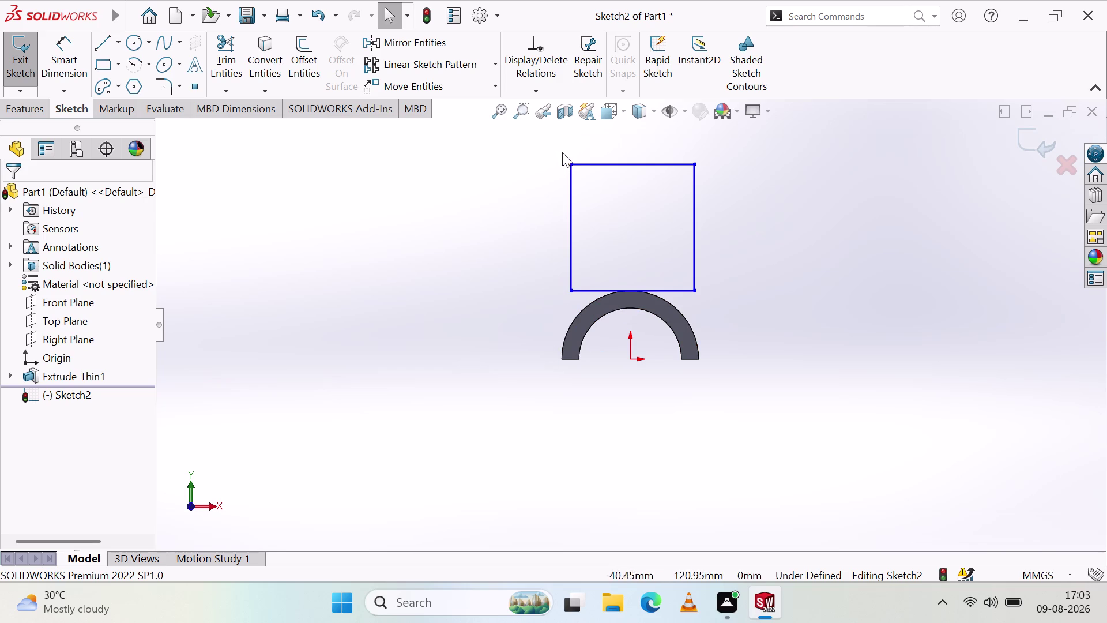
Delete the square rectangle above the cradle from Sketch2.
scroll(down, 3)
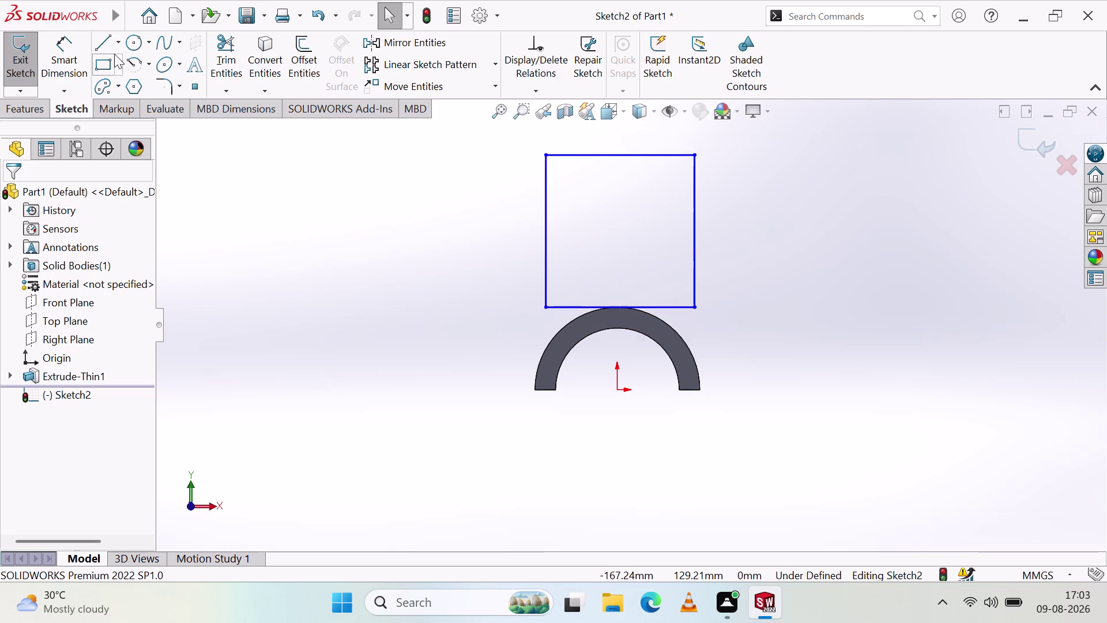
click(73, 60)
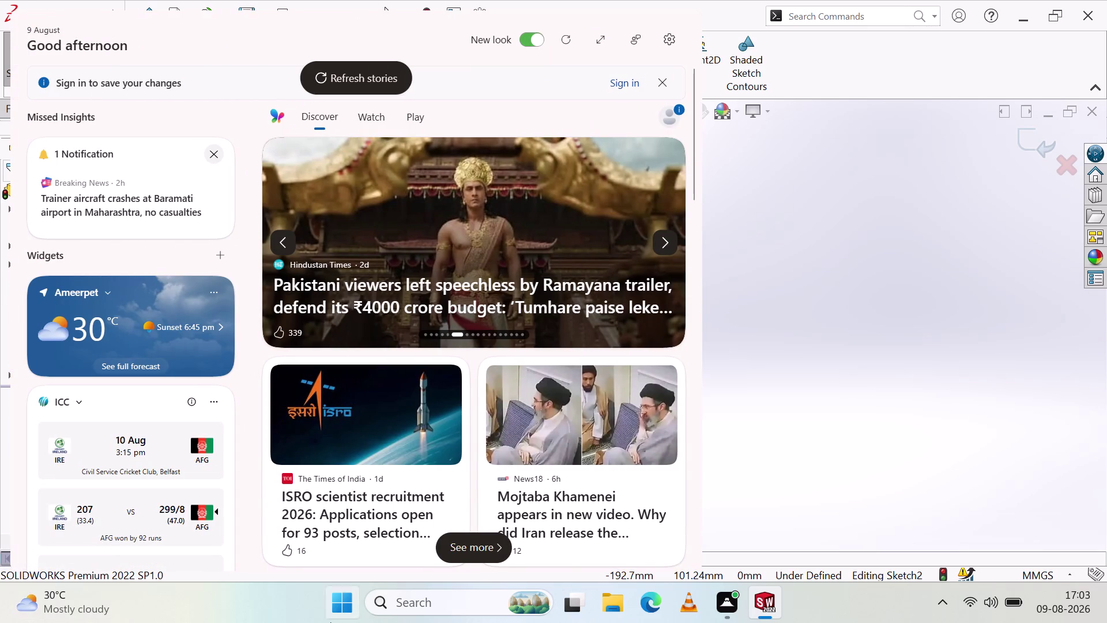
drag(732, 495, 0, 178)
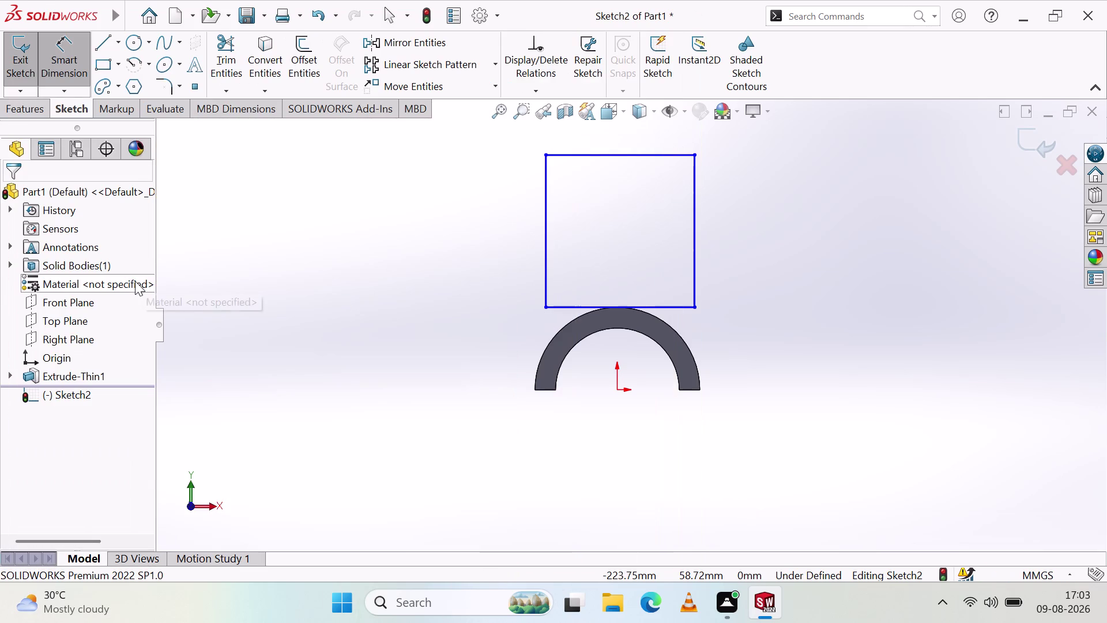
key(Escape)
key(Escape)
key(Escape)
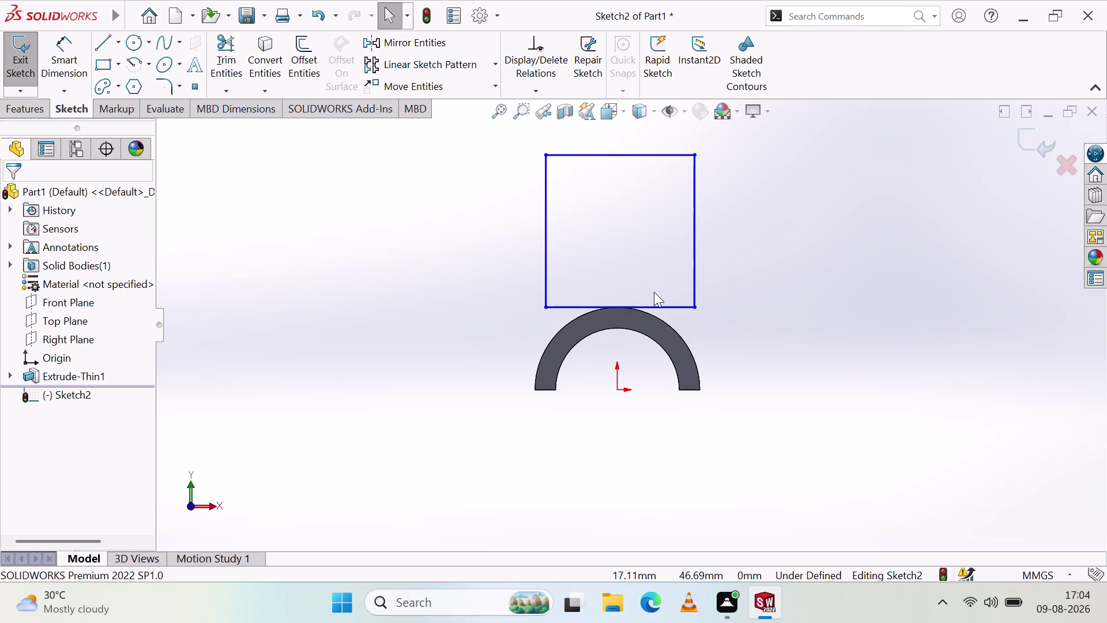
key(ctrl+z)
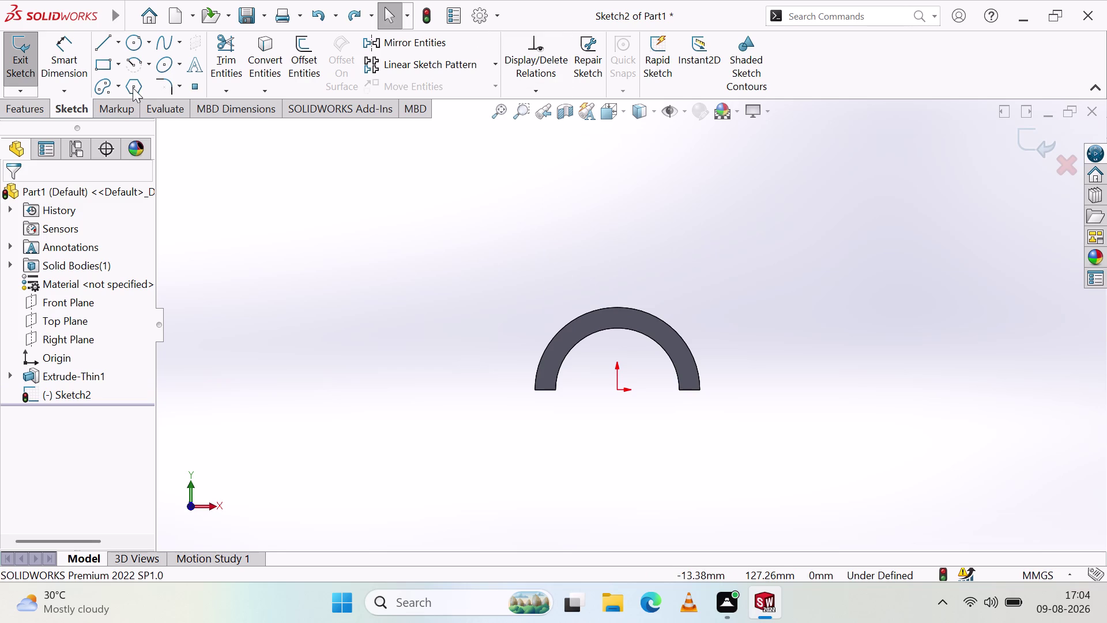
Draw a tall, narrow corner rectangle rising from the cradle top in Sketch2.
click(105, 59)
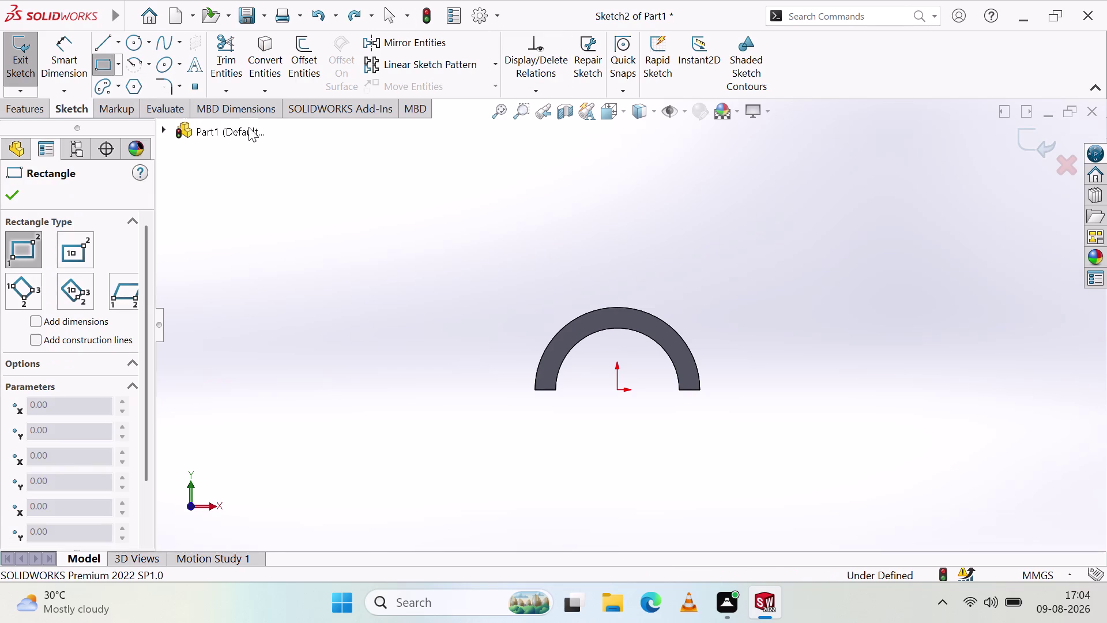
click(604, 308)
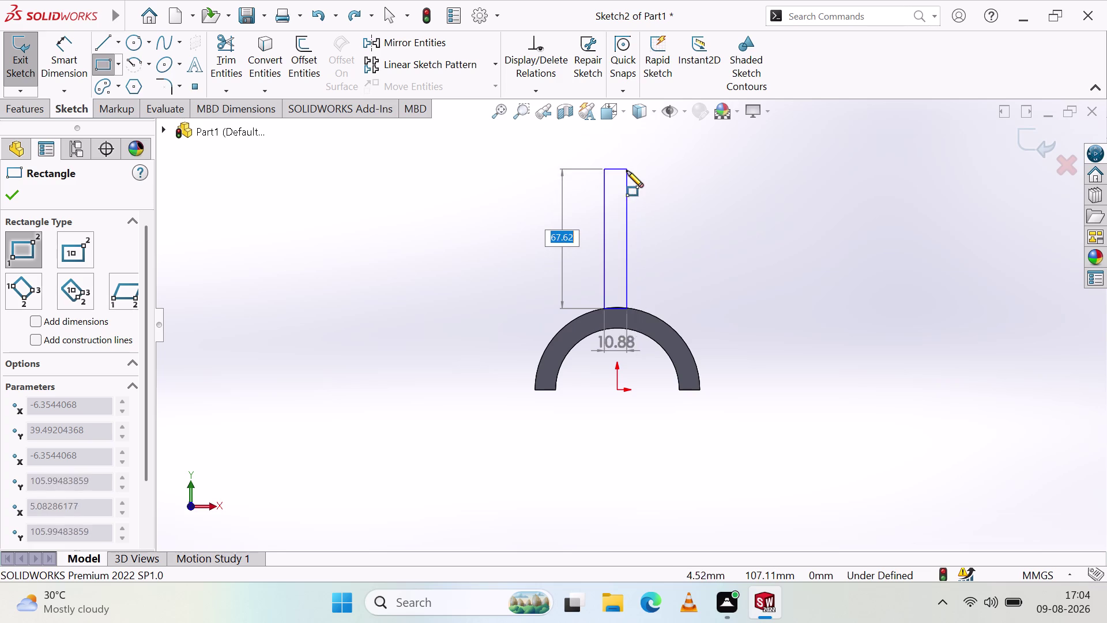
click(629, 171)
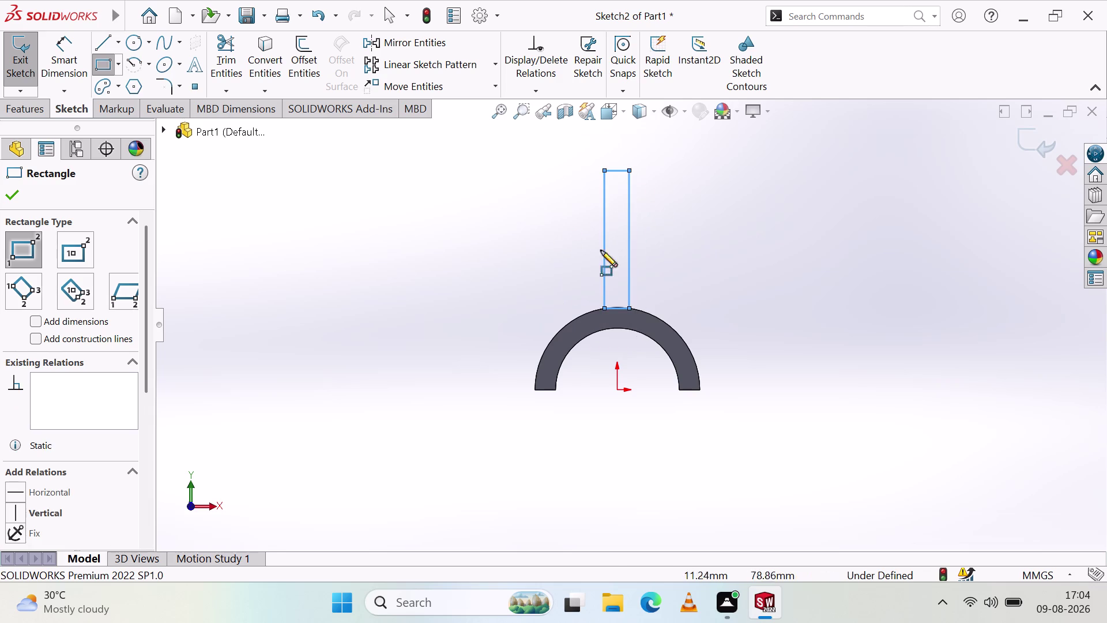
middle_drag(553, 269, 621, 328)
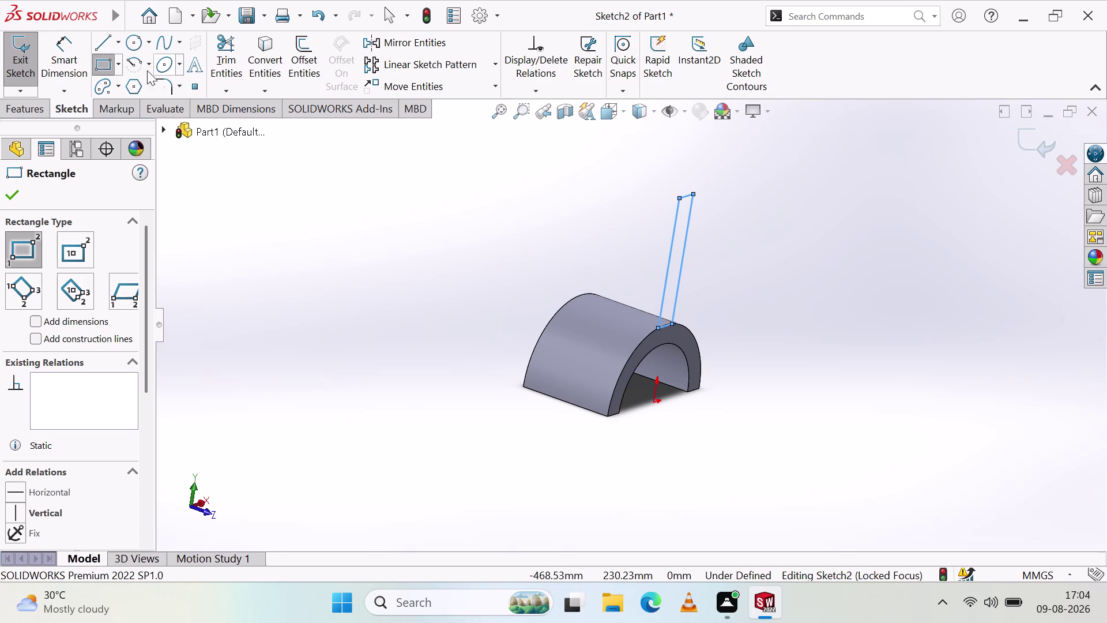
Extrude the narrow rectangle 55 mm into a rib as Boss-Extrude1.
click(28, 104)
click(41, 62)
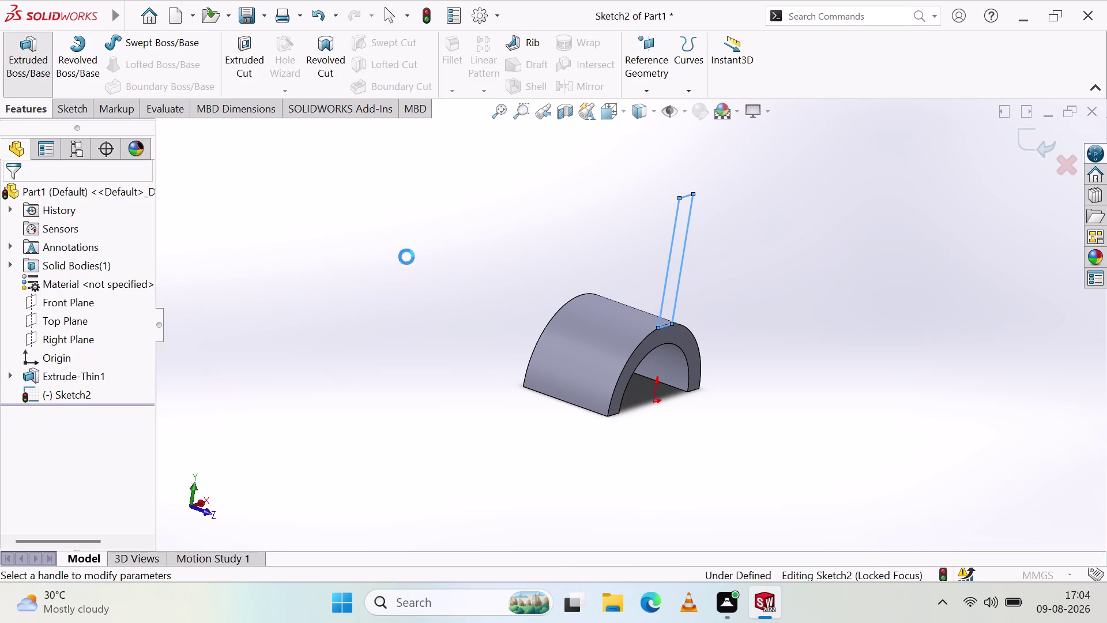
drag(708, 270, 629, 240)
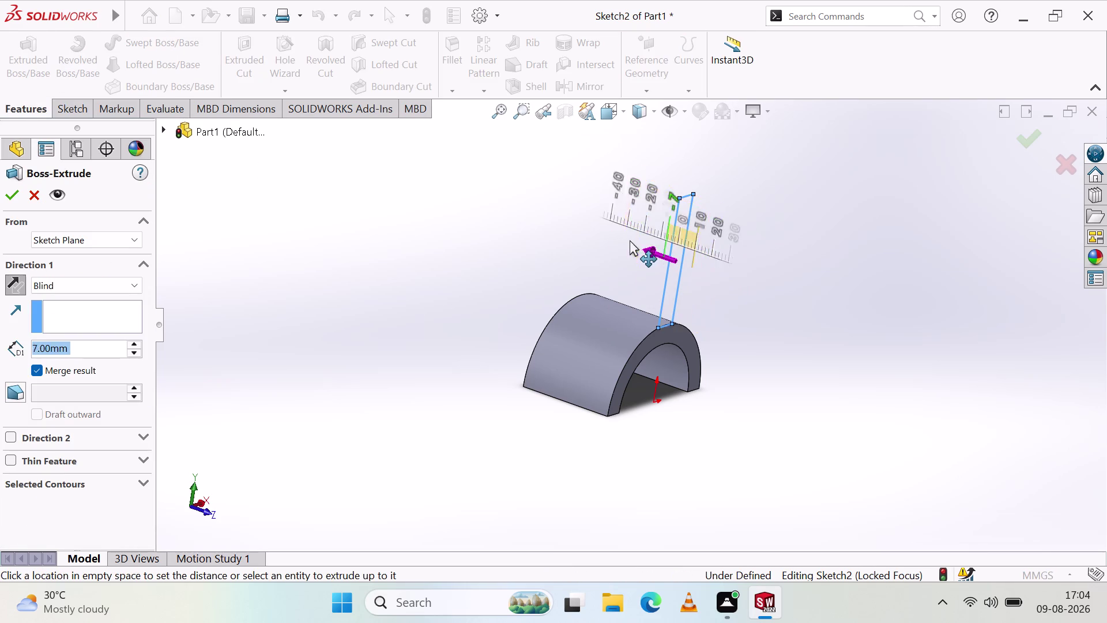
drag(630, 240, 572, 292)
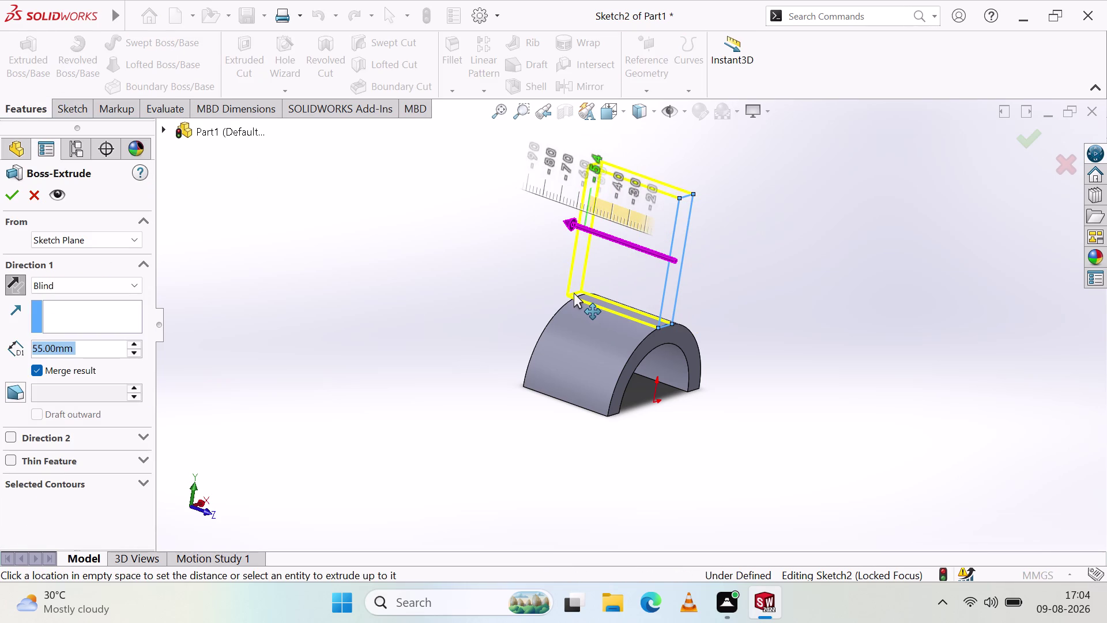
drag(572, 292, 578, 298)
click(13, 197)
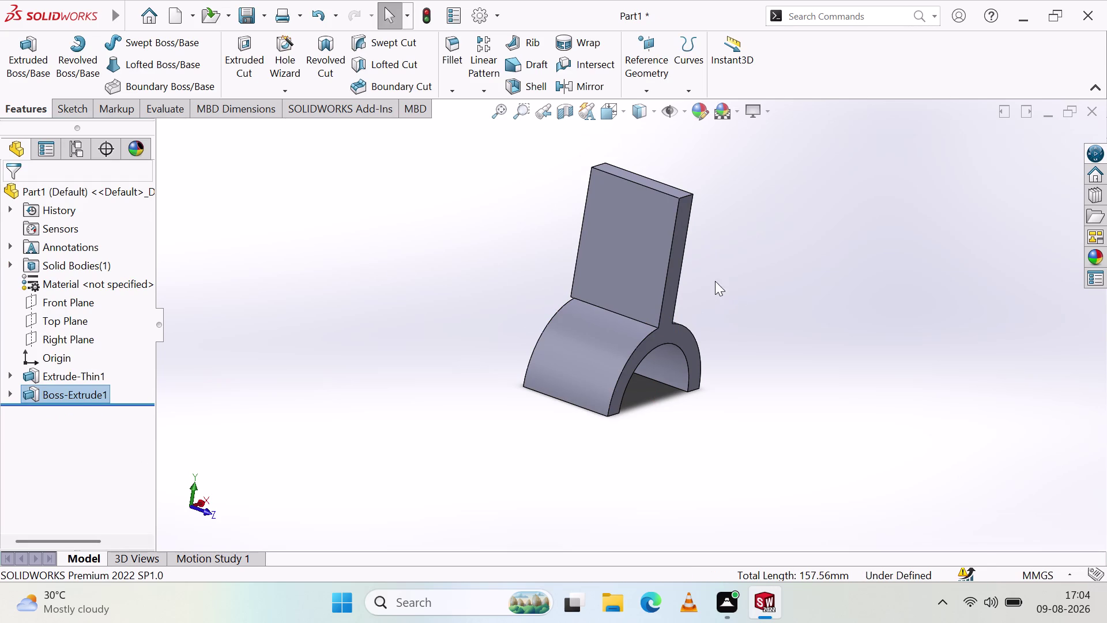
Start a new sketch on the part's front face.
middle_drag(732, 272, 698, 242)
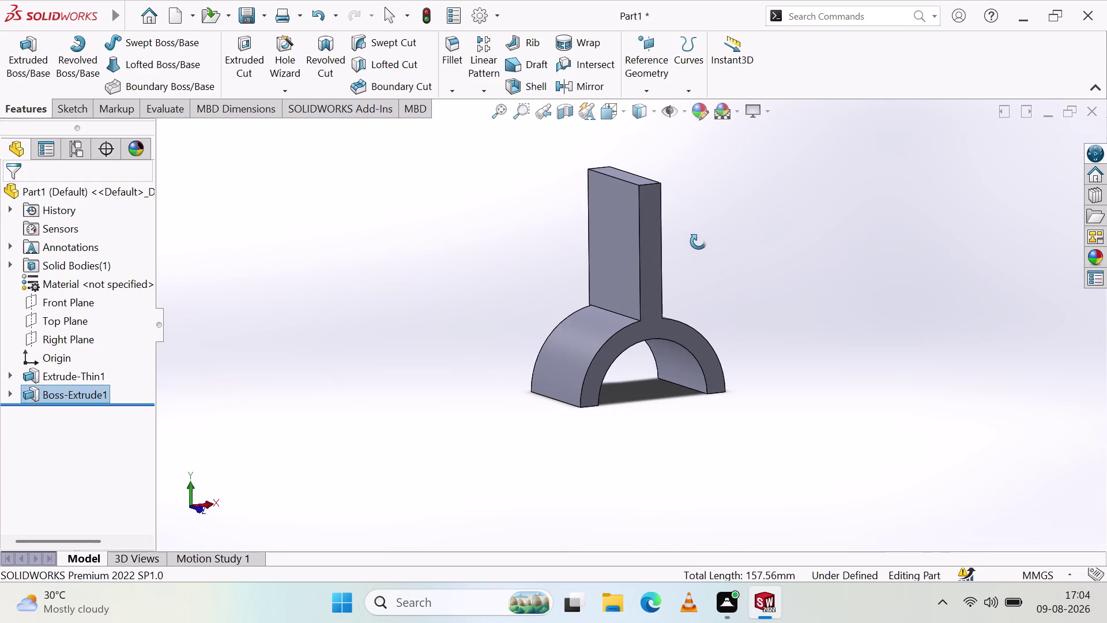
middle_drag(699, 242, 699, 240)
click(650, 229)
click(711, 191)
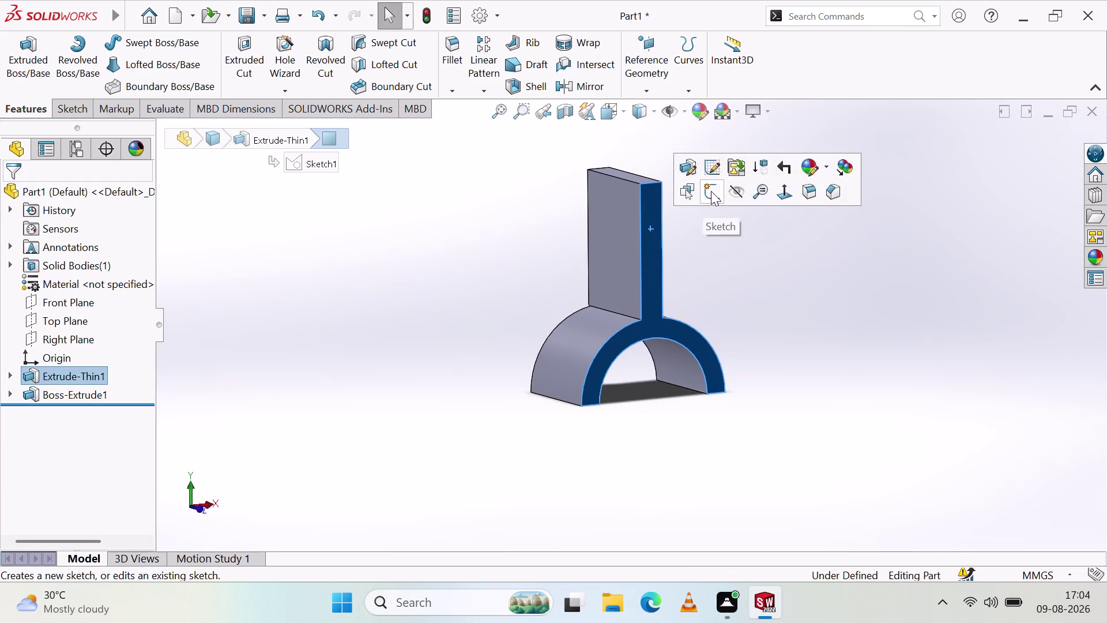
scroll(up, 3)
scroll(up, 3)
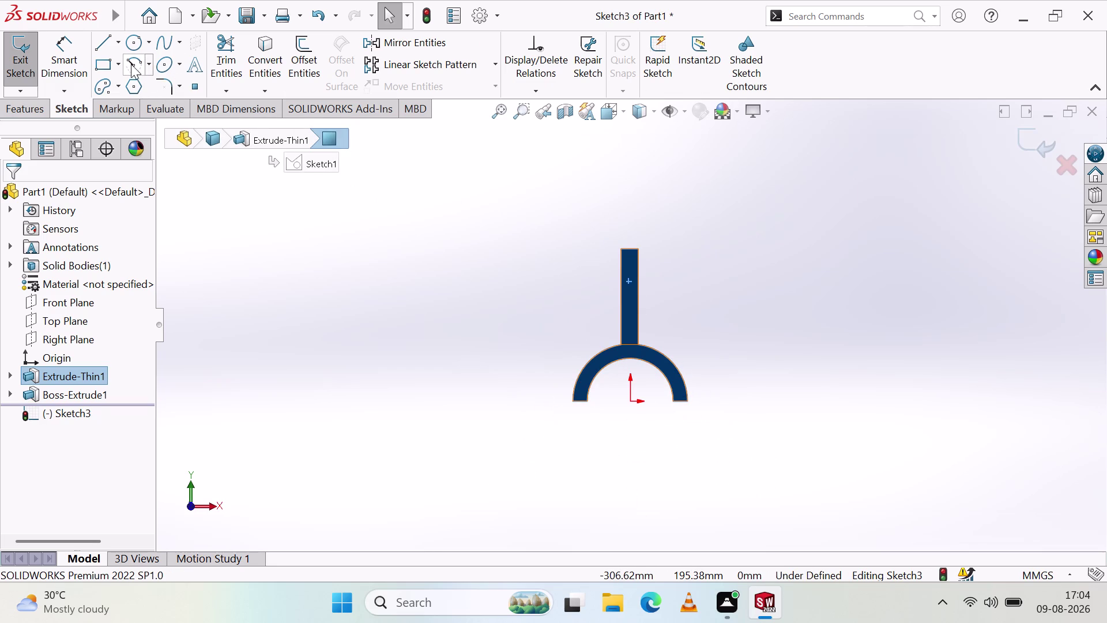
Draw a horizontal line above the rib, abandoning a first arc attempt.
click(152, 67)
click(147, 130)
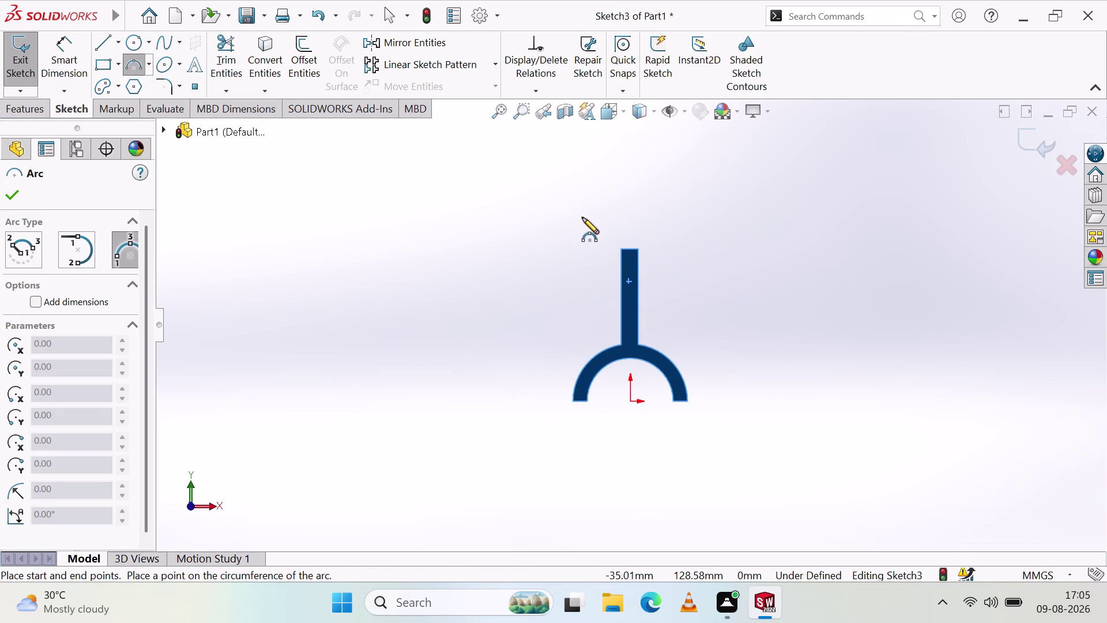
drag(586, 222, 625, 249)
right_click(666, 232)
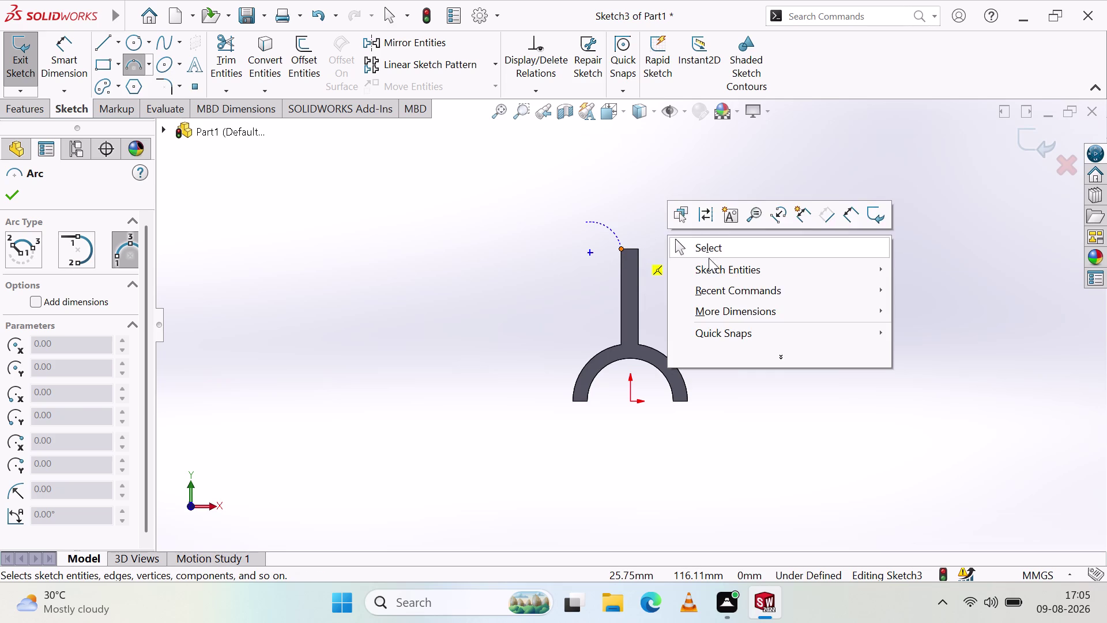
click(712, 252)
click(114, 45)
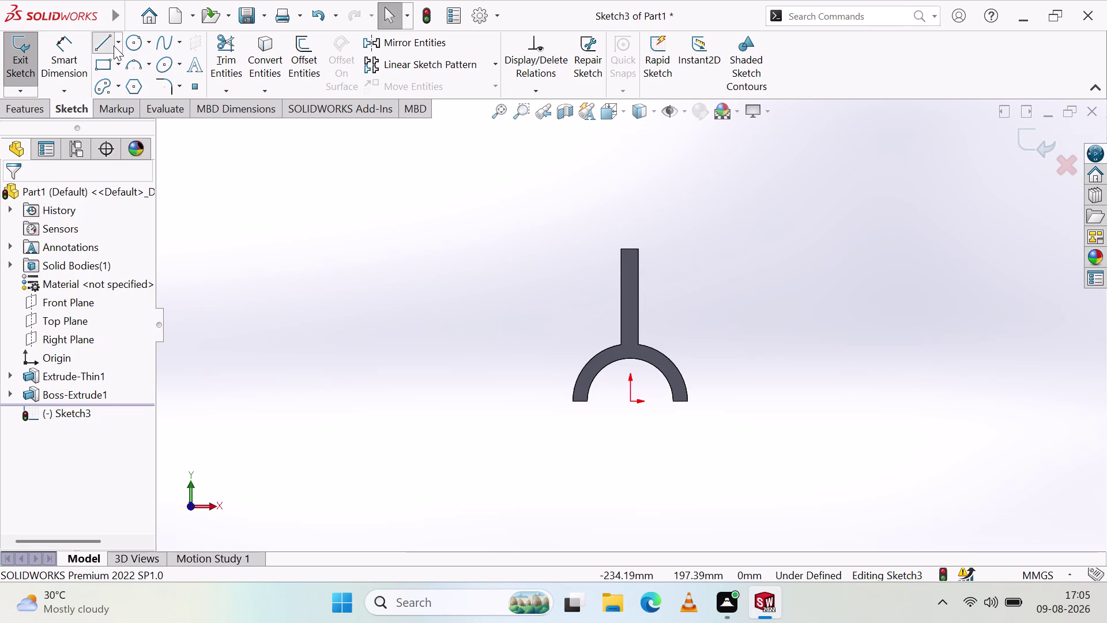
drag(580, 197, 588, 198)
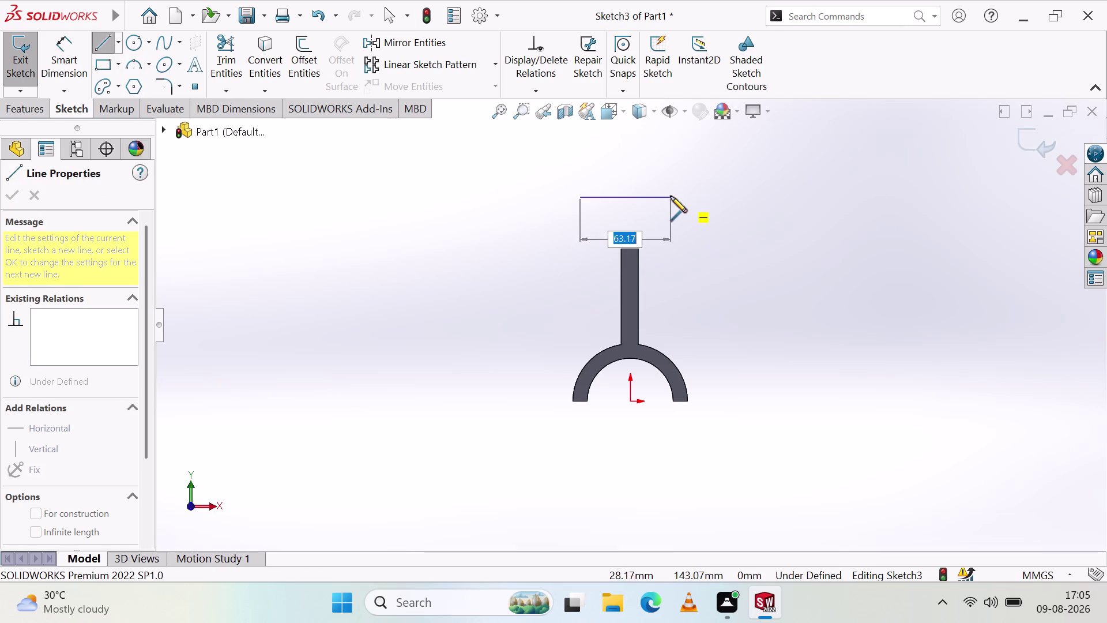
click(678, 198)
right_click(502, 210)
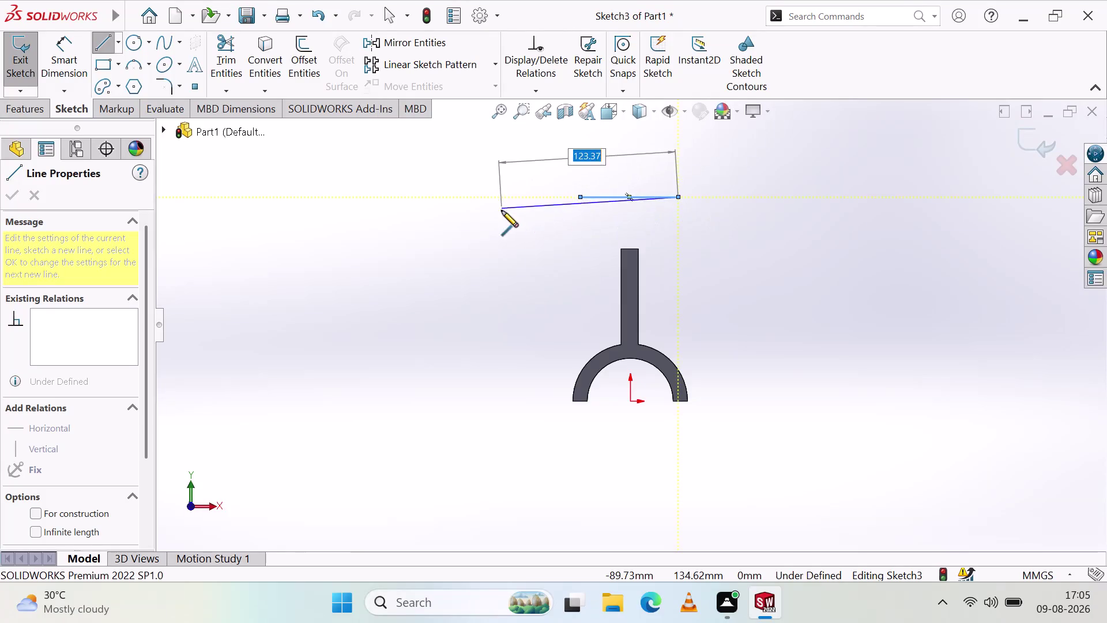
Draw a three-point arc between the line's ends, bowing down below it.
click(531, 222)
click(133, 66)
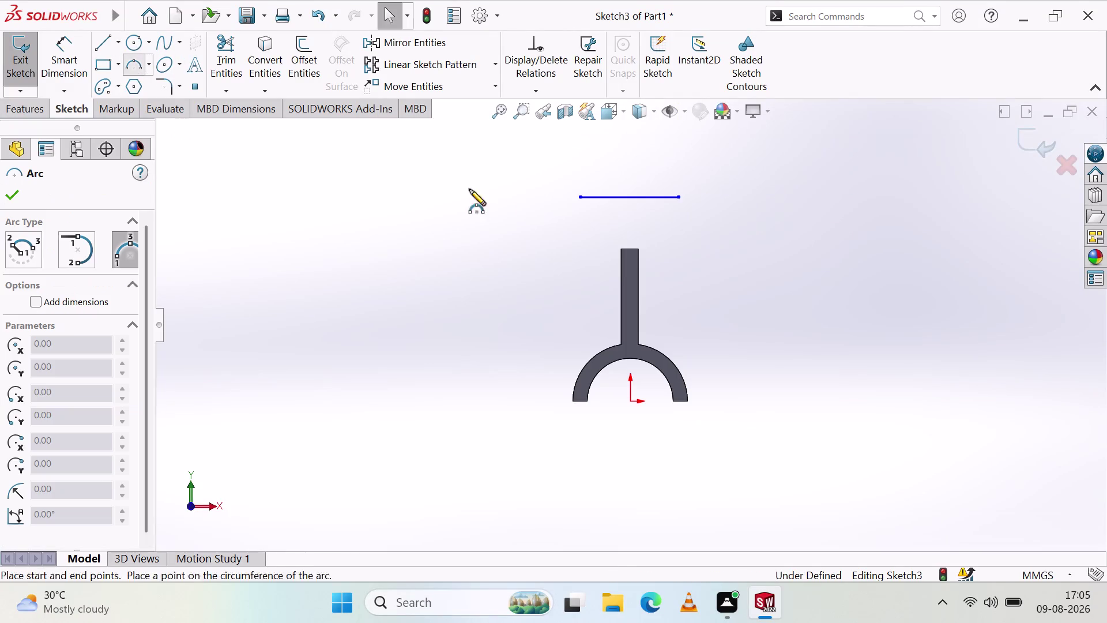
click(575, 198)
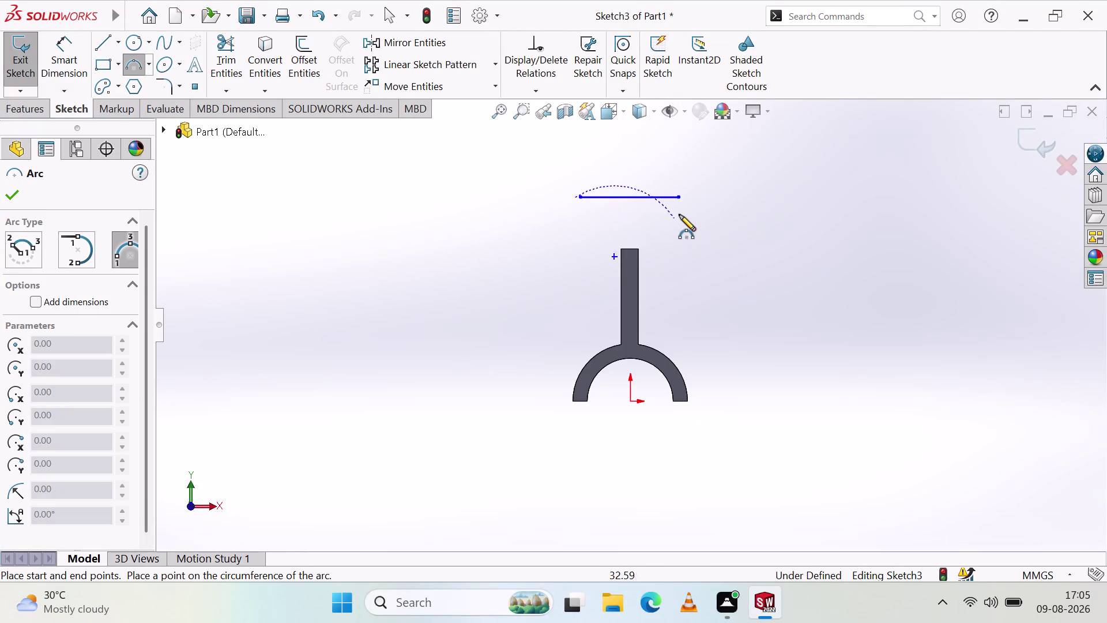
click(678, 198)
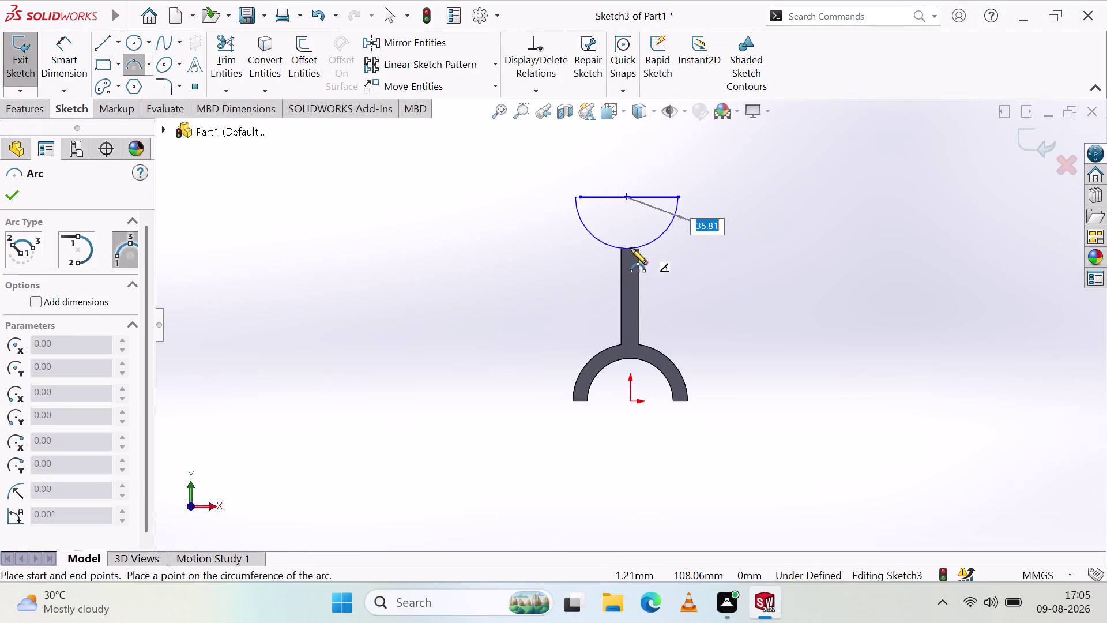
click(631, 249)
scroll(up, 3)
middle_drag(681, 257, 720, 277)
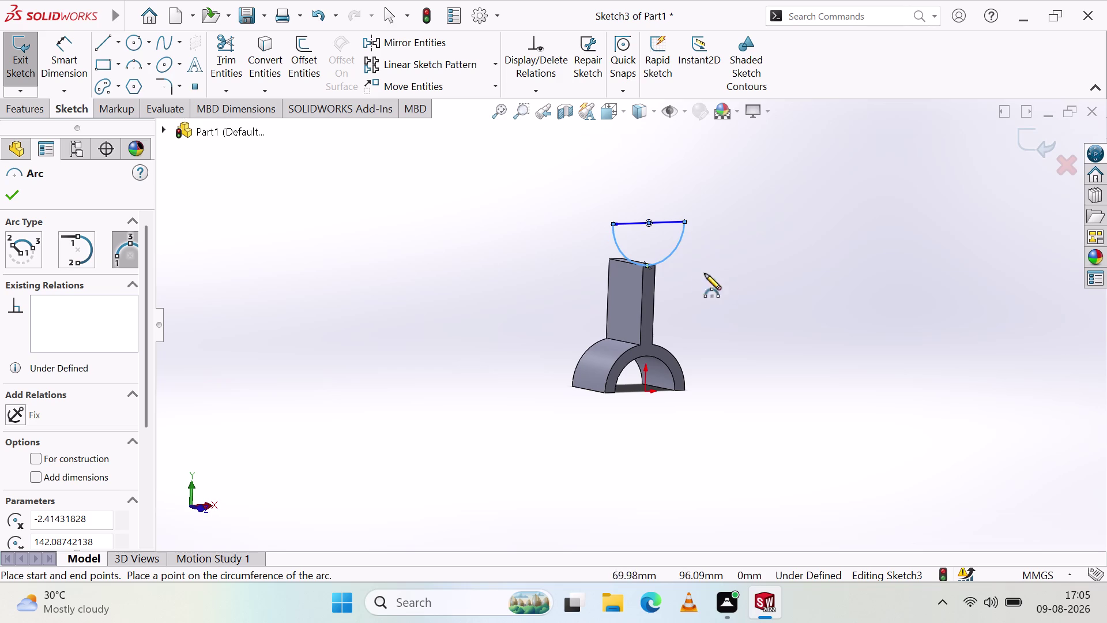
middle_drag(698, 290, 651, 282)
middle_click(650, 280)
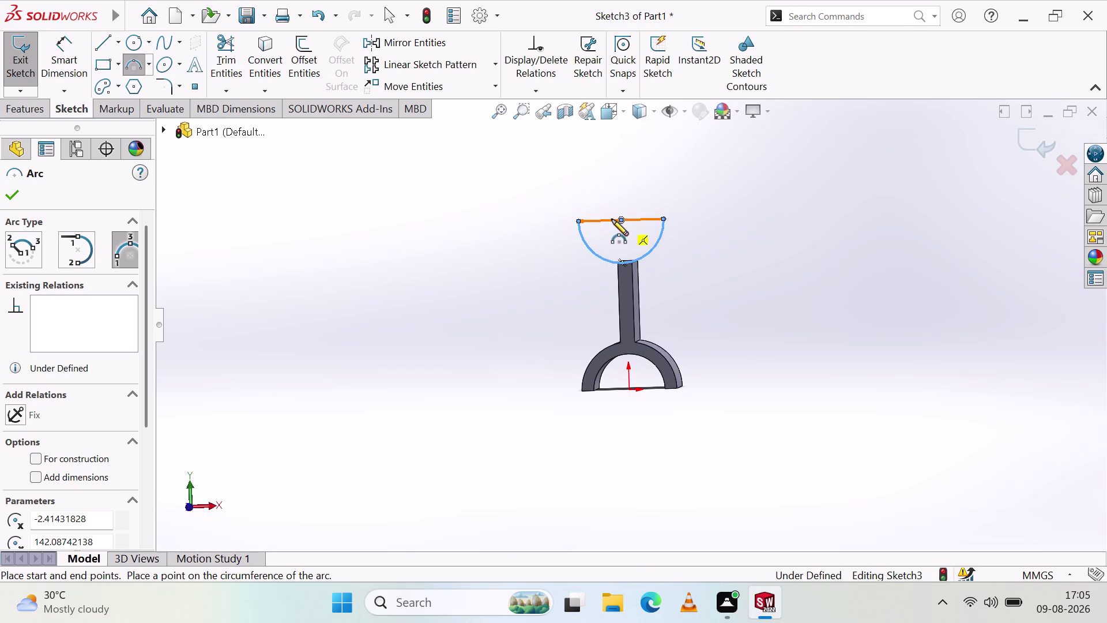
Draw a smaller concentric inner arc on the line.
click(597, 222)
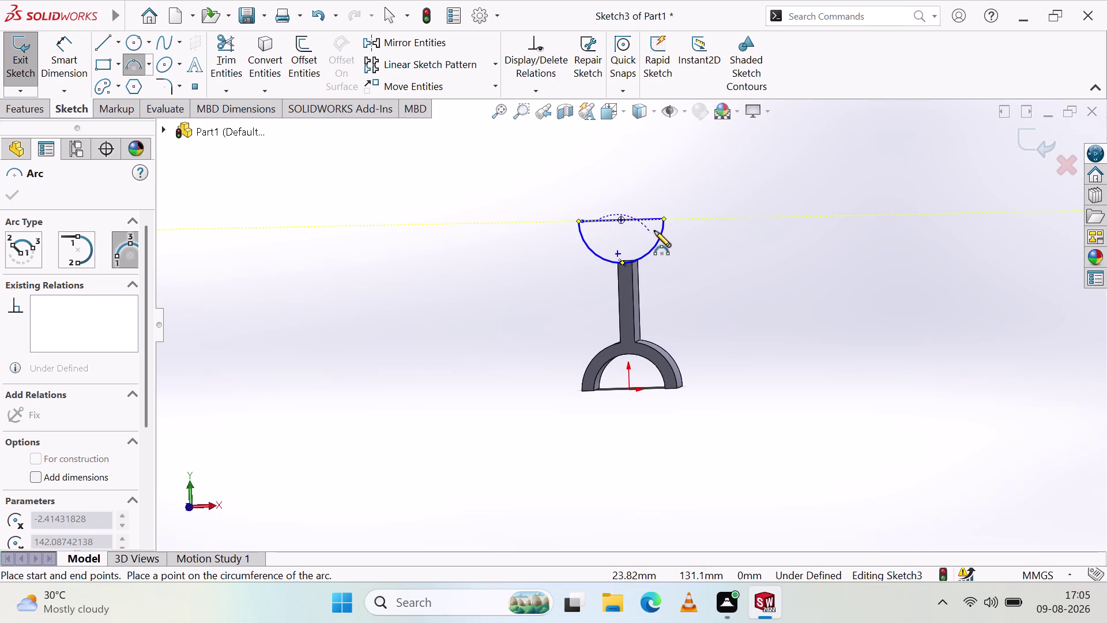
click(652, 221)
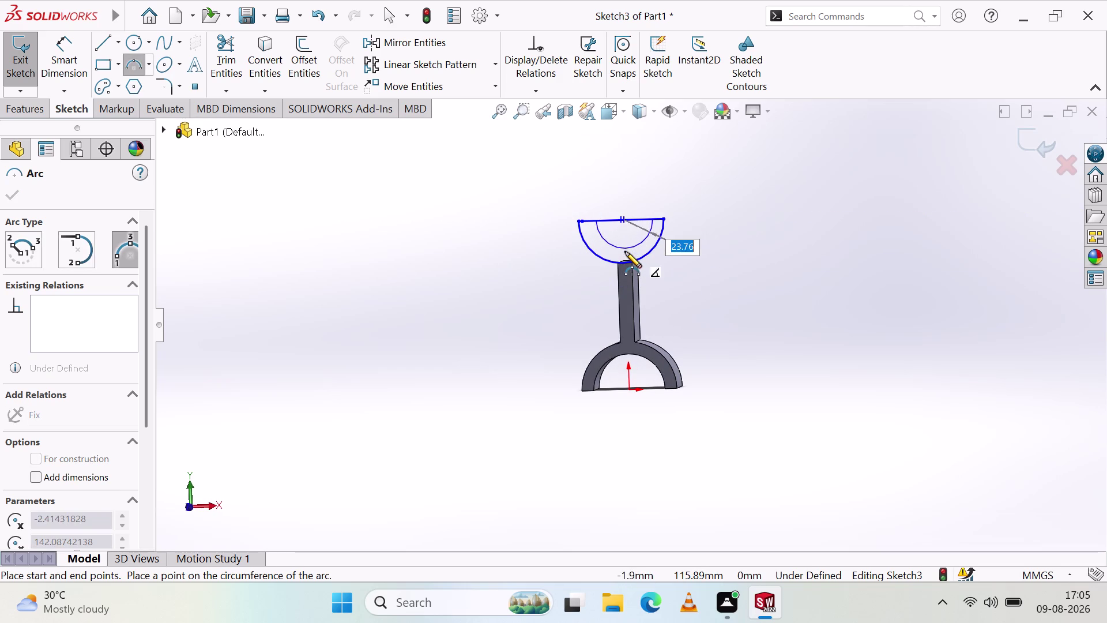
click(625, 249)
middle_drag(699, 297, 725, 306)
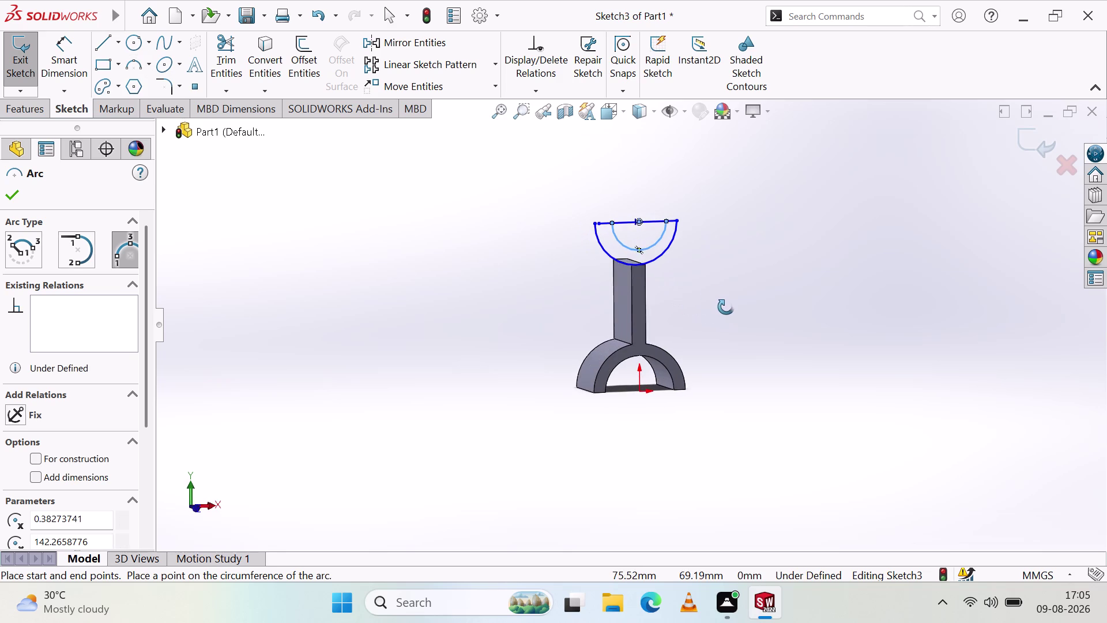
middle_drag(725, 305, 726, 306)
middle_click(726, 306)
right_click(525, 290)
click(557, 302)
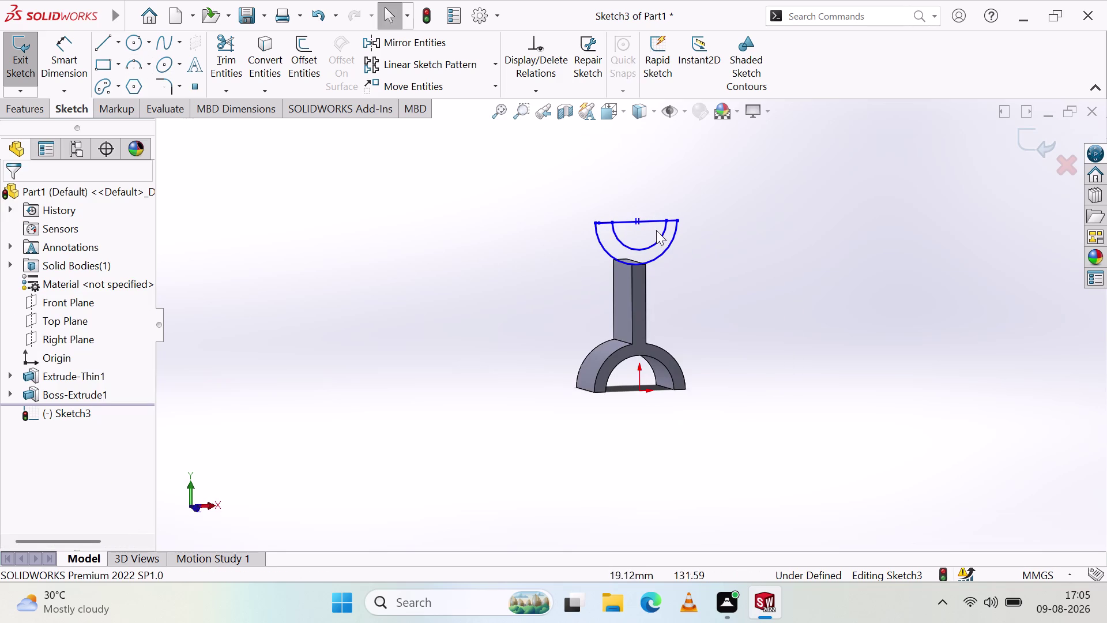
Trim away the leftover sketch pieces, leaving the half-ring profile.
click(226, 52)
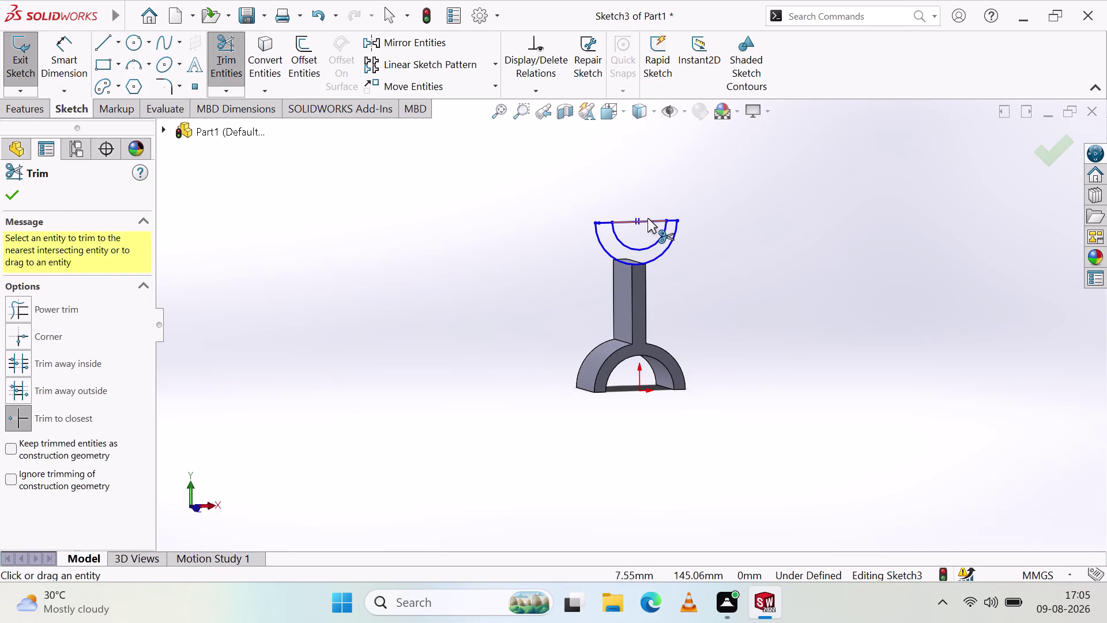
click(648, 219)
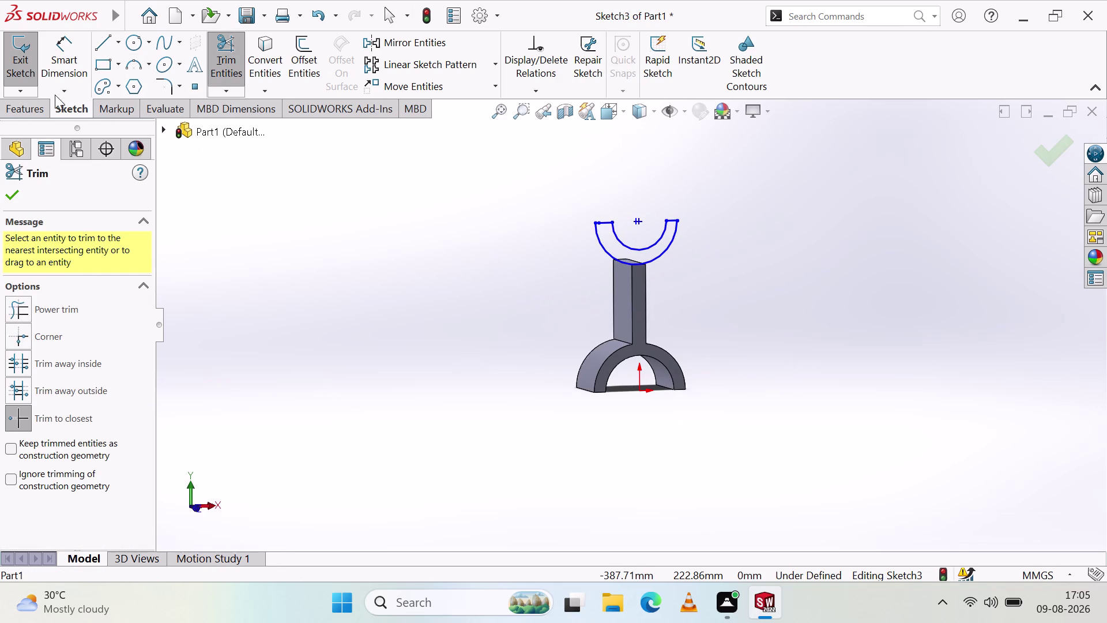
click(40, 106)
click(32, 68)
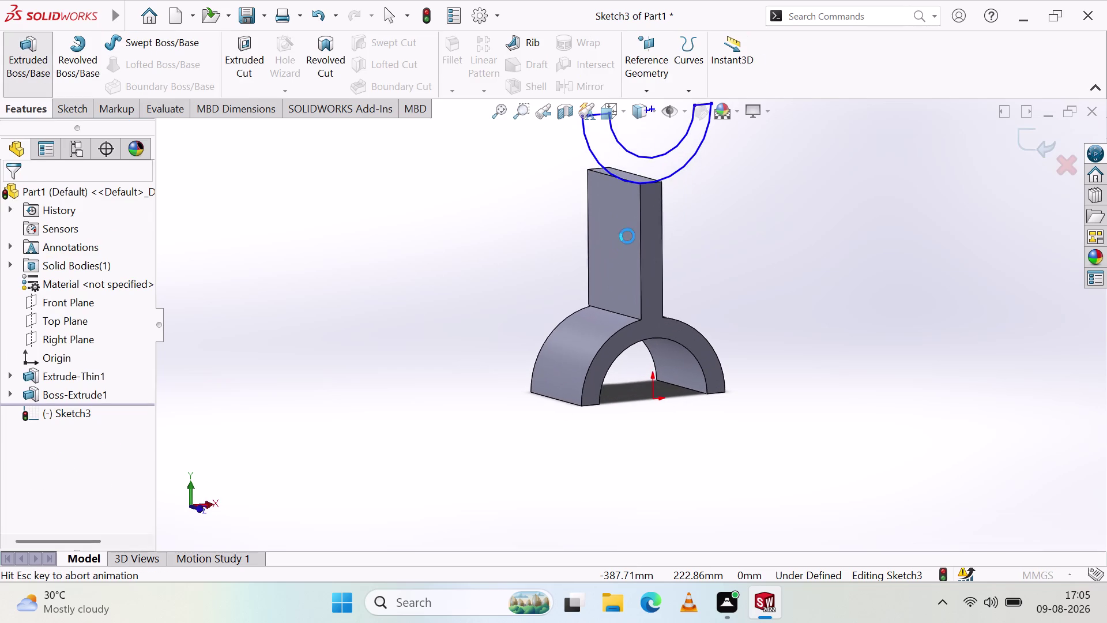
Undo the pending extrusion and remove the old half-round arc from Sketch3.
middle_drag(687, 268, 684, 308)
middle_click(683, 308)
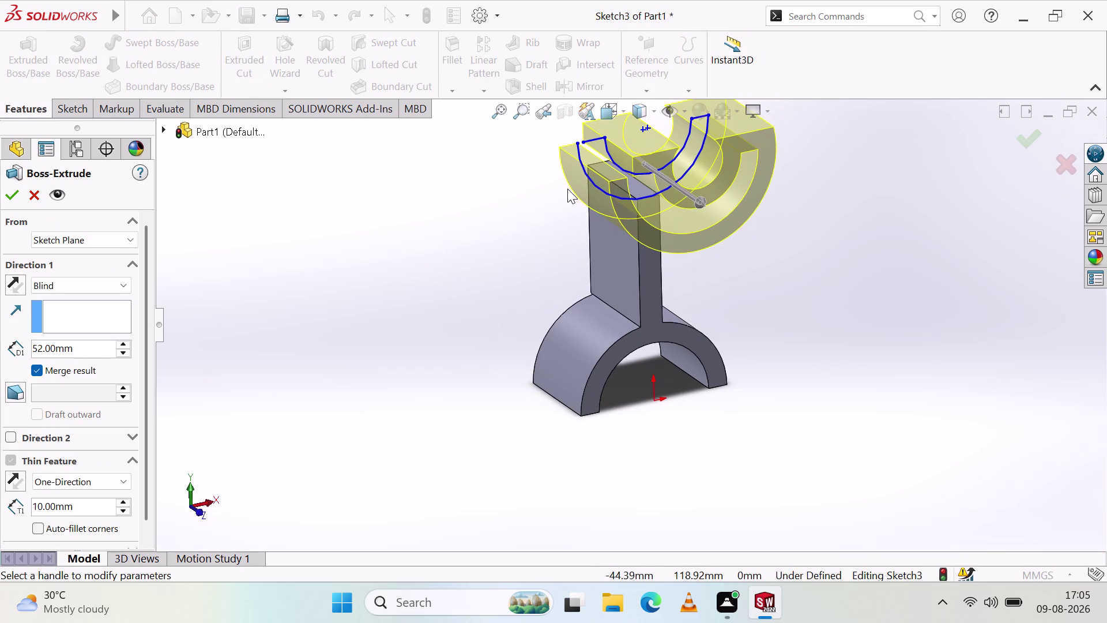
key(ctrl+z)
key(ctrl+z)
key(ctrl+z)
key(ctrl+z)
key(Escape)
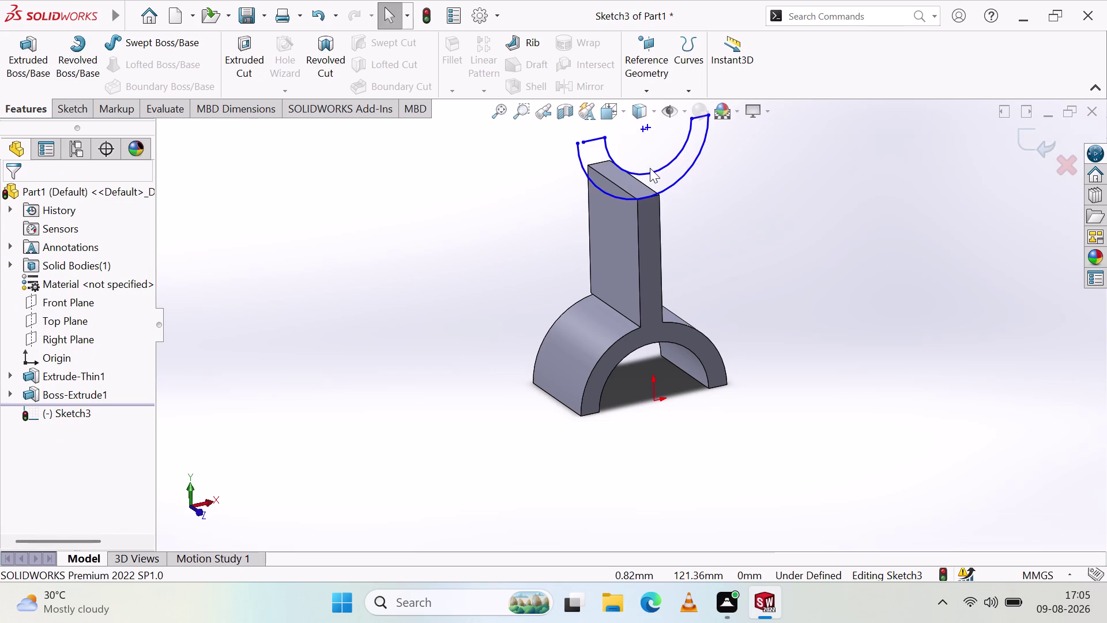
key(ctrl+z)
key(ctrl+z)
key(ctrl+z)
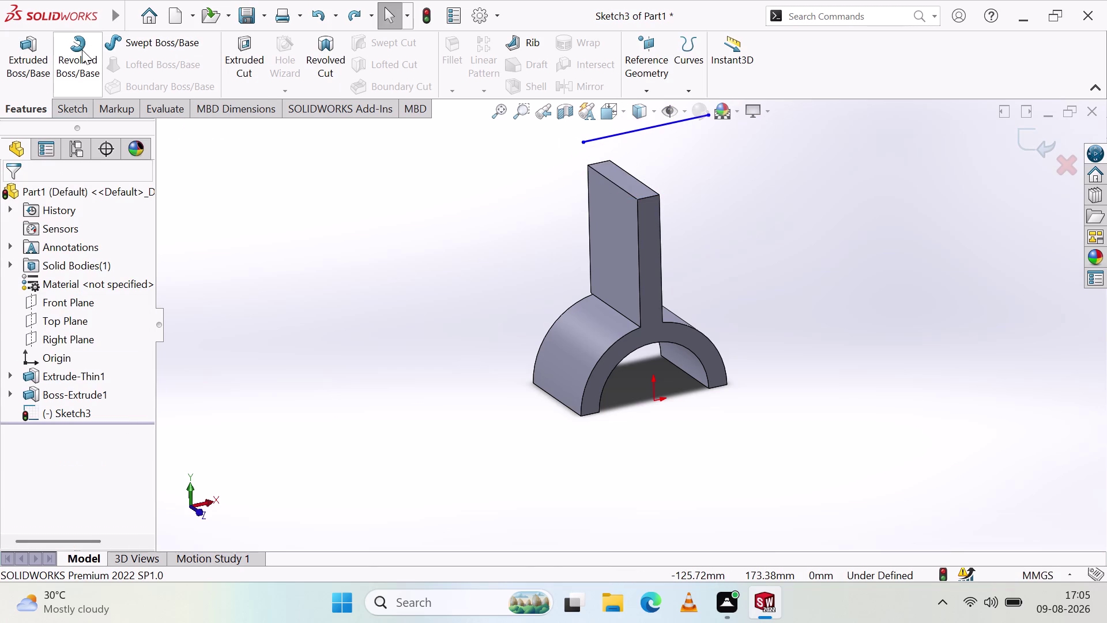
Draw a three-point arc between the line's ends, dipping onto the rib top.
click(86, 107)
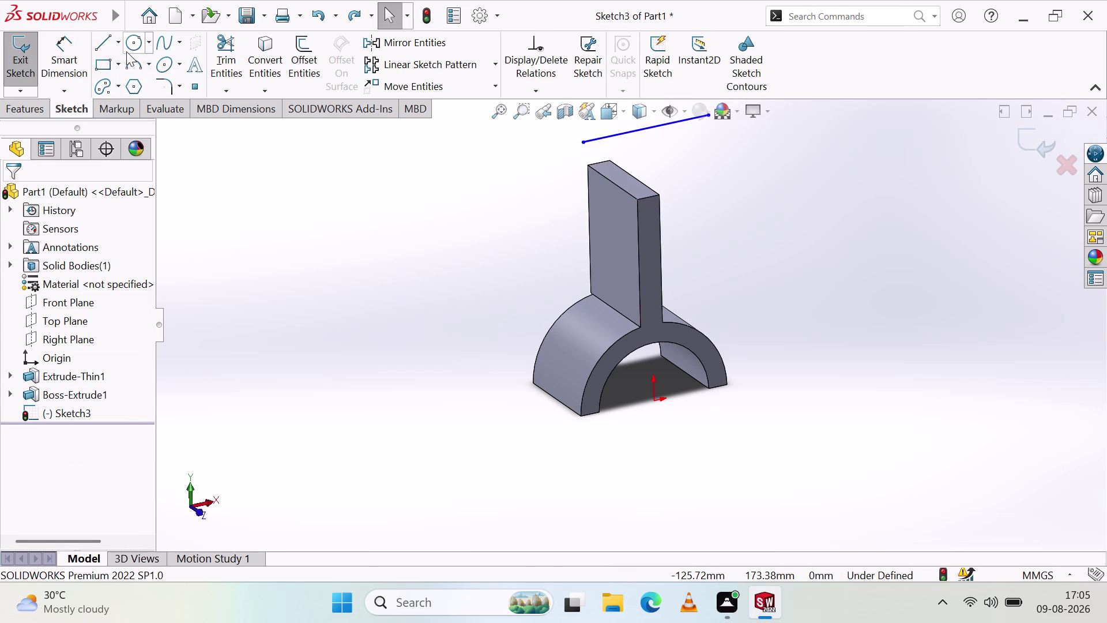
click(128, 62)
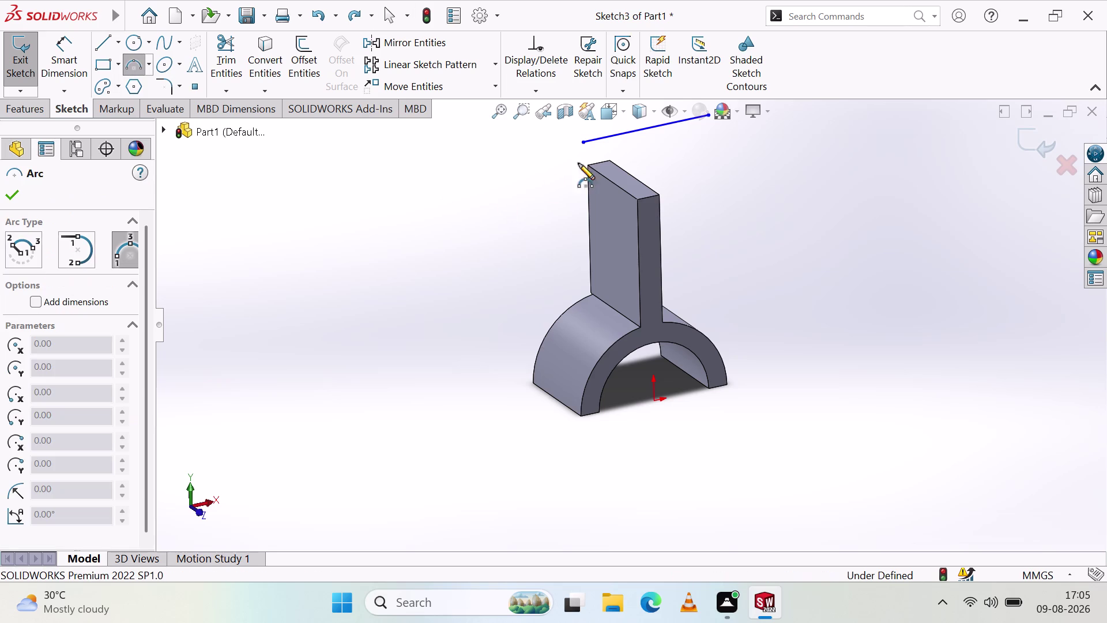
click(582, 141)
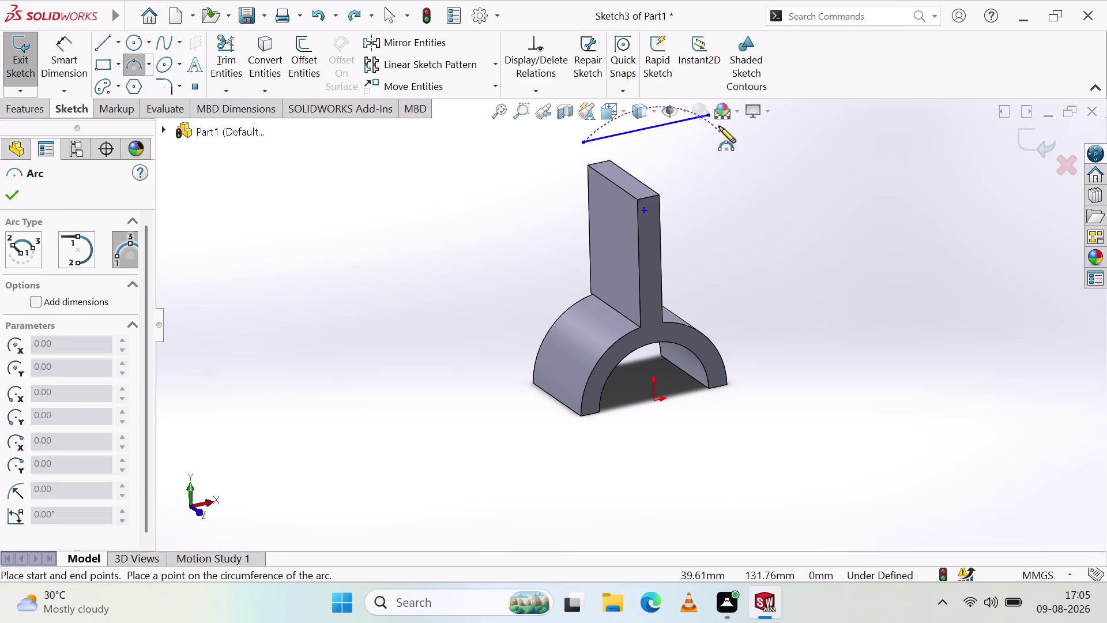
click(707, 112)
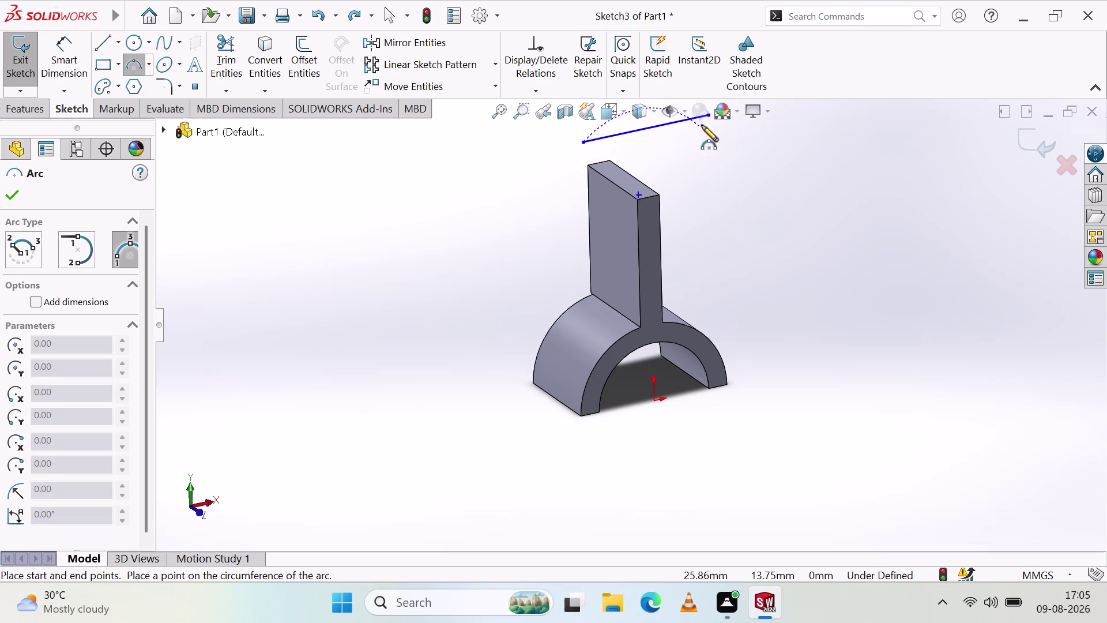
middle_click(699, 136)
scroll(up, 3)
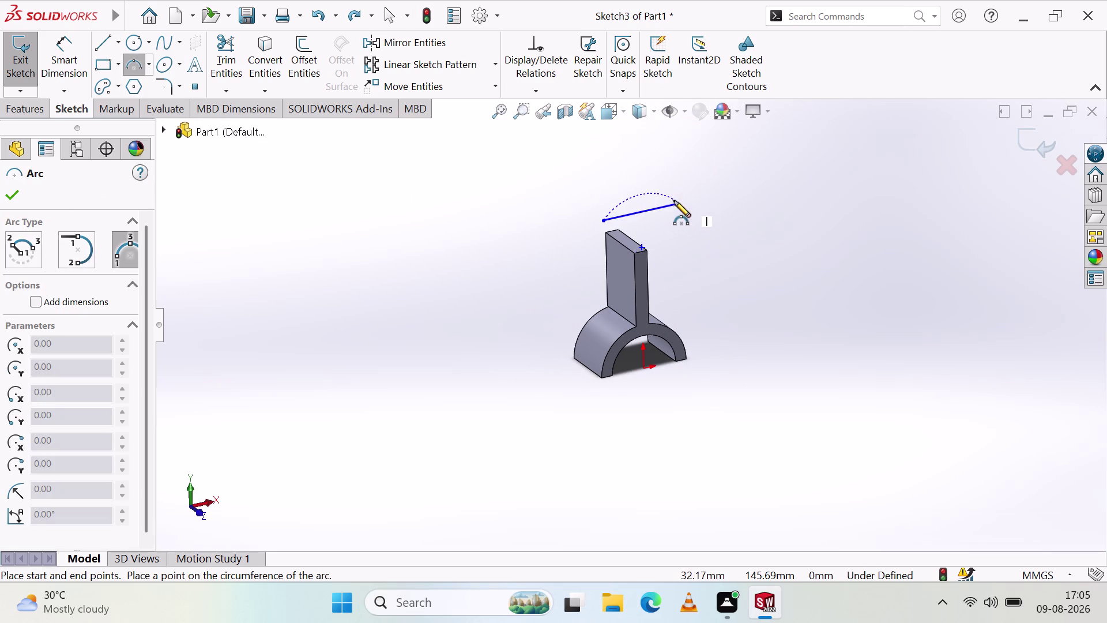
click(676, 202)
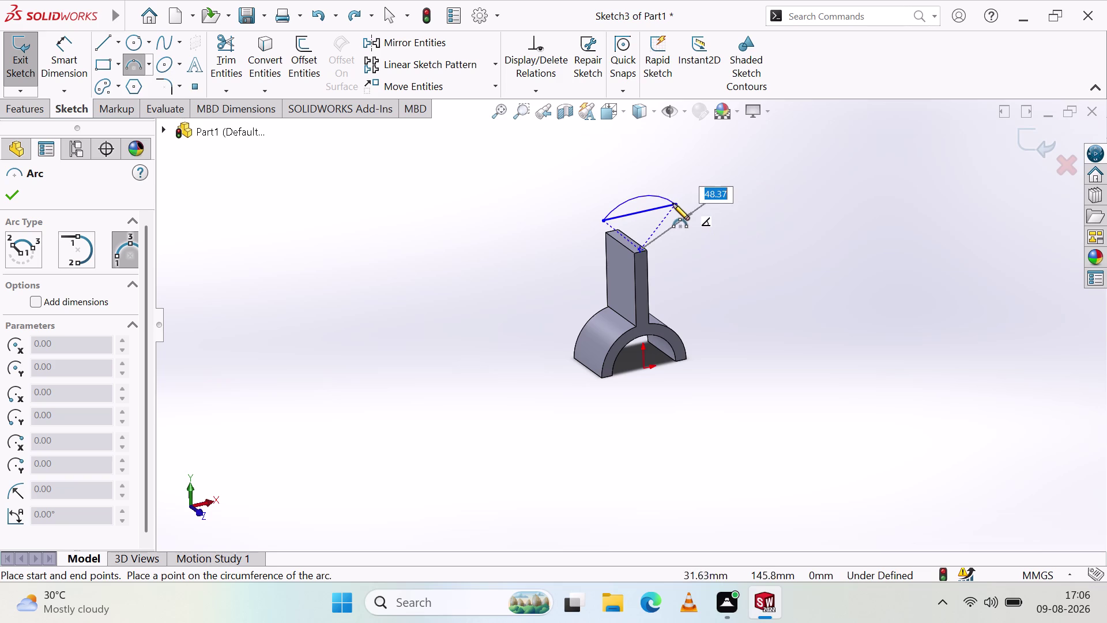
click(644, 253)
middle_drag(694, 252, 694, 260)
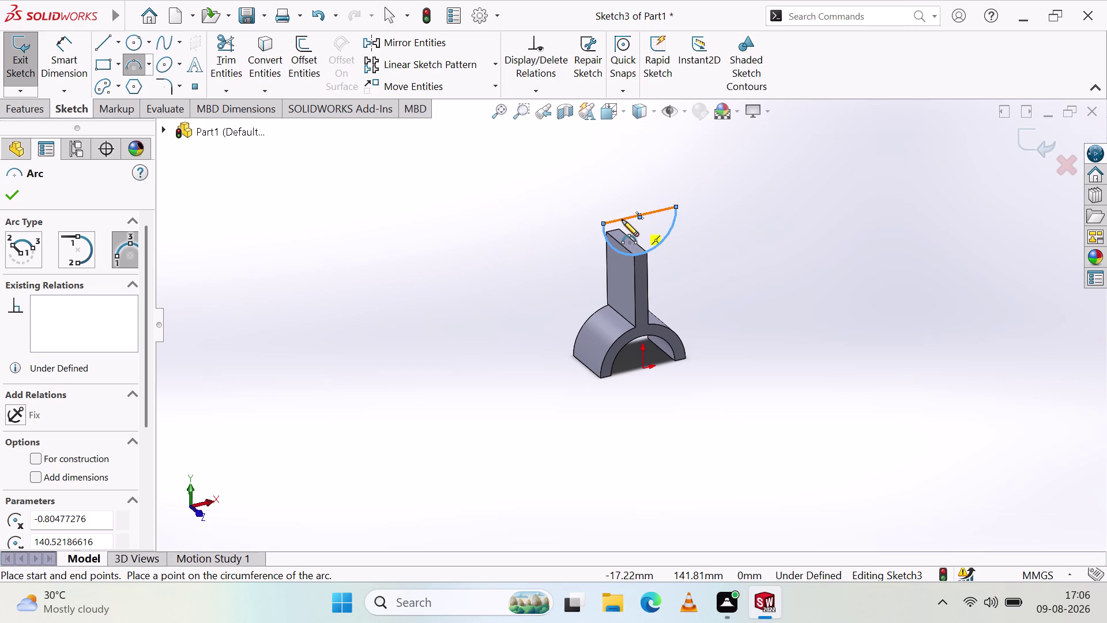
key(Escape)
Add a Horizontal relation to the chord line above the arc.
click(615, 216)
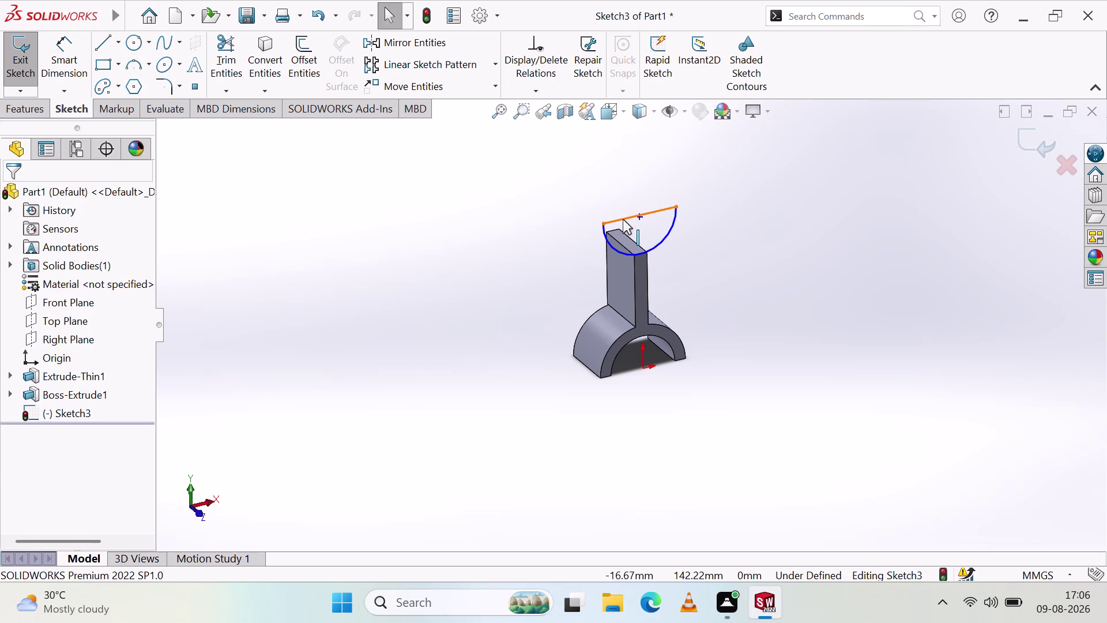
click(623, 219)
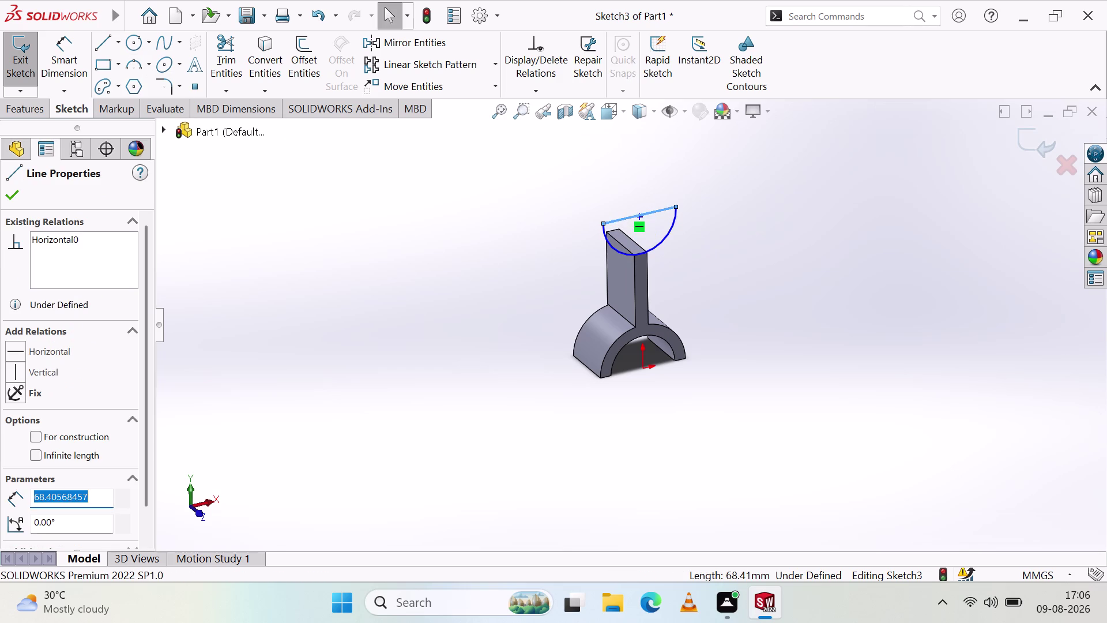
click(45, 113)
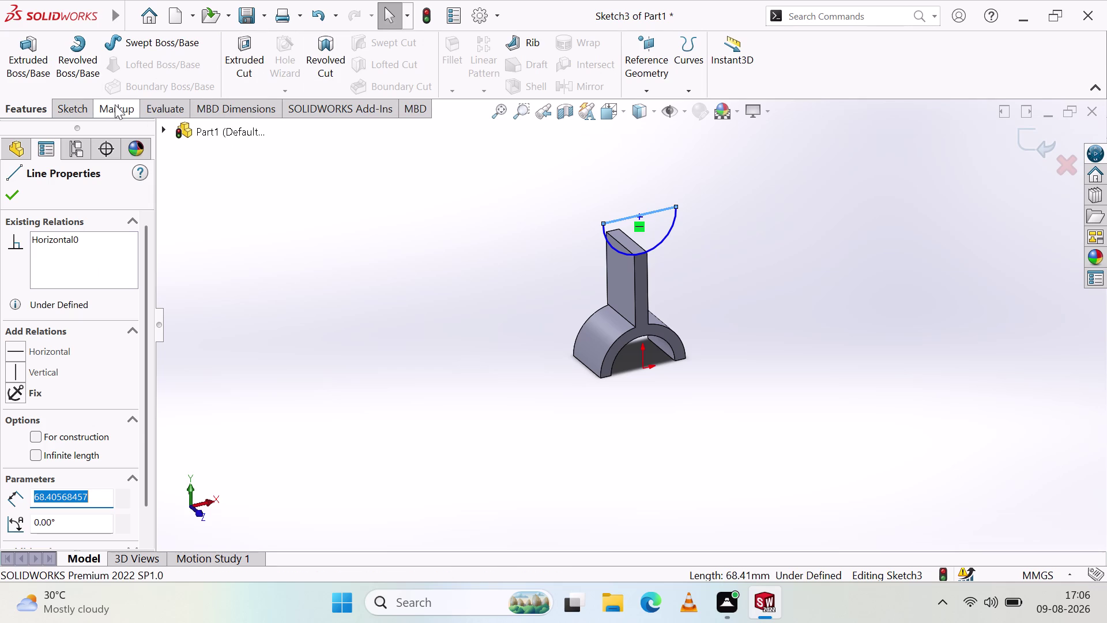
click(85, 104)
Trim the chord line away from above the arc.
click(220, 46)
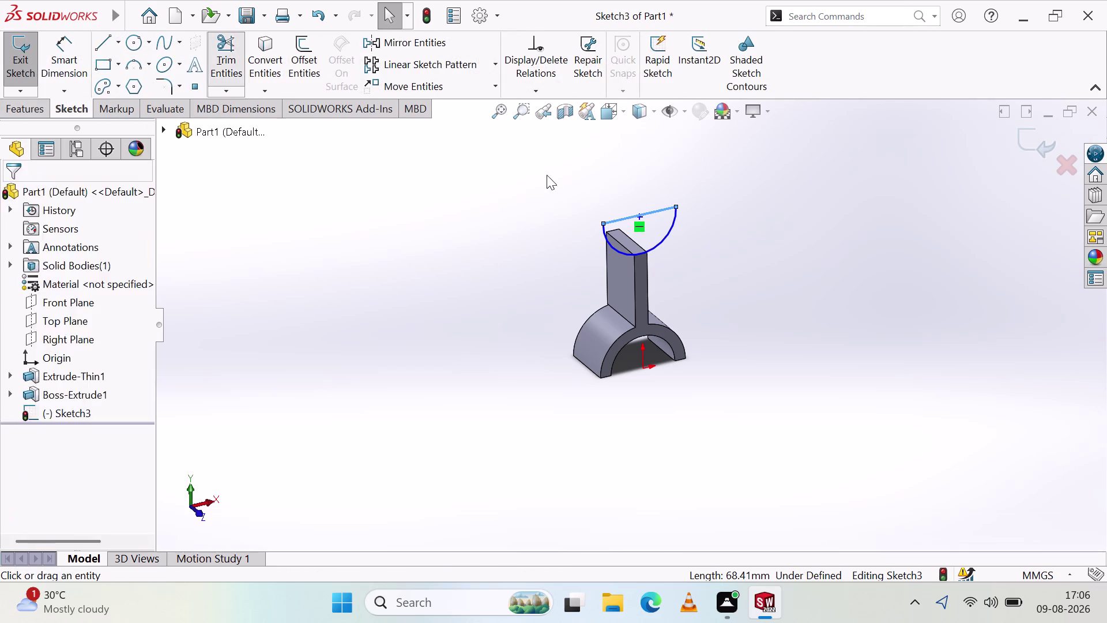
click(627, 215)
click(621, 220)
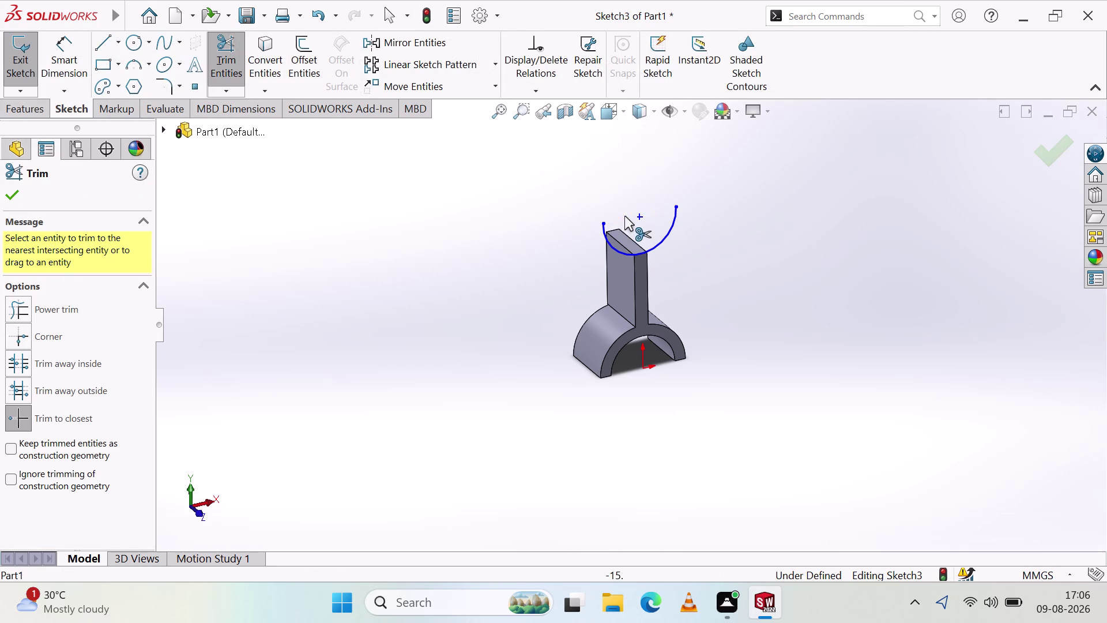
Thin-extrude the arc 55 mm deep, 10 mm thick, as Extrude-Thin2.
click(48, 100)
click(28, 63)
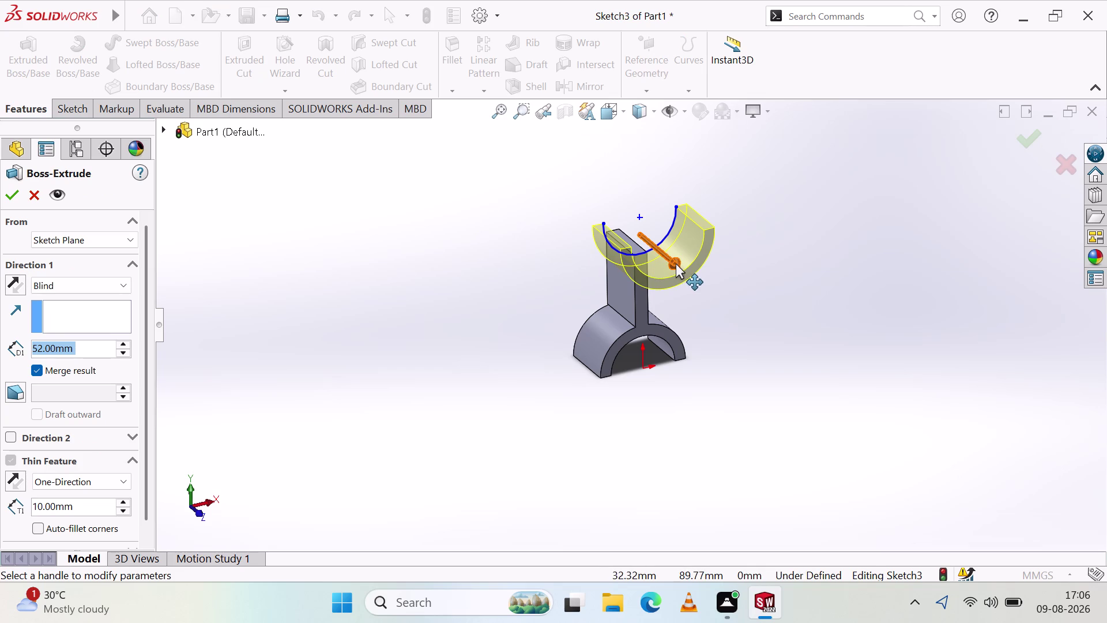
drag(676, 263, 635, 211)
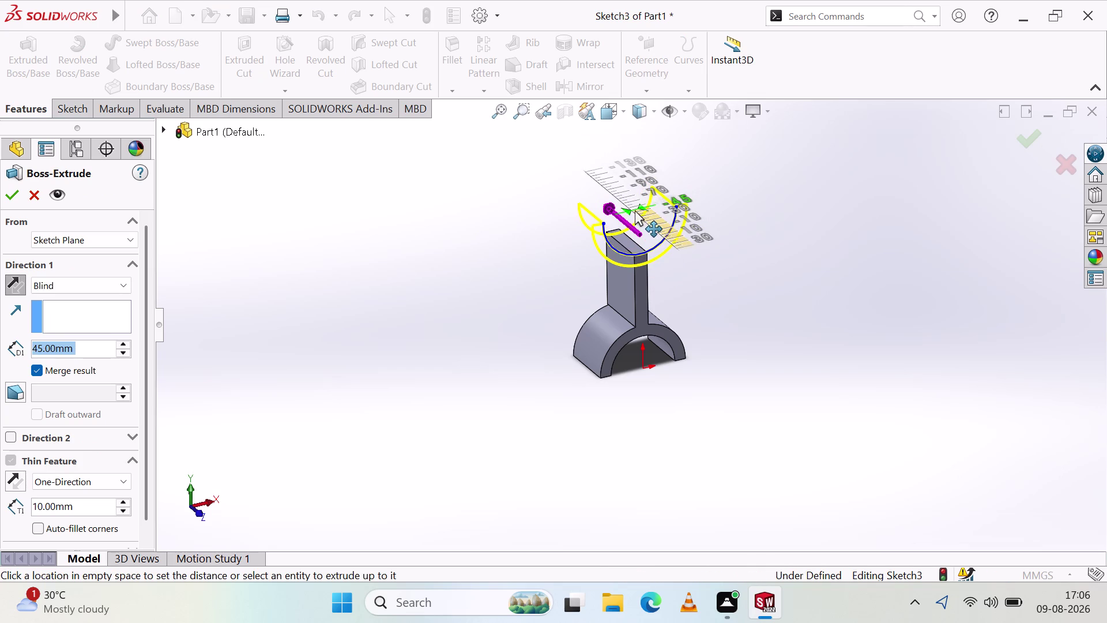
drag(635, 211, 630, 207)
middle_drag(707, 288, 686, 253)
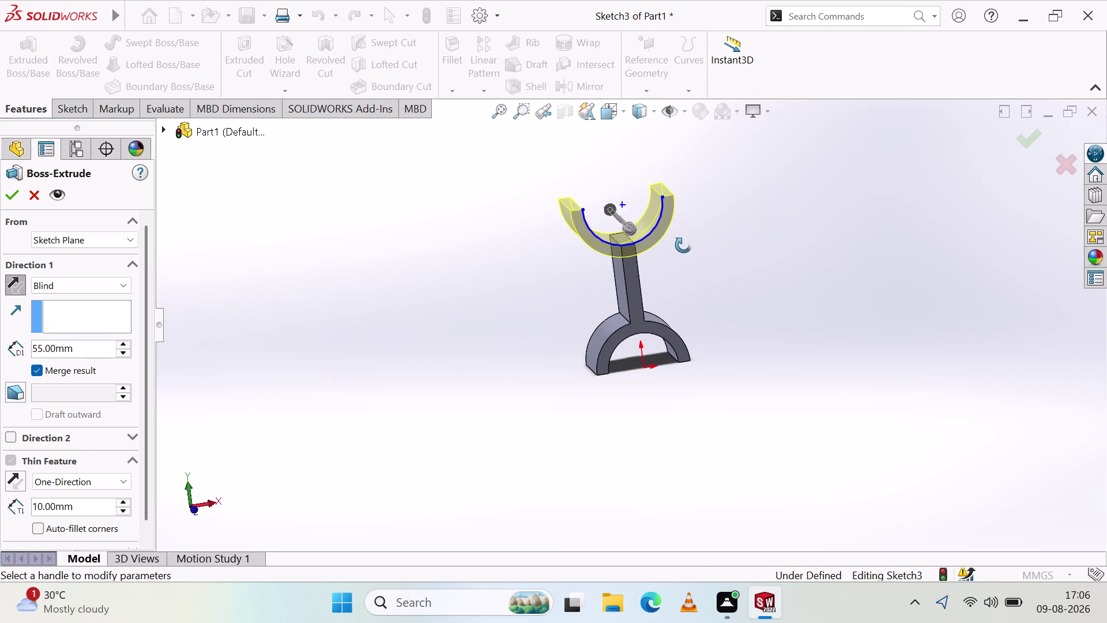
middle_drag(687, 253, 683, 227)
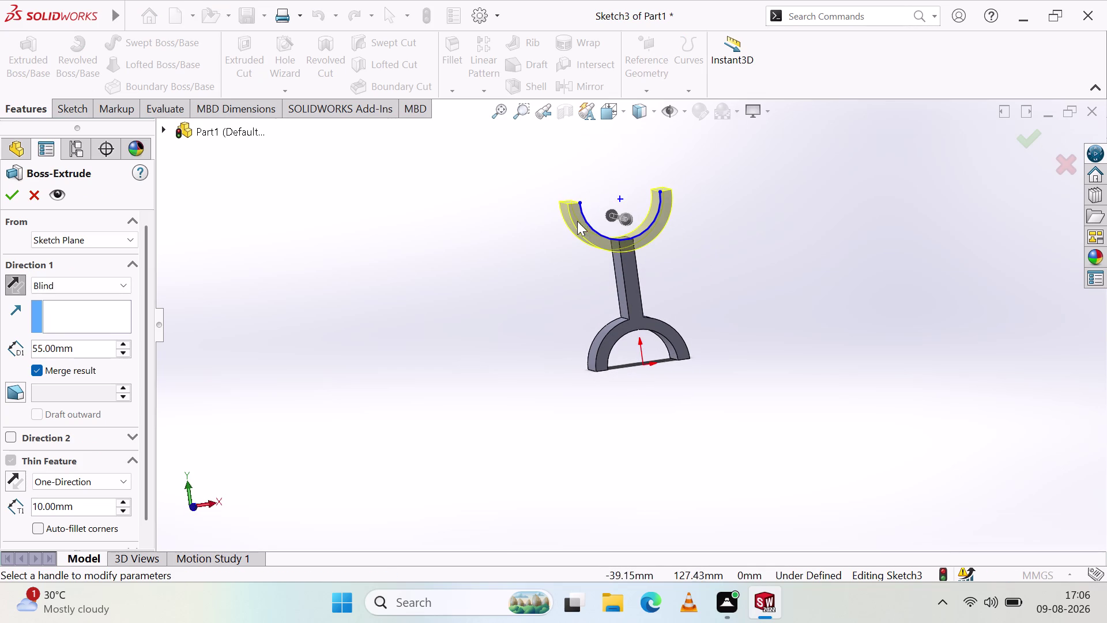
click(9, 193)
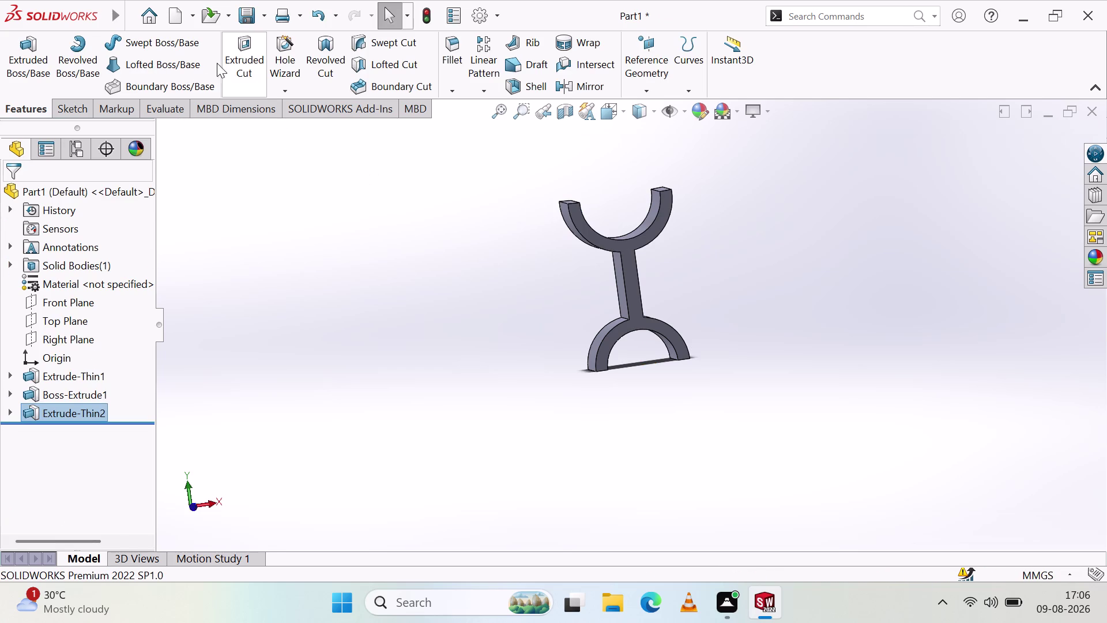
Start Sketch4 on the front face and draw the left line between cradle corners.
click(79, 104)
click(105, 47)
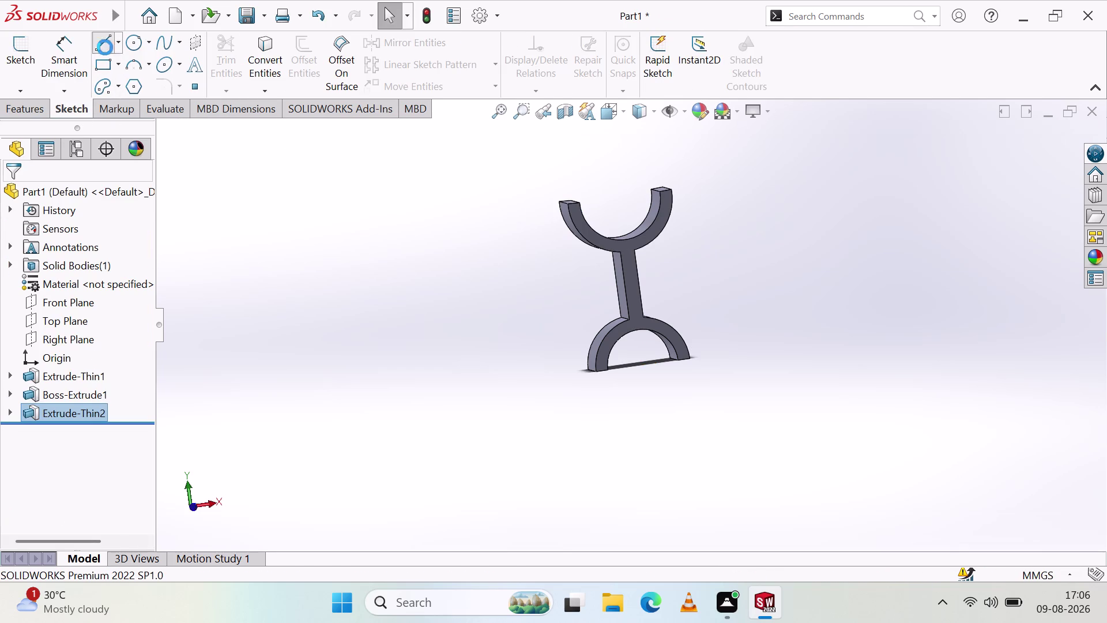
click(576, 210)
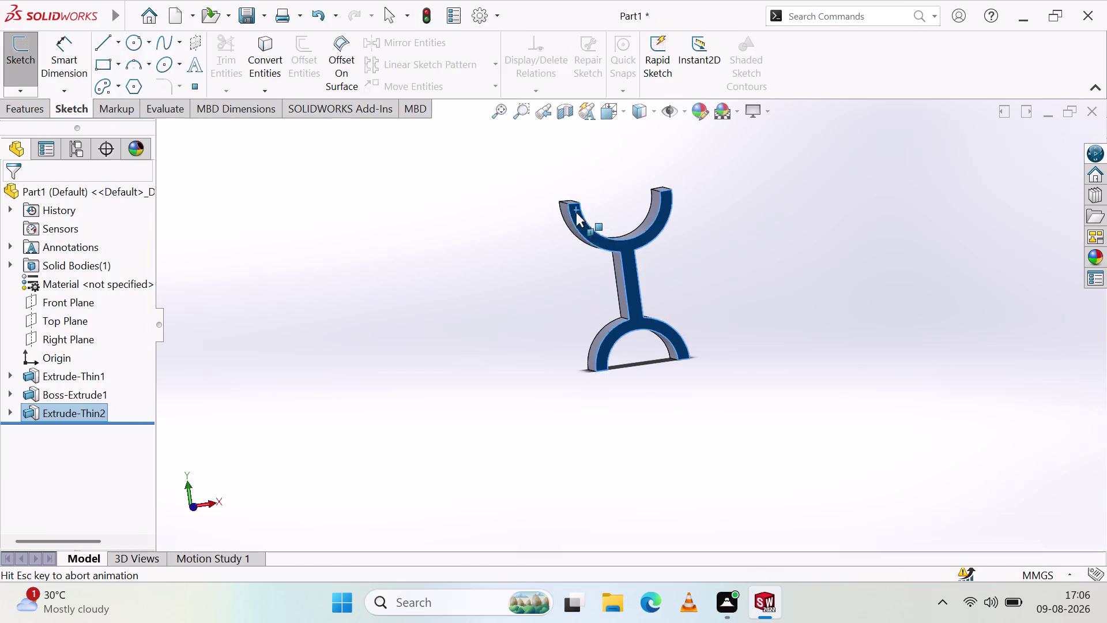
click(511, 137)
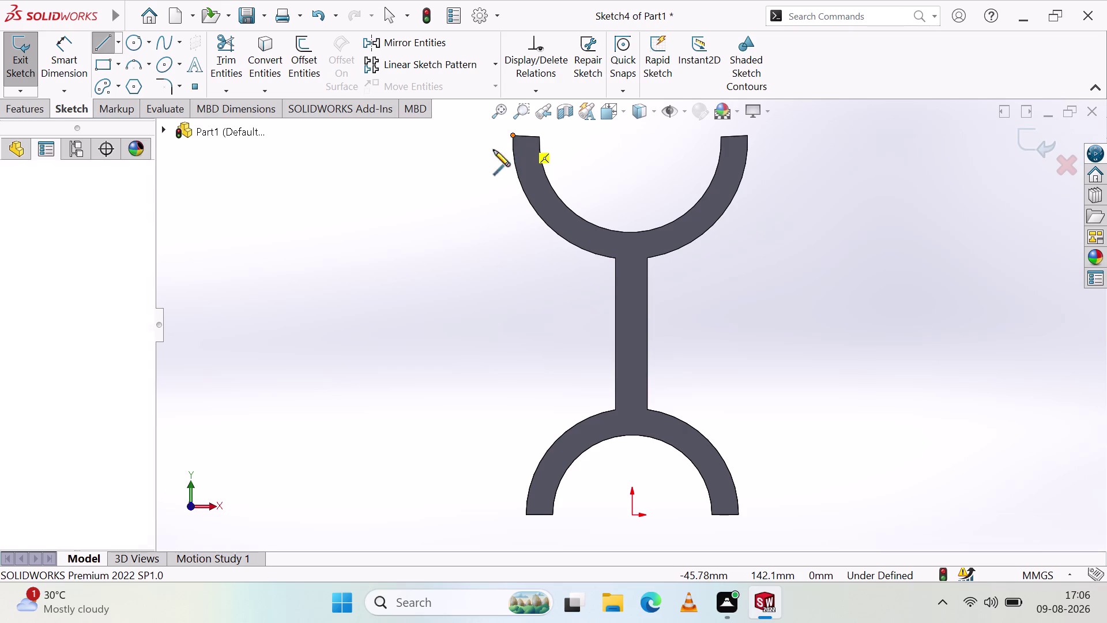
click(526, 514)
right_click(484, 422)
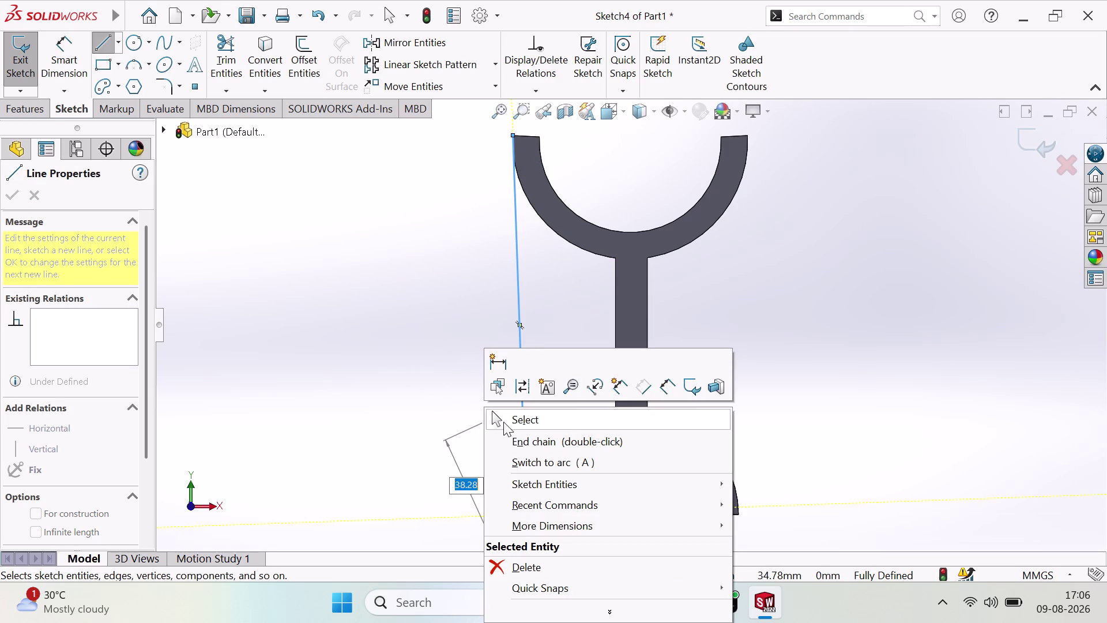
click(504, 421)
Add the top, slanted right and bottom lines to close the four-sided outline.
click(106, 42)
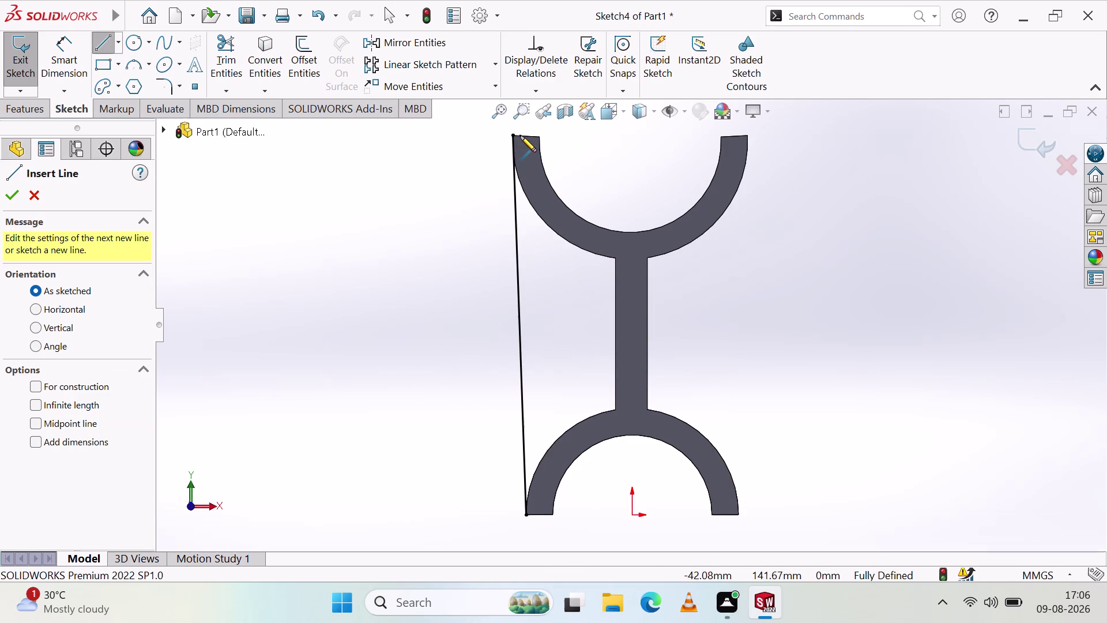
click(511, 131)
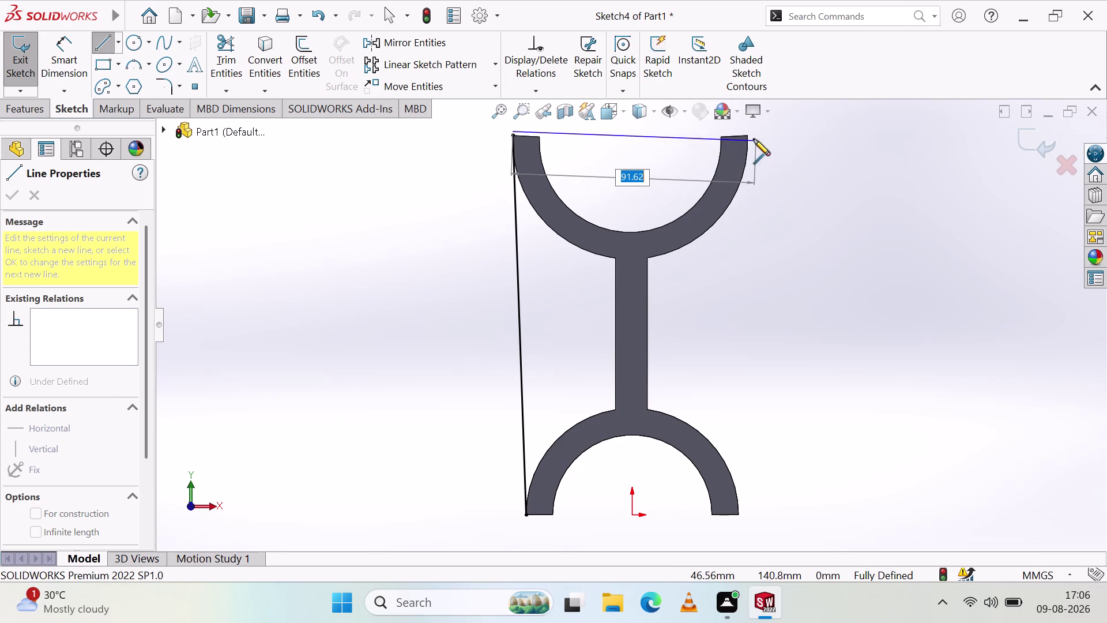
click(746, 136)
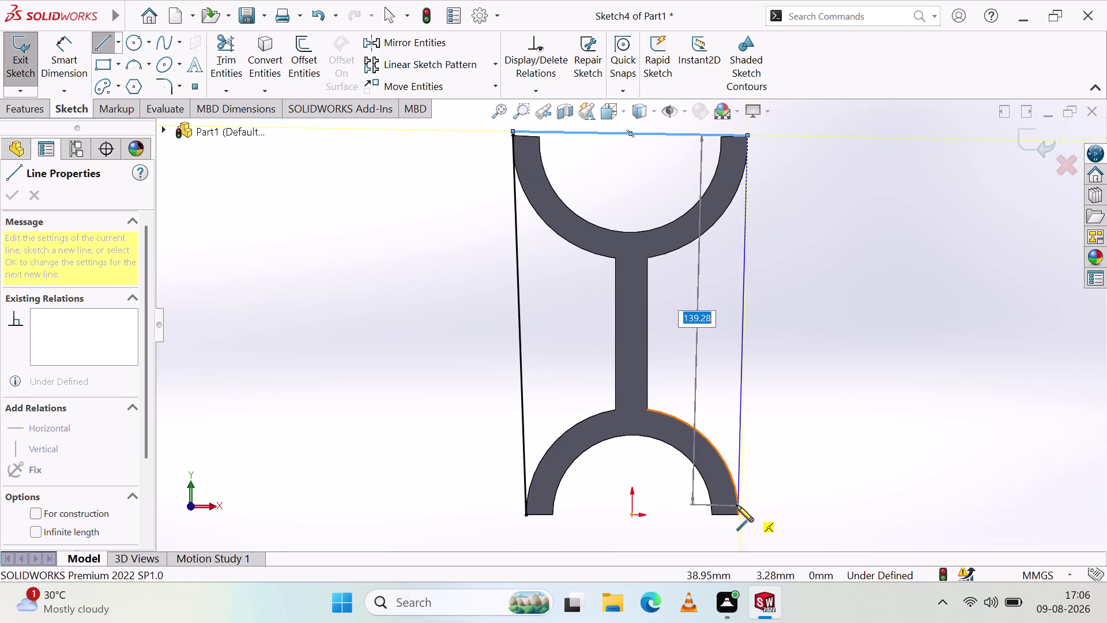
drag(738, 511, 733, 507)
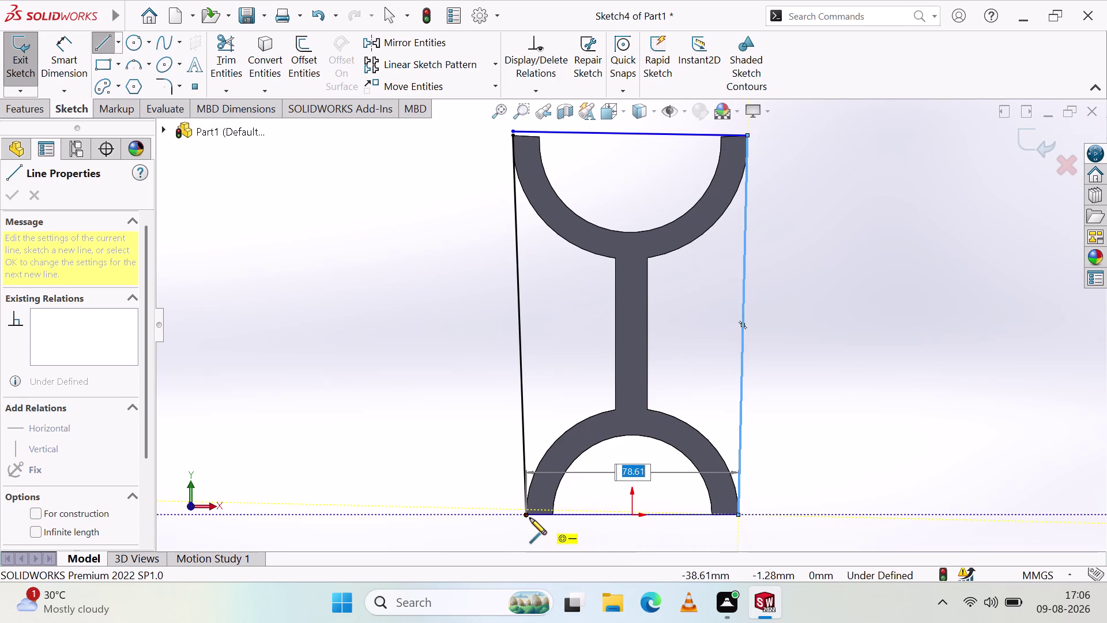
click(526, 513)
right_click(426, 406)
click(456, 415)
middle_drag(389, 324, 396, 327)
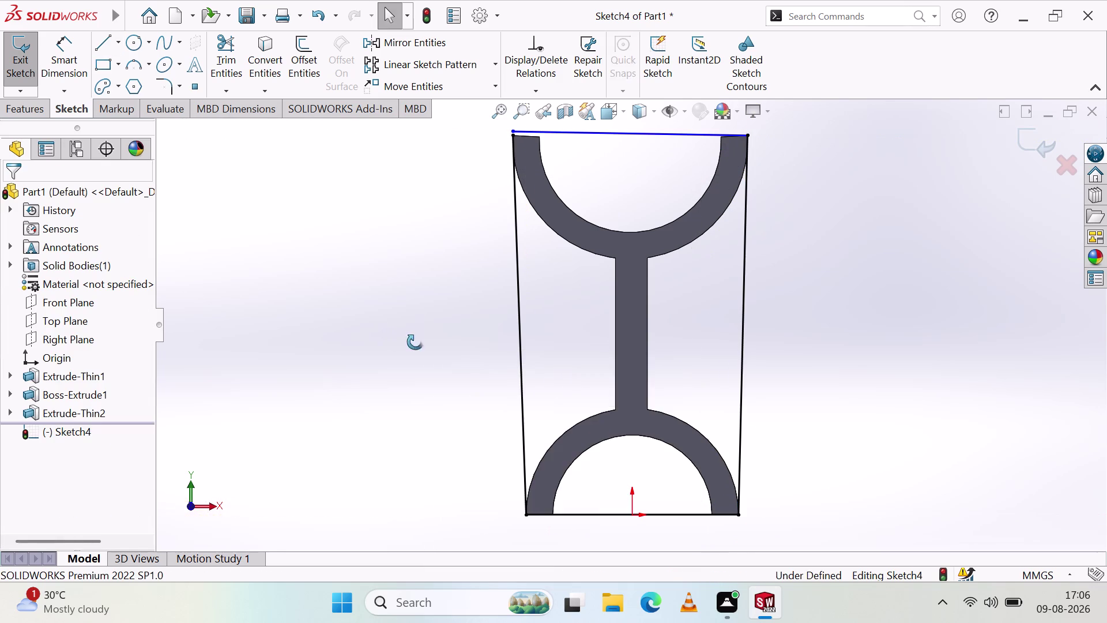
middle_drag(396, 326, 438, 358)
scroll(up, 3)
Start an Extruded Boss/Base on the Sketch4 outline.
click(41, 104)
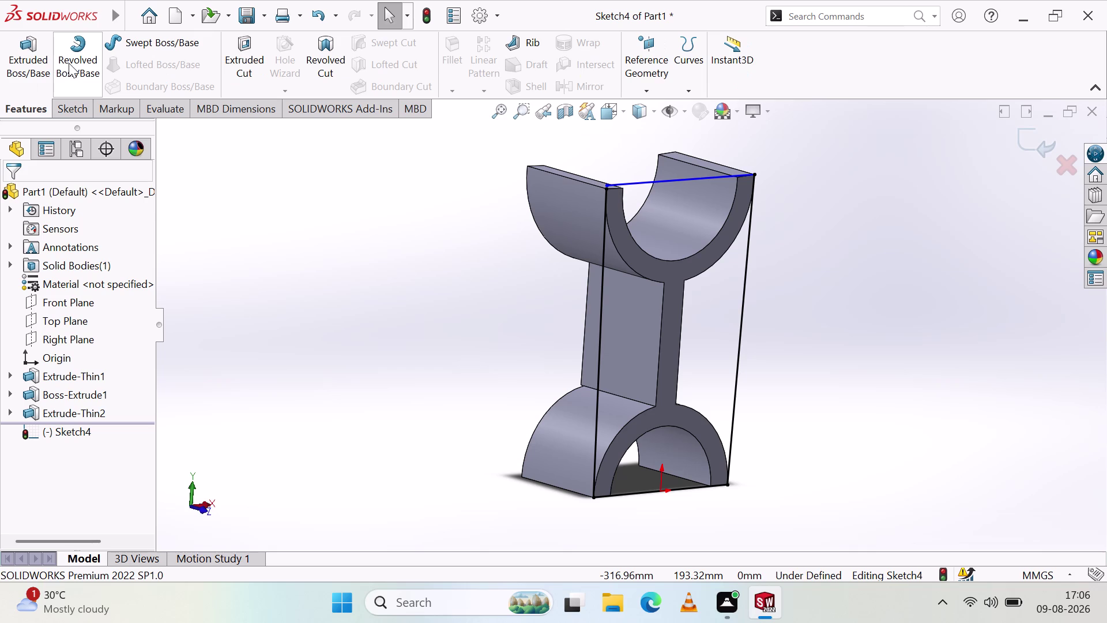
click(35, 53)
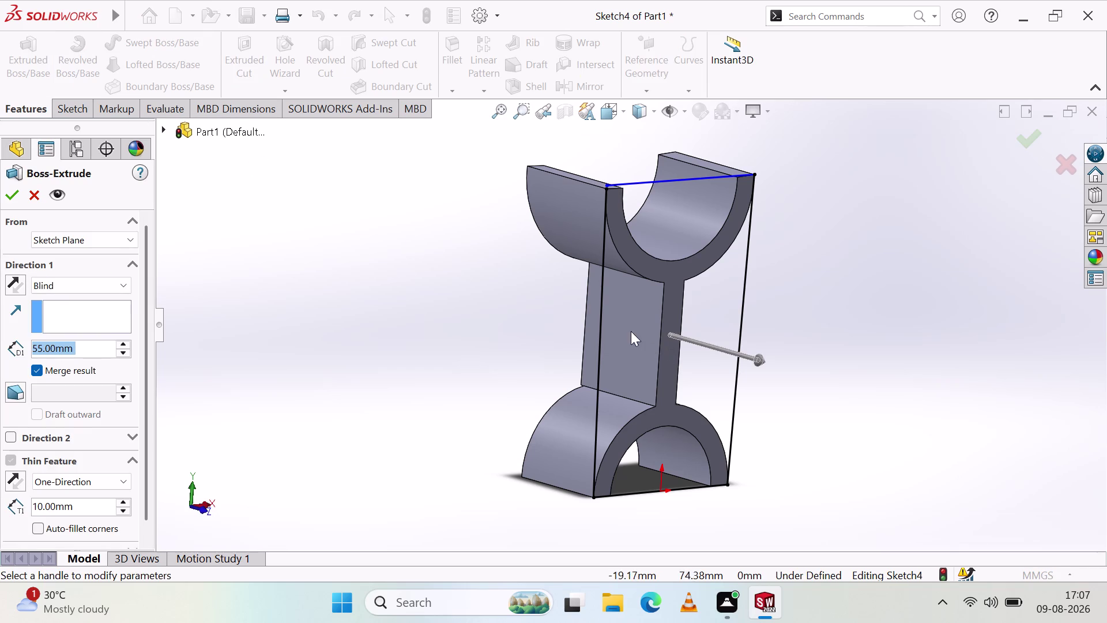
drag(630, 329, 636, 325)
middle_drag(667, 223, 659, 235)
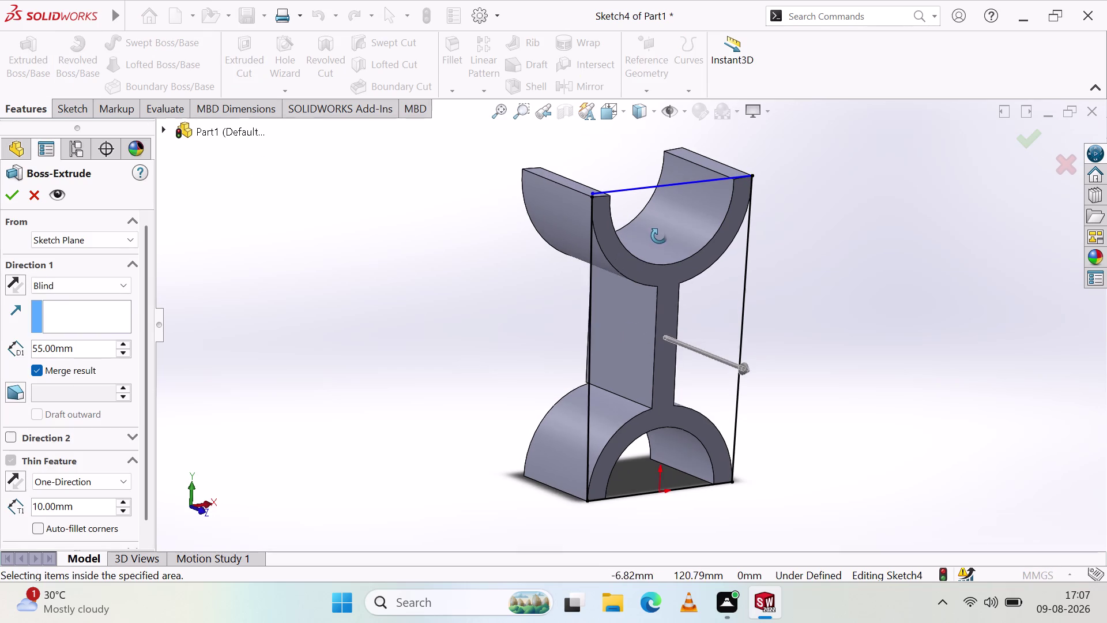
middle_drag(659, 234, 659, 236)
click(19, 193)
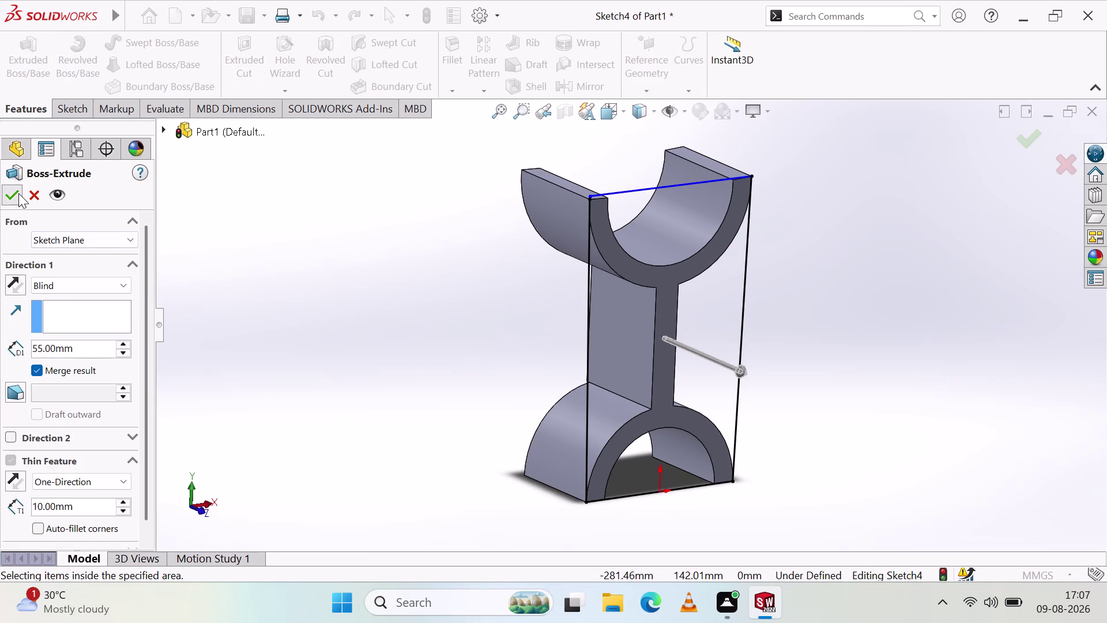
click(40, 369)
Uncheck Merge result, set depth to 10 mm, and cancel after the rebuild error.
click(67, 352)
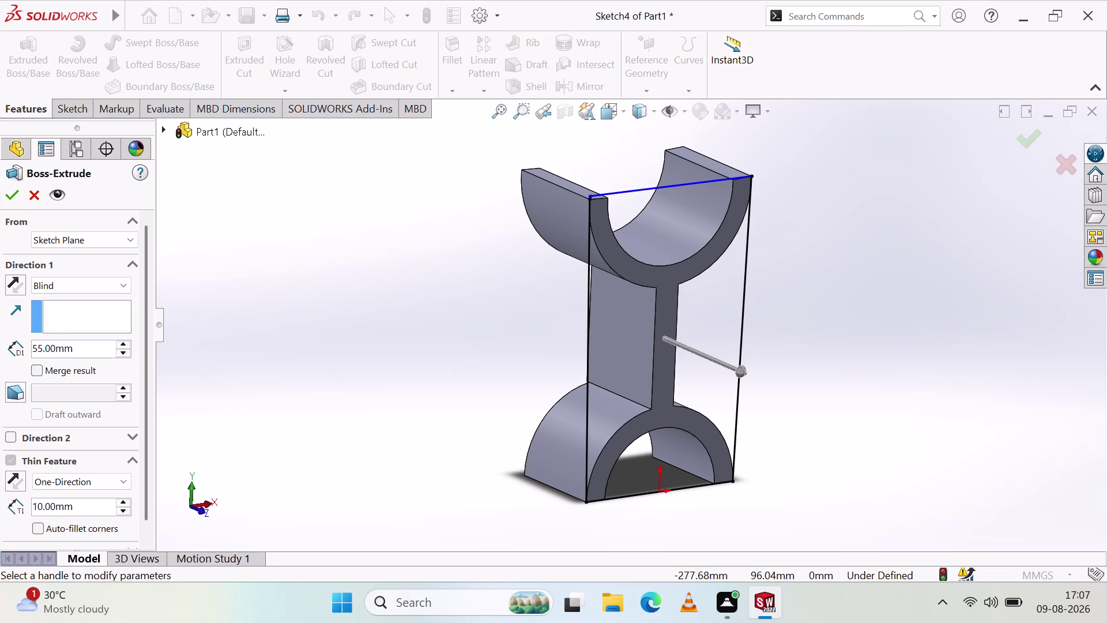
drag(83, 349, 0, 340)
key(1)
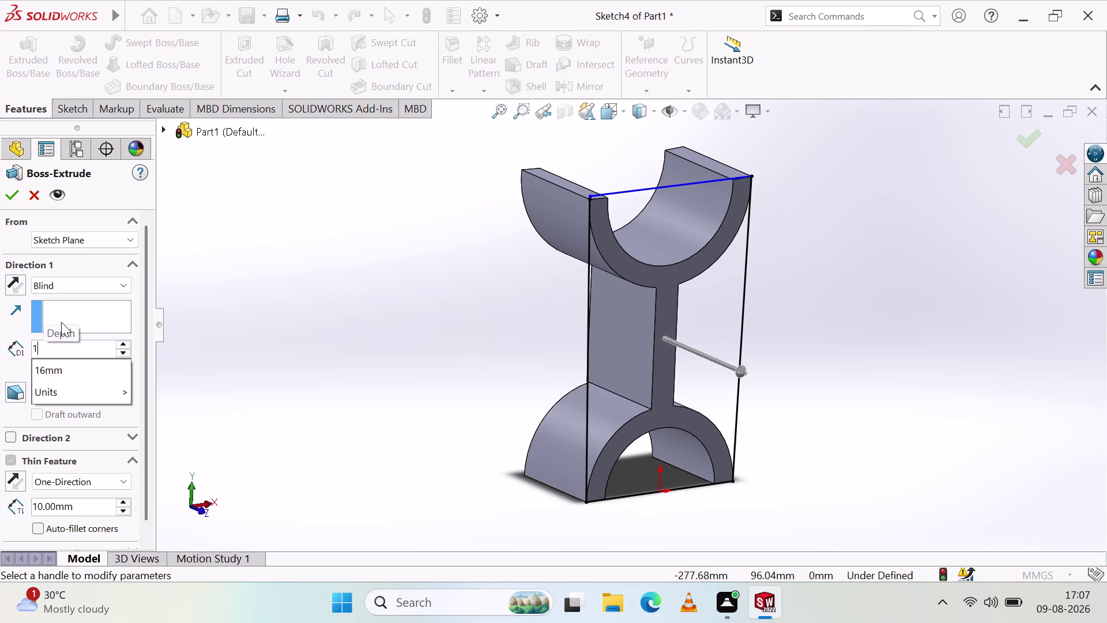
key(0)
click(8, 193)
click(8, 196)
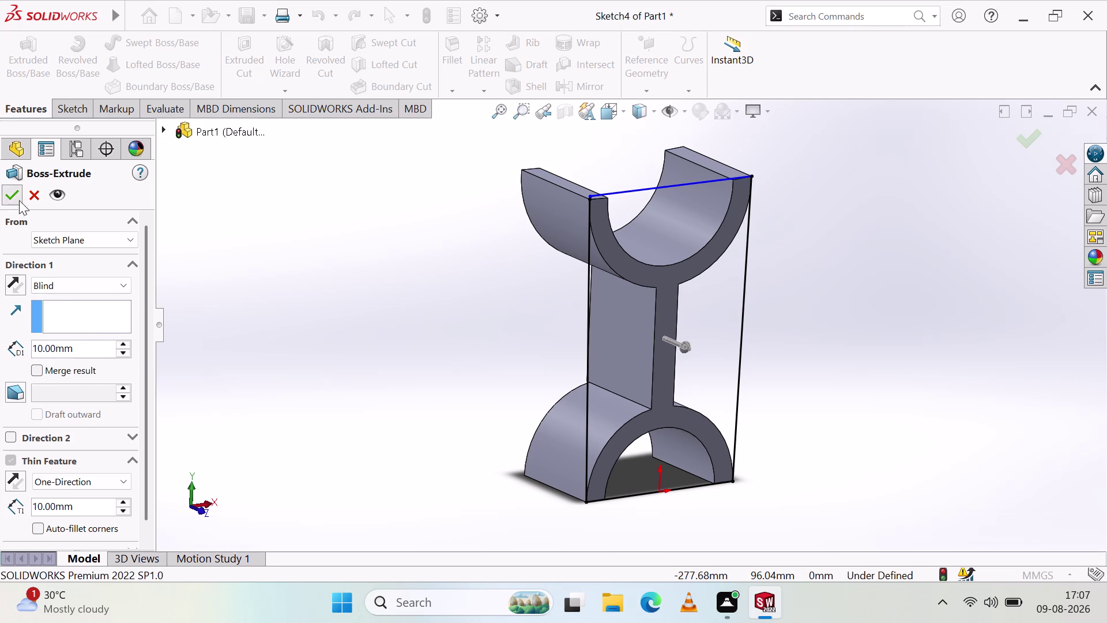
click(606, 358)
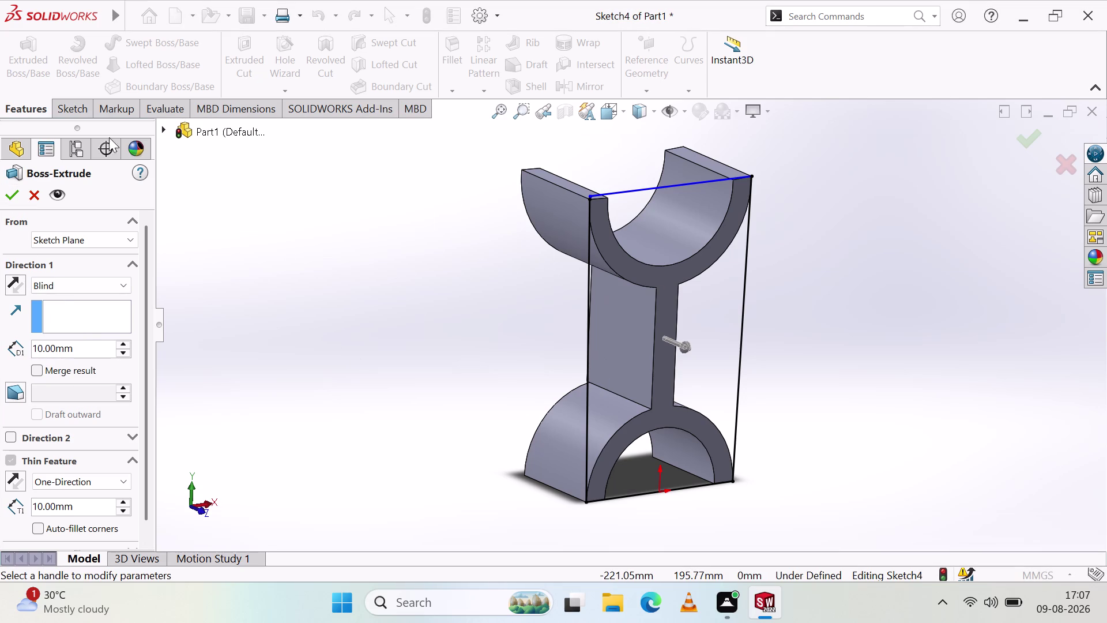
click(8, 191)
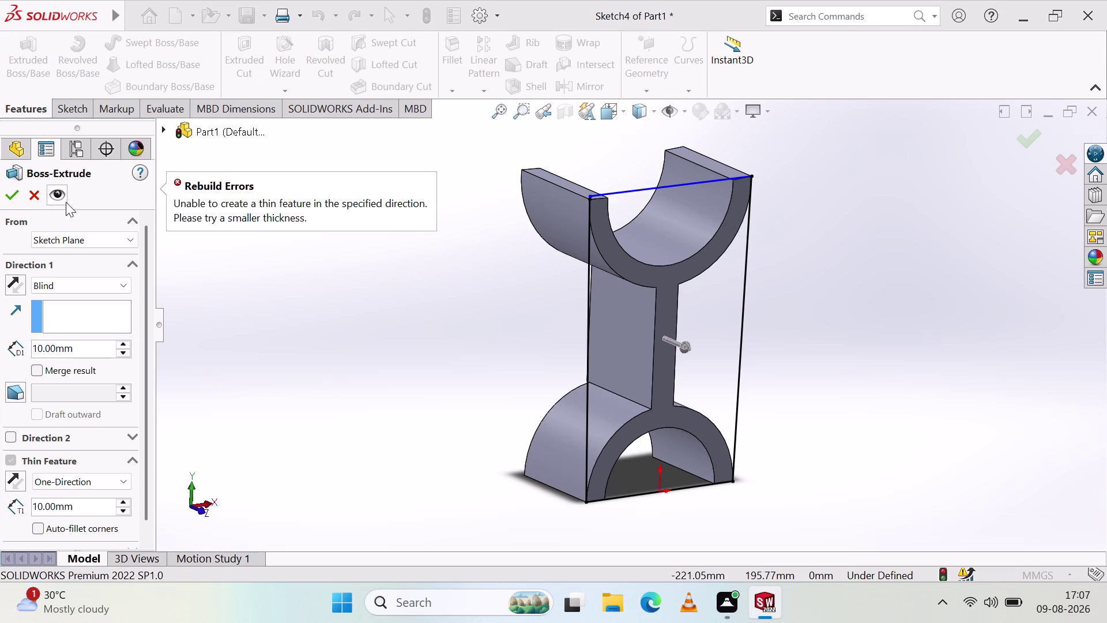
click(27, 189)
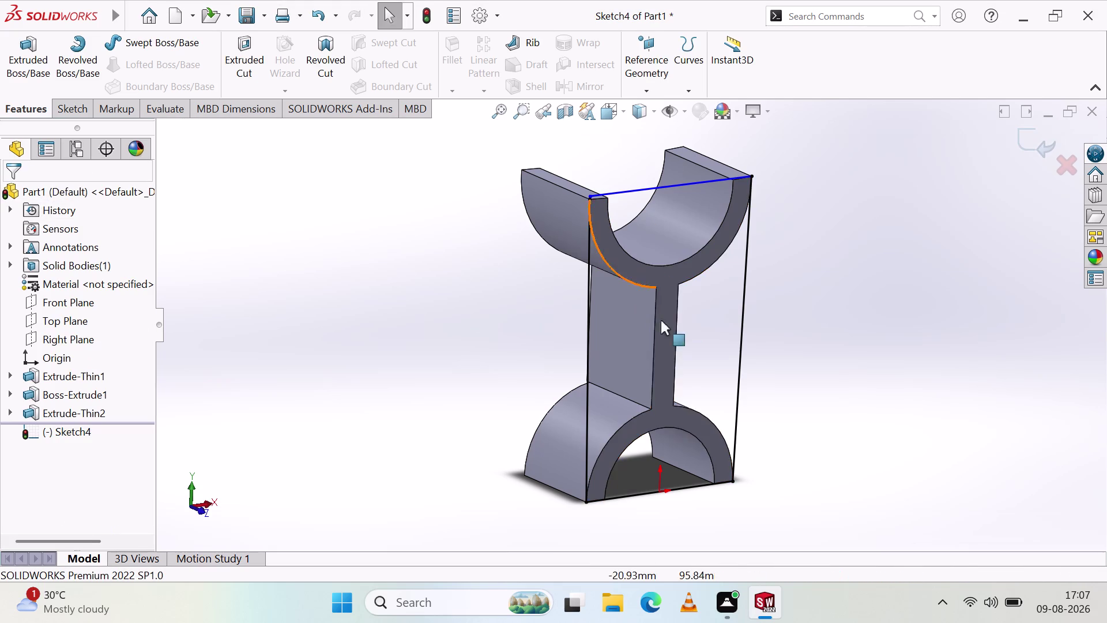
middle_drag(689, 334, 636, 282)
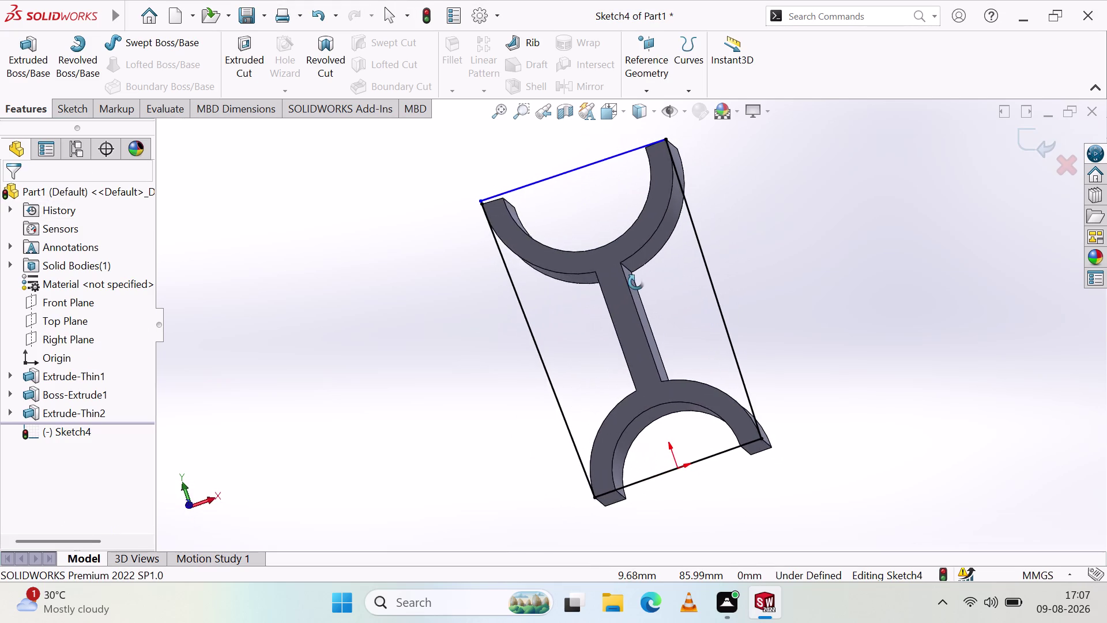
Extrude the Sketch4 rectangle again, dragging the depth to about 280 mm.
middle_drag(636, 282, 658, 287)
click(77, 431)
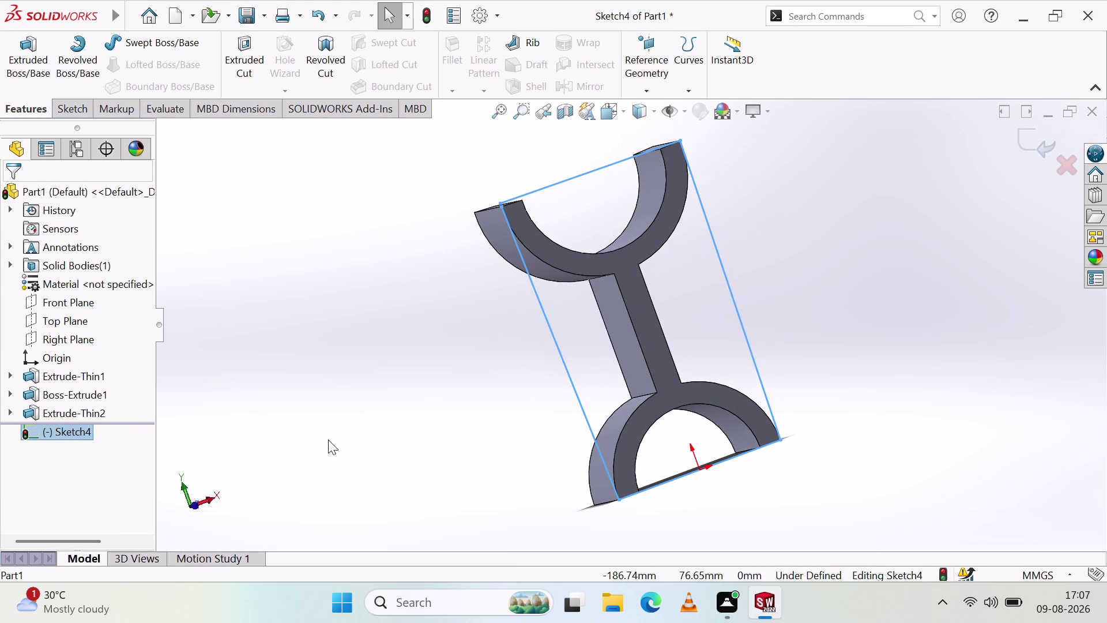
click(11, 50)
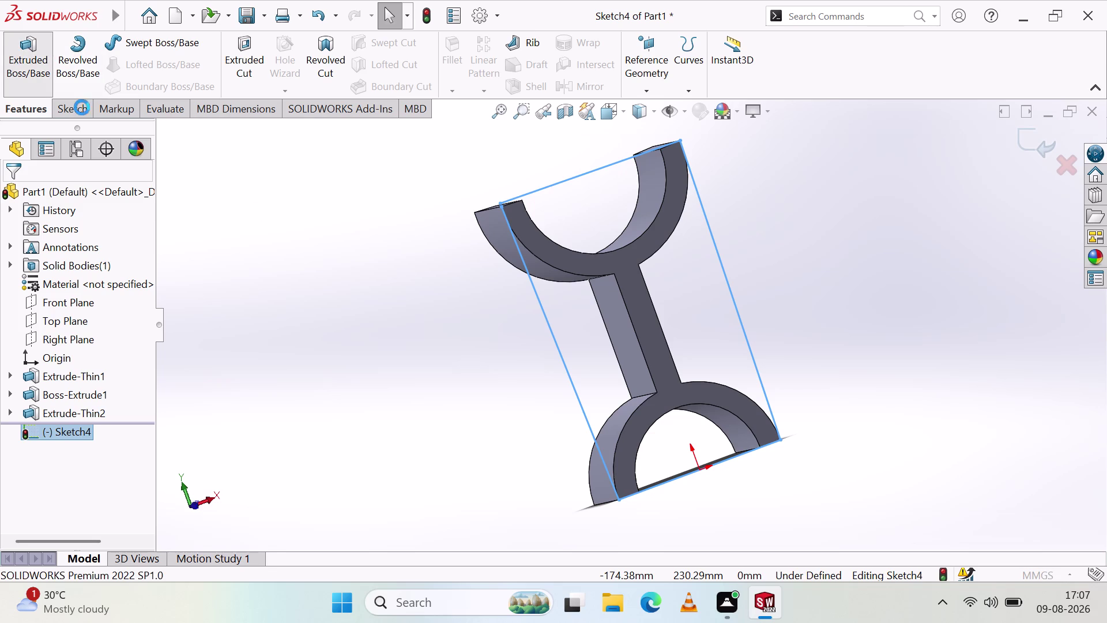
click(561, 348)
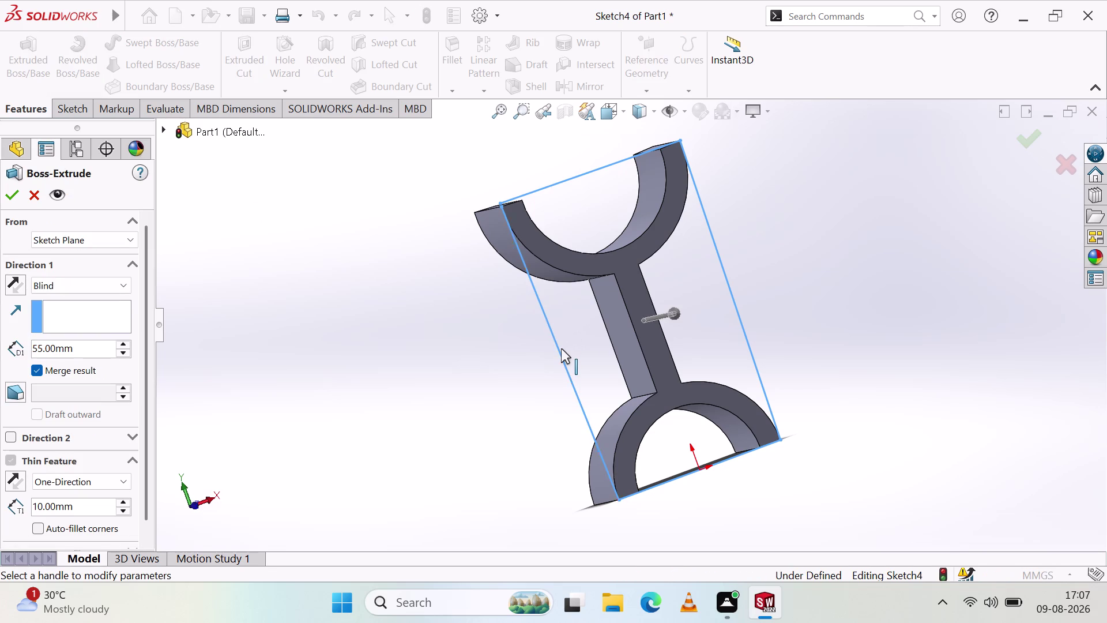
click(561, 347)
drag(680, 312, 766, 320)
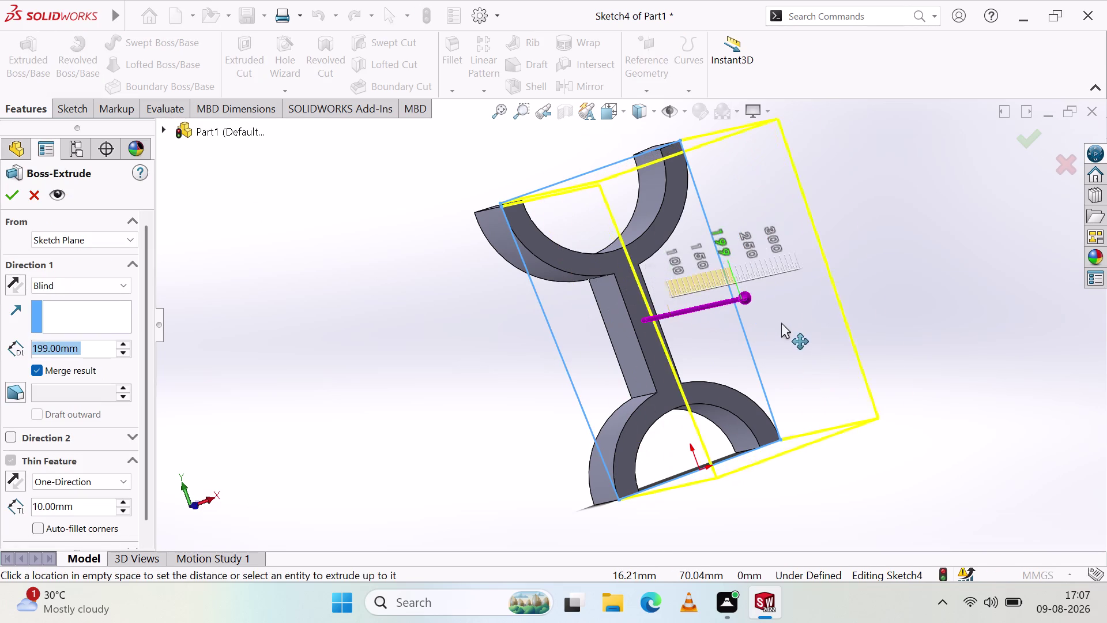
drag(766, 320, 793, 324)
Cancel the extrusion and undo away the rectangle outline.
key(ctrl+z)
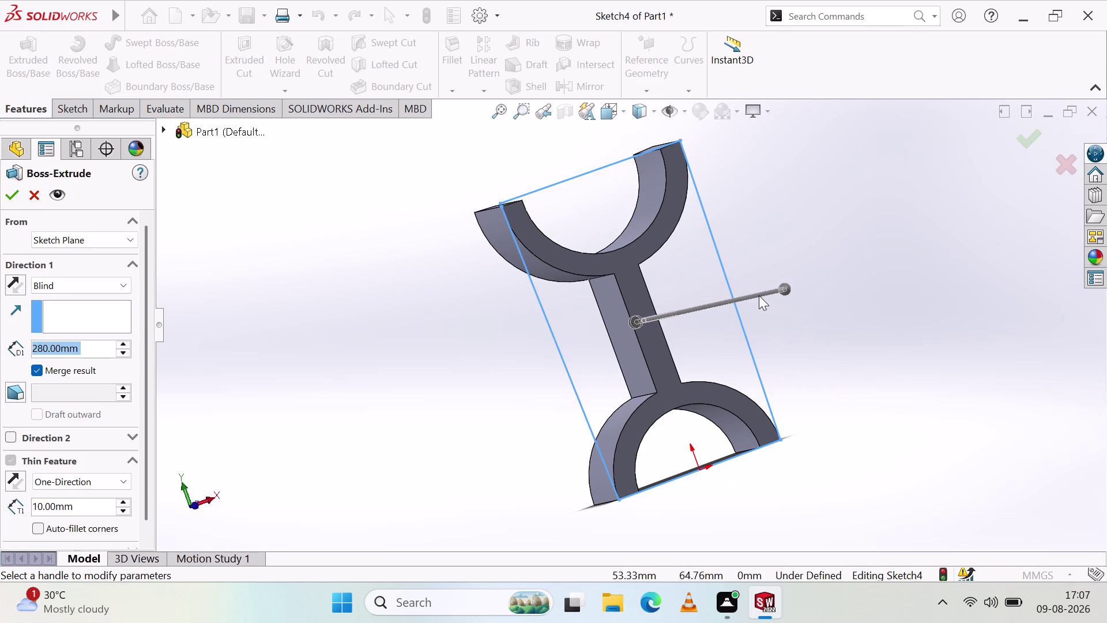
key(ctrl+z)
key(ctrl+z)
key(ctrl+z)
key(ctrl+z)
key(Escape)
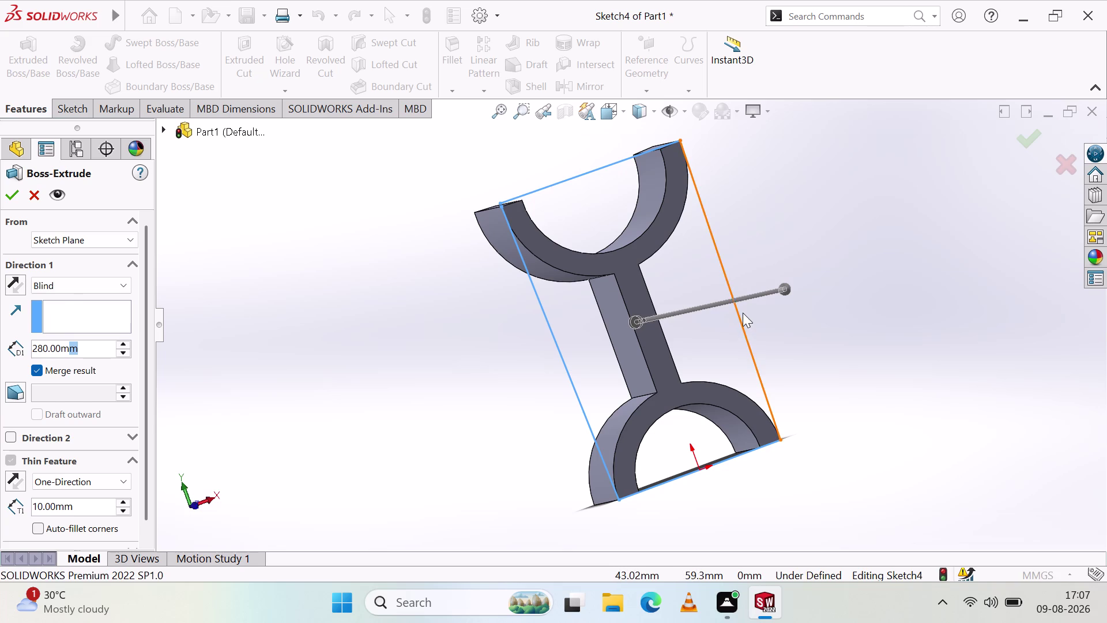
key(ctrl+z)
key(ctrl+z)
key(ctrl+z)
key(ctrl+z)
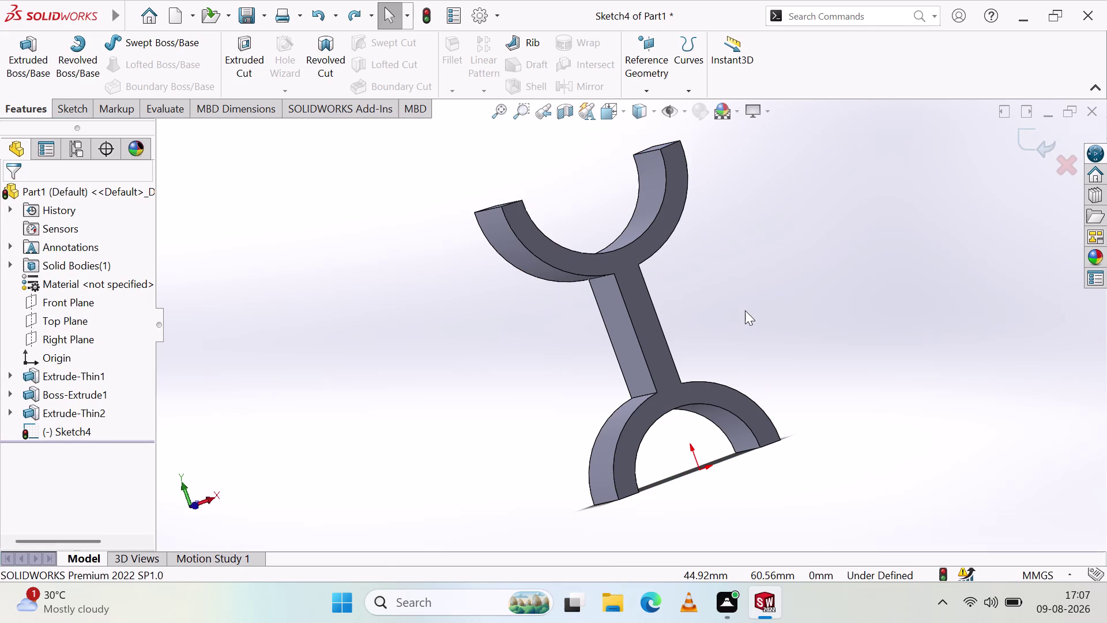
middle_drag(743, 311, 720, 311)
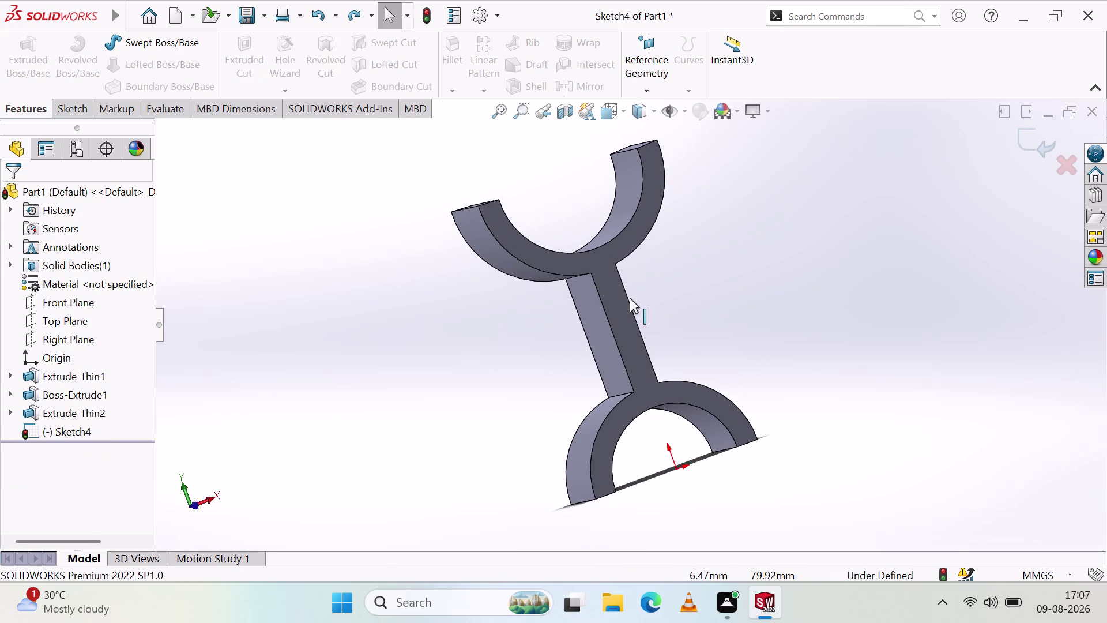
click(66, 104)
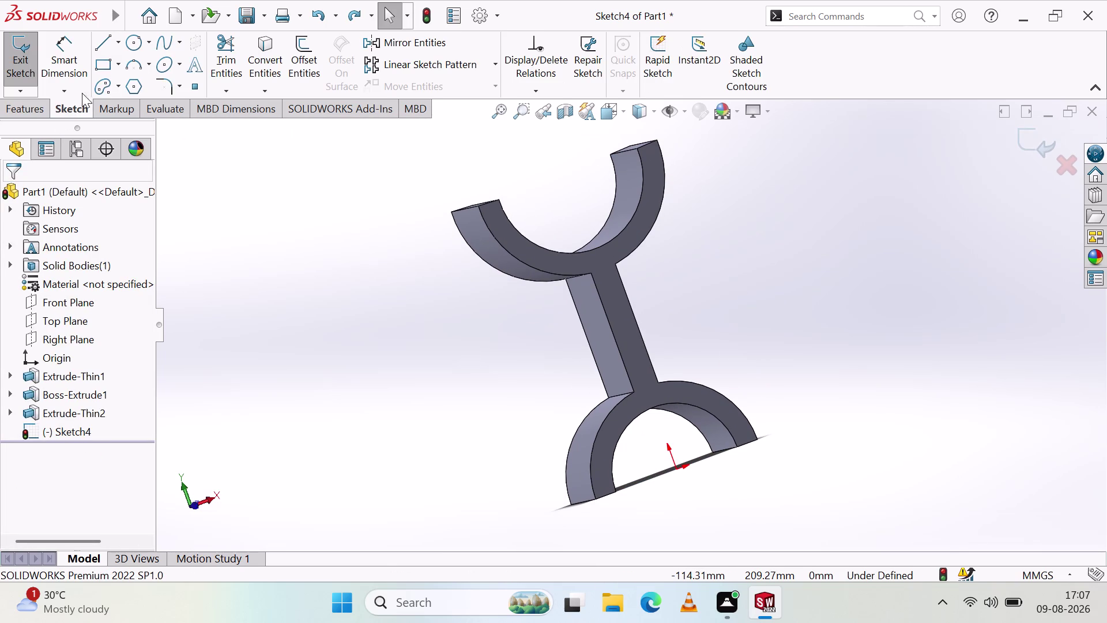
Draw a corner rectangle in Sketch4 from the upper cradle corner to the lower cradle corner.
click(104, 69)
click(482, 205)
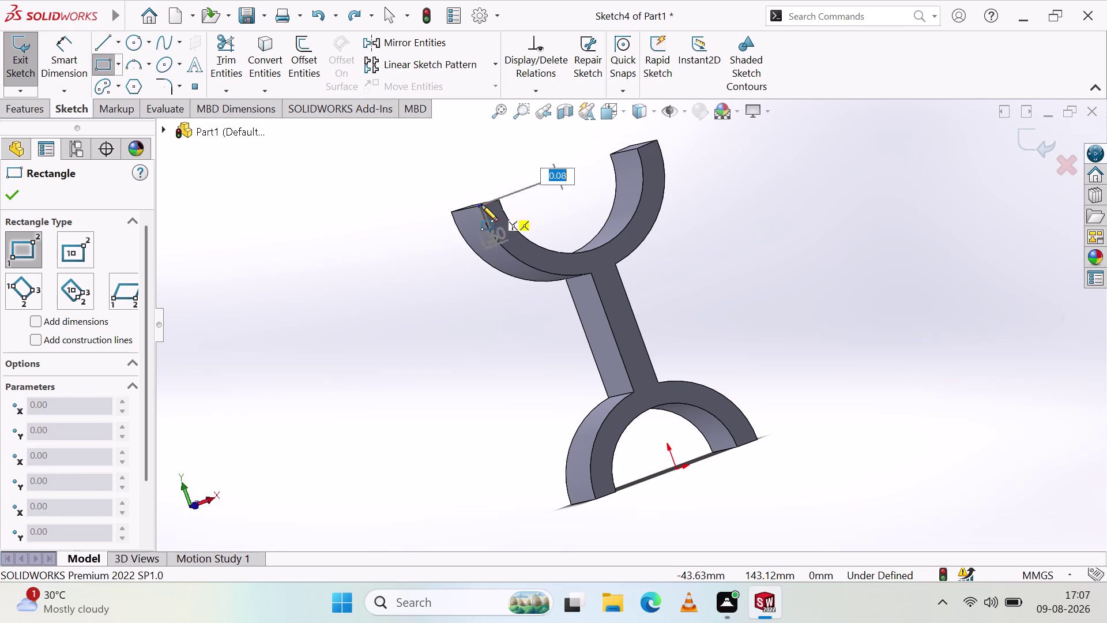
click(759, 439)
click(29, 109)
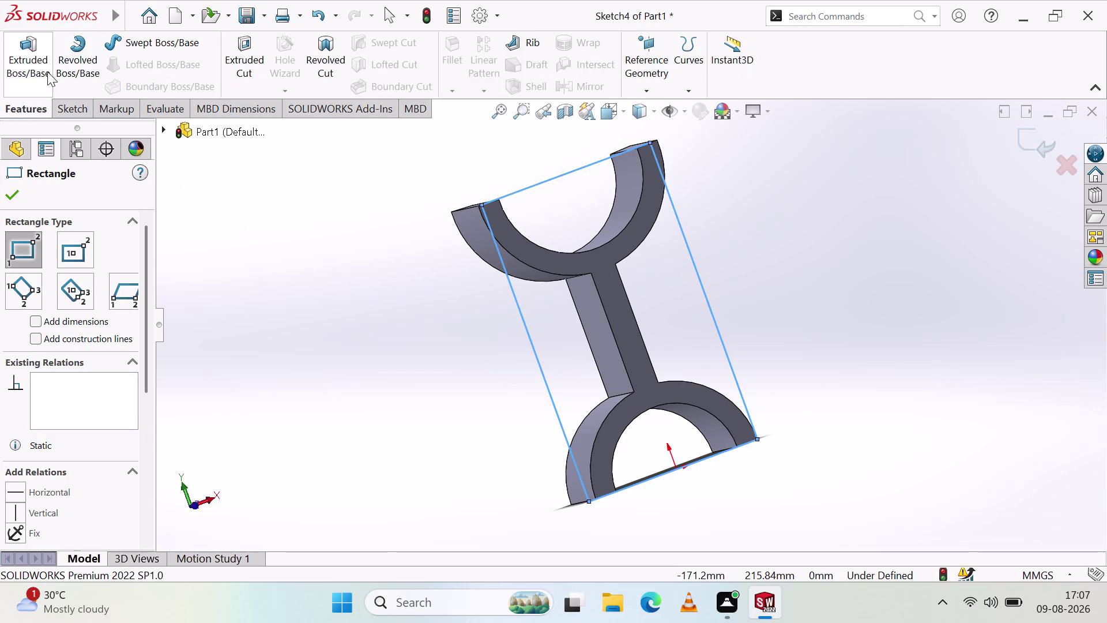
Extrude the rectangle 55 mm as solid Boss-Extrude2, merged with the bracket.
click(40, 64)
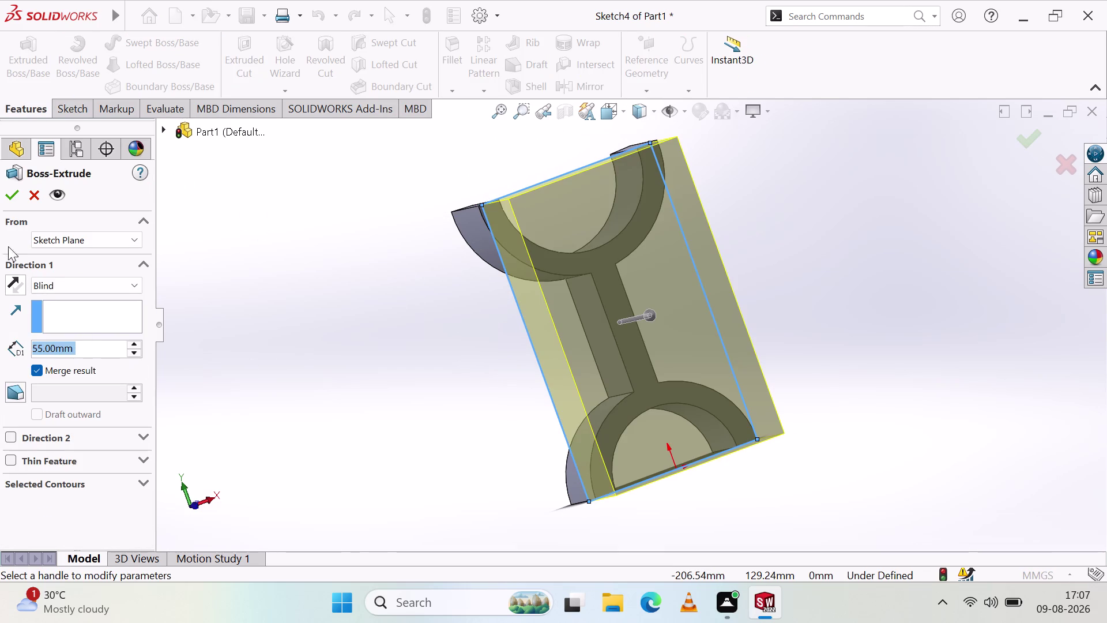
click(11, 198)
middle_drag(295, 335, 395, 323)
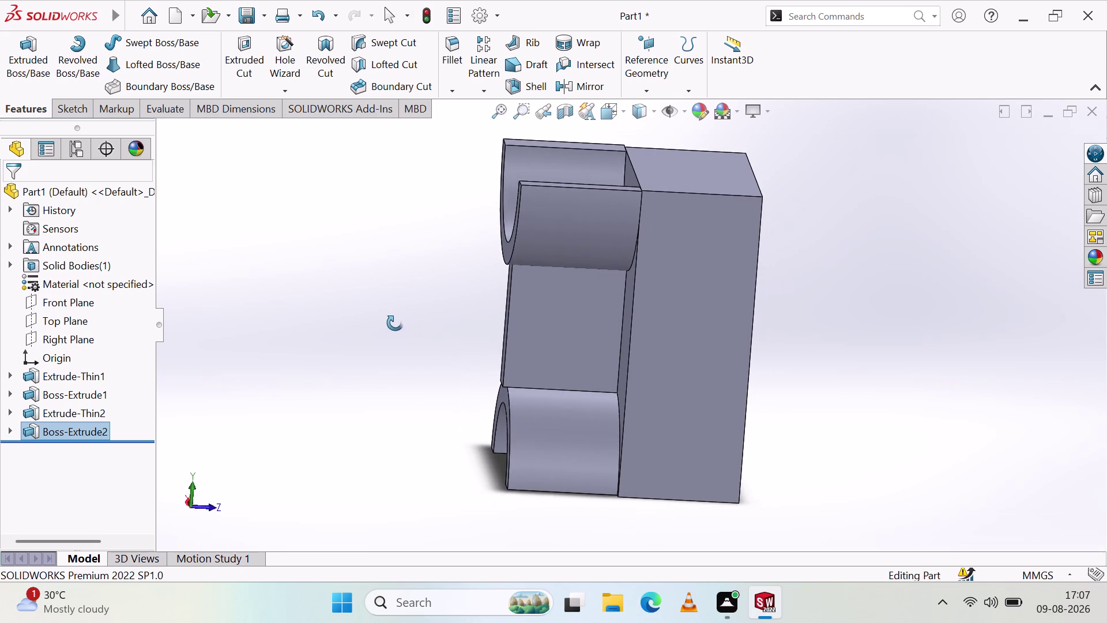
middle_drag(395, 323, 395, 324)
Start a new sketch, Sketch5, on the bracket's side face.
click(82, 112)
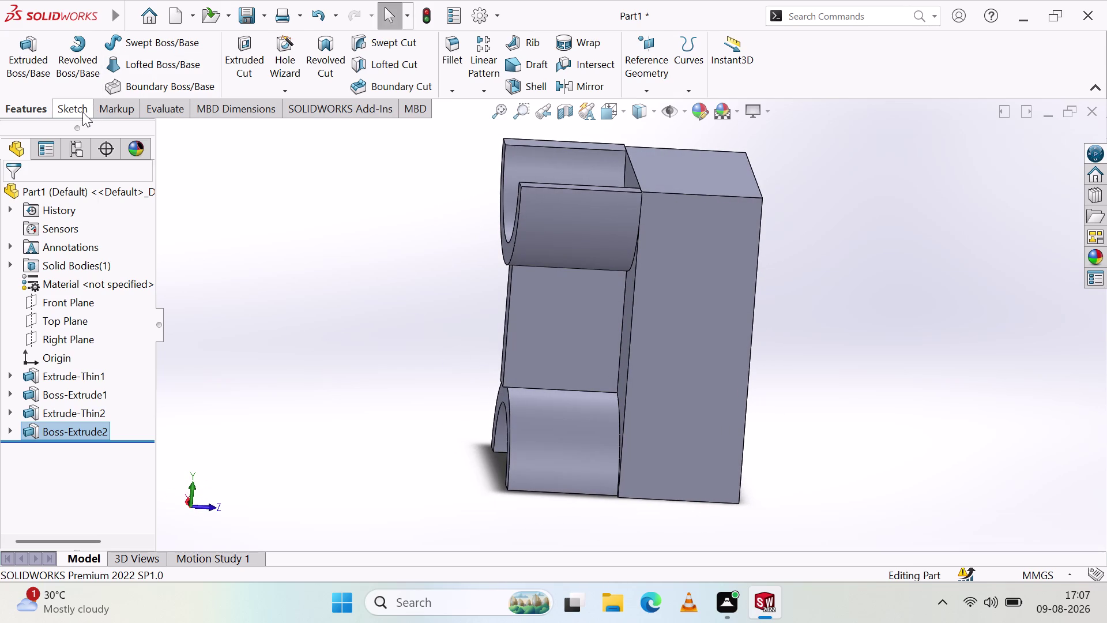
click(98, 48)
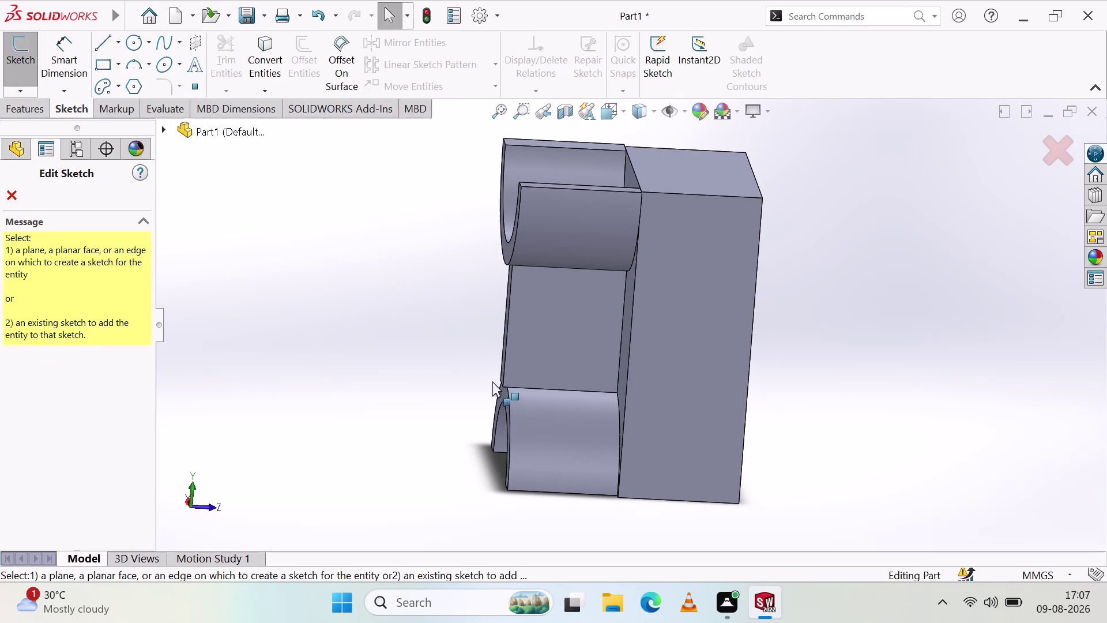
drag(504, 384, 509, 378)
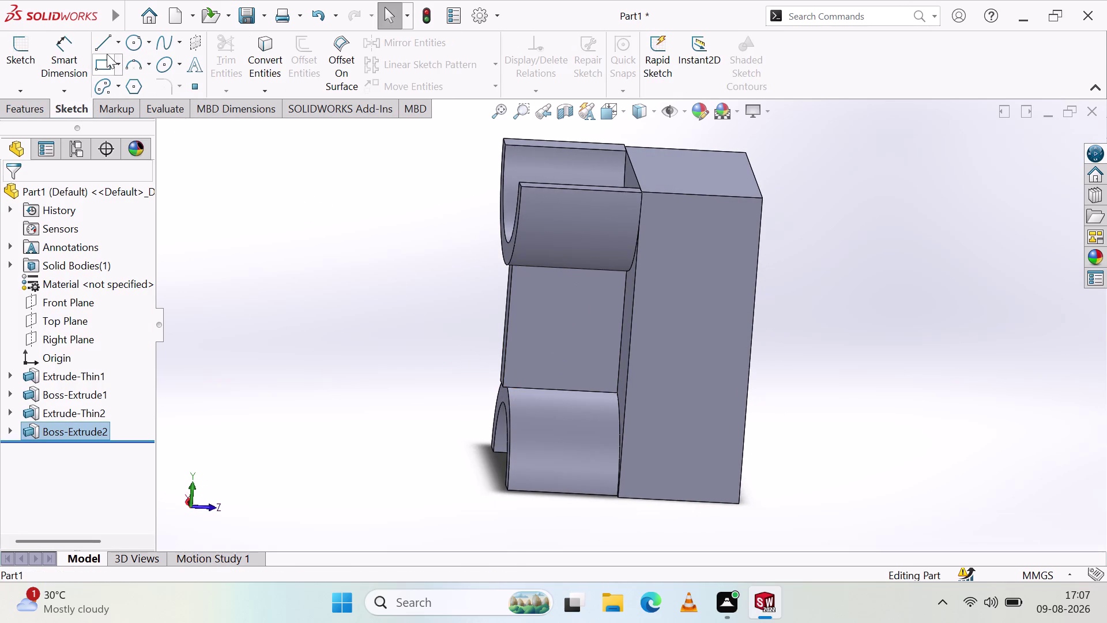
click(105, 45)
Draw a closed line outline, slanting from the lower cradle corner, then vertical and along the top edge.
click(528, 369)
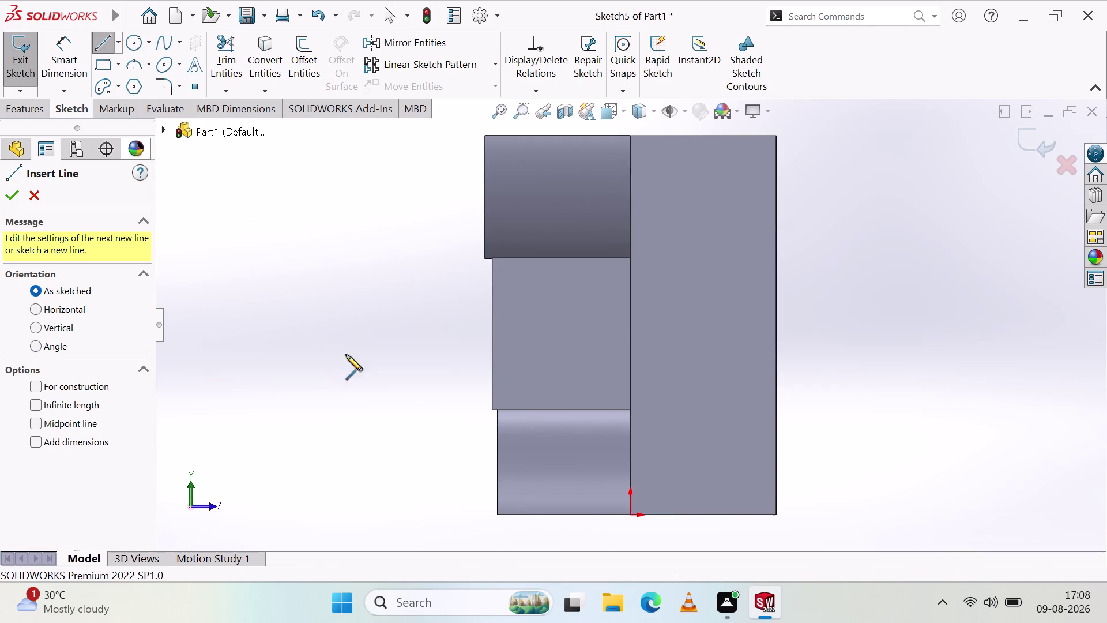
drag(496, 408, 503, 407)
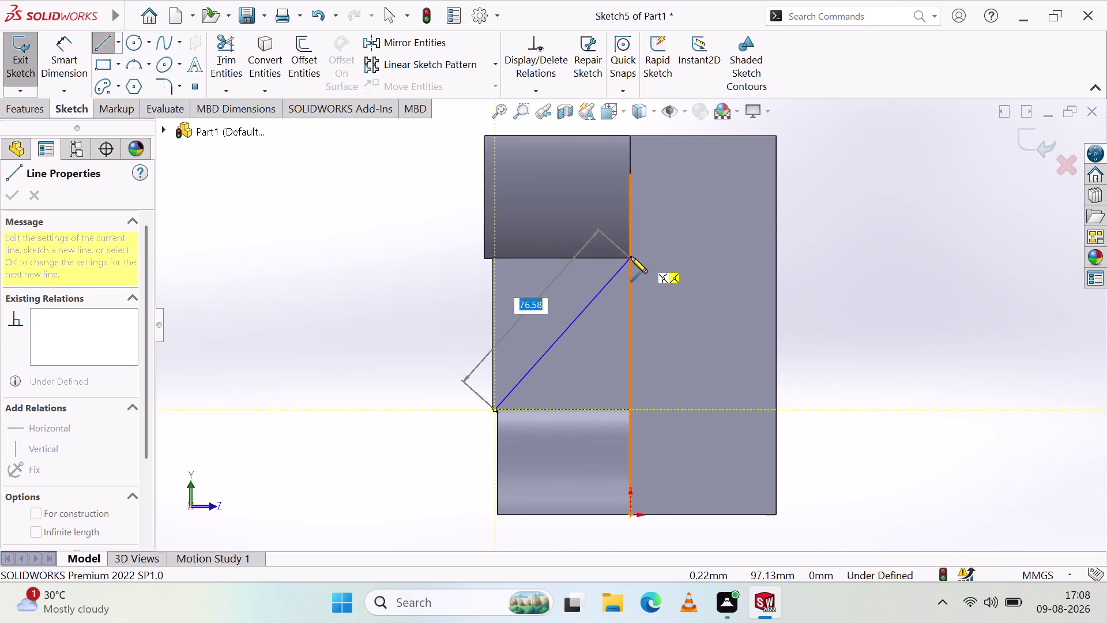
click(563, 257)
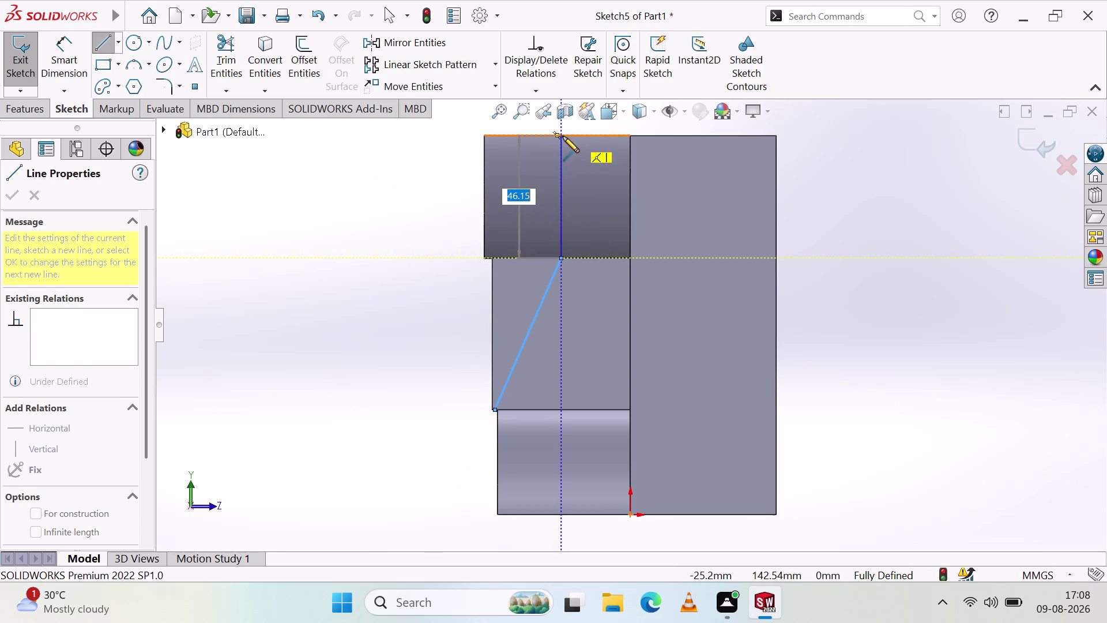
click(564, 127)
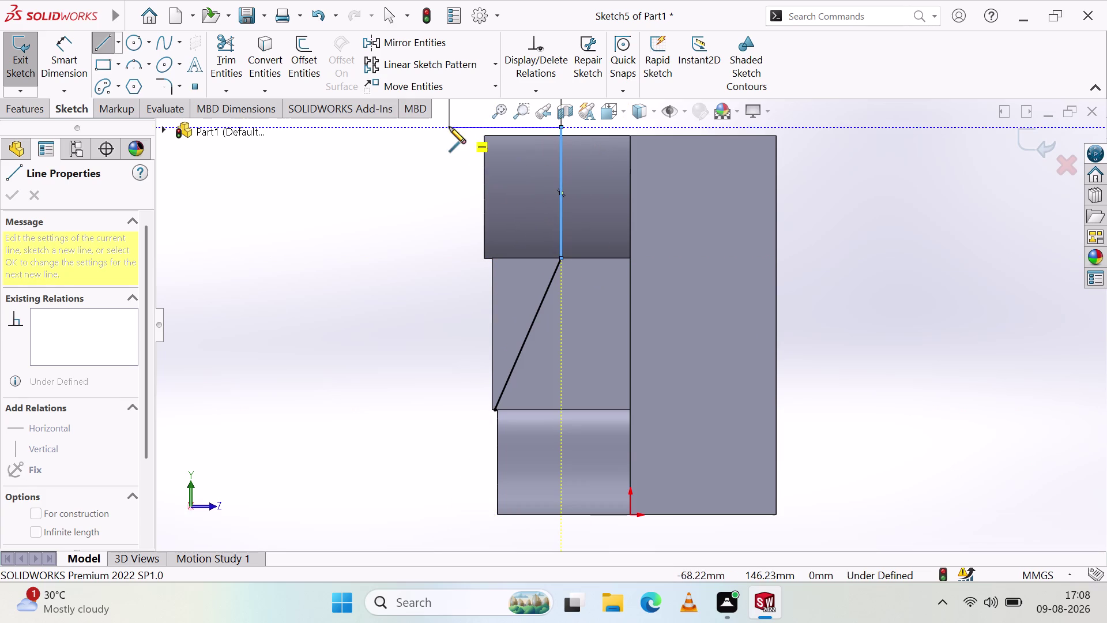
click(449, 126)
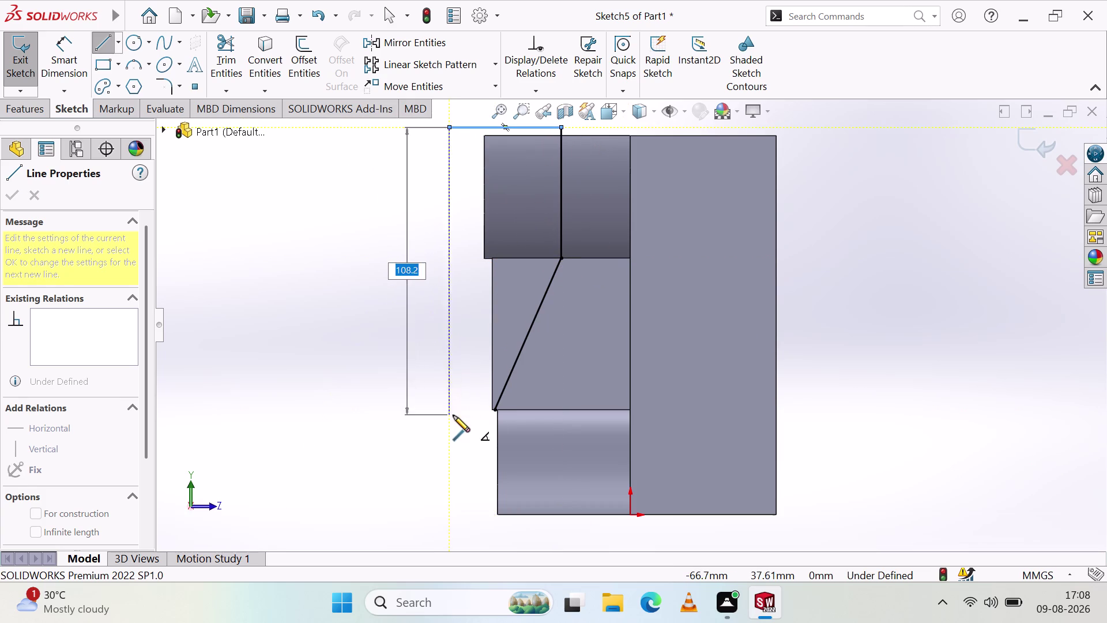
click(443, 409)
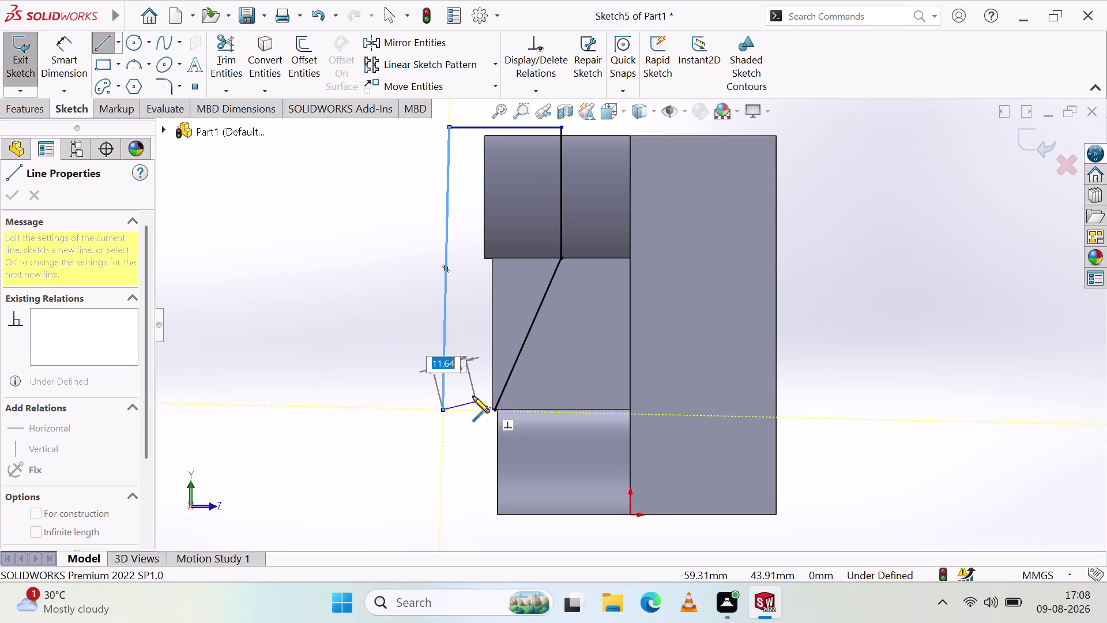
click(493, 410)
right_click(370, 368)
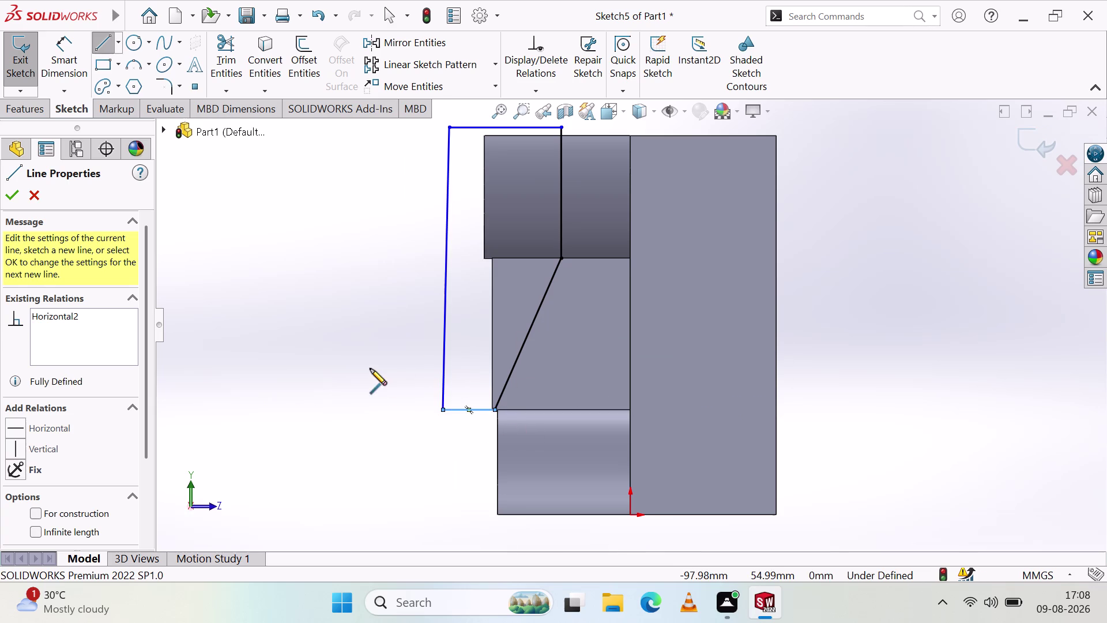
click(411, 381)
scroll(up, 3)
middle_drag(387, 361, 402, 397)
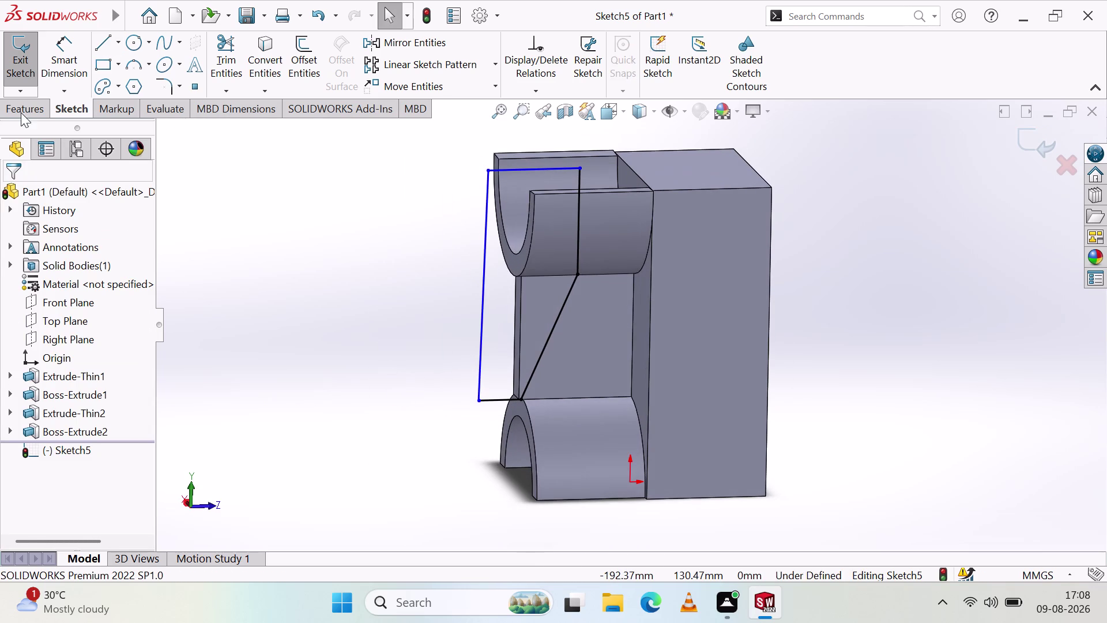
click(23, 116)
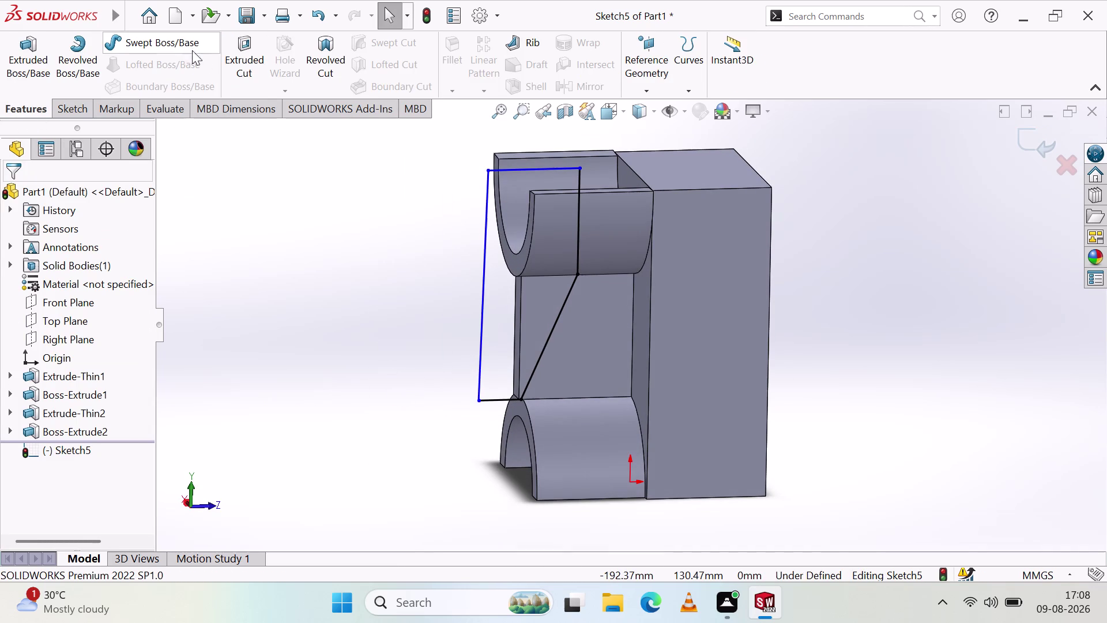
Cut away the Sketch5 outline as Cut-Extrude1, with Direction 2 Blind enabled.
click(240, 62)
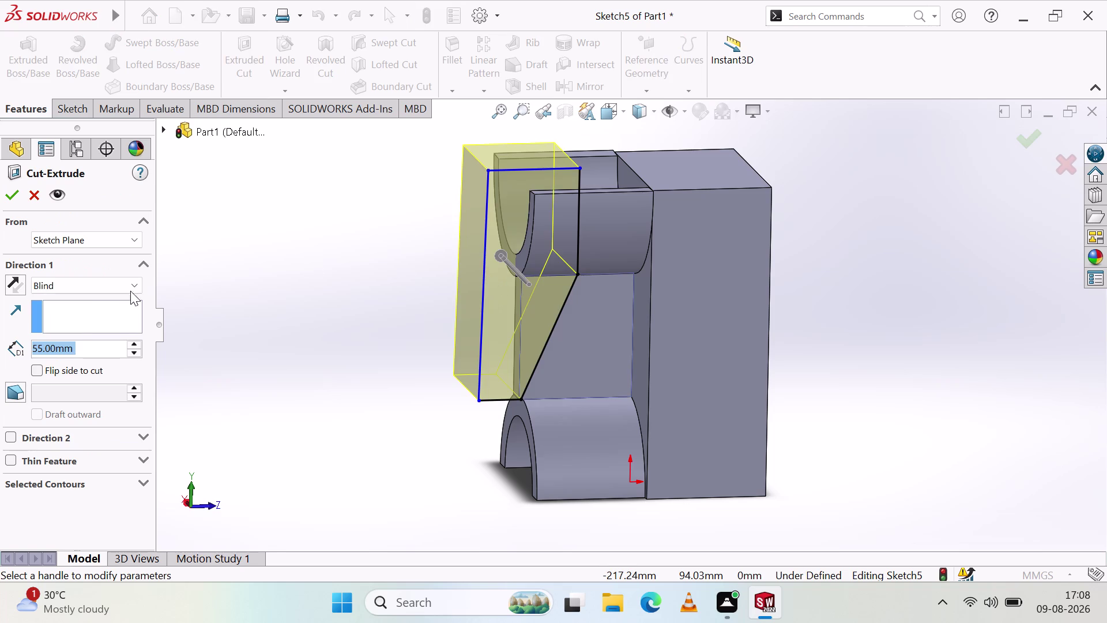
click(12, 435)
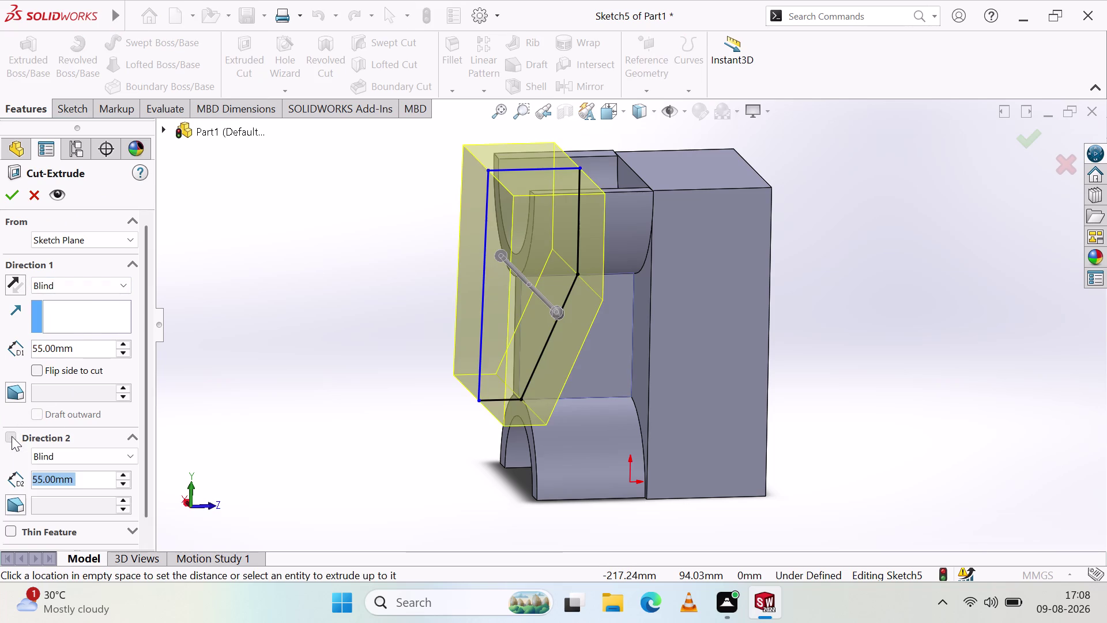
click(8, 192)
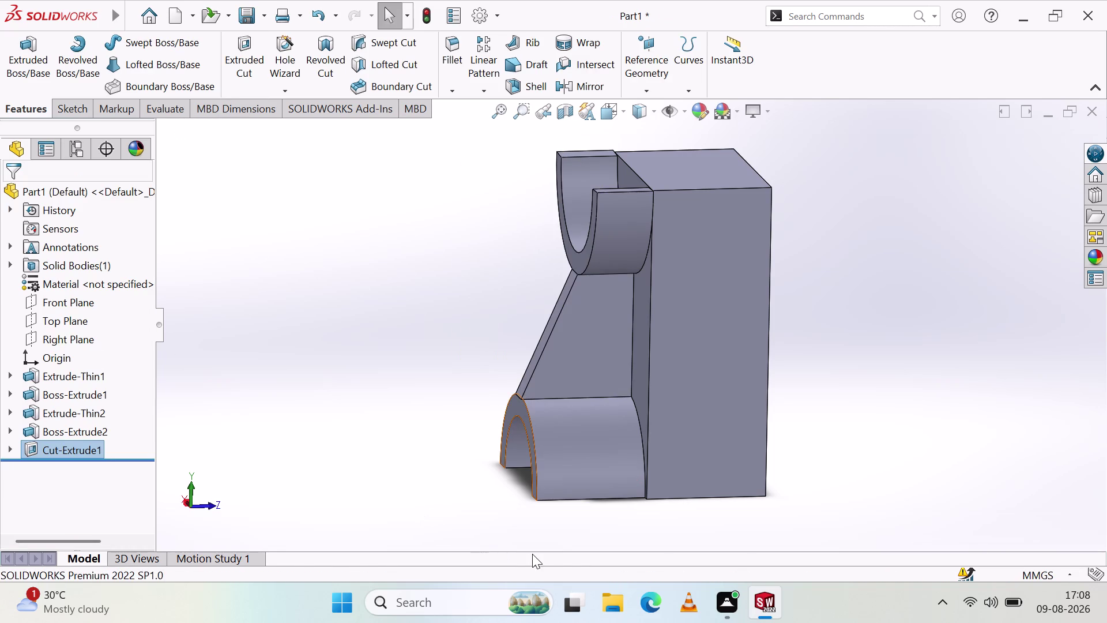
Inspect the cut from several angles, then open Sketch6 on Top Plane.
middle_drag(532, 554, 631, 566)
scroll(up, 3)
middle_drag(639, 503, 632, 576)
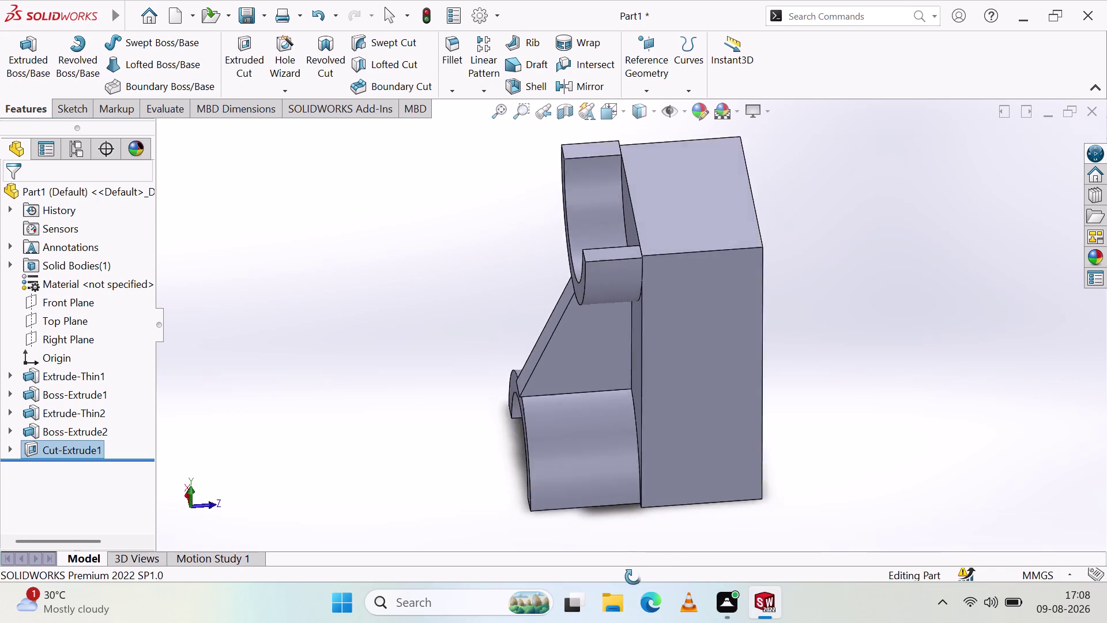
middle_drag(633, 576, 663, 586)
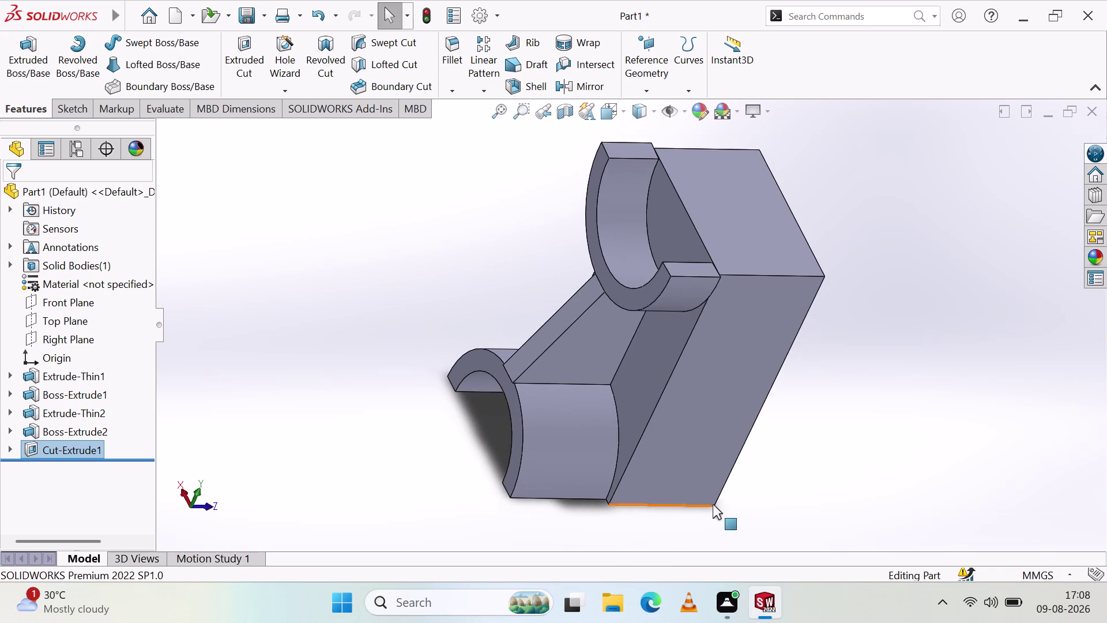
scroll(up, 3)
middle_drag(686, 475, 746, 477)
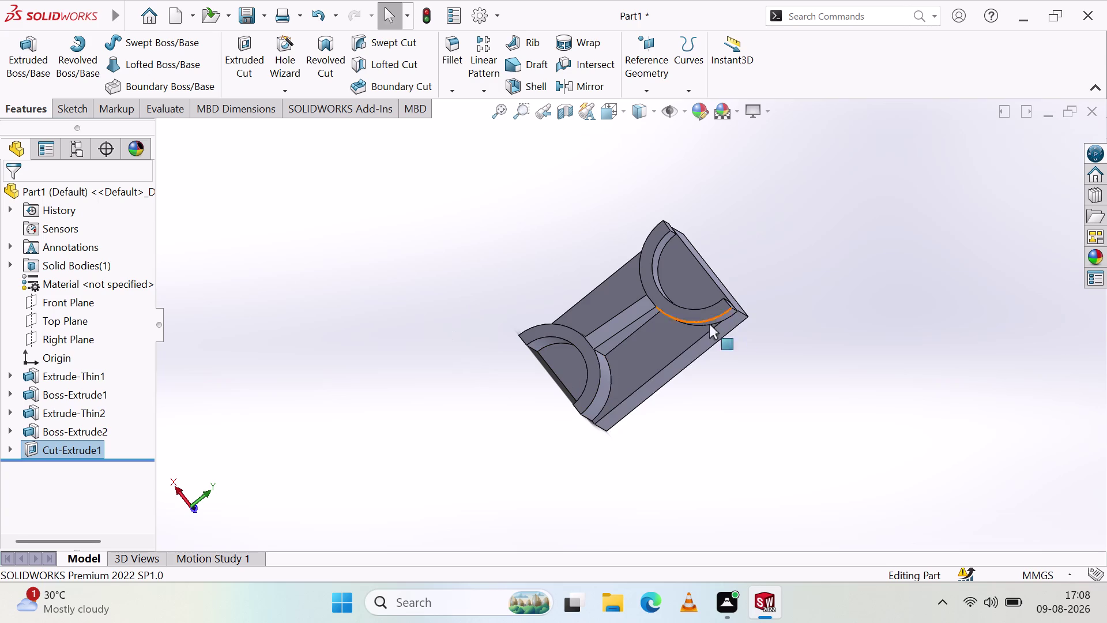
middle_drag(622, 424, 561, 461)
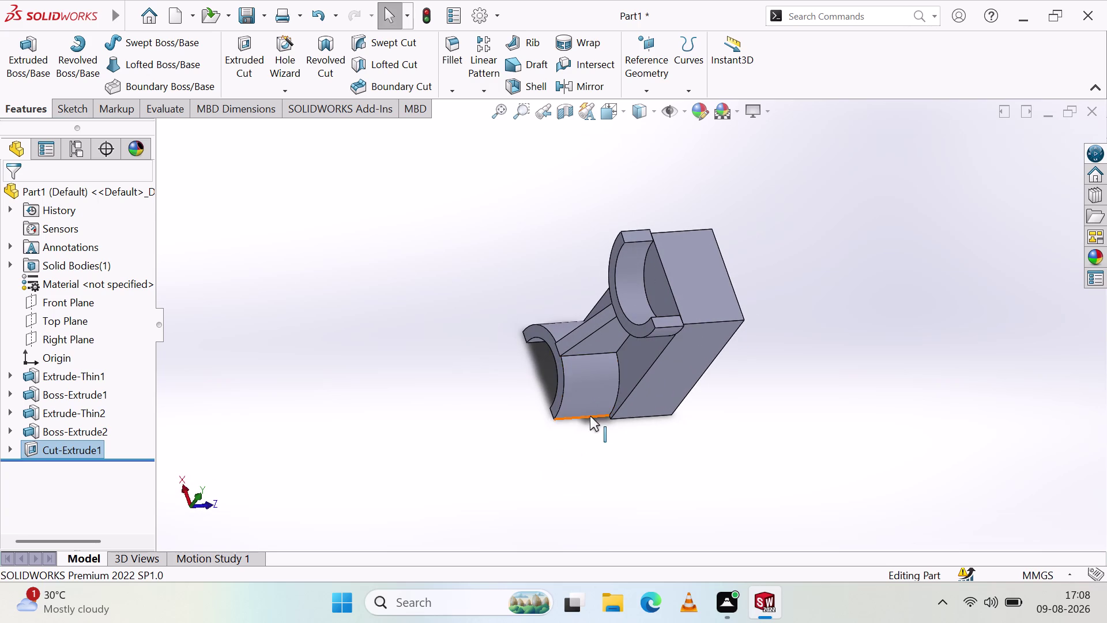
click(53, 321)
click(65, 307)
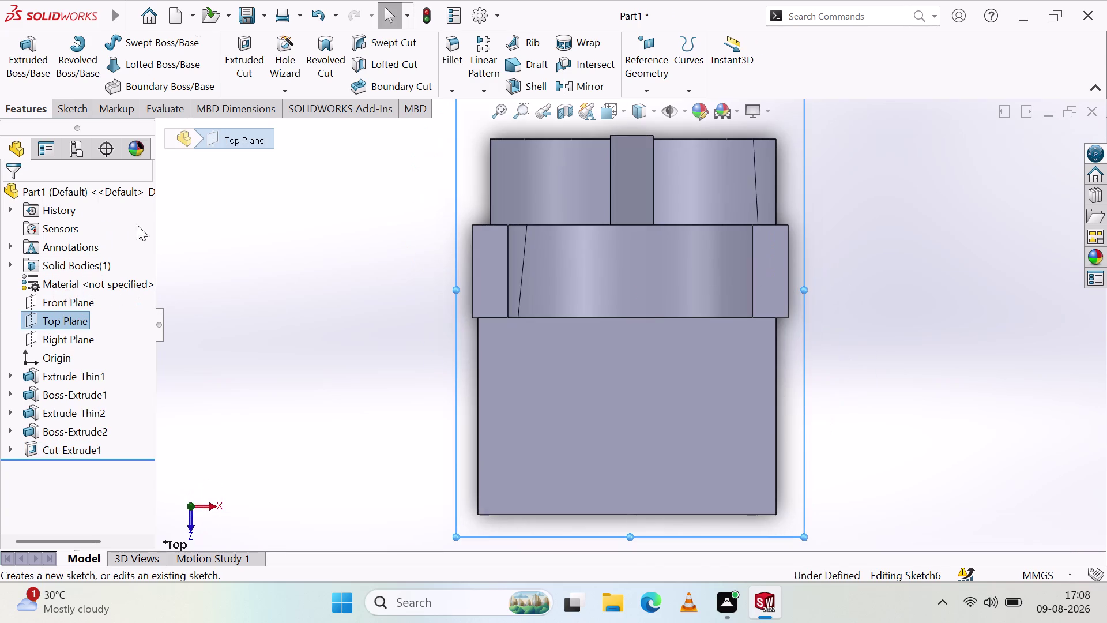
Sketch a rectangle beside the upper cradle with a tangent half-round arc on its right end.
click(100, 67)
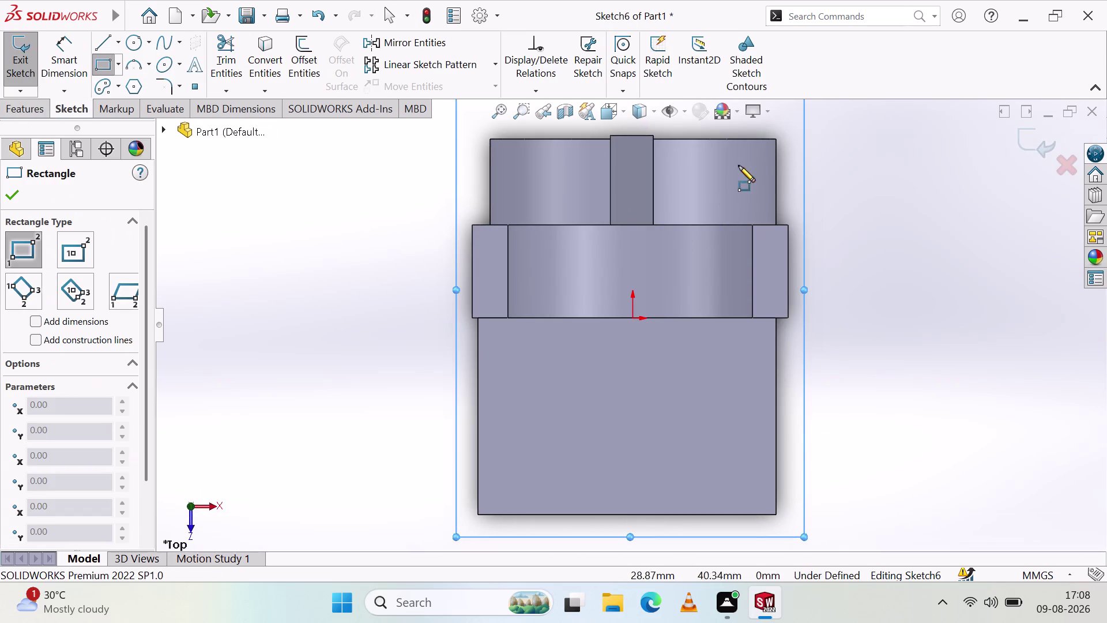
drag(775, 138, 778, 147)
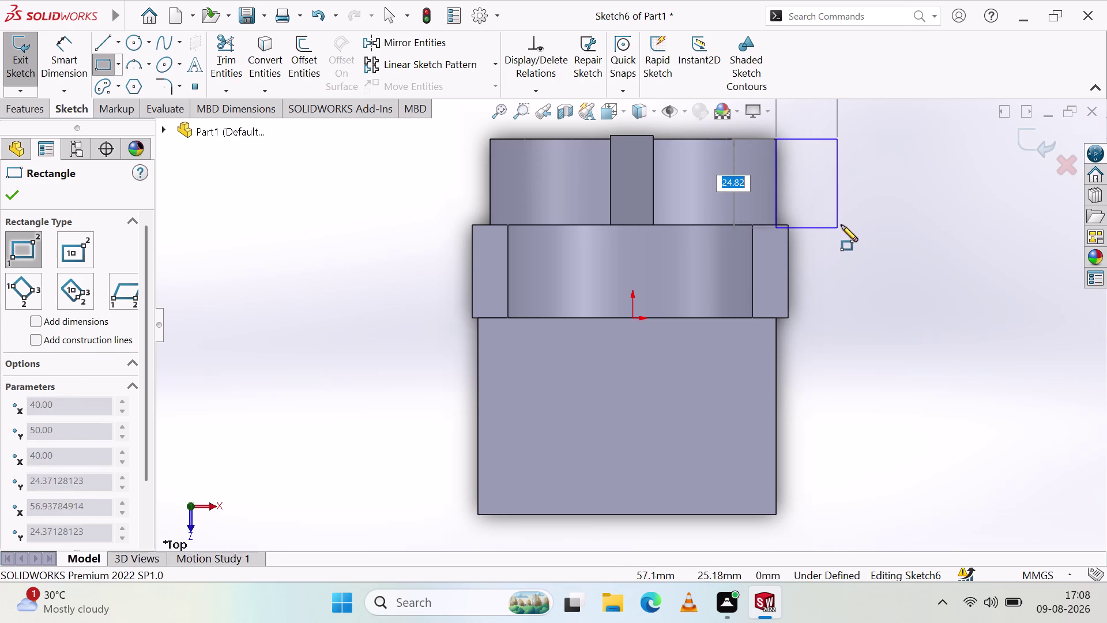
click(876, 224)
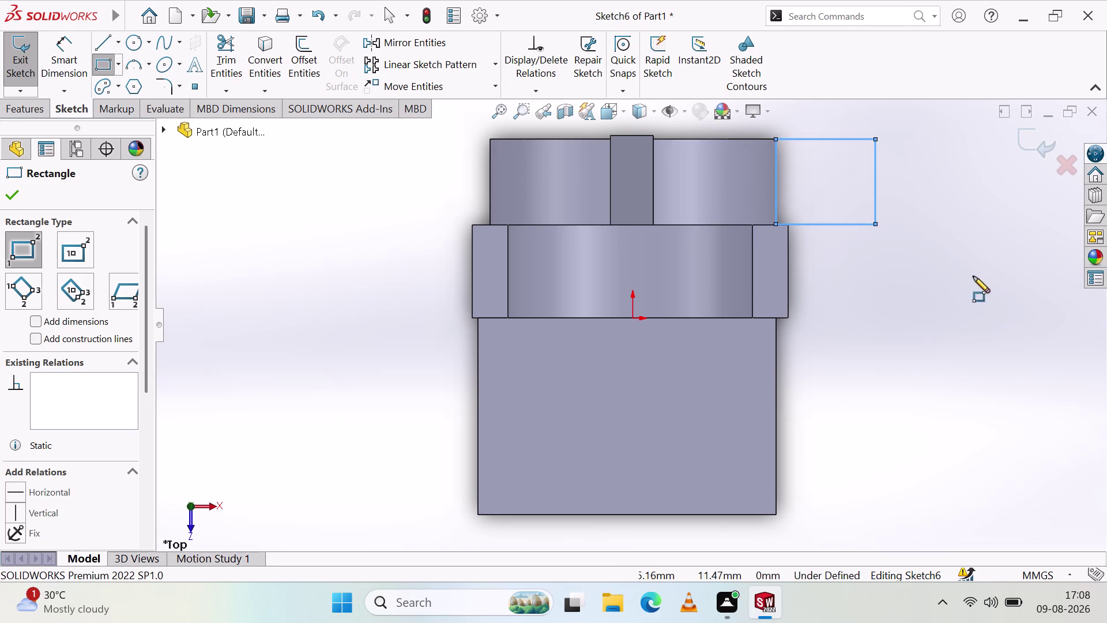
click(133, 63)
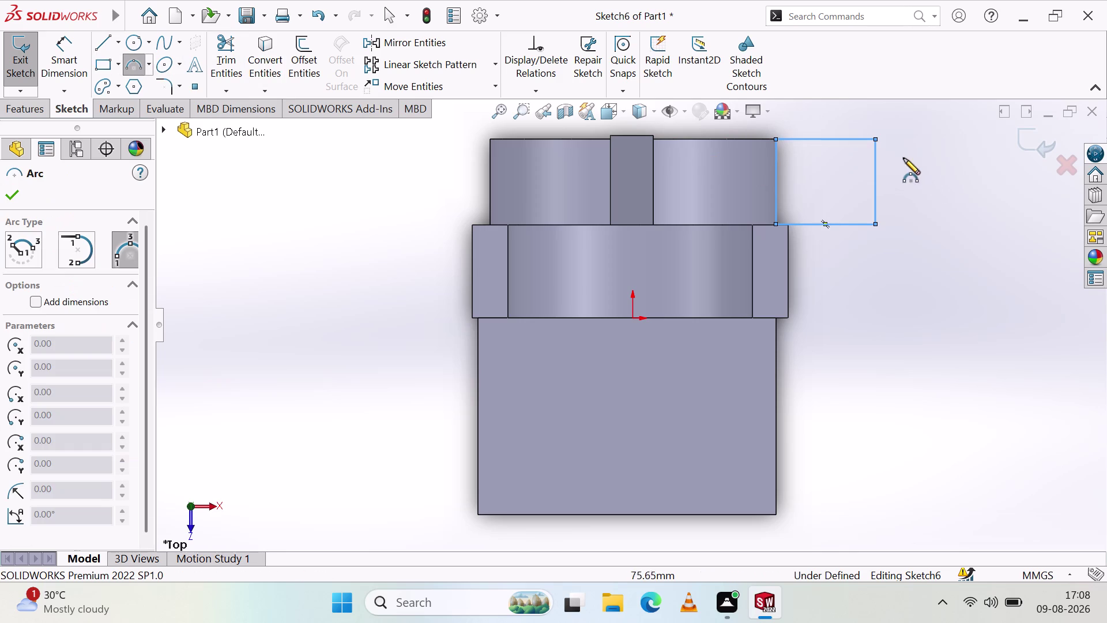
click(874, 141)
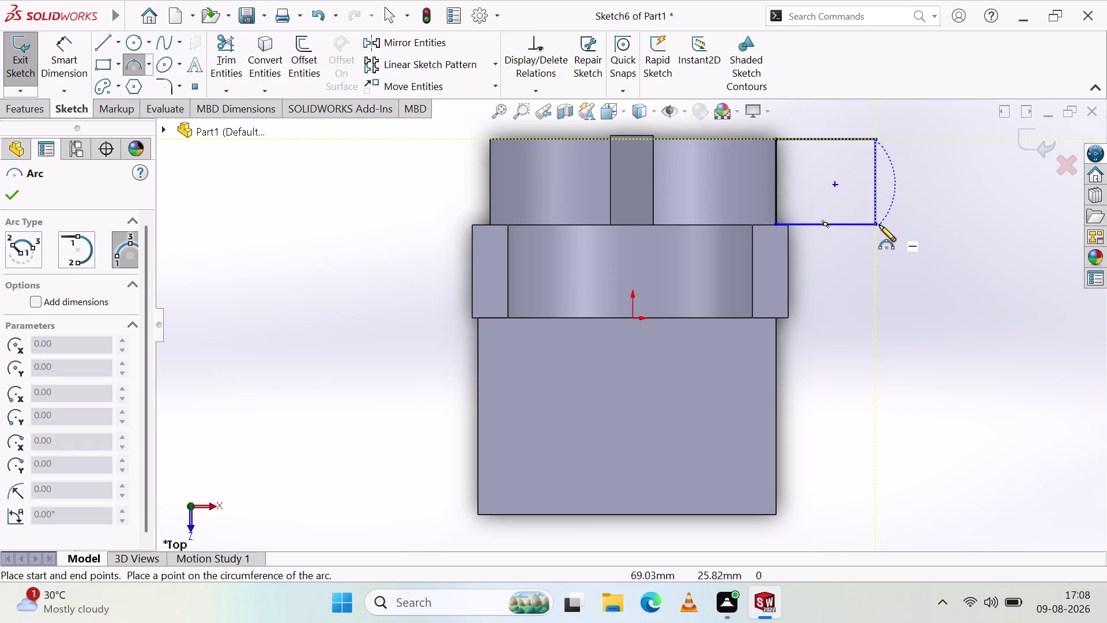
drag(875, 223, 895, 223)
click(911, 201)
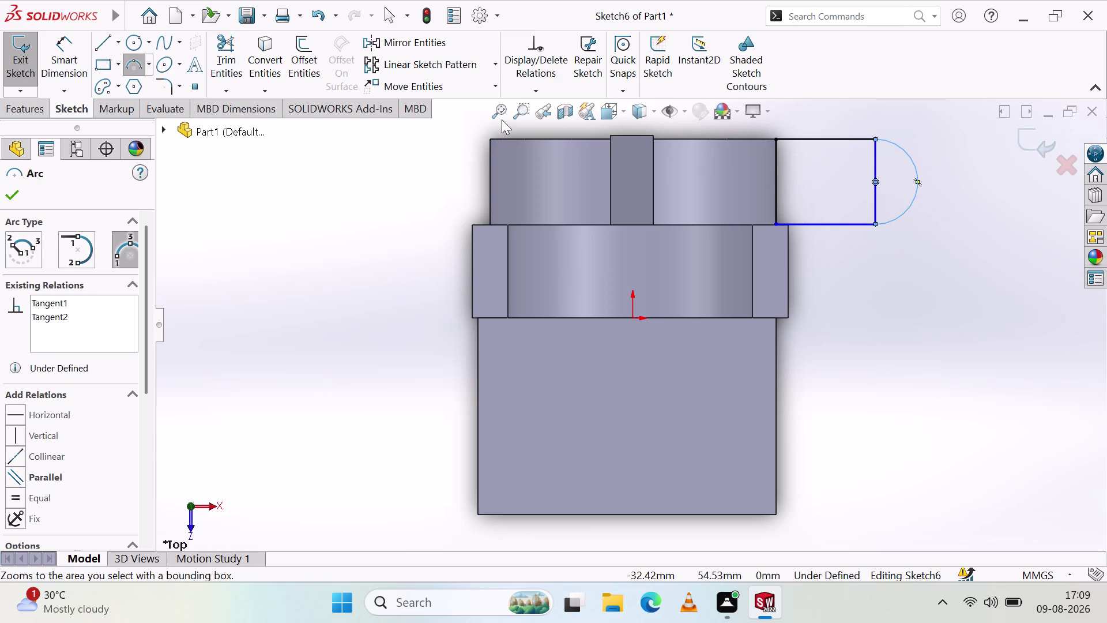
Add a circular hole at the arc centre and trim away the rectangle's right edge.
click(142, 38)
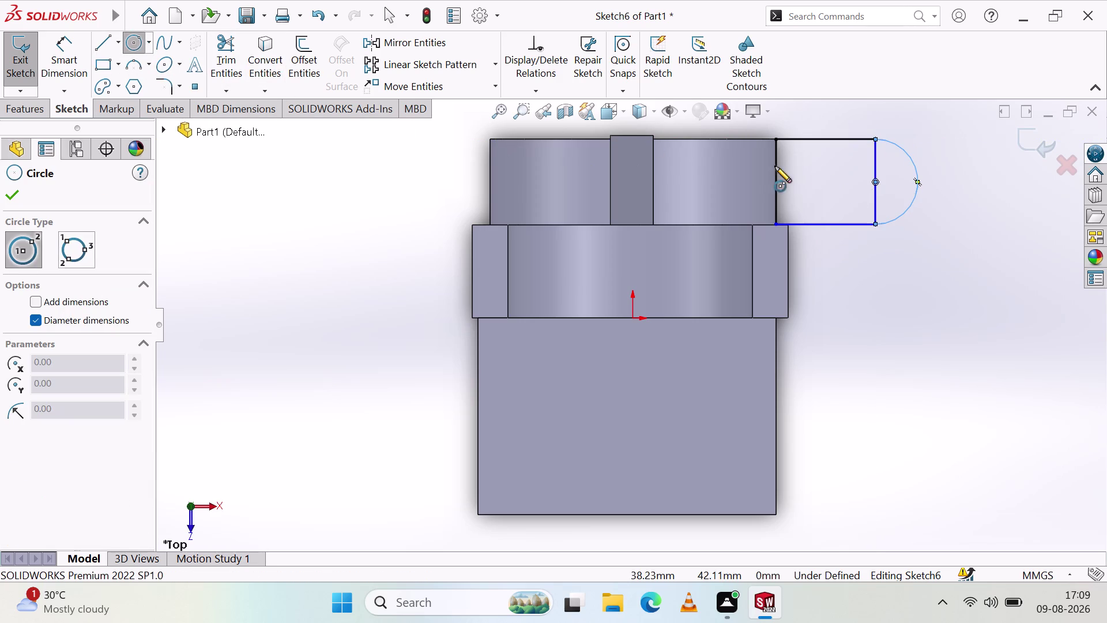
click(873, 181)
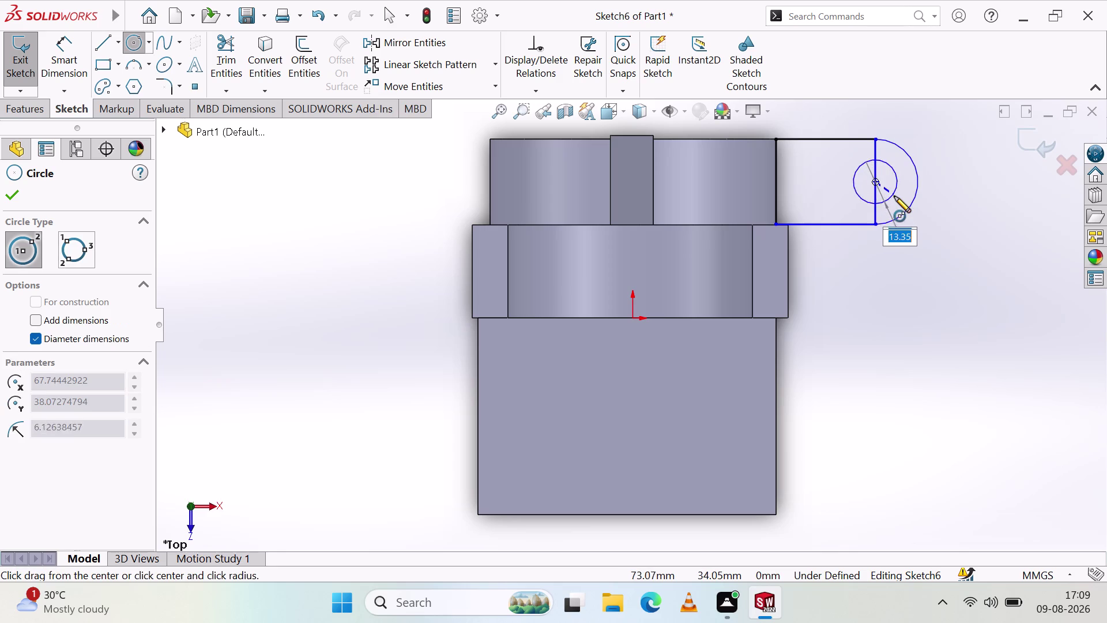
click(896, 196)
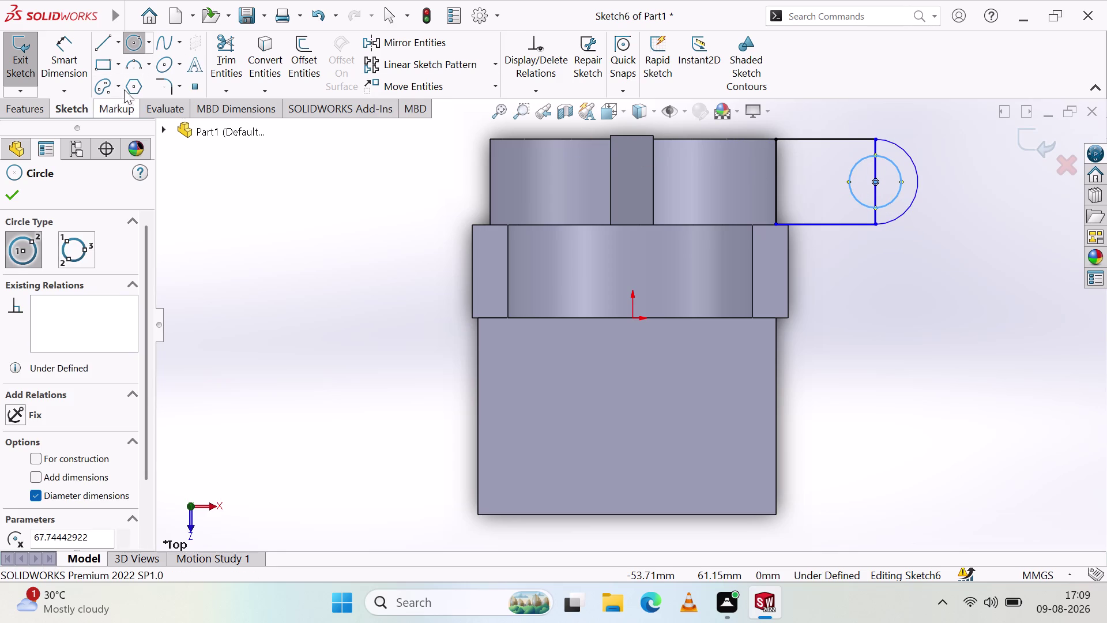
click(215, 46)
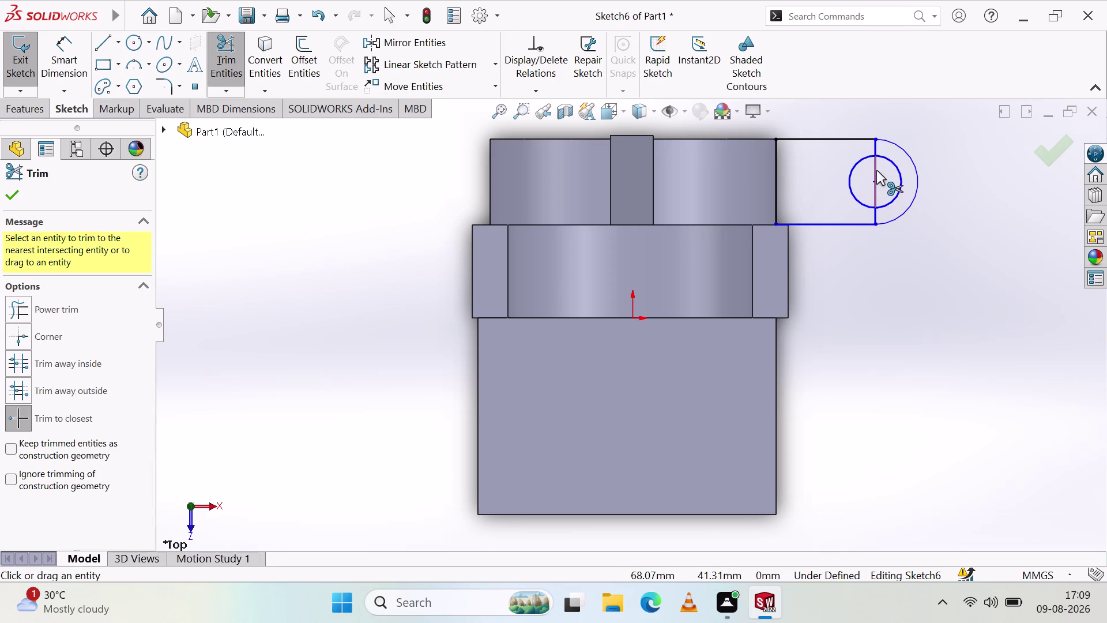
click(877, 171)
click(875, 145)
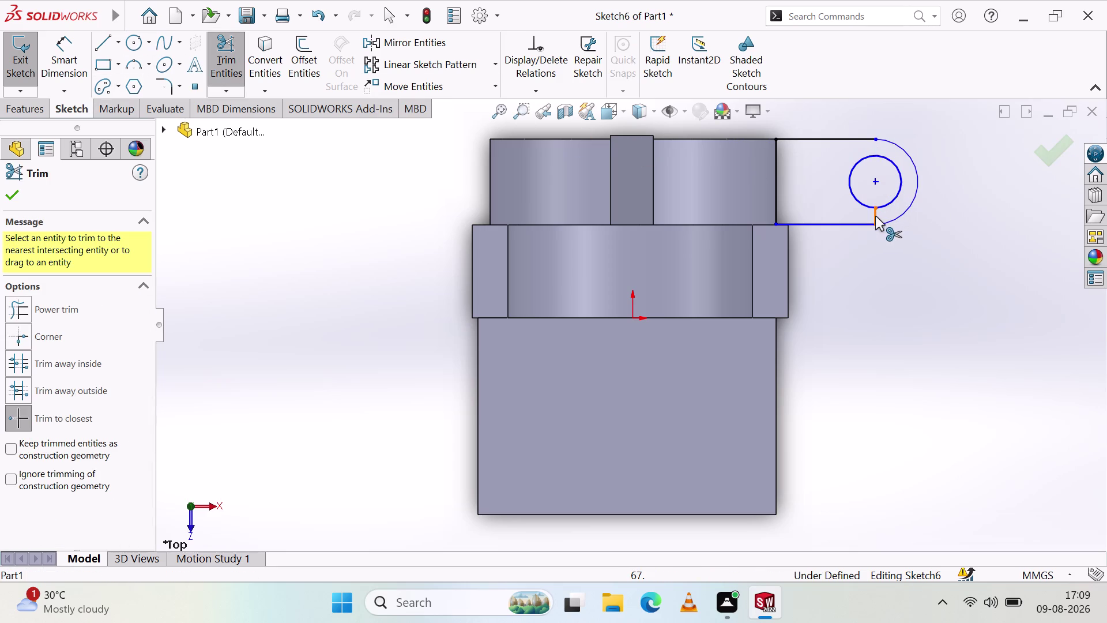
click(875, 216)
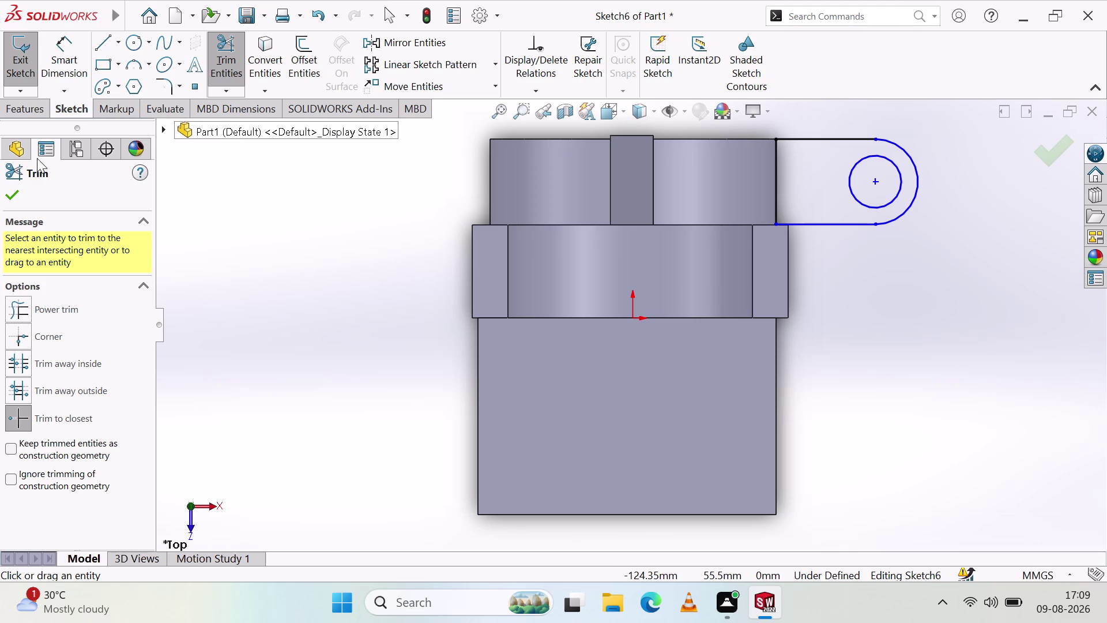
click(8, 191)
Extrude the Sketch6 lug outline 10 mm Blind as Boss-Extrude3.
middle_drag(860, 365, 828, 331)
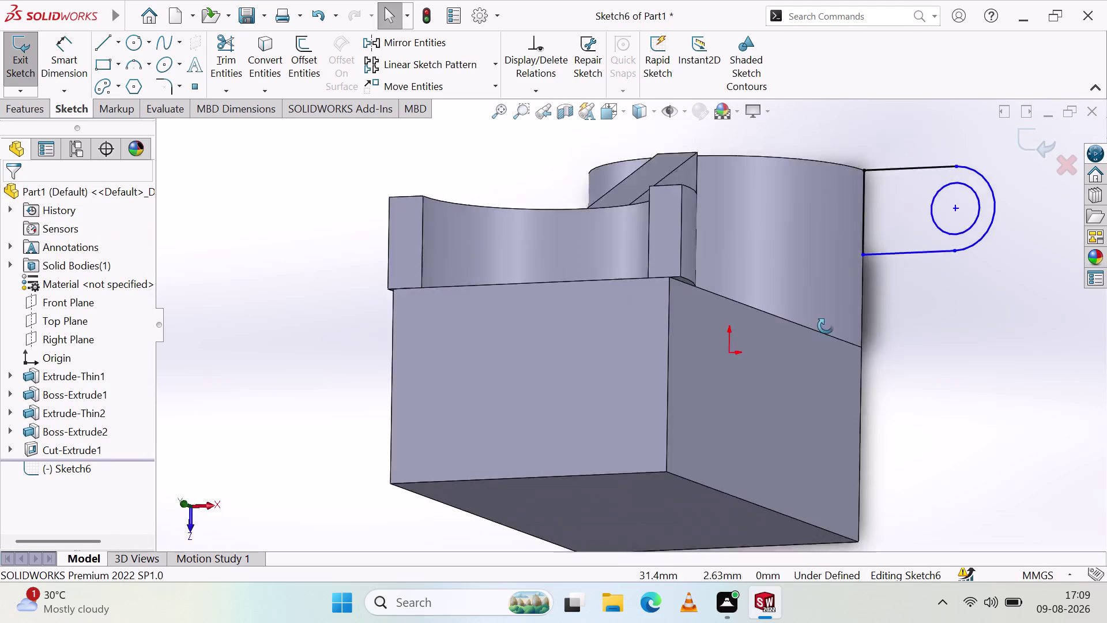
middle_drag(827, 331, 835, 290)
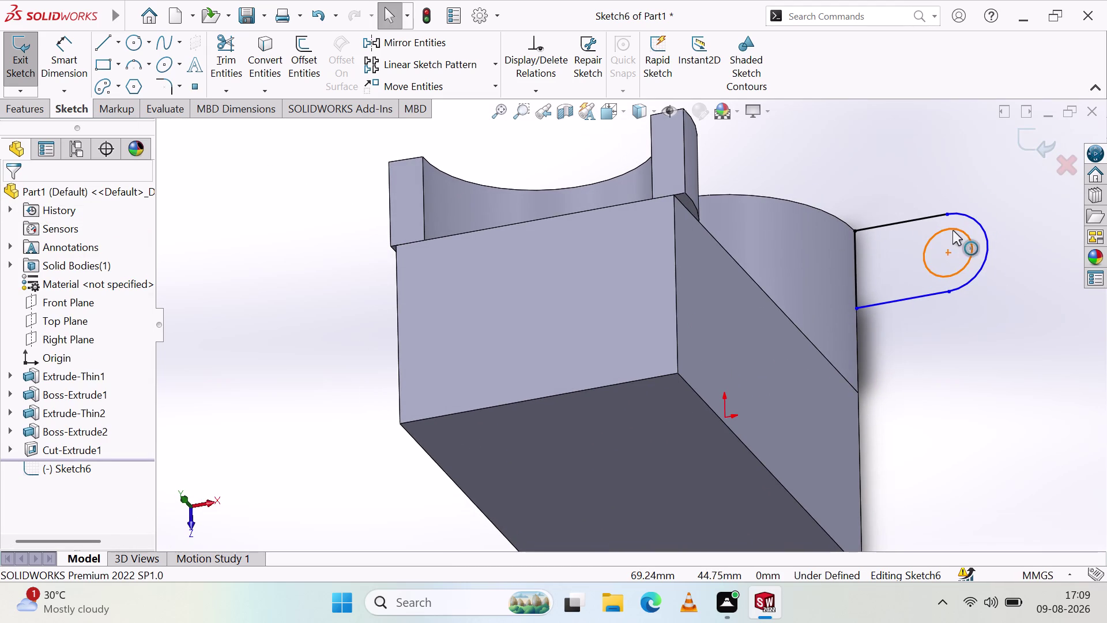
click(11, 104)
click(32, 49)
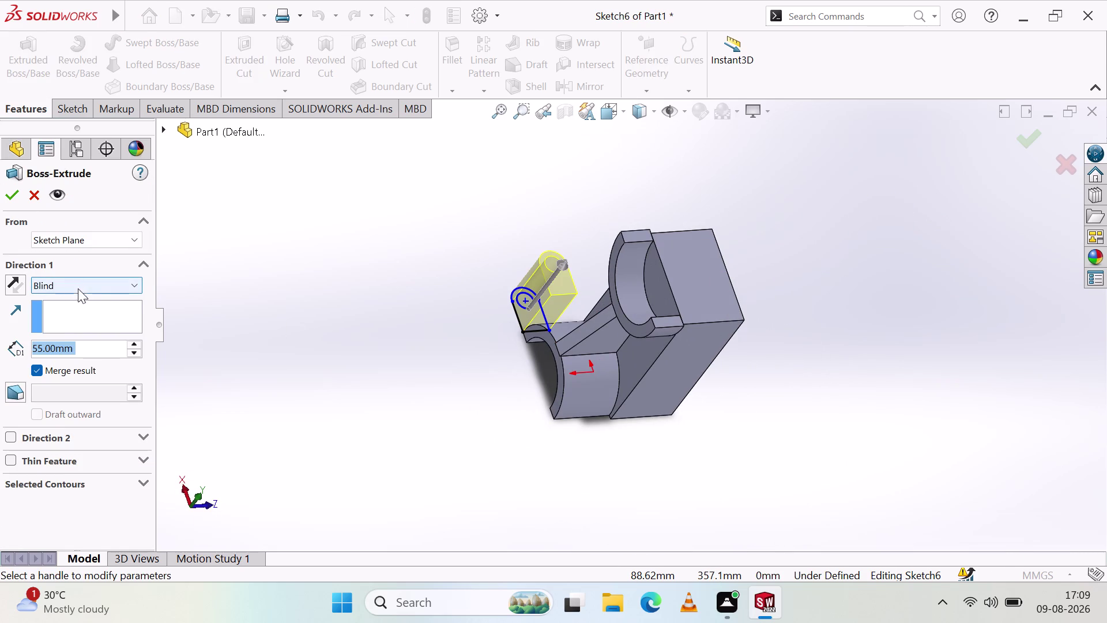
key(1)
key(0)
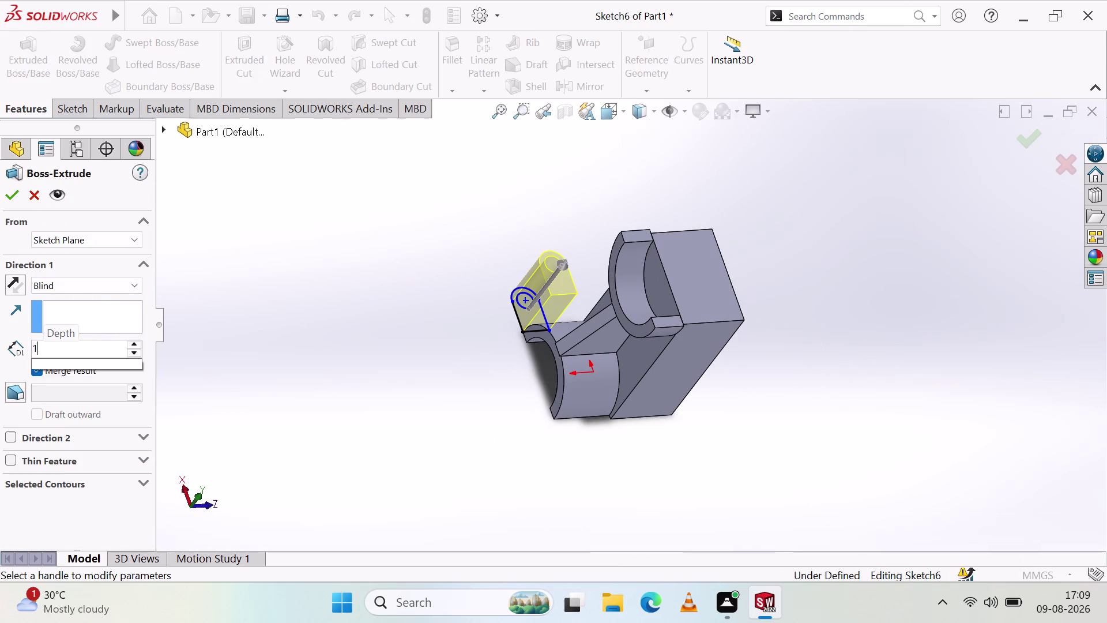
click(12, 196)
click(11, 196)
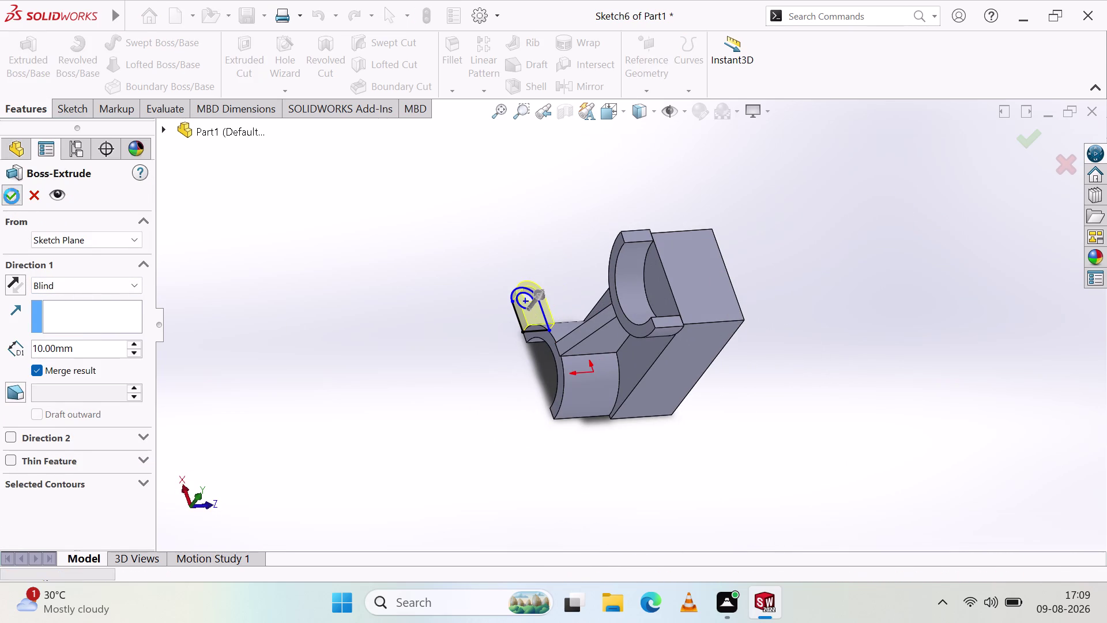
middle_drag(341, 384, 345, 469)
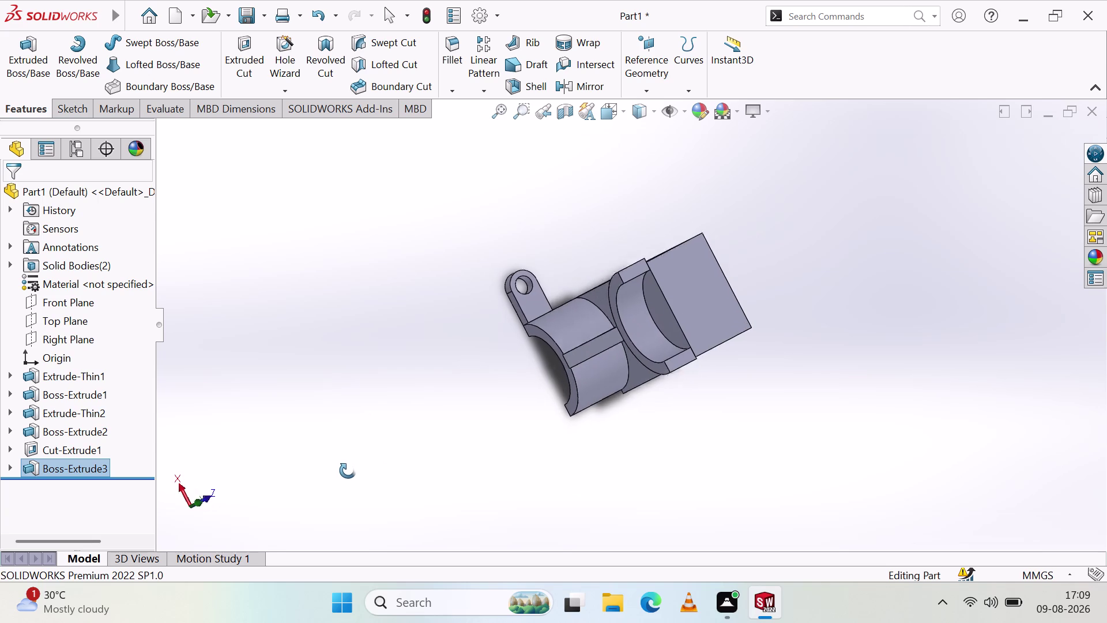
Mirror the Boss-Extrude3 lug body across Right Plane as Mirror1.
middle_drag(345, 468, 353, 472)
middle_click(352, 472)
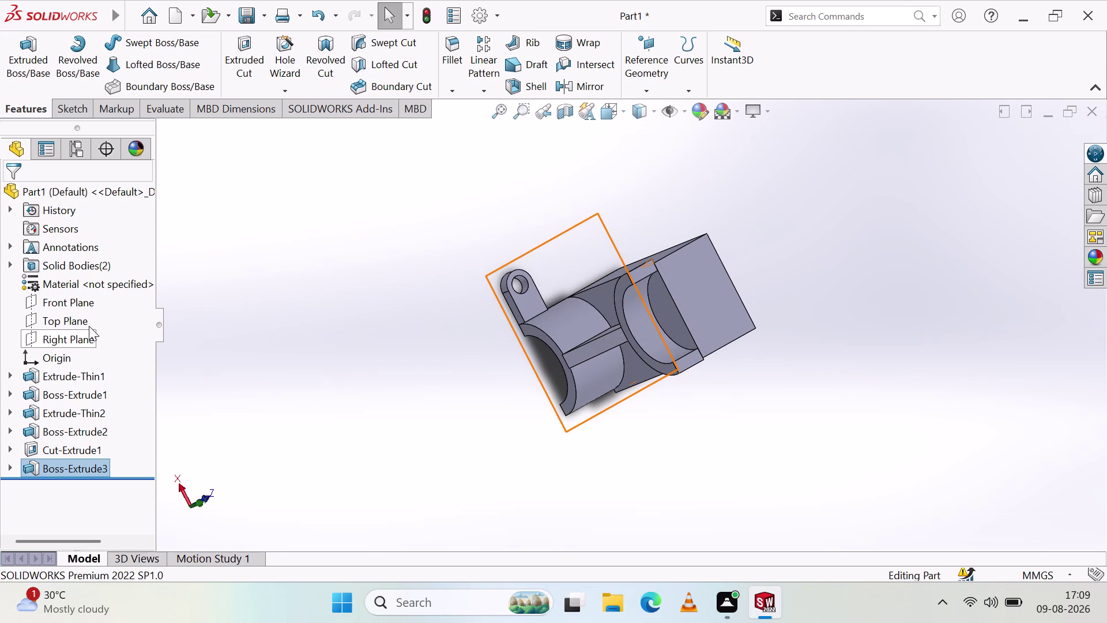
click(71, 343)
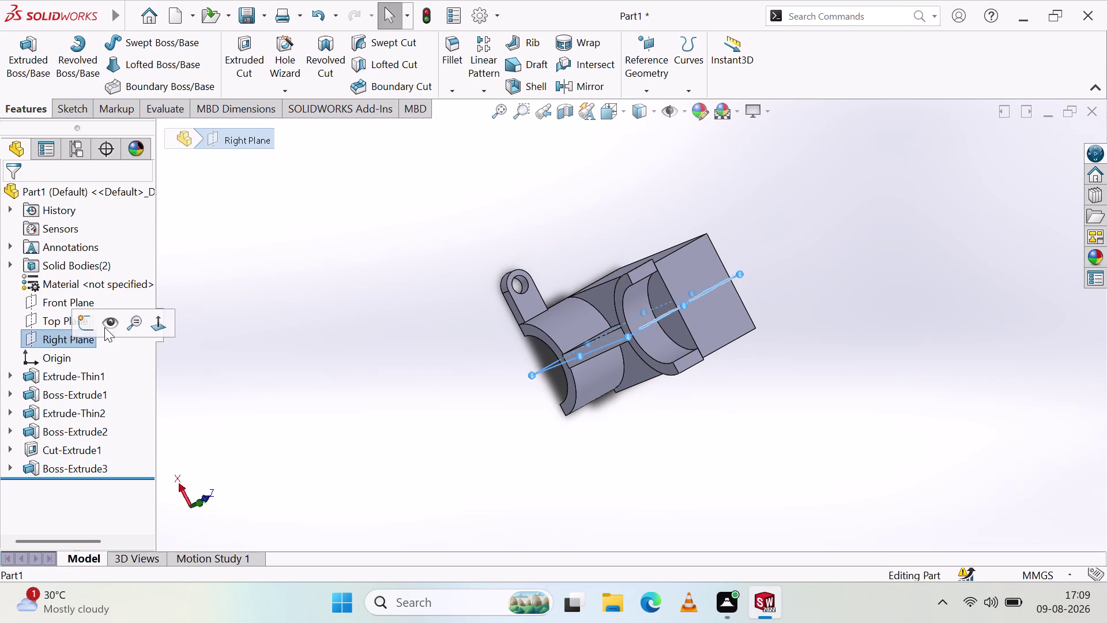
click(570, 81)
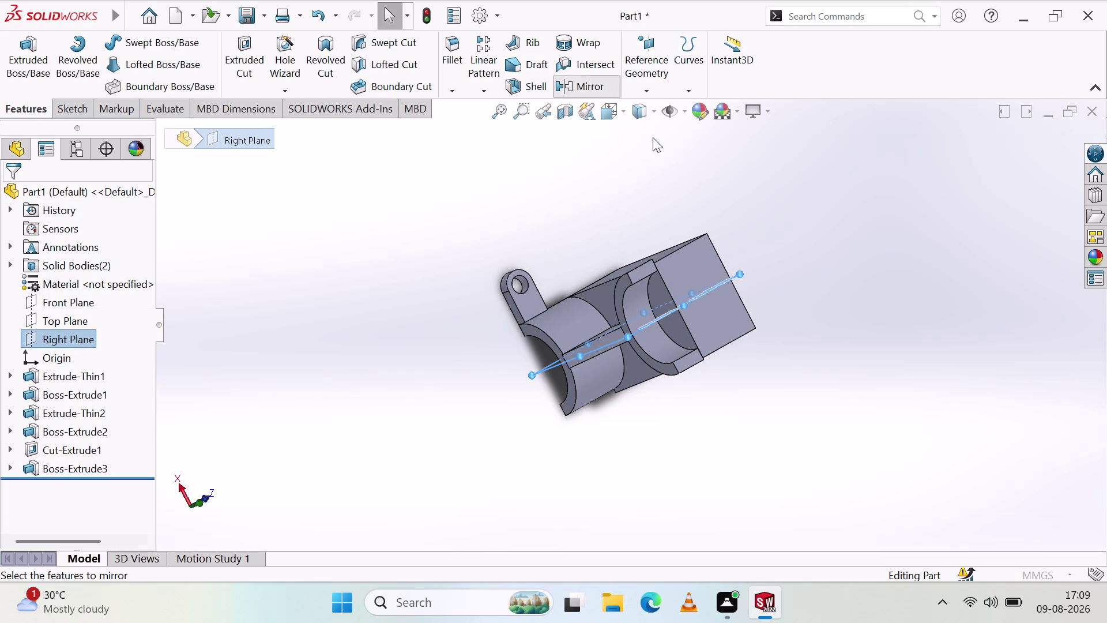
click(76, 369)
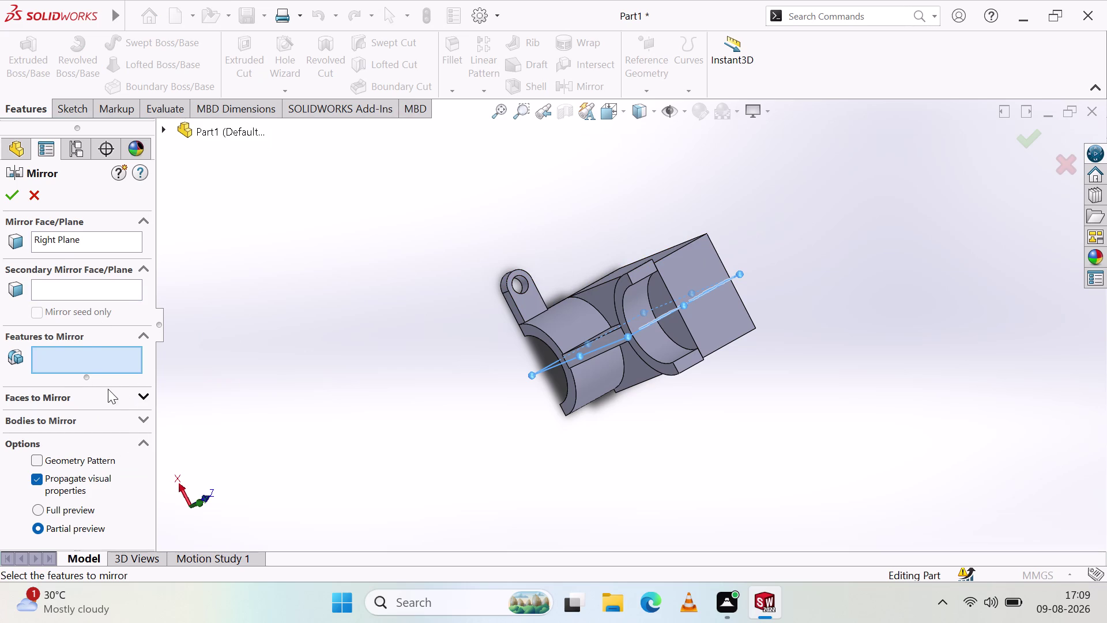
click(131, 422)
click(104, 412)
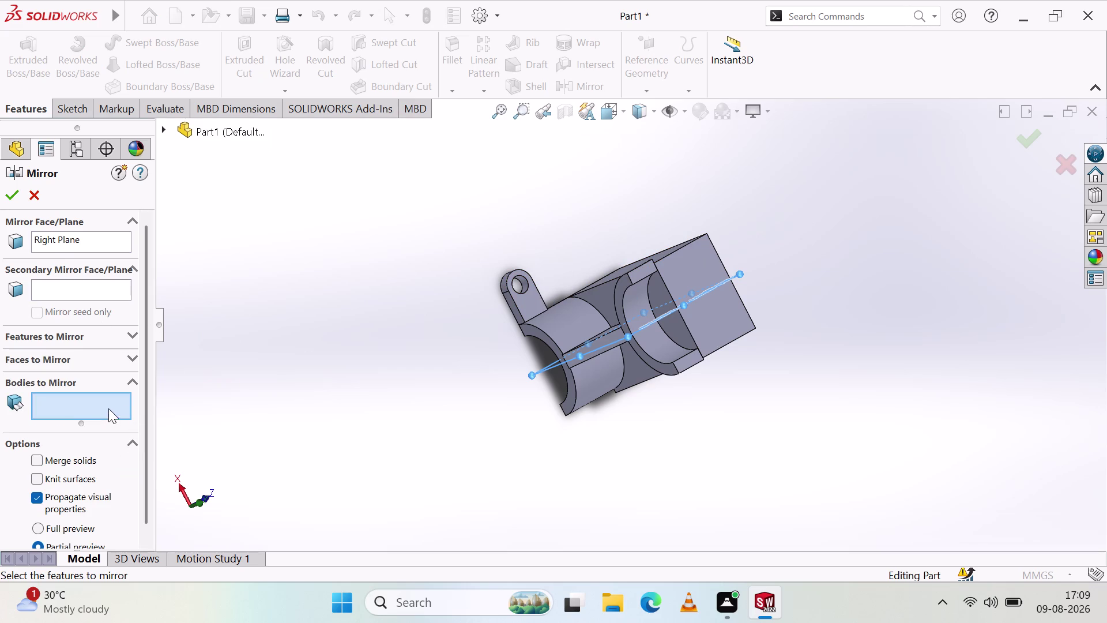
click(520, 292)
click(528, 303)
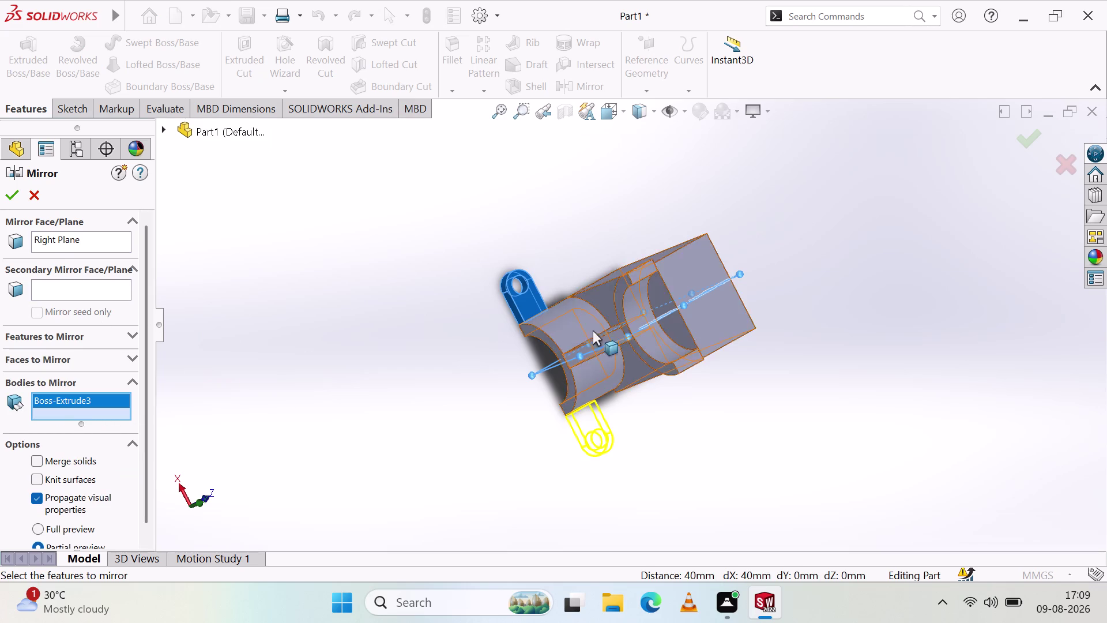
click(13, 192)
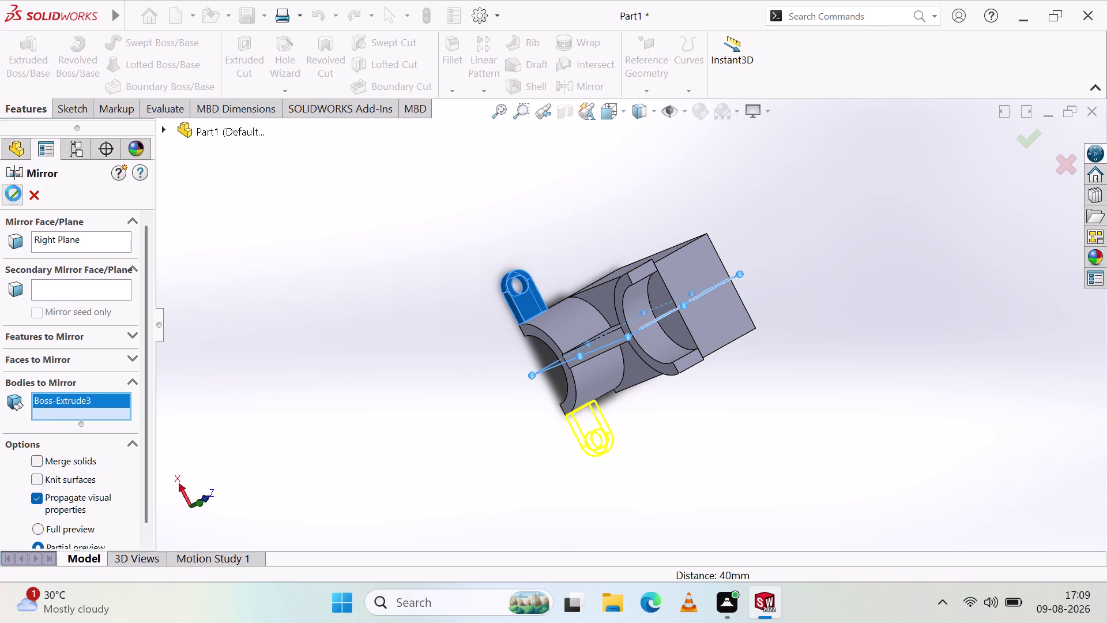
middle_drag(732, 428, 771, 369)
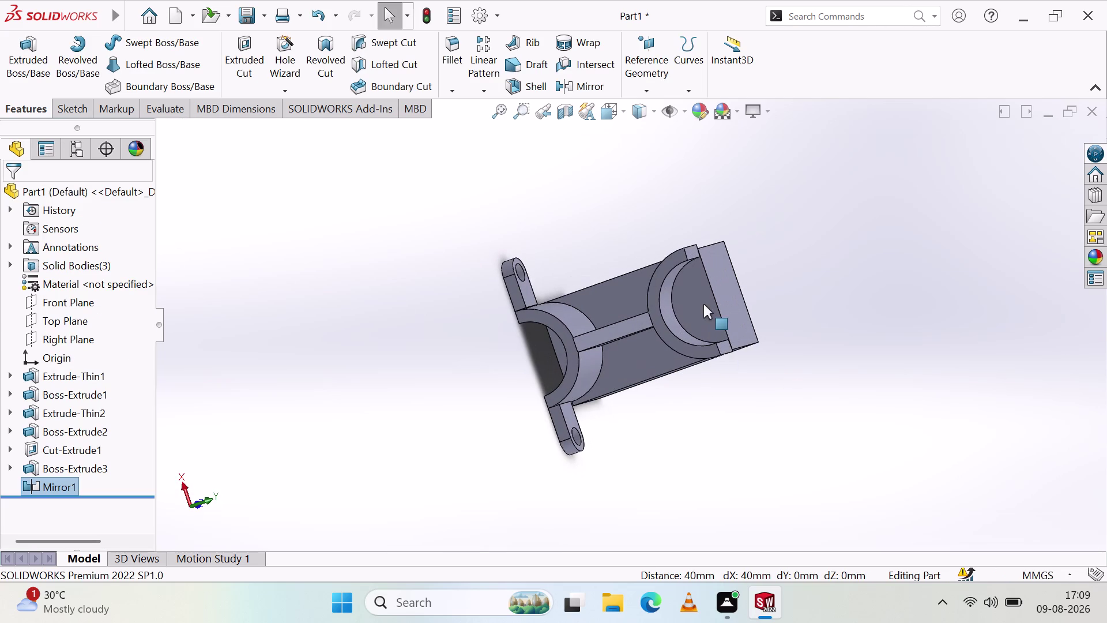
Start Sketch7 on the part's flat face, discarding a misplaced first arc.
click(702, 301)
click(759, 263)
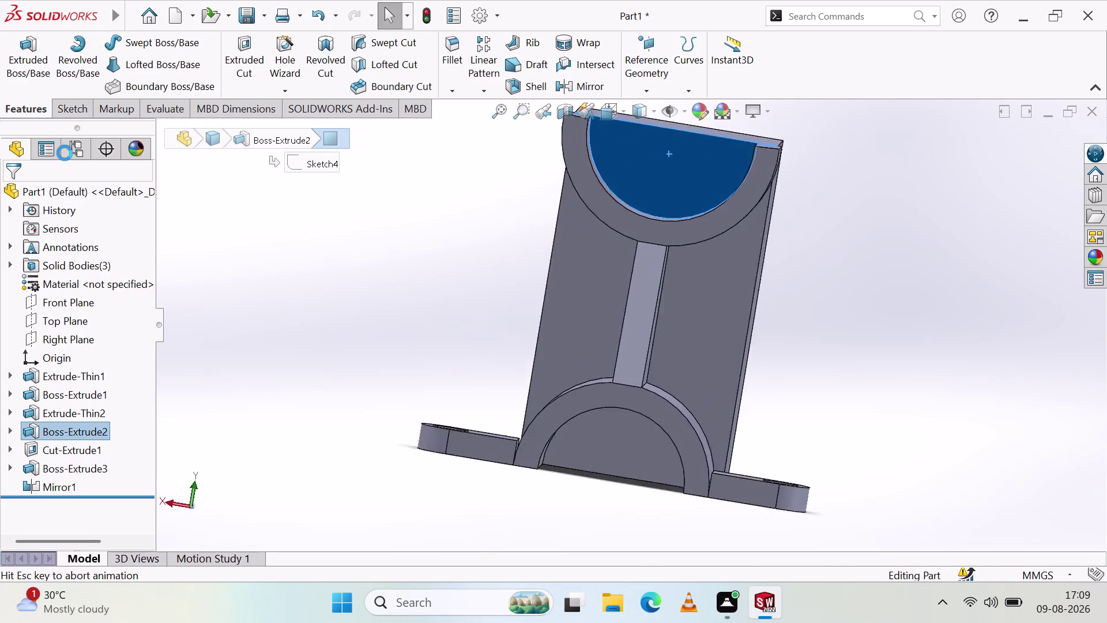
click(133, 65)
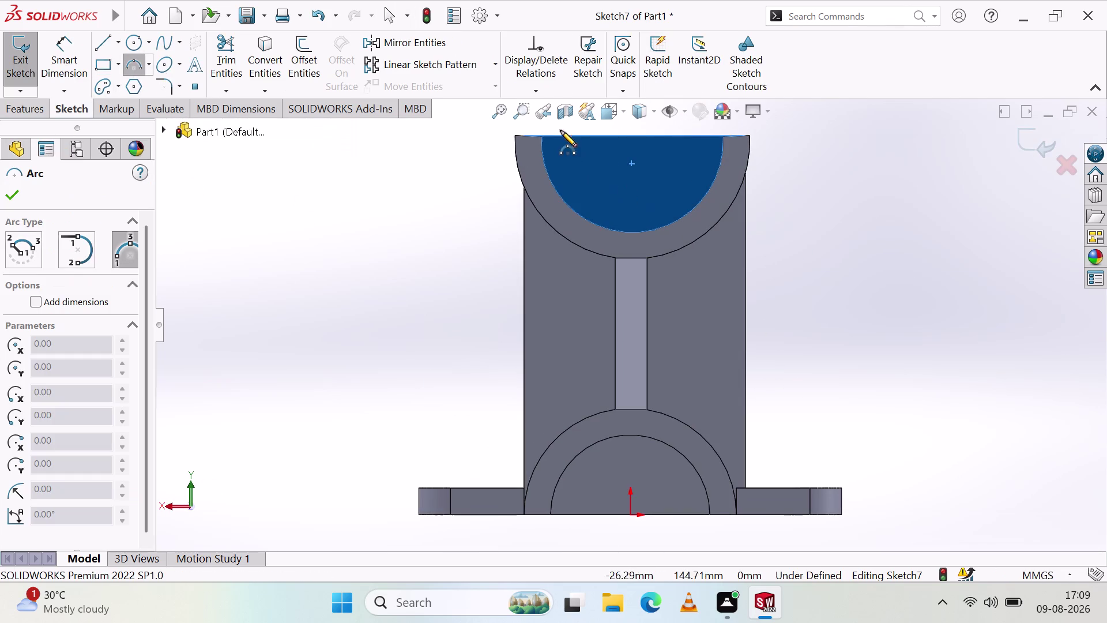
click(544, 135)
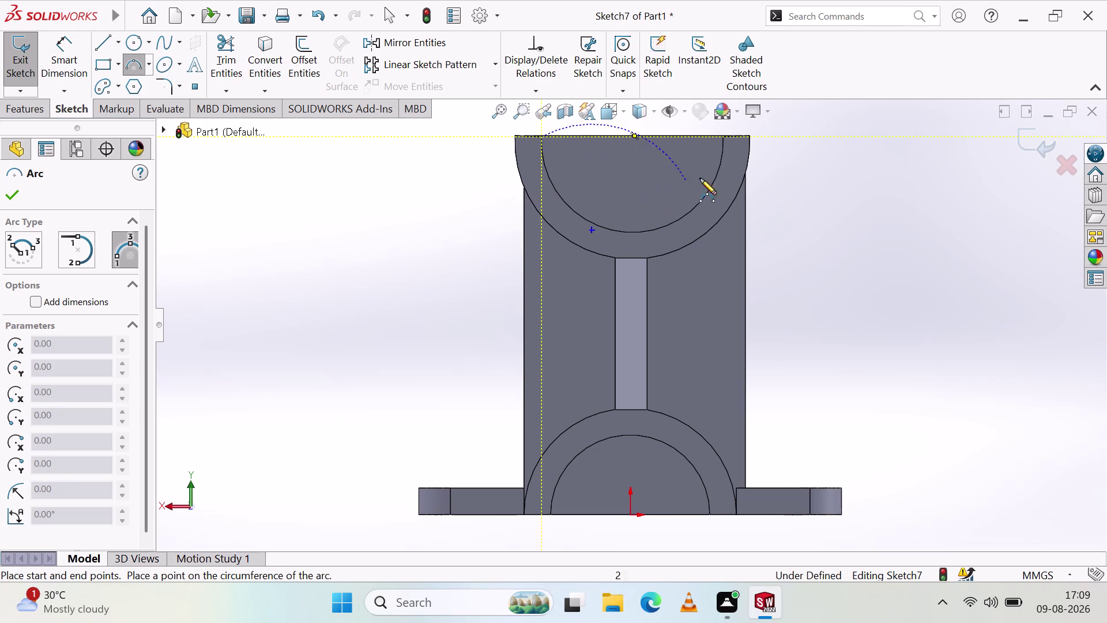
drag(724, 135, 690, 175)
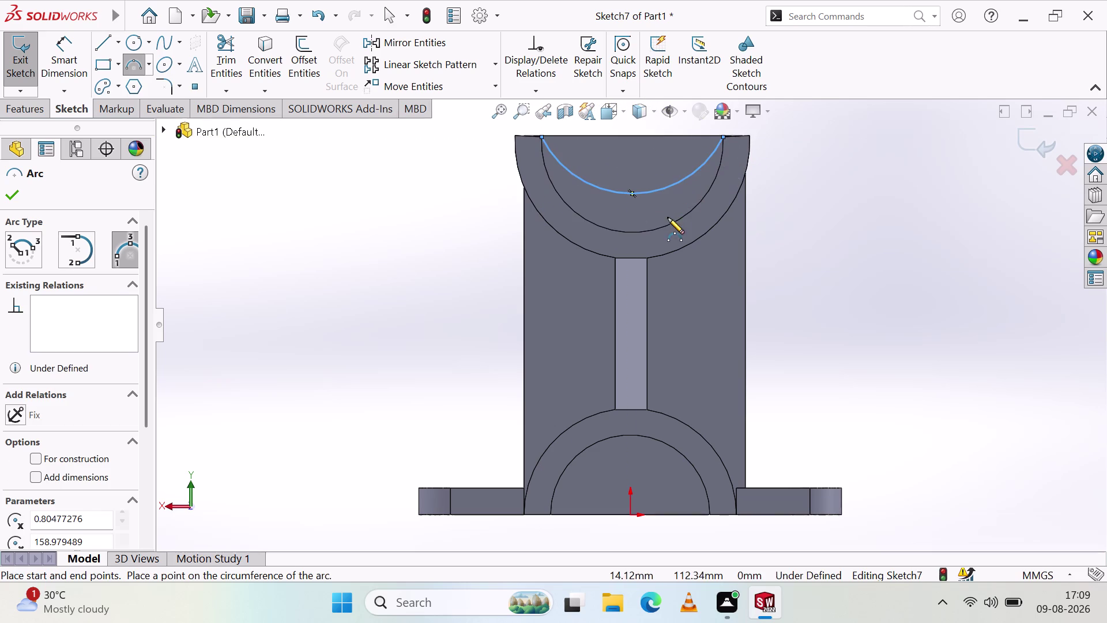
key(ctrl+z)
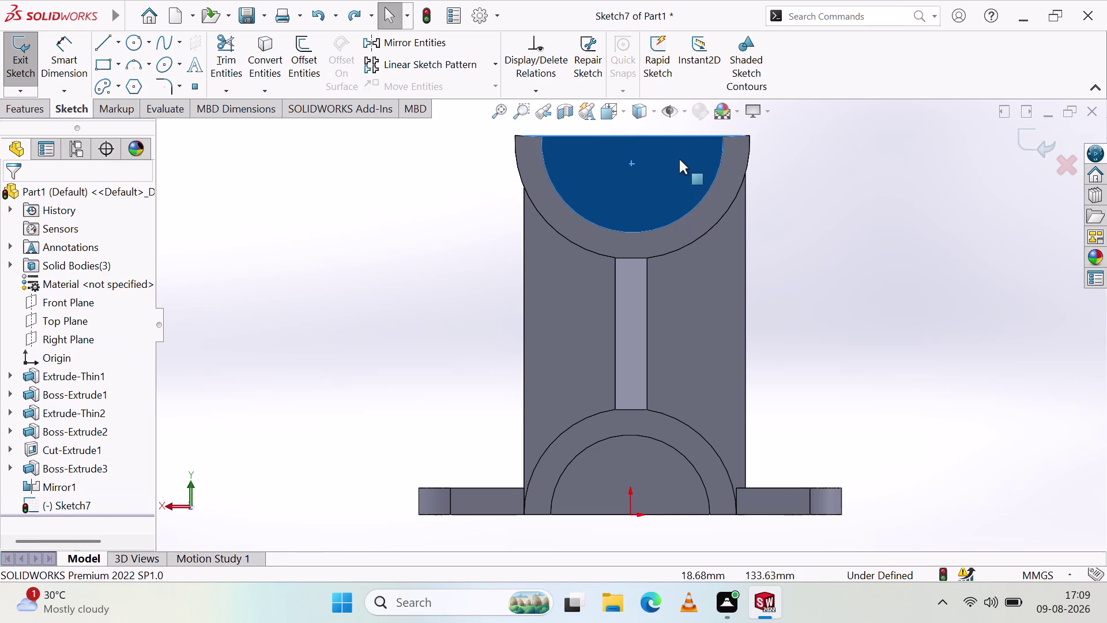
key(Escape)
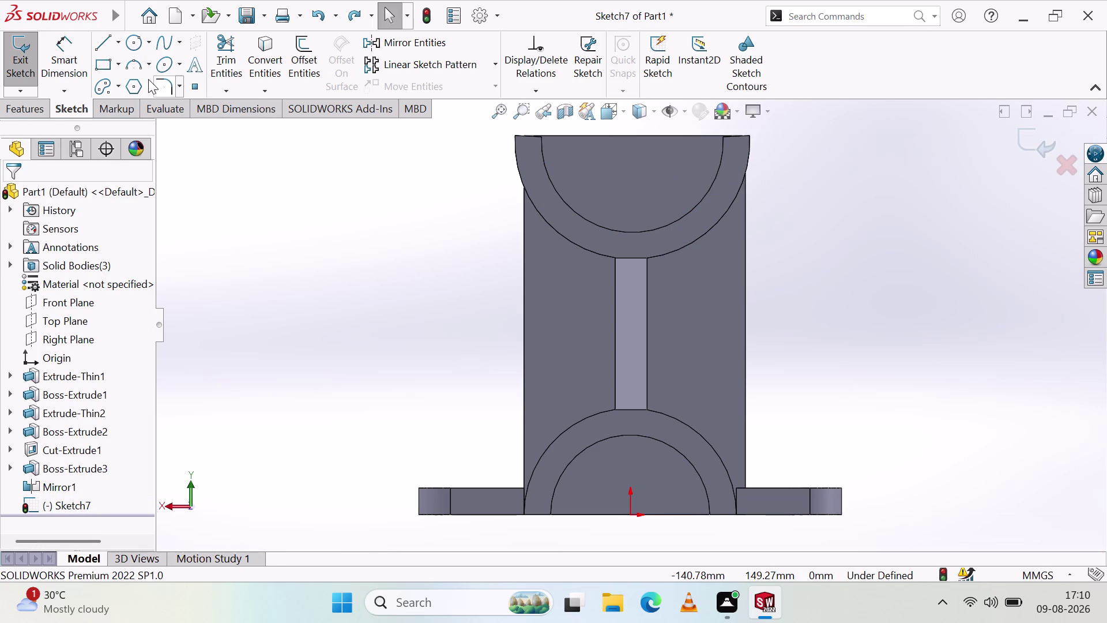
Trace the top and bottom cradle curves with 3-point arcs.
click(137, 63)
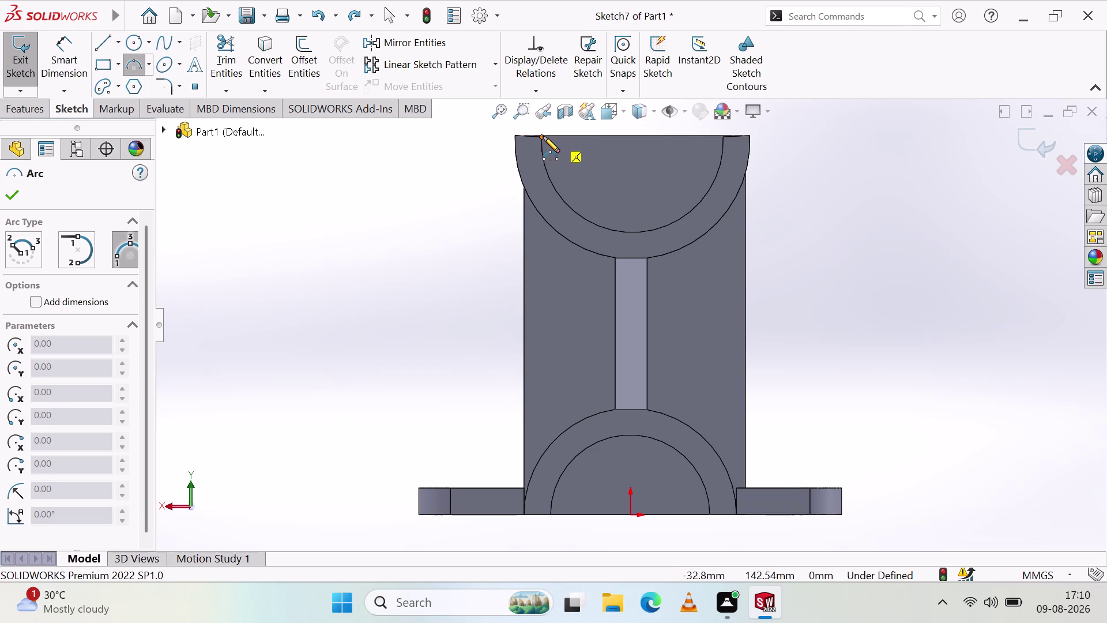
click(542, 137)
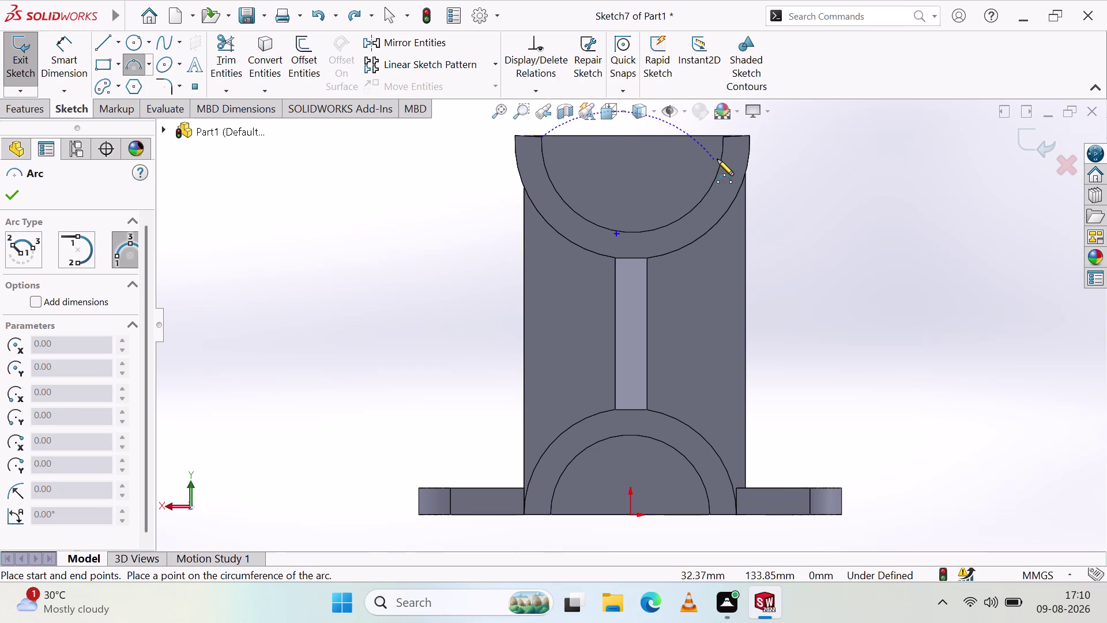
click(723, 135)
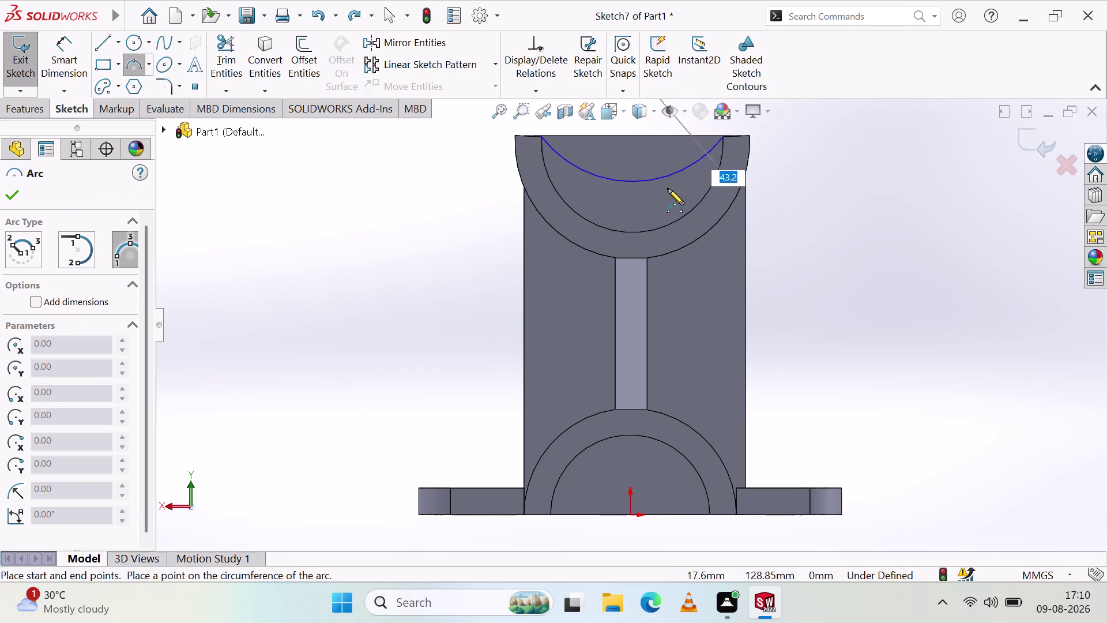
click(665, 224)
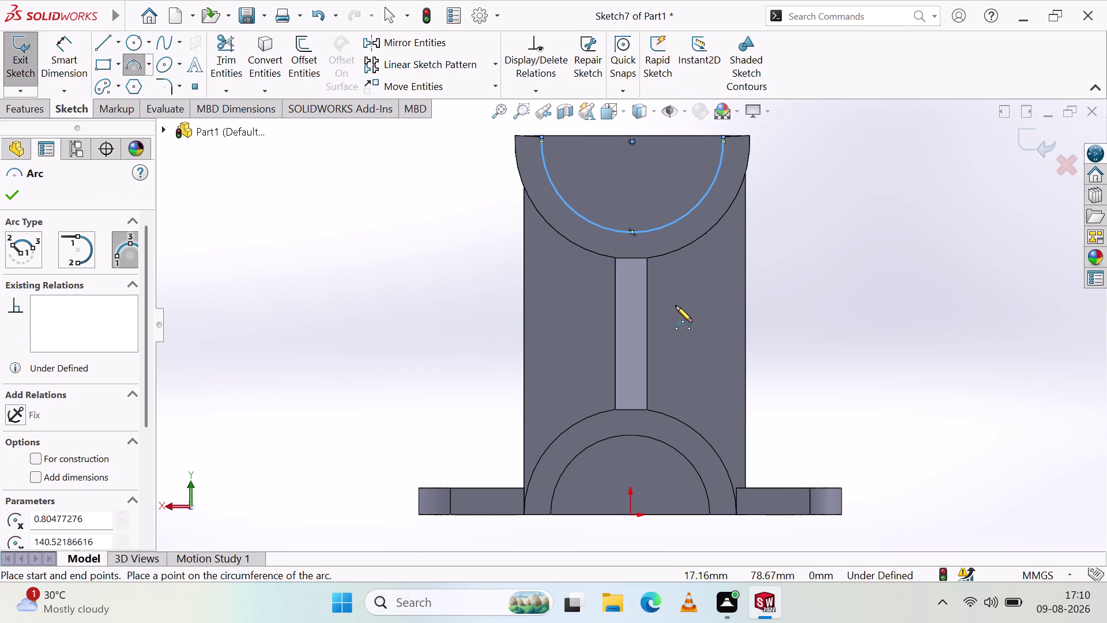
scroll(up, 3)
click(576, 457)
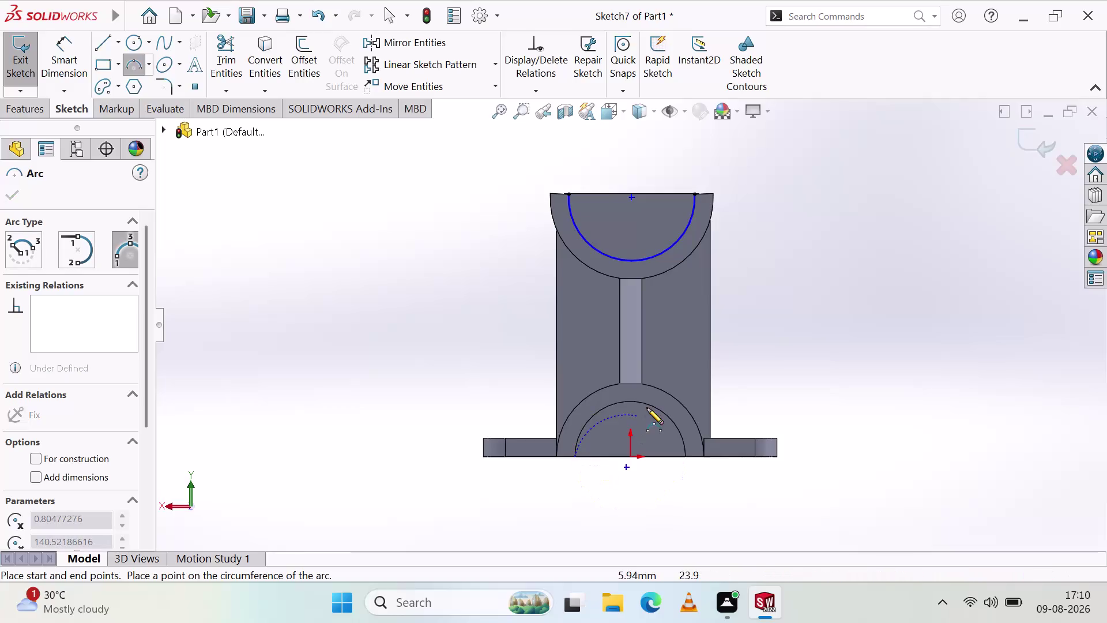
click(685, 456)
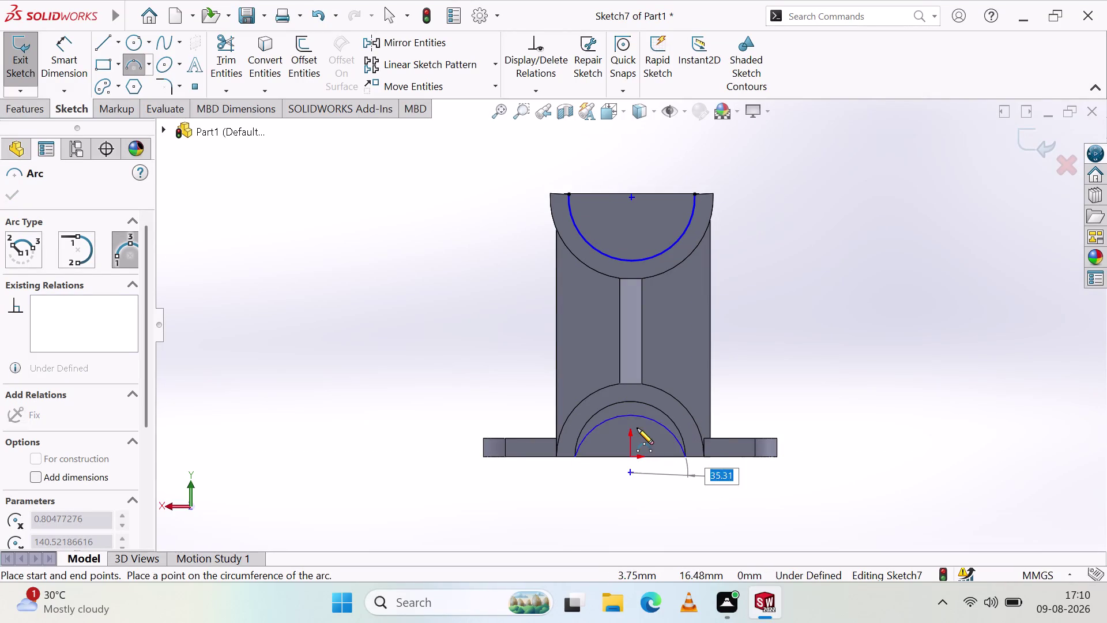
click(635, 403)
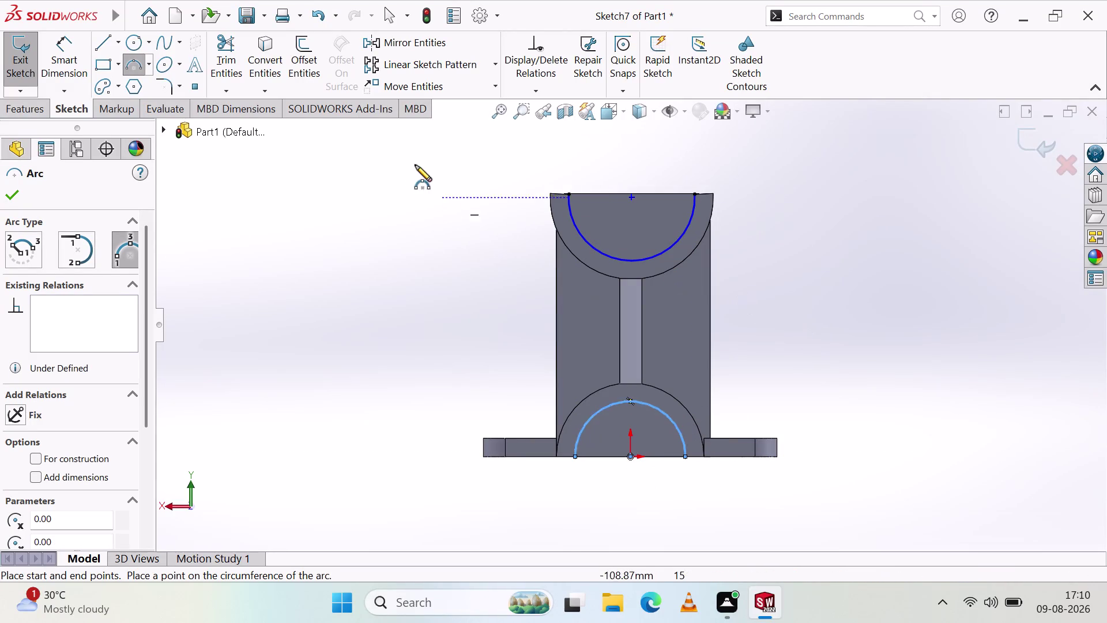
click(106, 42)
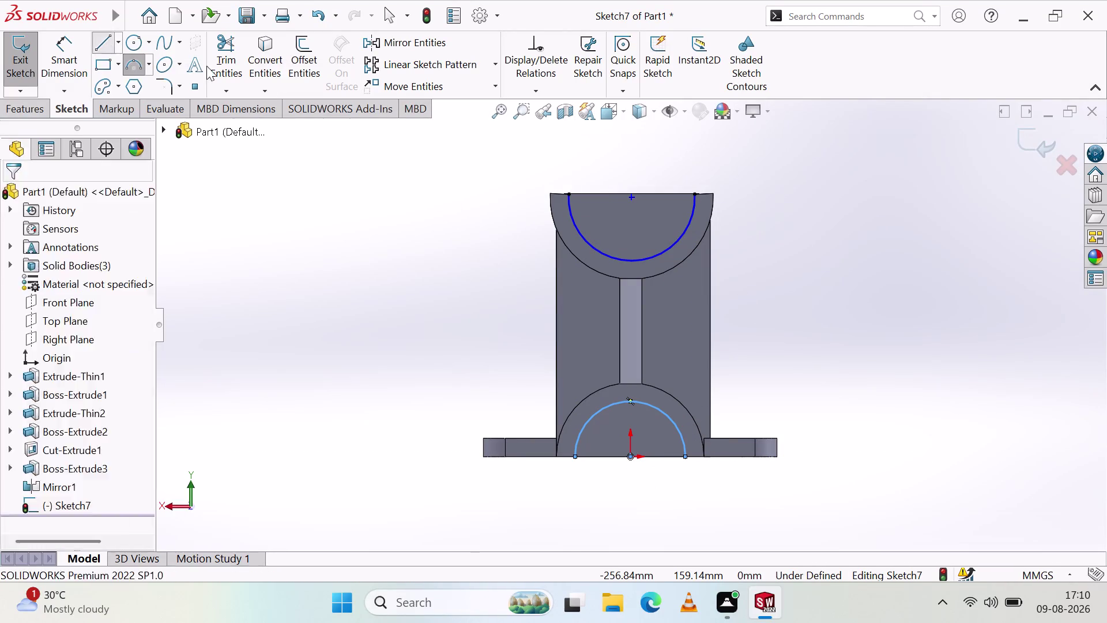
Close the top and bottom cradle openings with straight chord lines.
click(571, 192)
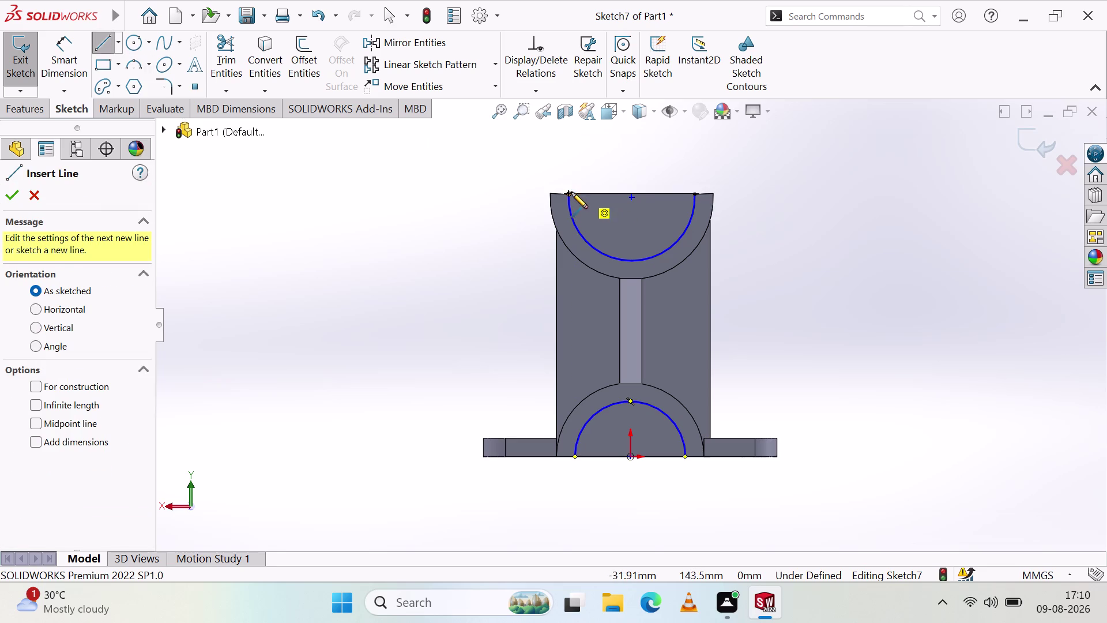
click(693, 191)
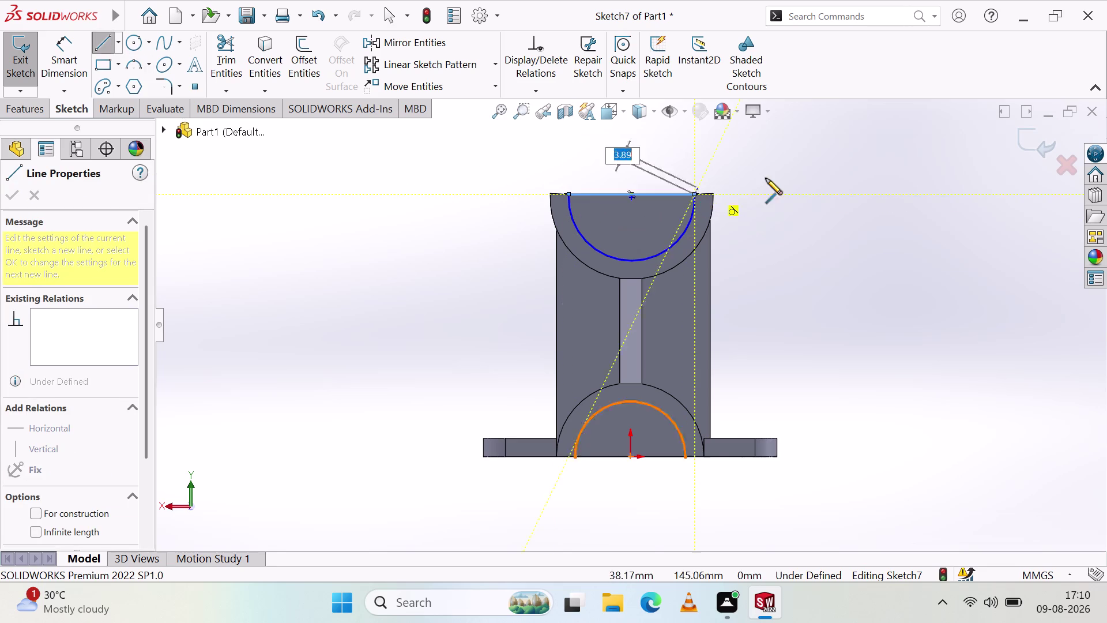
right_click(794, 355)
click(808, 380)
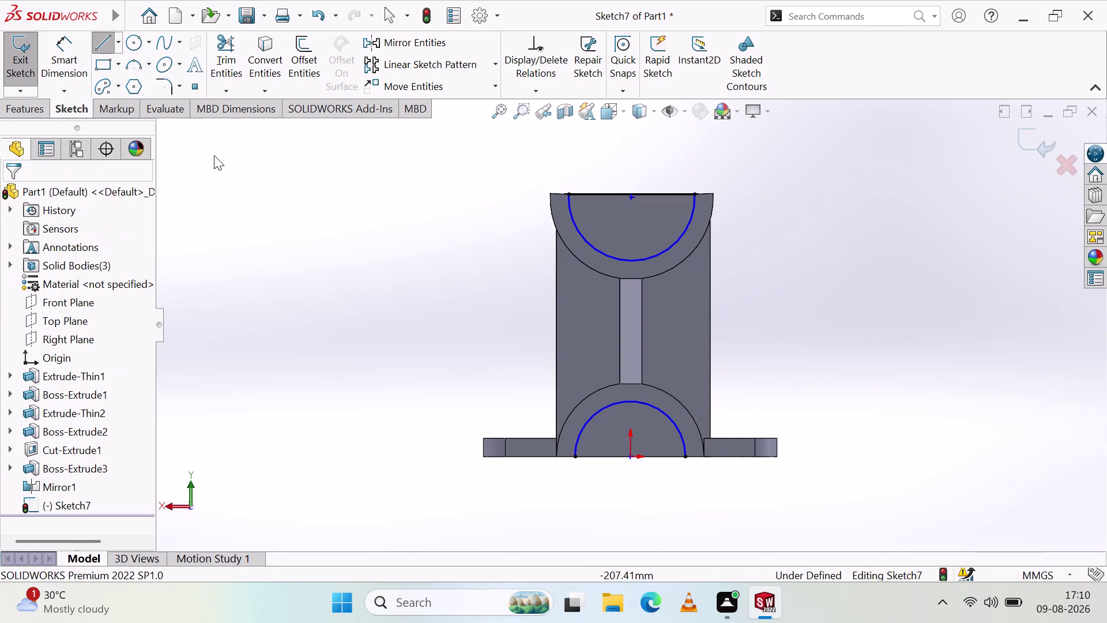
click(109, 45)
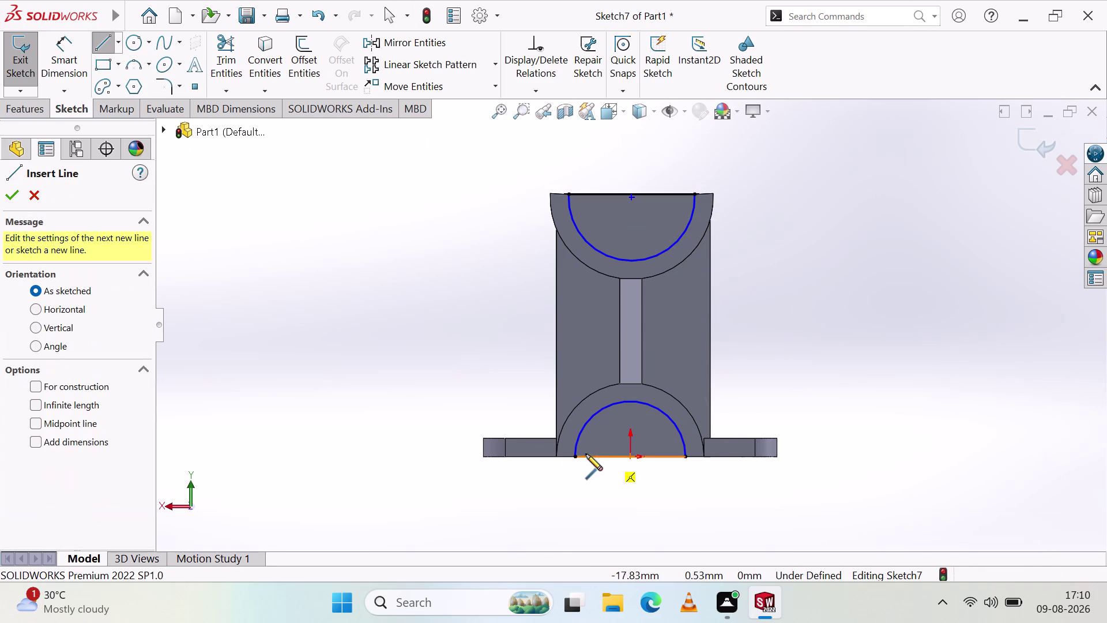
click(576, 453)
click(685, 454)
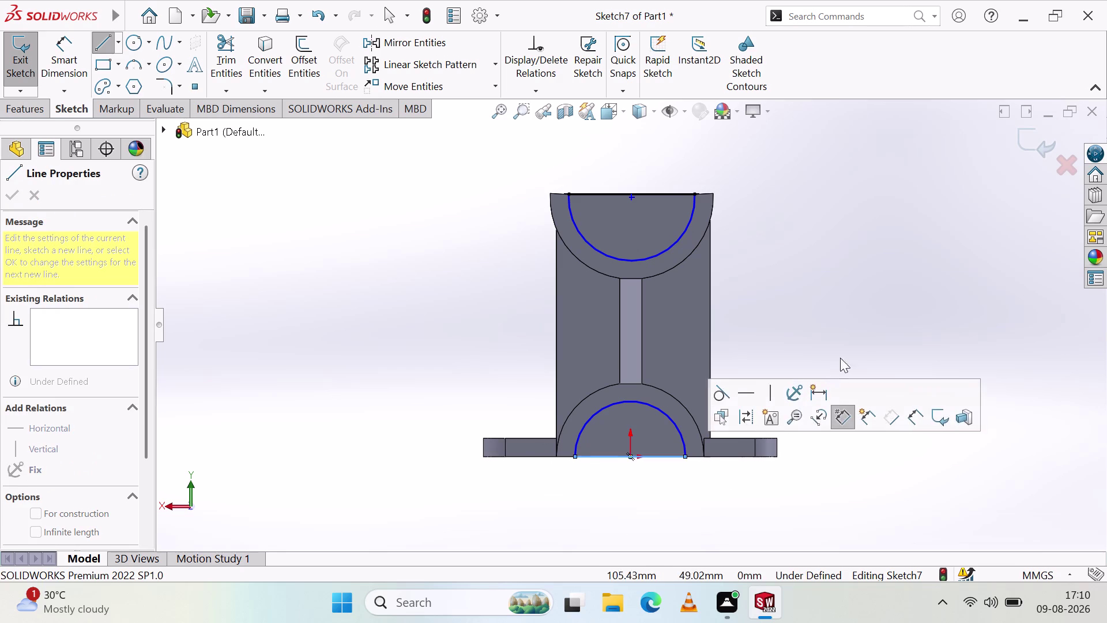
click(852, 342)
right_click(923, 348)
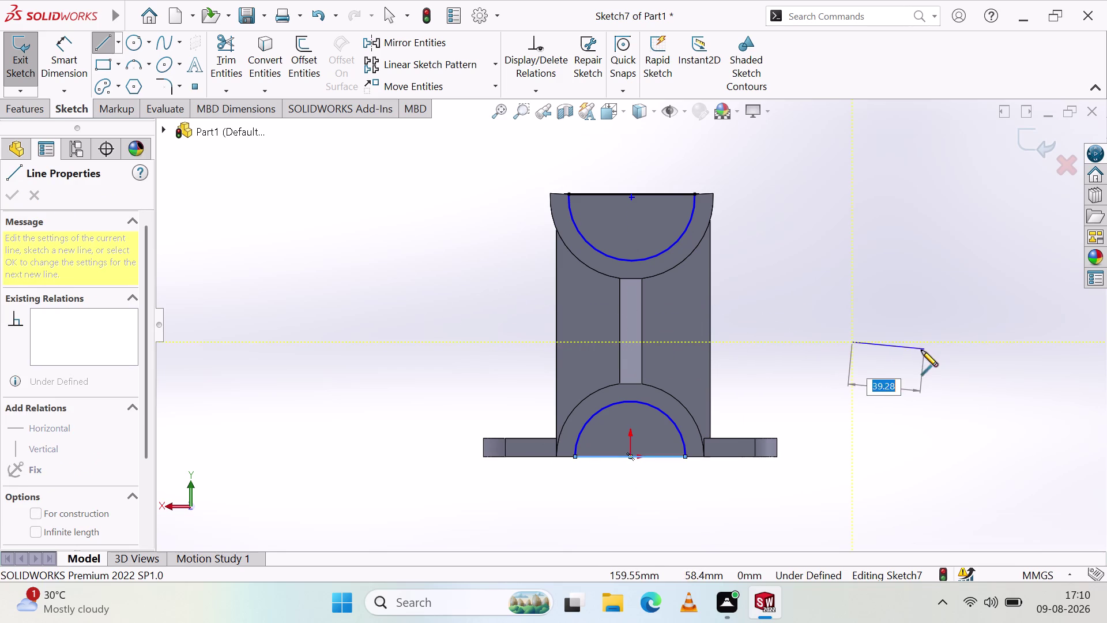
click(919, 356)
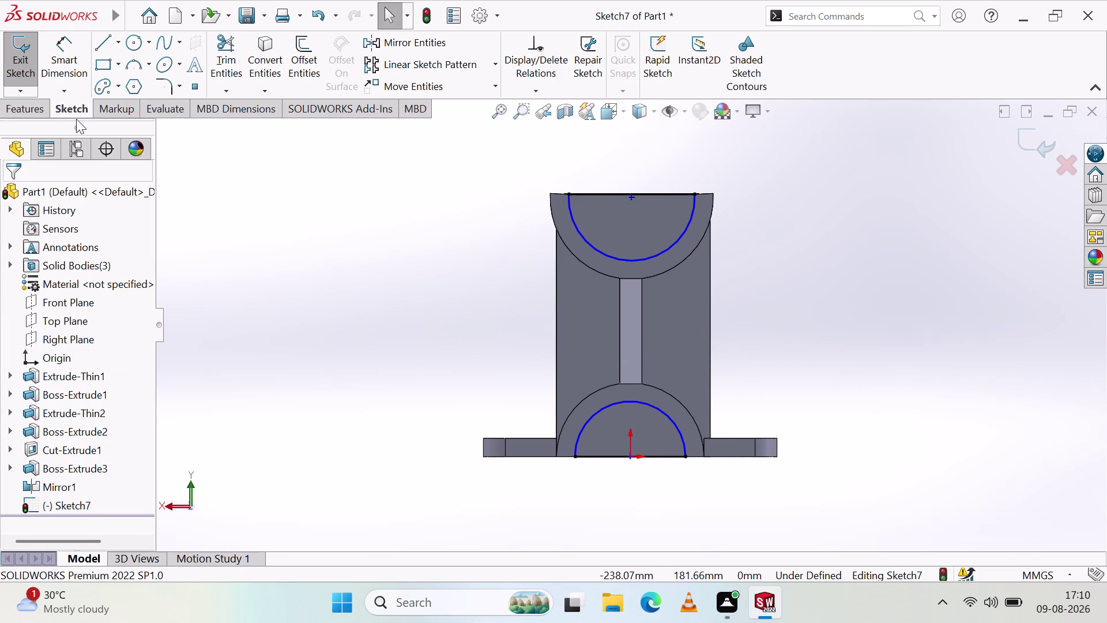
click(38, 106)
click(239, 54)
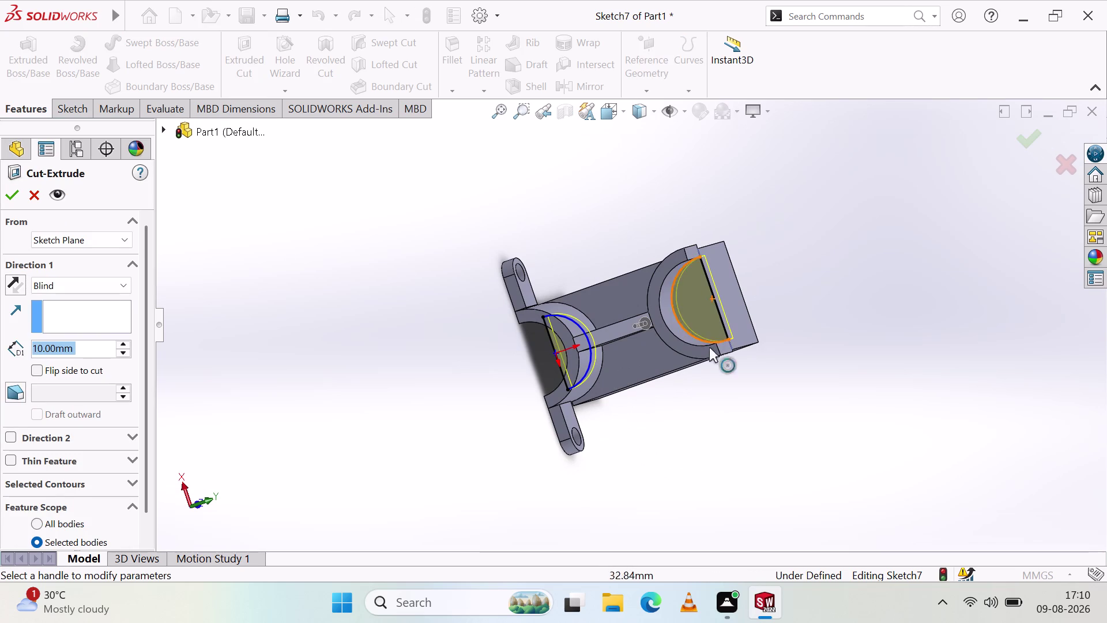
click(118, 282)
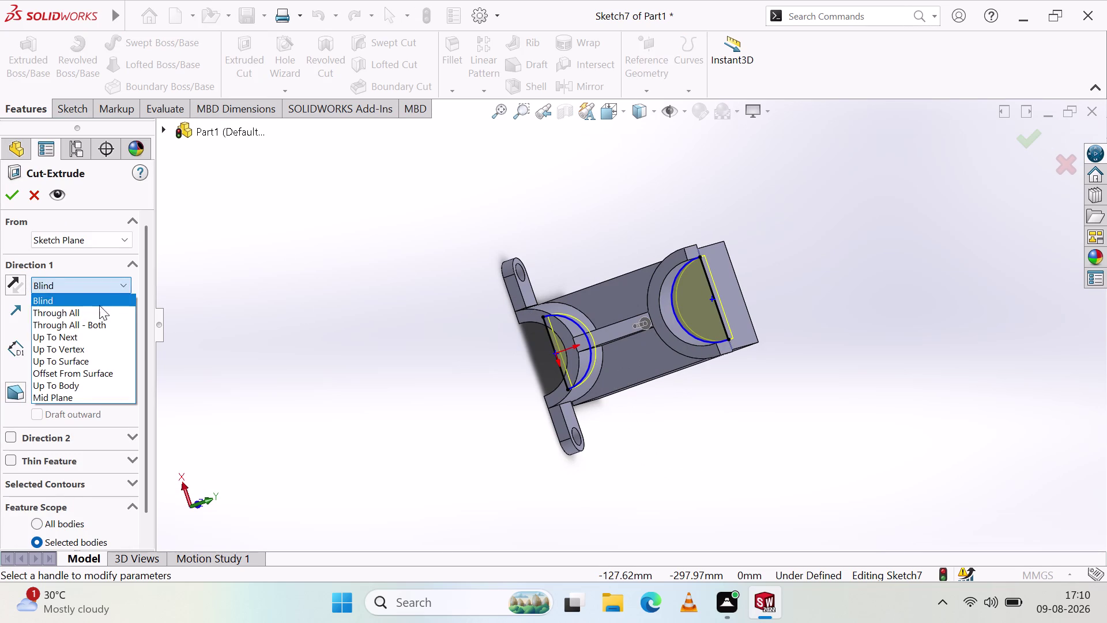
click(96, 312)
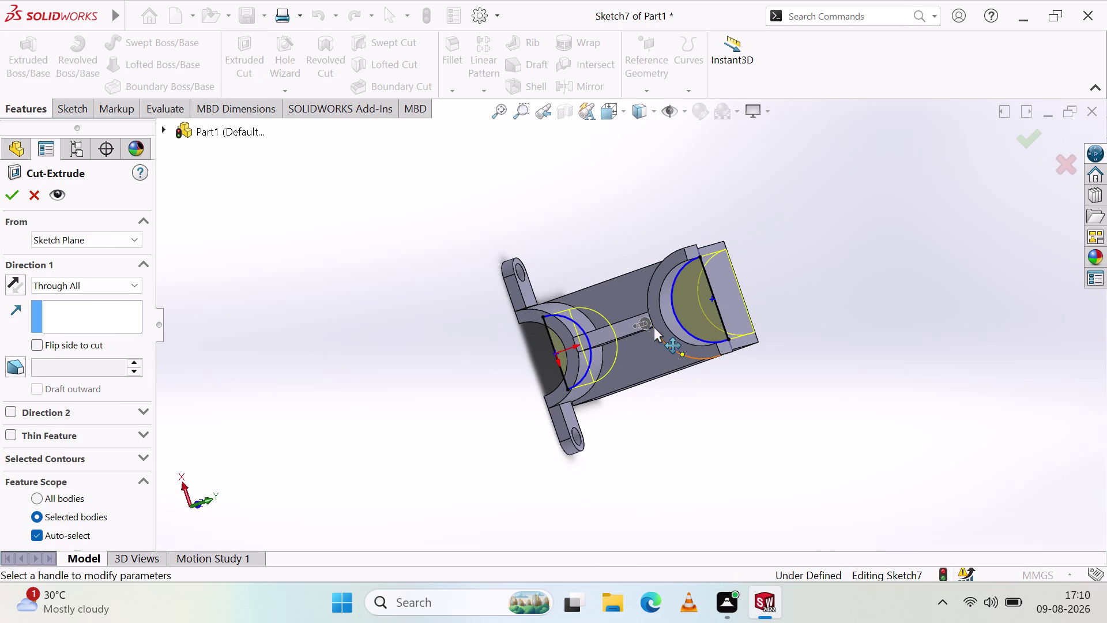
drag(640, 321, 854, 277)
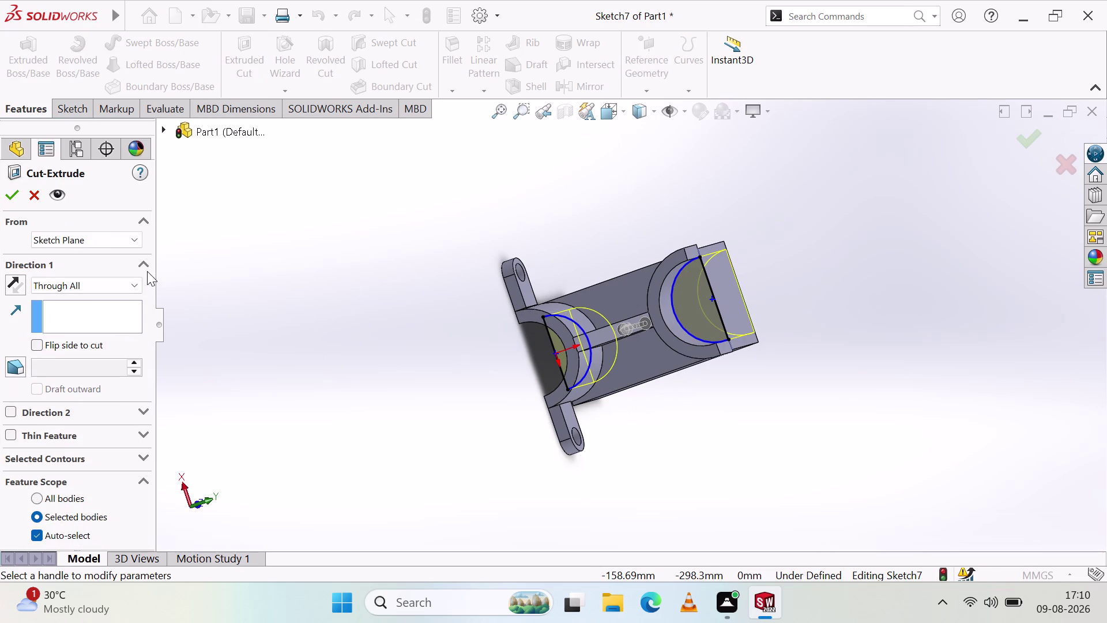
click(19, 185)
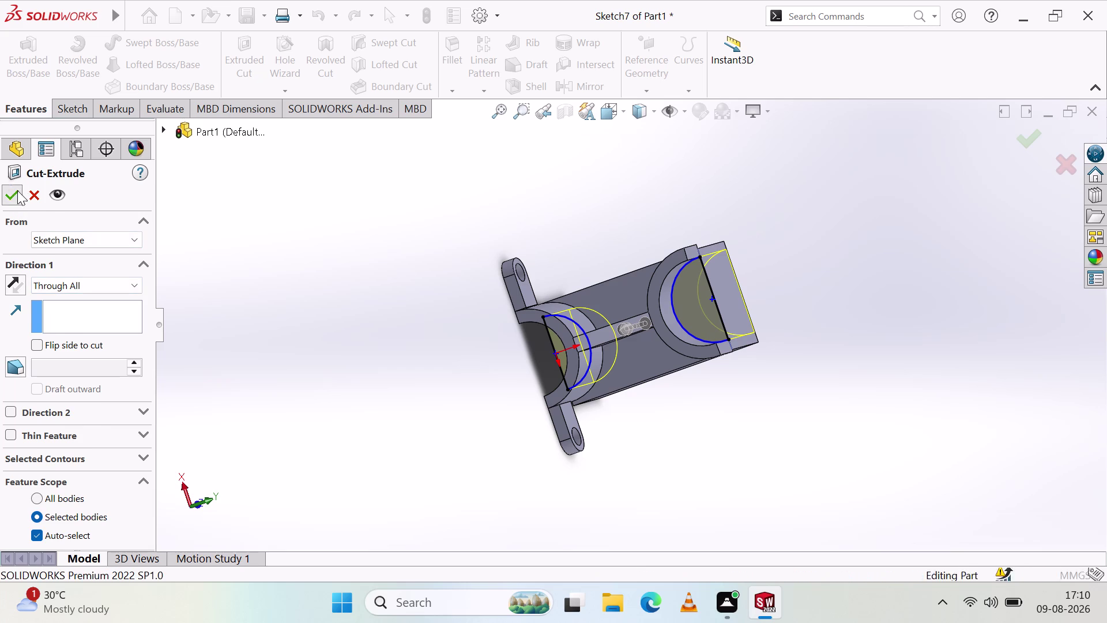
middle_drag(630, 410, 661, 395)
middle_click(660, 396)
middle_drag(769, 304, 761, 328)
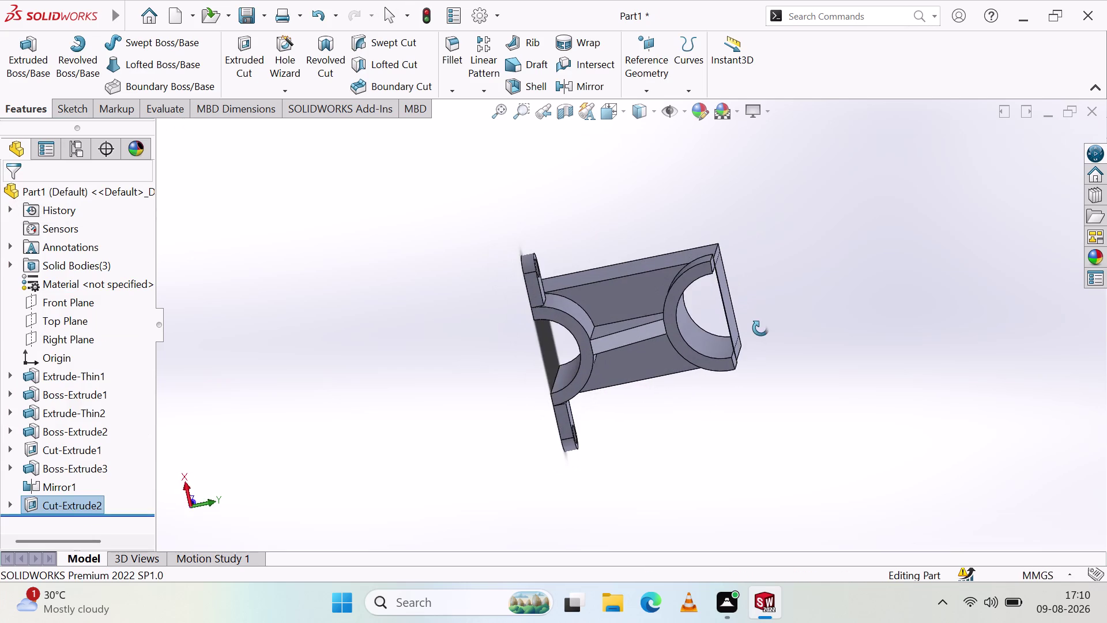
middle_drag(761, 328, 763, 297)
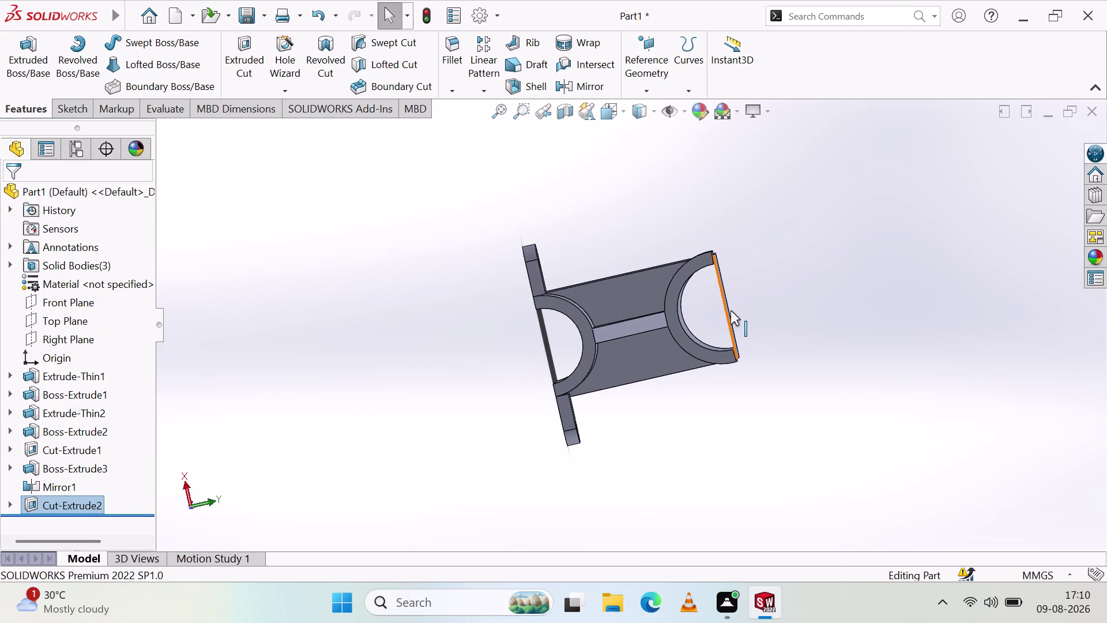
click(731, 311)
click(720, 311)
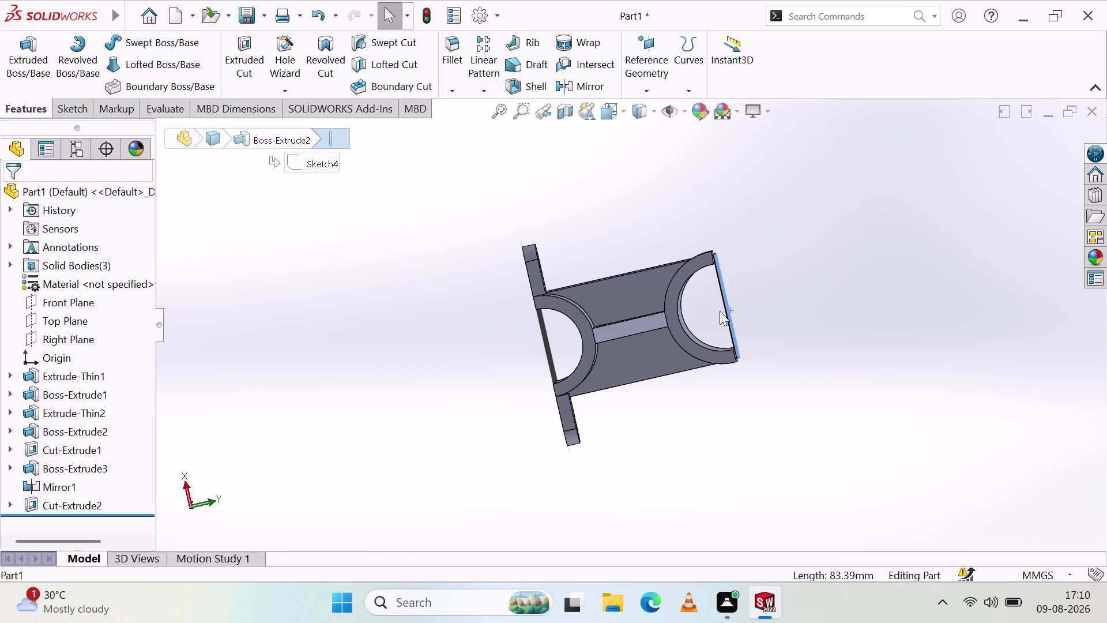
click(643, 343)
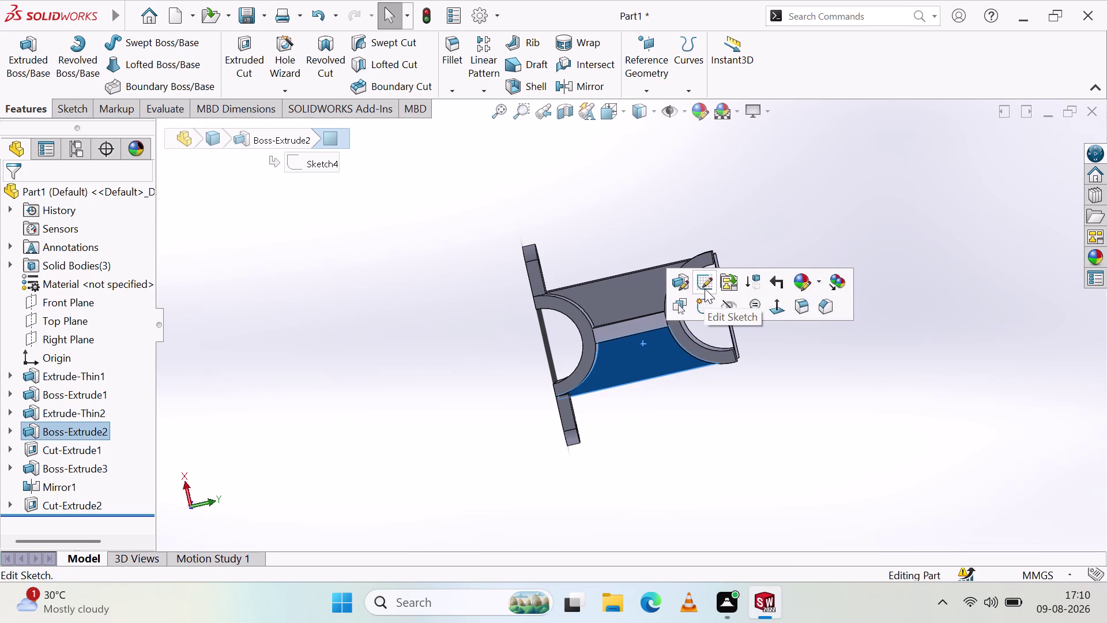
click(705, 289)
scroll(up, 3)
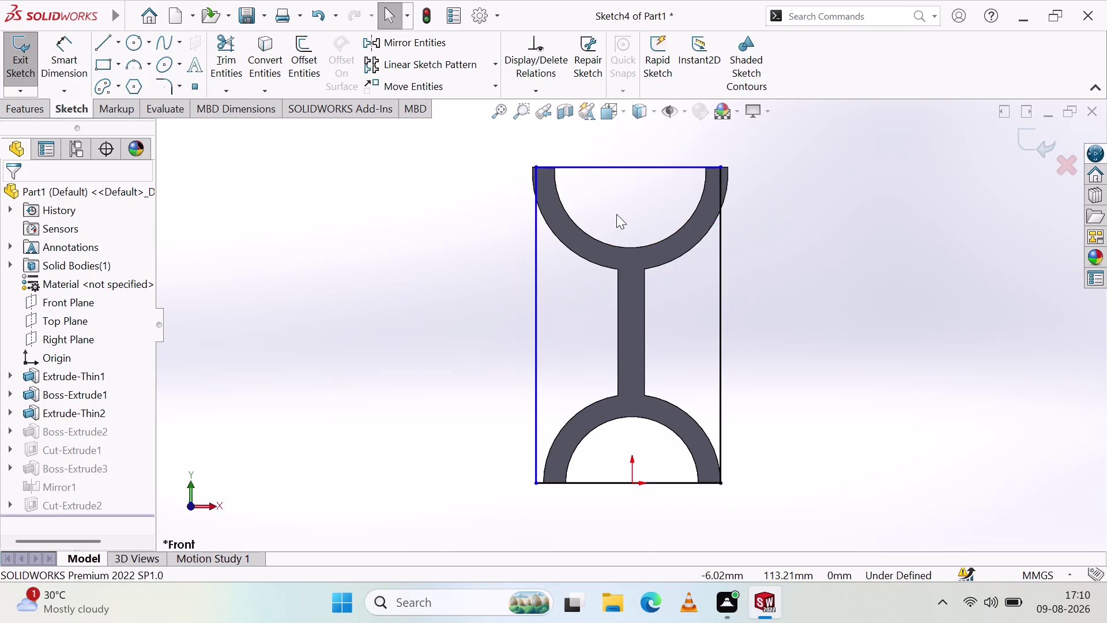
scroll(down, 3)
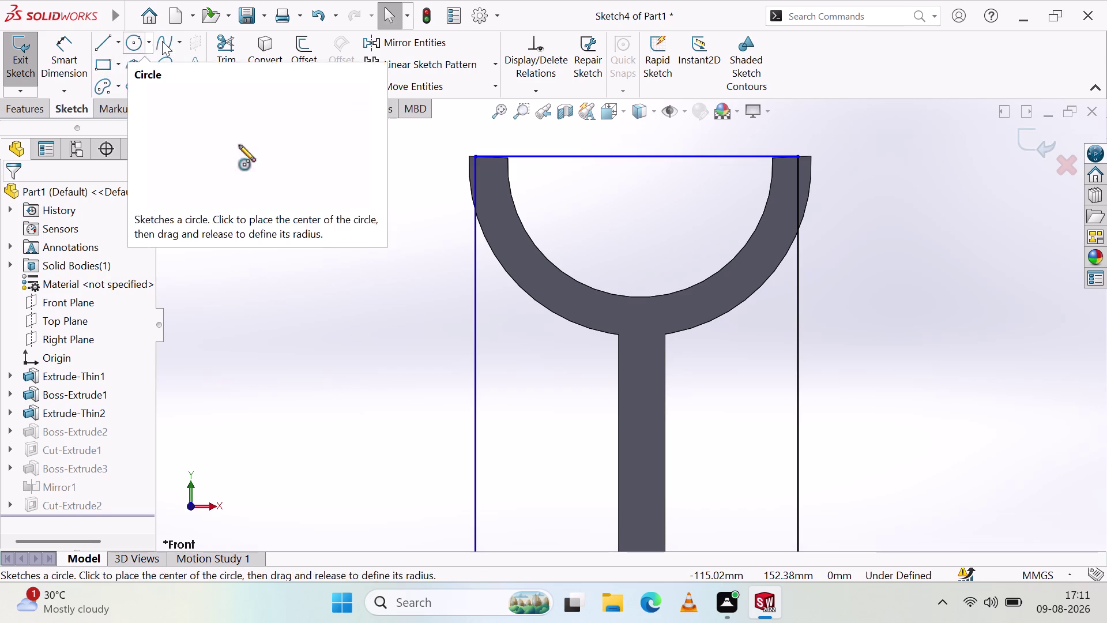
click(210, 38)
click(582, 149)
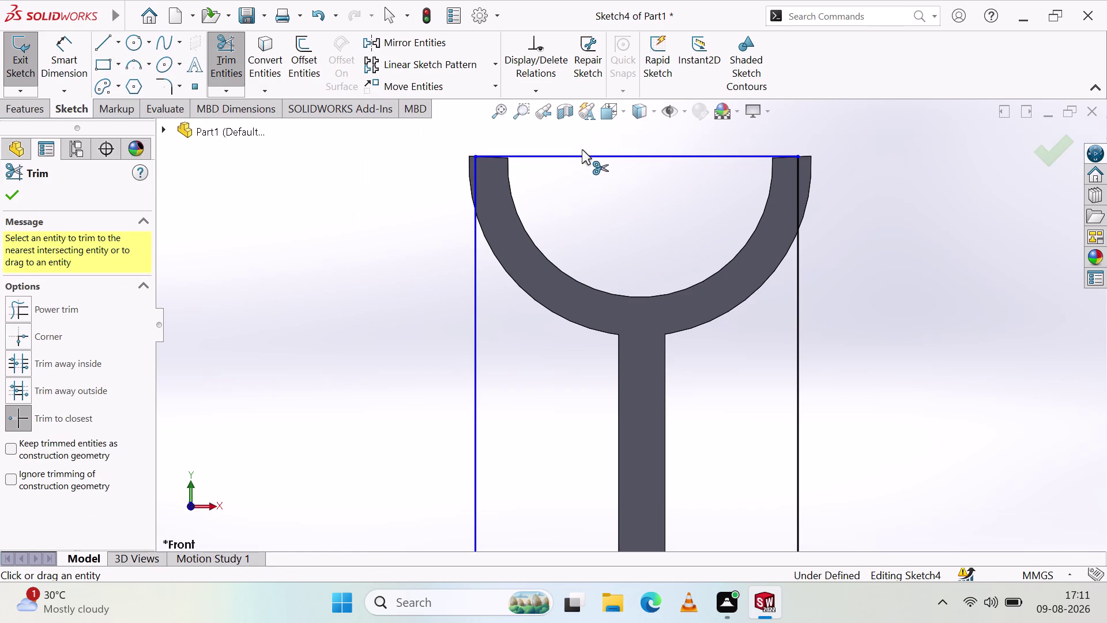
double_click(583, 155)
middle_drag(592, 205, 654, 219)
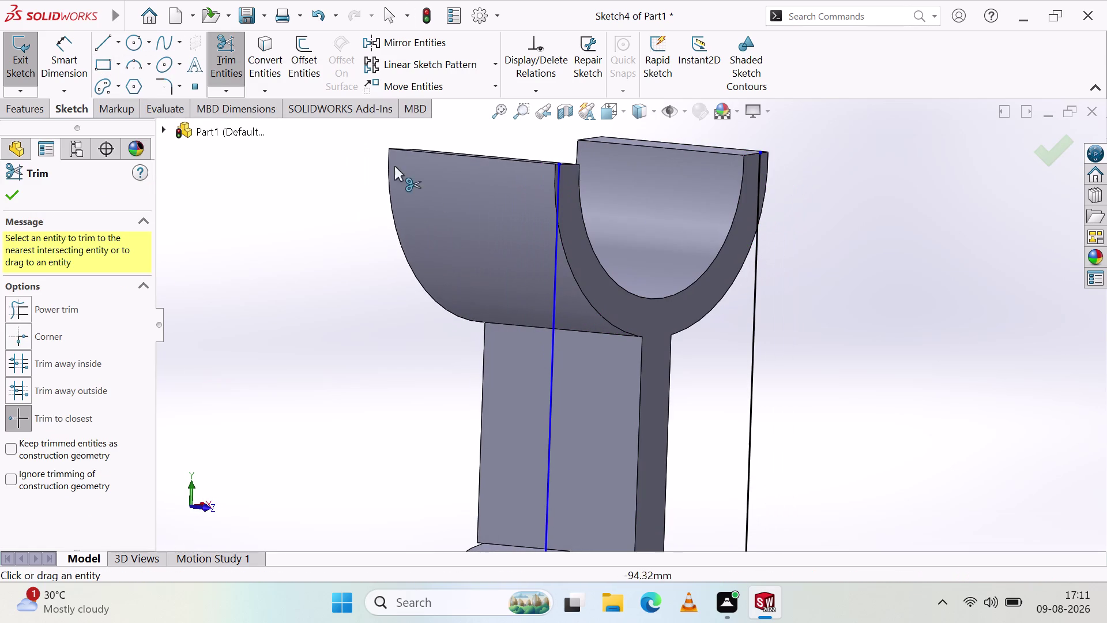
click(11, 187)
middle_drag(277, 237, 394, 279)
scroll(up, 3)
middle_click(392, 280)
scroll(up, 3)
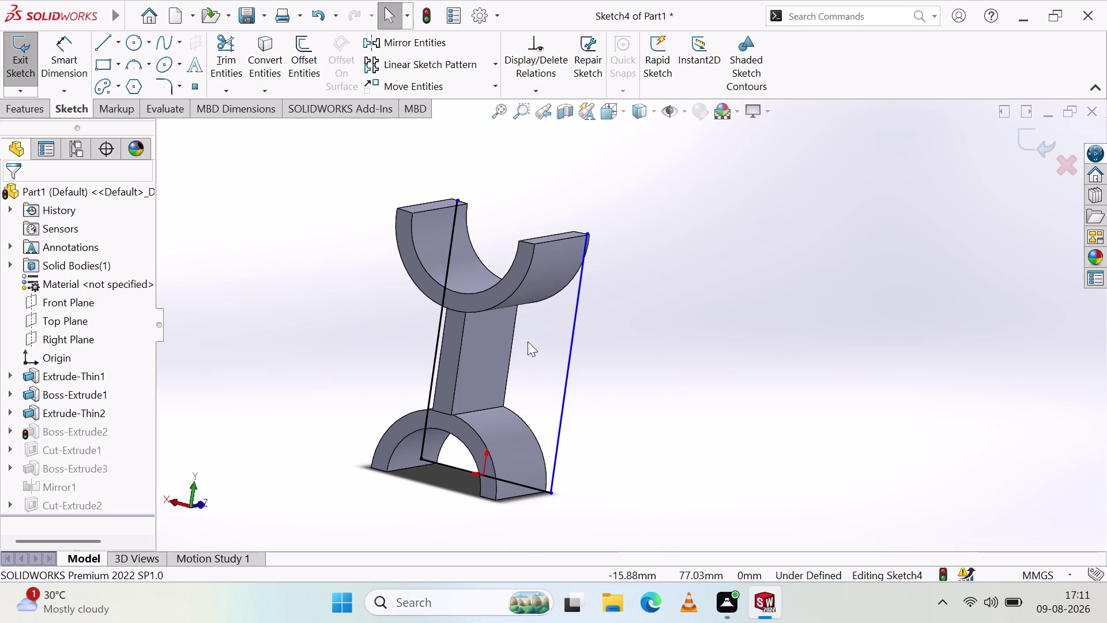
click(621, 317)
click(622, 313)
key(ctrl+z)
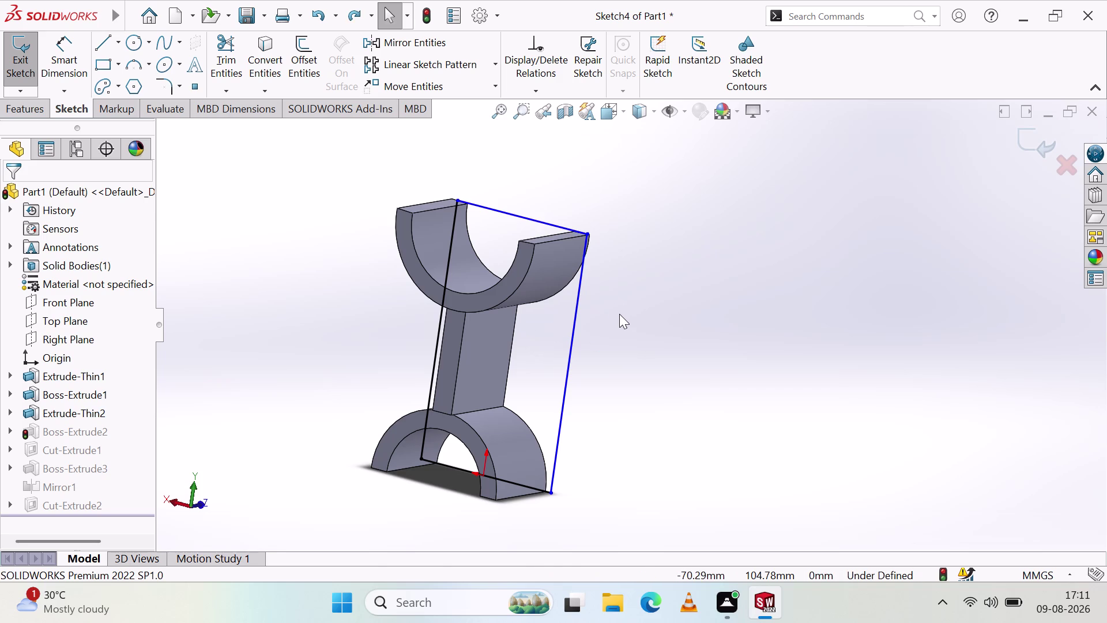
key(ctrl+z)
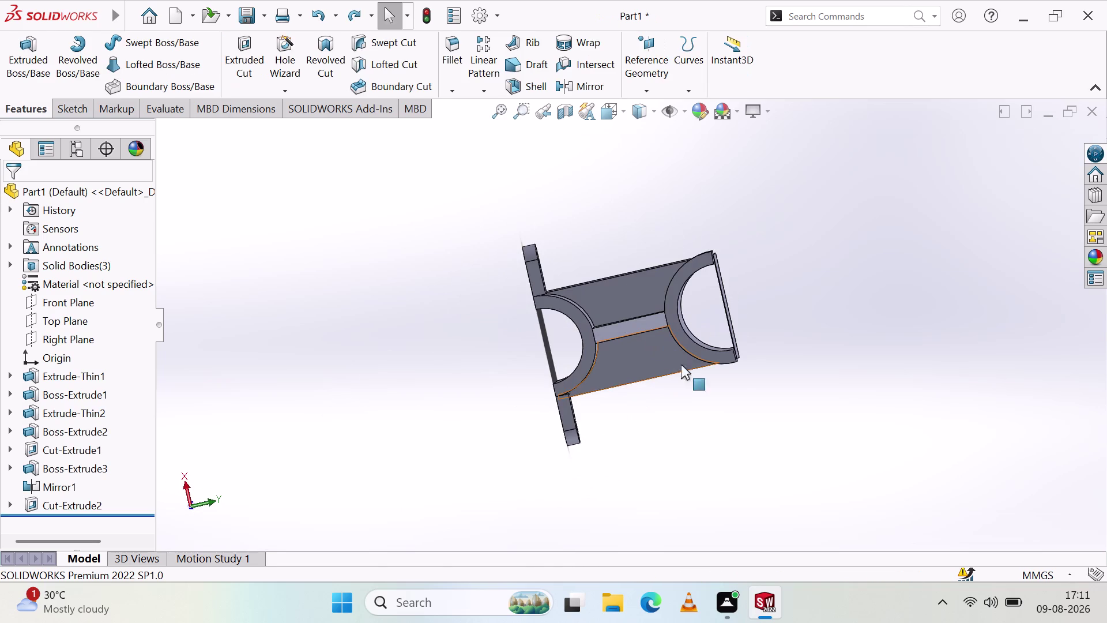
Turn the part toward its broad flat face and start Sketch8 on it.
middle_drag(706, 386, 616, 185)
middle_drag(609, 190, 594, 209)
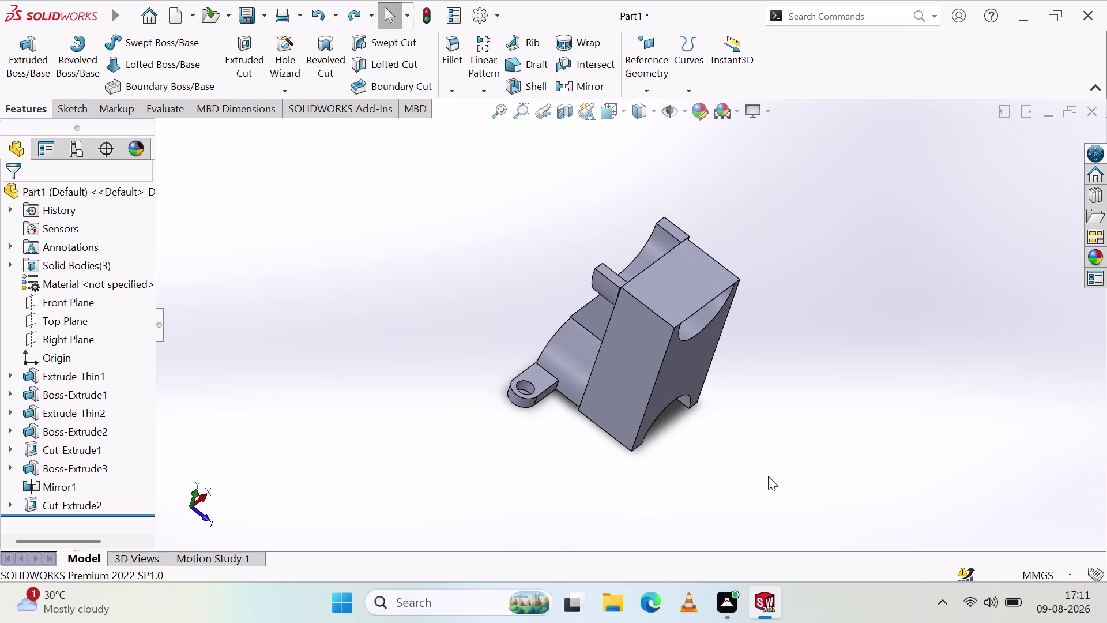
middle_drag(777, 398, 713, 279)
scroll(up, 3)
middle_drag(713, 277, 705, 250)
middle_click(705, 250)
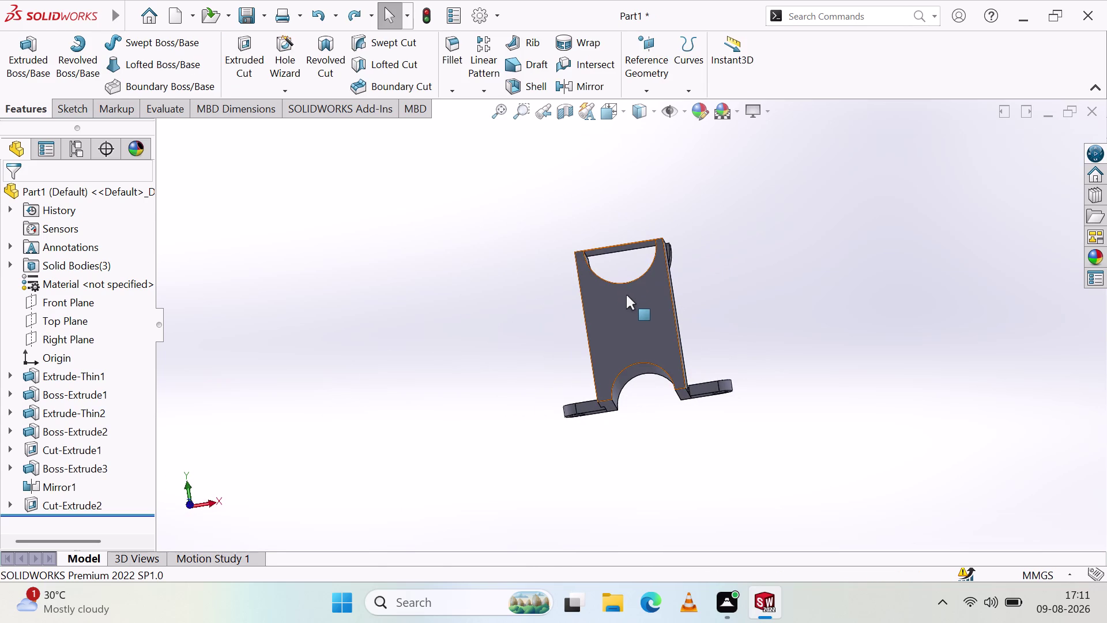
click(630, 313)
click(693, 275)
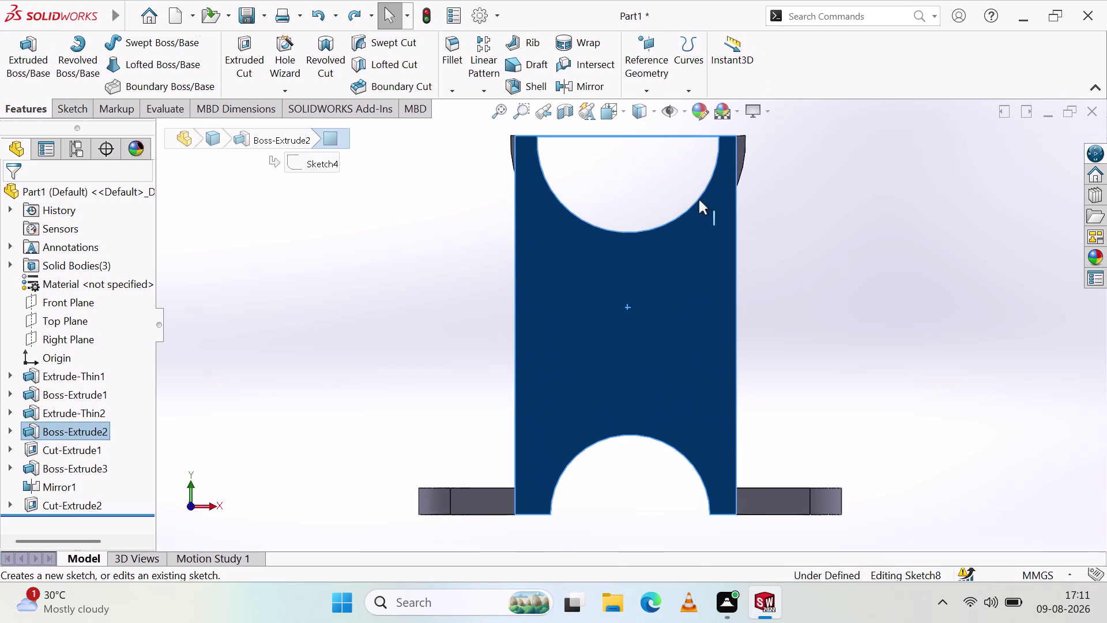
scroll(up, 3)
scroll(down, 3)
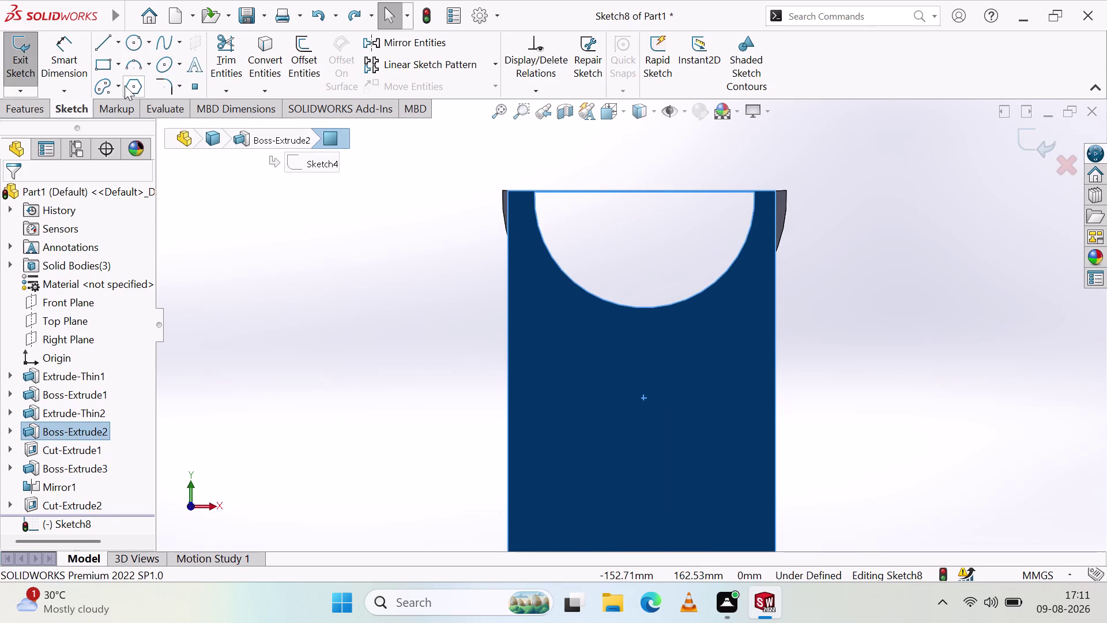
Draw a thin corner rectangle along the top edge of the upper cradle opening.
click(102, 64)
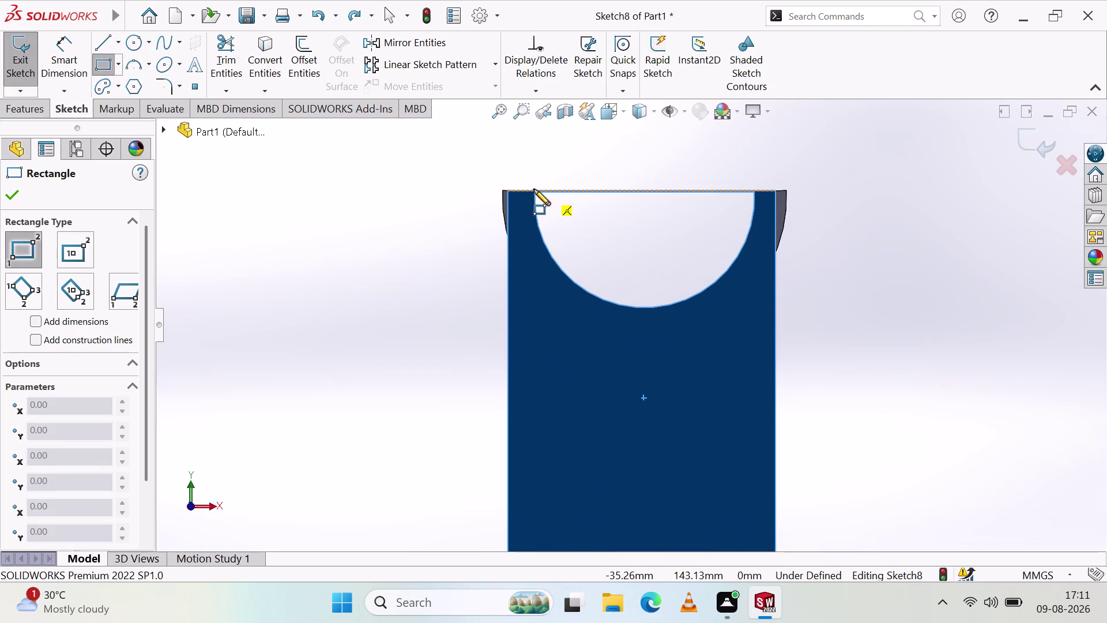
click(533, 189)
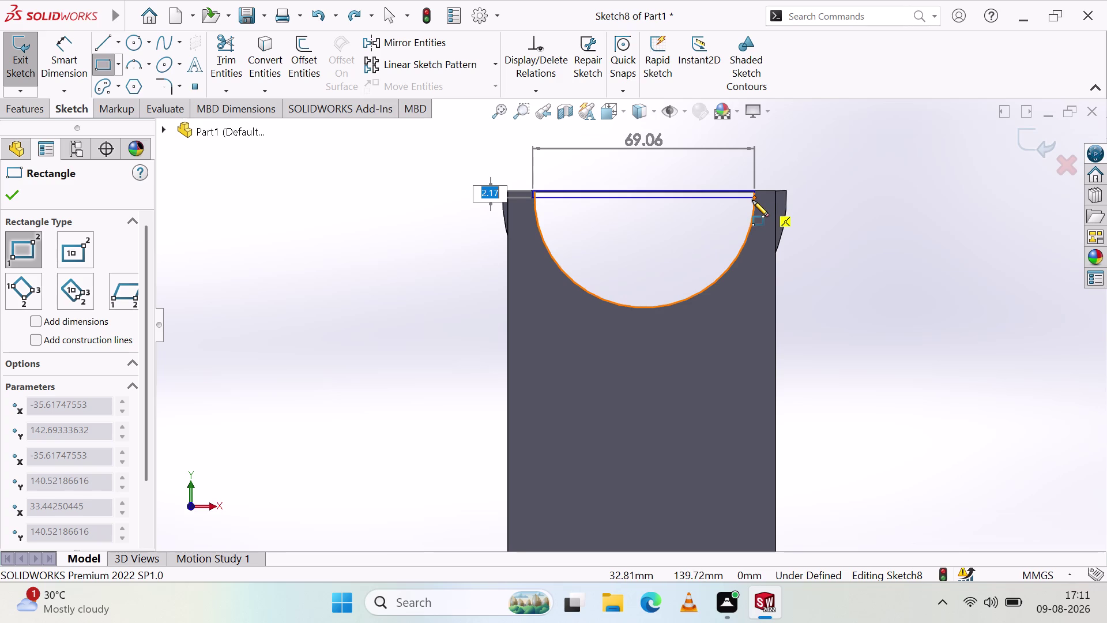
click(752, 200)
middle_drag(631, 260, 678, 277)
middle_click(678, 277)
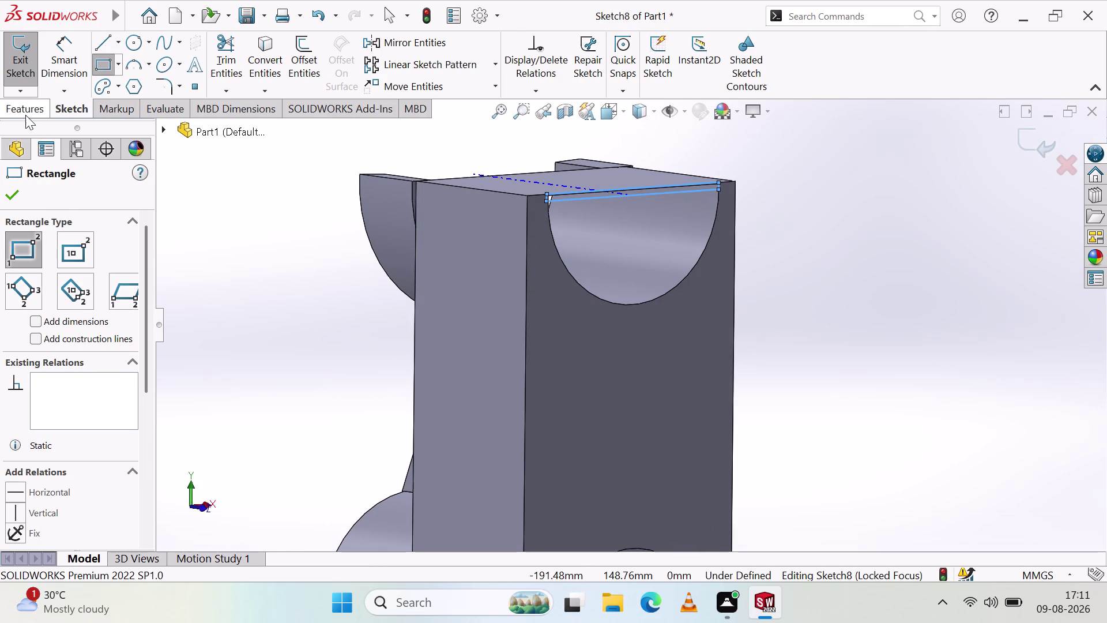
Cut the thin rectangle Through All as Cut-Extrude3.
click(25, 115)
drag(26, 67, 52, 110)
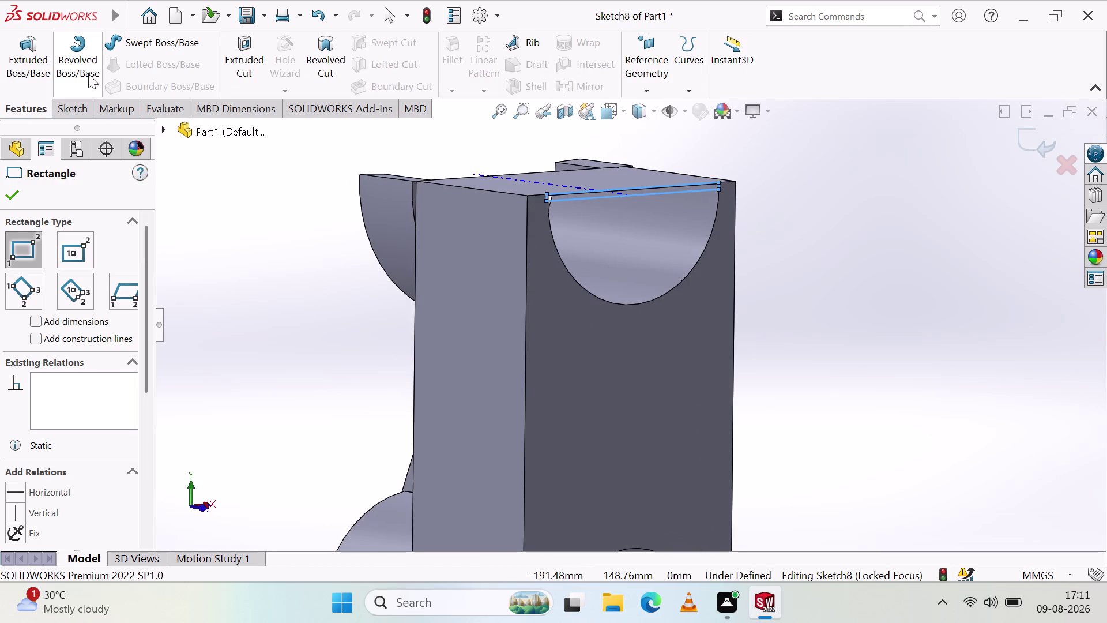
click(252, 44)
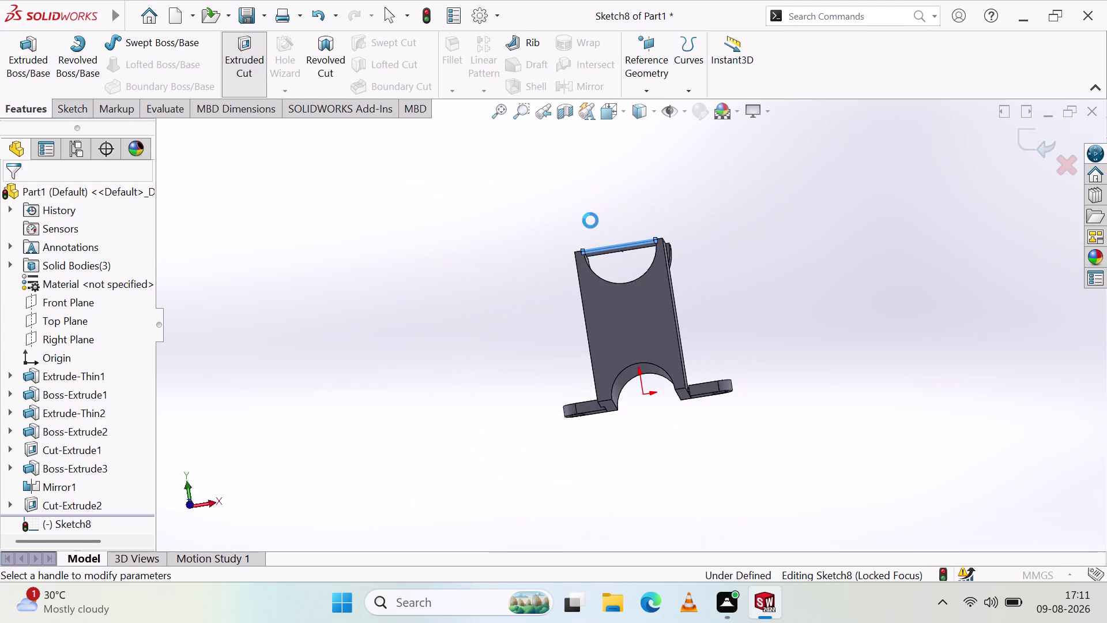
middle_drag(510, 243, 581, 340)
middle_drag(581, 341, 575, 340)
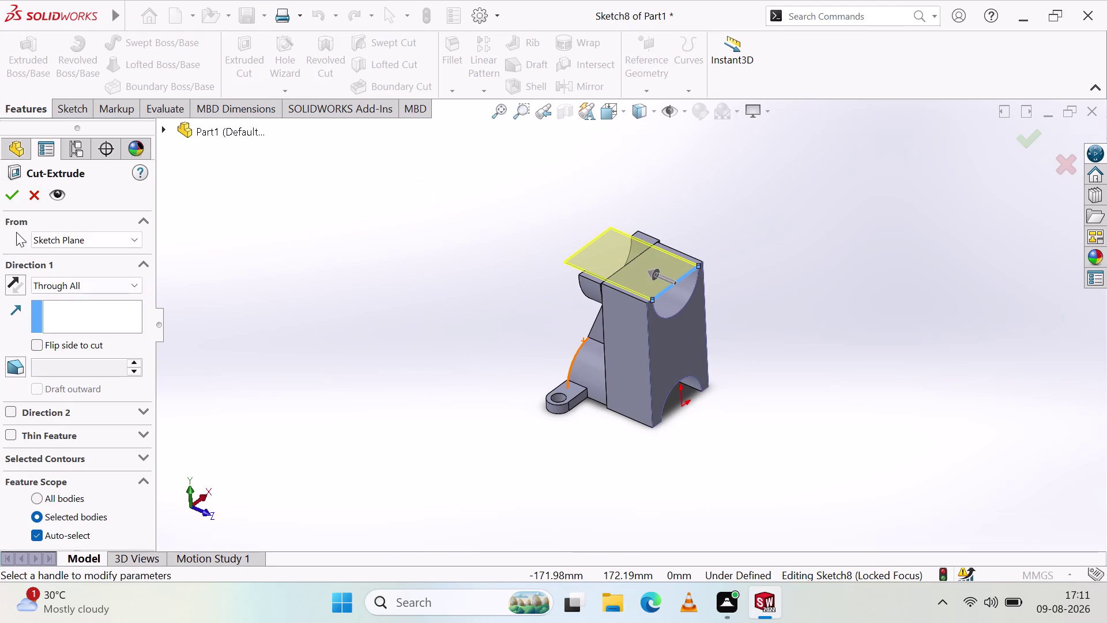
click(10, 190)
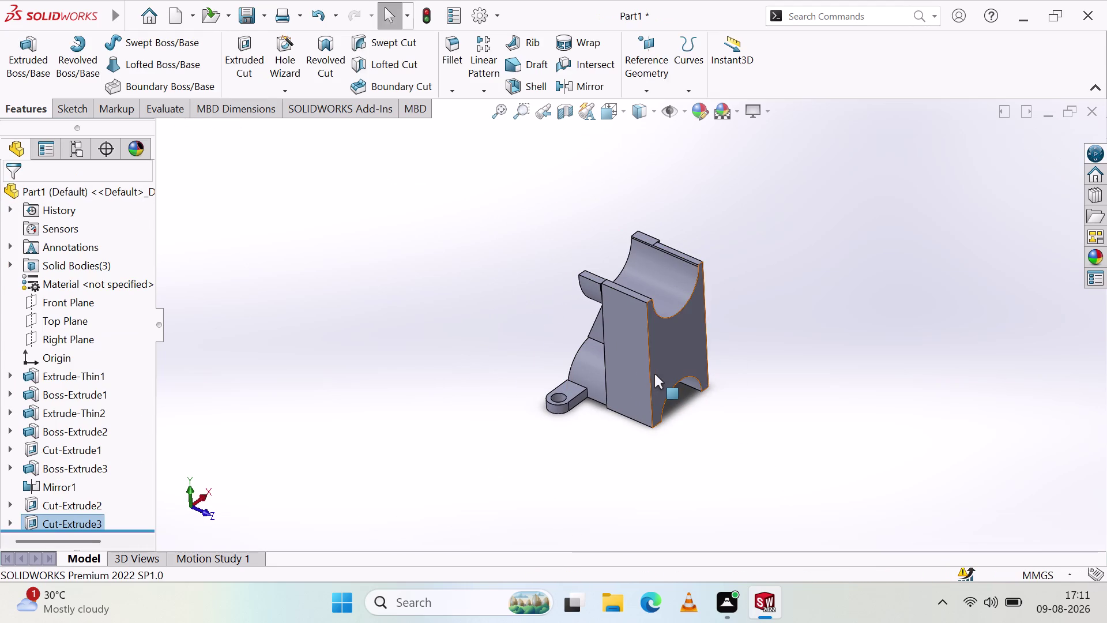
middle_drag(458, 413, 565, 560)
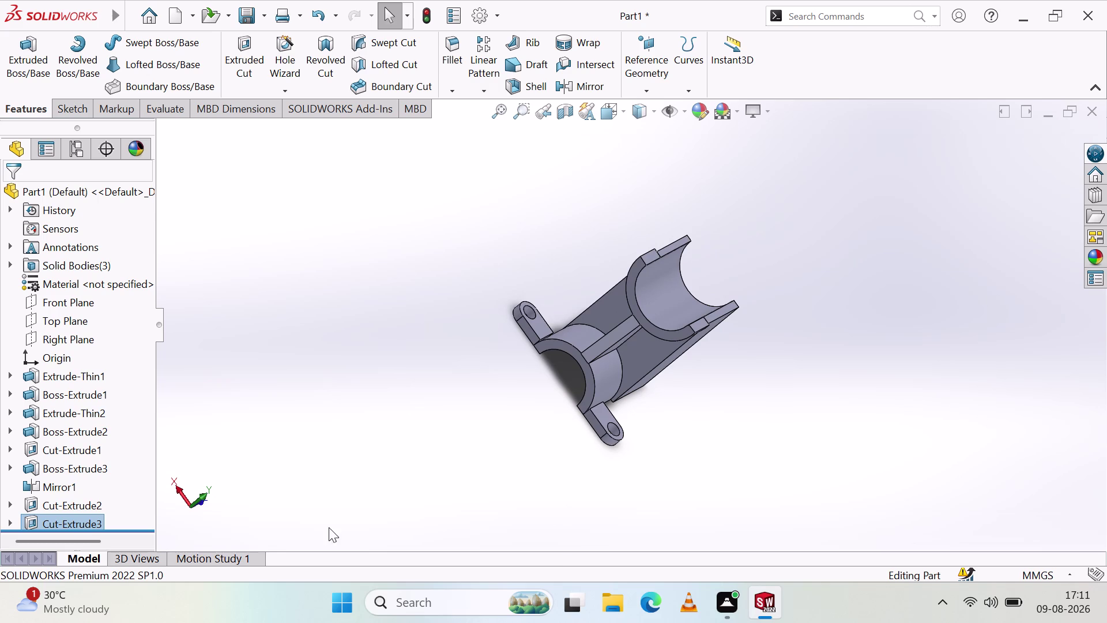
middle_drag(784, 285, 715, 349)
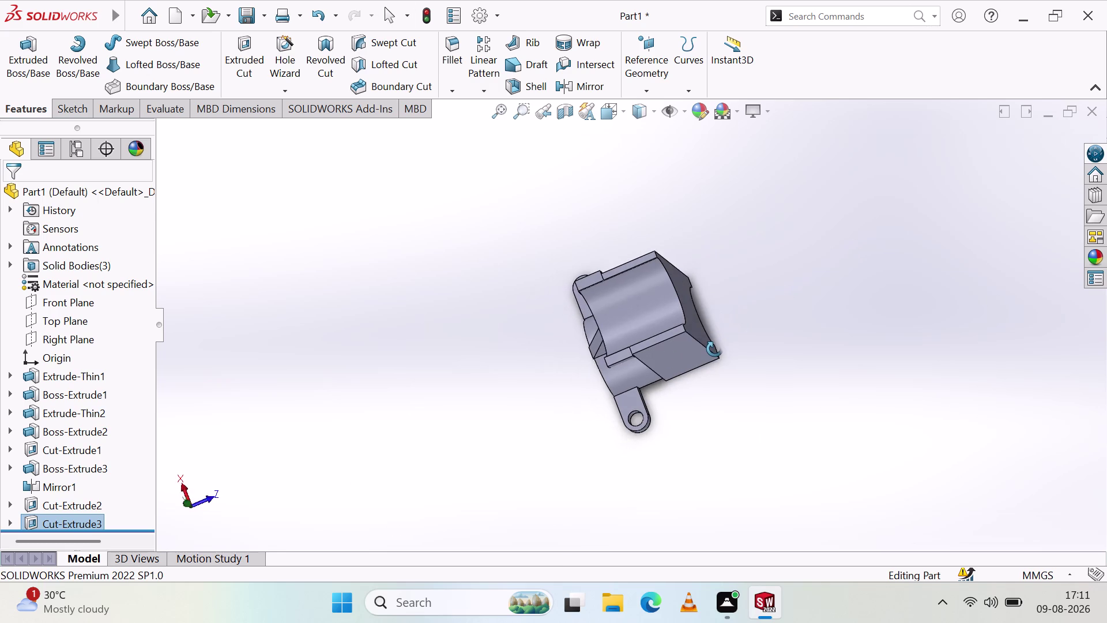
middle_drag(714, 349, 695, 201)
middle_click(694, 200)
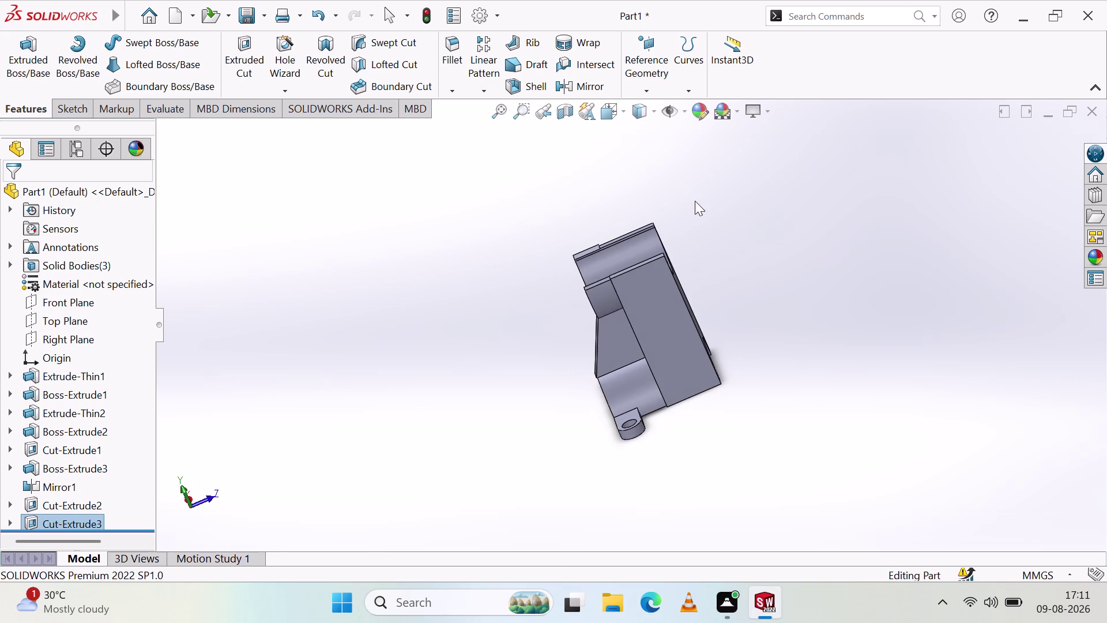
middle_click(694, 199)
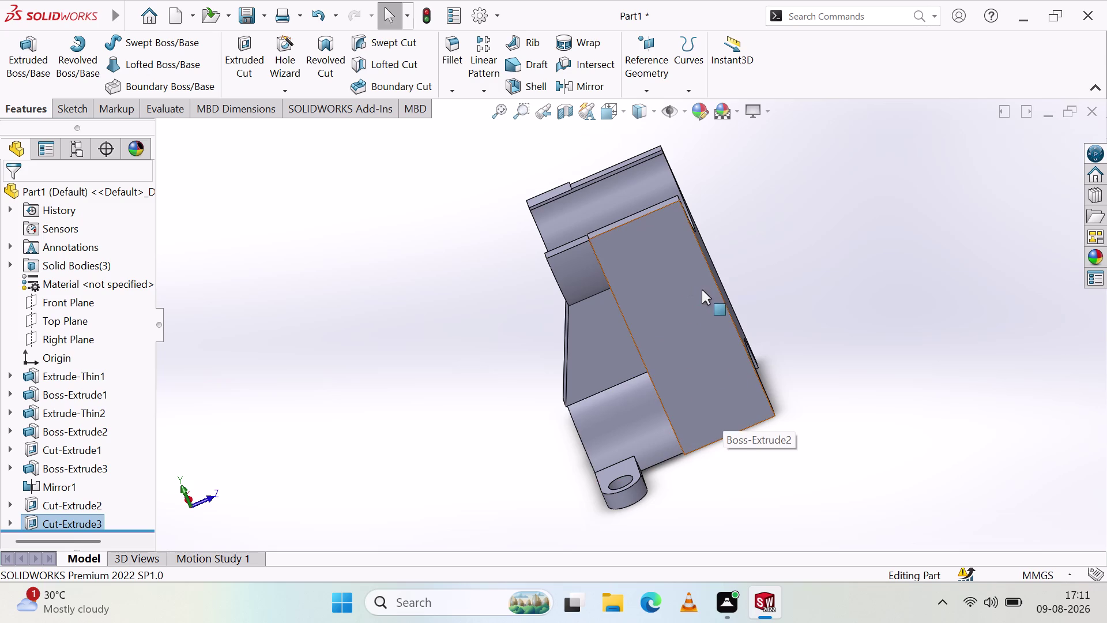
middle_drag(686, 245, 800, 202)
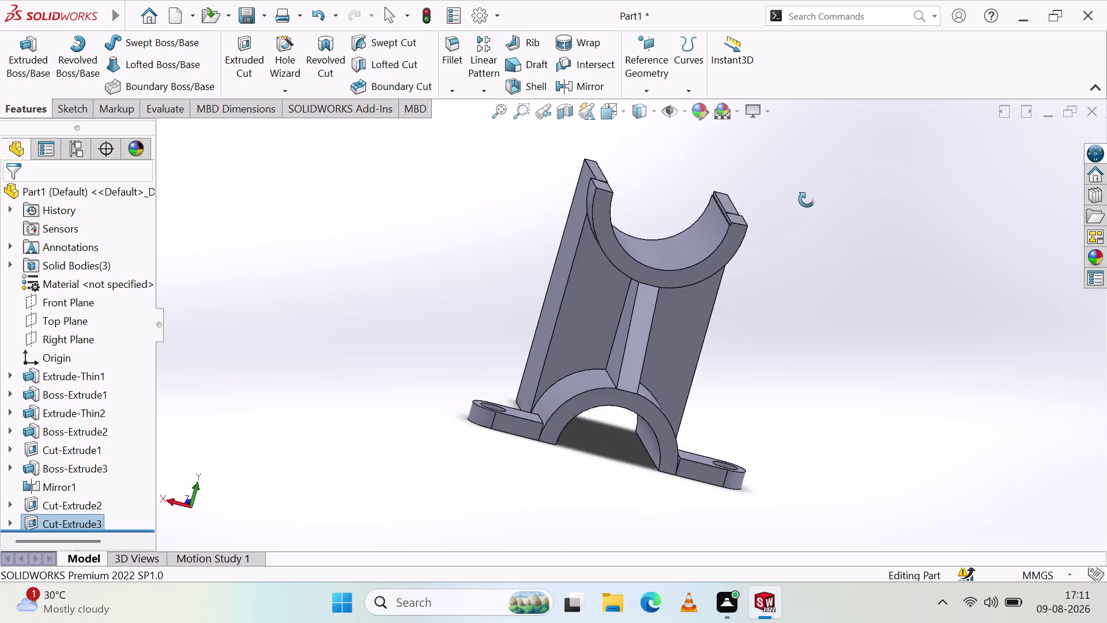
middle_drag(801, 202, 798, 167)
scroll(down, 3)
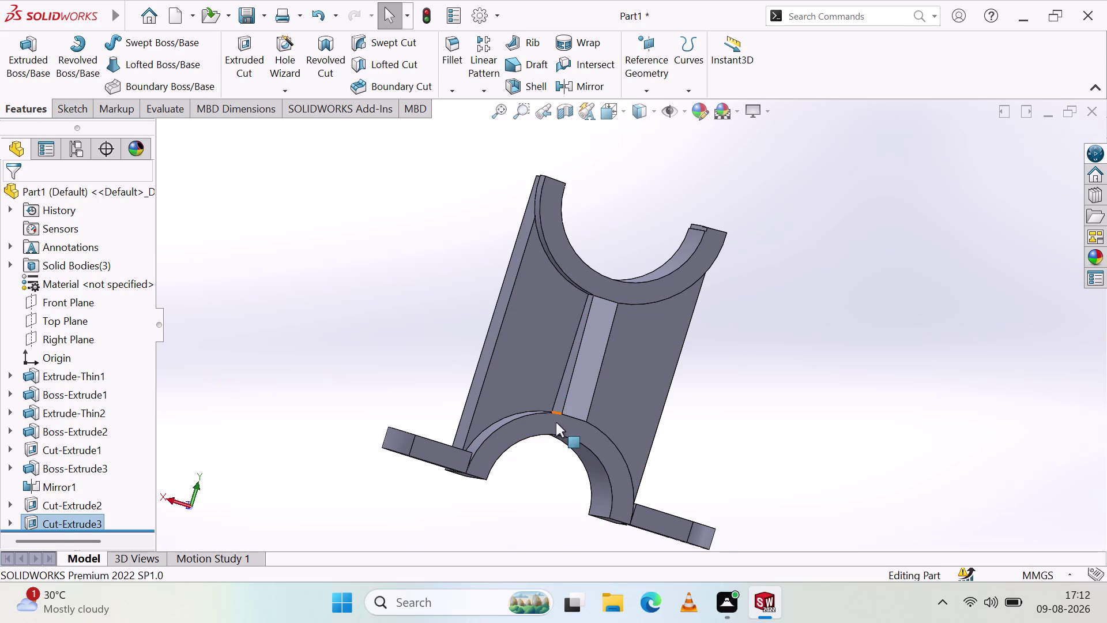
key(Escape)
key(ctrl+z)
key(ctrl+z)
key(ctrl+z)
key(ctrl+z)
key(ctrl+z)
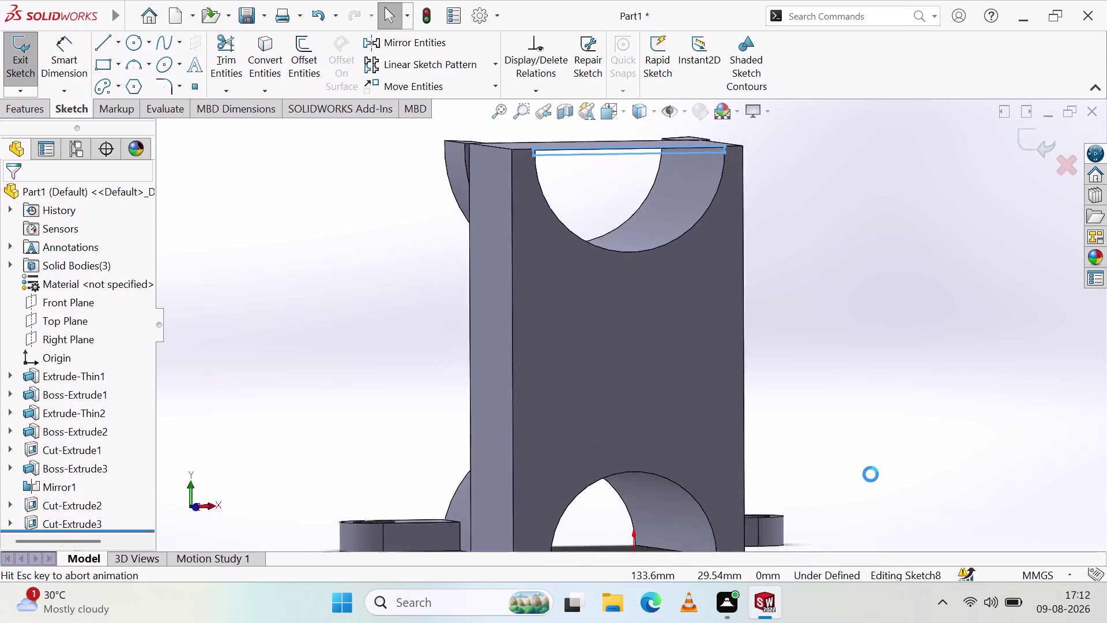
key(ctrl+z)
key(ctrl+z)
key(ctrl+z)
key(ctrl+z)
Undo the mirror, cuts and extrusions until only Sketch1's two crossing centerlines remain.
key(ctrl+z)
key(ctrl+z)
key(ctrl+z)
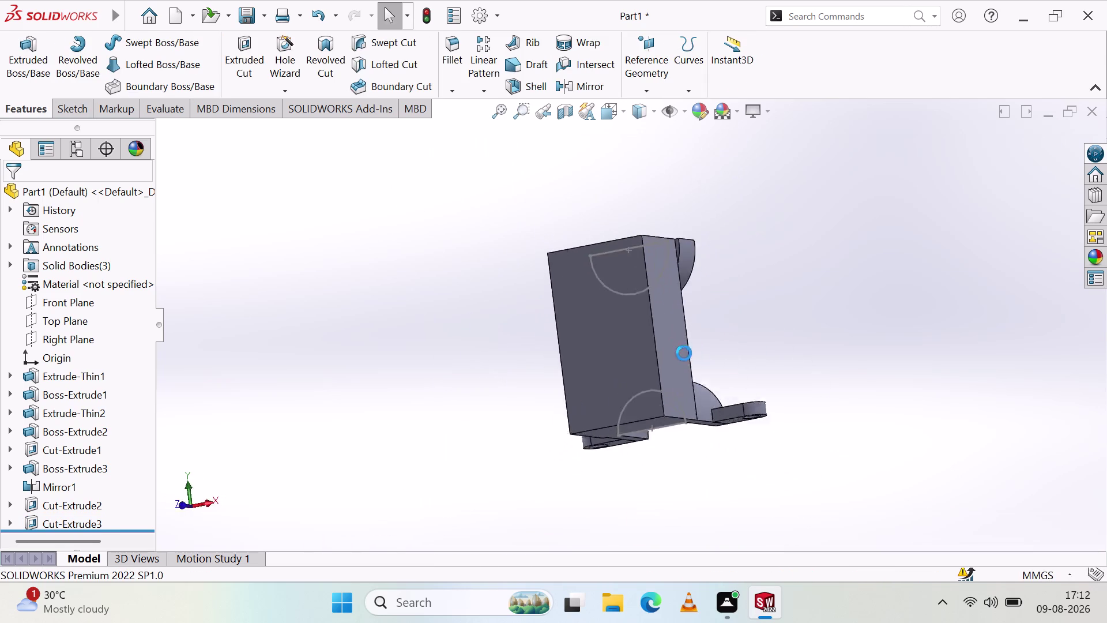
key(ctrl+z)
key(ctrl+z)
key(ctrl+z)
key(ctrl+z)
key(ctrl+z)
key(ctrl+z)
key(ctrl+z)
key(ctrl+z)
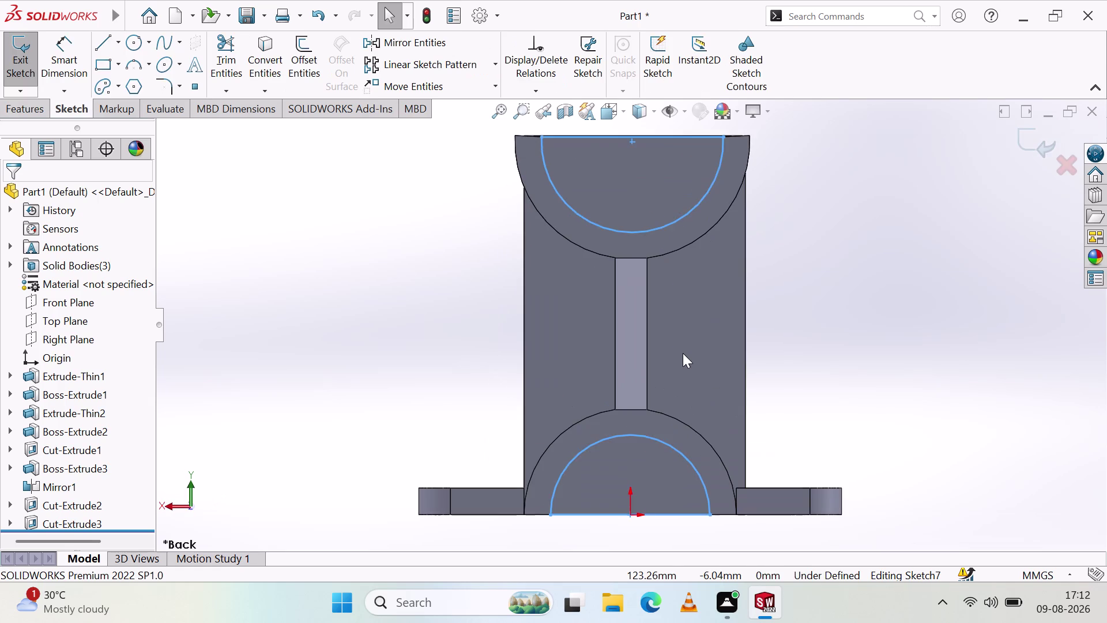
key(ctrl+z)
key(ctrl+z)
key(ctrl+z)
key(ctrl+z)
key(ctrl+z)
key(ctrl+z)
key(ctrl+z)
key(ctrl+z)
key(ctrl+z)
key(ctrl+z)
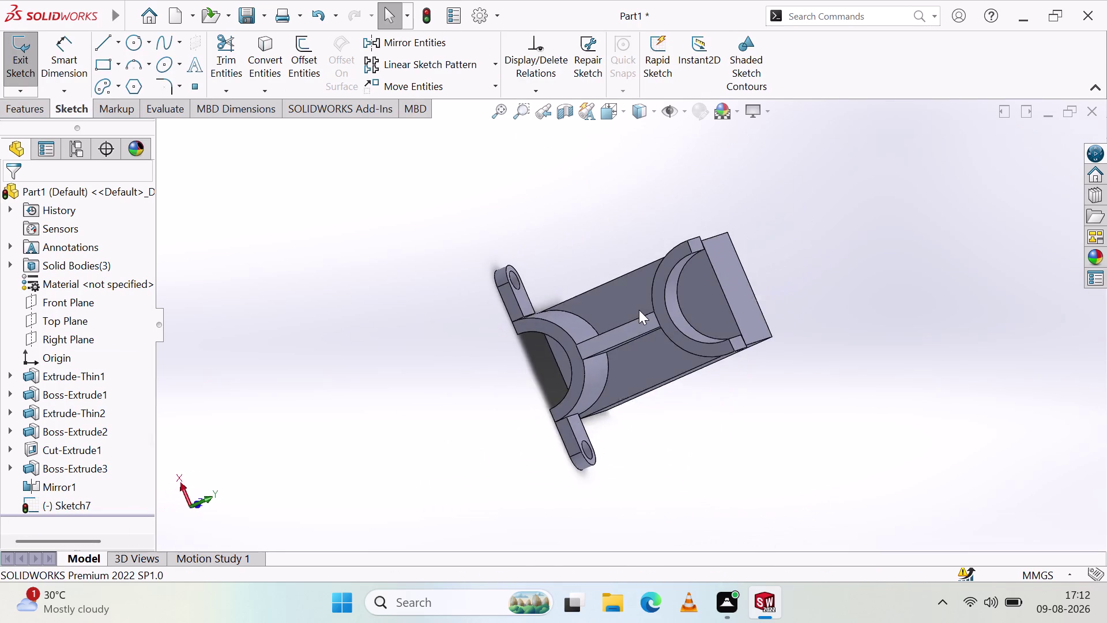
key(ctrl+z)
key(ctrl+z)
key(ctrl+z)
key(ctrl+z)
key(ctrl+z)
key(ctrl+z)
key(ctrl+z)
key(ctrl+z)
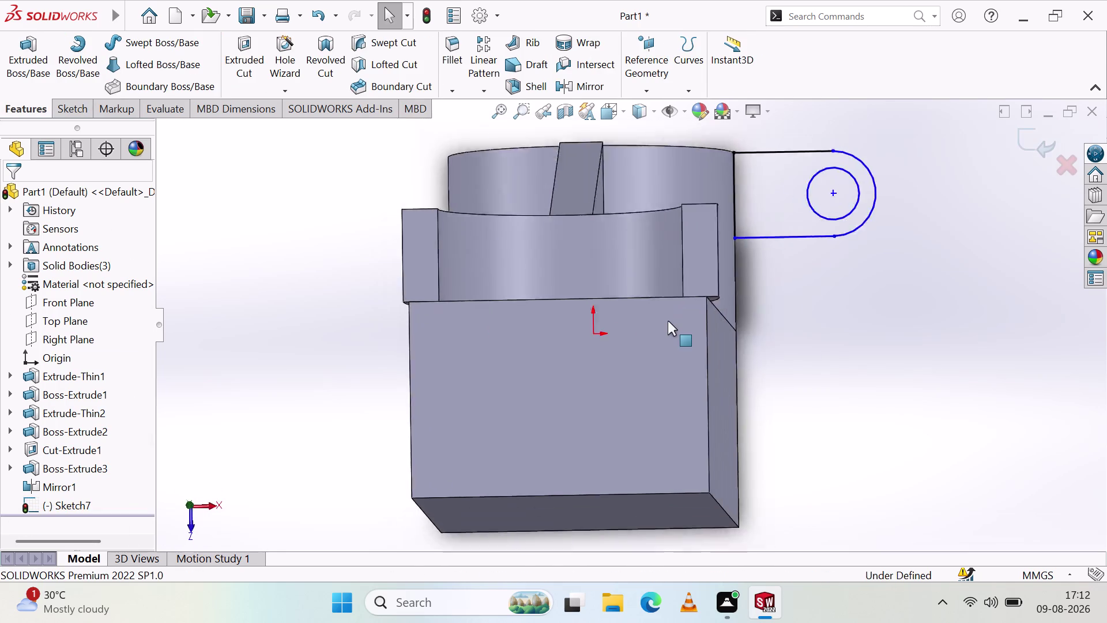
key(ctrl+z)
key(ctrl+z)
key(ctrl+z)
key(ctrl+z)
key(ctrl+z)
key(ctrl+z)
key(ctrl+z)
key(ctrl+z)
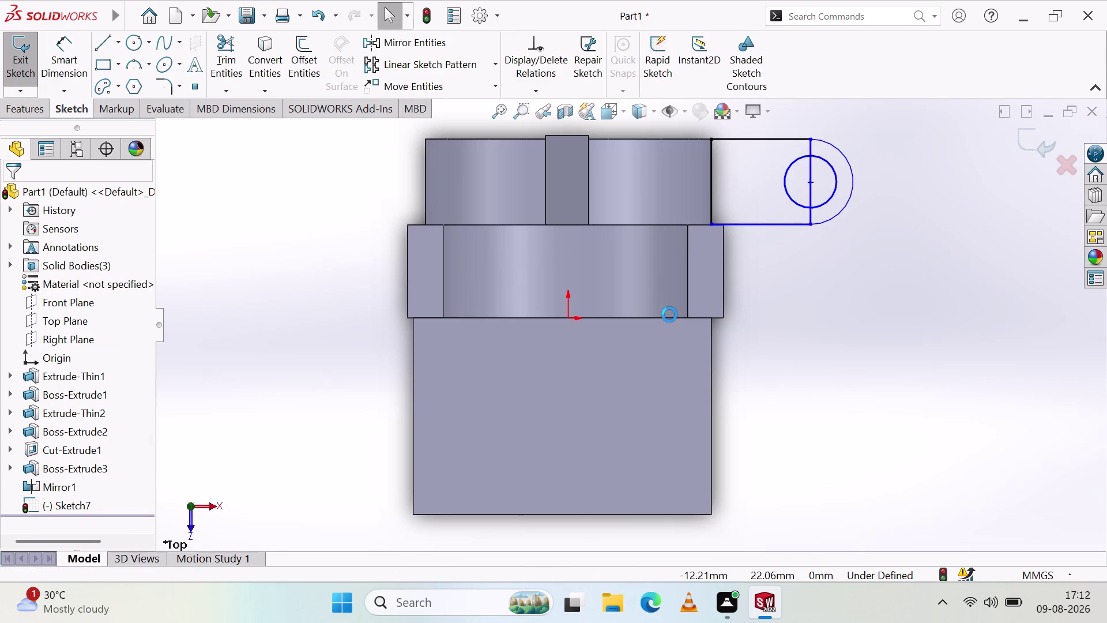
key(ctrl+z)
key(ctrl+z)
key(ctrl+z)
key(ctrl+z)
key(ctrl+z)
key(ctrl+z)
key(ctrl+z)
key(ctrl+z)
key(ctrl+z)
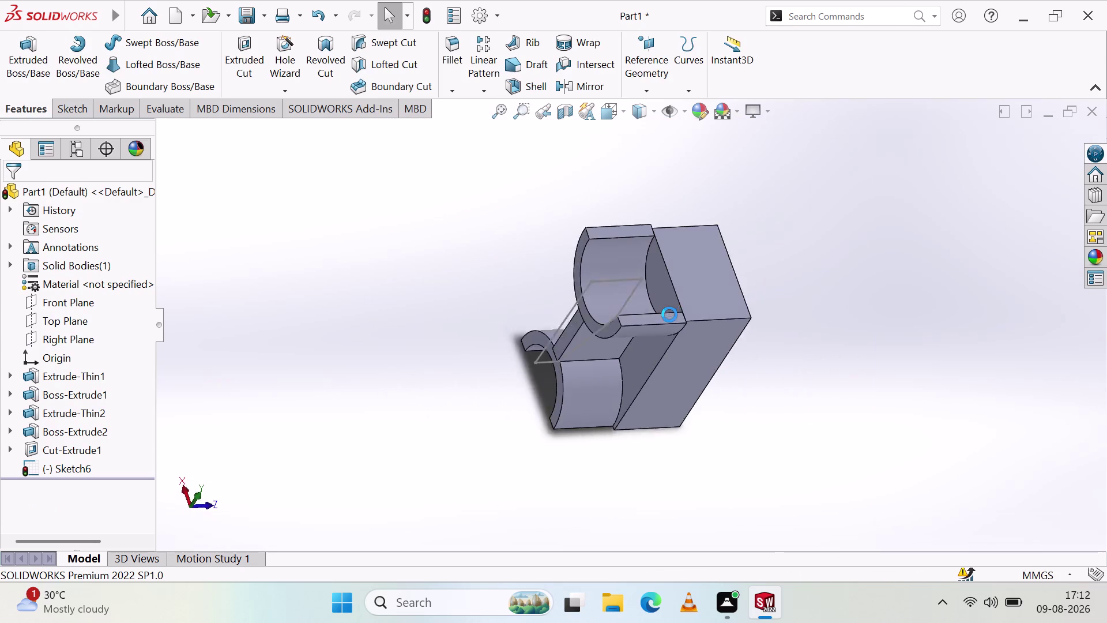
key(ctrl+z)
key(ctrl+z)
key(ctrl+z)
key(ctrl+z)
key(ctrl+z)
key(ctrl+z)
key(ctrl+z)
key(ctrl+z)
key(ctrl+z)
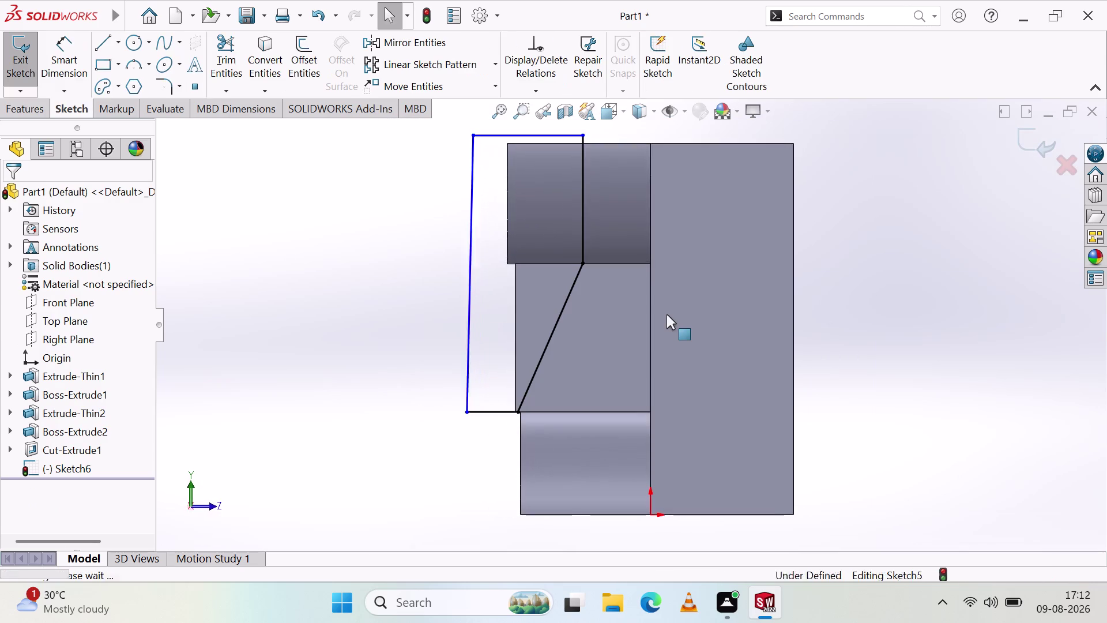
key(ctrl+z)
key(ctrl+z)
key(ctrl+z)
key(ctrl+z)
key(ctrl+z)
key(ctrl+z)
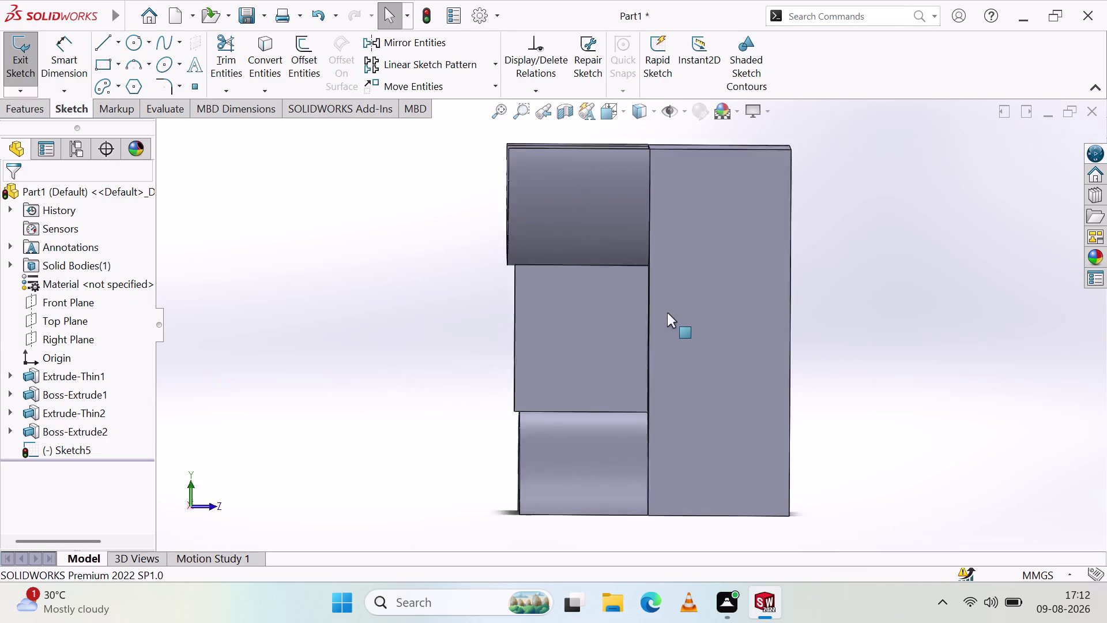
key(ctrl+z)
key(ctrl+z)
key(ctrl+z)
key(ctrl+z)
key(ctrl+z)
key(ctrl+z)
key(ctrl+z)
key(ctrl+z)
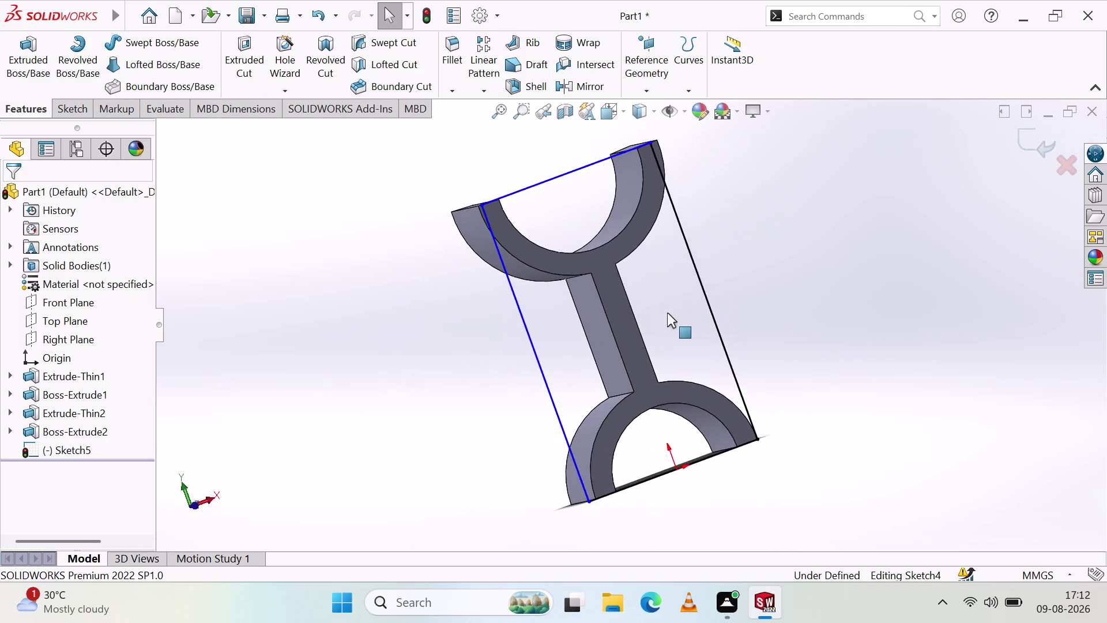
key(ctrl+z)
key(ctrl+z)
key(ctrl+z)
key(ctrl+z)
key(ctrl+z)
key(ctrl+z)
key(ctrl+z)
key(ctrl+z)
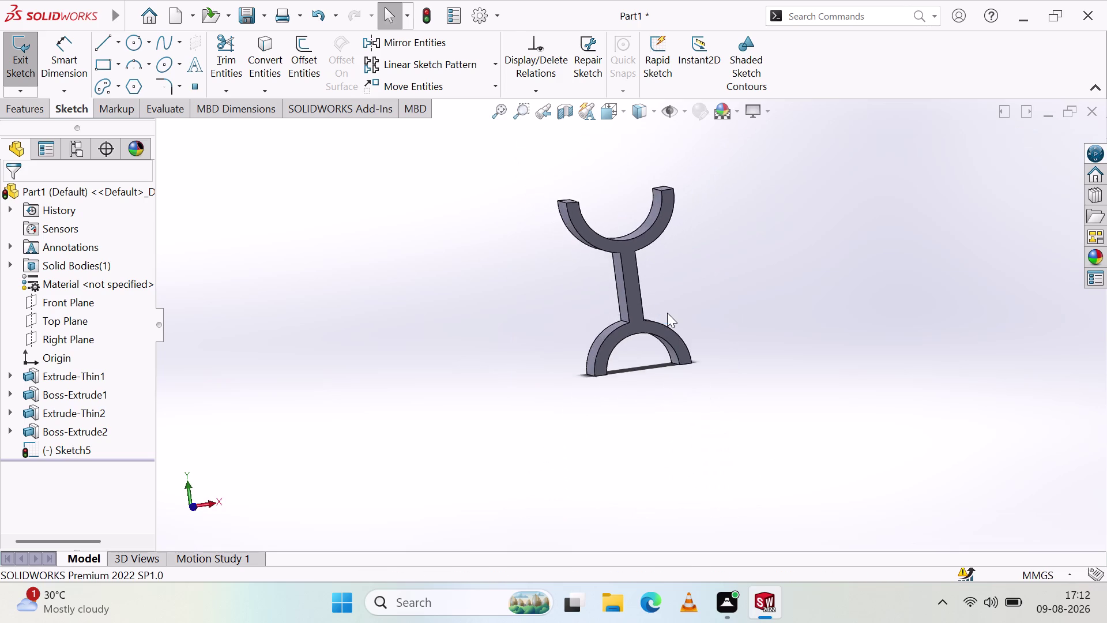
key(ctrl+z)
key(ctrl+z)
key(ctrl+z)
key(ctrl+z)
key(ctrl+z)
key(ctrl+z)
key(ctrl+z)
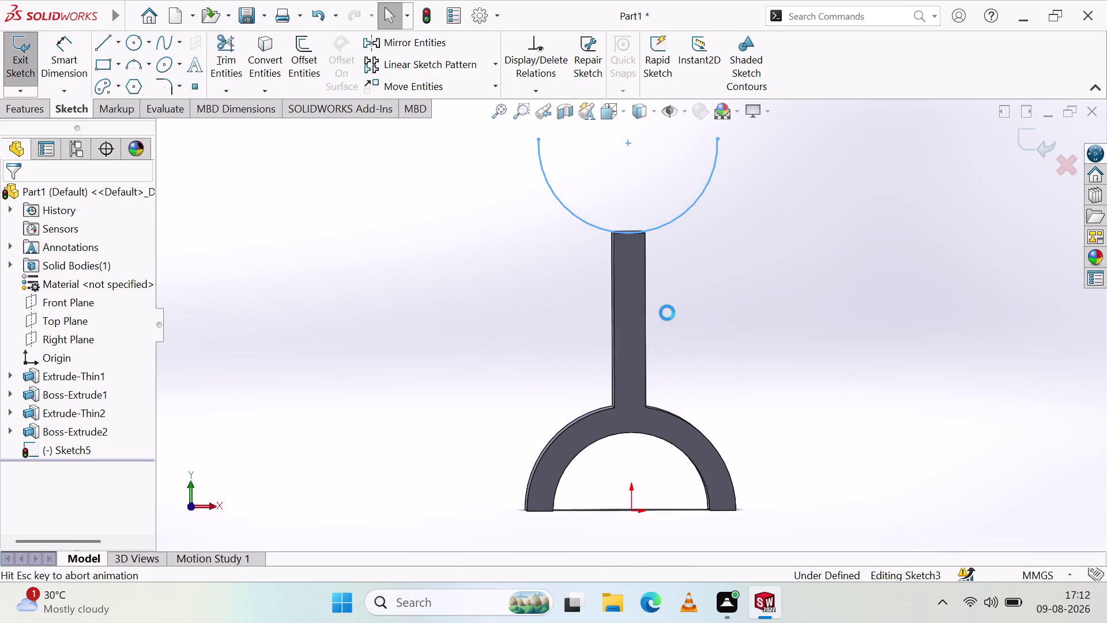
key(ctrl+z)
key(ctrl+z)
key(ctrl+z)
key(ctrl+z)
key(ctrl+z)
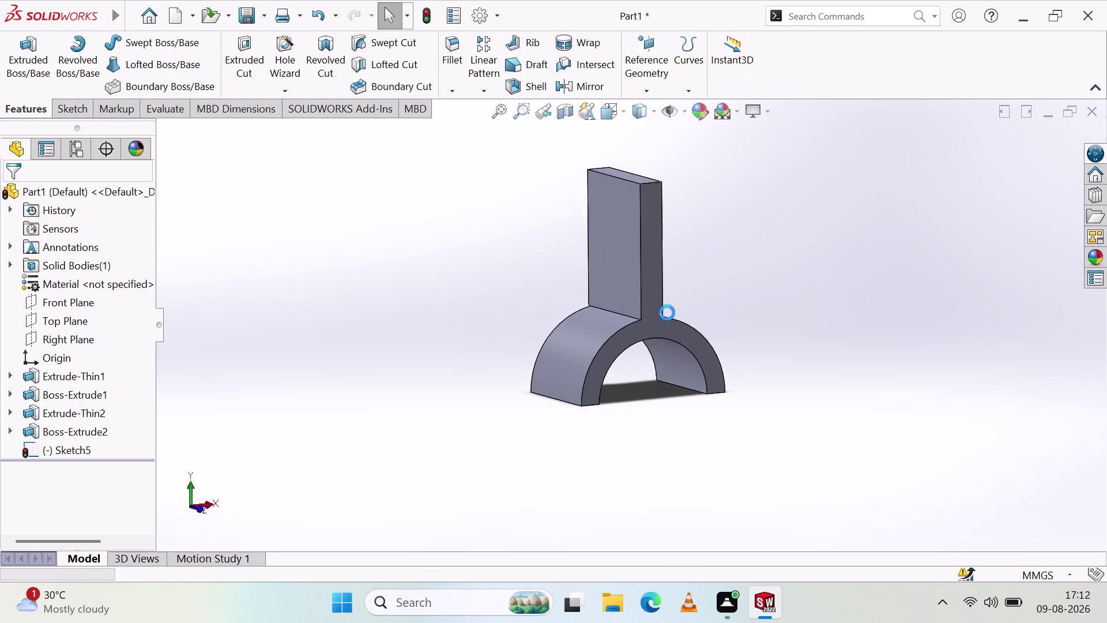
key(ctrl+z)
key(ctrl+z)
key(ctrl+z)
key(ctrl+z)
key(ctrl+z)
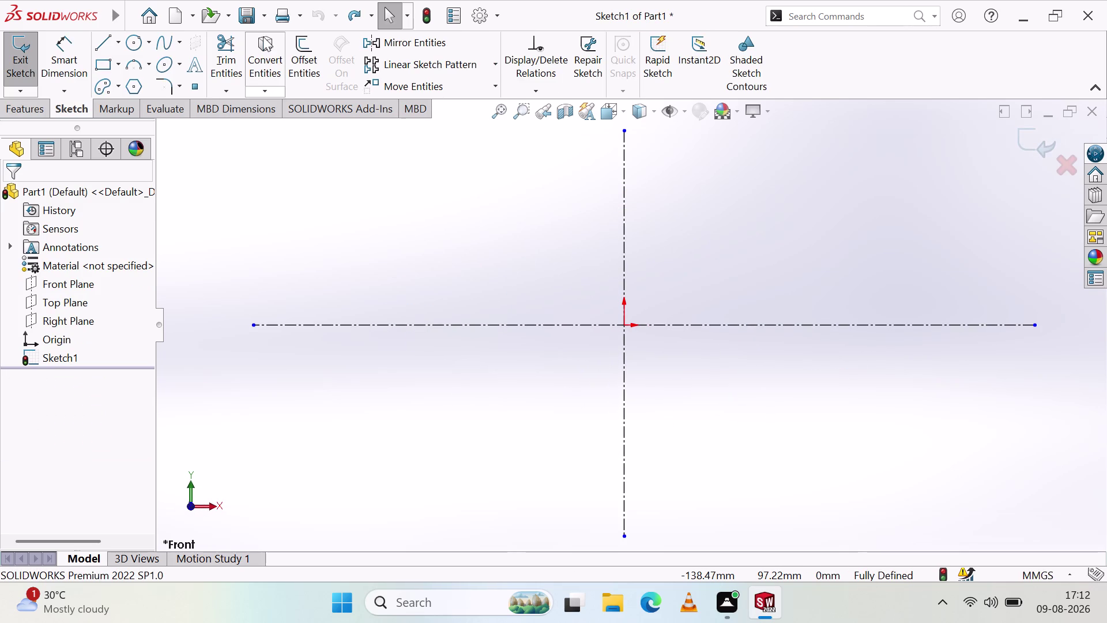
Redo the half-circle arc and its R40 radius dimension, then exit Sketch1.
click(352, 17)
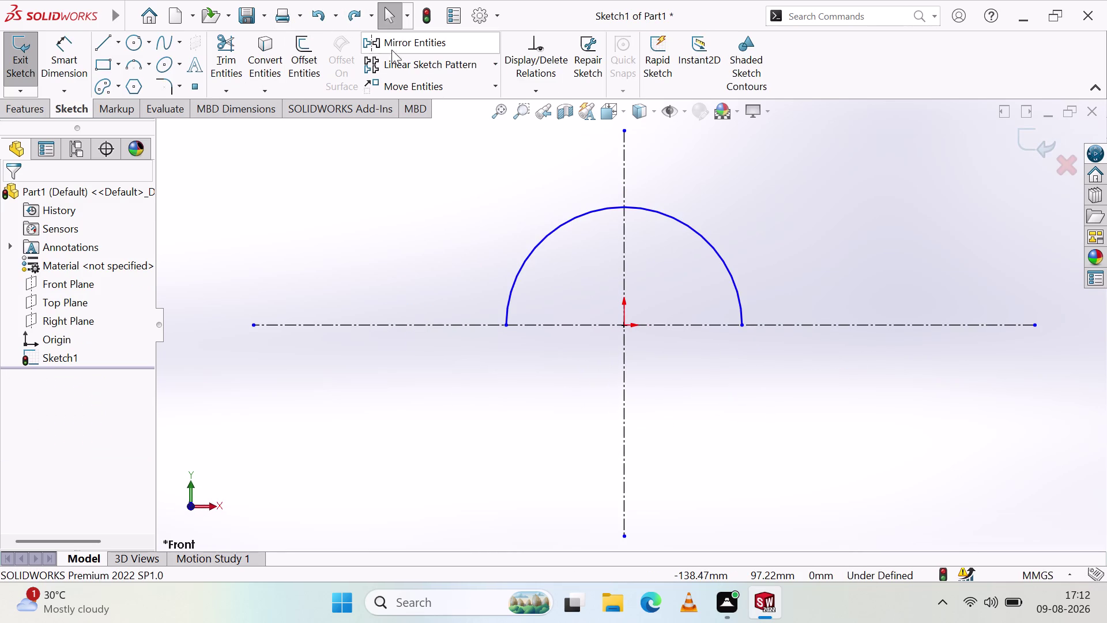
click(353, 10)
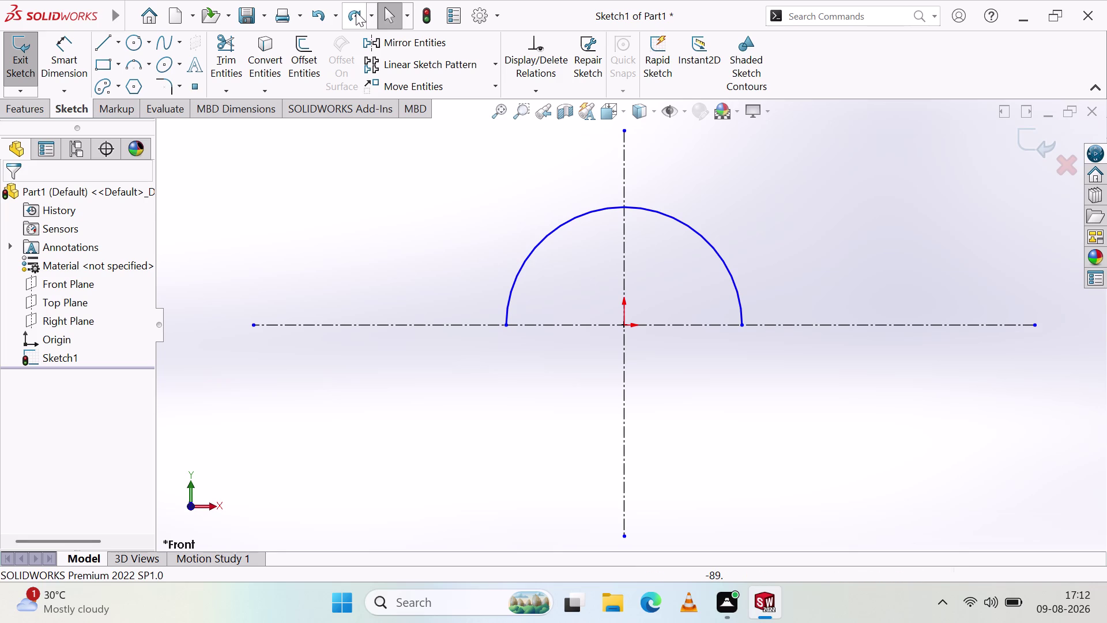
click(355, 16)
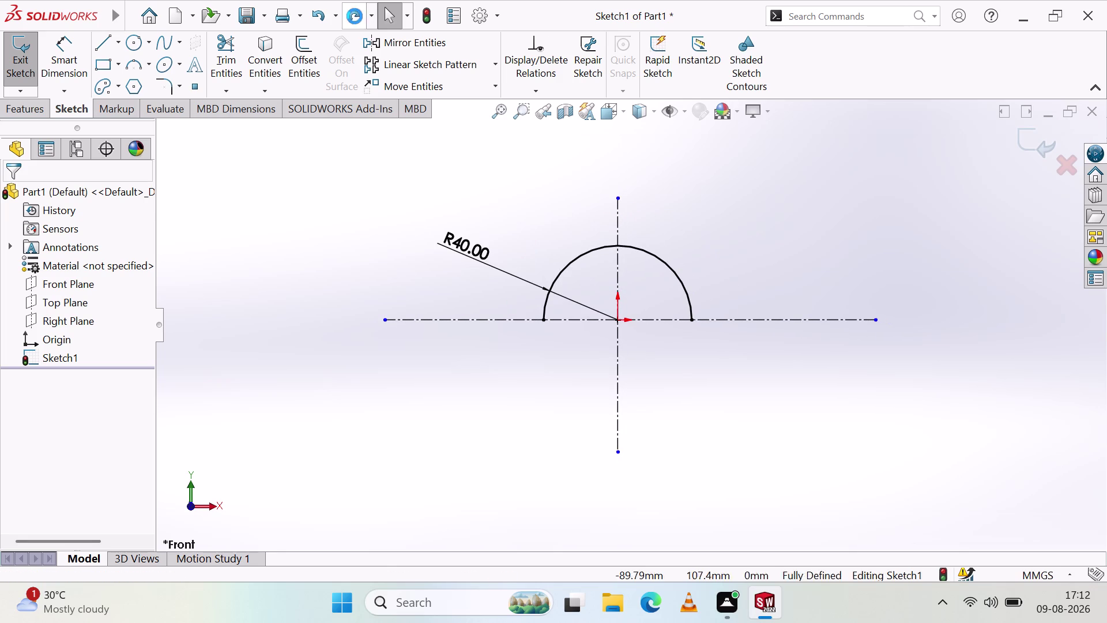
click(321, 11)
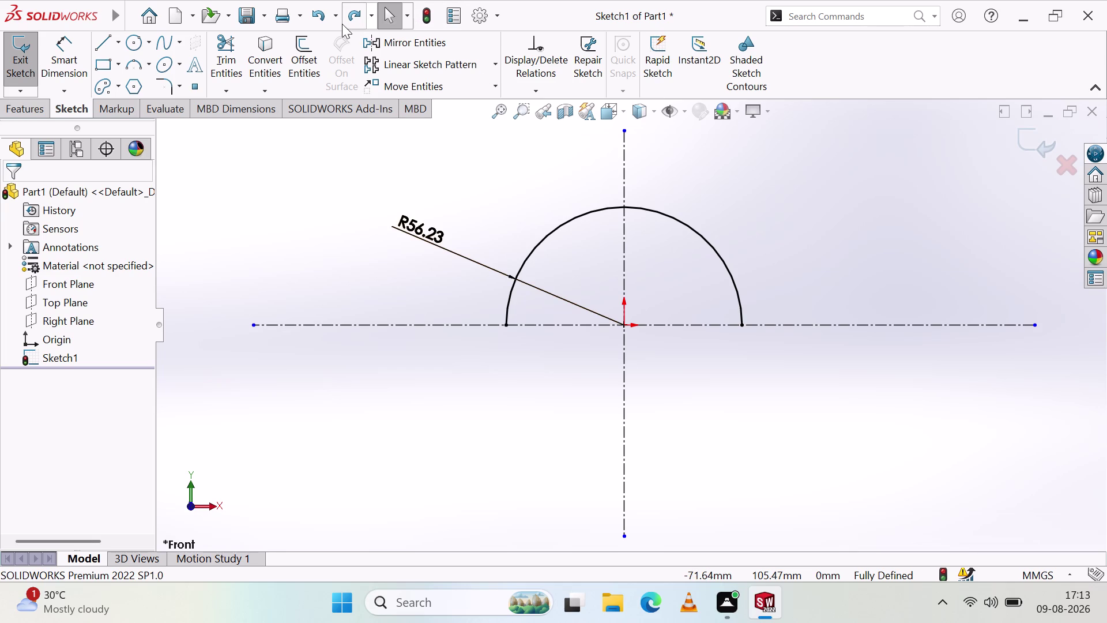
click(311, 10)
click(358, 11)
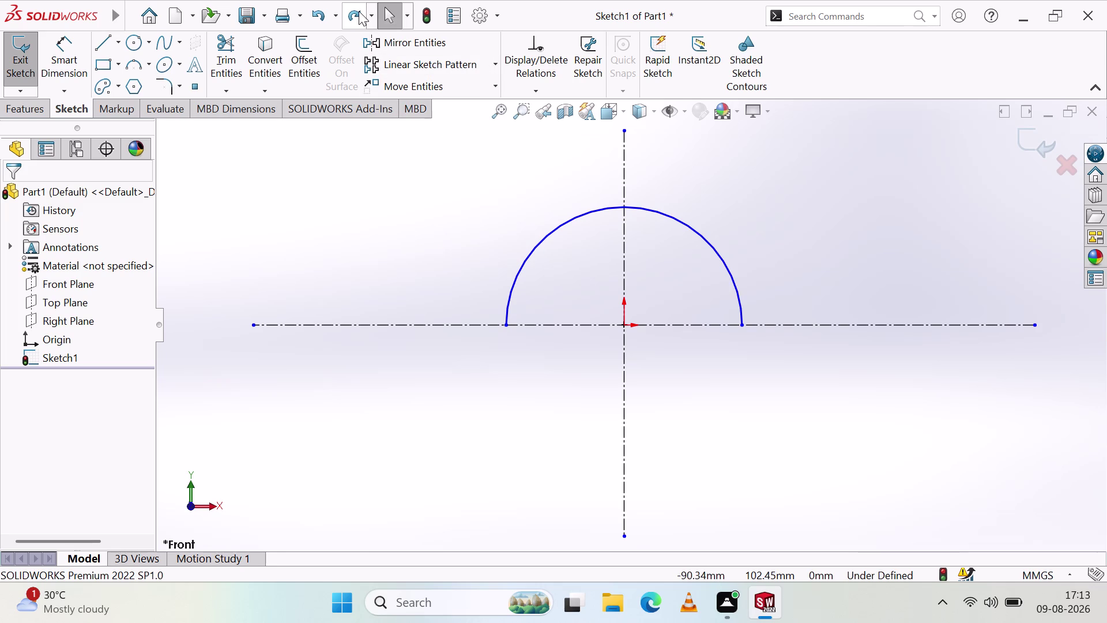
click(361, 21)
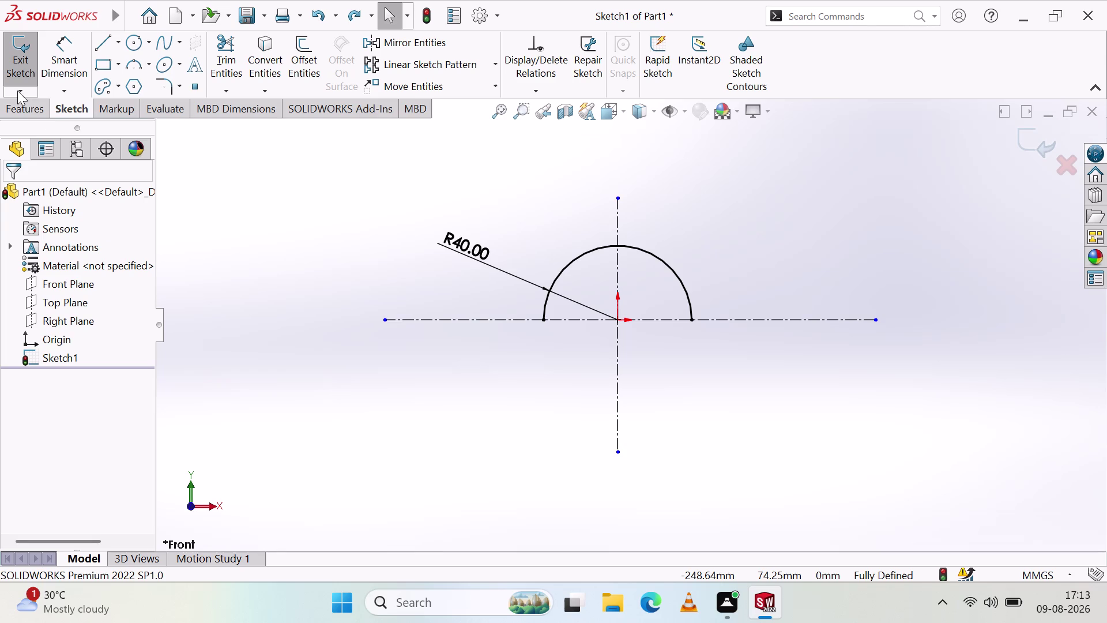
click(24, 70)
Start a boss extrusion from the R40 half-circle sketch and drag out its depth.
click(35, 82)
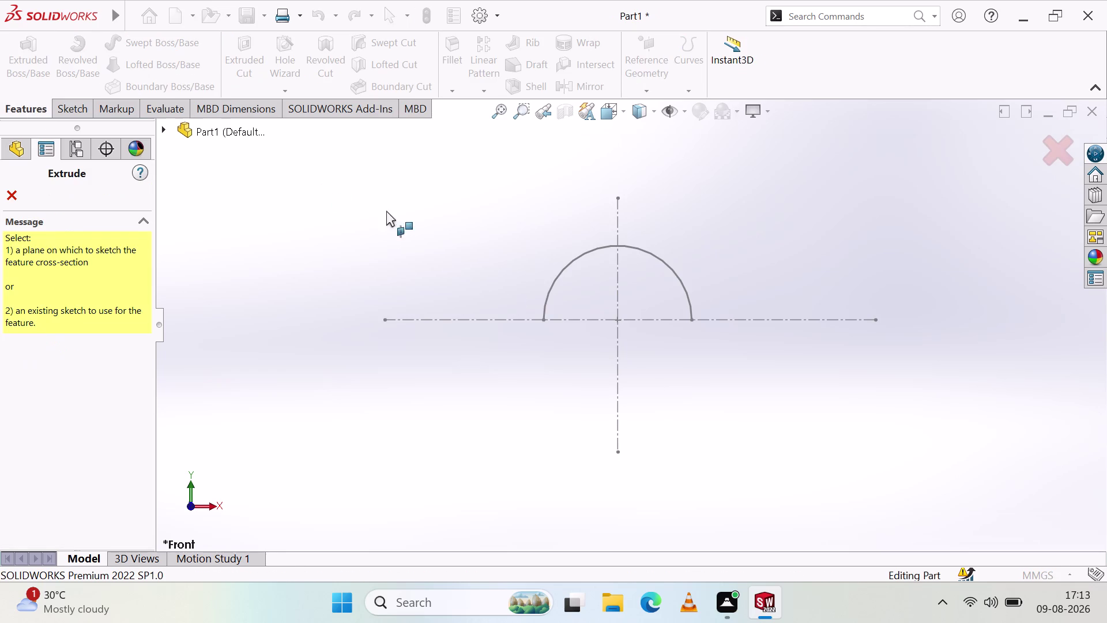
click(562, 271)
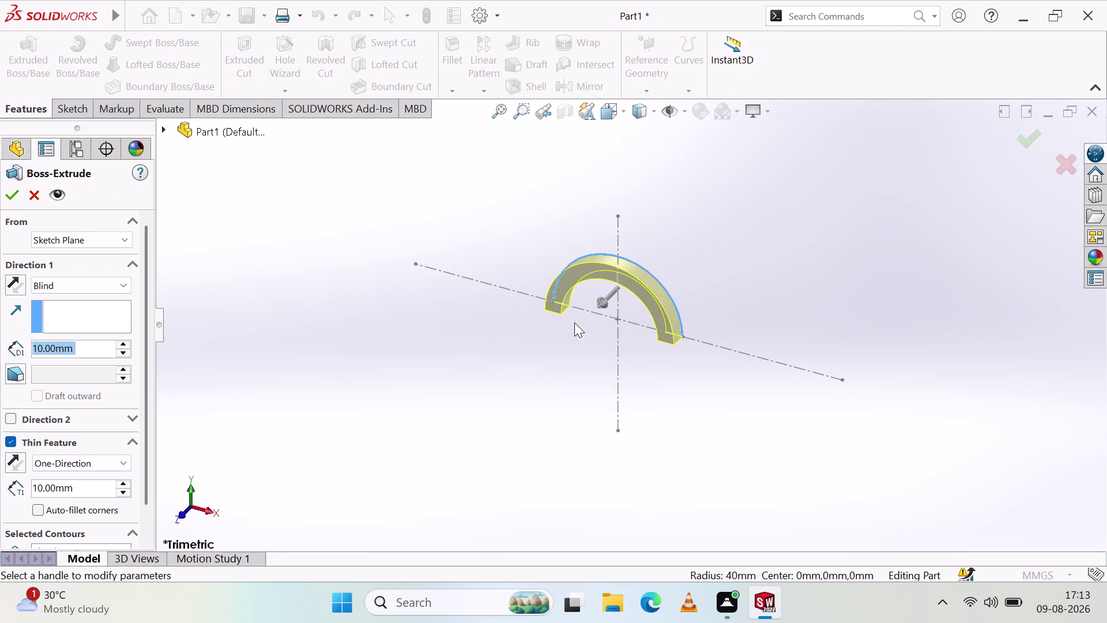
drag(608, 302, 674, 275)
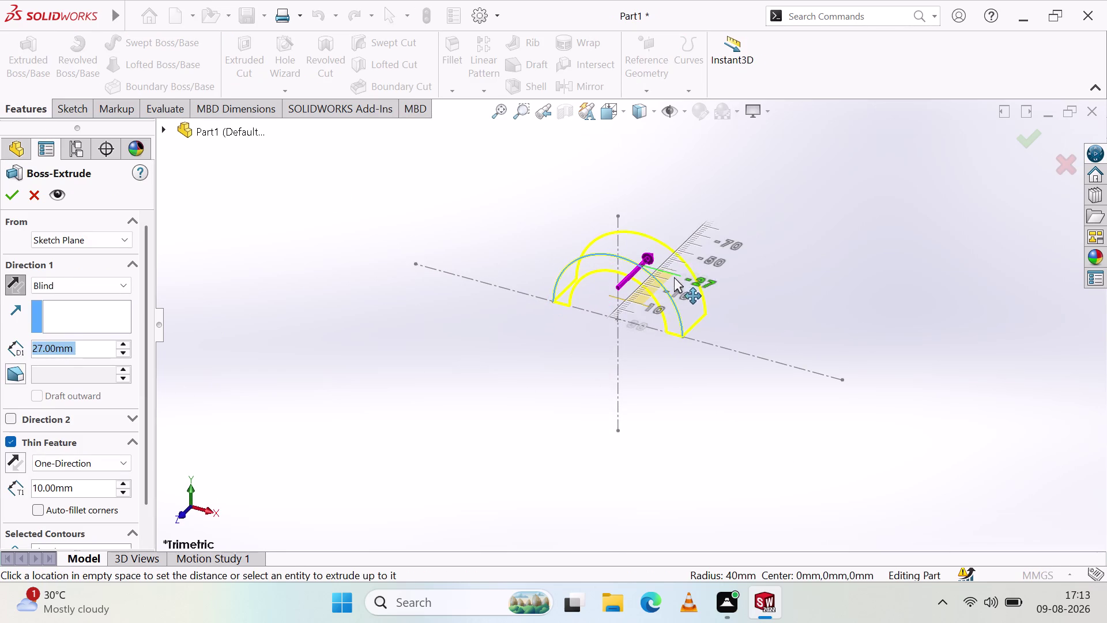
drag(675, 275, 674, 279)
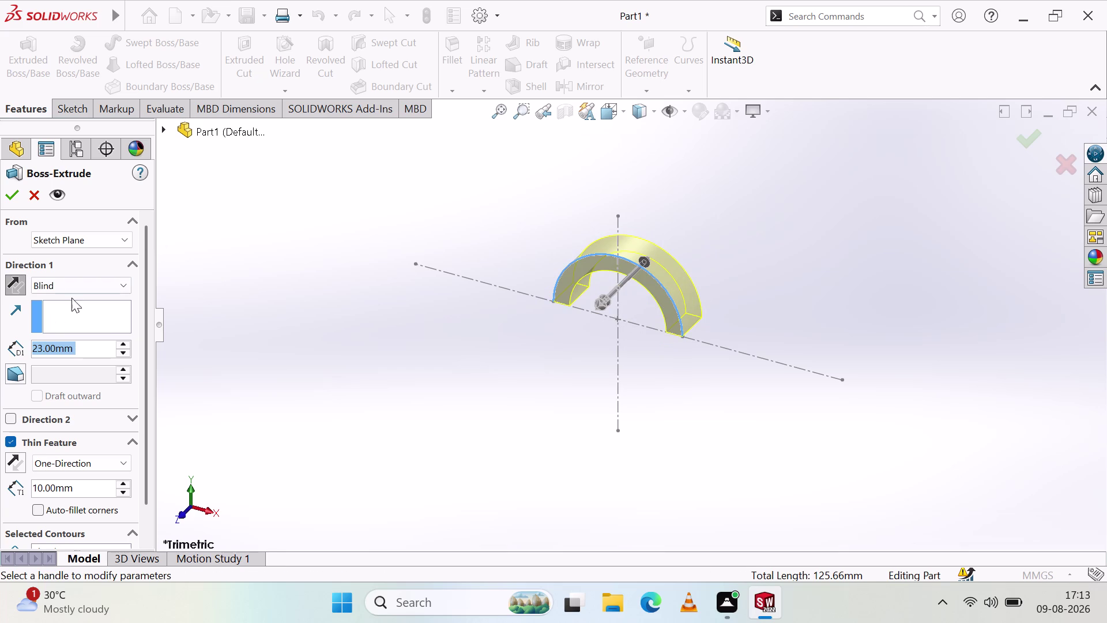
click(15, 286)
click(15, 284)
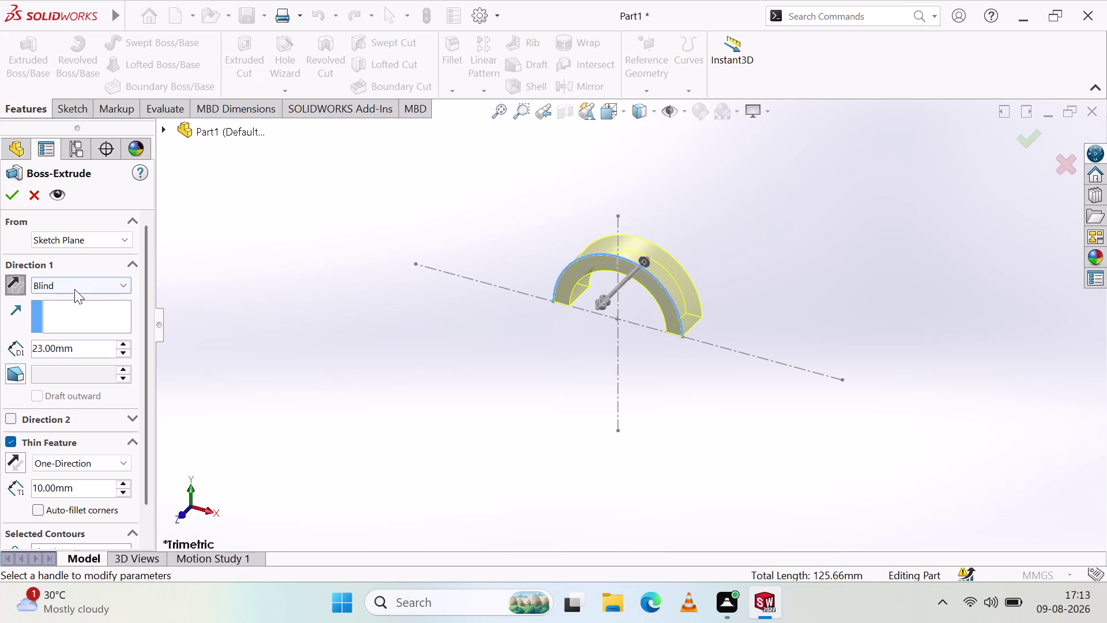
Set 10 mm thin-wall thickness and 50 mm blind depth, then accept as Extrude-Thin6.
click(120, 352)
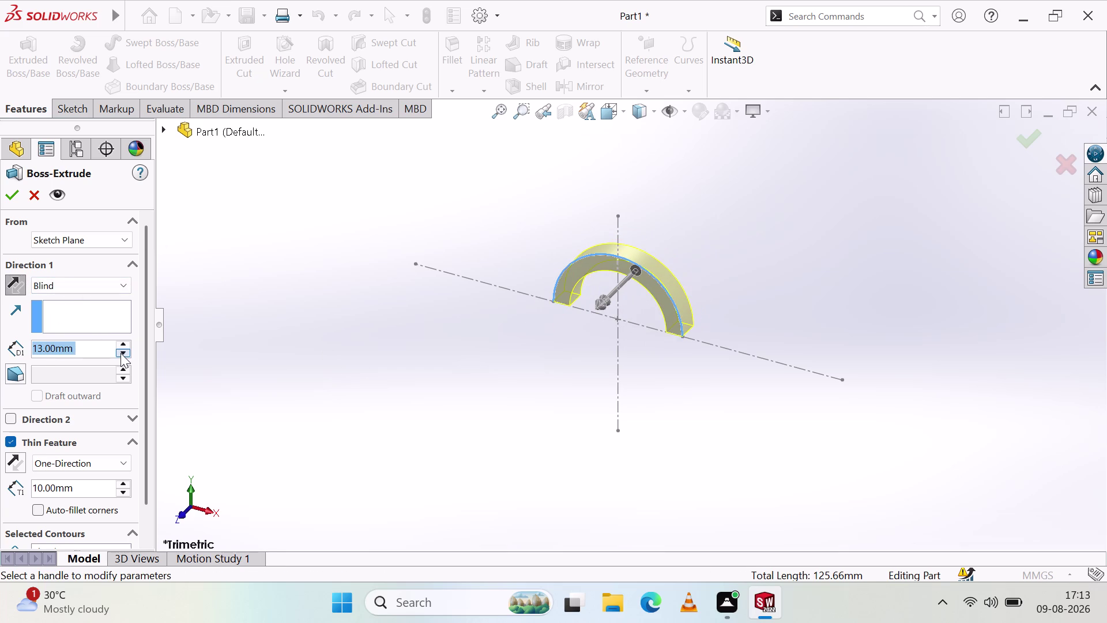
key(1)
key(0)
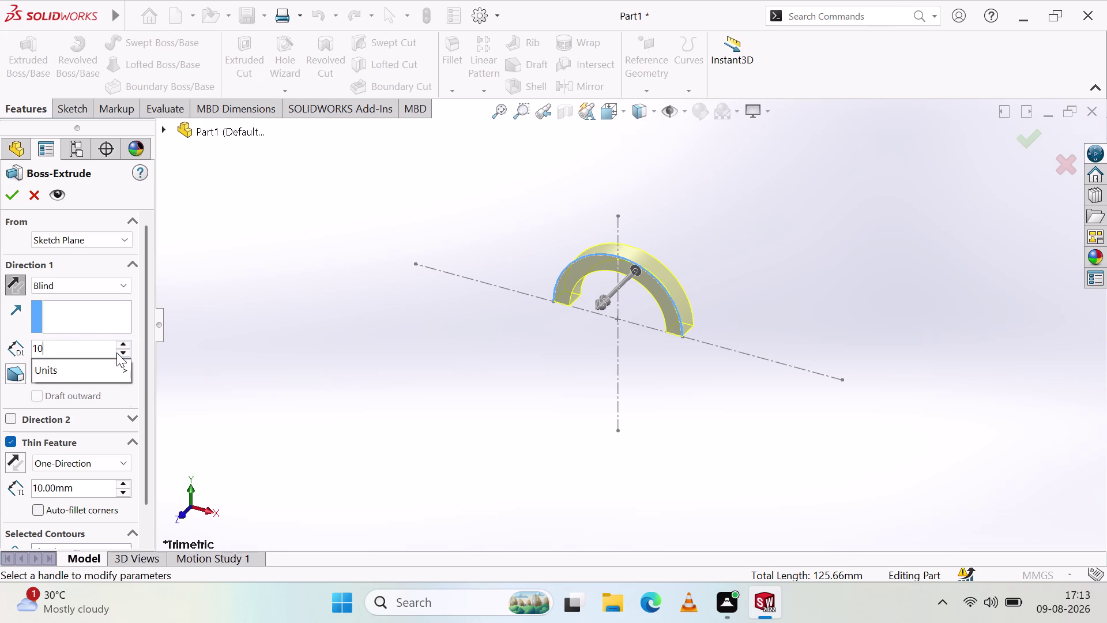
key(Return)
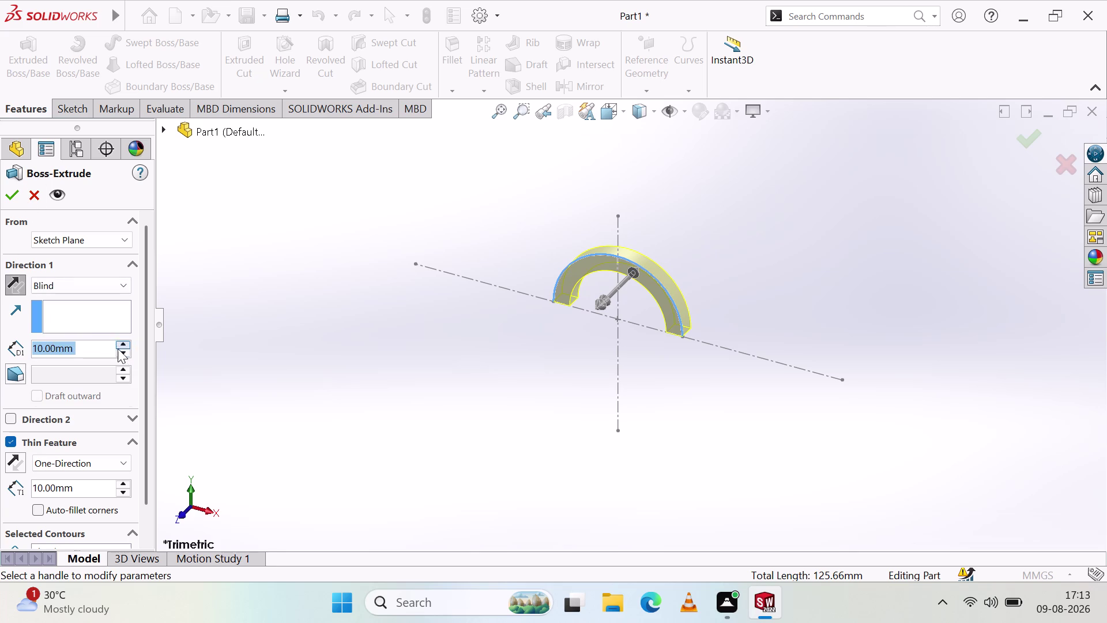
triple_click(122, 343)
click(123, 340)
click(123, 341)
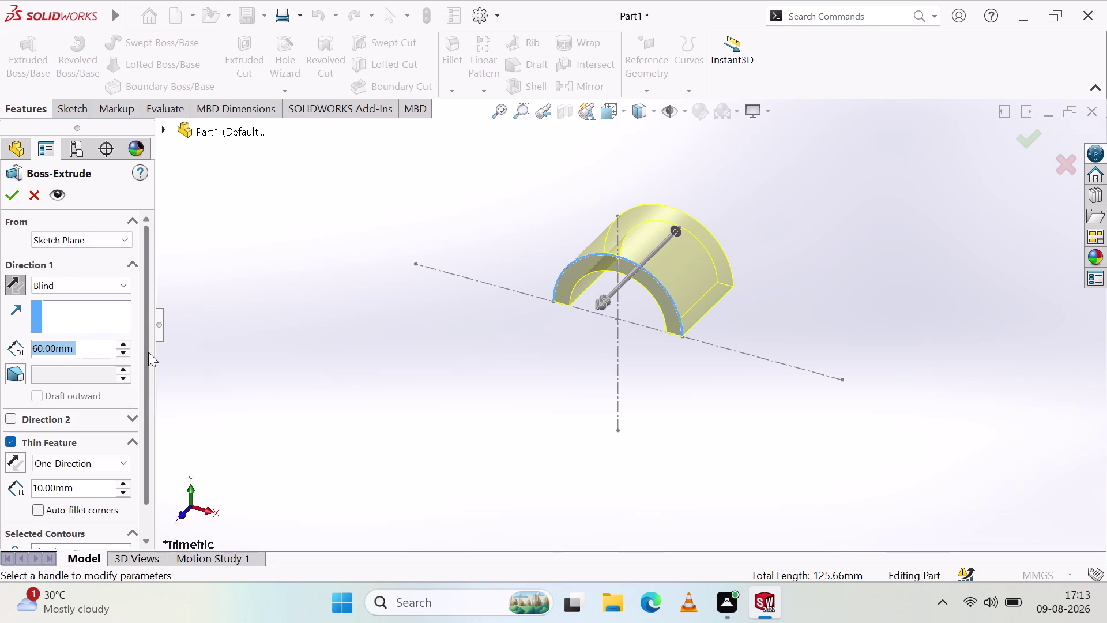
click(123, 353)
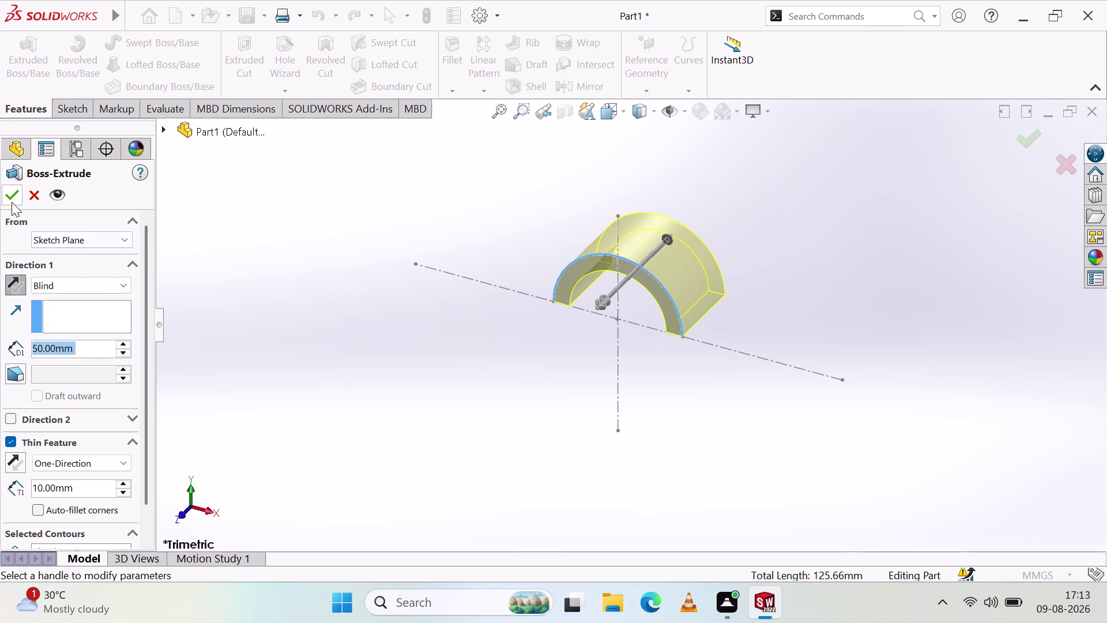
click(12, 199)
middle_drag(765, 363, 824, 303)
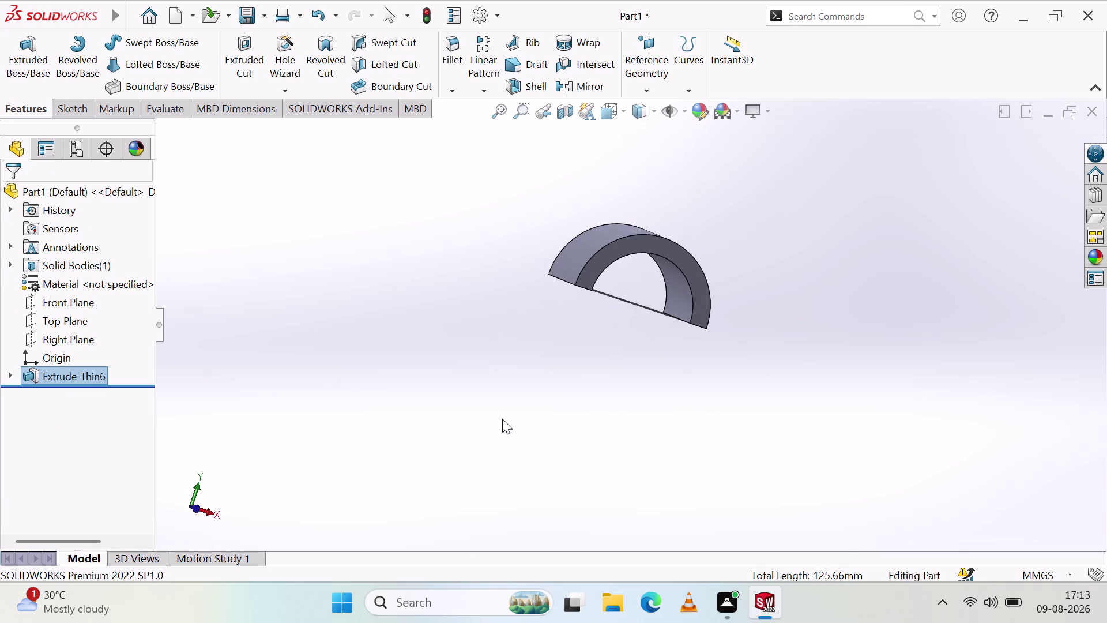
Switch to the front view and start a new sketch on the cradle's front face.
click(210, 516)
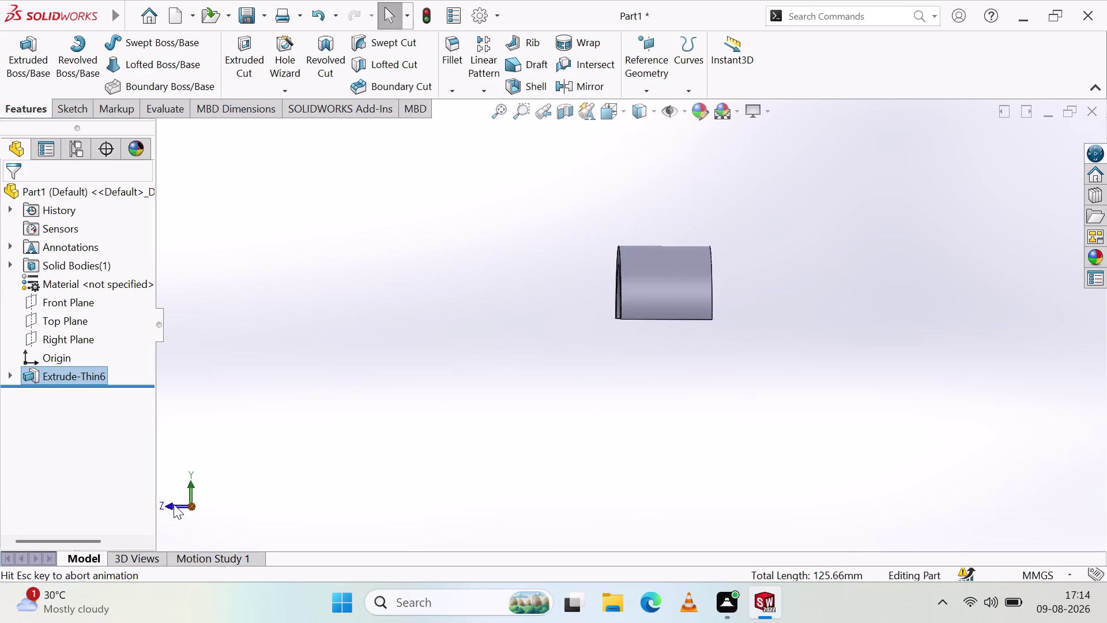
click(173, 504)
scroll(up, 3)
scroll(down, 3)
scroll(up, 3)
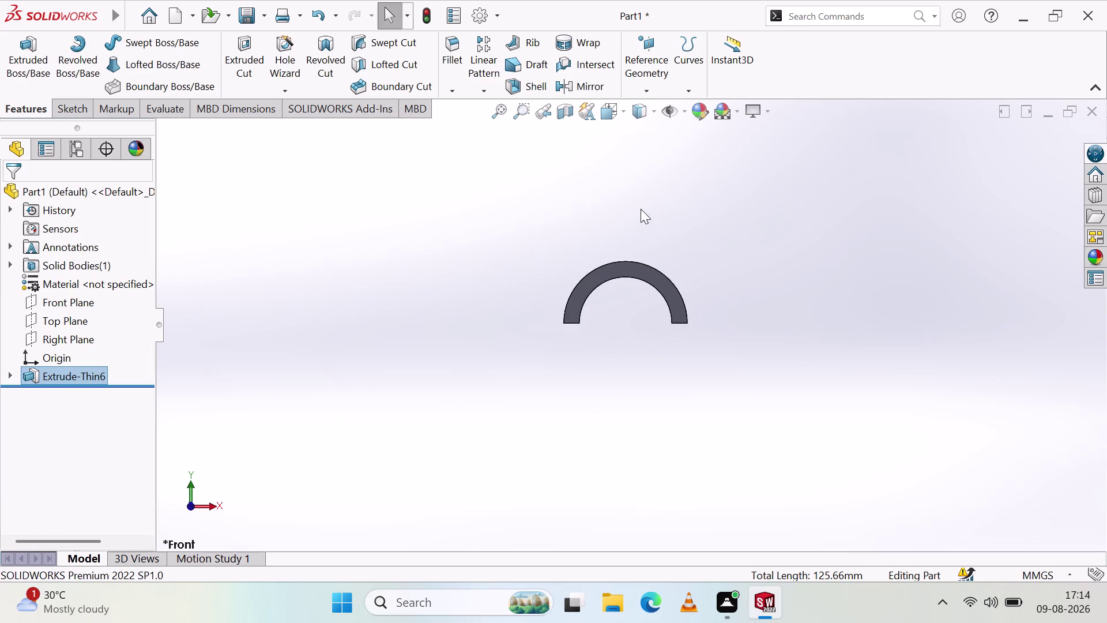
scroll(down, 3)
scroll(up, 3)
scroll(down, 3)
scroll(up, 3)
scroll(down, 3)
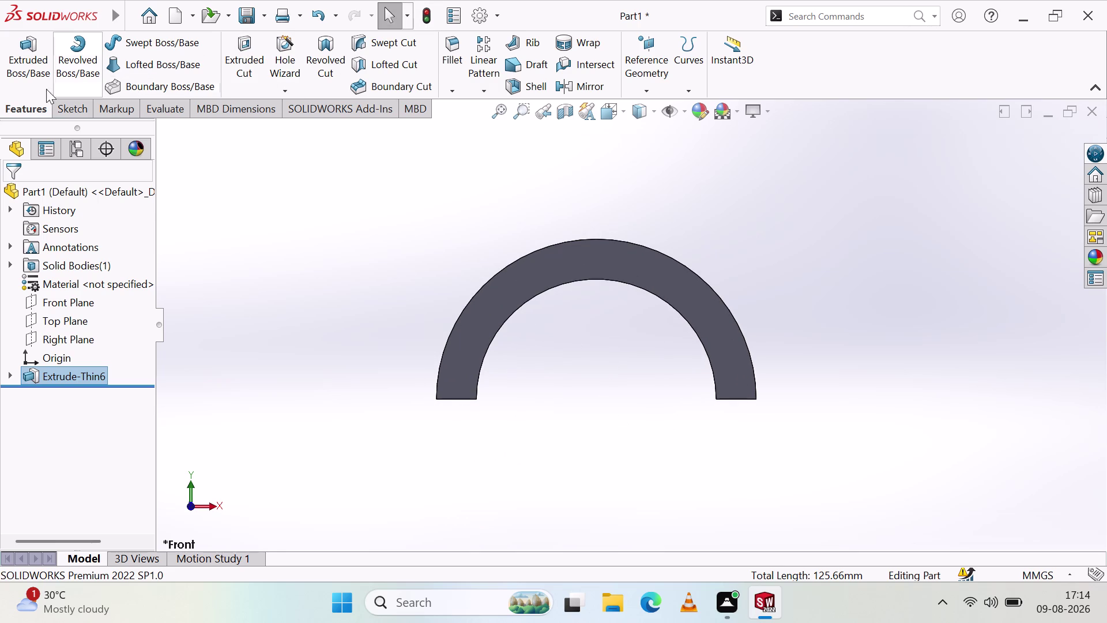
click(67, 107)
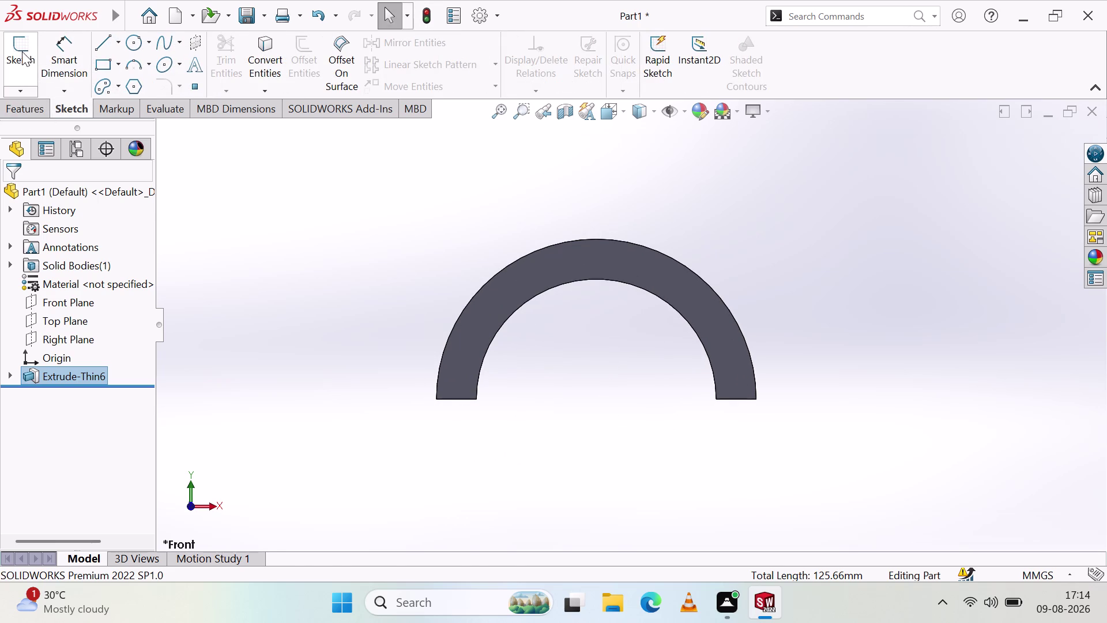
click(22, 51)
click(584, 274)
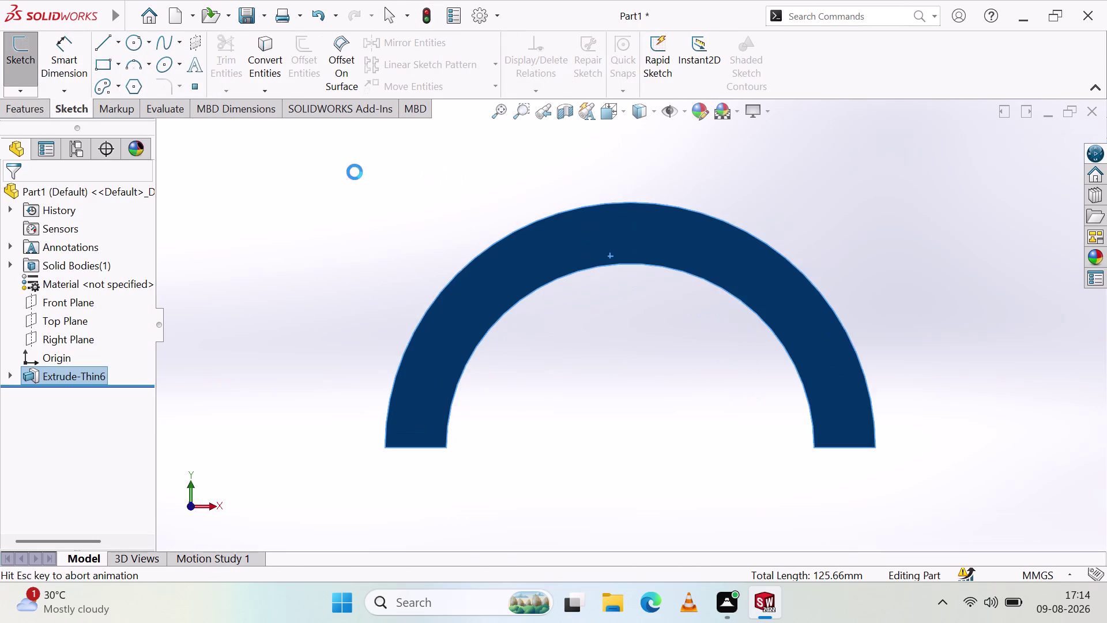
click(107, 62)
scroll(up, 3)
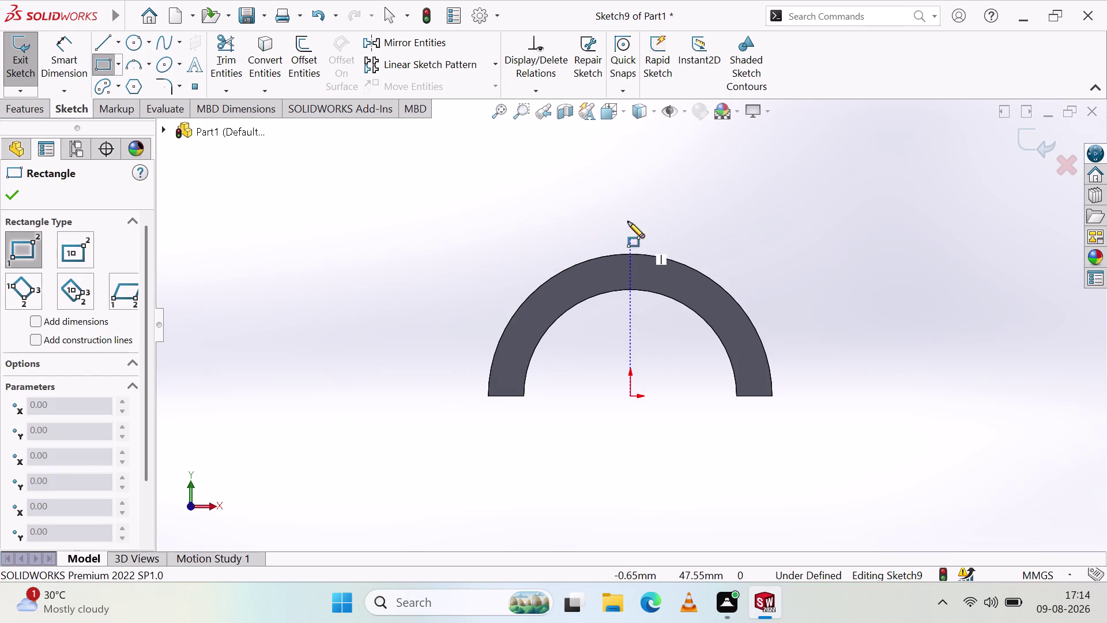
scroll(up, 3)
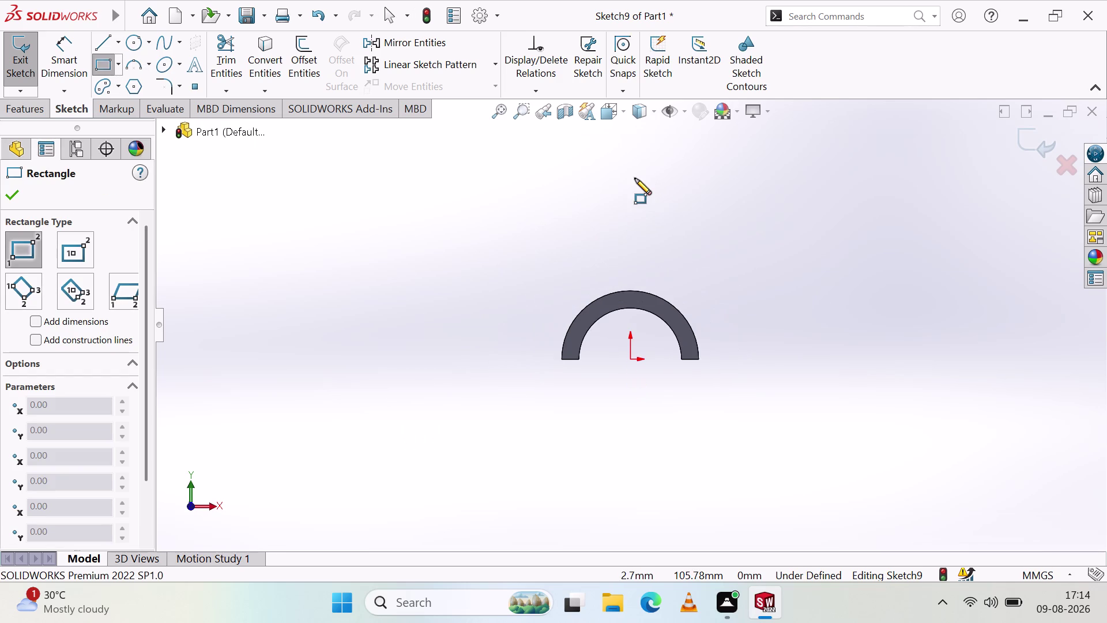
key(Escape)
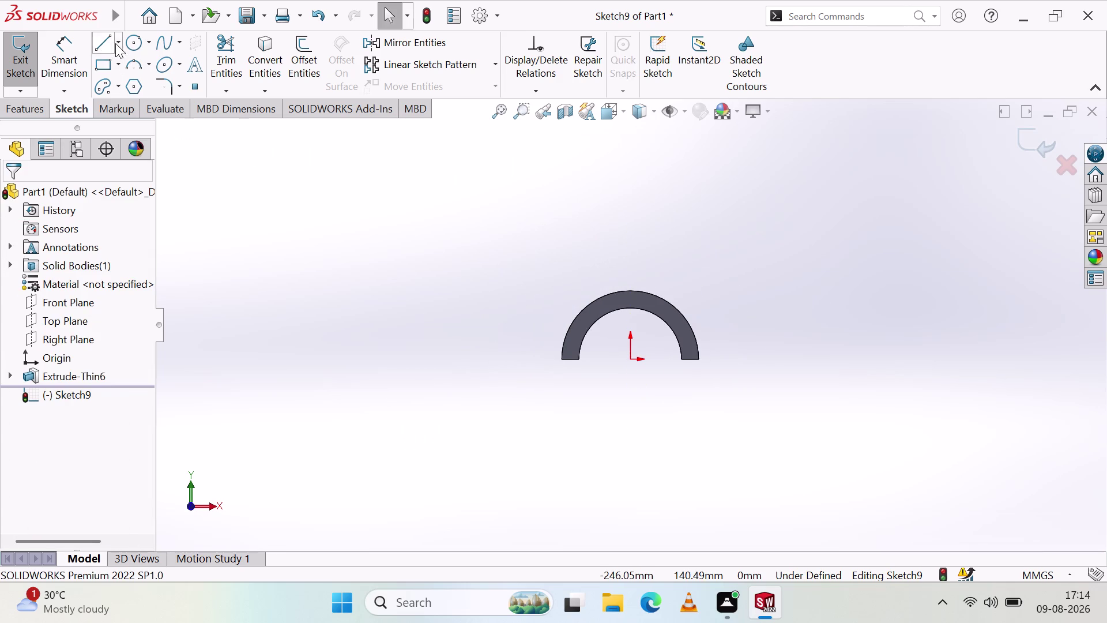
Draw a vertical centerline through the origin from above to below the cradle.
click(119, 46)
click(149, 91)
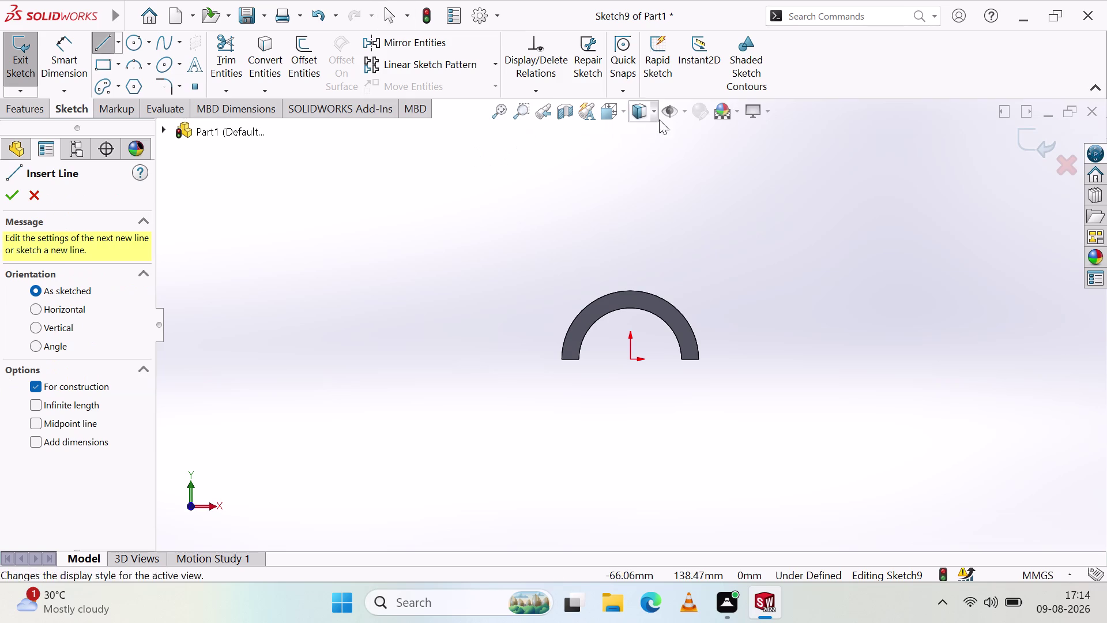
click(629, 138)
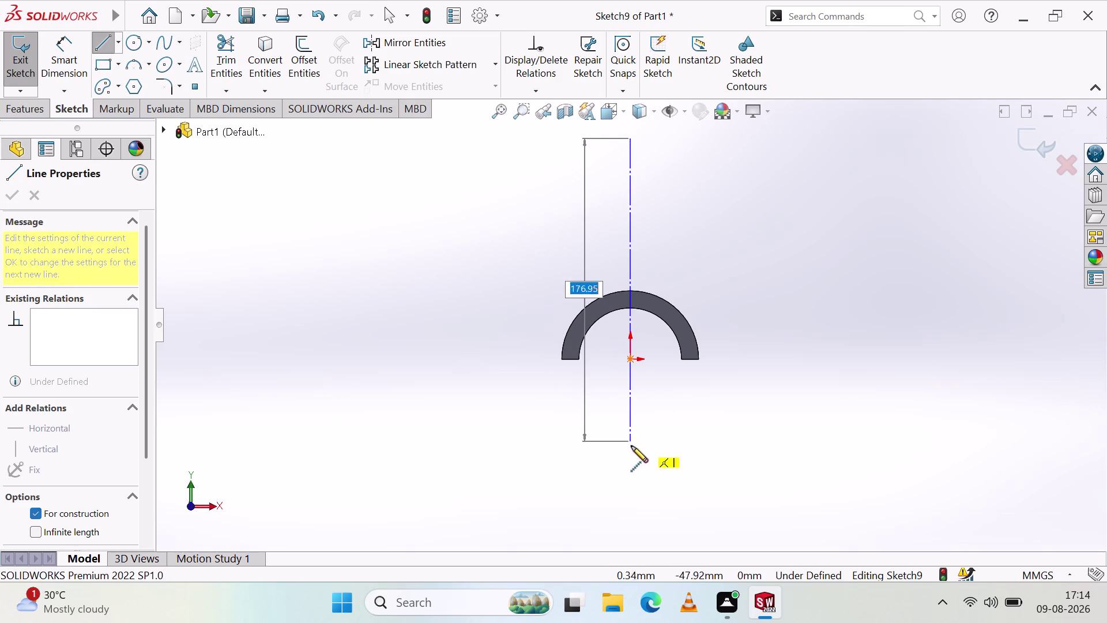
click(627, 502)
key(Escape)
key(Escape)
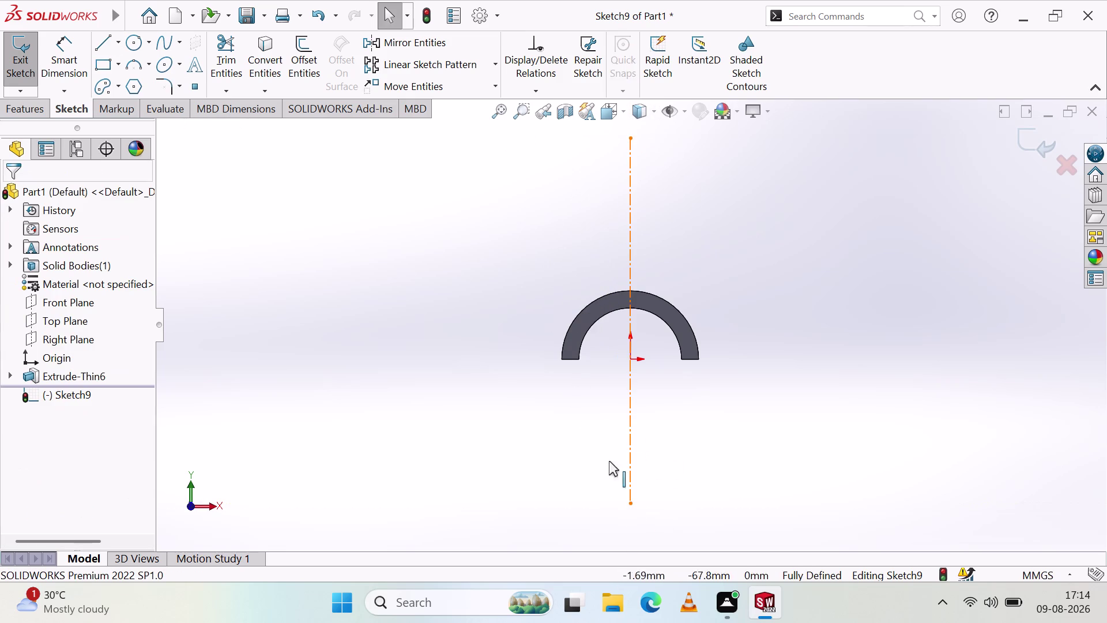
Draw a horizontal centerline across the cradle, then delete it because it came out tilted.
click(120, 44)
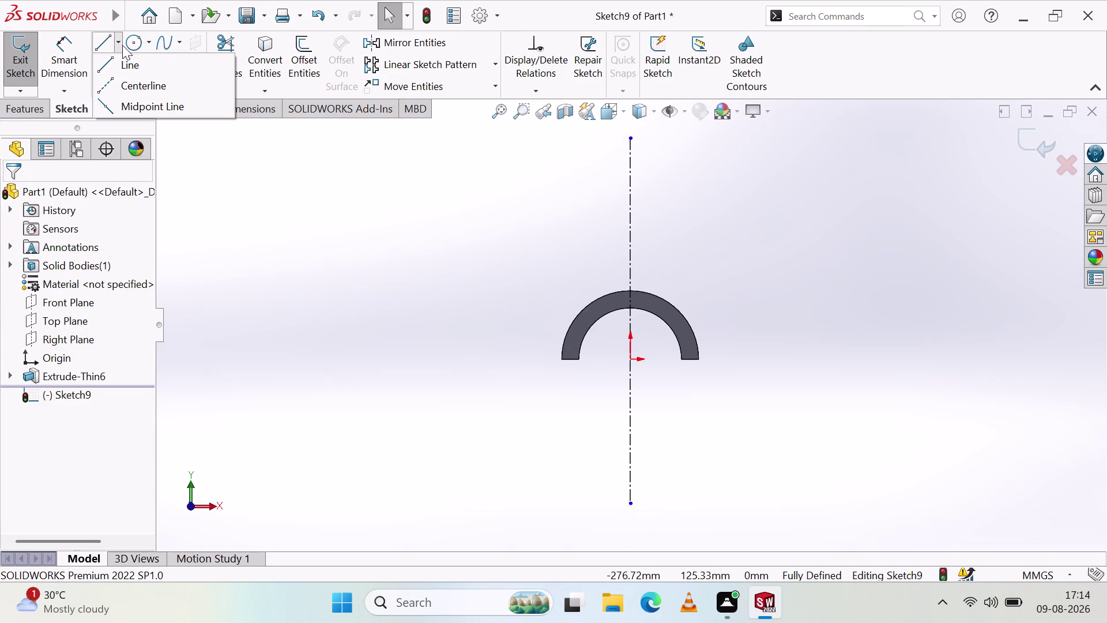
click(136, 81)
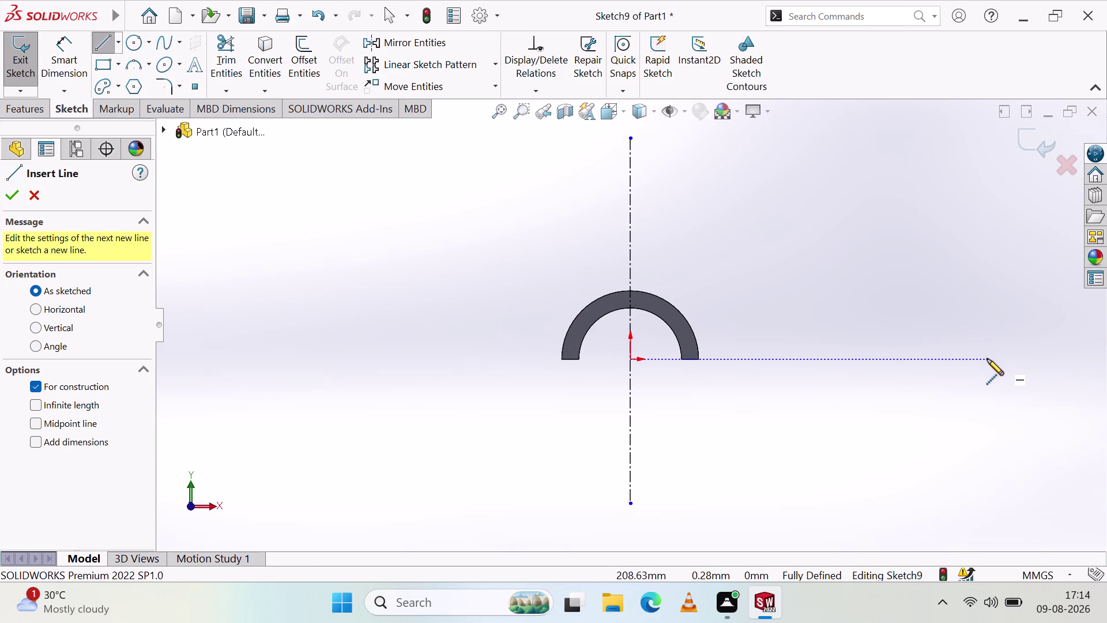
click(987, 358)
click(297, 363)
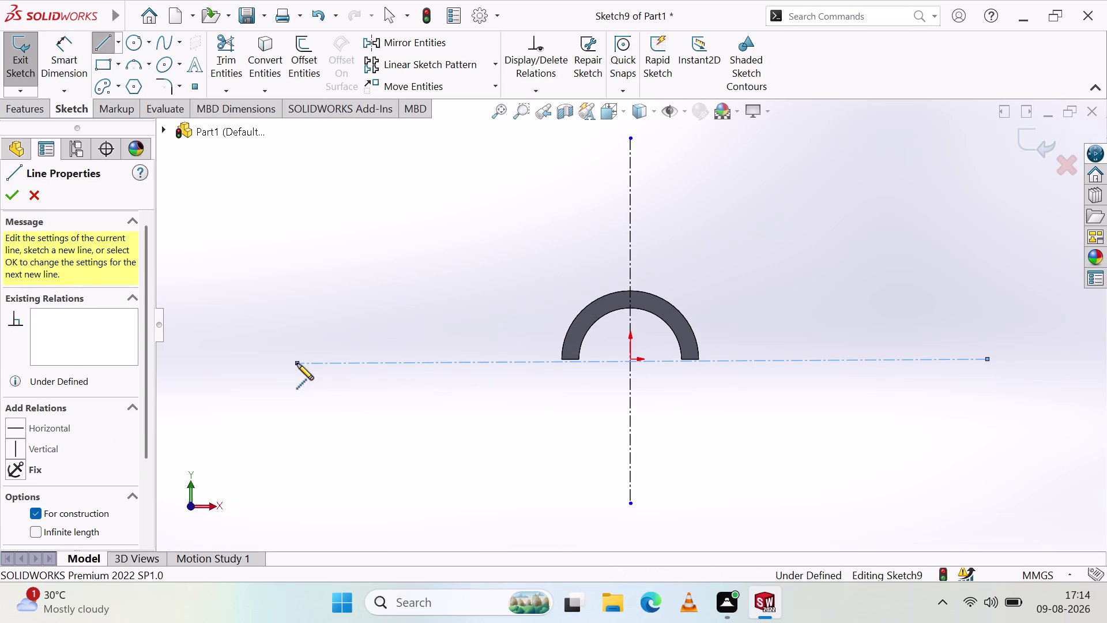
key(Escape)
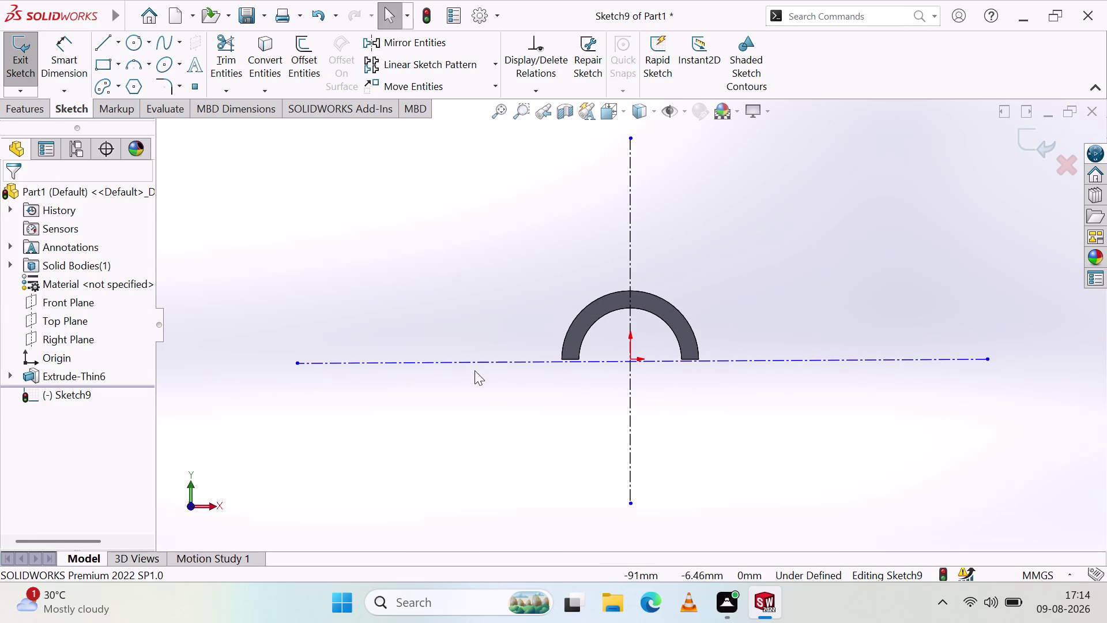
click(478, 363)
key(Delete)
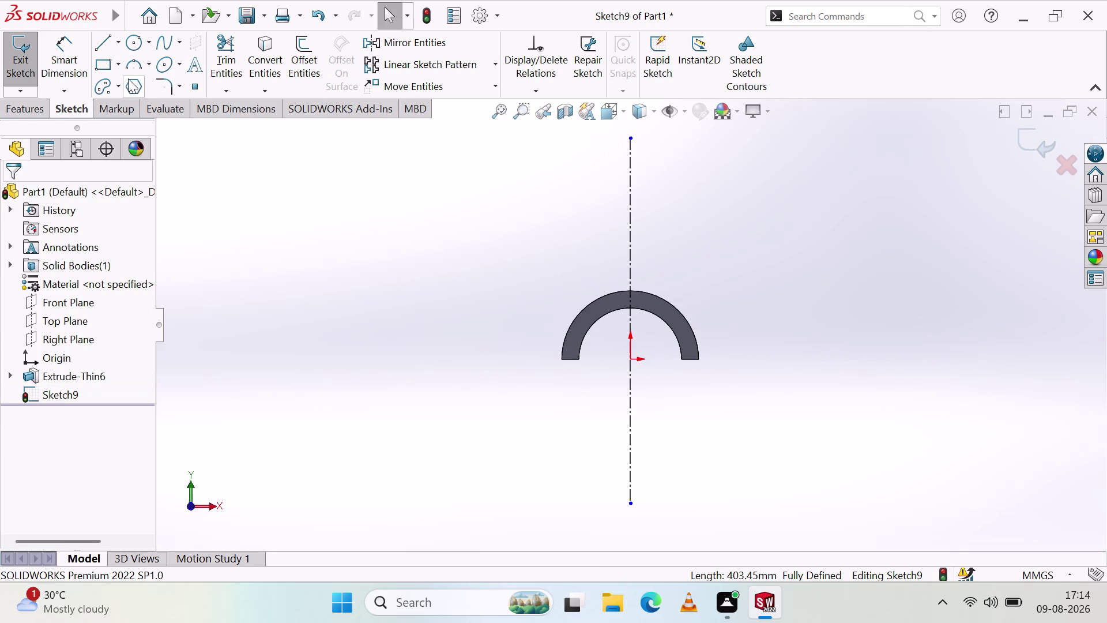
Redraw the horizontal centerline level across the cradle.
click(119, 45)
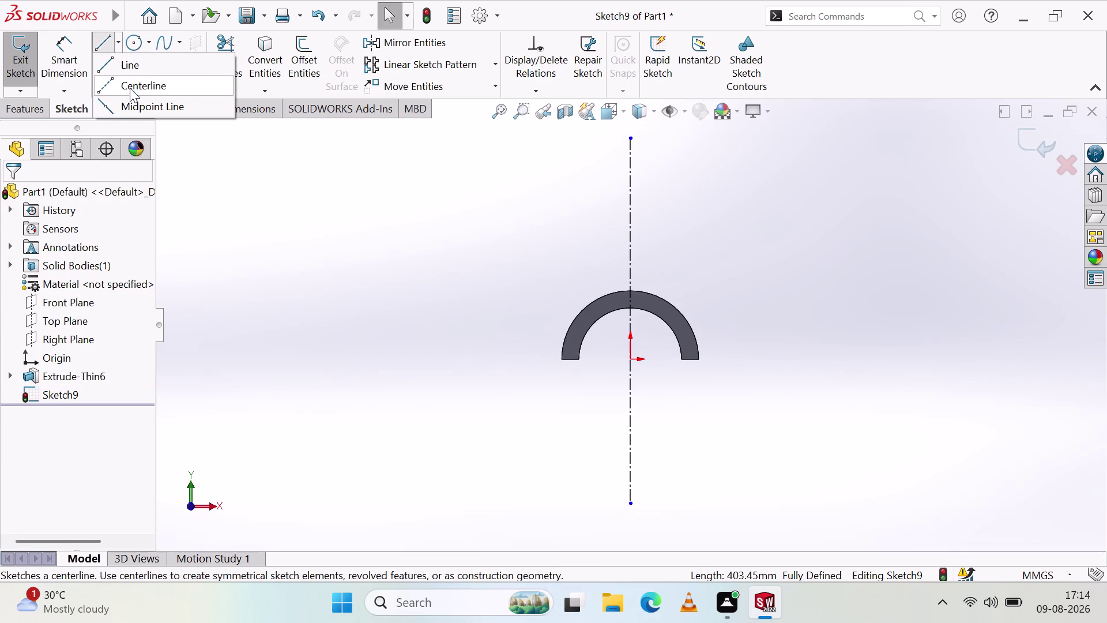
click(132, 82)
drag(991, 359, 986, 360)
click(239, 358)
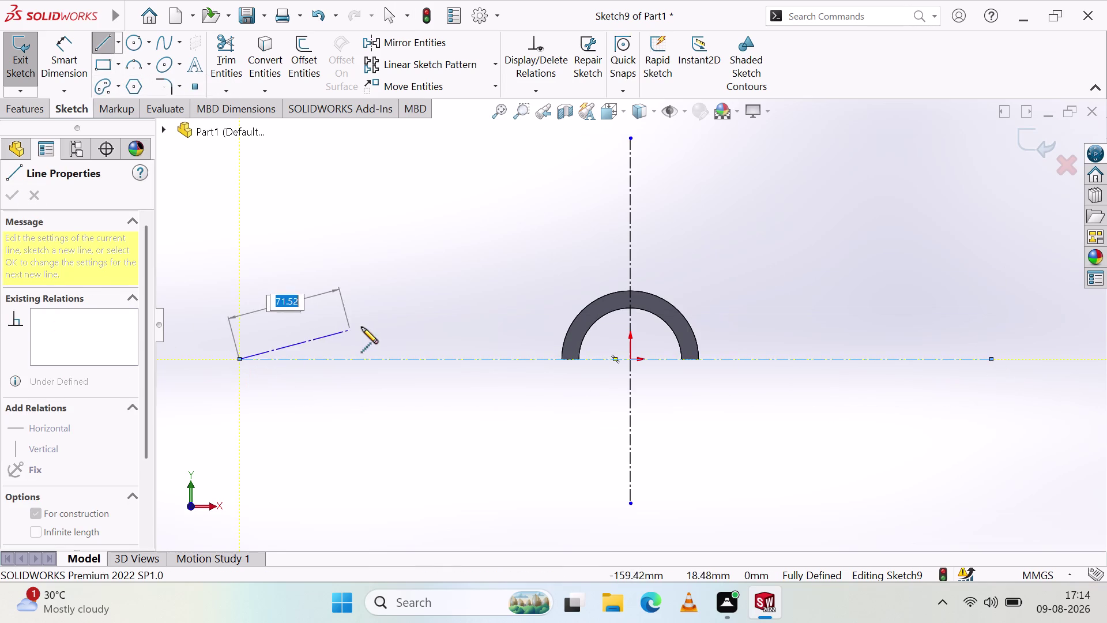
key(Escape)
key(Escape)
key(Escape)
scroll(up, 3)
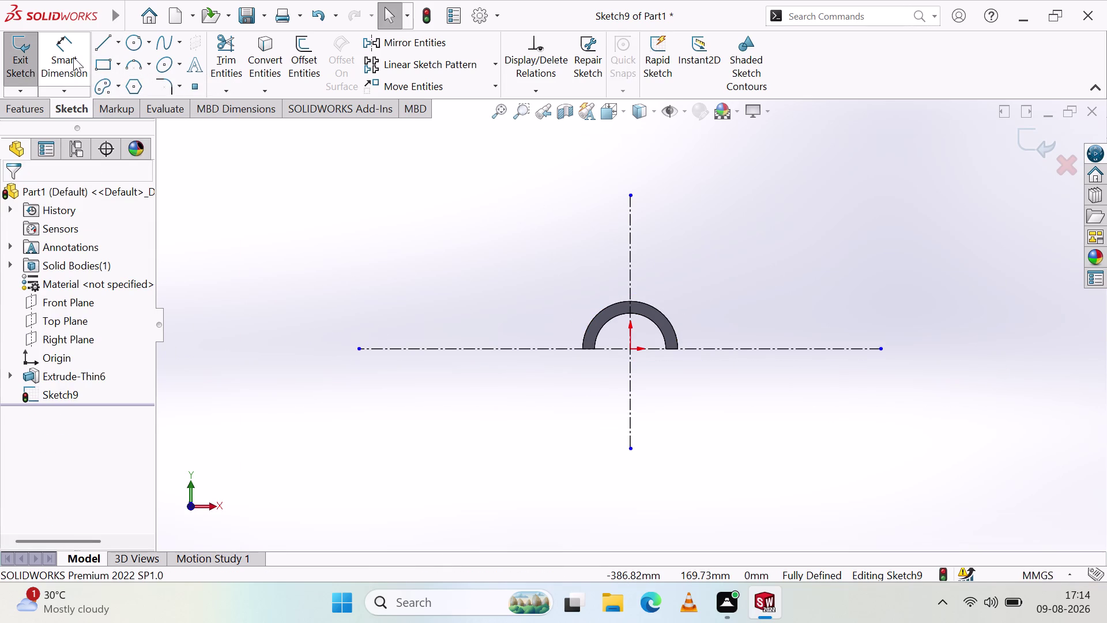
click(105, 62)
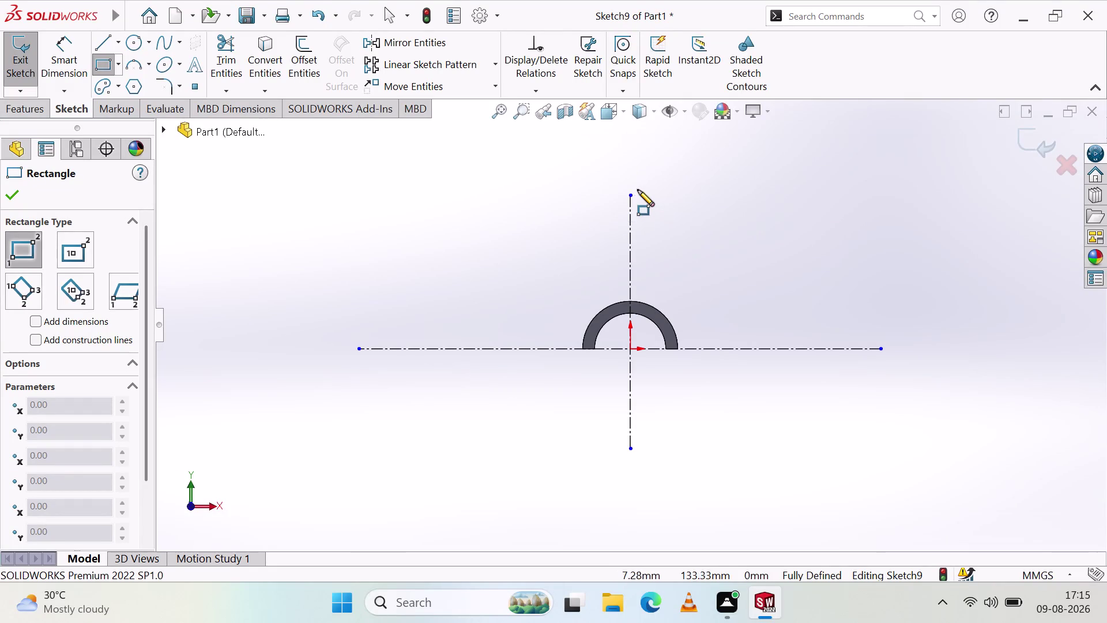
key(Escape)
drag(632, 192, 640, 143)
key(Escape)
key(Escape)
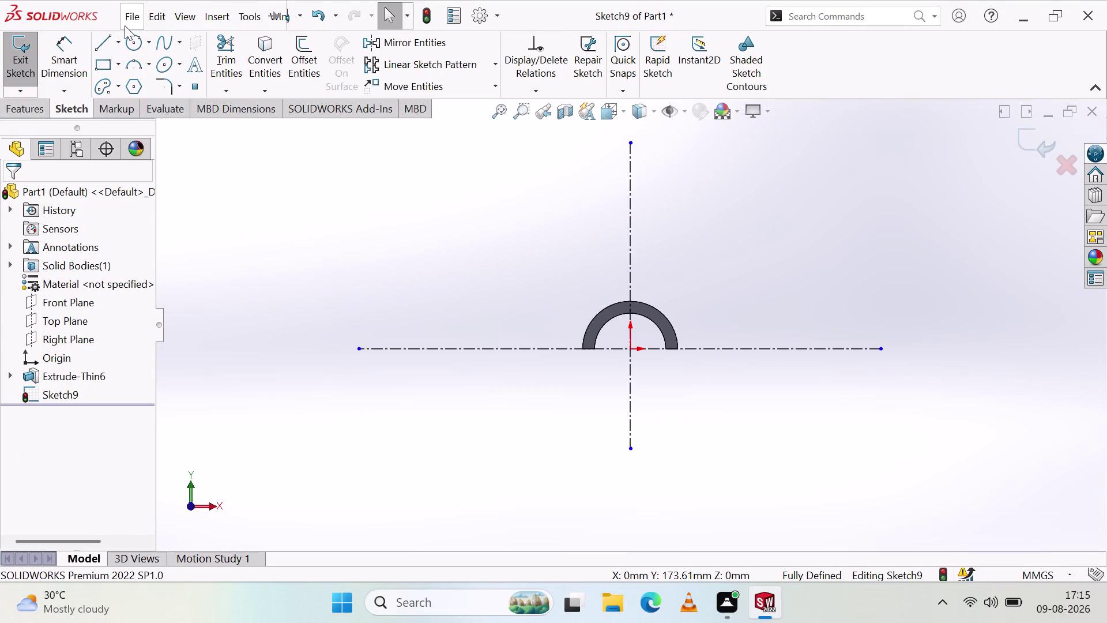
click(106, 67)
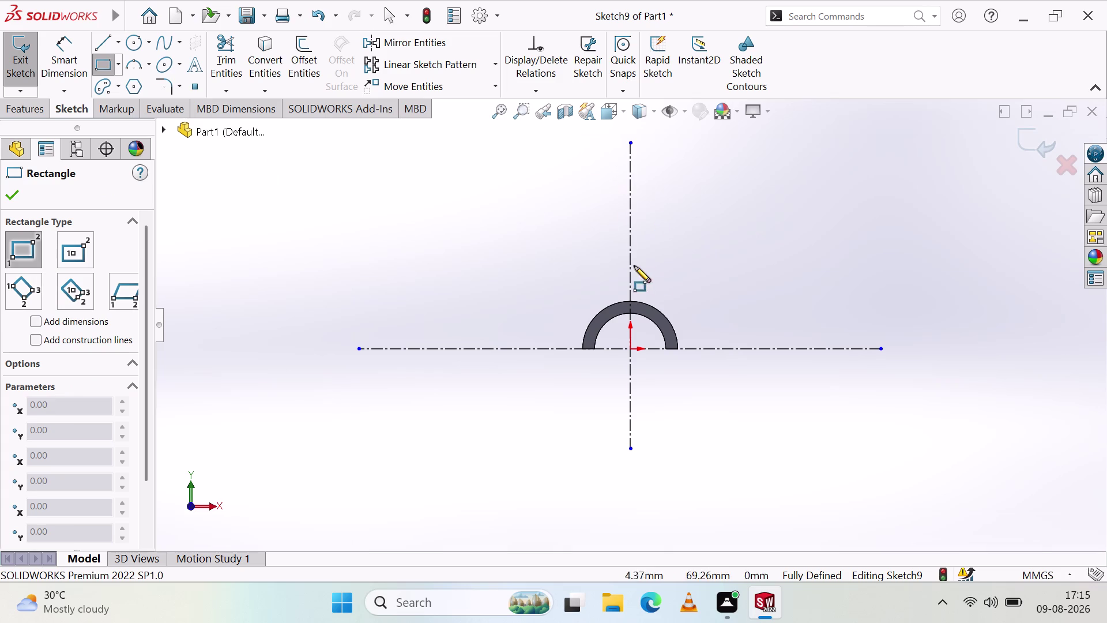
click(617, 173)
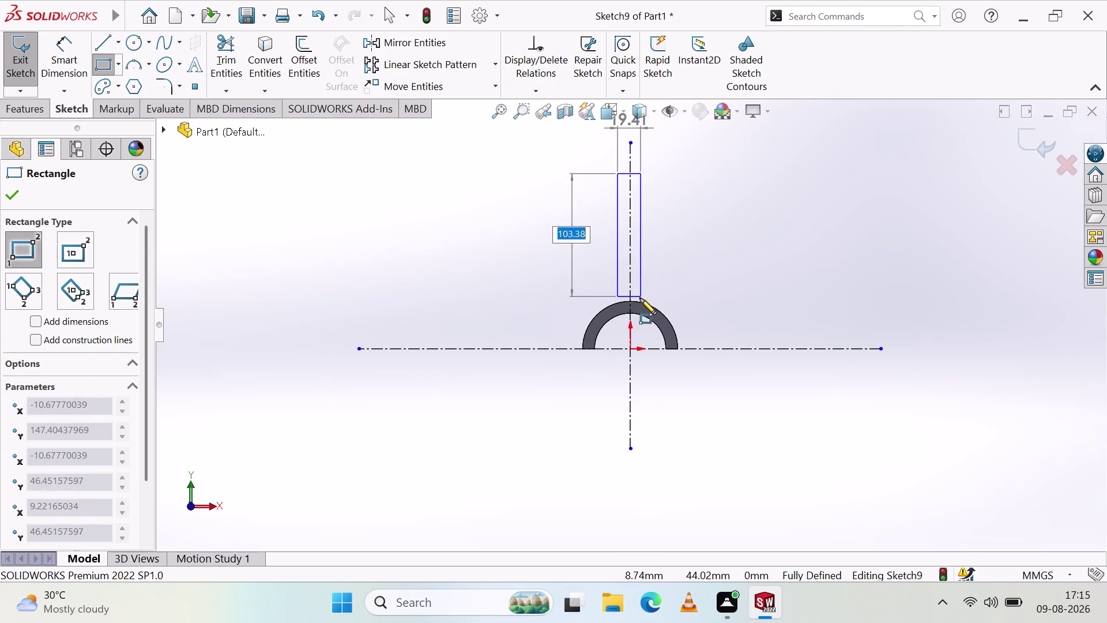
click(644, 303)
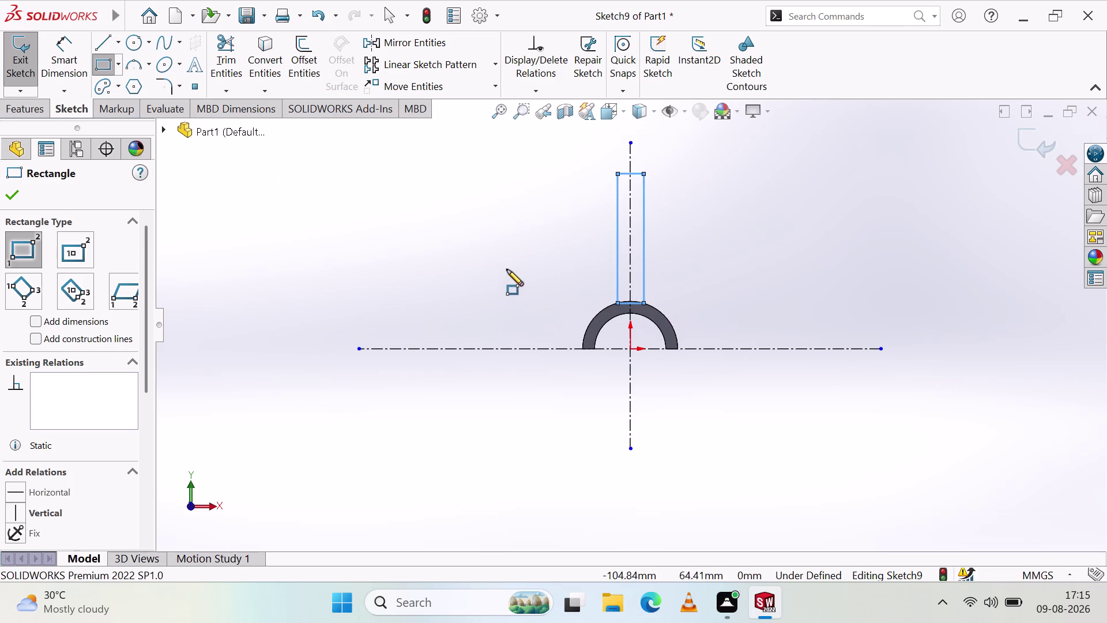
key(Escape)
key(Escape)
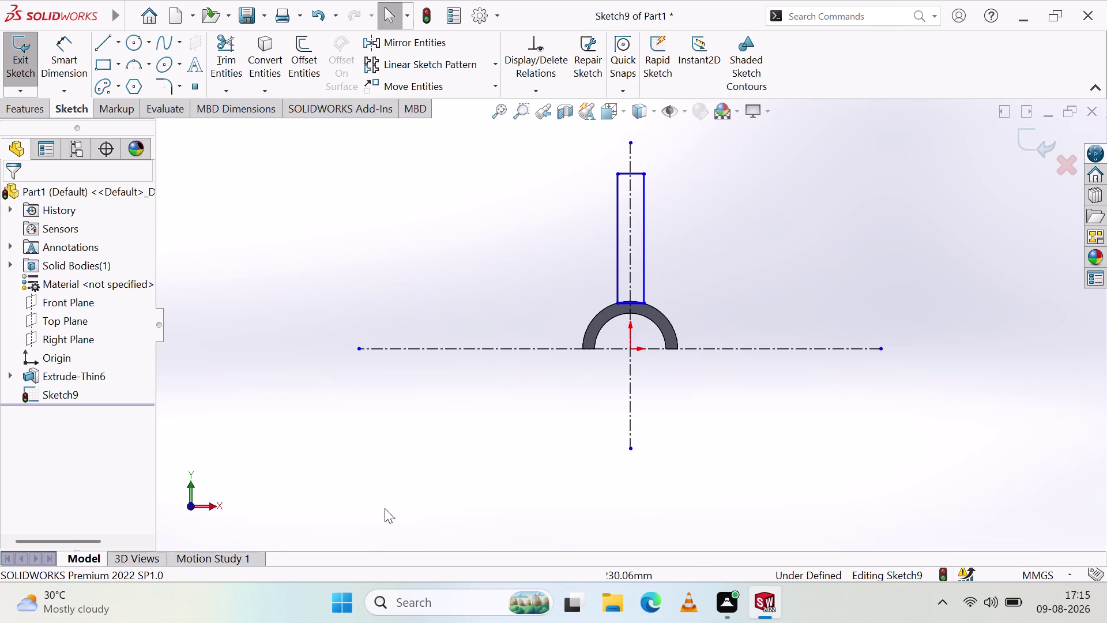
click(617, 264)
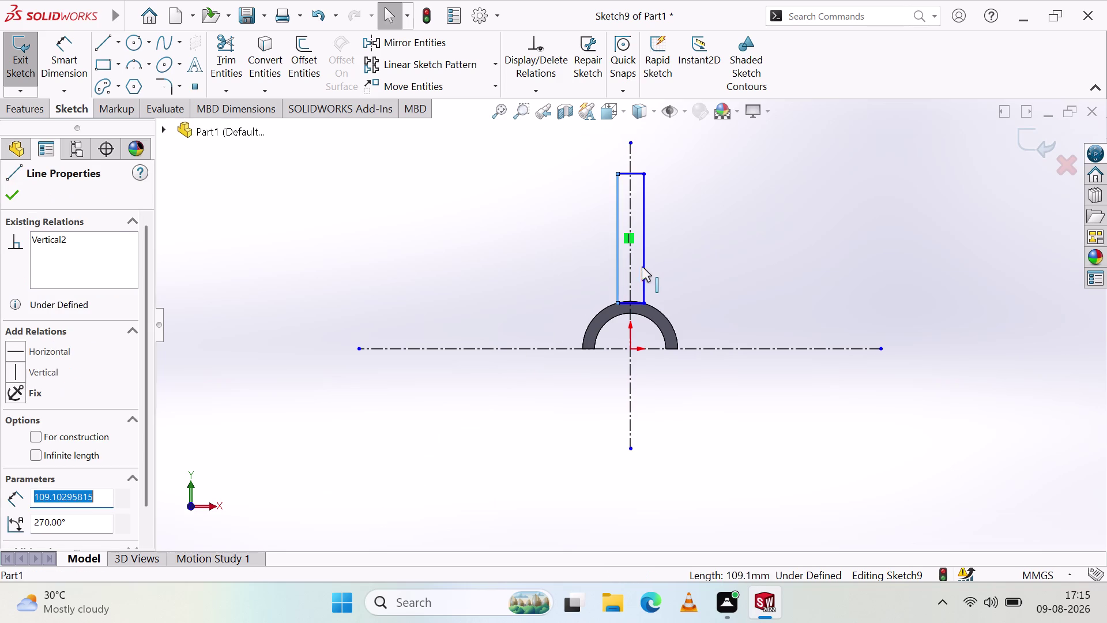
click(644, 266)
click(629, 271)
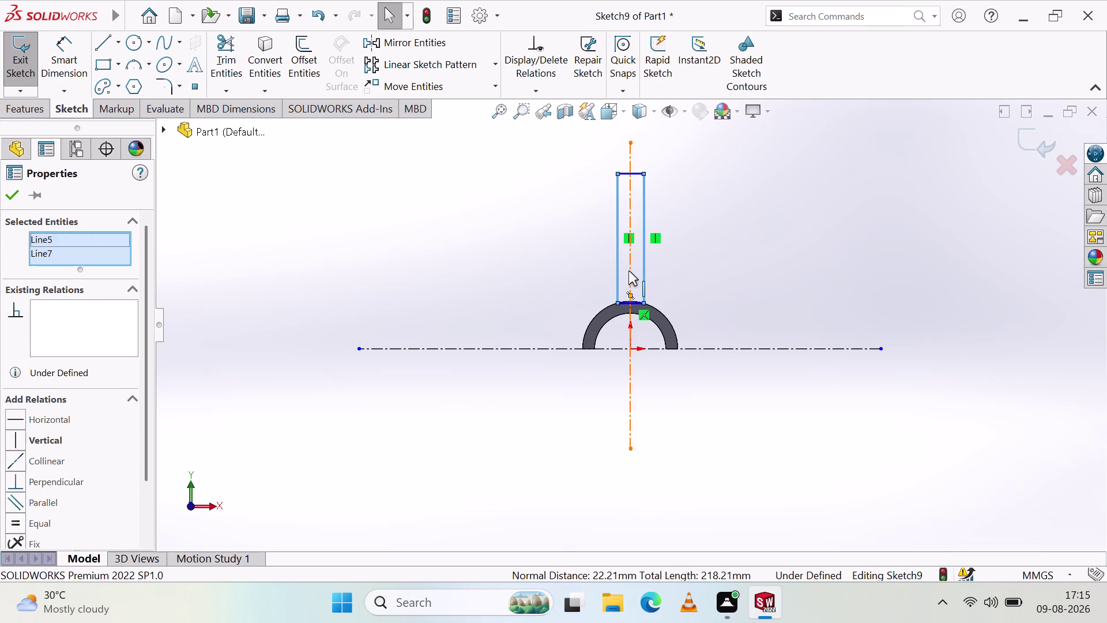
click(18, 538)
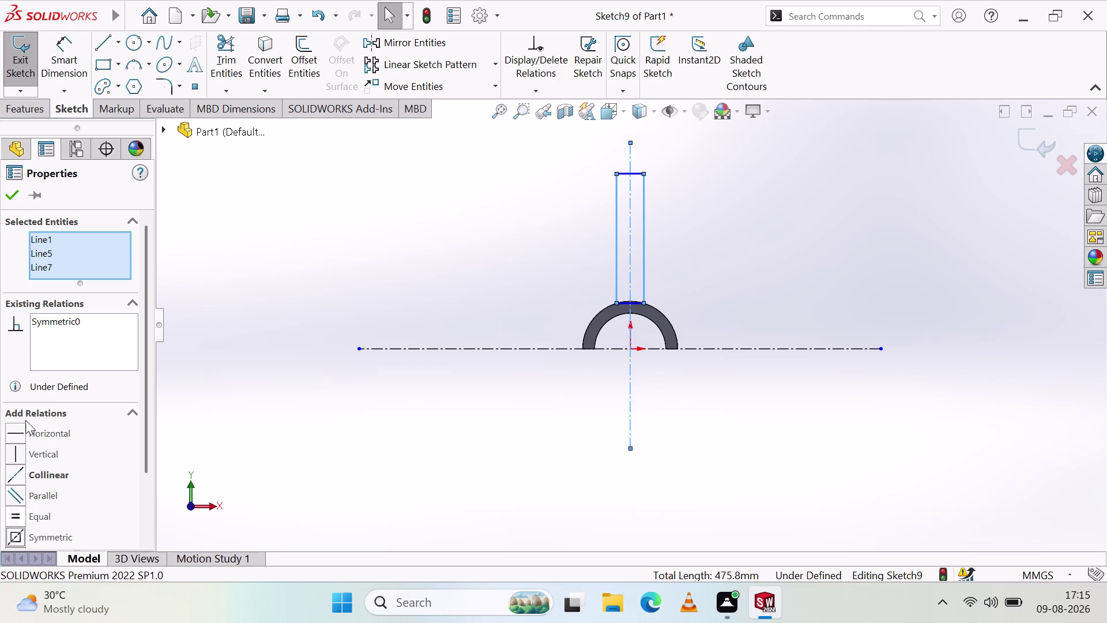
click(9, 190)
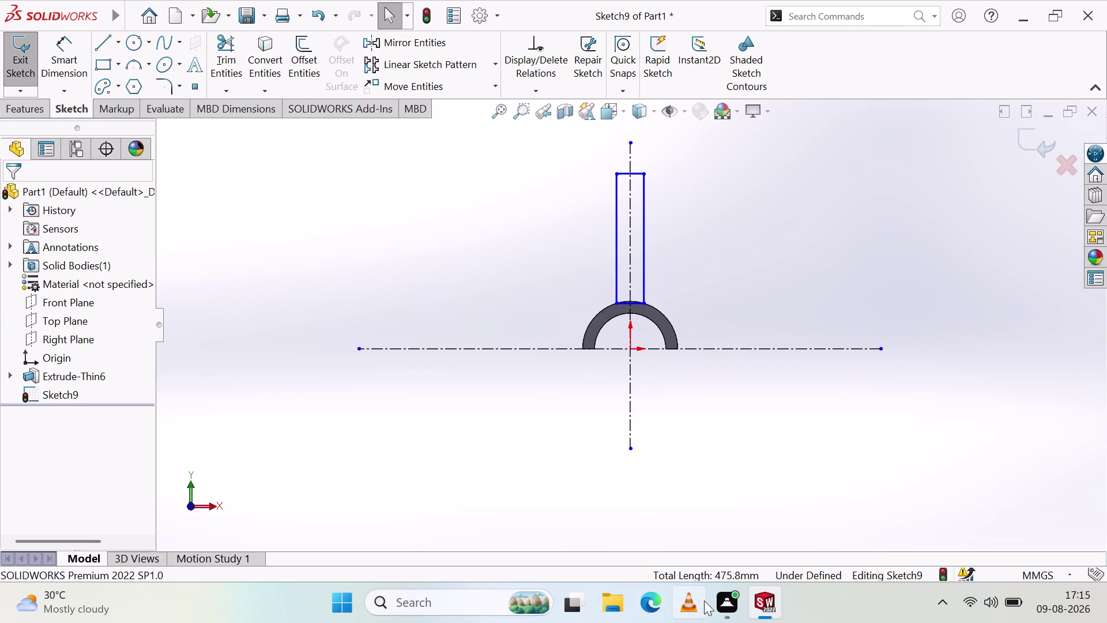
key(Escape)
key(ctrl+z)
key(ctrl+z)
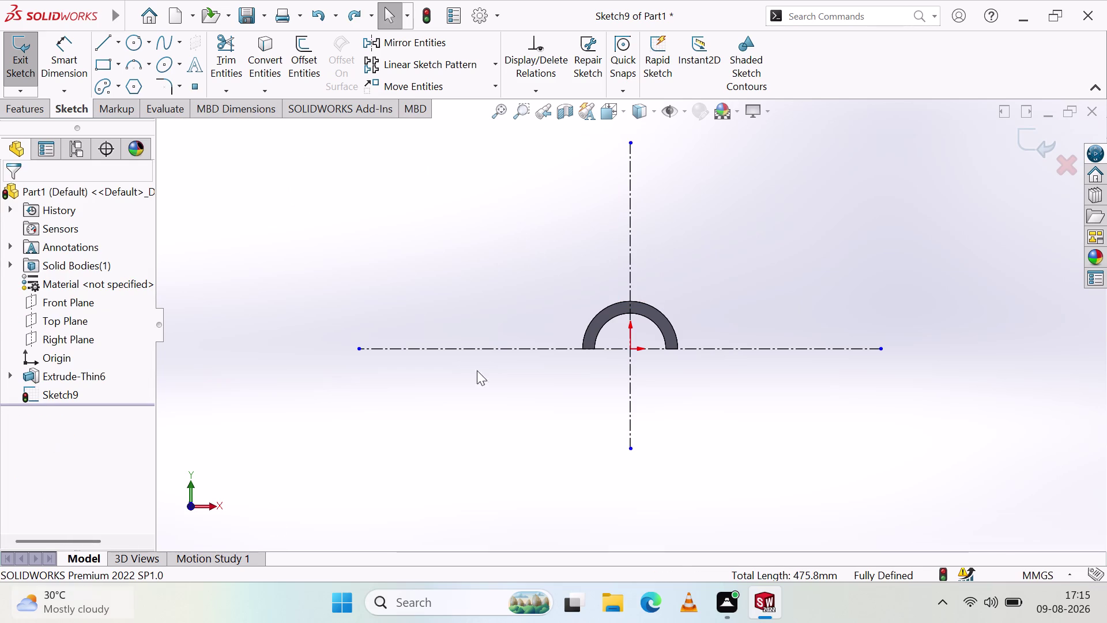
Draw a narrow rectangle rising from the cradle top.
scroll(down, 3)
scroll(up, 3)
scroll(down, 3)
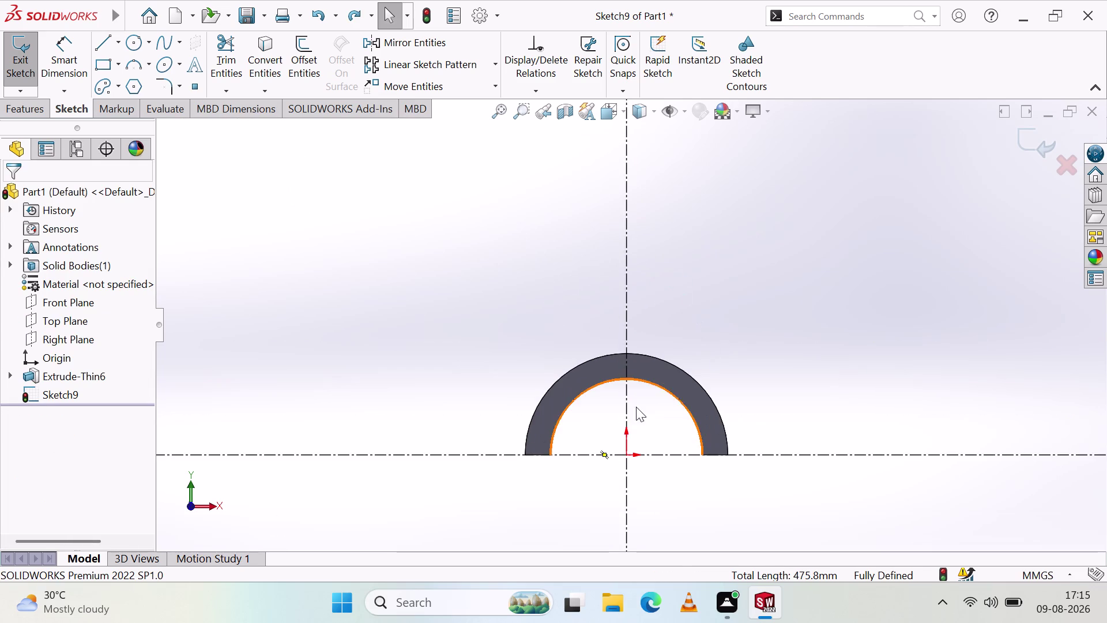
click(104, 63)
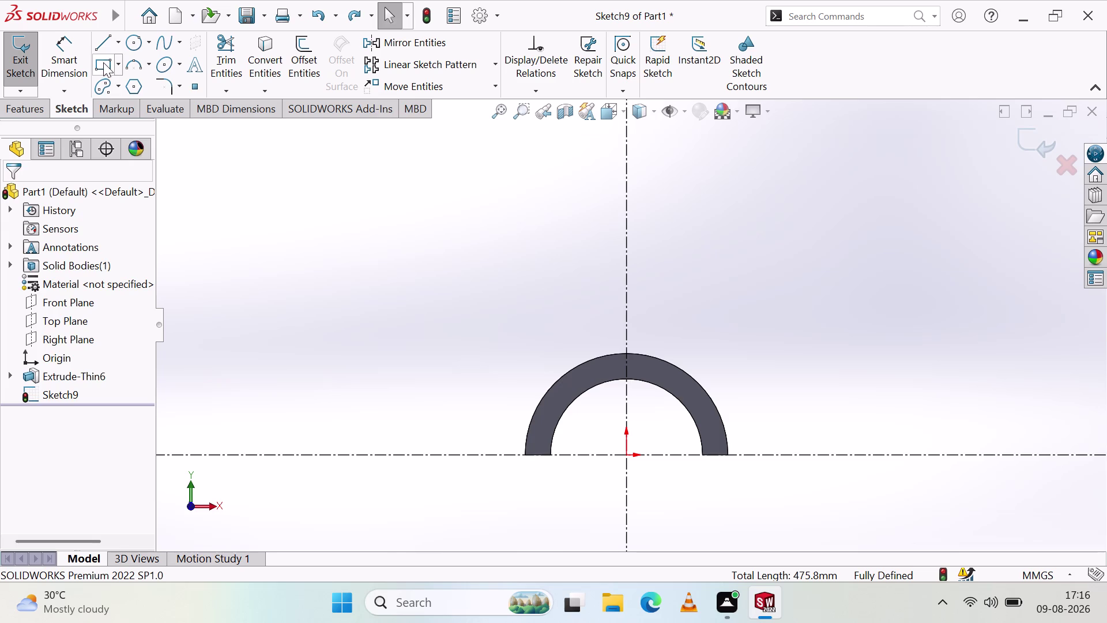
click(626, 354)
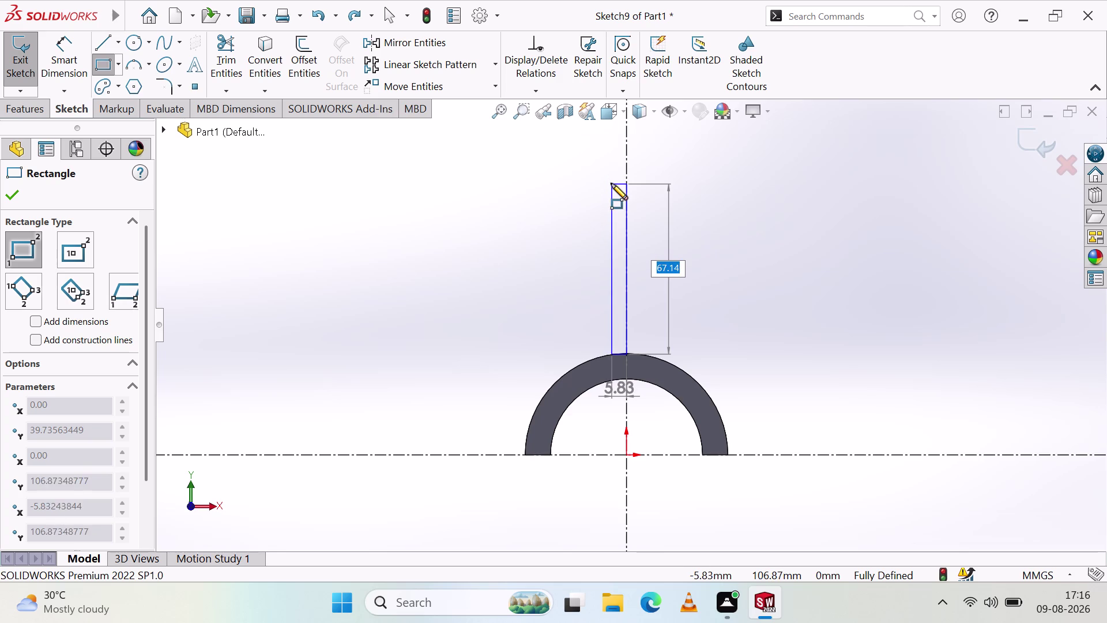
click(609, 183)
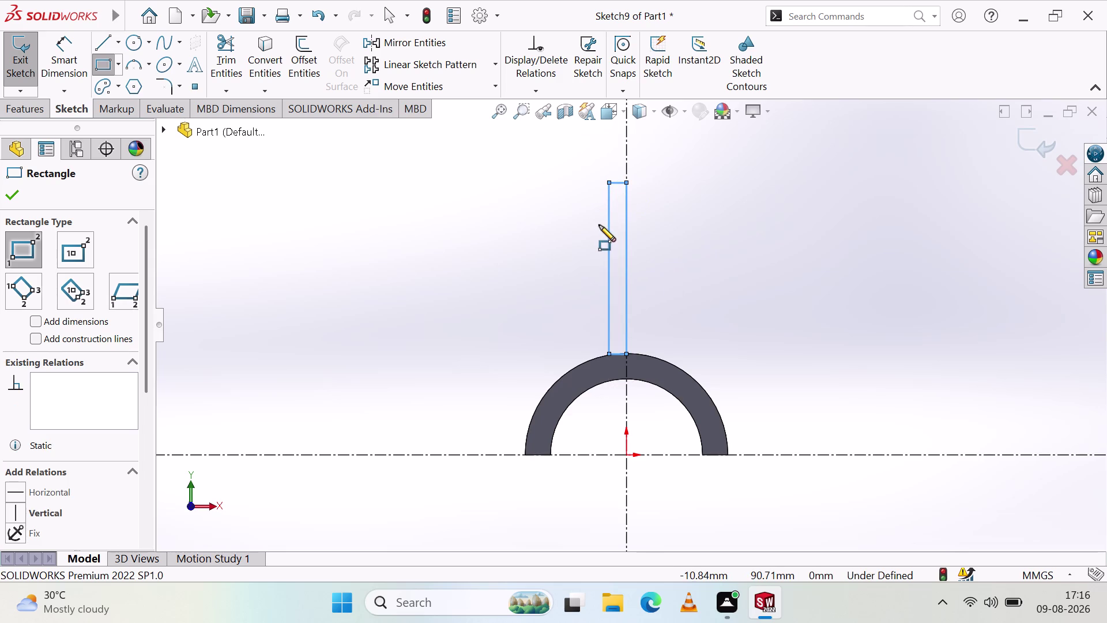
key(Escape)
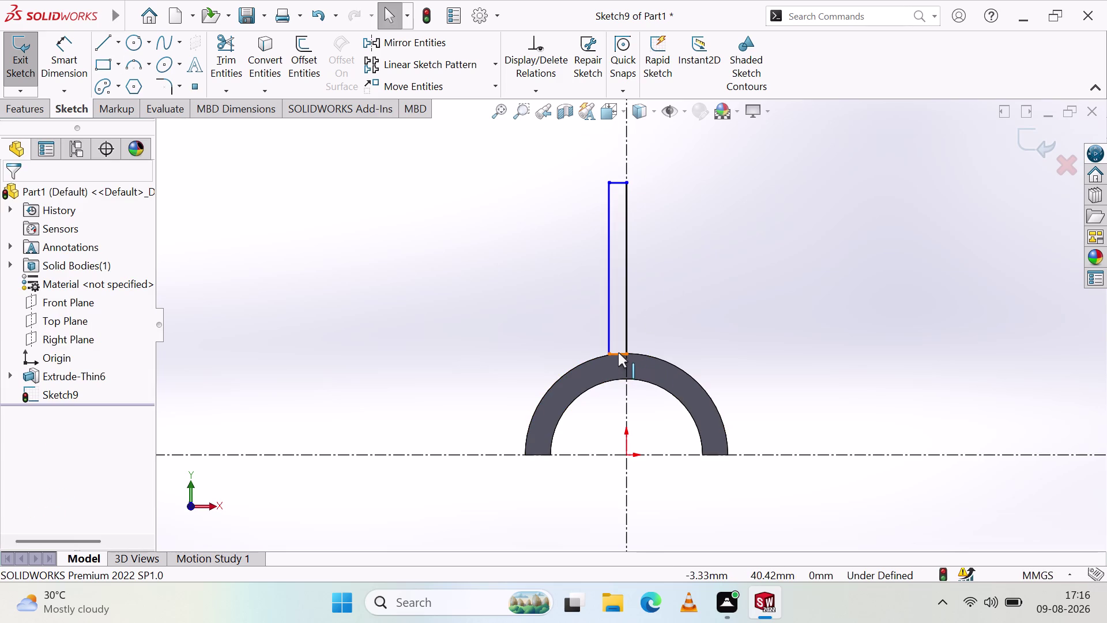
Try dragging the rectangle's bottom edge and corner point to lift it off the cradle.
drag(618, 352, 662, 352)
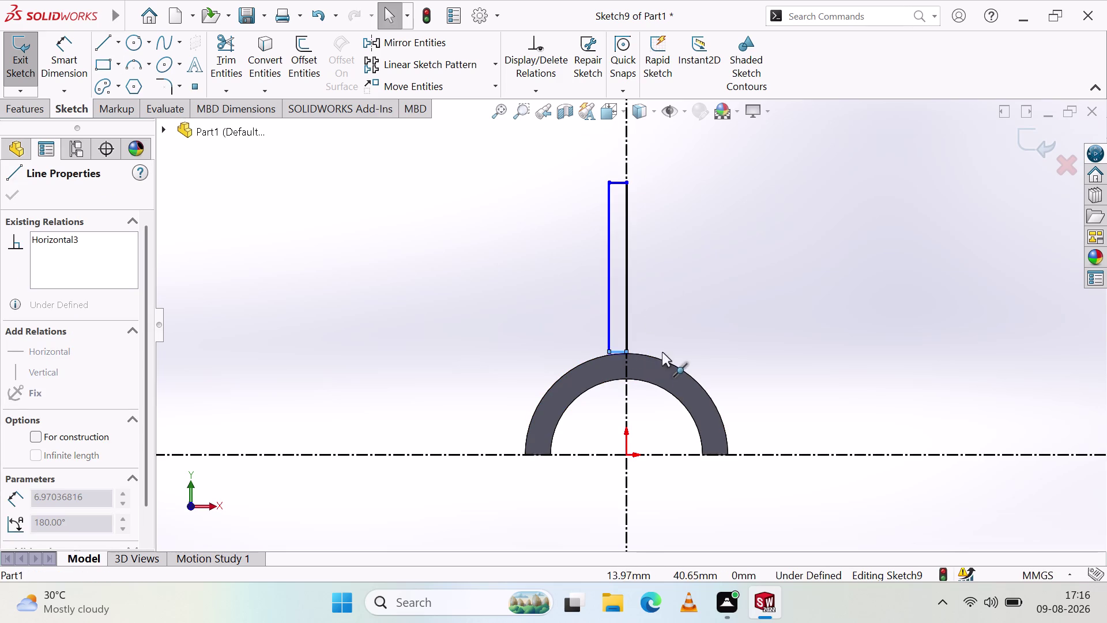
drag(661, 351, 666, 337)
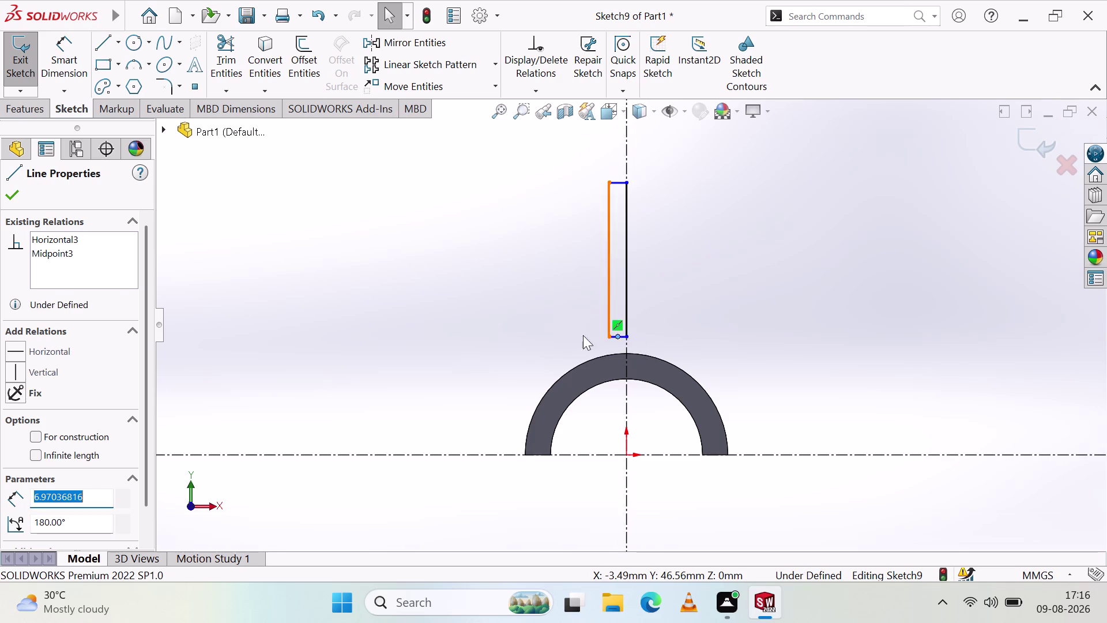
key(Escape)
key(Escape)
drag(625, 335, 684, 344)
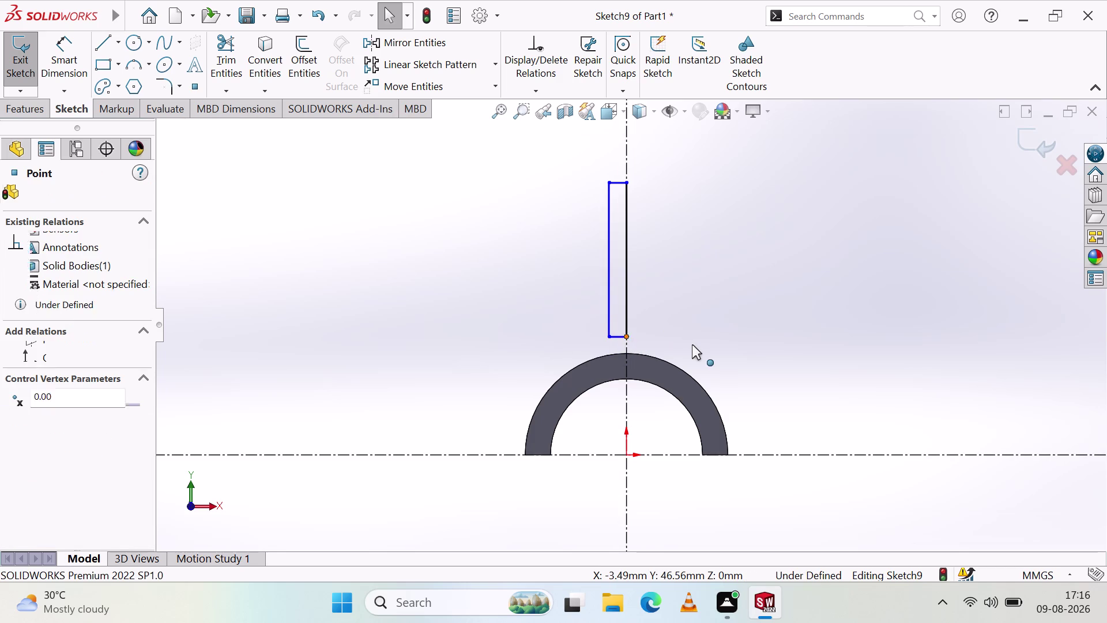
drag(684, 344, 707, 339)
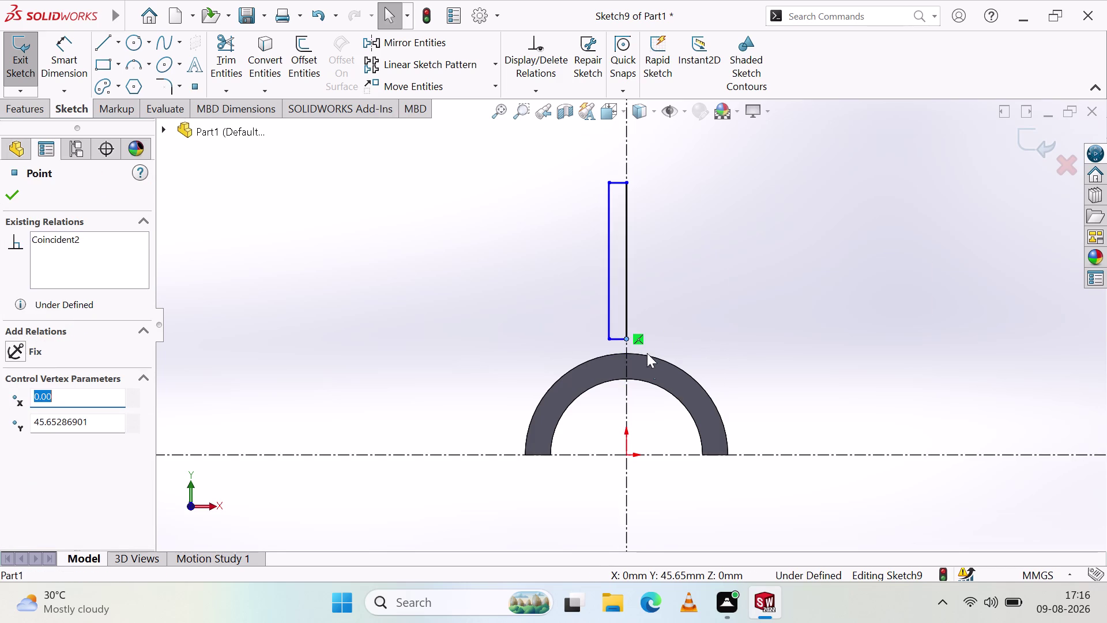
drag(616, 339, 621, 352)
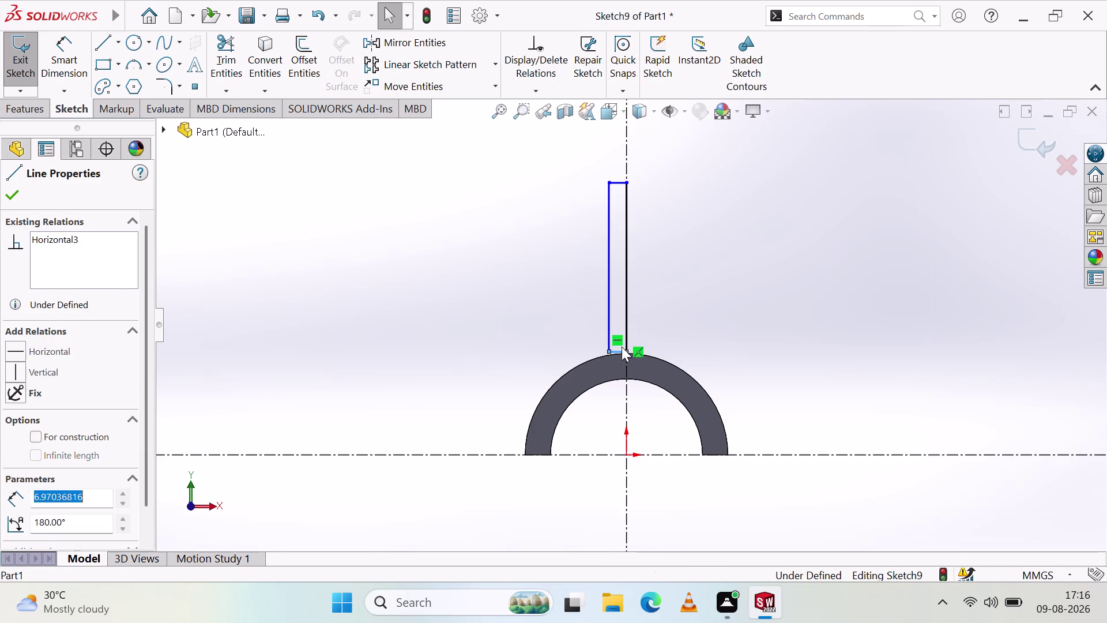
key(Escape)
Delete the rectangle's left, bottom and top edges, keeping only the right vertical line.
click(610, 308)
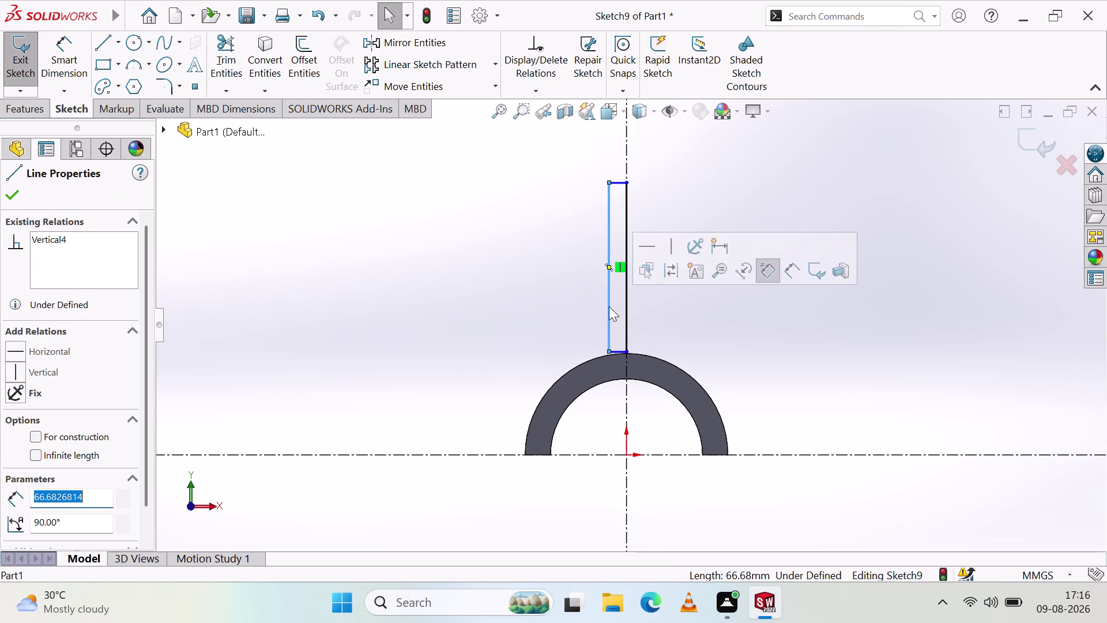
key(Delete)
click(616, 352)
key(Delete)
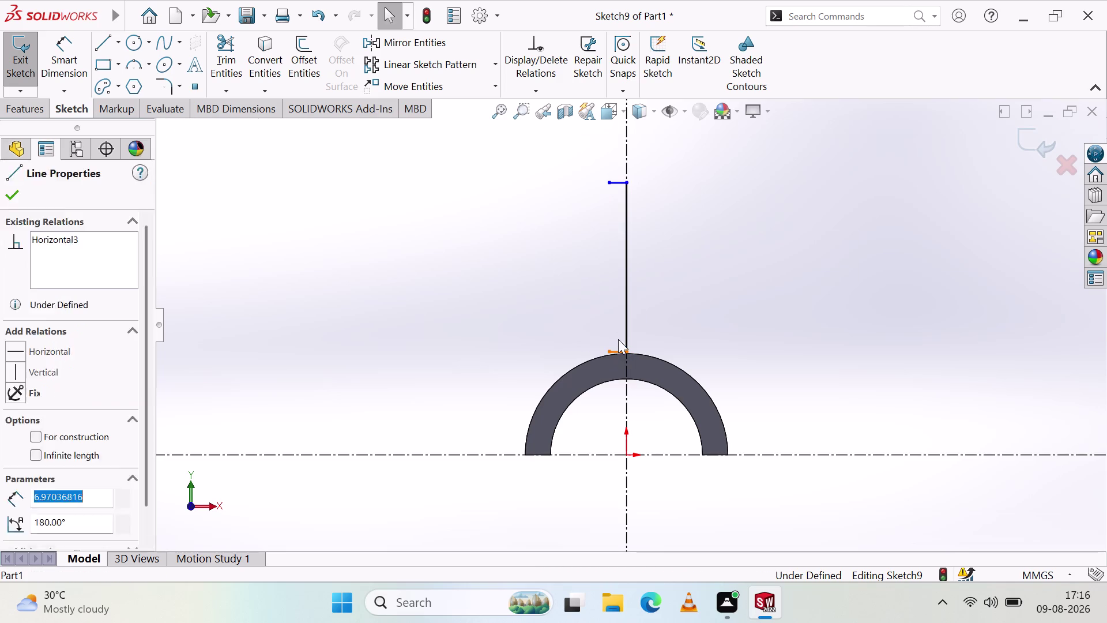
click(613, 181)
key(Delete)
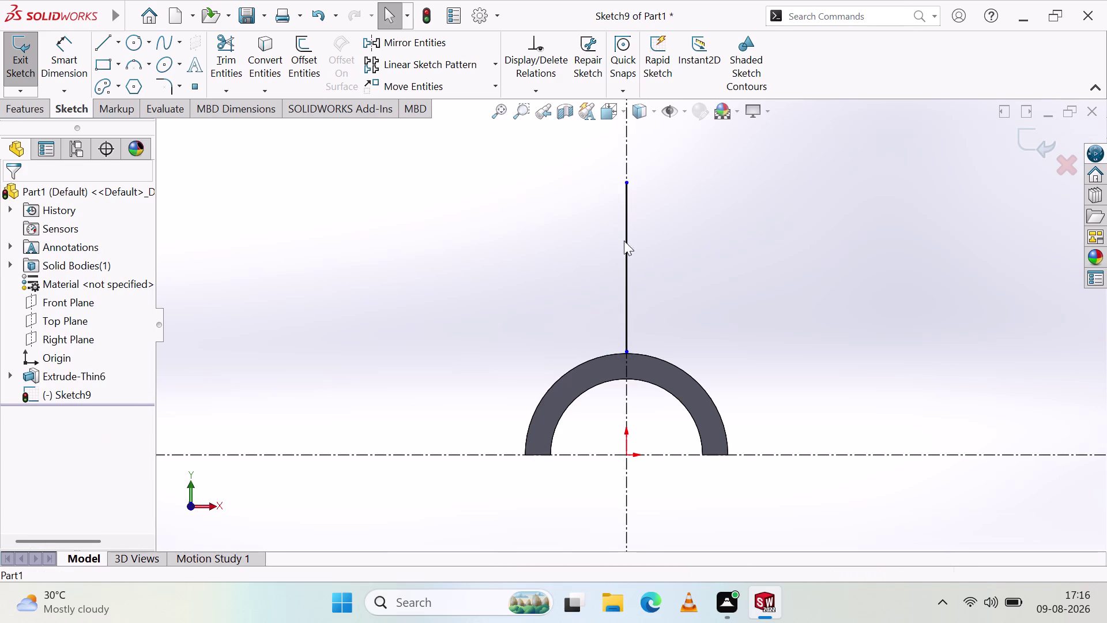
Attempt to delete the line's lower endpoint and dismiss the warning with OK.
click(626, 349)
key(Delete)
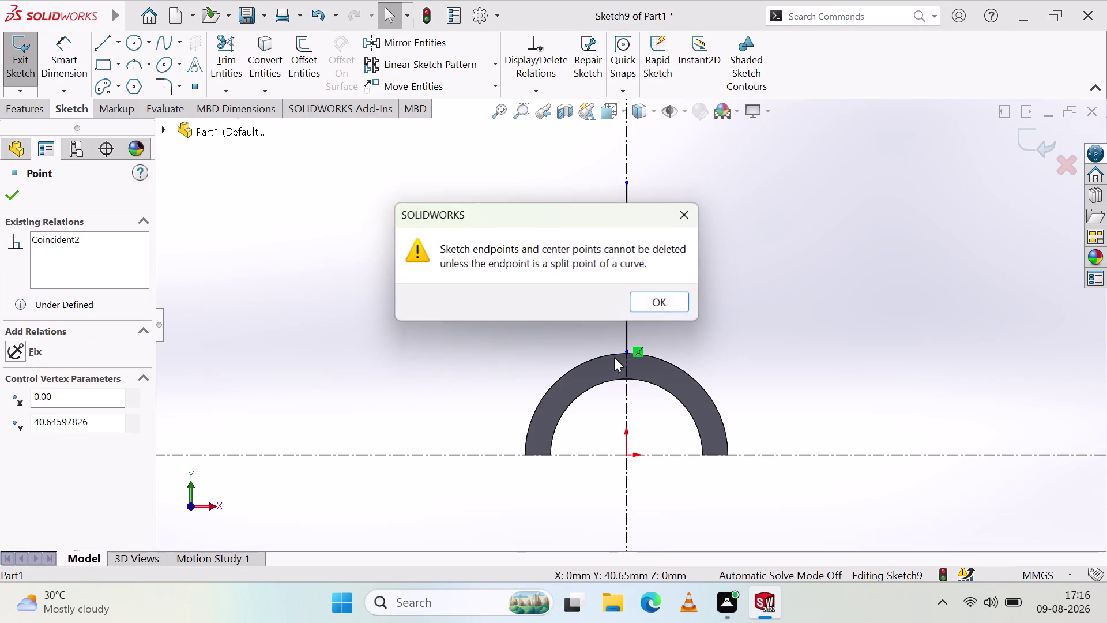
click(687, 216)
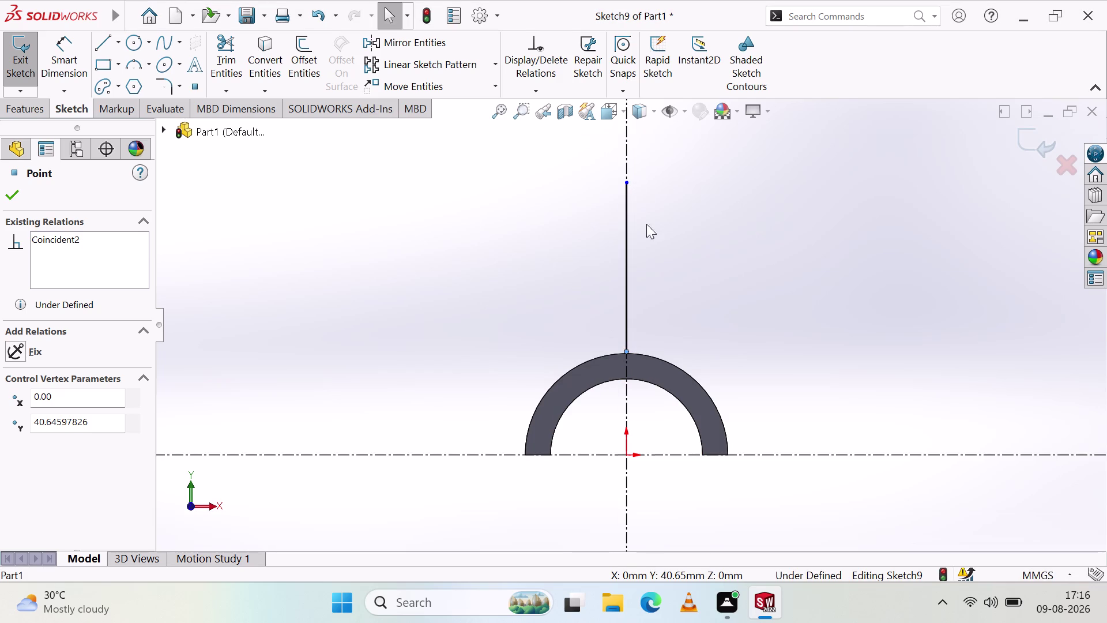
click(435, 245)
scroll(up, 3)
drag(679, 237, 656, 251)
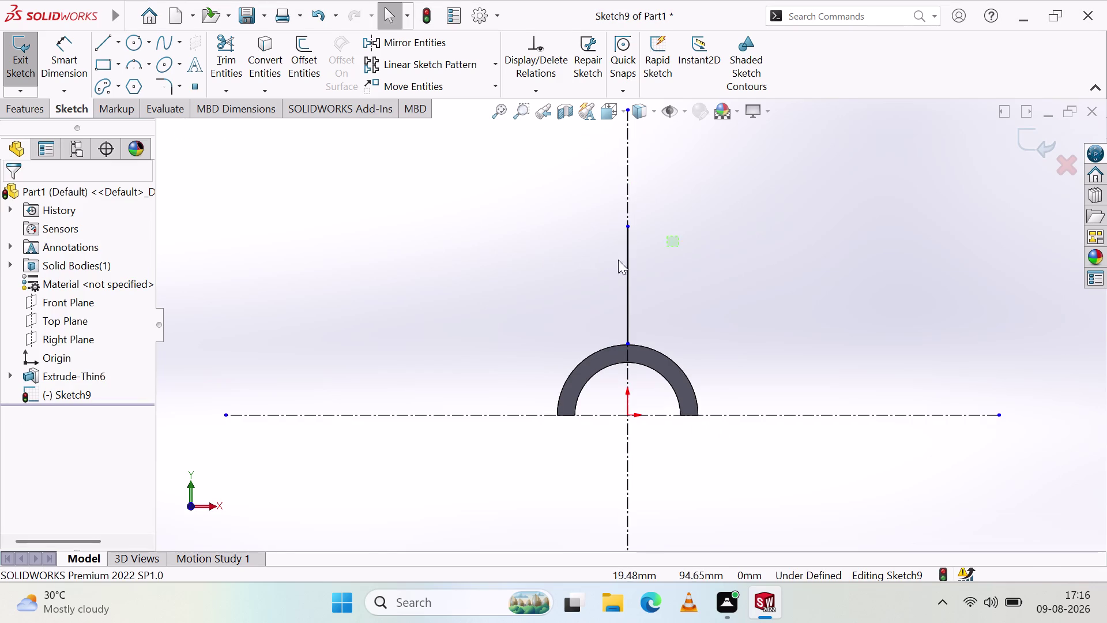
Delete the leftover vertical line above the cradle.
drag(657, 250, 585, 269)
key(Escape)
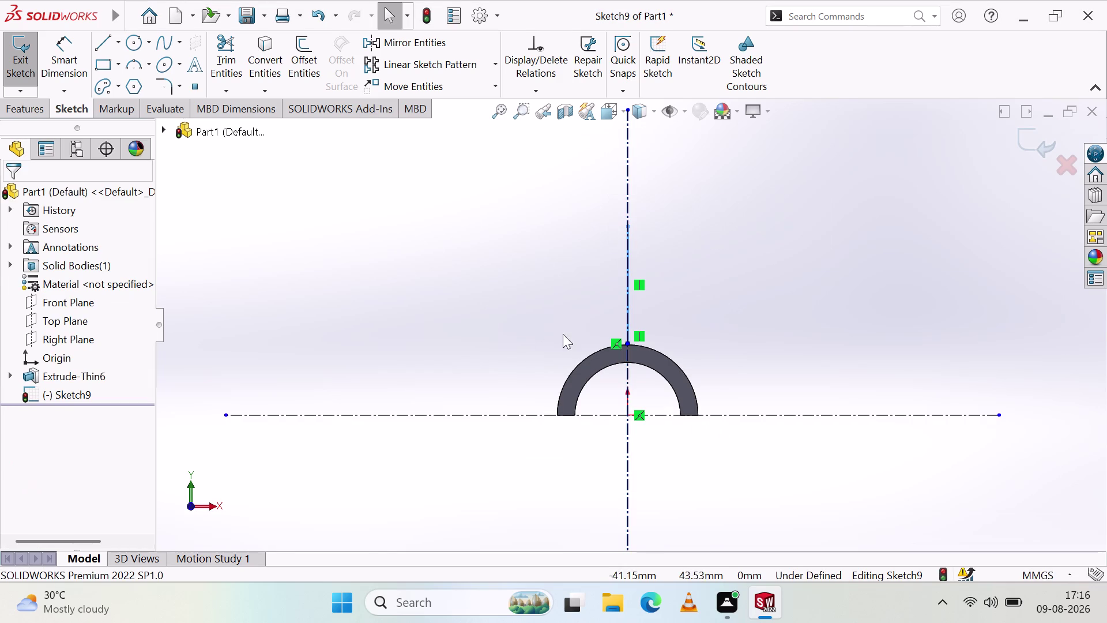
click(628, 279)
key(Delete)
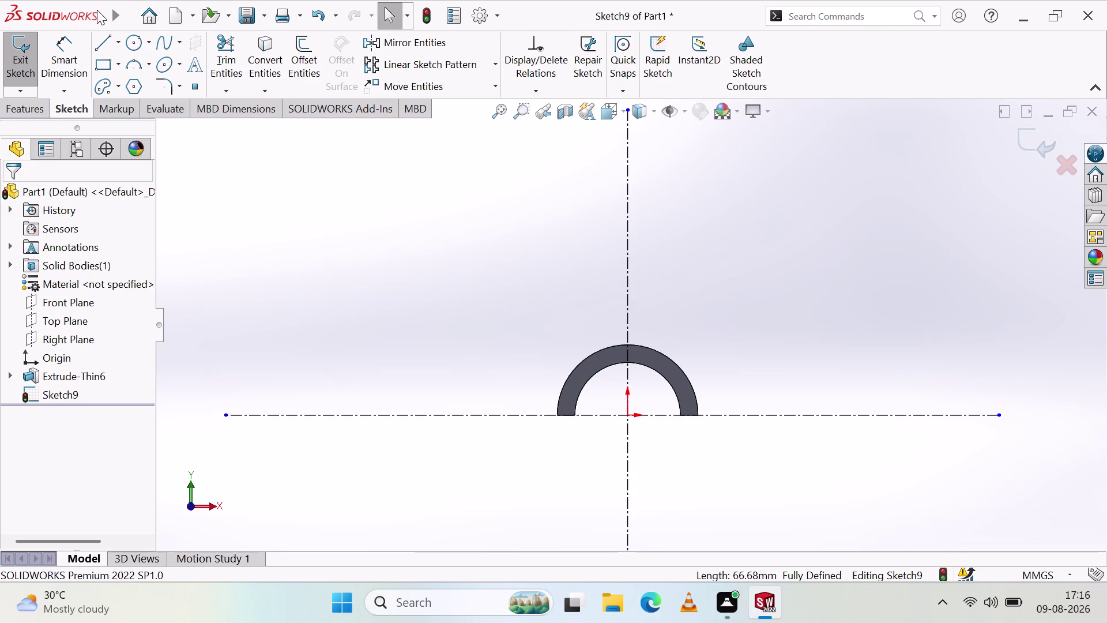
Zoom in on the arc top with Corner Rectangle active, then cancel the tool.
click(99, 66)
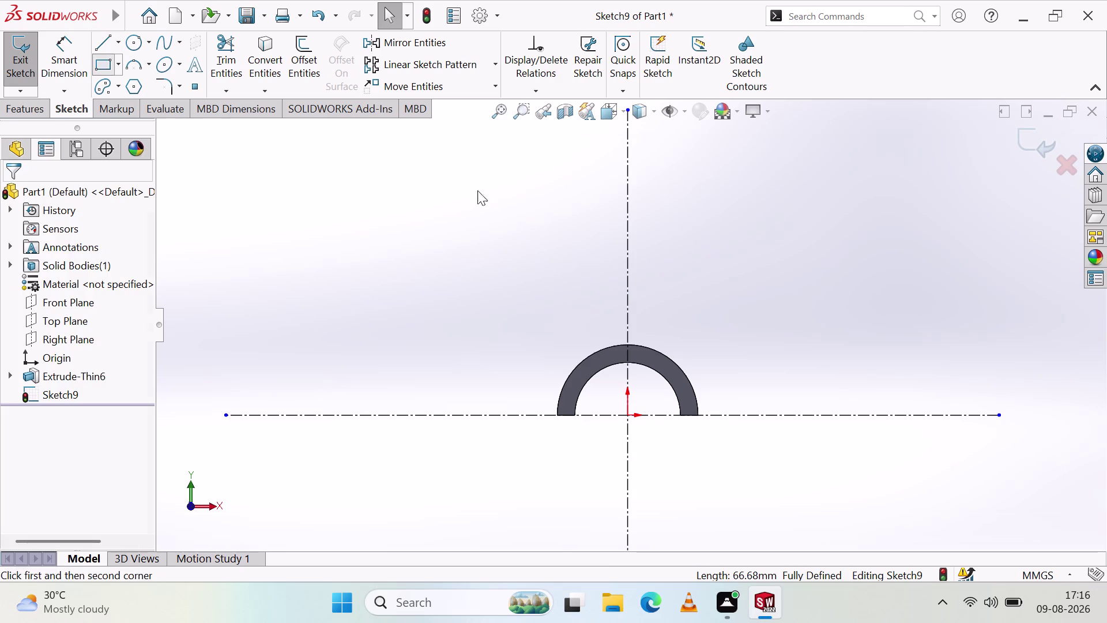
scroll(down, 3)
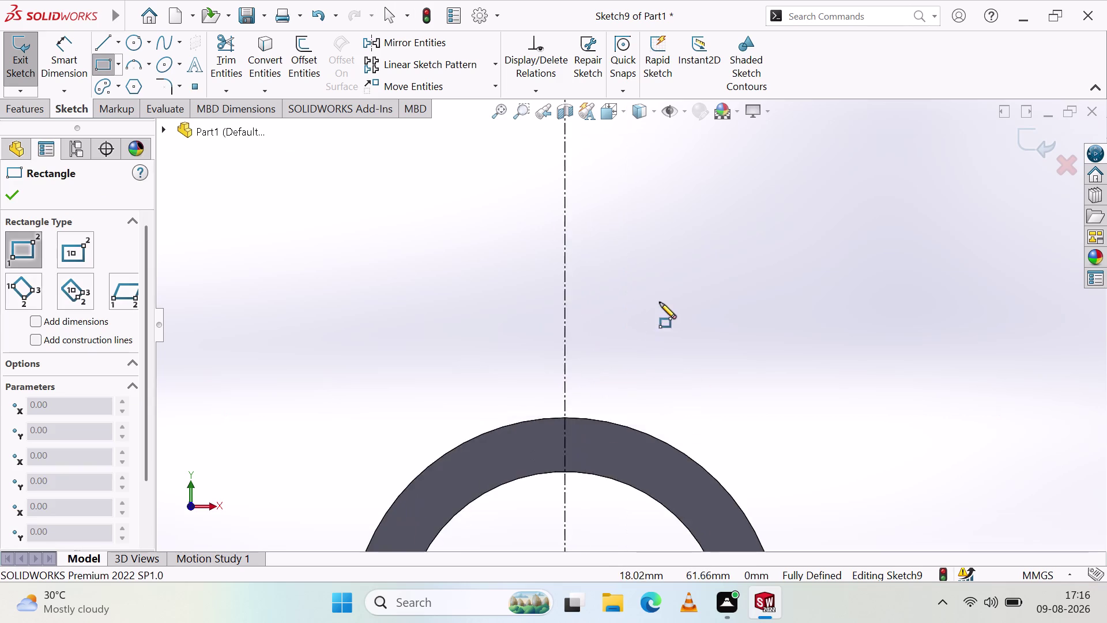
scroll(down, 3)
scroll(up, 3)
scroll(down, 3)
scroll(up, 3)
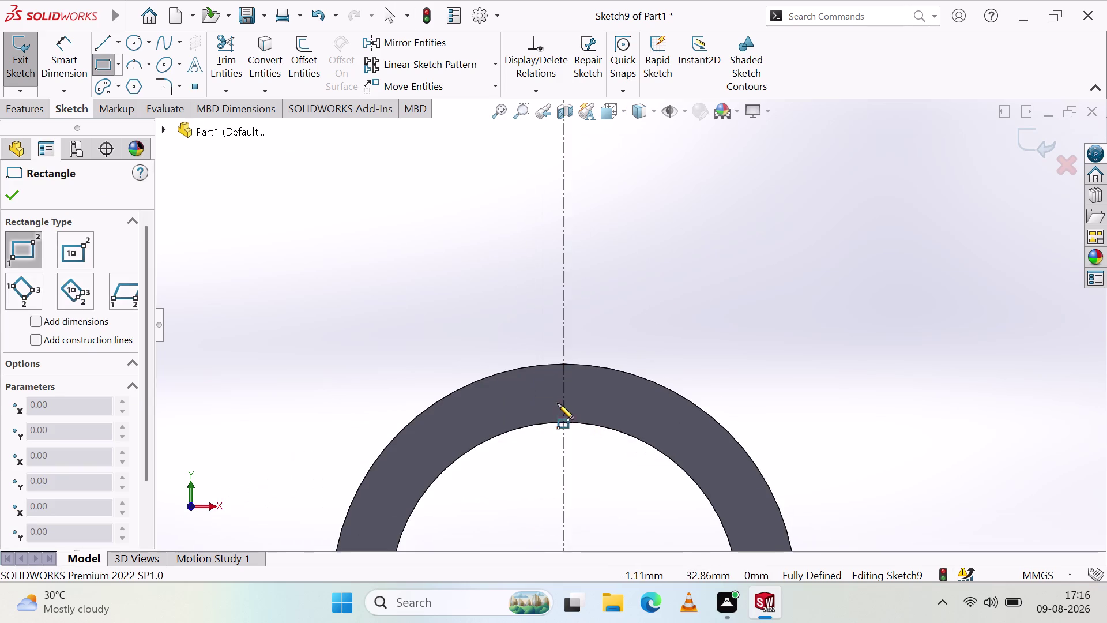
scroll(down, 3)
scroll(up, 3)
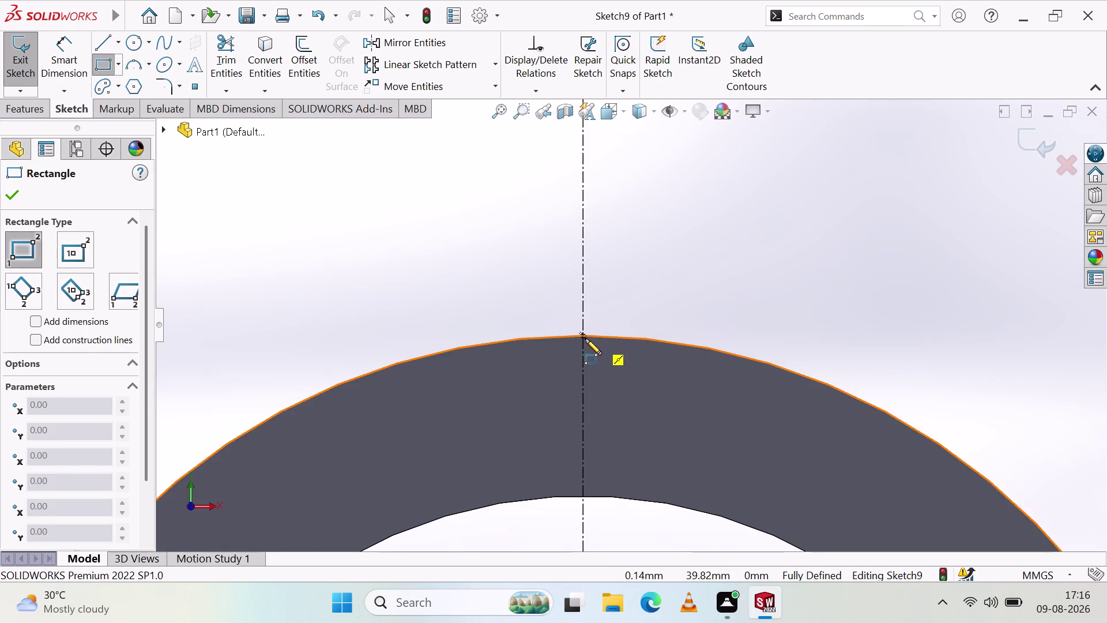
key(Escape)
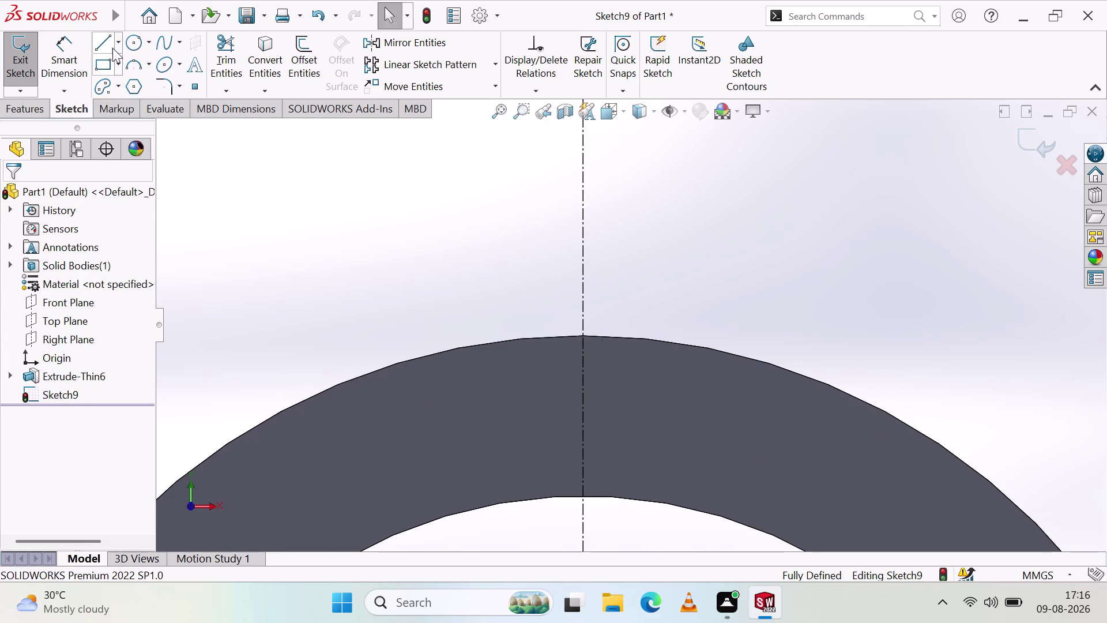
Draw a horizontal centerline from the cradle's top point out to the left.
click(111, 46)
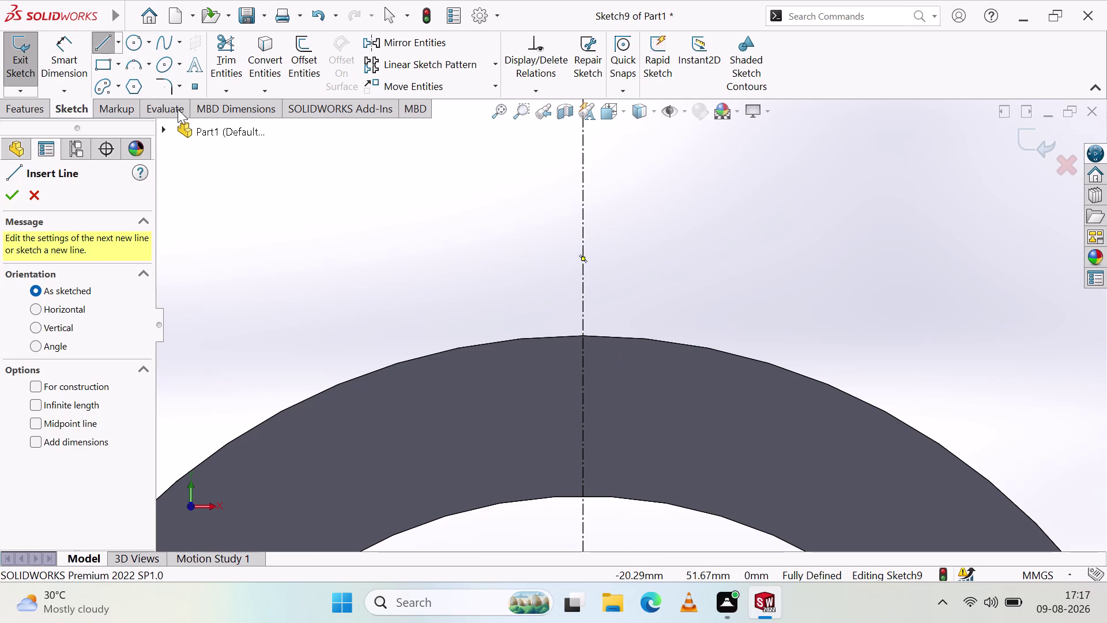
click(120, 44)
click(144, 83)
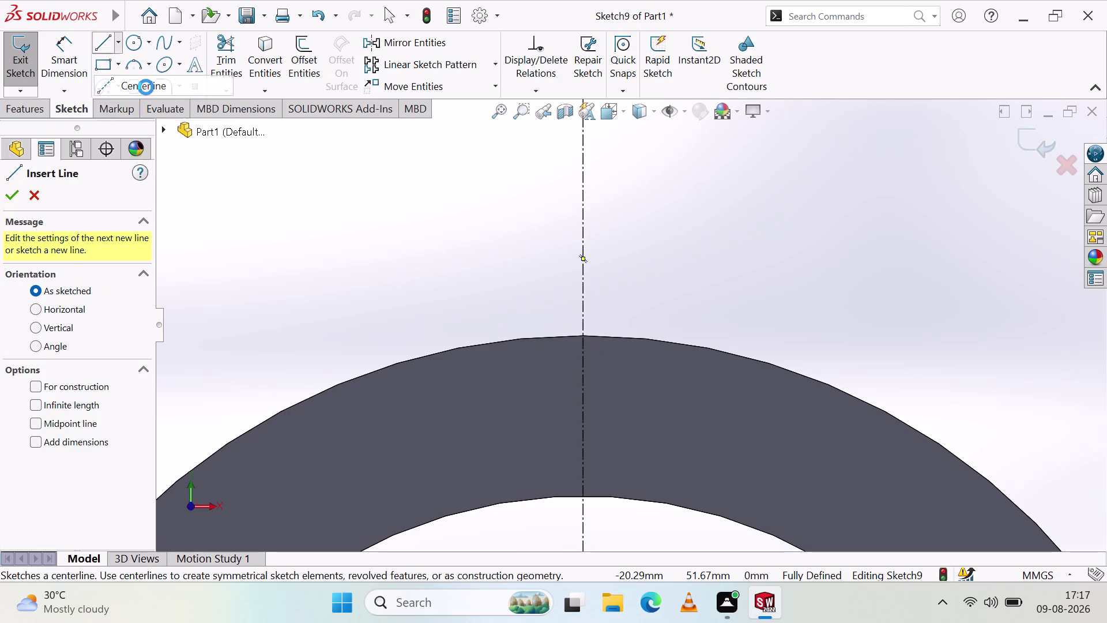
click(582, 336)
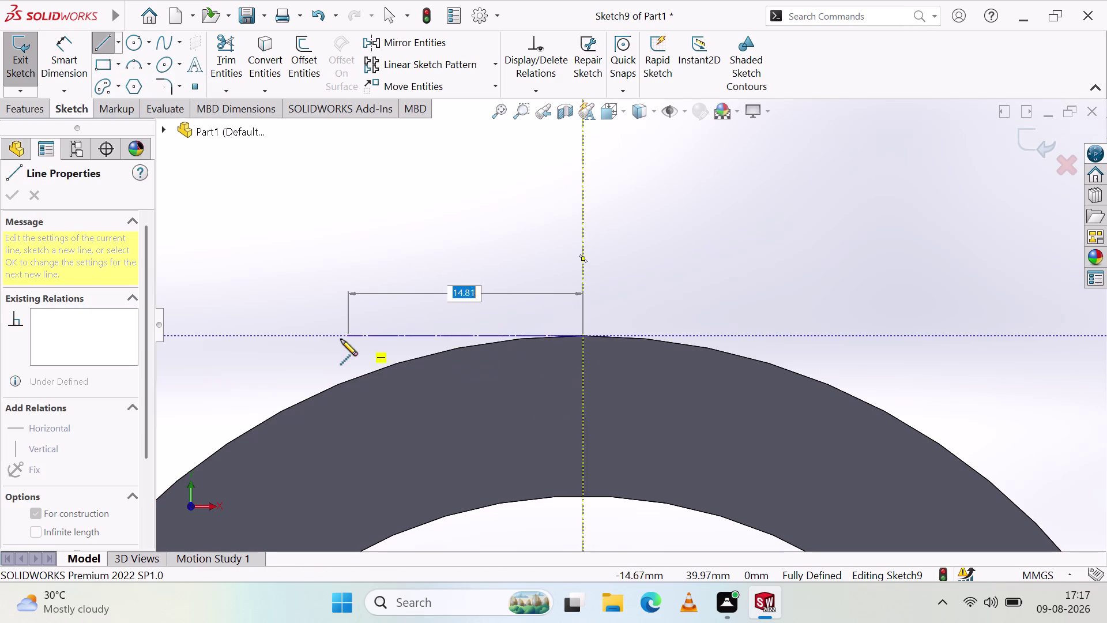
click(341, 339)
key(Escape)
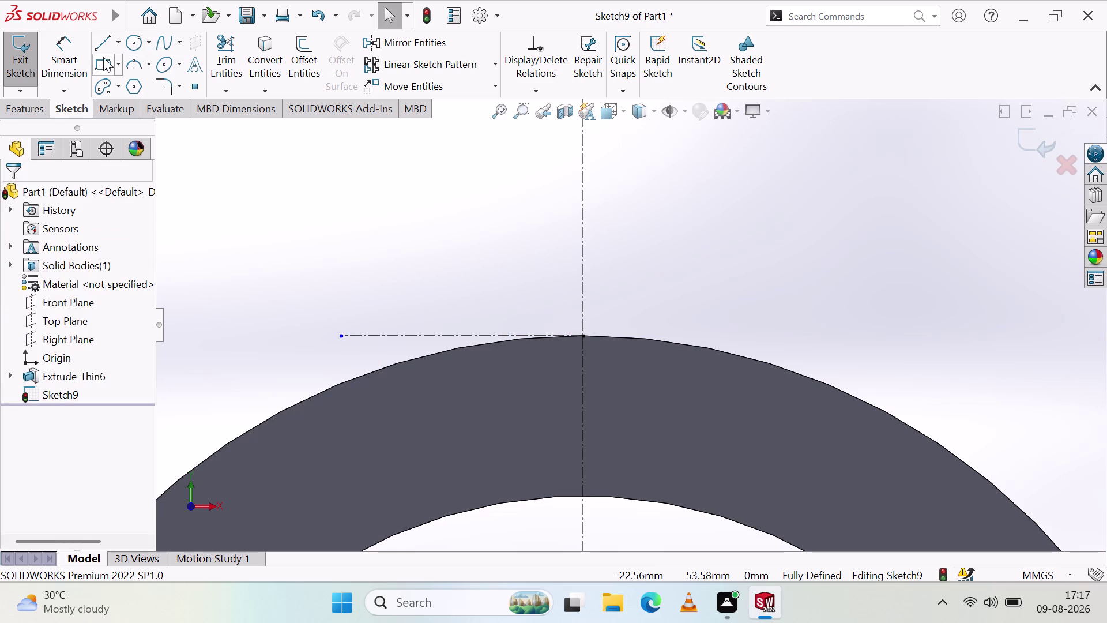
Draw a second horizontal centerline from the cradle top out to the right of the axis.
click(118, 45)
click(147, 85)
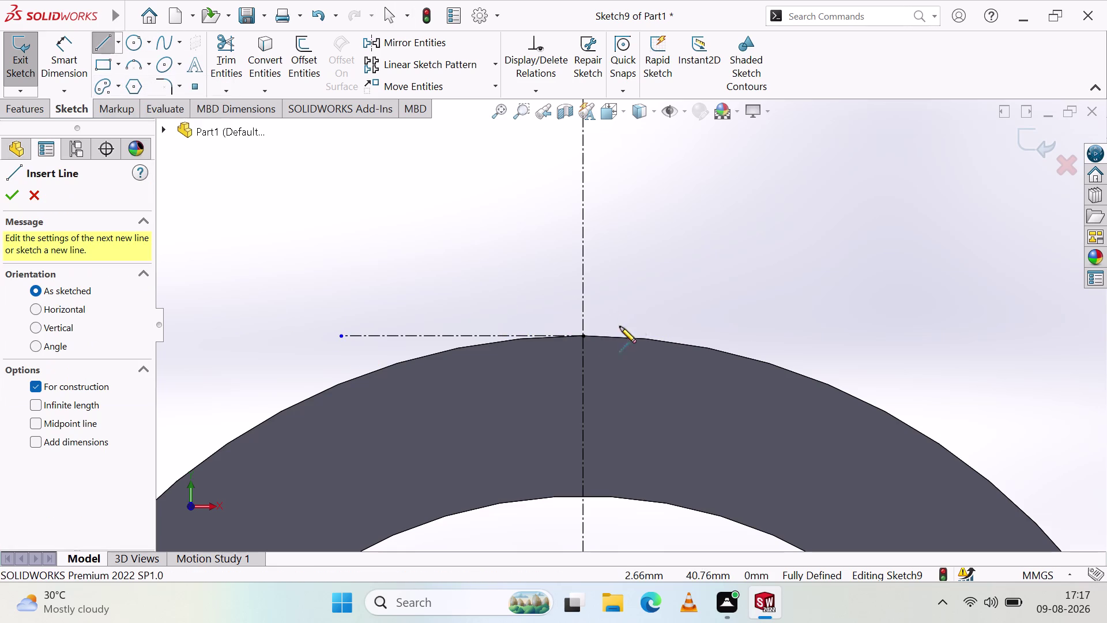
click(582, 335)
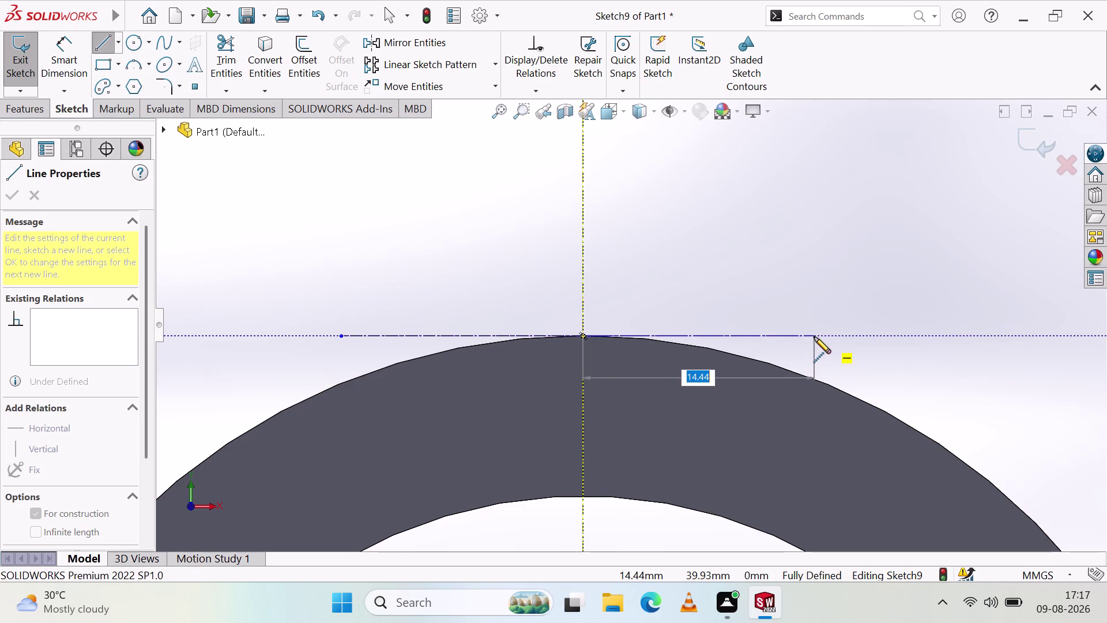
click(815, 337)
key(Escape)
key(Escape)
key(Escape)
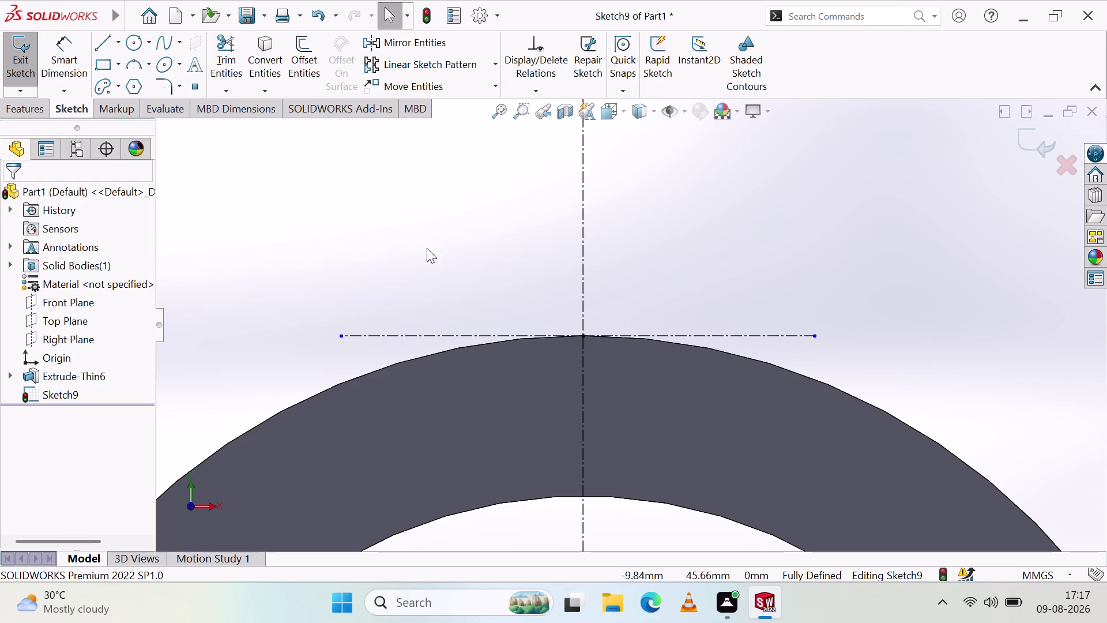
drag(107, 62, 113, 67)
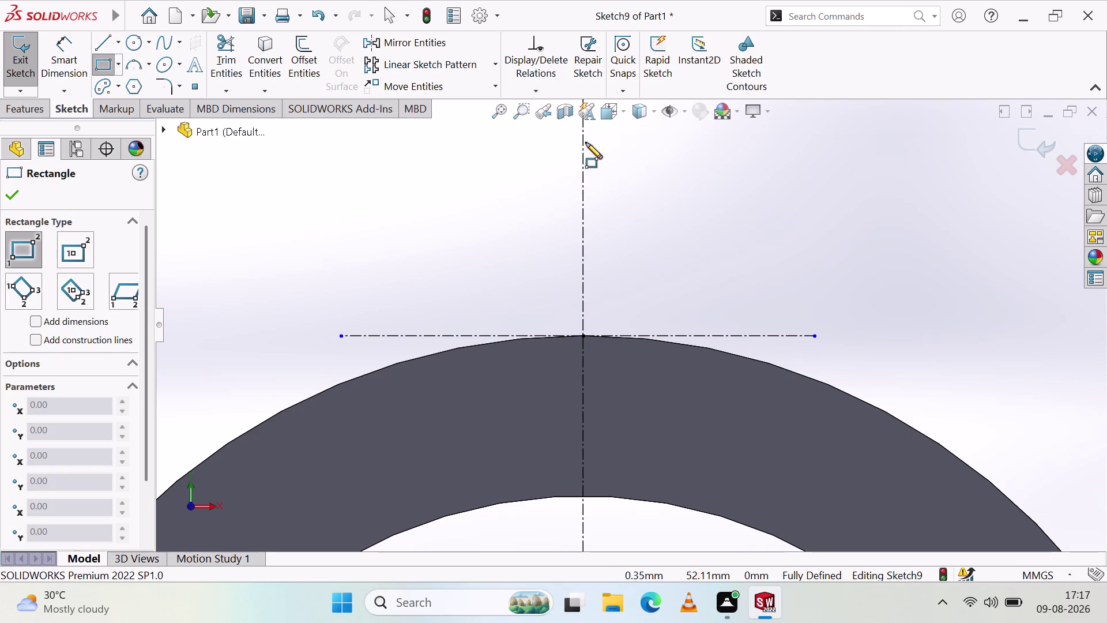
Draw a tall narrow corner rectangle from above the axis down to the cradle top.
click(566, 131)
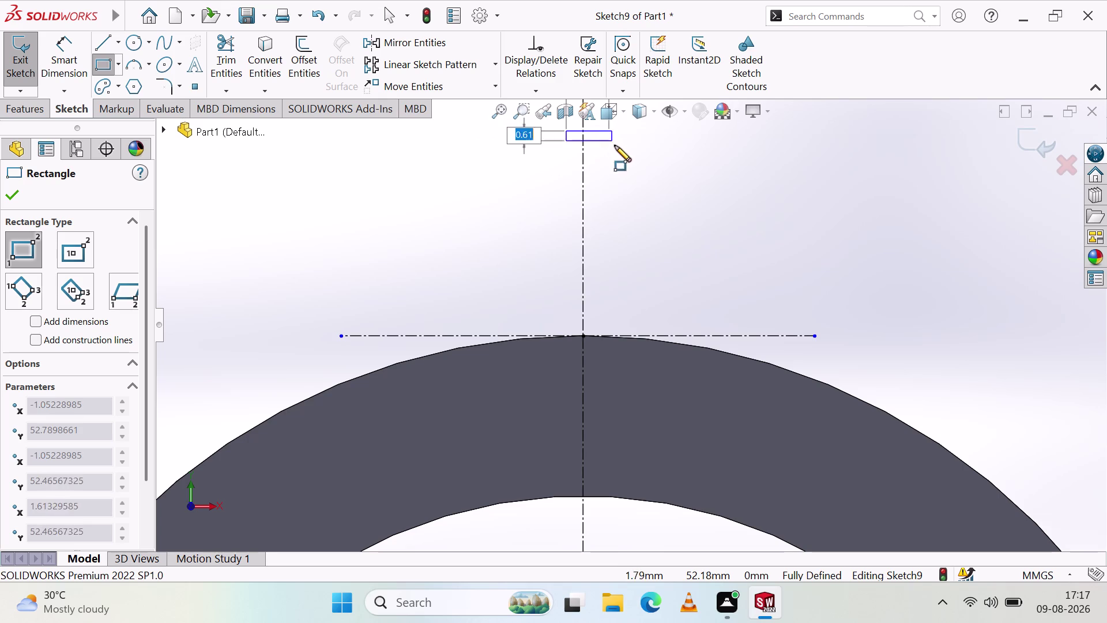
click(606, 335)
key(Escape)
key(Escape)
key(Escape)
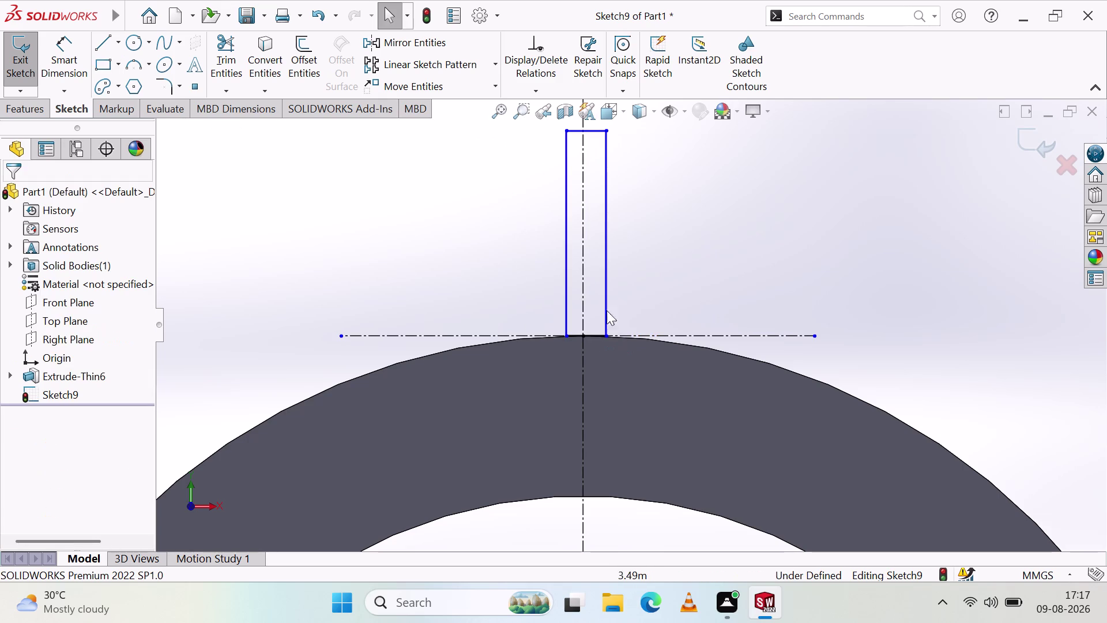
Delete the left horizontal construction line and select the right one.
click(437, 335)
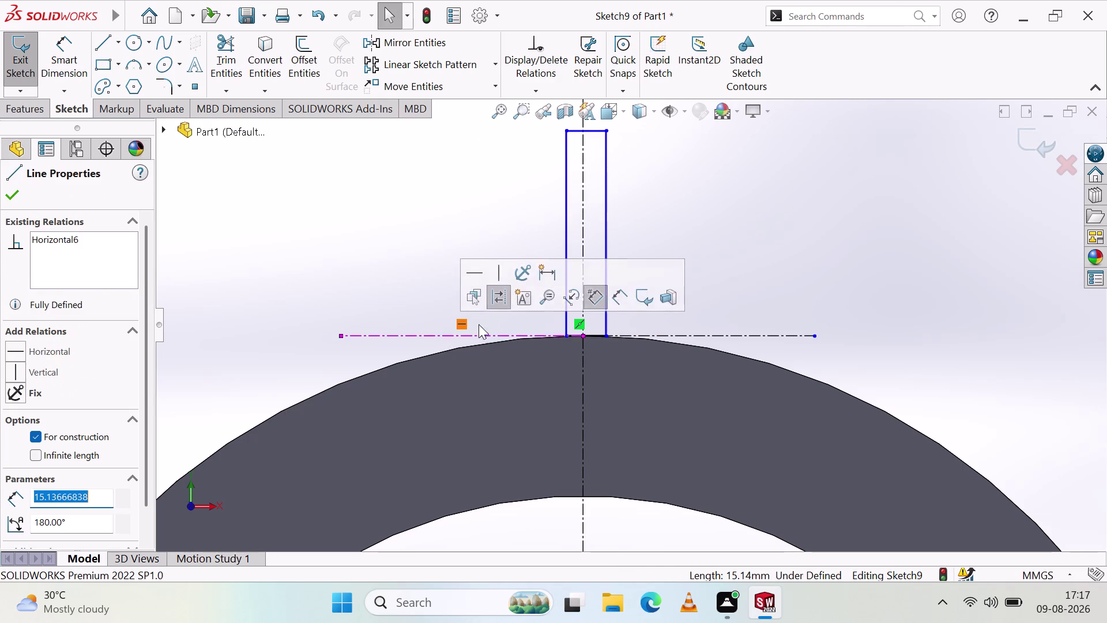
key(Delete)
click(690, 333)
Delete the right horizontal construction line.
key(Delete)
key(Delete)
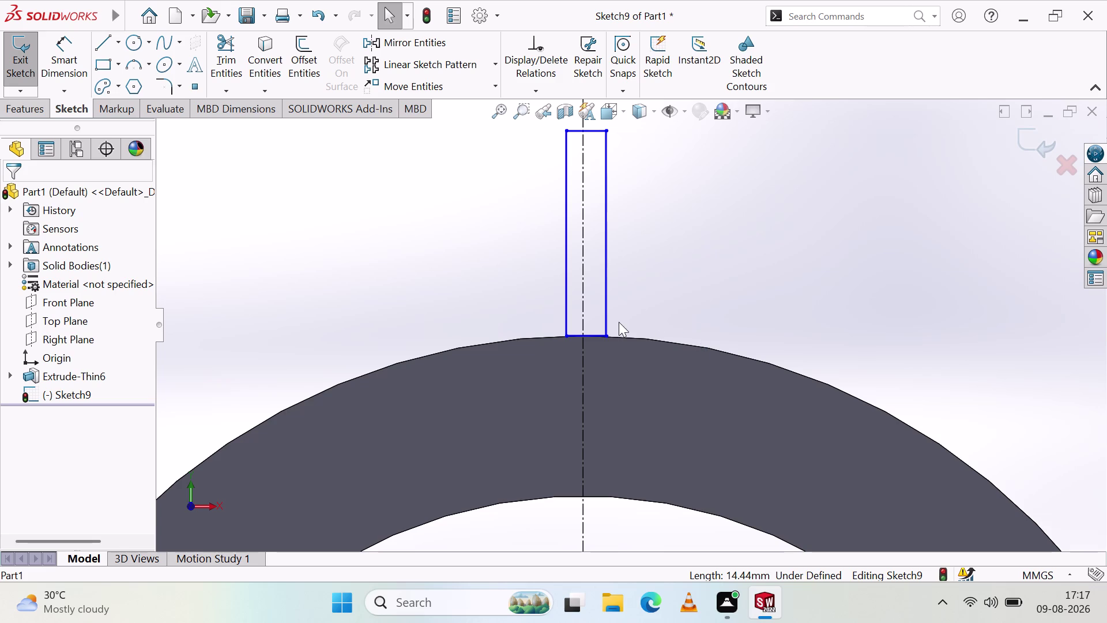
scroll(down, 3)
scroll(down, 3)
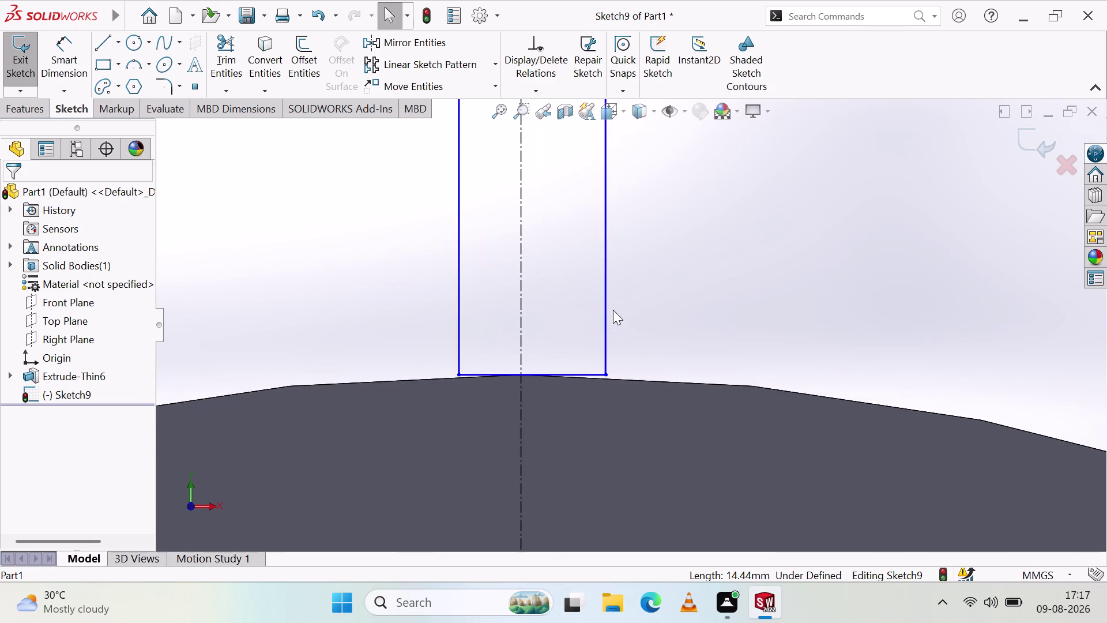
scroll(up, 3)
scroll(up, 3)
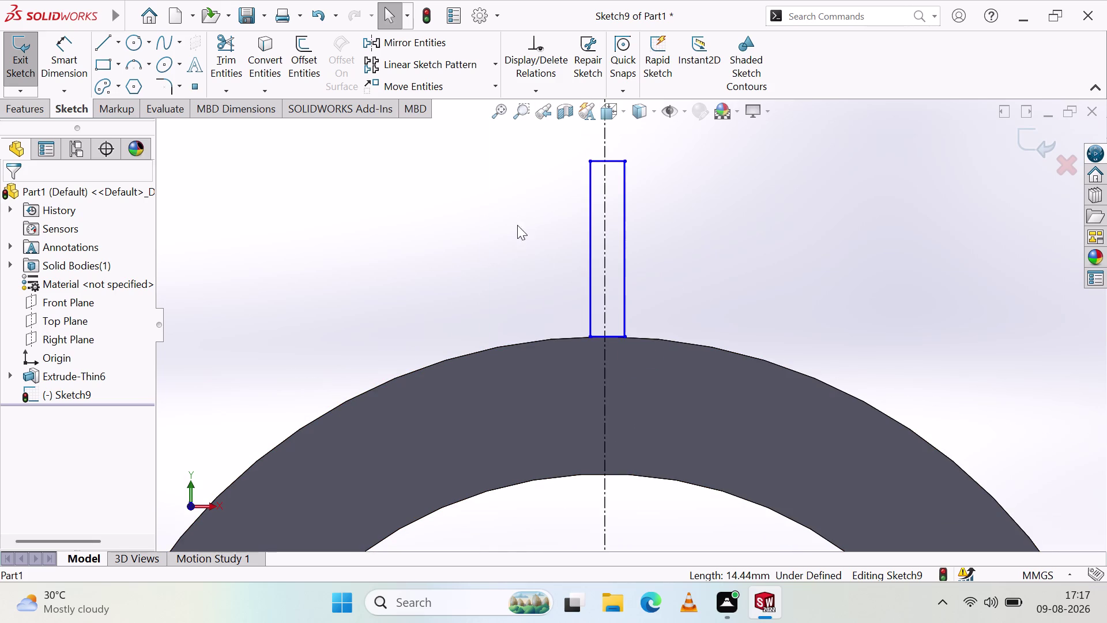
Review the relations of the rib's side edges with the vertical centerline, then its top and bottom edges.
click(588, 305)
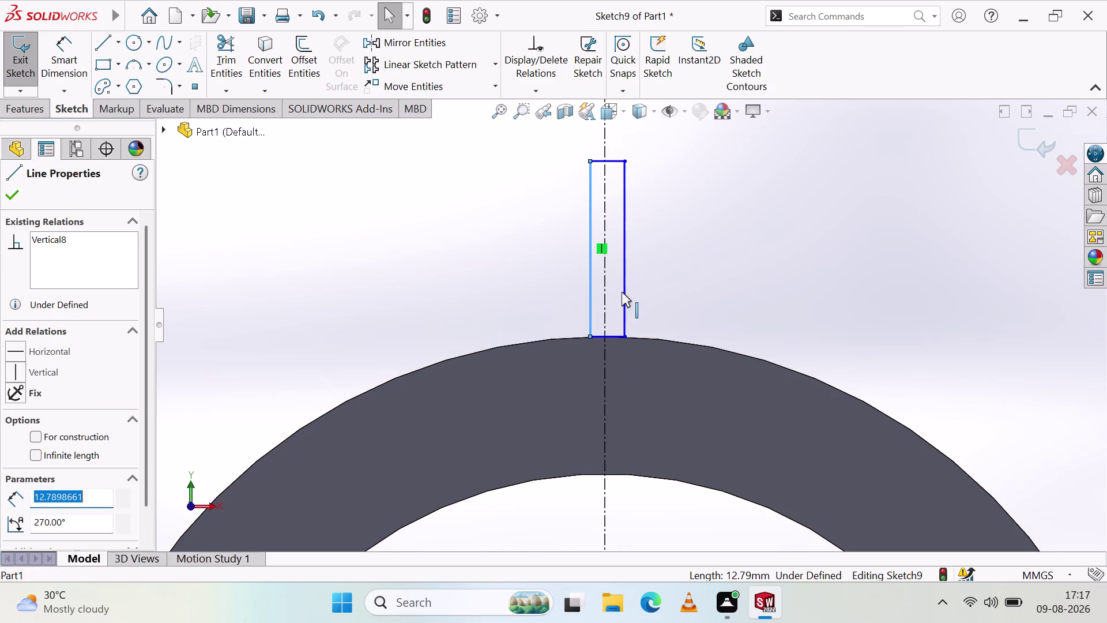
click(623, 292)
click(602, 300)
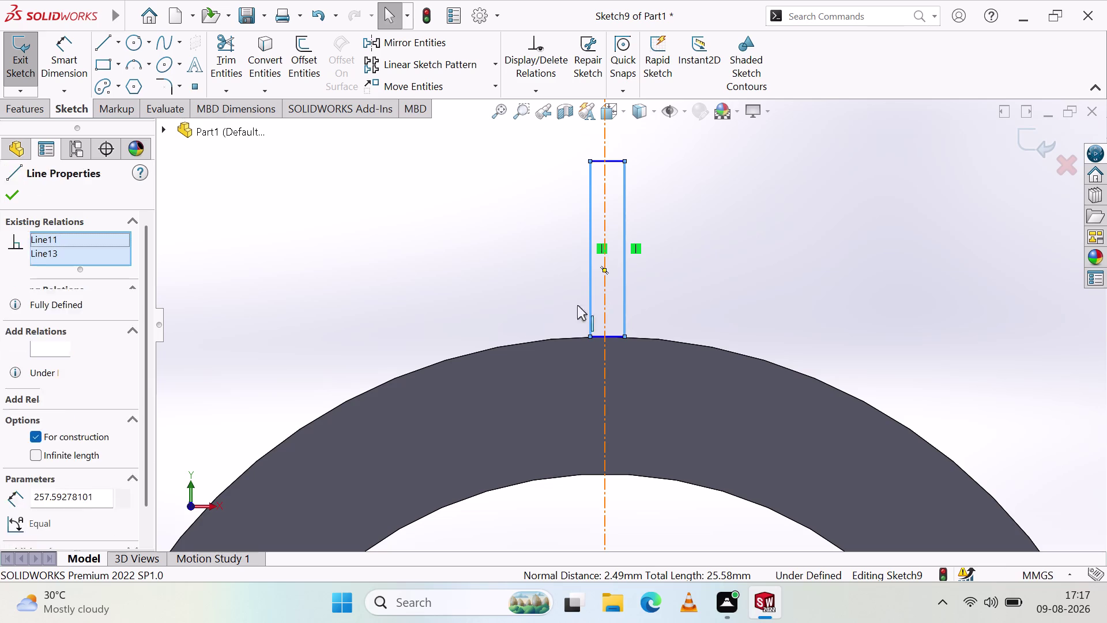
click(20, 532)
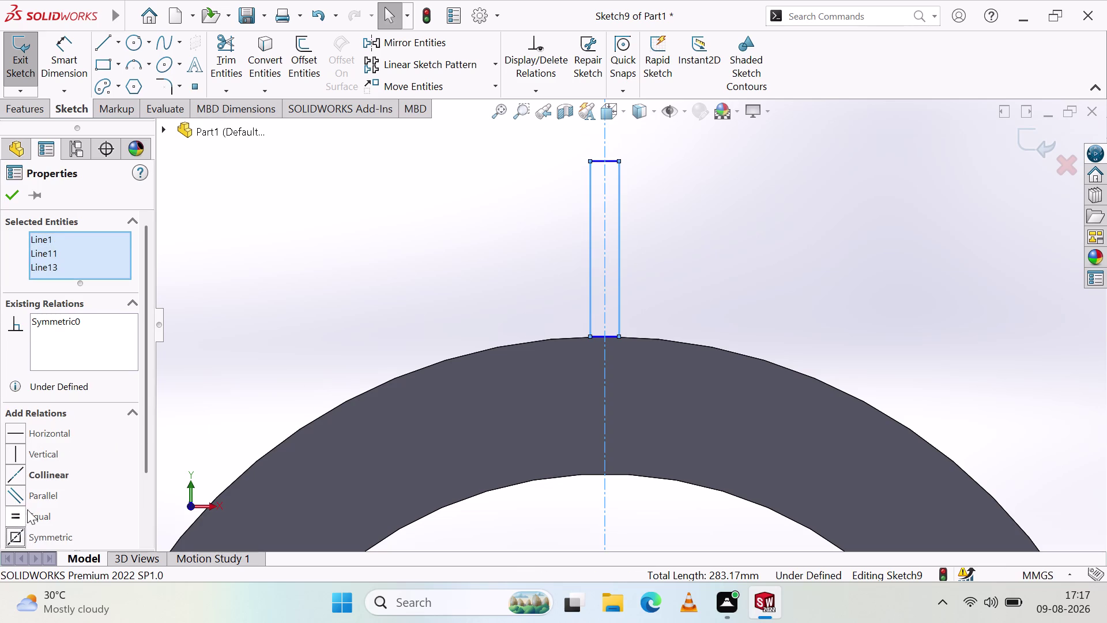
click(9, 195)
click(447, 223)
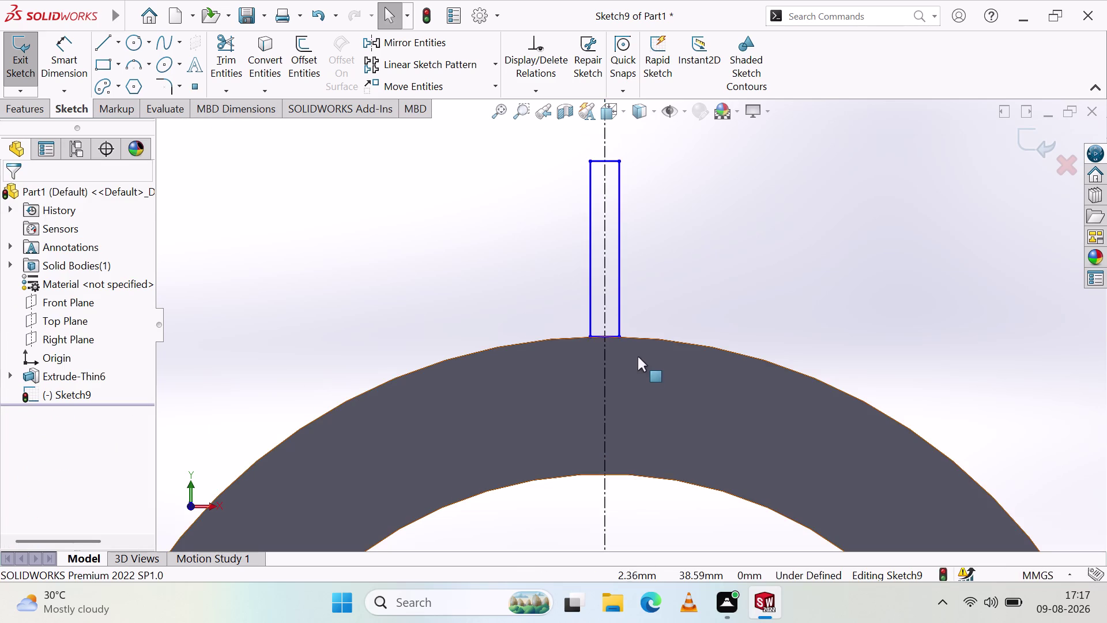
click(611, 161)
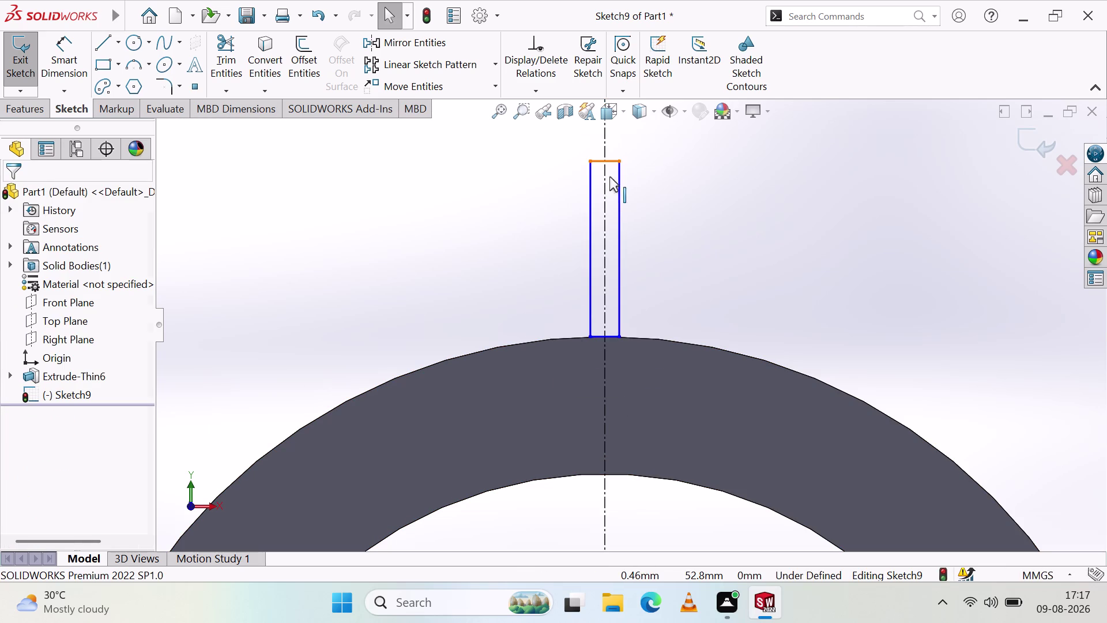
click(594, 336)
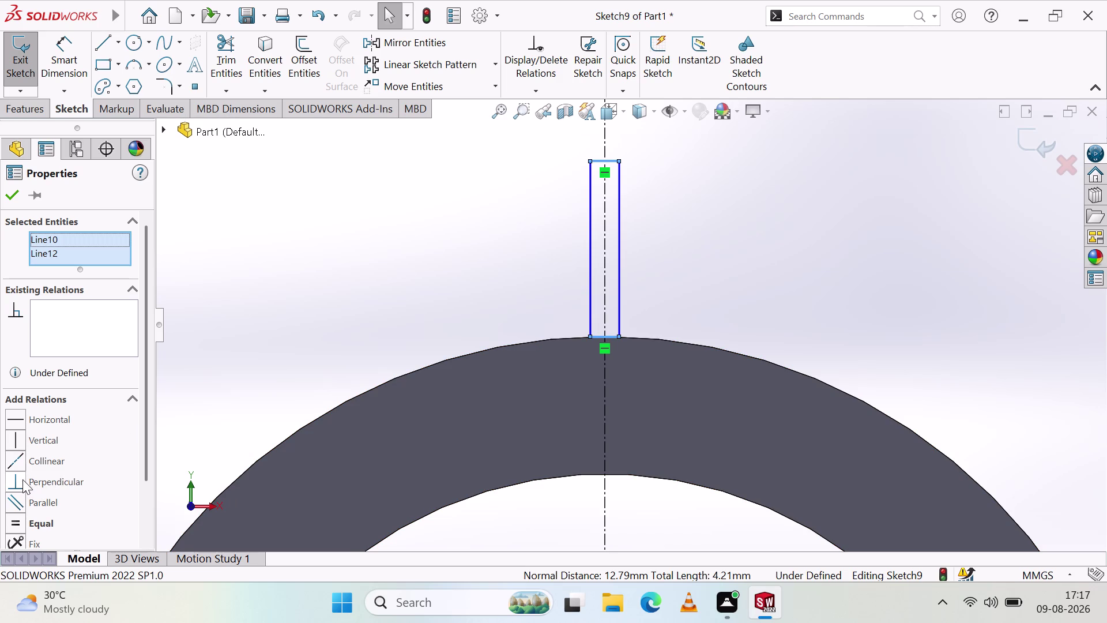
click(17, 414)
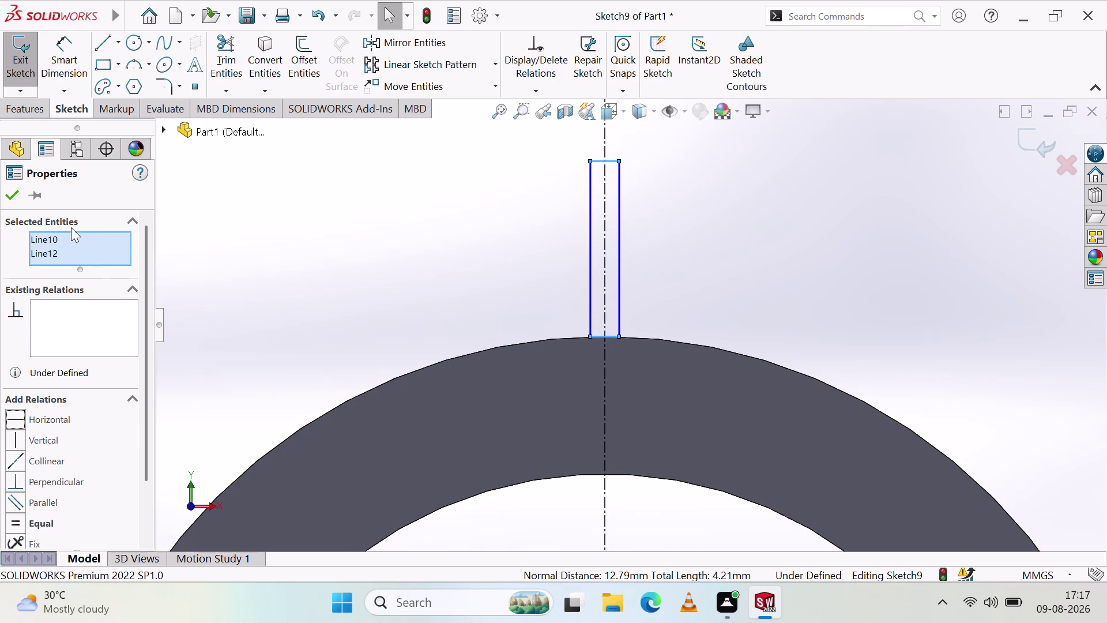
click(14, 193)
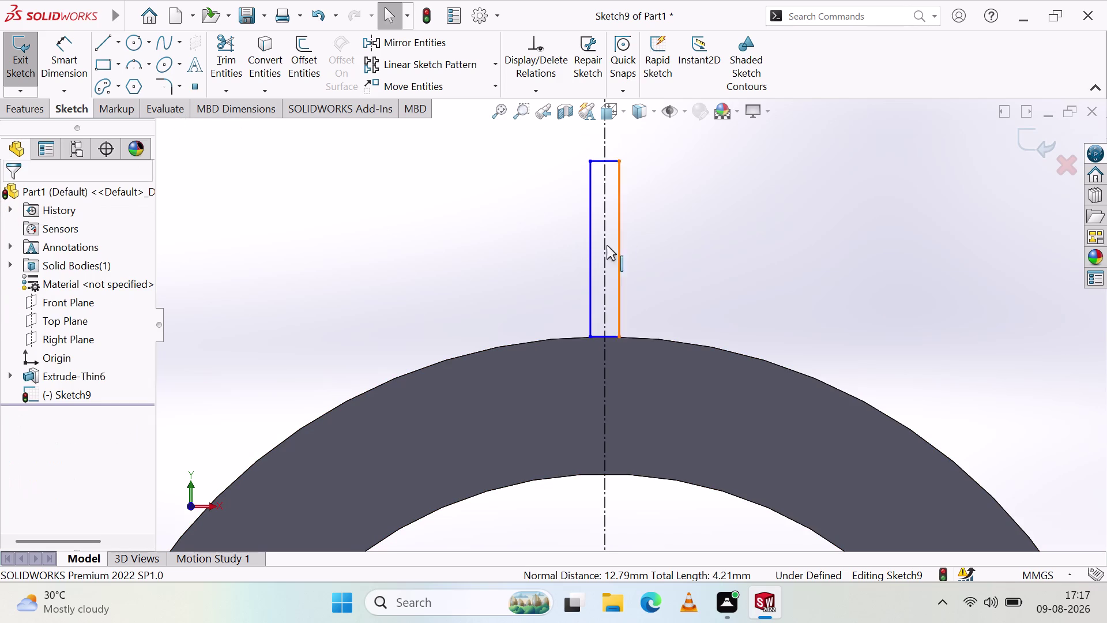
Recheck the rib's left and right edge relations, then activate Smart Dimension.
click(589, 260)
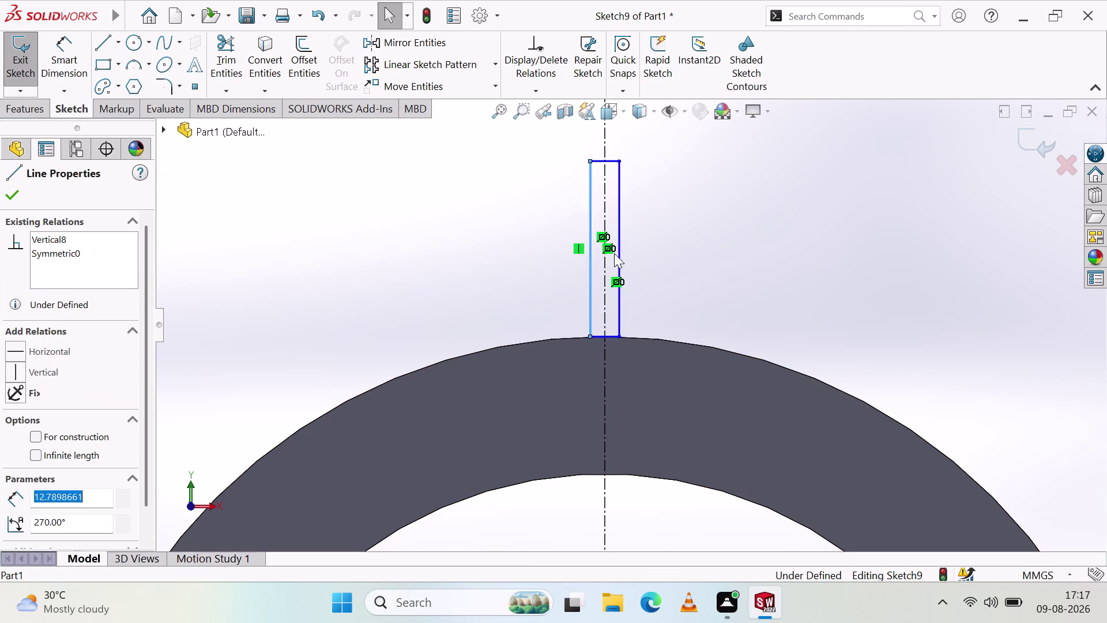
click(619, 257)
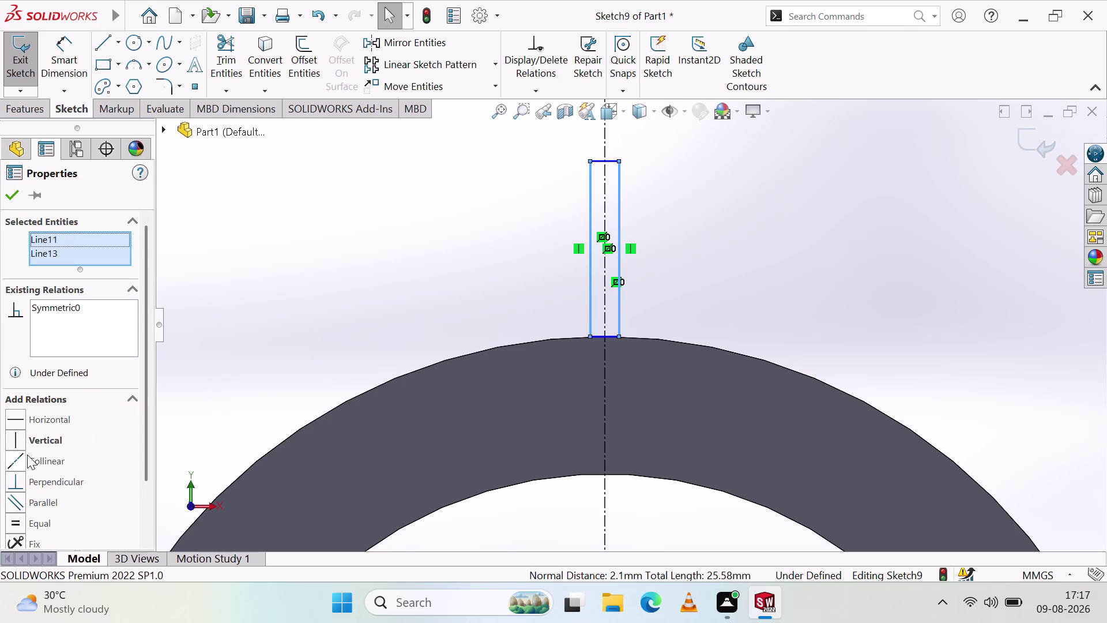
click(20, 440)
click(11, 189)
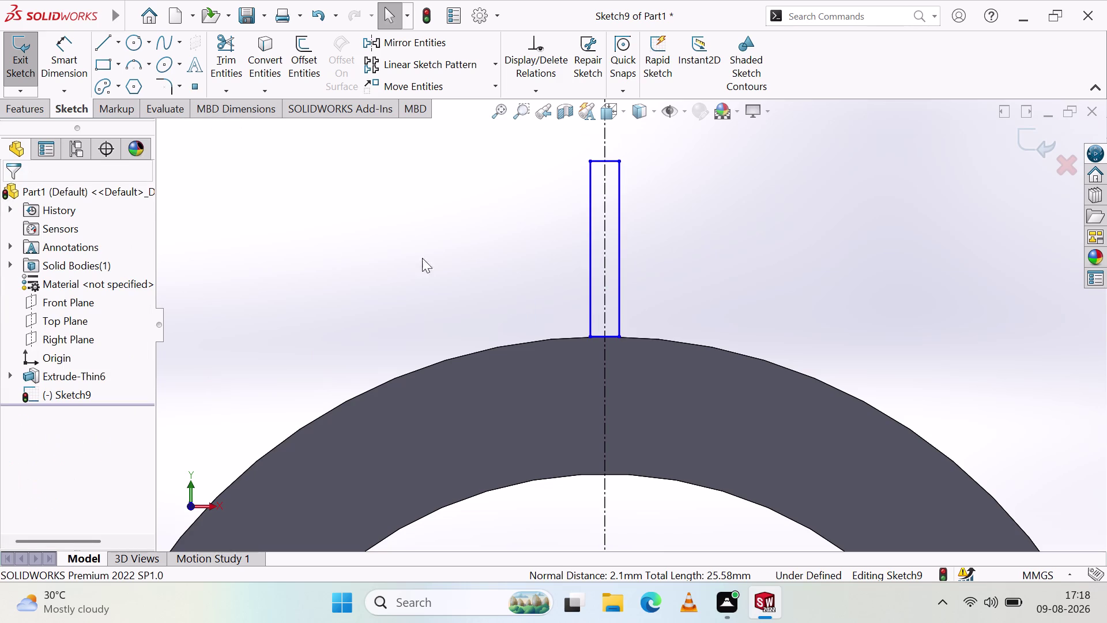
click(74, 53)
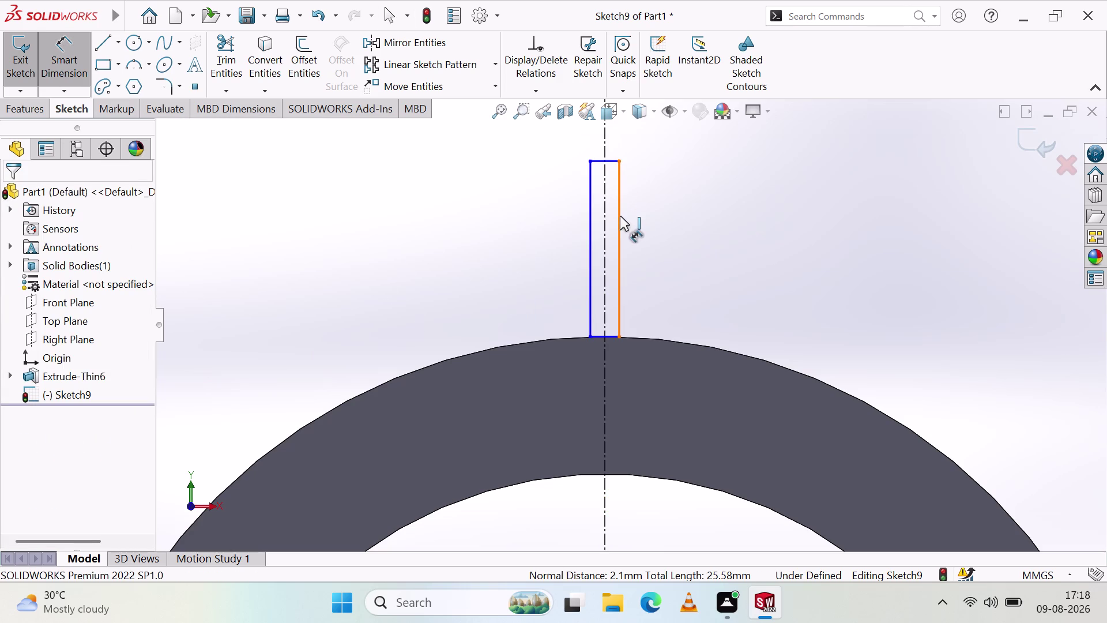
Dimension the rib rectangle's right edge height, about 12.79 mm, as D1.
drag(620, 216, 630, 220)
click(719, 216)
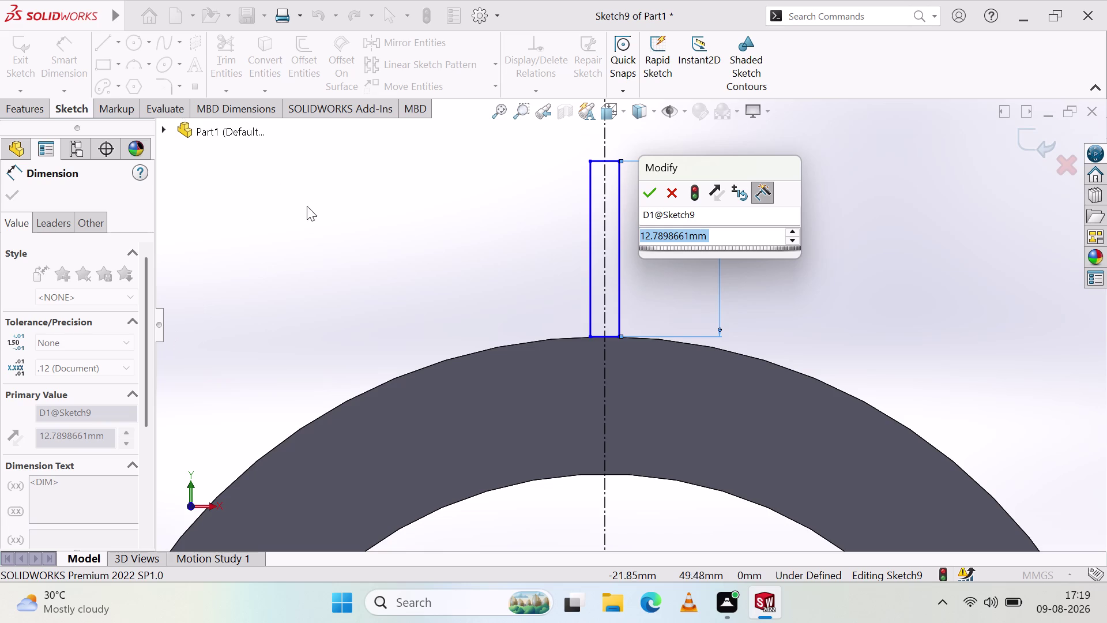
Set the rib rectangle's height dimension to 35 mm.
key(3)
key(5)
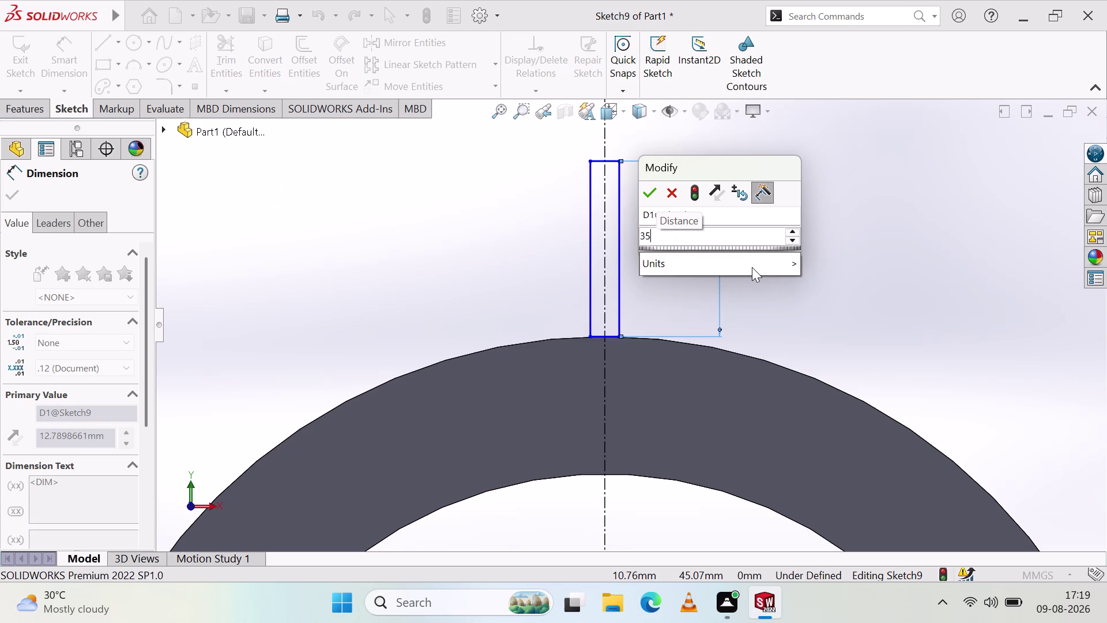
click(652, 195)
click(440, 257)
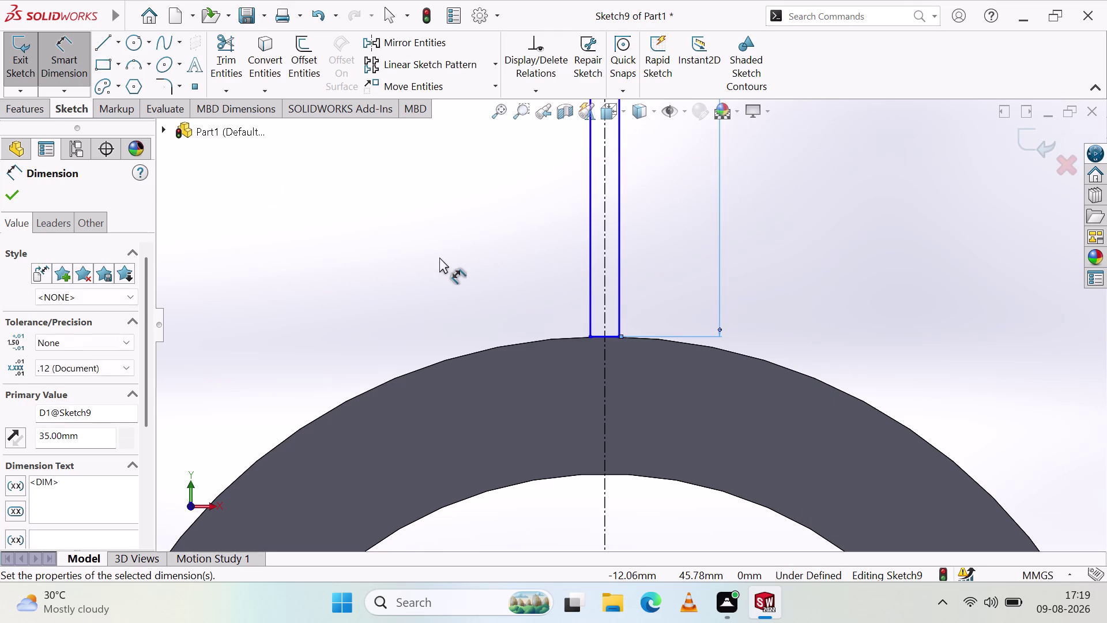
scroll(up, 3)
scroll(up, 3)
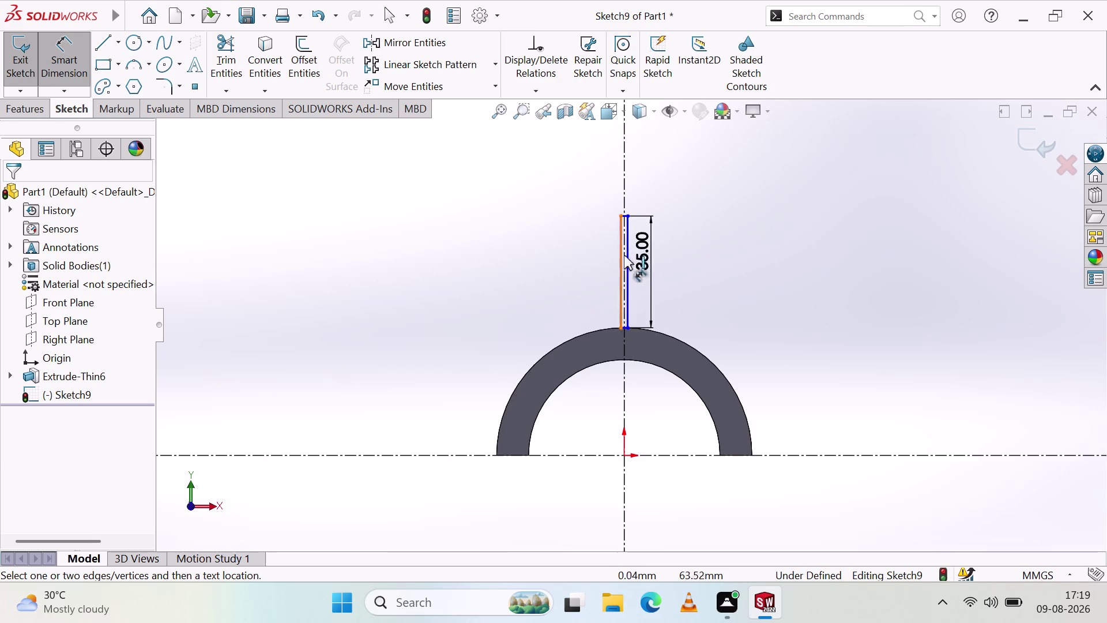
scroll(down, 3)
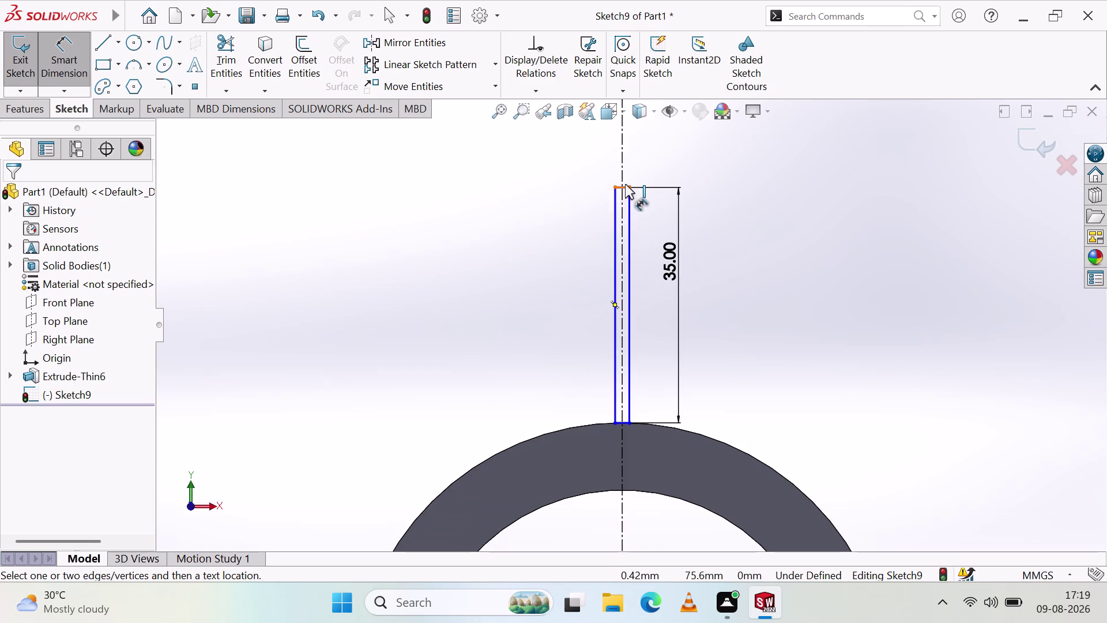
scroll(down, 3)
Dimension the rib's top edge to a 10 mm width.
click(618, 221)
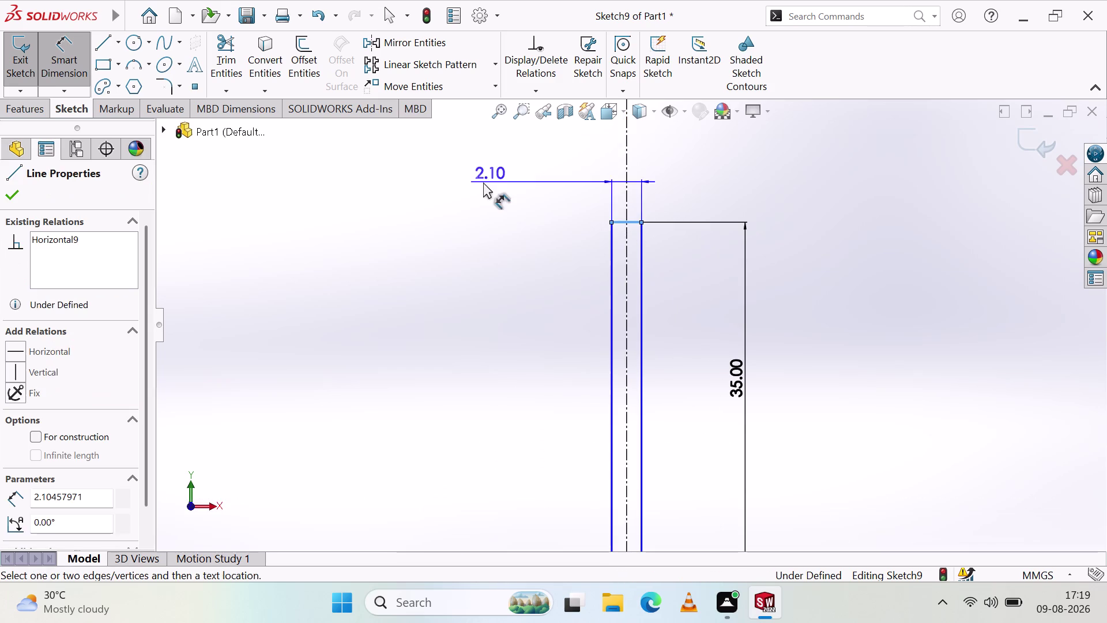
click(450, 214)
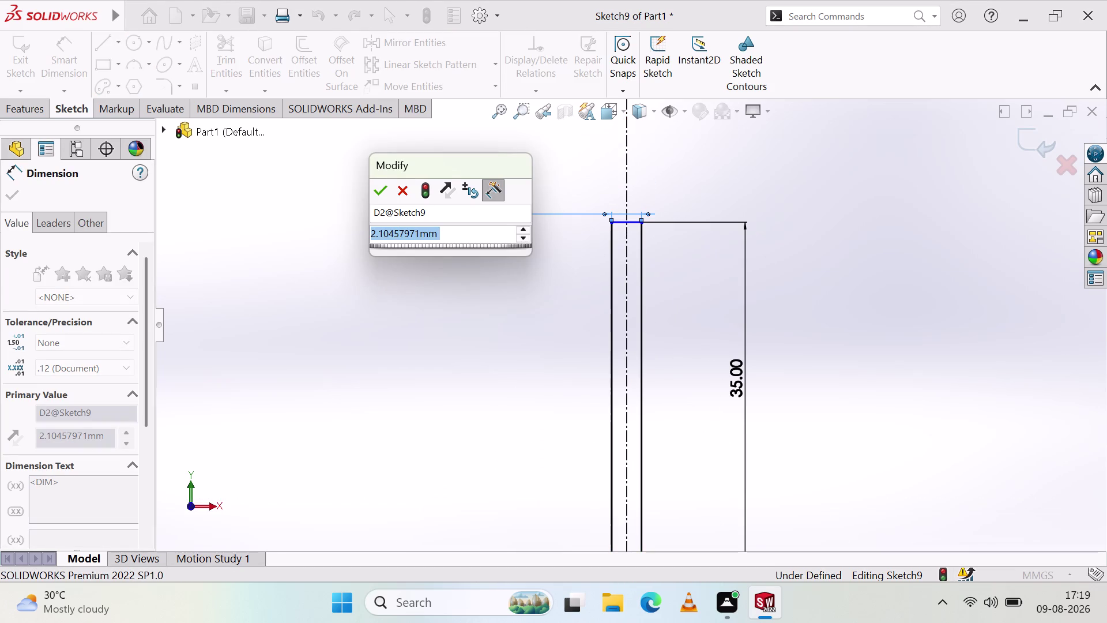
key(1)
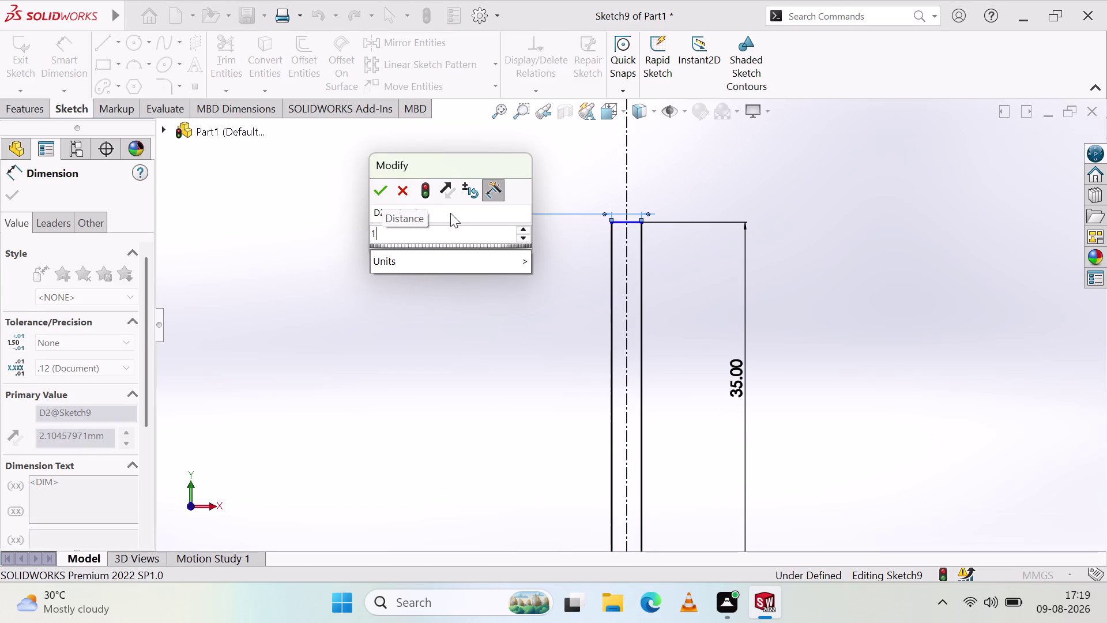
key(0)
key(Return)
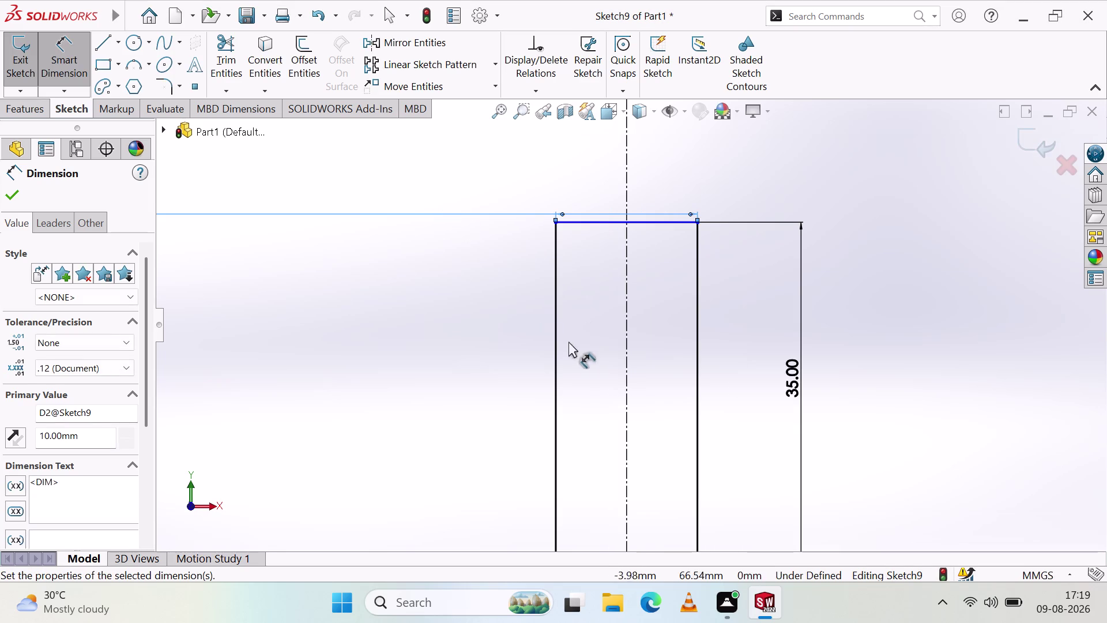
click(419, 323)
Reposition the 10.00 width and 35.00 height labels near the rib.
scroll(up, 3)
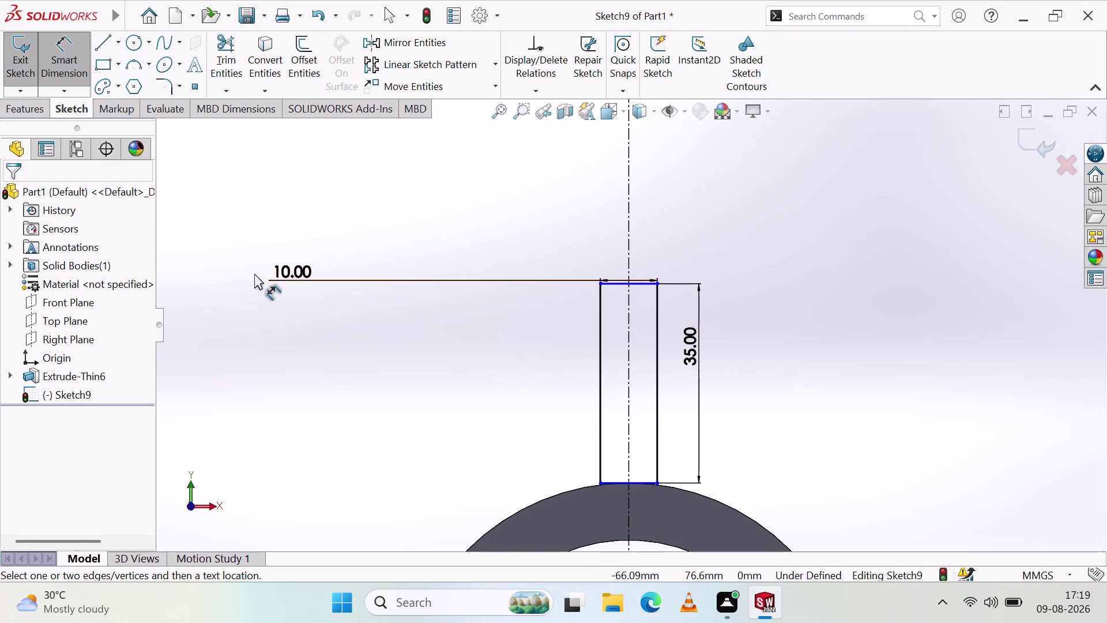
drag(288, 271, 863, 237)
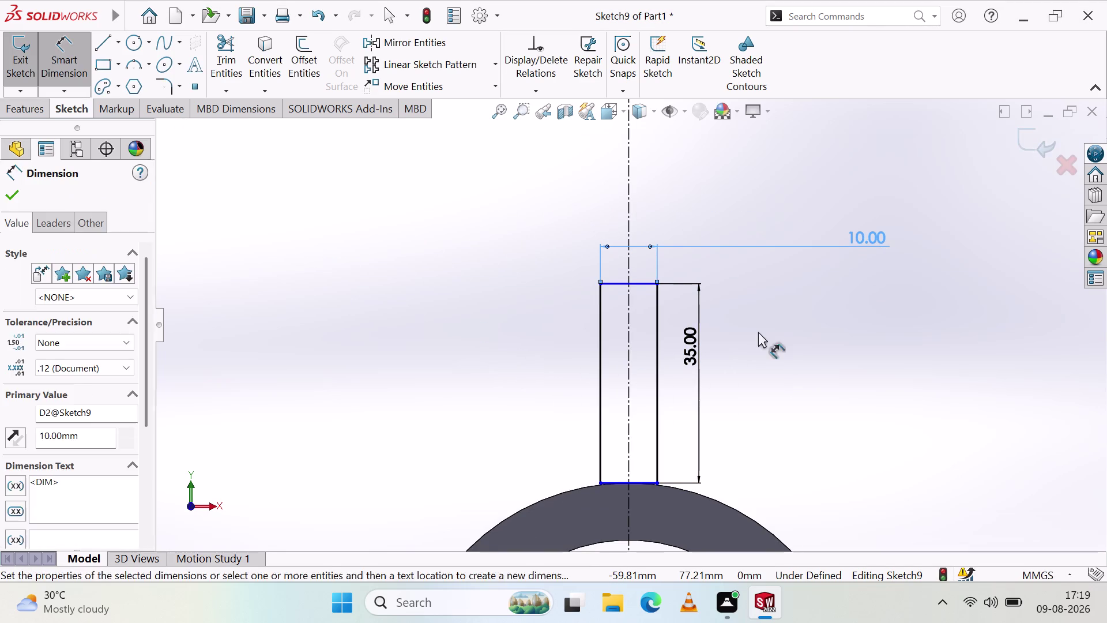
drag(746, 352, 748, 346)
drag(692, 359, 827, 304)
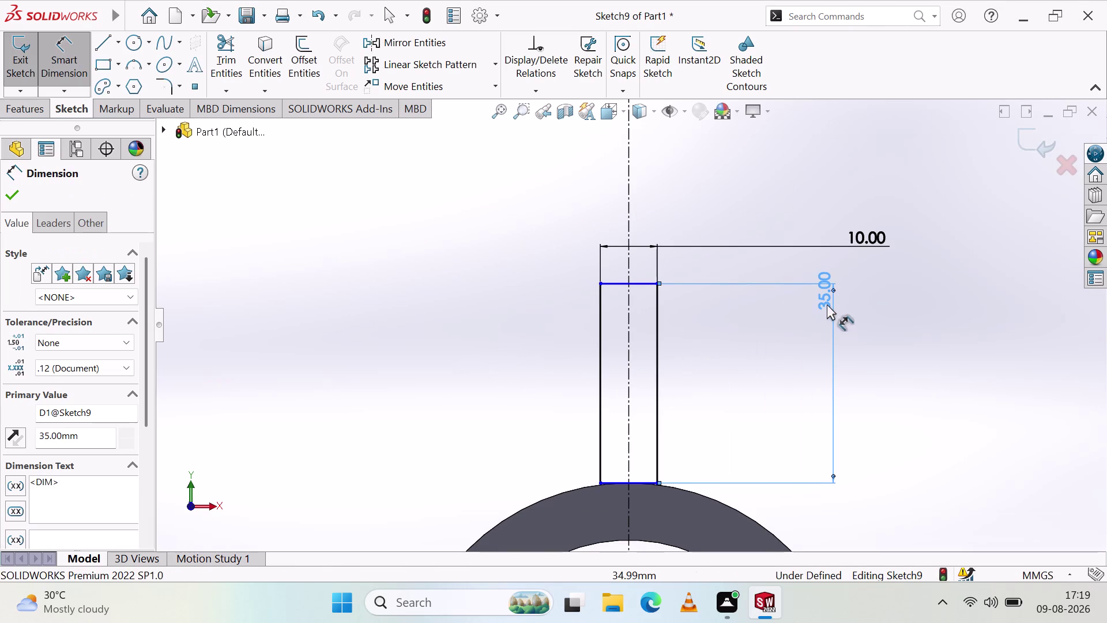
drag(825, 299, 797, 338)
click(850, 345)
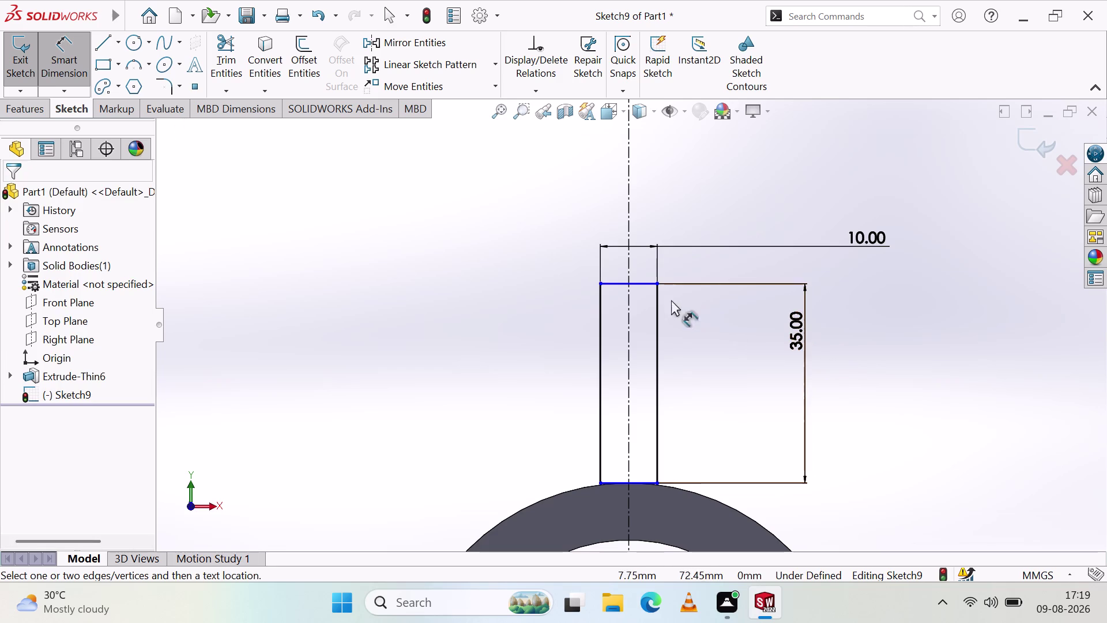
click(433, 300)
scroll(down, 3)
scroll(up, 3)
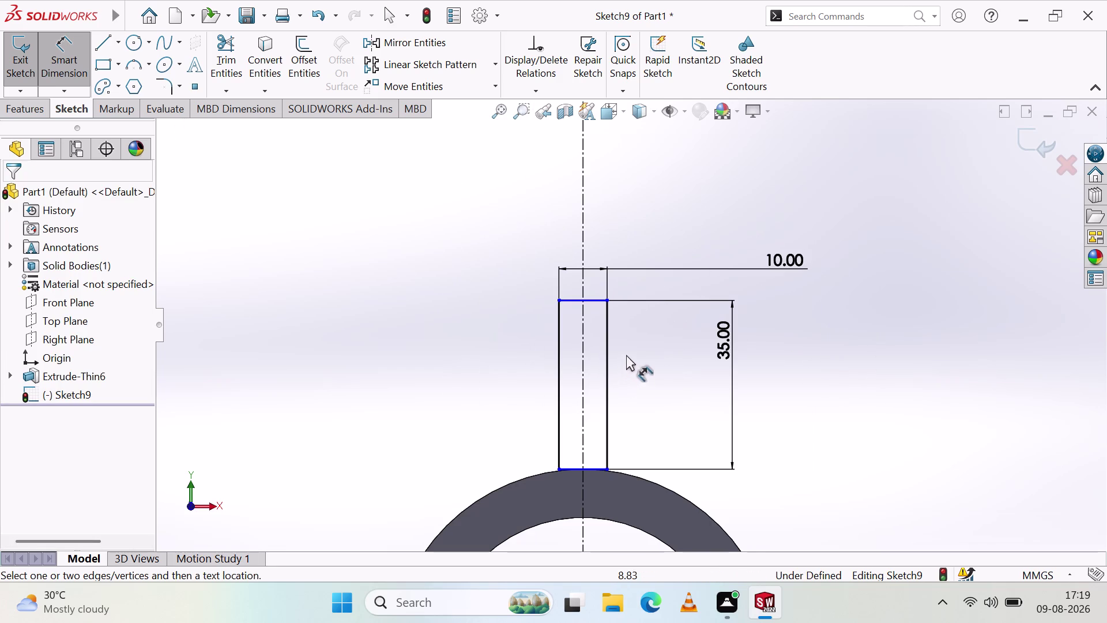
Make the rib's top and bottom edges Symmetric about the centreline, which leaves the sketch unsolvable.
click(69, 69)
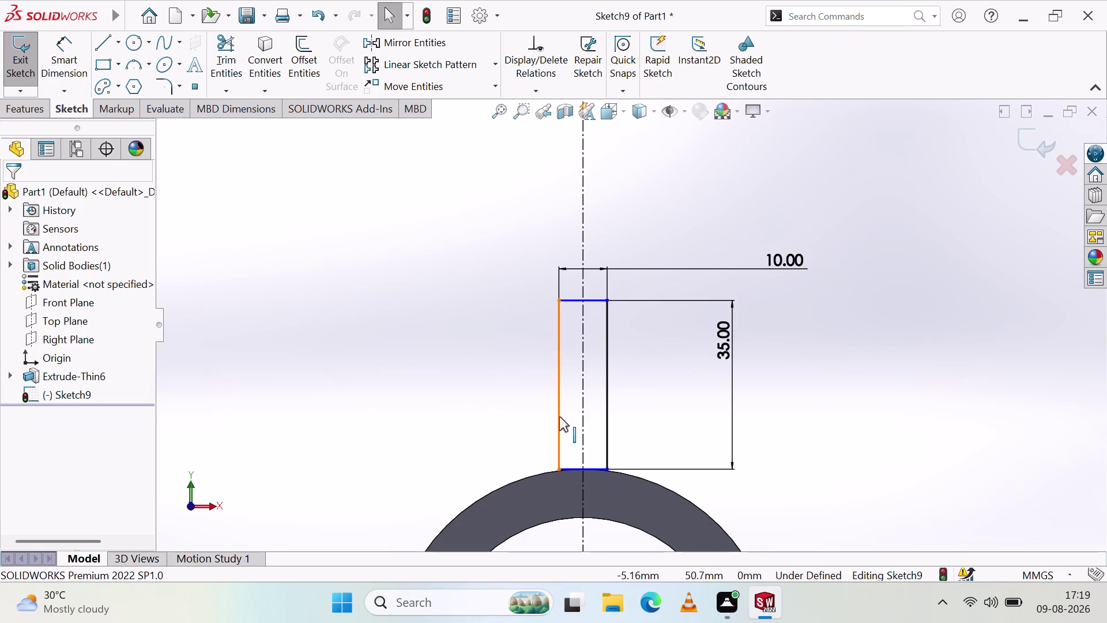
click(589, 298)
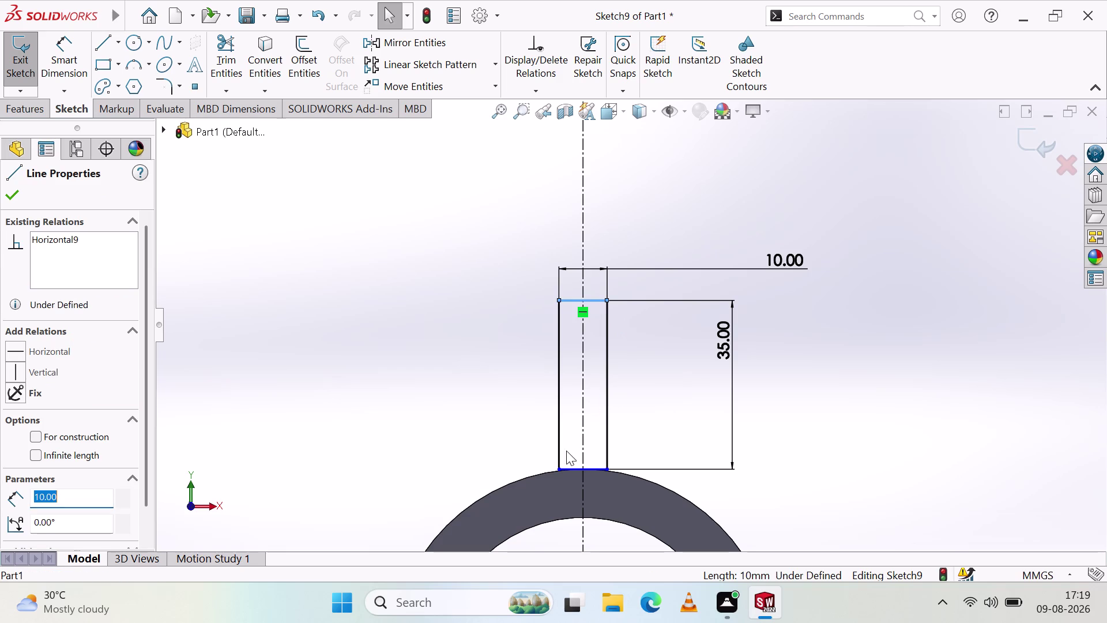
click(567, 467)
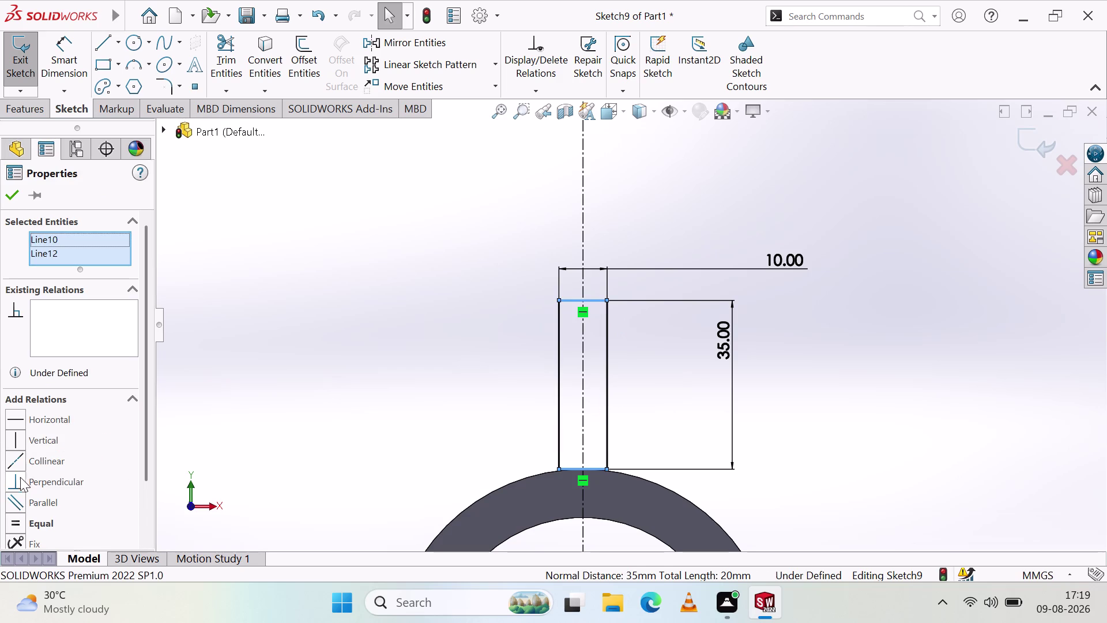
click(17, 424)
click(11, 202)
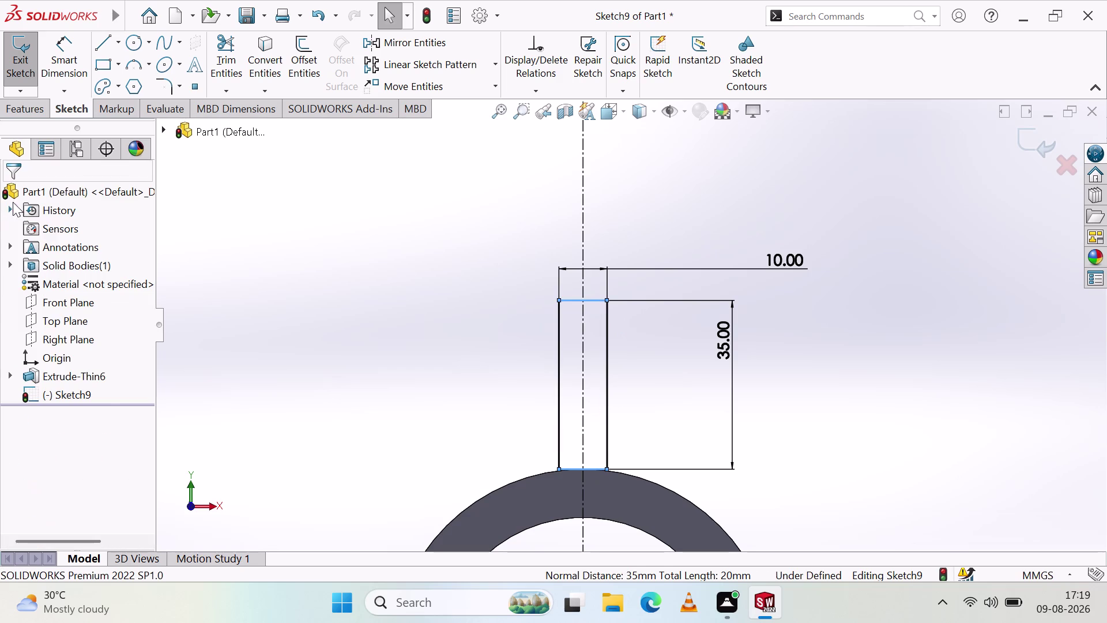
drag(281, 329, 286, 335)
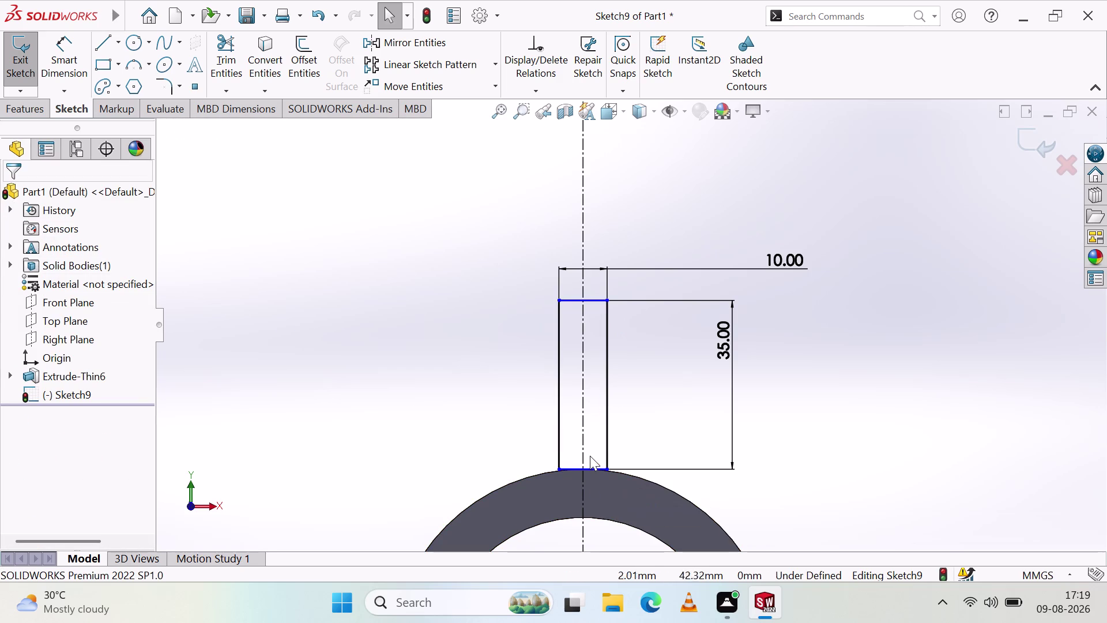
click(582, 330)
click(597, 298)
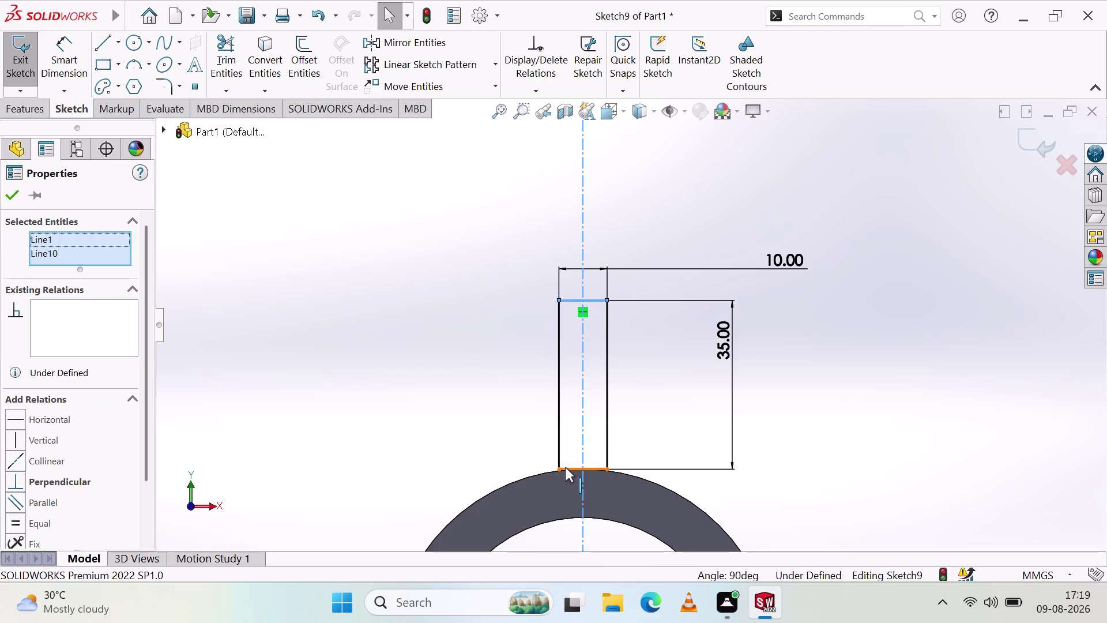
click(567, 468)
click(18, 535)
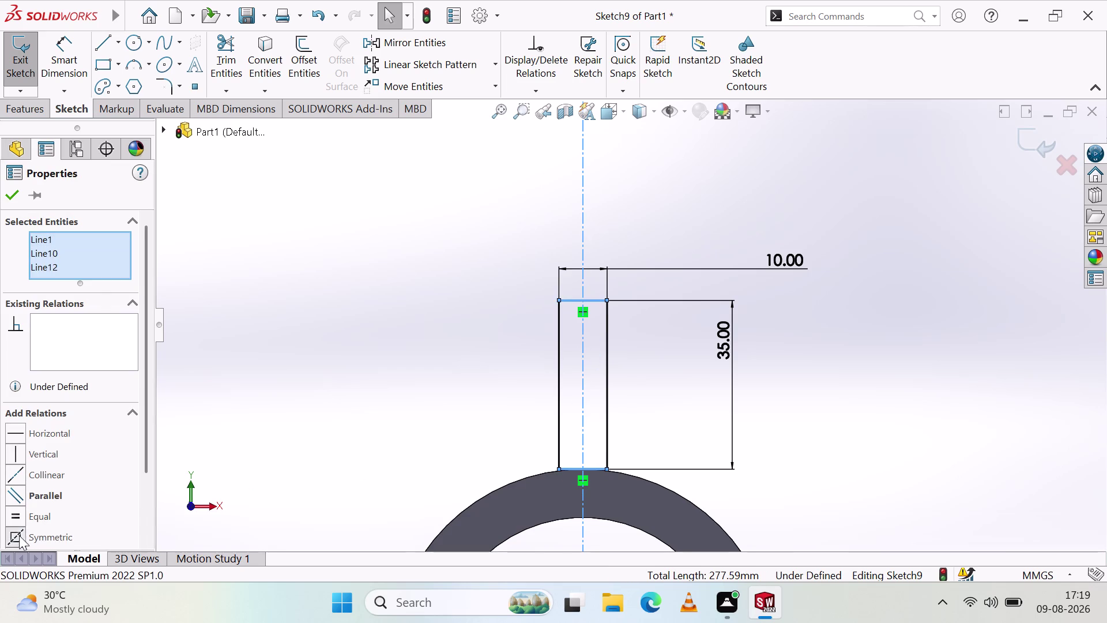
click(10, 195)
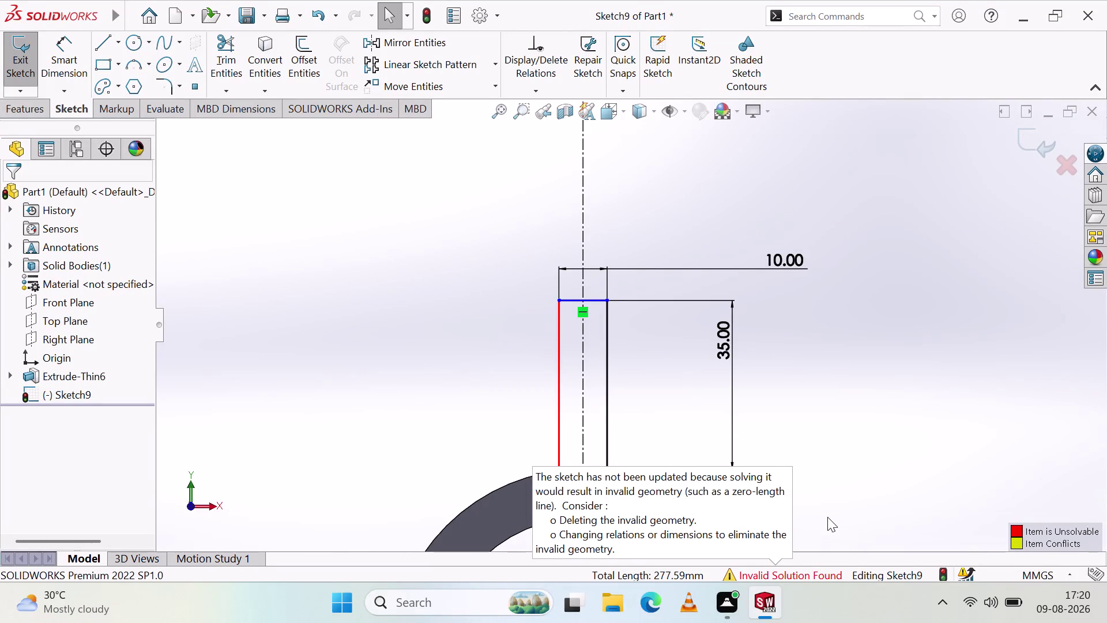
Undo the failed relation, reject Collinear, and make the rib top edge and centreline Equal.
key(ctrl+z)
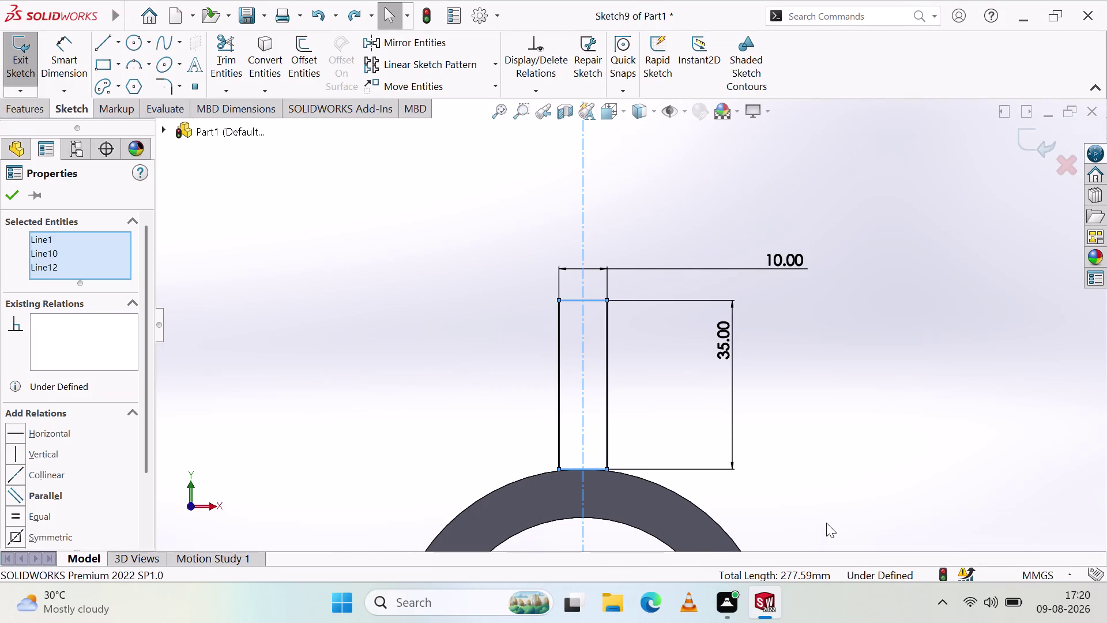
key(Escape)
key(Escape)
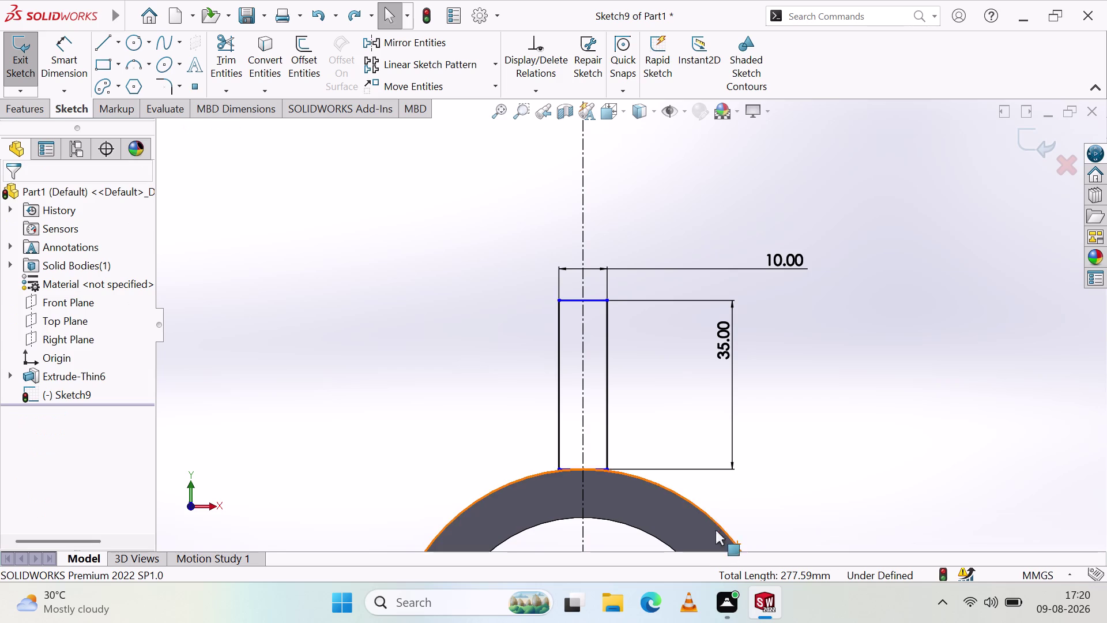
click(592, 300)
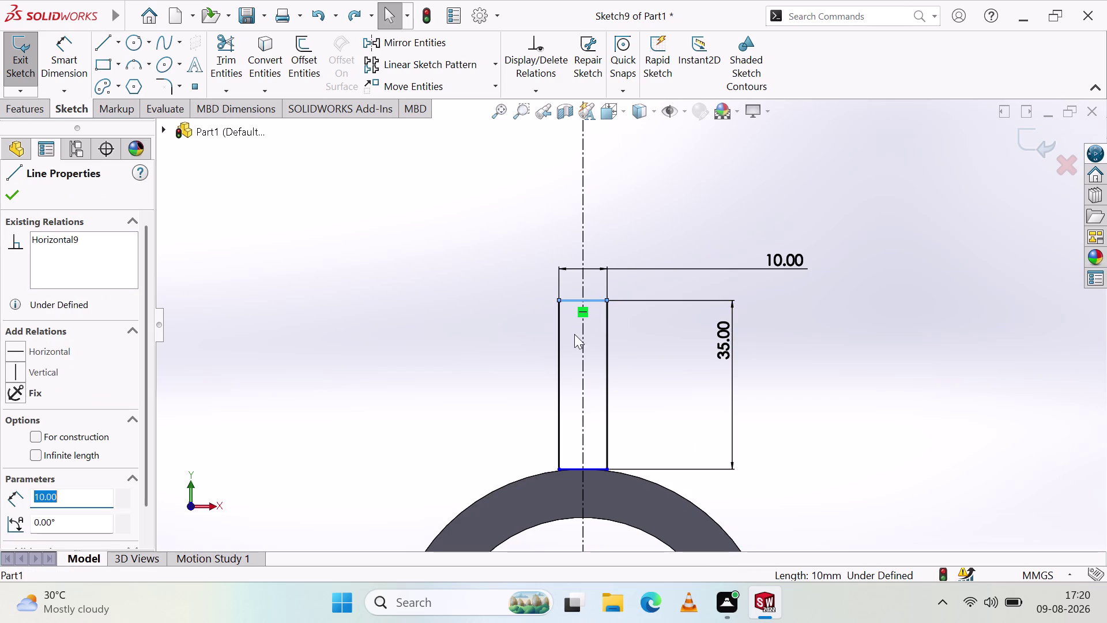
click(581, 340)
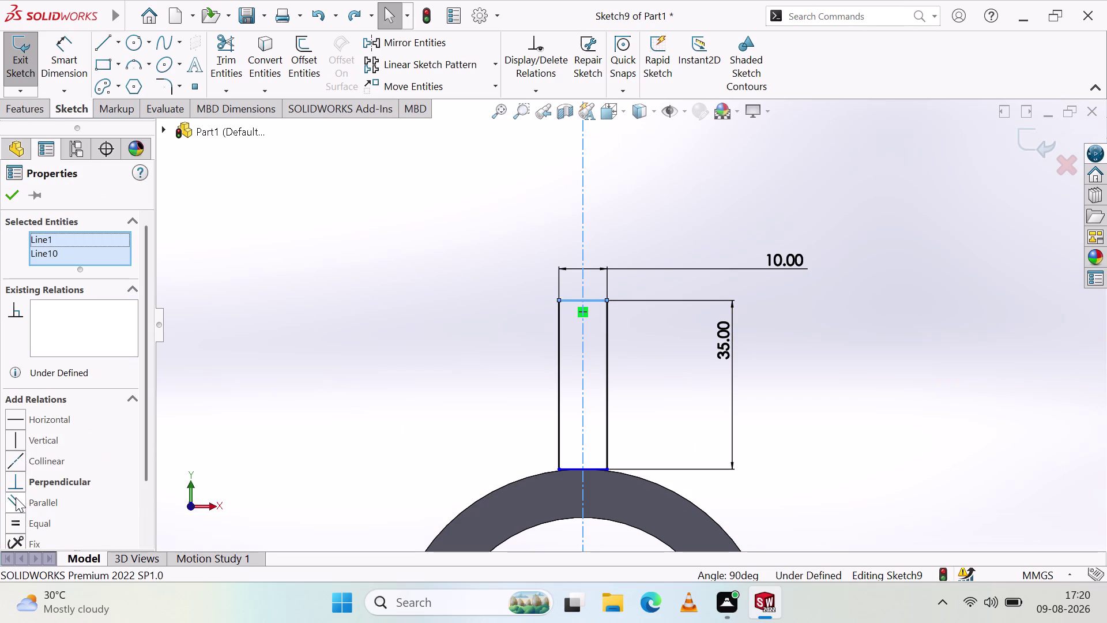
click(16, 462)
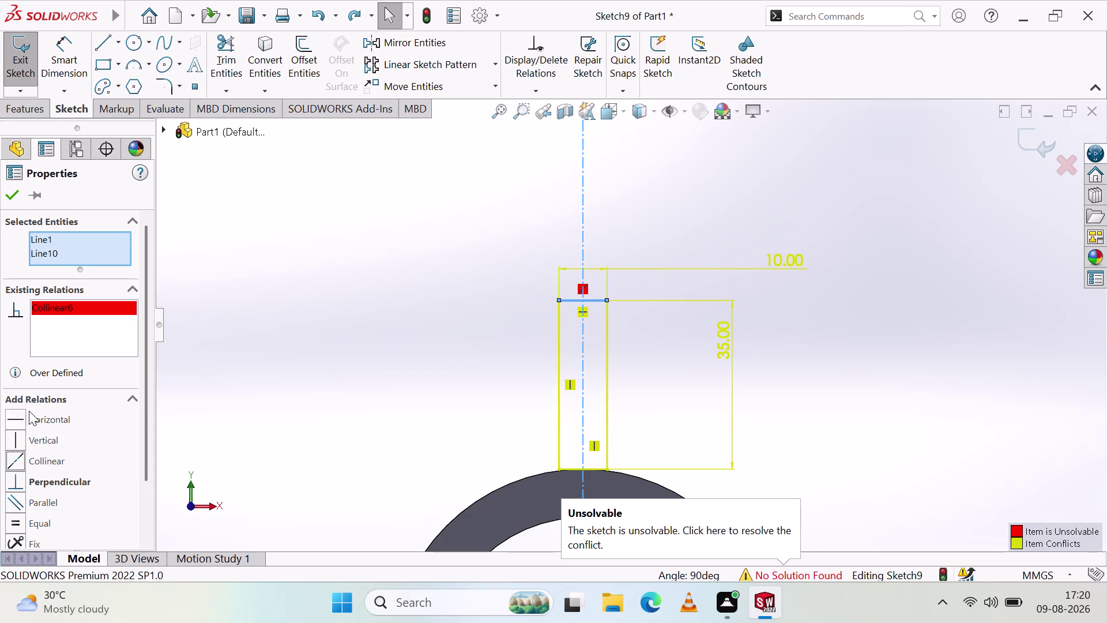
key(ctrl+z)
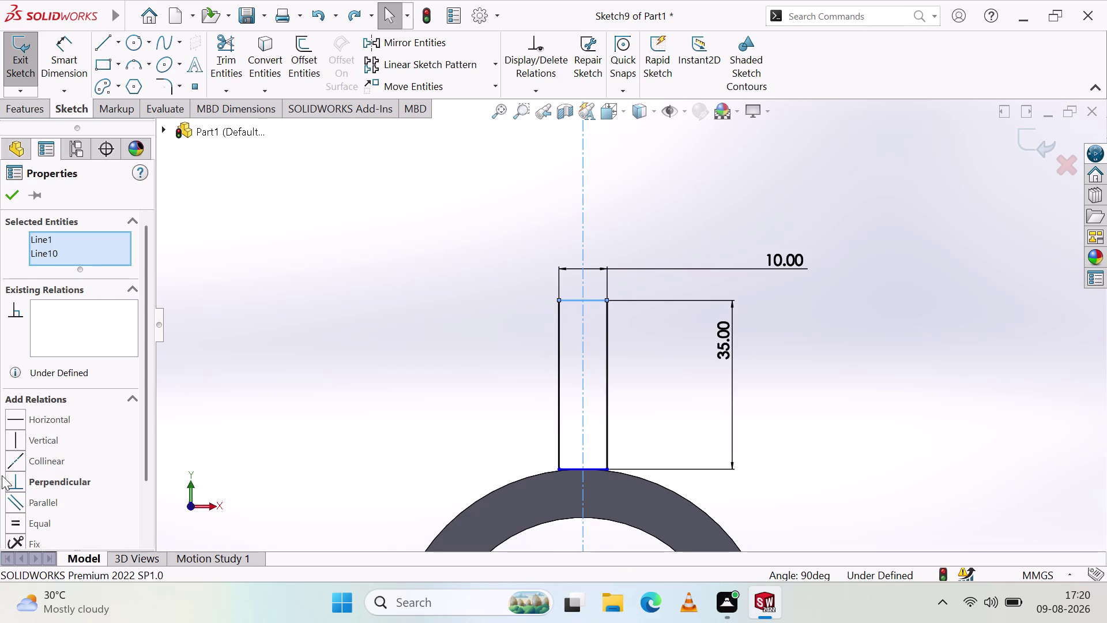
click(17, 517)
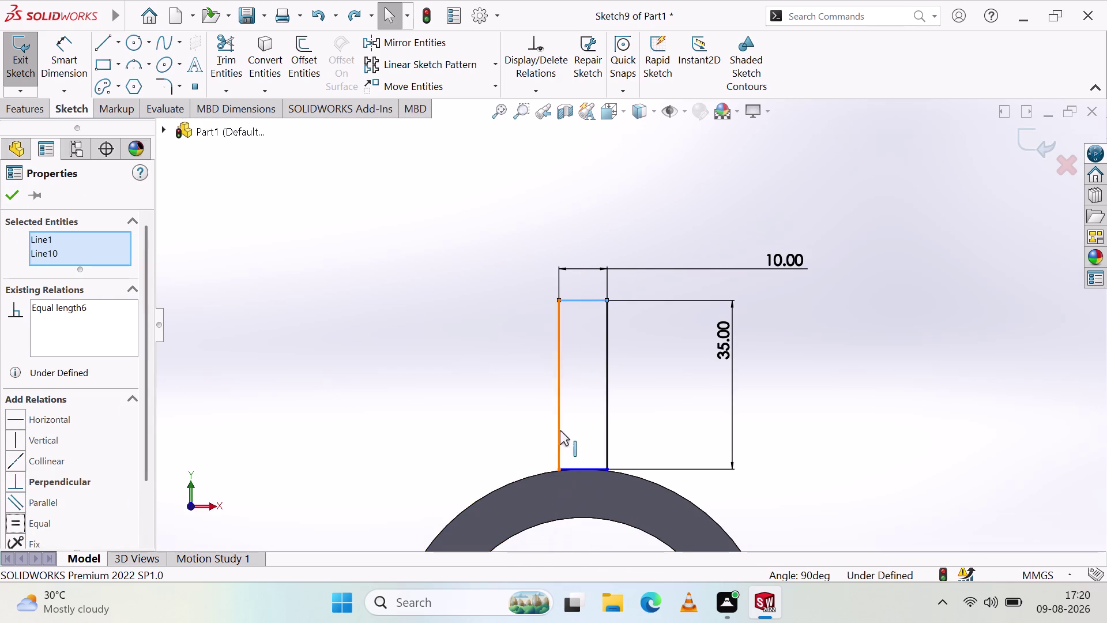
Fix all four corner points of the rib rectangle.
scroll(up, 3)
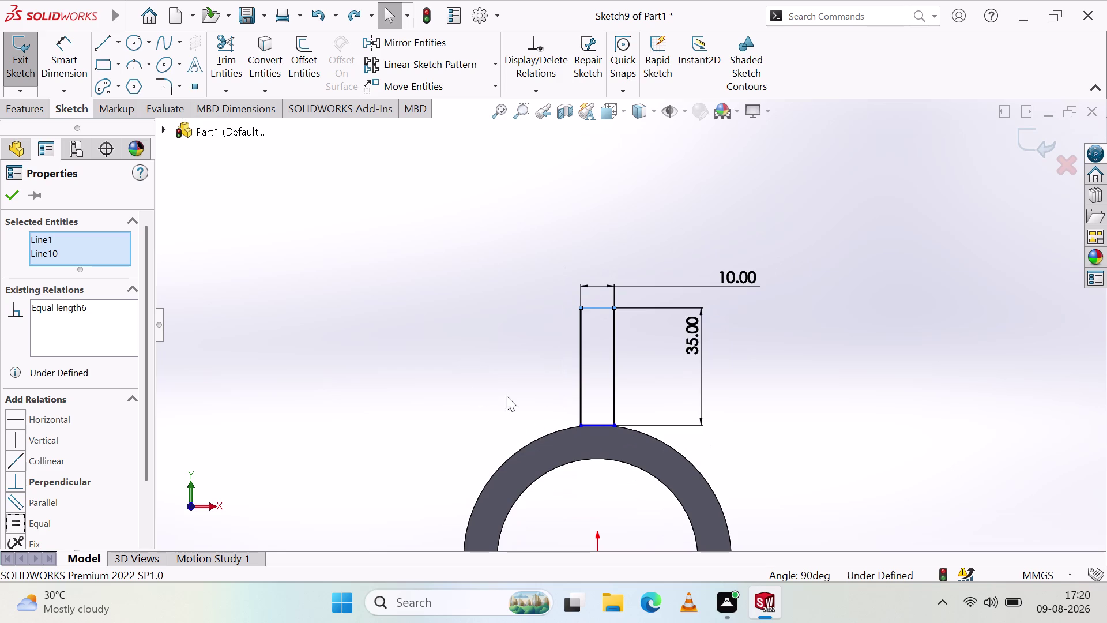
key(Escape)
key(Escape)
key(Escape)
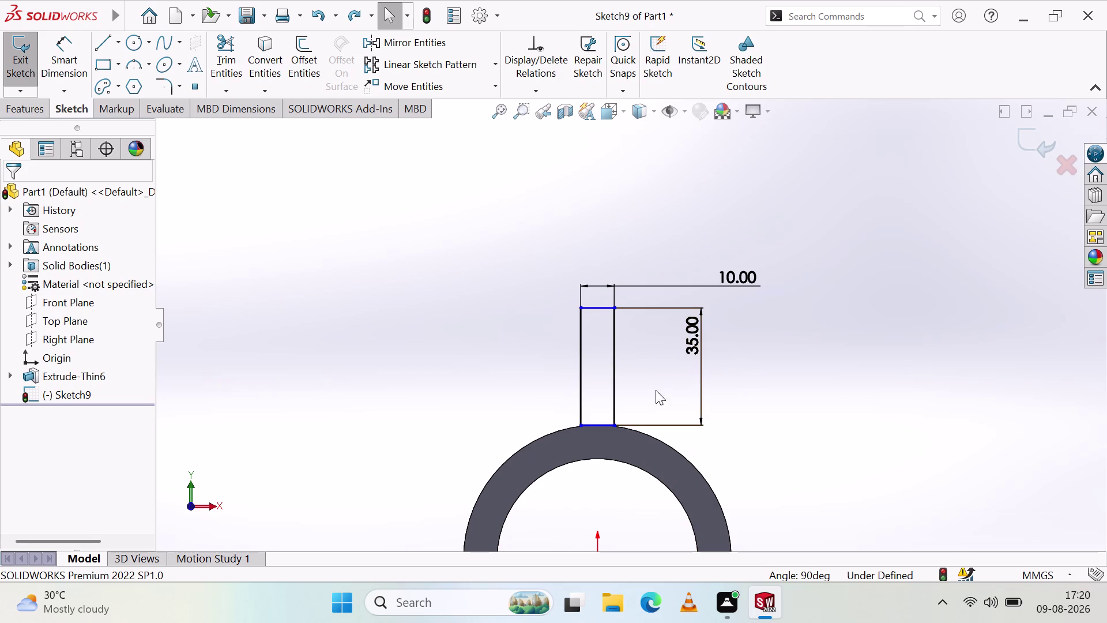
click(579, 425)
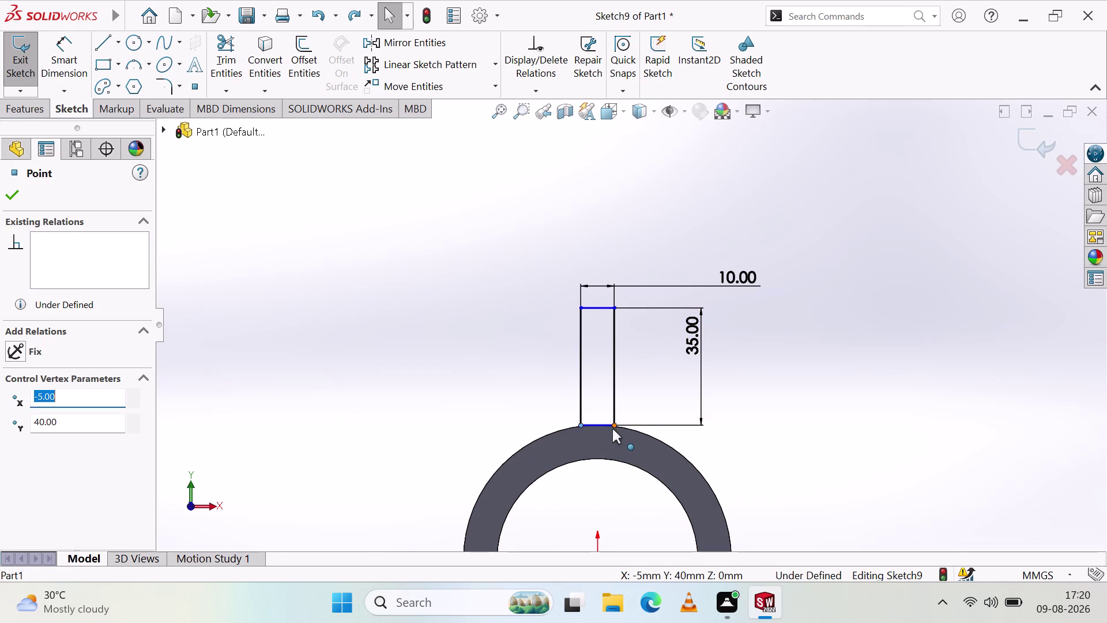
click(612, 425)
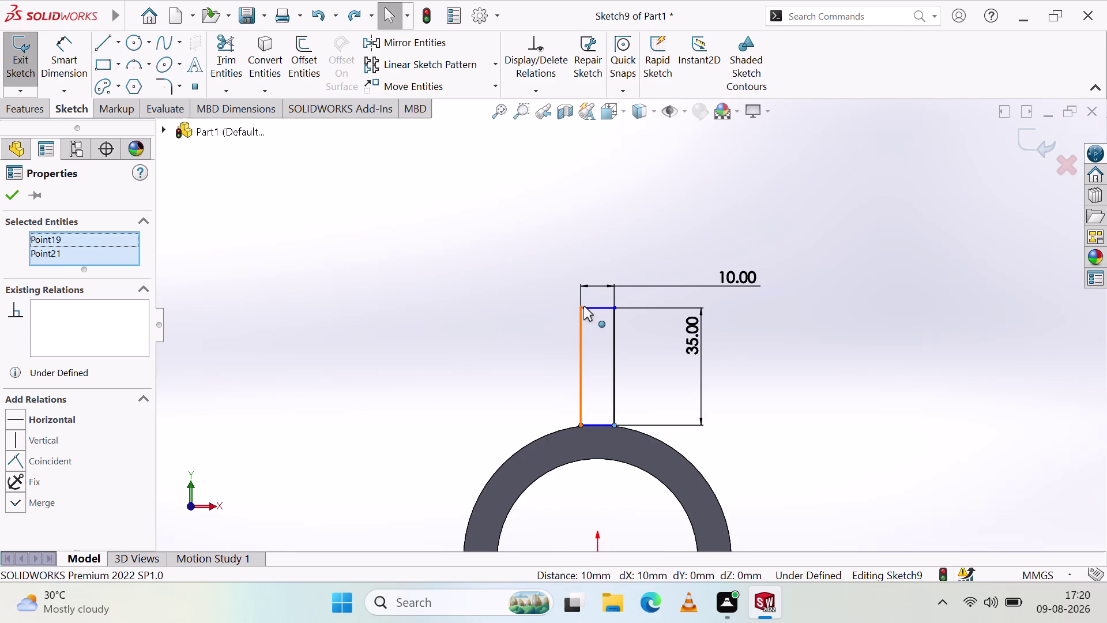
click(579, 306)
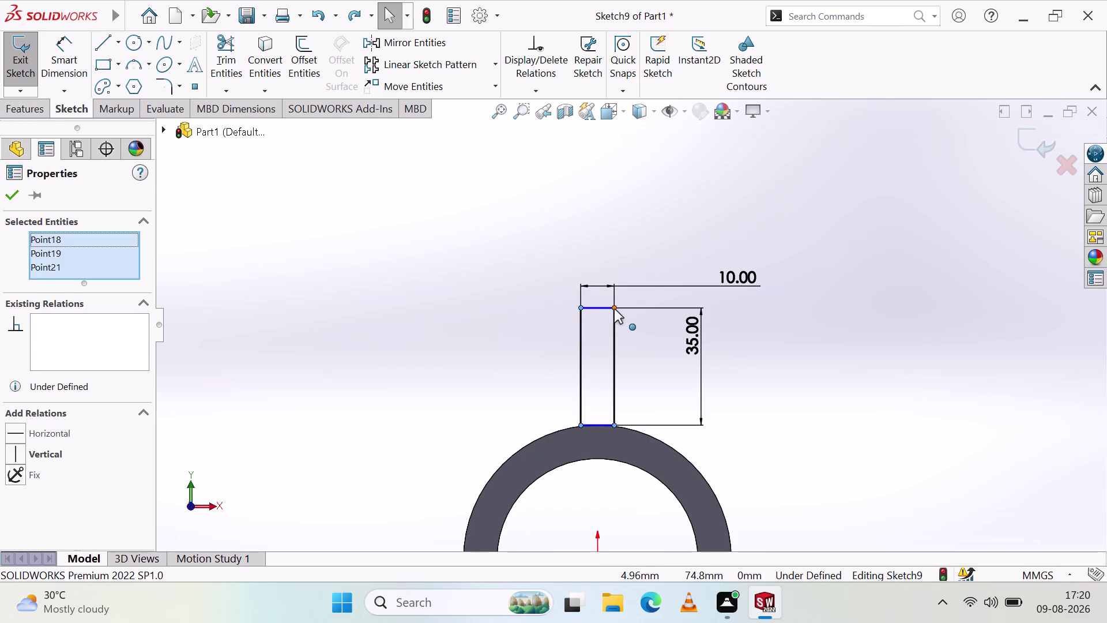
click(615, 309)
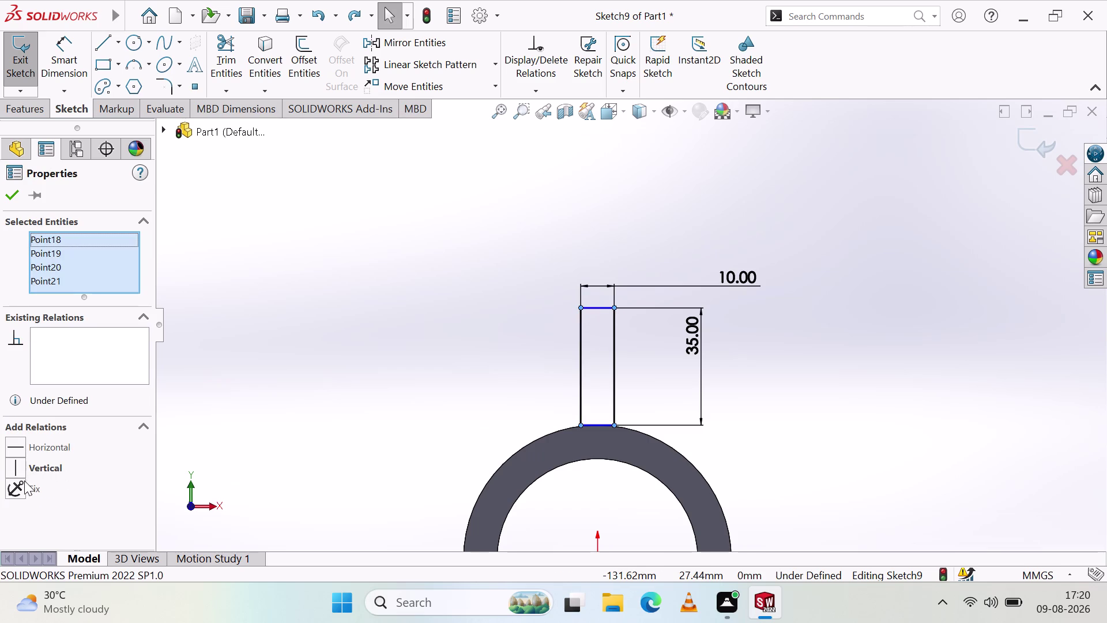
click(20, 485)
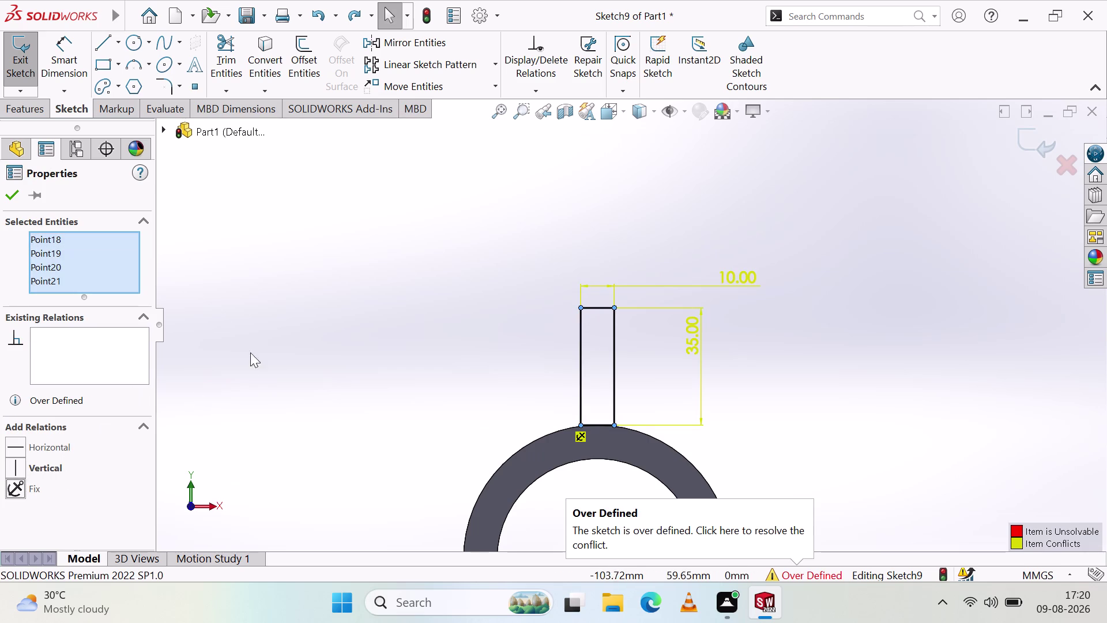
Delete the conflicting 35 mm height and 10 mm width dimensions.
click(10, 193)
click(341, 344)
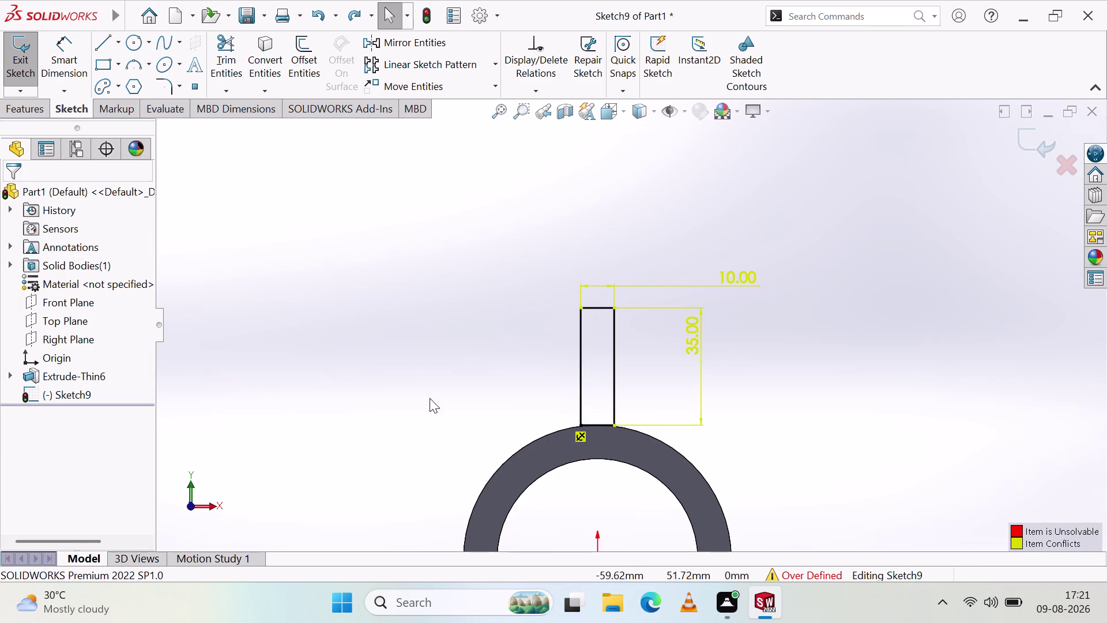
scroll(up, 3)
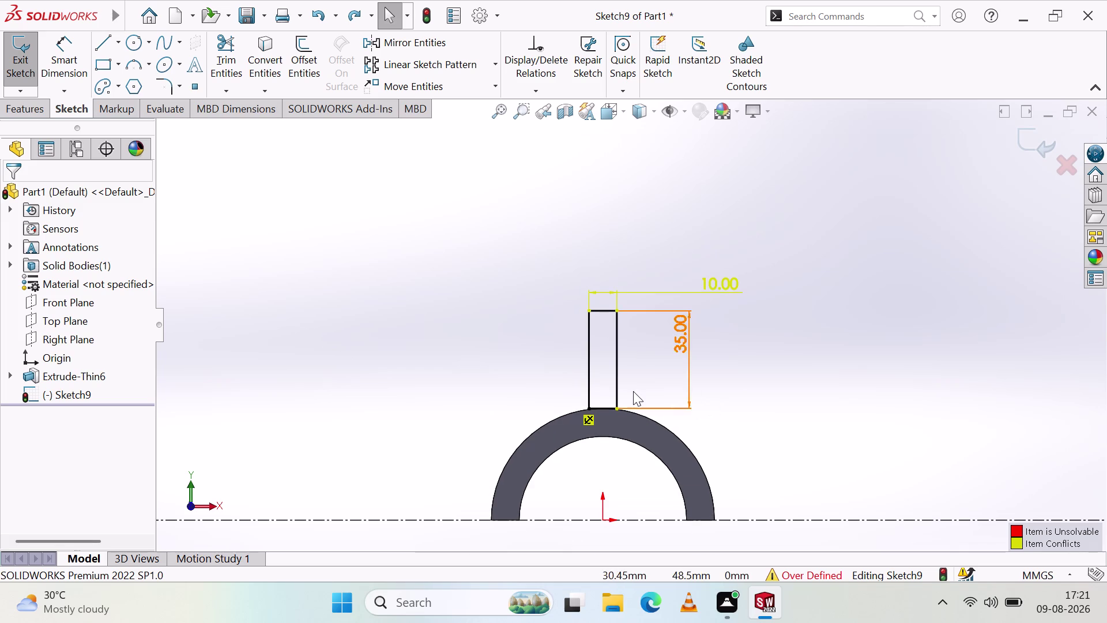
click(685, 343)
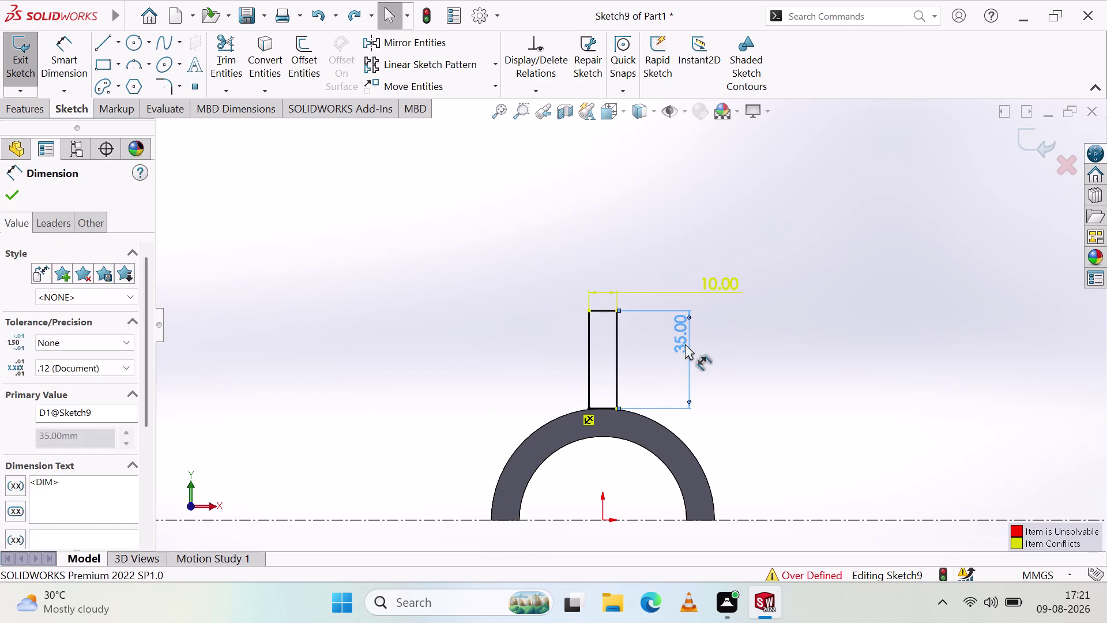
key(Delete)
click(685, 289)
key(Delete)
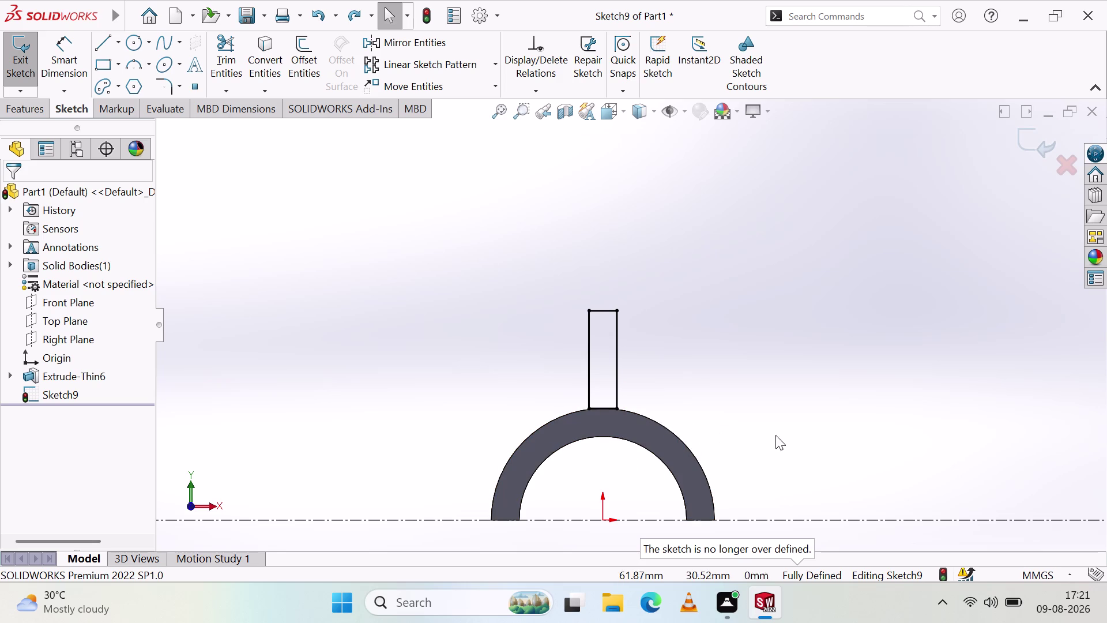
click(79, 45)
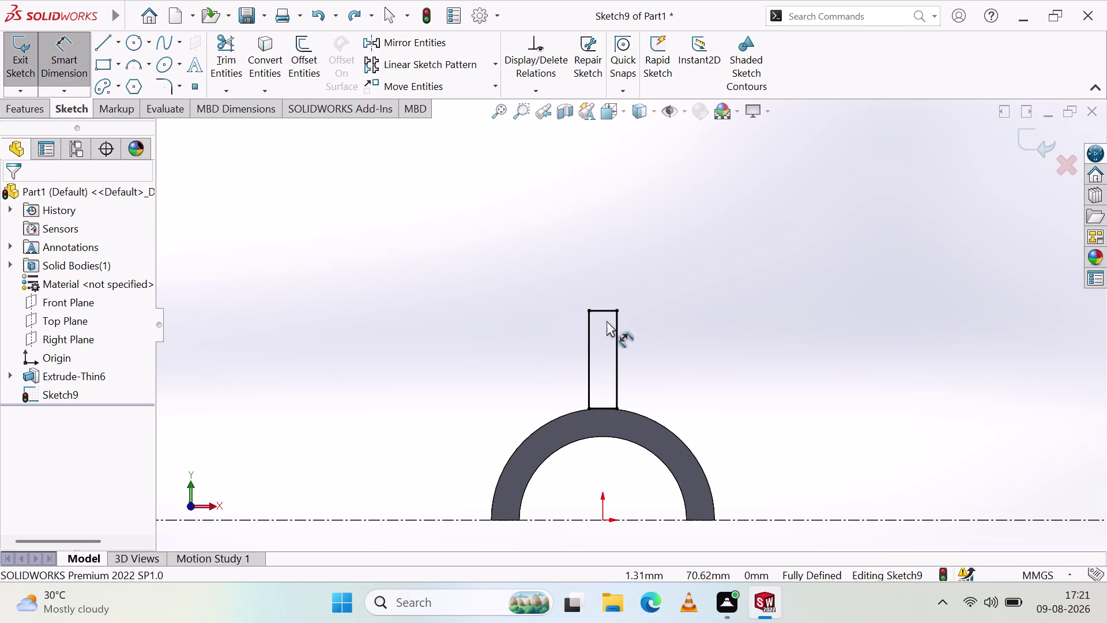
Add a 10 mm width dimension across the rib top, then delete it again.
click(607, 307)
click(603, 309)
click(442, 265)
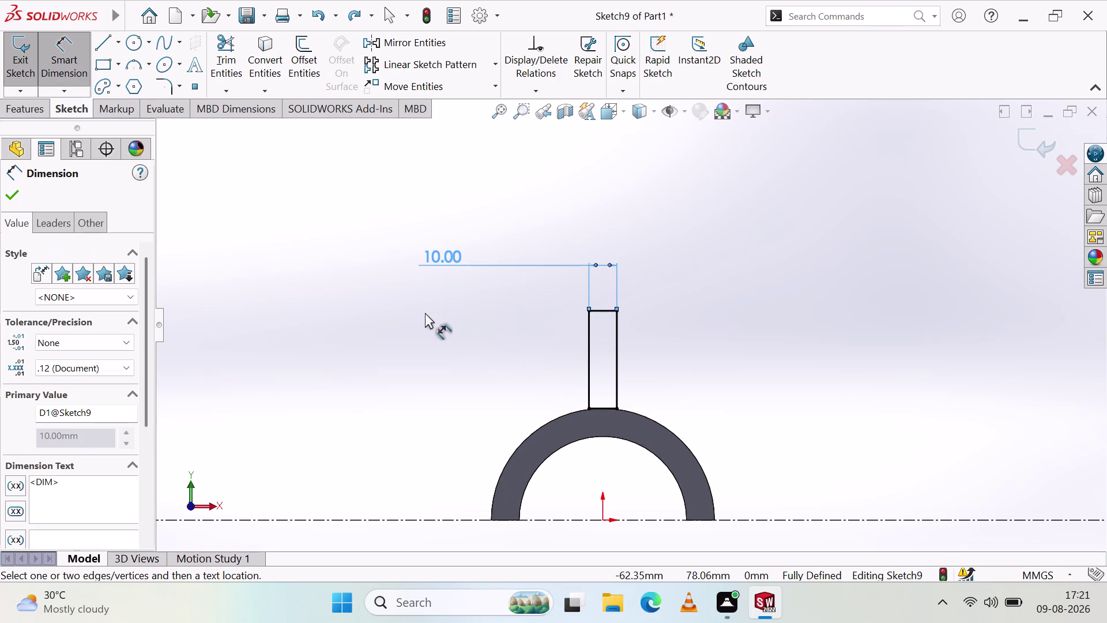
click(19, 197)
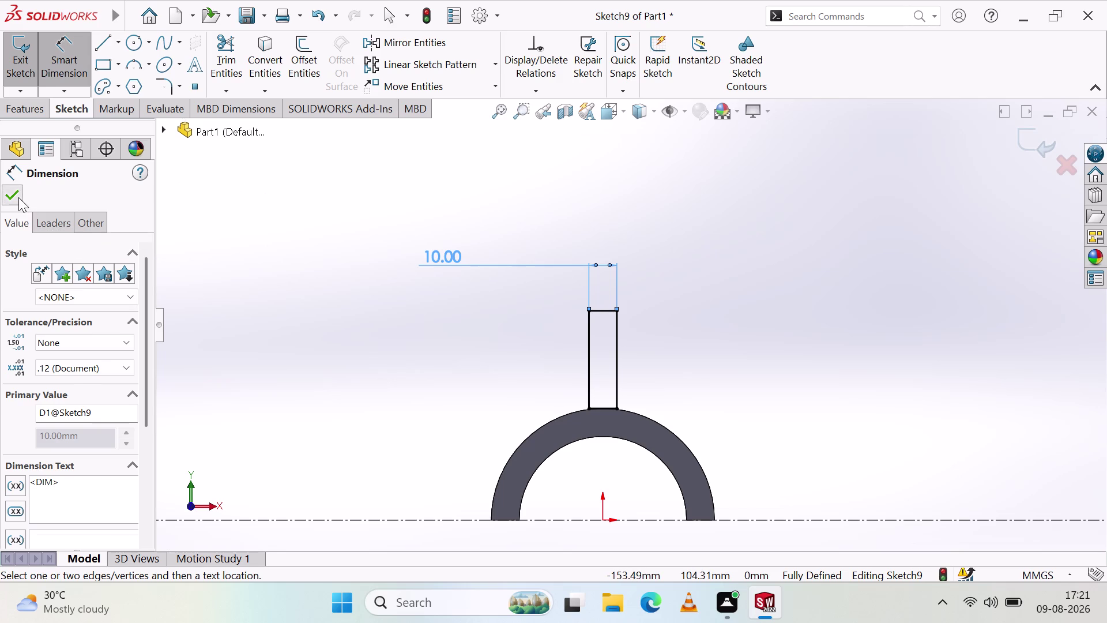
key(Escape)
click(422, 251)
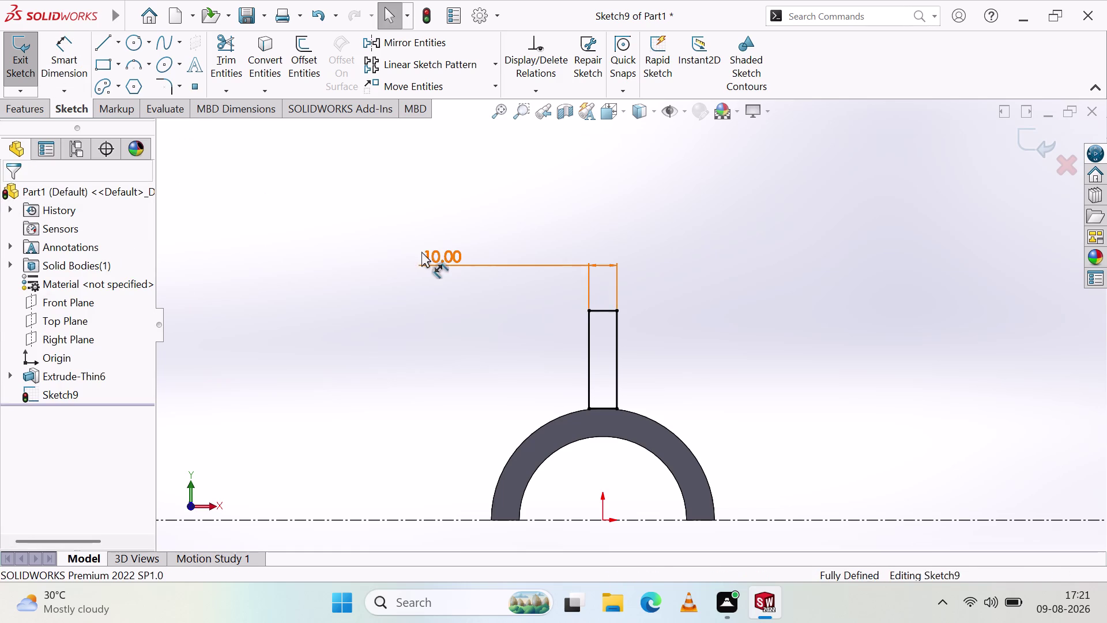
key(Delete)
Exit the rib sketch, Sketch9.
scroll(down, 3)
scroll(up, 3)
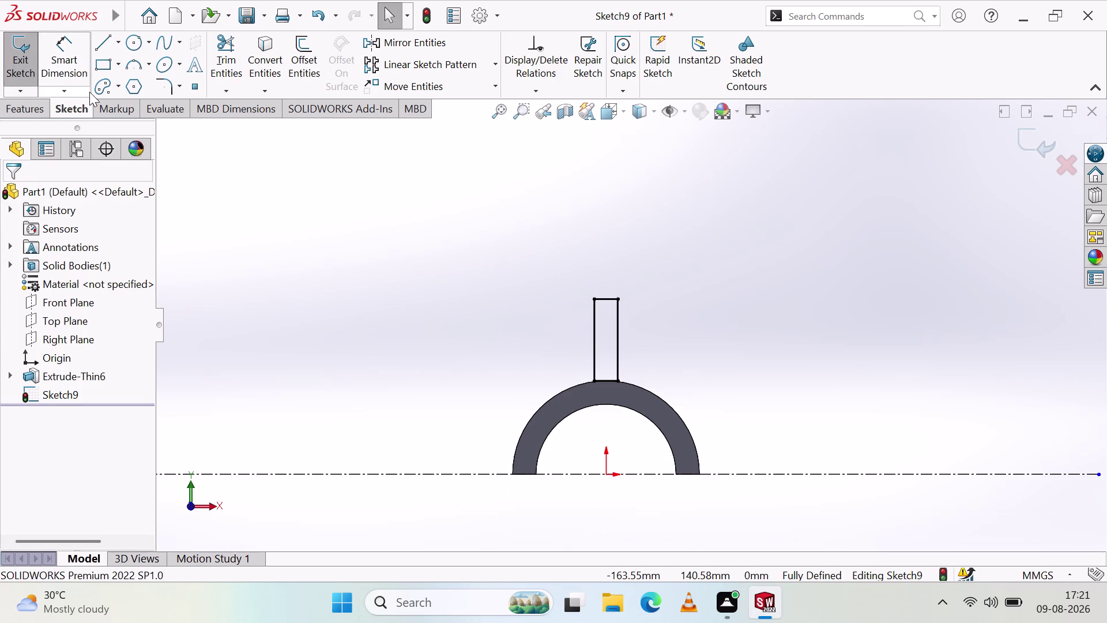
click(40, 74)
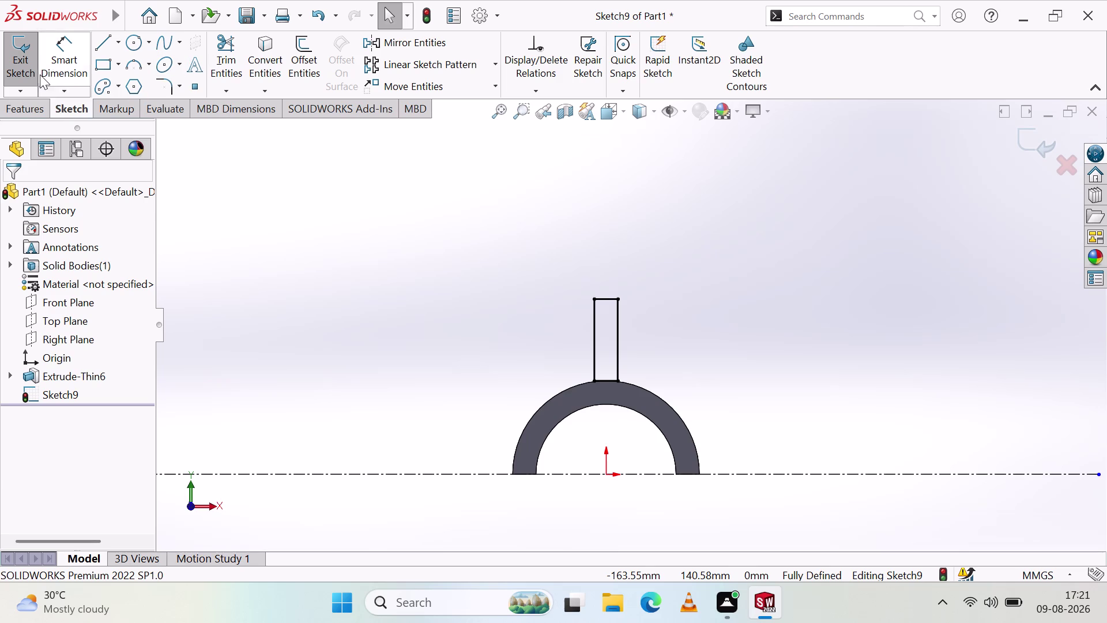
click(21, 68)
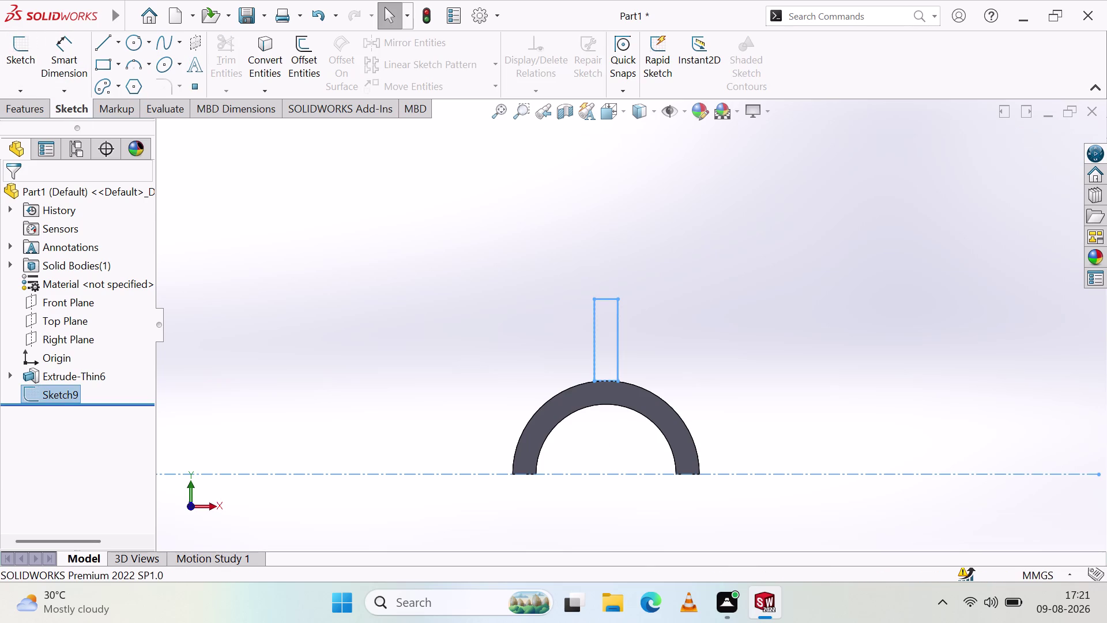
Start a Boss-Extrude of the rib sketch with a Blind end condition.
click(38, 108)
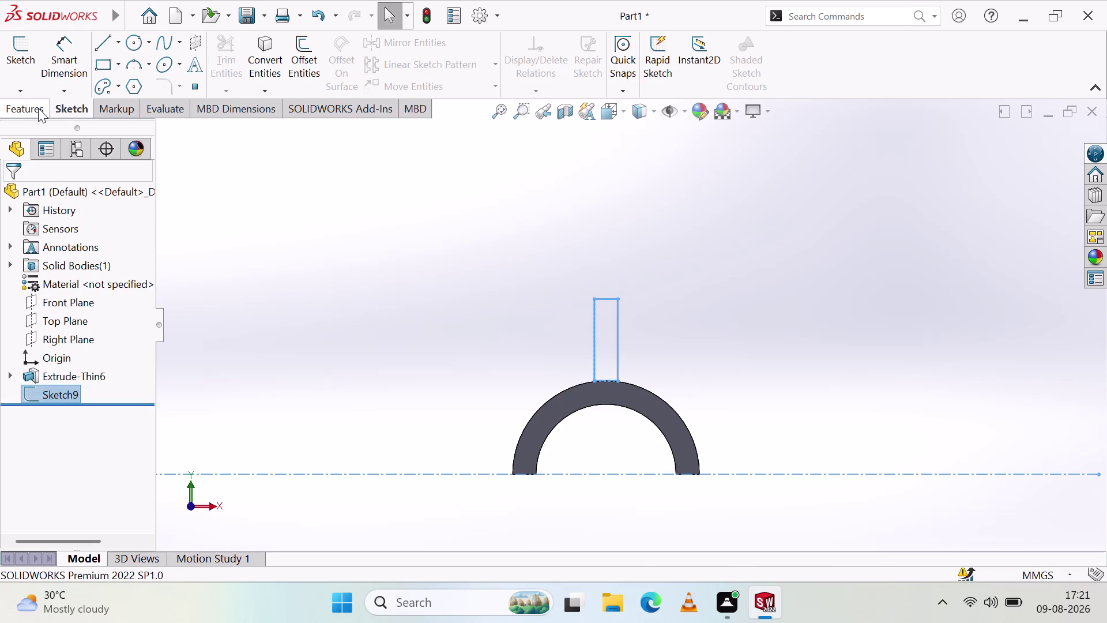
click(19, 70)
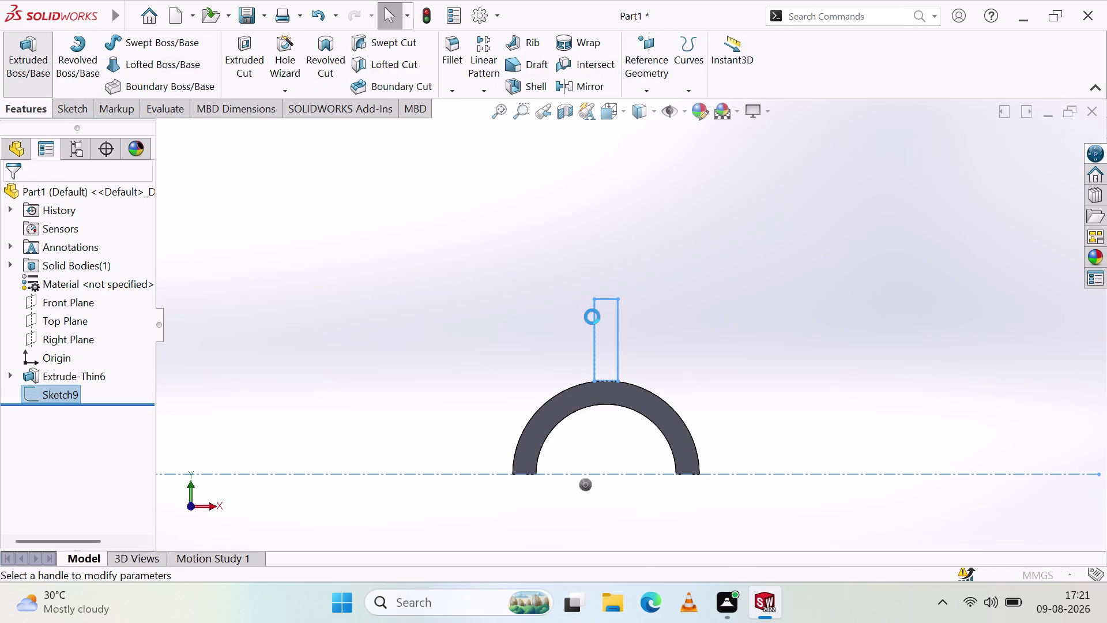
click(599, 335)
click(593, 339)
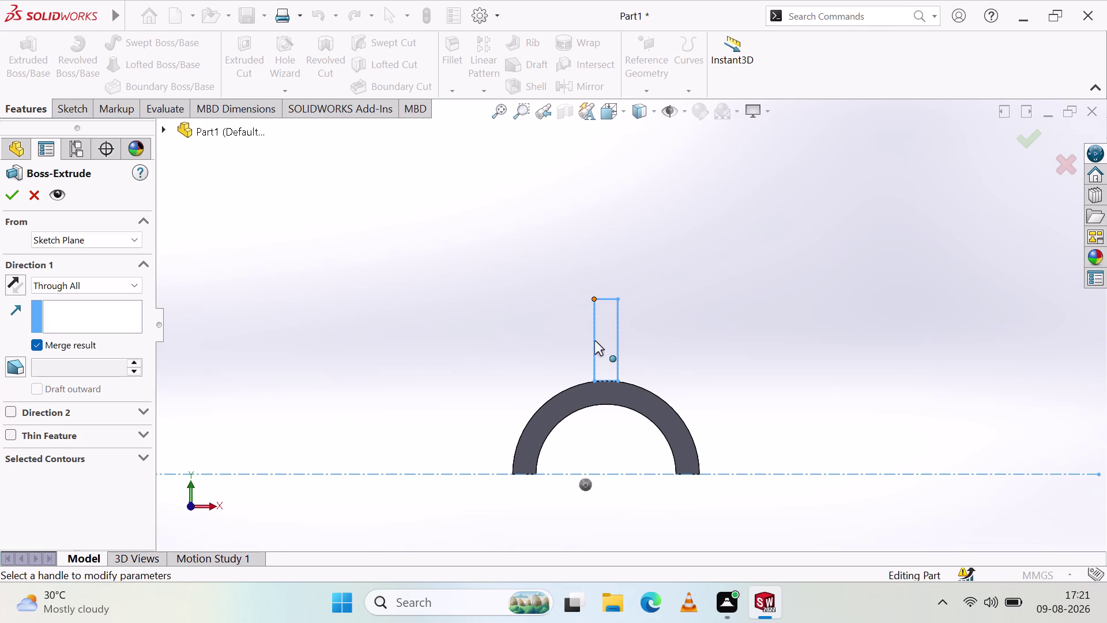
scroll(down, 3)
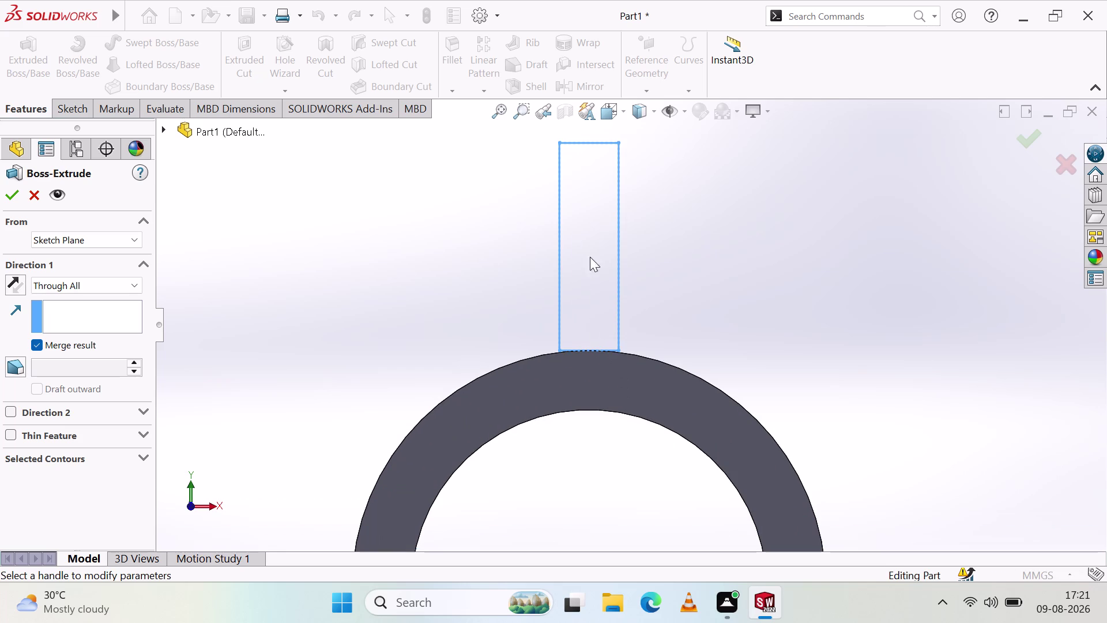
click(619, 253)
click(561, 273)
scroll(up, 3)
click(600, 276)
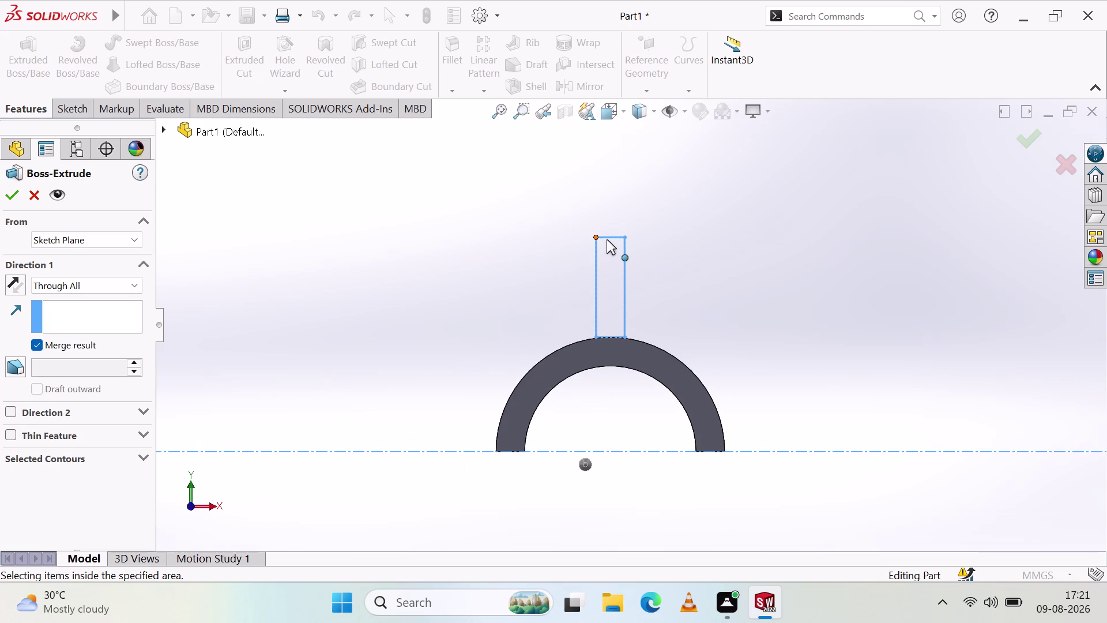
click(608, 237)
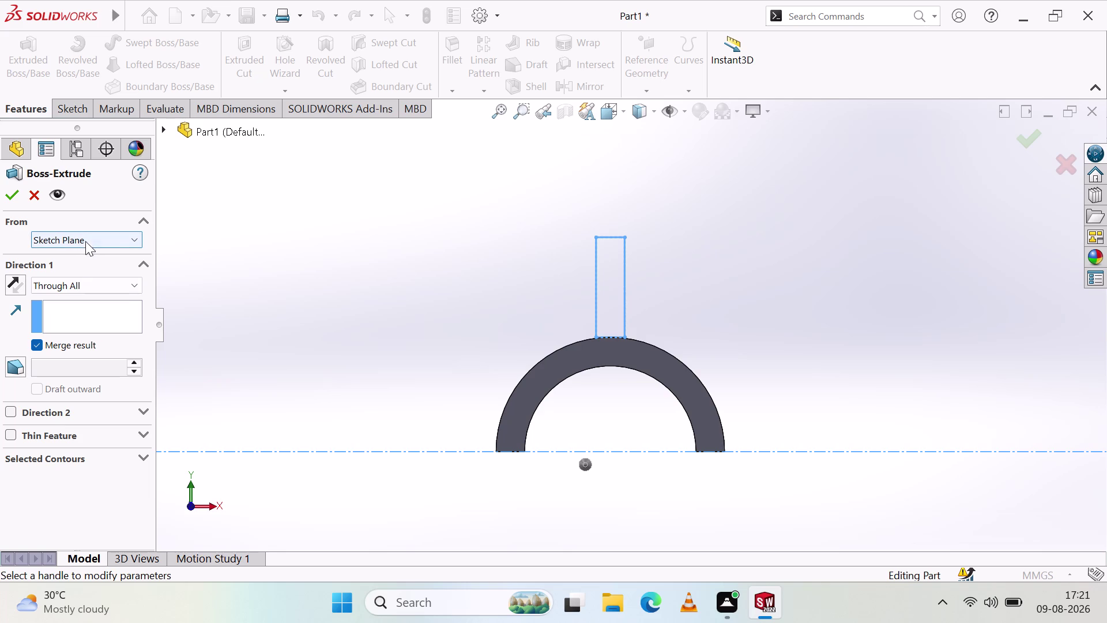
click(125, 284)
click(89, 297)
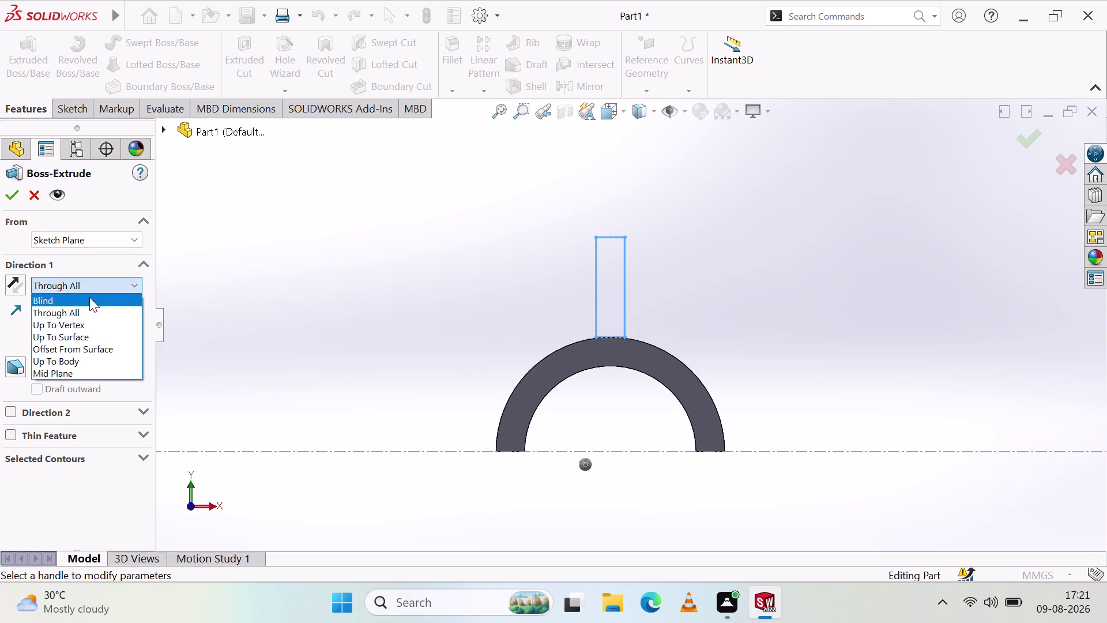
Check the preview from several angles and accept the 50 mm rib extrusion.
middle_drag(498, 309, 528, 315)
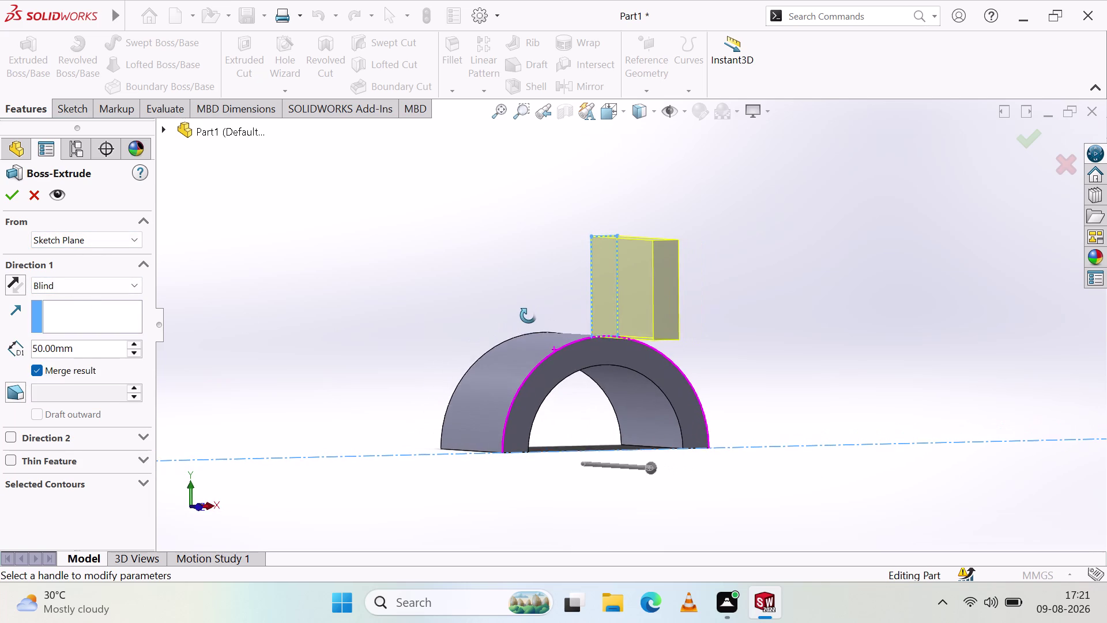
middle_drag(528, 316, 527, 315)
click(11, 286)
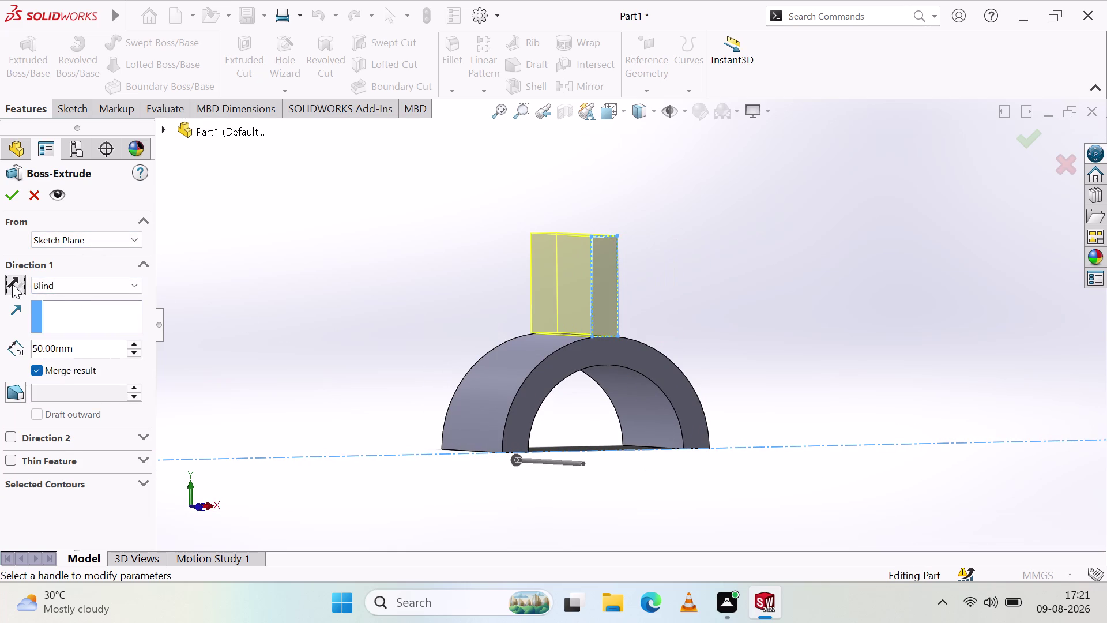
middle_drag(256, 274, 310, 279)
middle_click(310, 279)
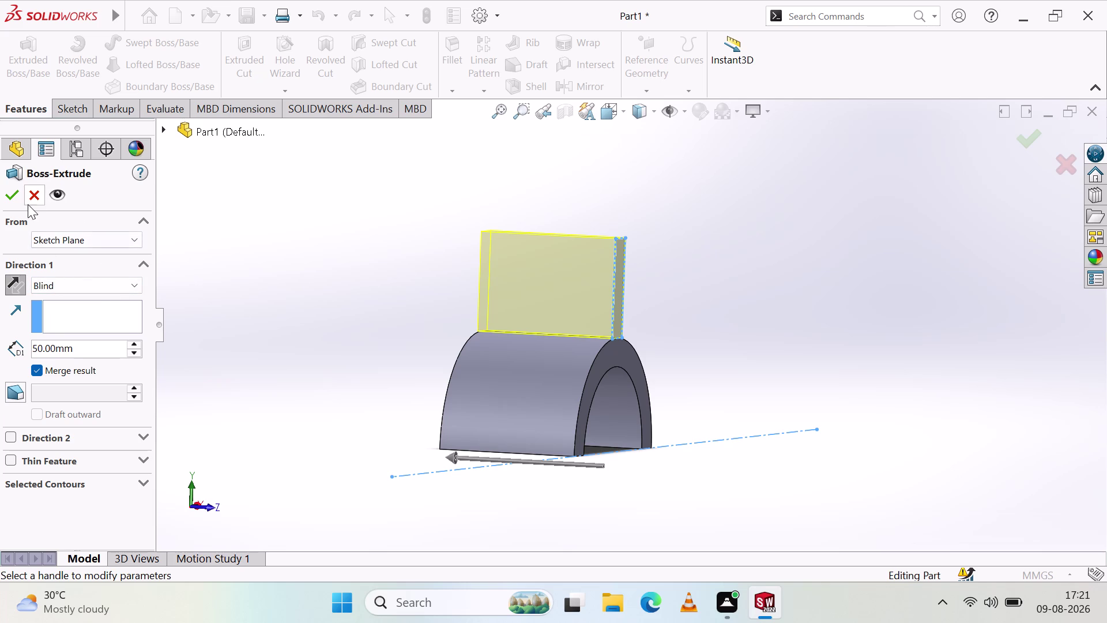
middle_drag(229, 271, 262, 283)
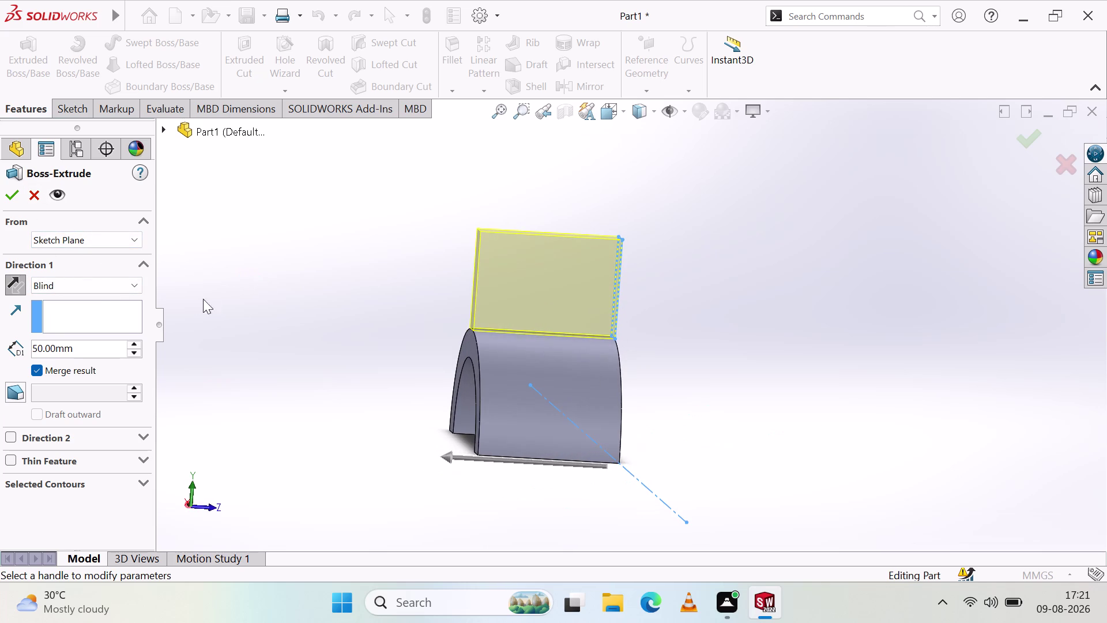
click(13, 189)
click(252, 304)
middle_drag(361, 303, 337, 299)
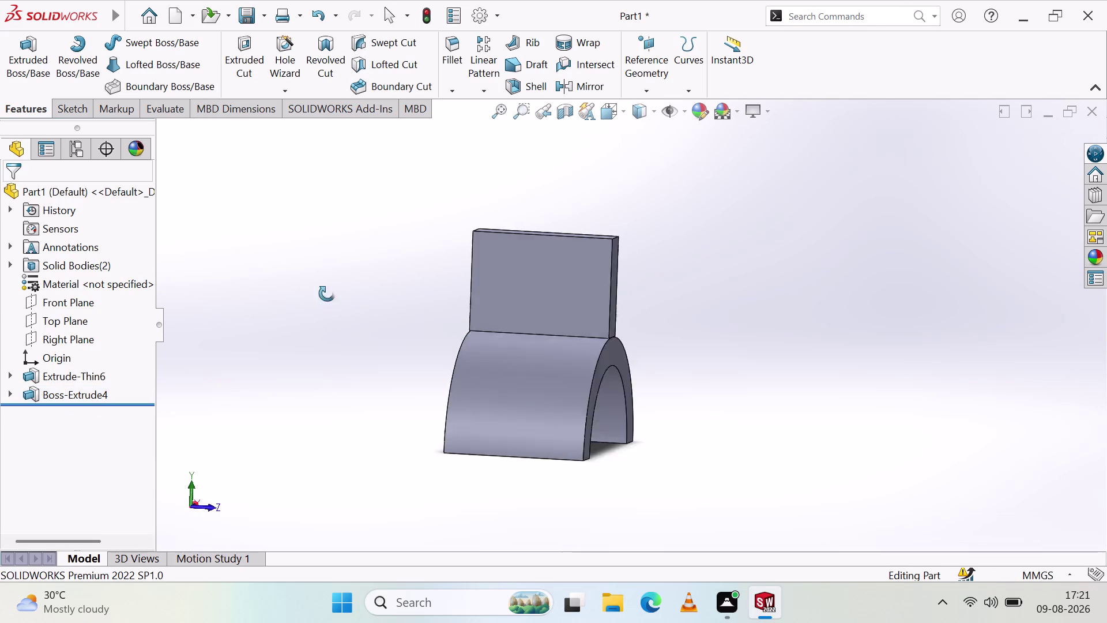
Show the bracket front-on in the Front view and launch a new sketch.
middle_drag(337, 298, 254, 270)
middle_drag(412, 317, 385, 345)
middle_click(385, 345)
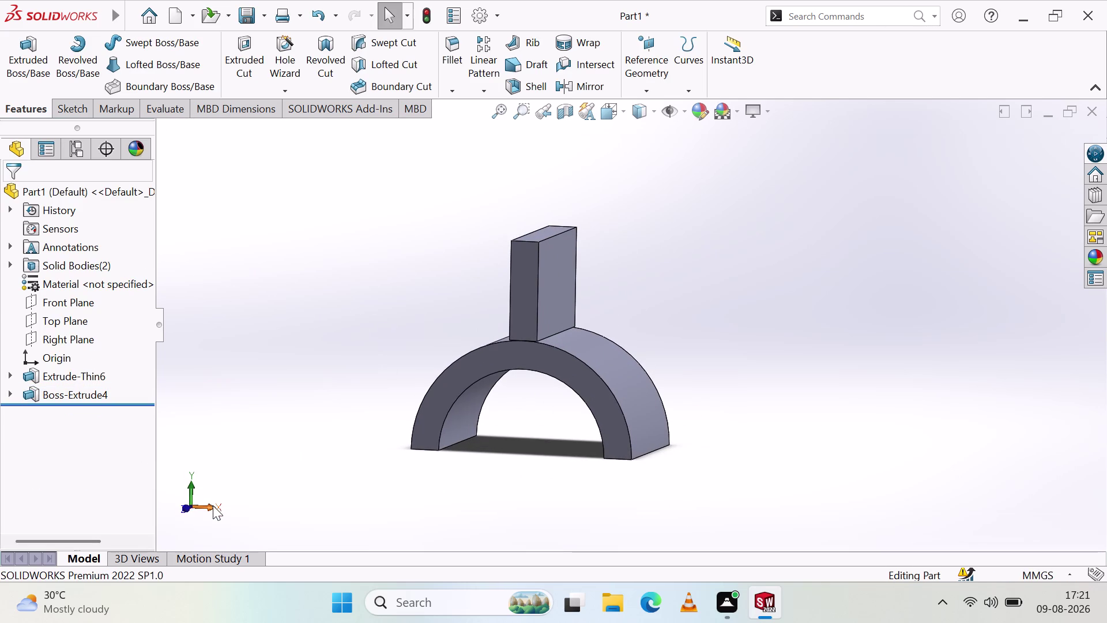
click(212, 506)
click(167, 503)
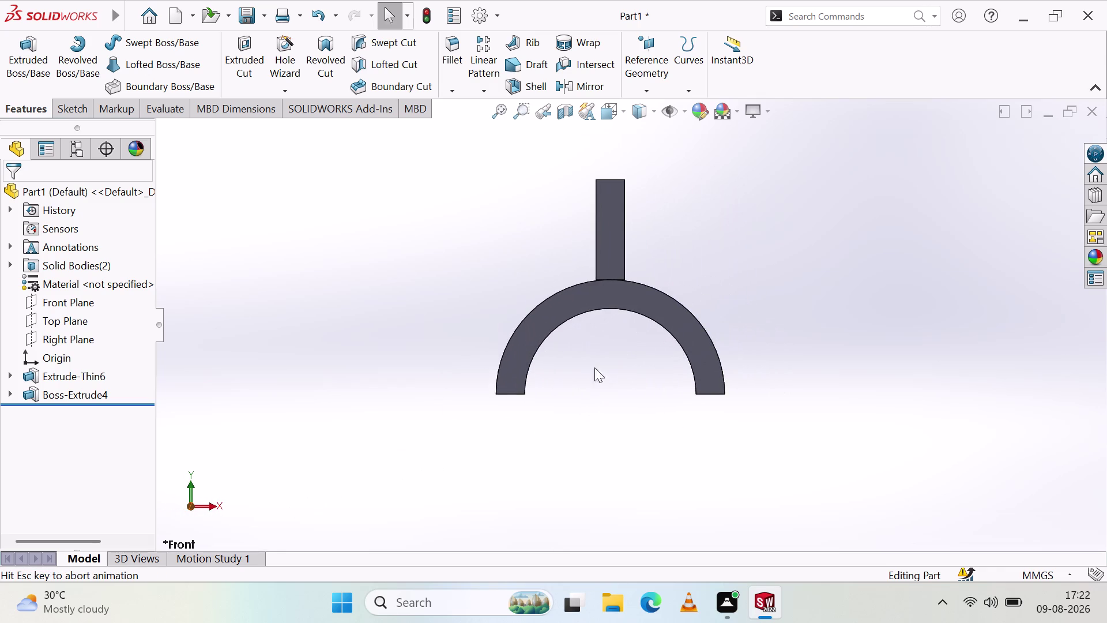
scroll(down, 3)
scroll(up, 3)
scroll(down, 3)
scroll(up, 3)
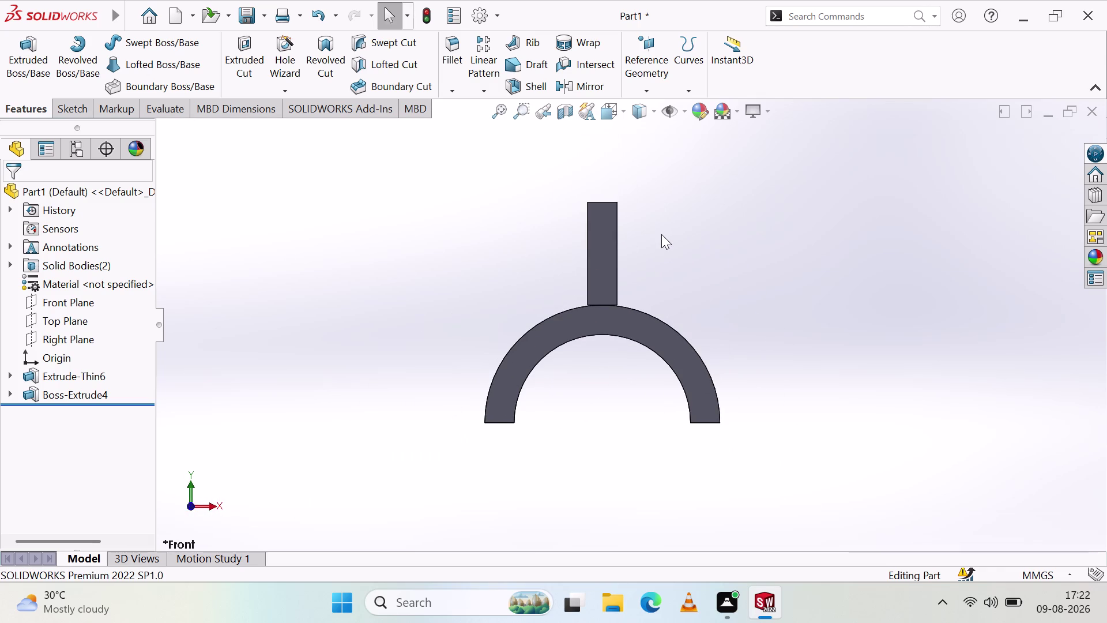
click(58, 101)
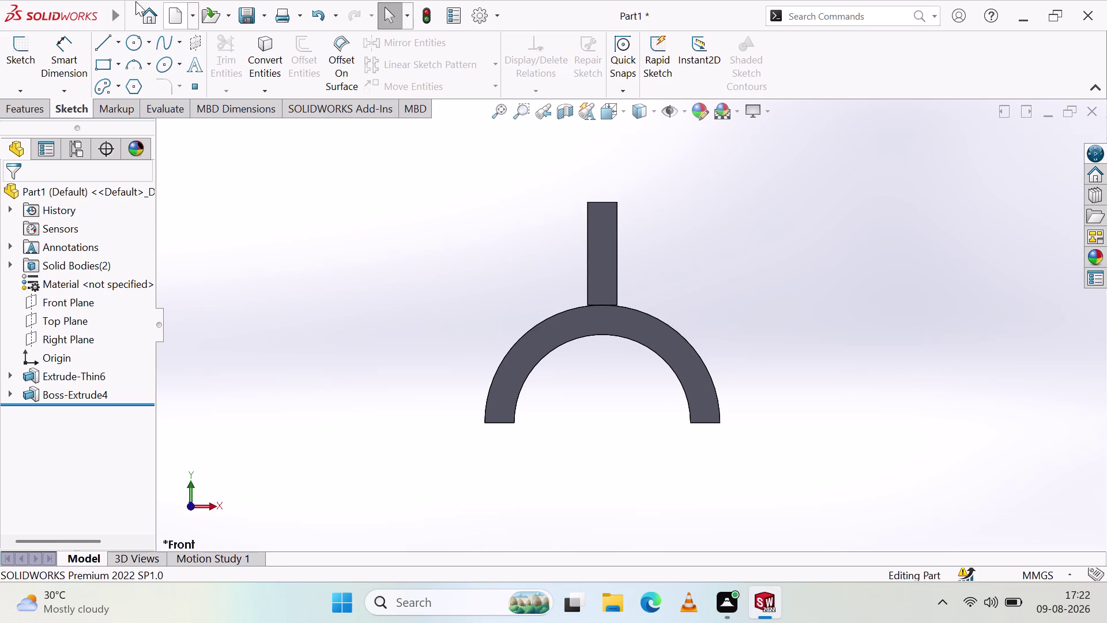
click(103, 44)
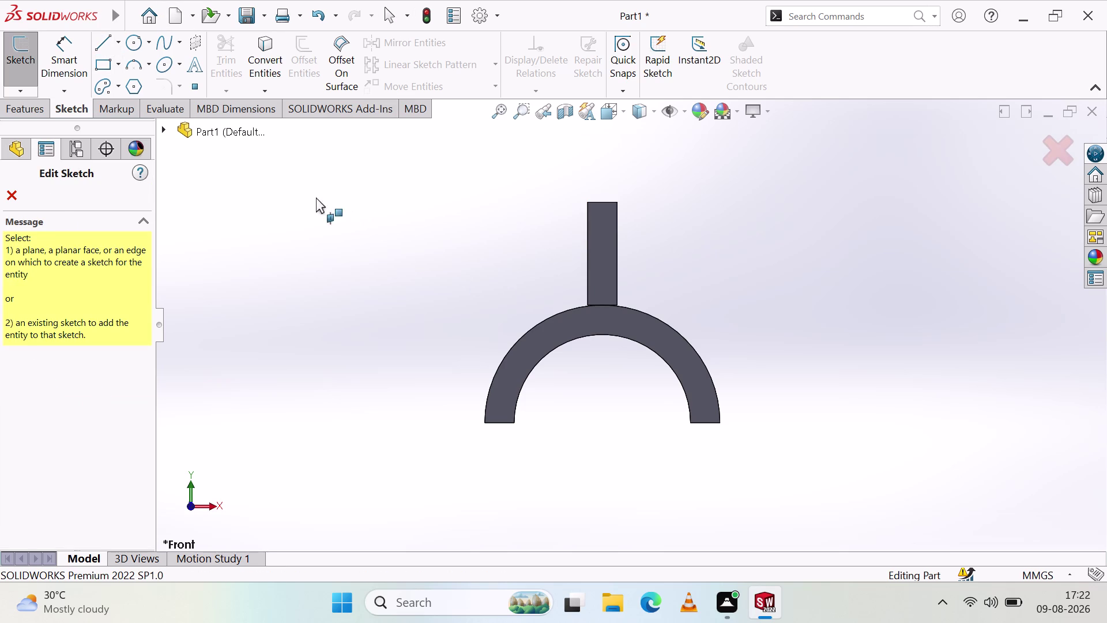
Open Sketch10 on the rib's front face, cancelling a trial line at its top corner.
click(602, 241)
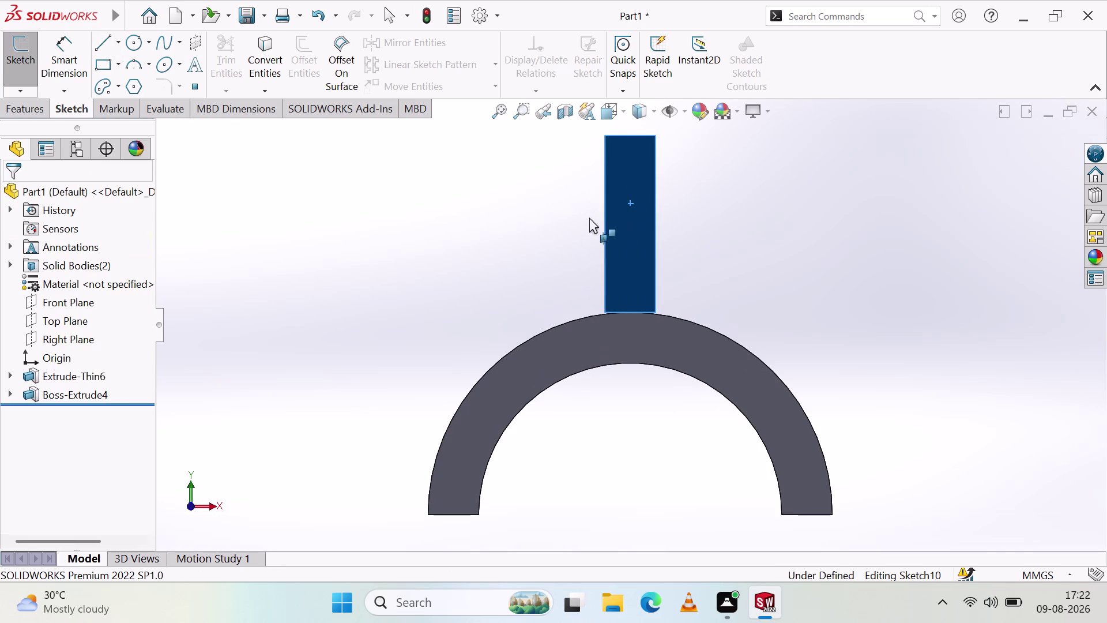
scroll(up, 3)
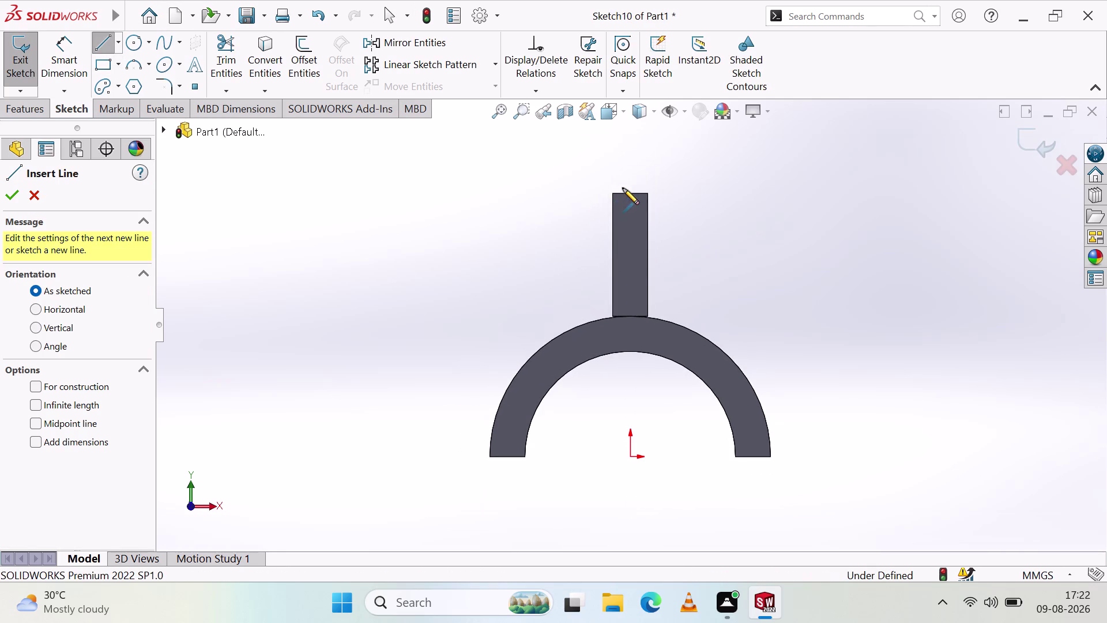
click(613, 194)
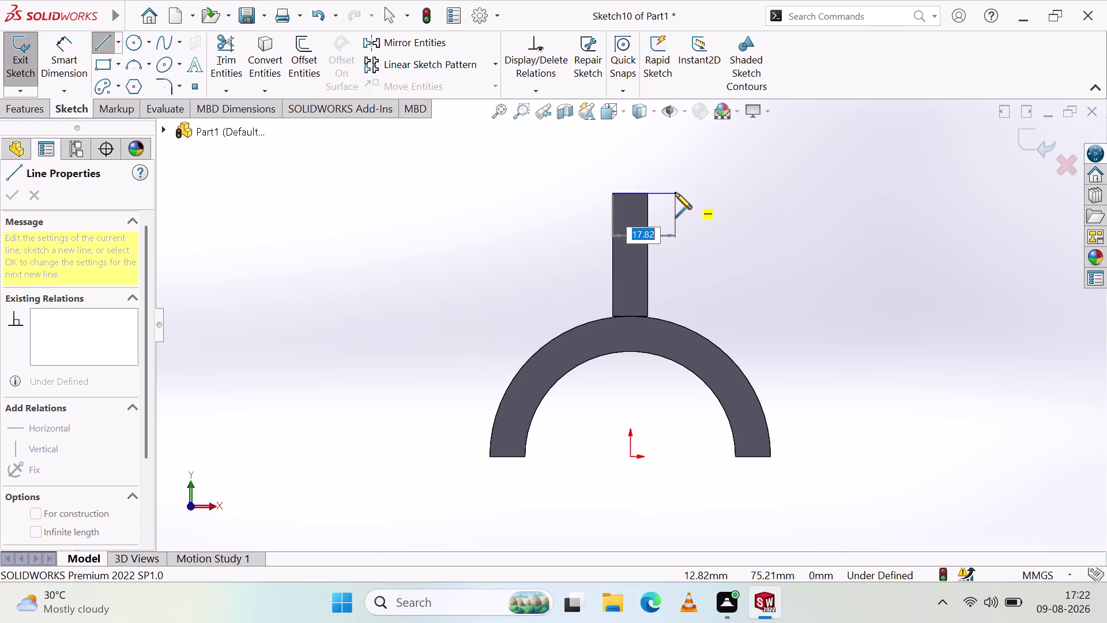
key(Escape)
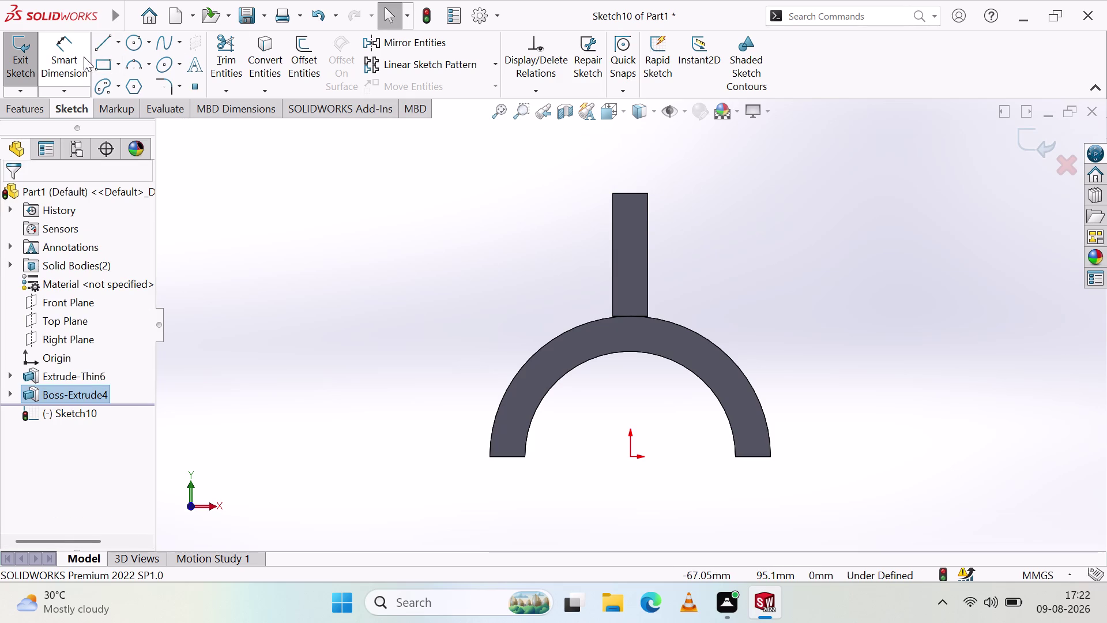
click(135, 66)
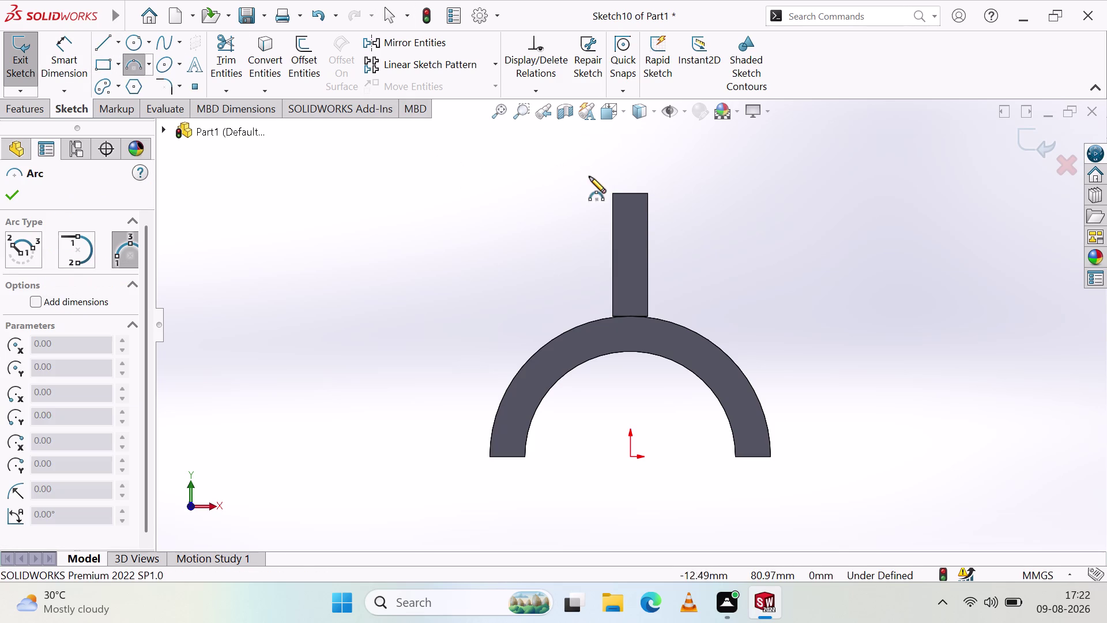
scroll(up, 3)
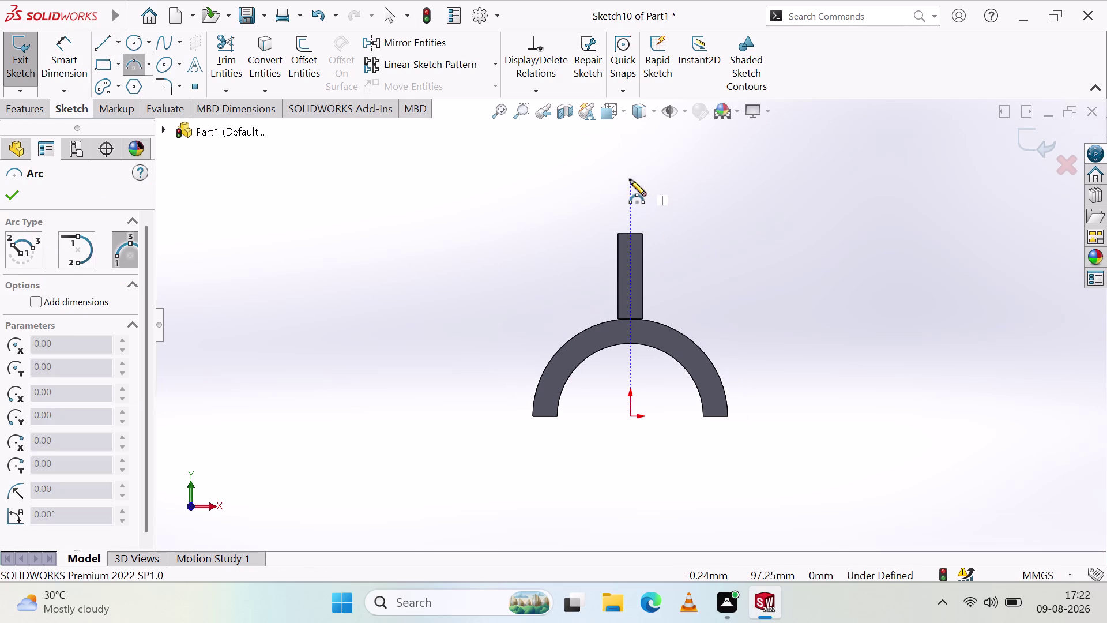
click(631, 173)
key(Escape)
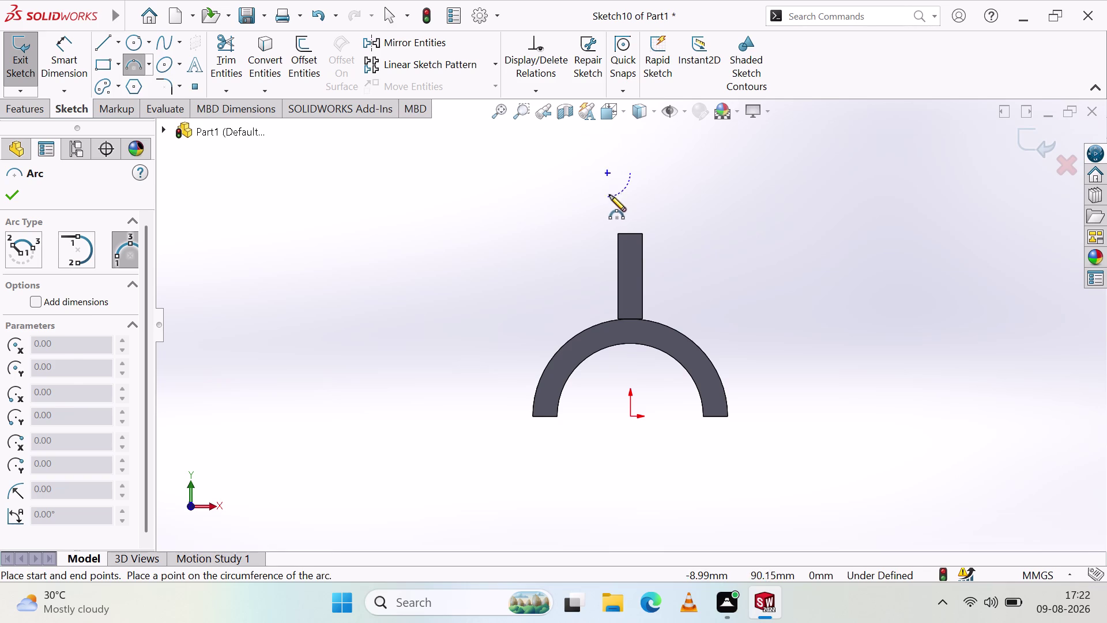
click(134, 63)
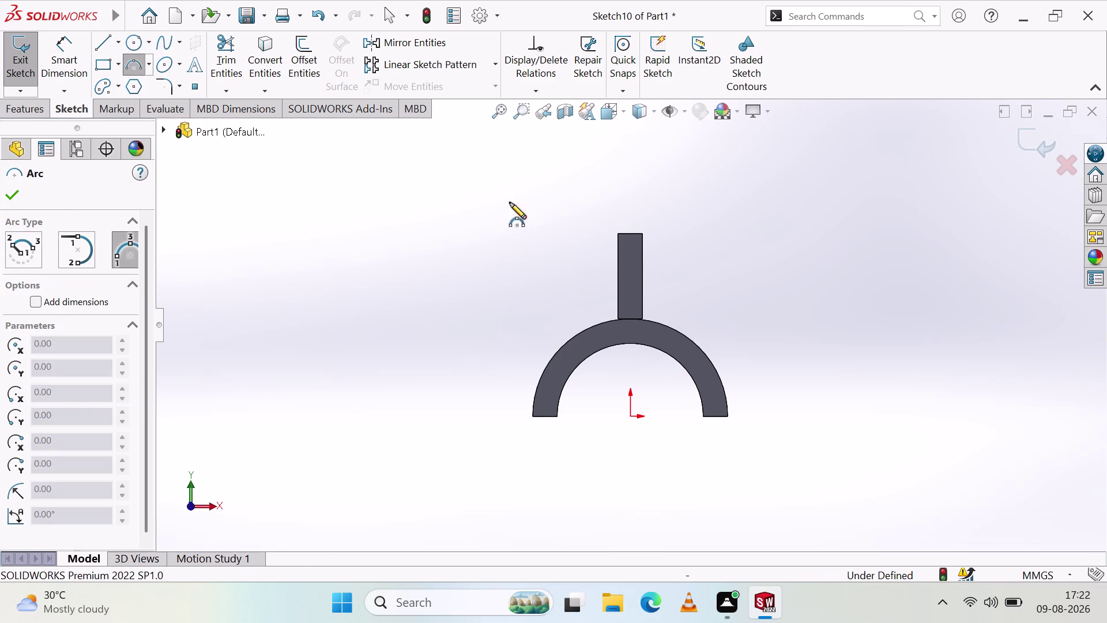
key(Escape)
click(148, 69)
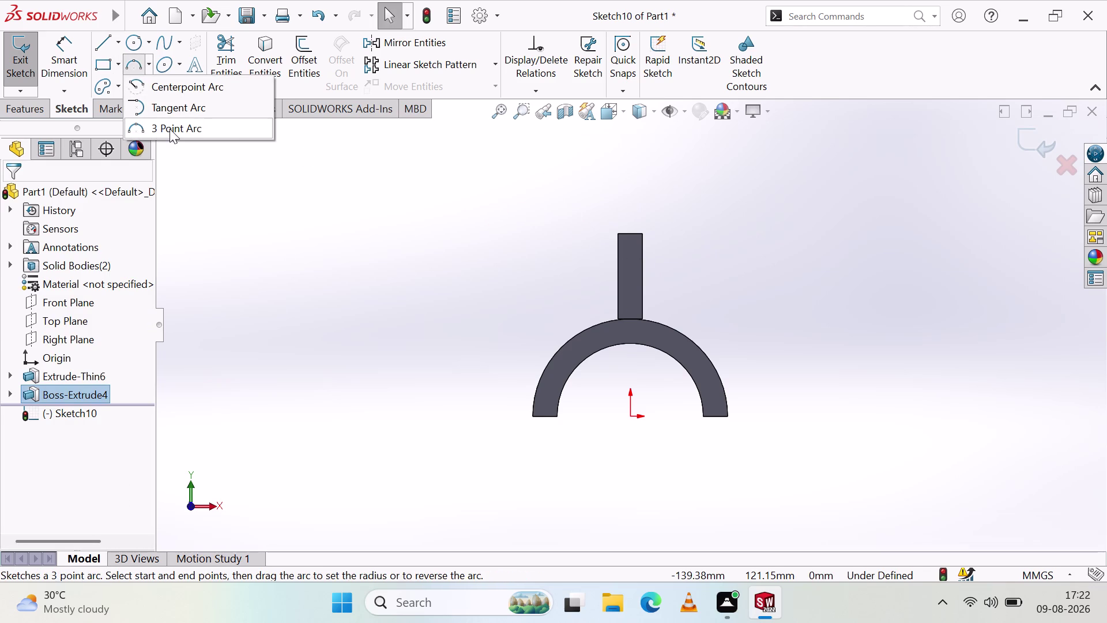
click(181, 86)
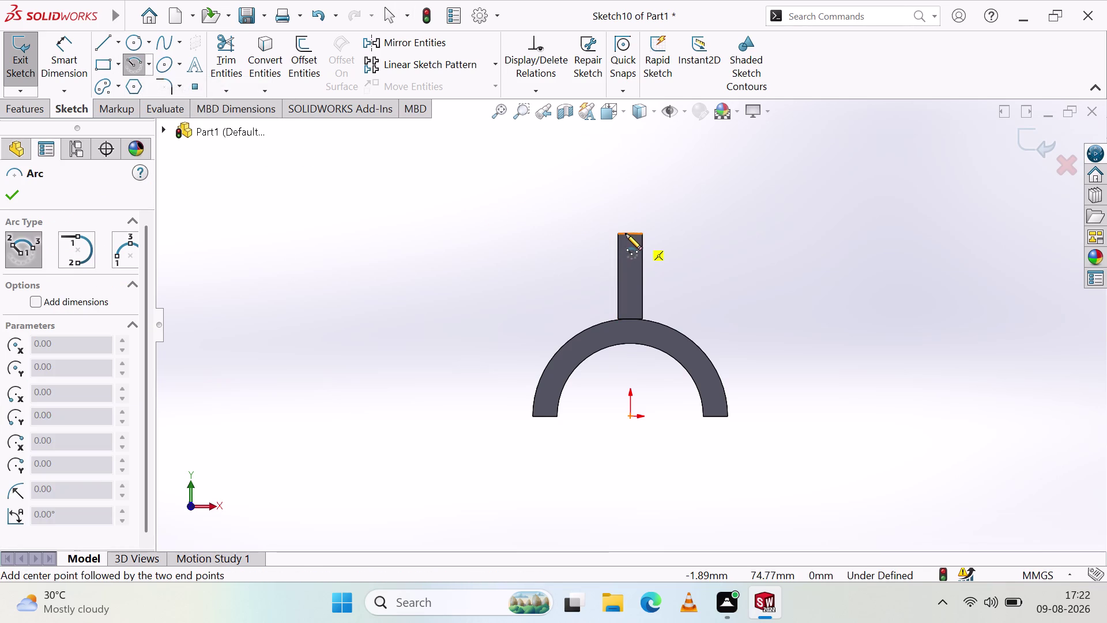
click(629, 233)
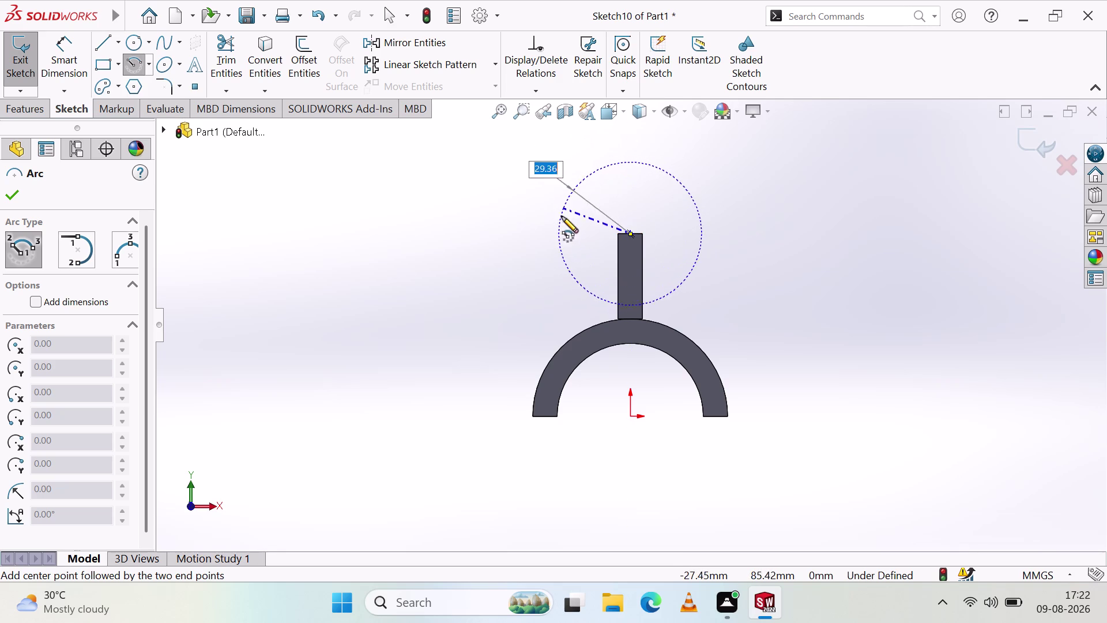
click(558, 231)
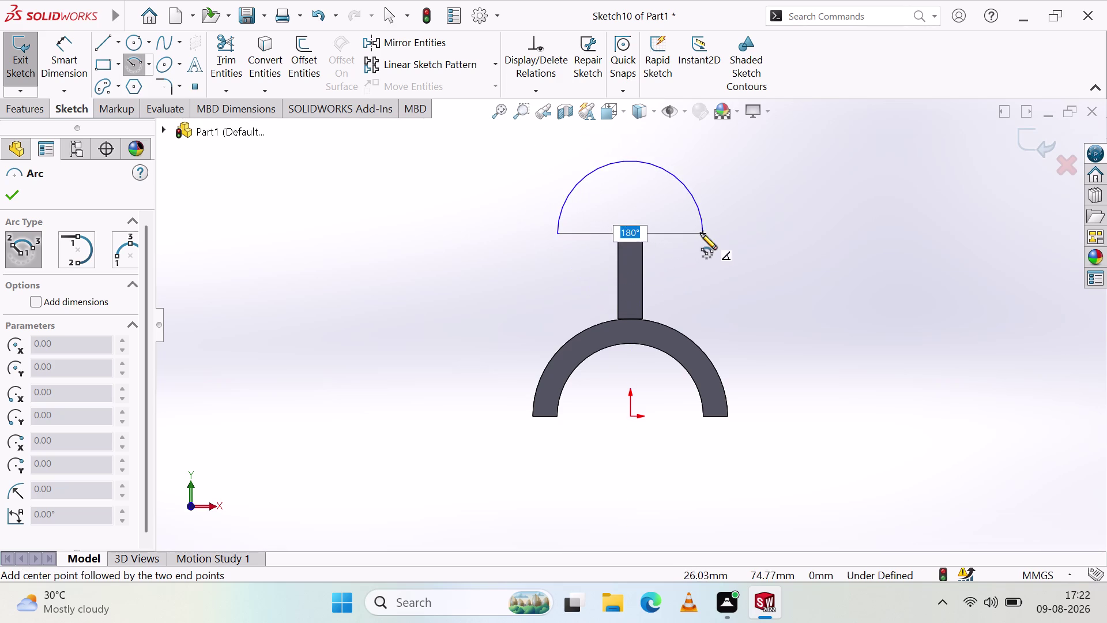
click(702, 232)
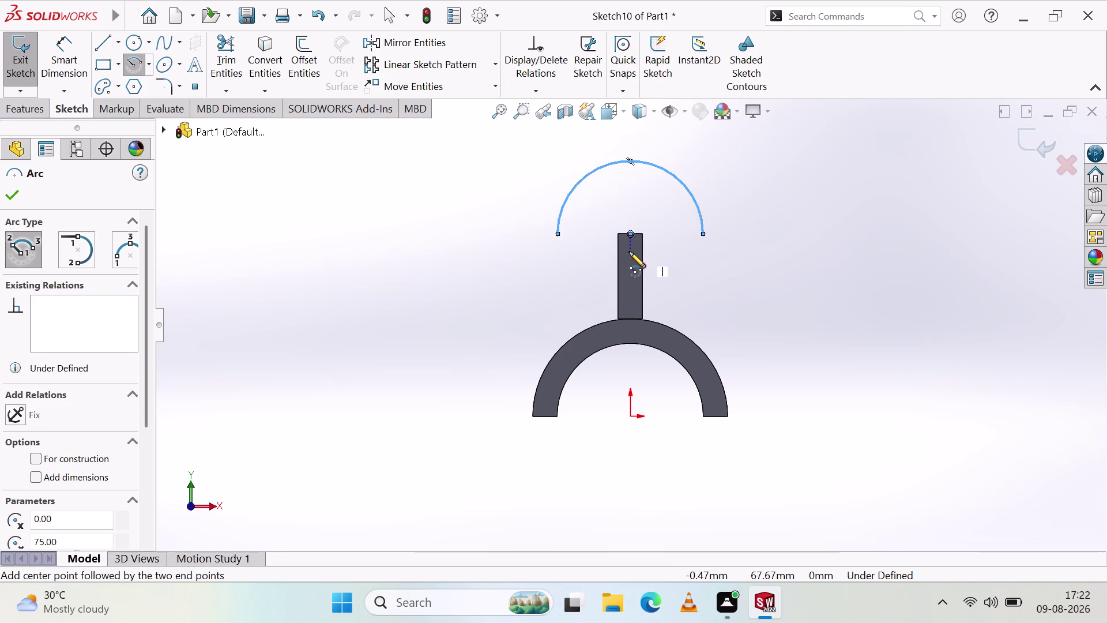
key(Escape)
key(Escape)
click(690, 187)
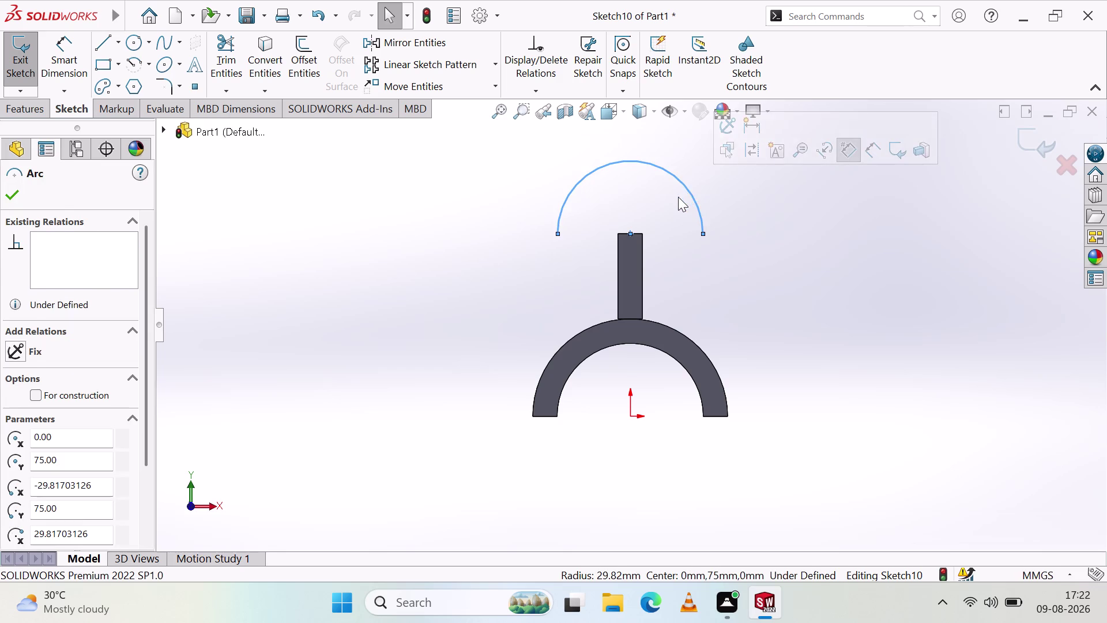
key(Delete)
click(126, 63)
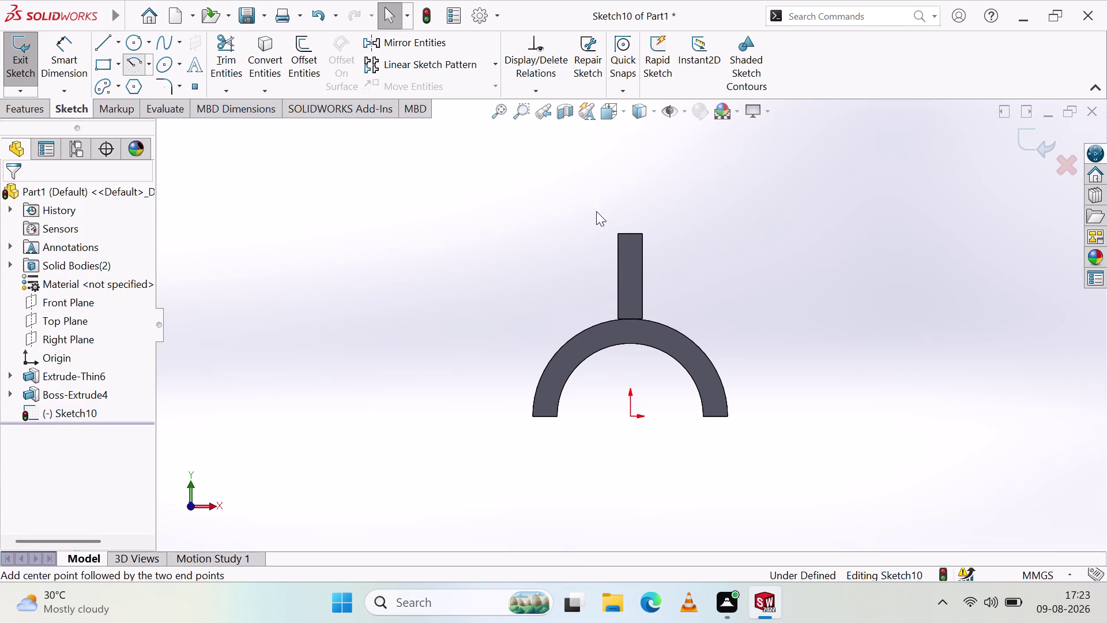
click(631, 233)
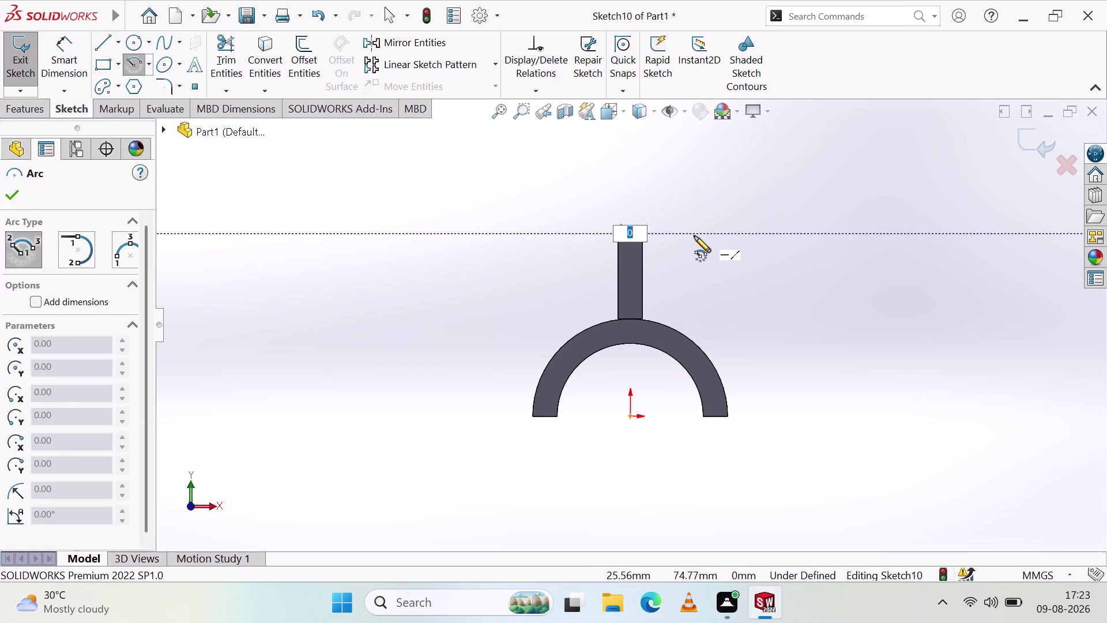
click(732, 233)
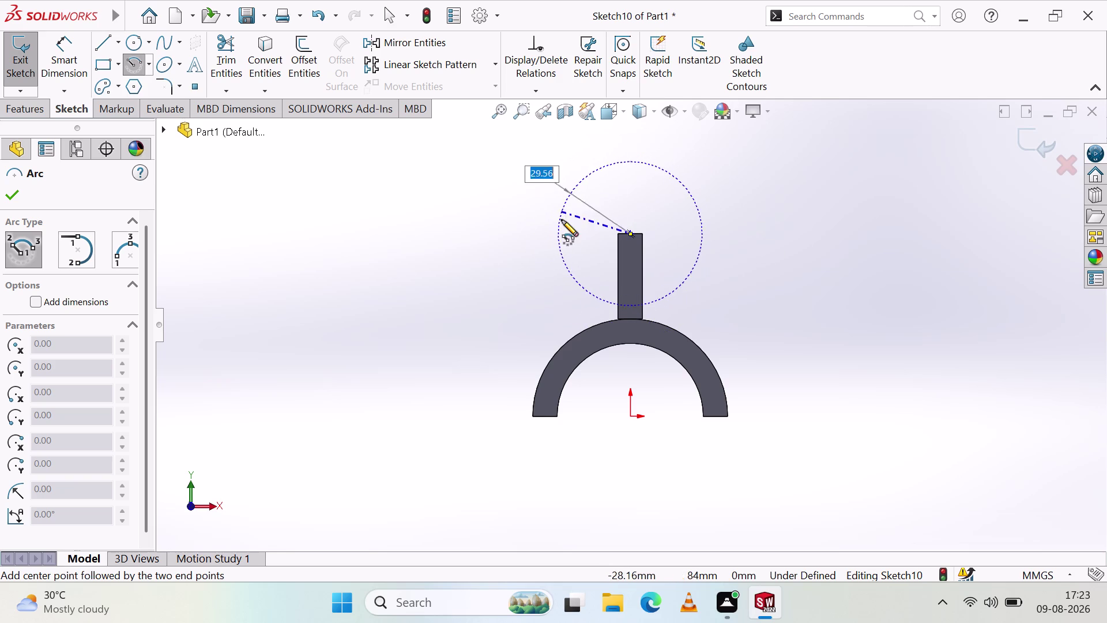
click(562, 233)
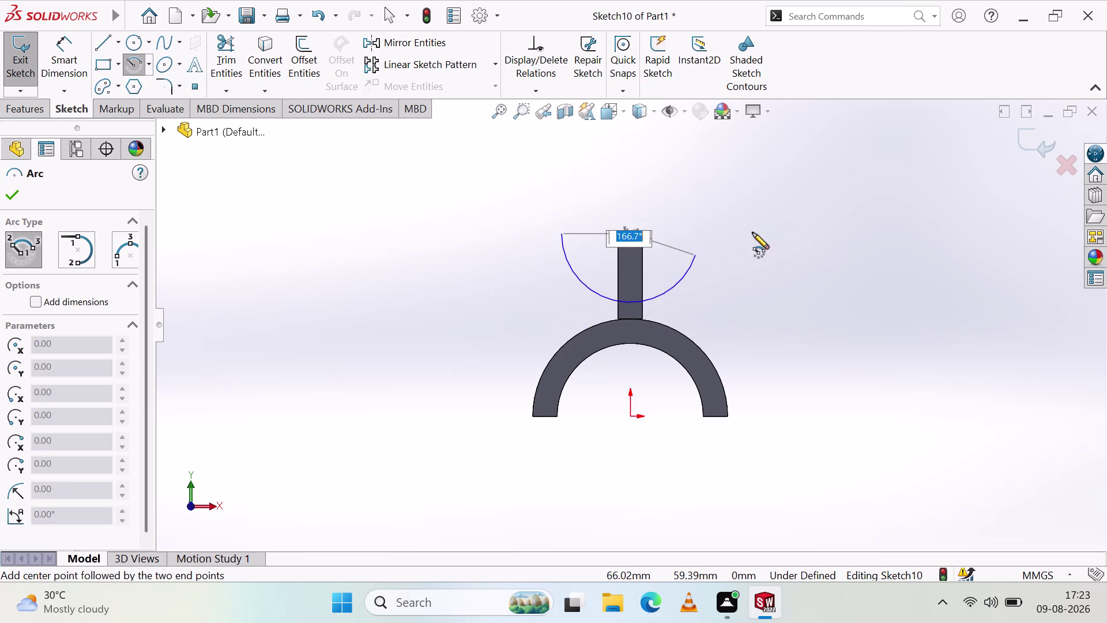
click(699, 234)
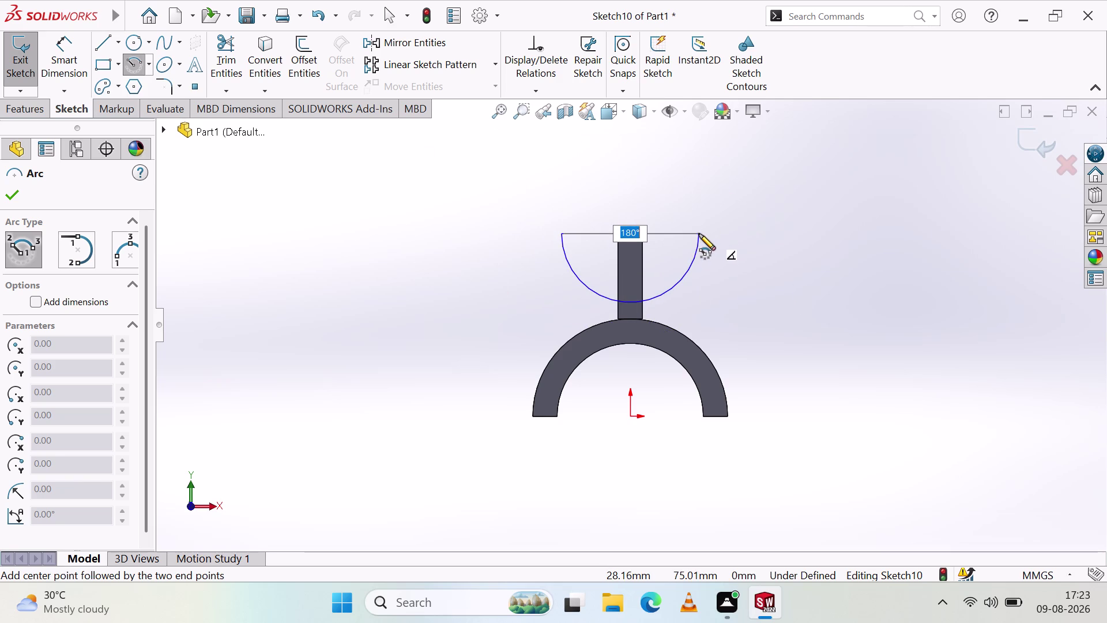
key(Escape)
key(Escape)
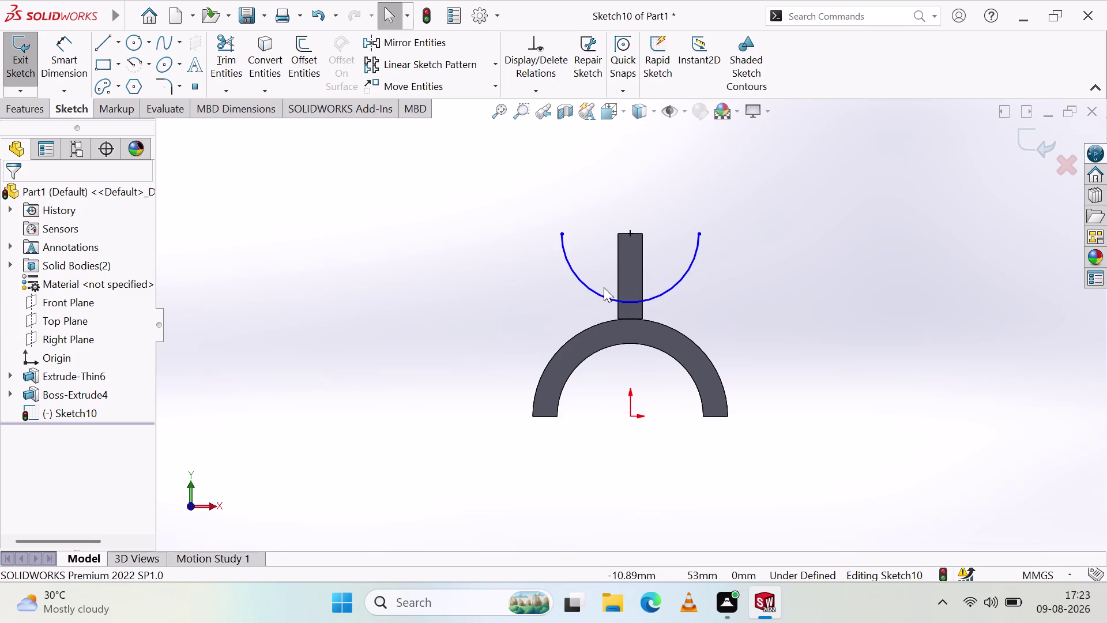
click(602, 296)
key(Delete)
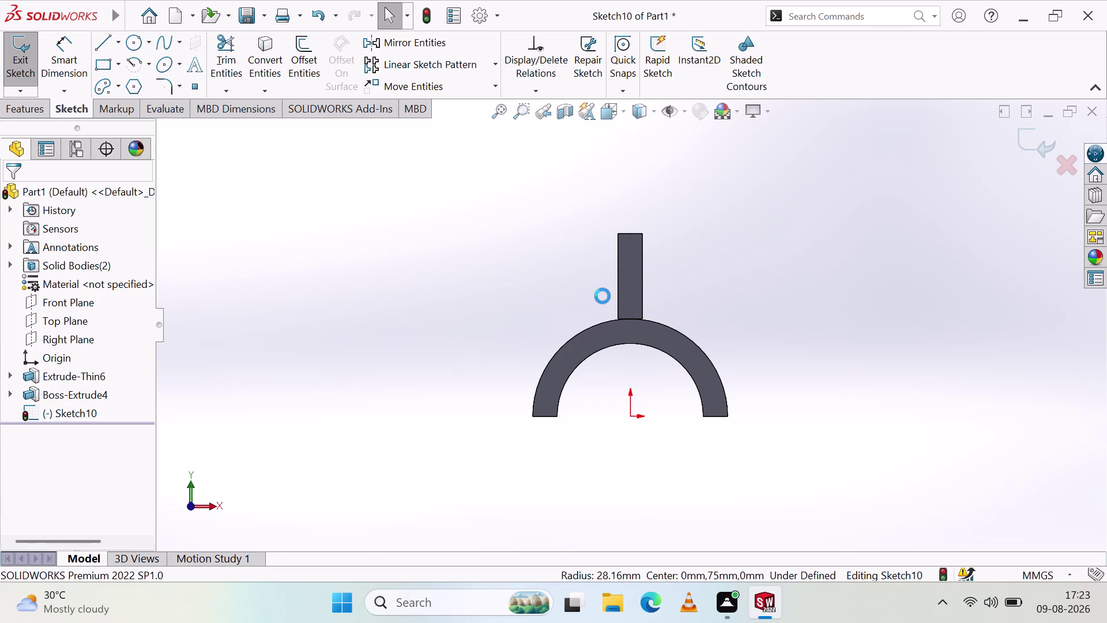
key(Delete)
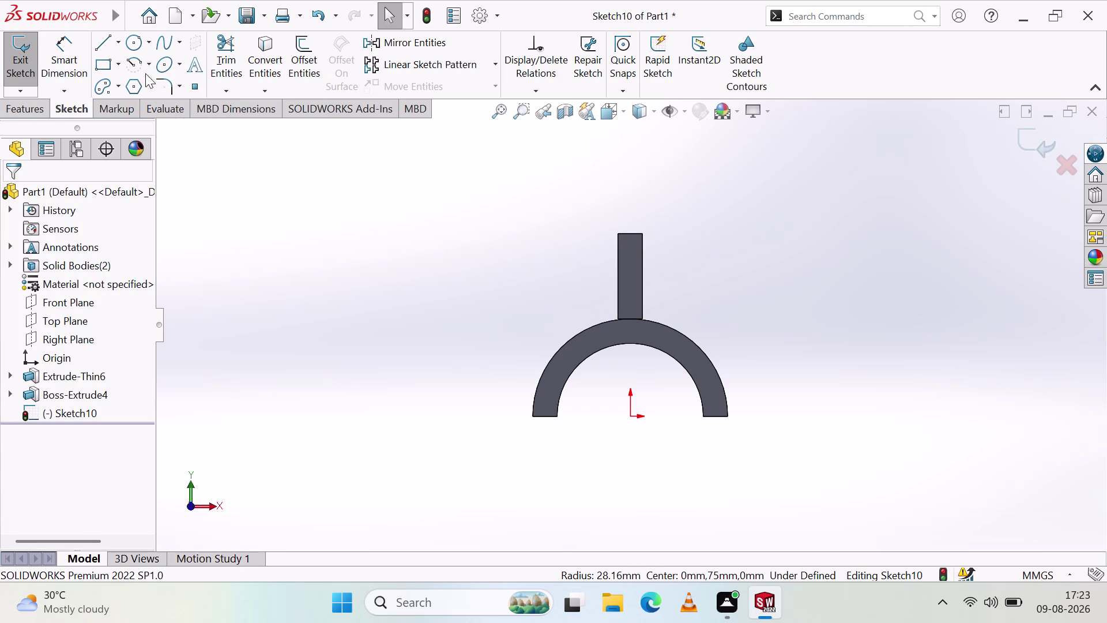
click(137, 64)
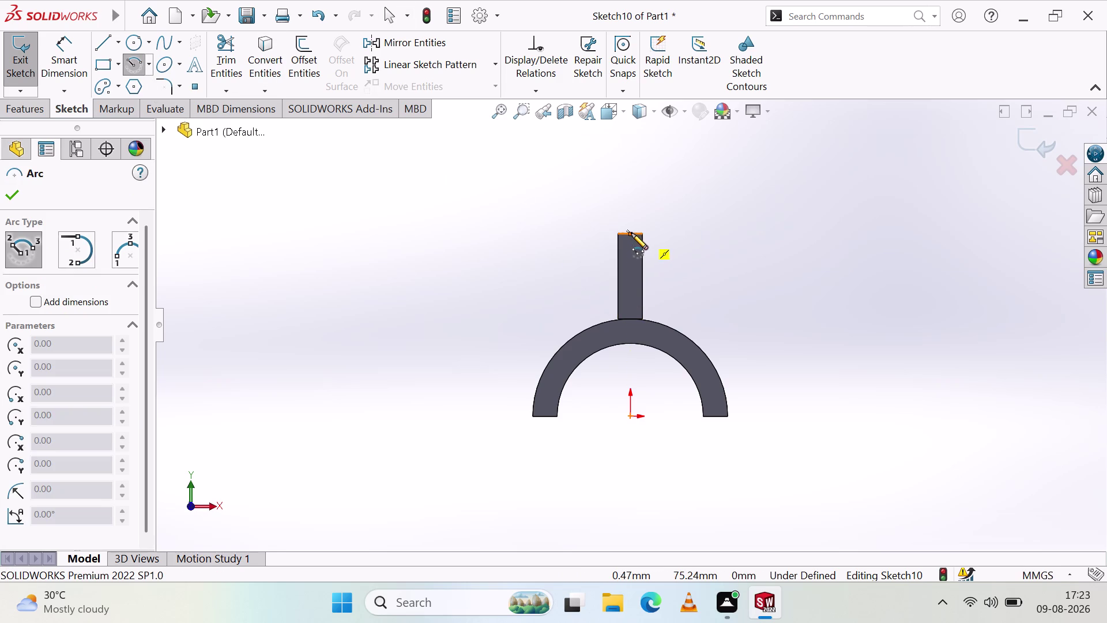
click(630, 234)
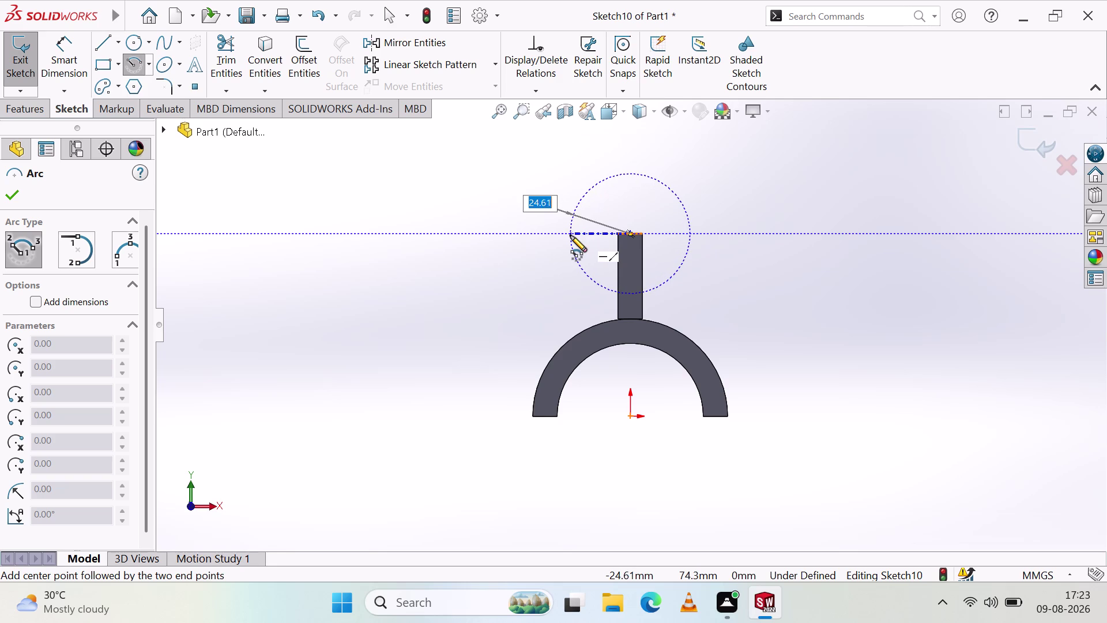
click(571, 235)
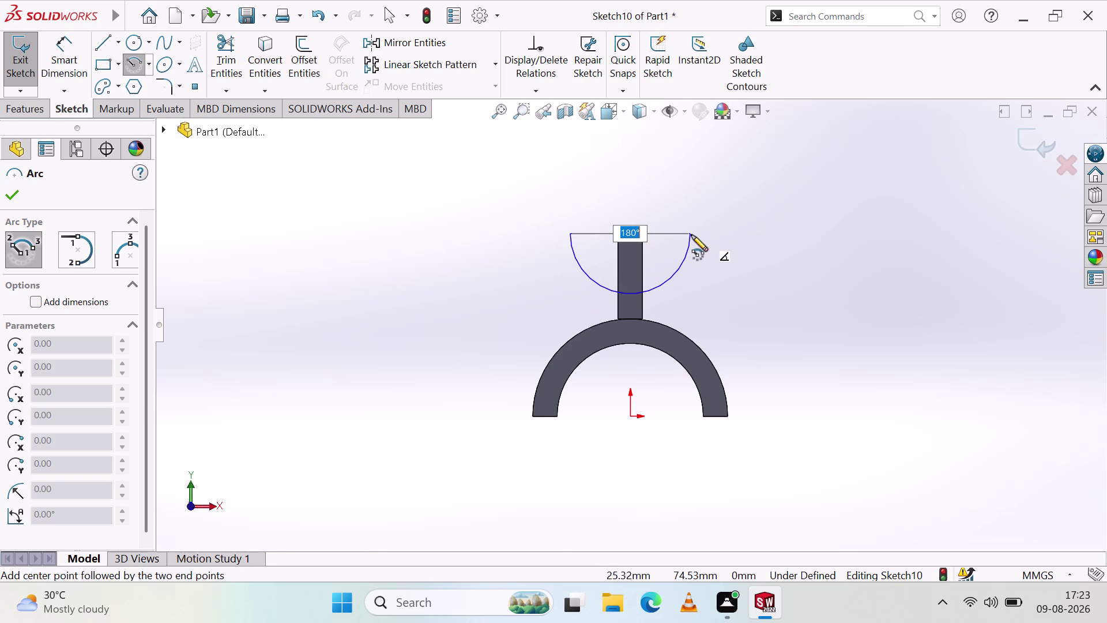
key(Escape)
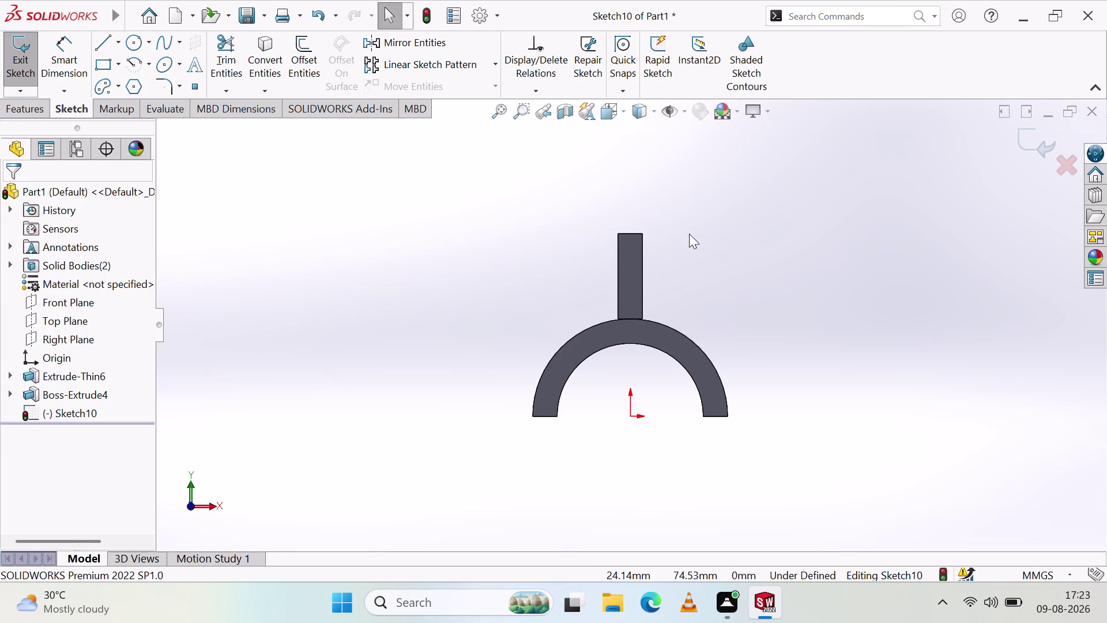
key(Escape)
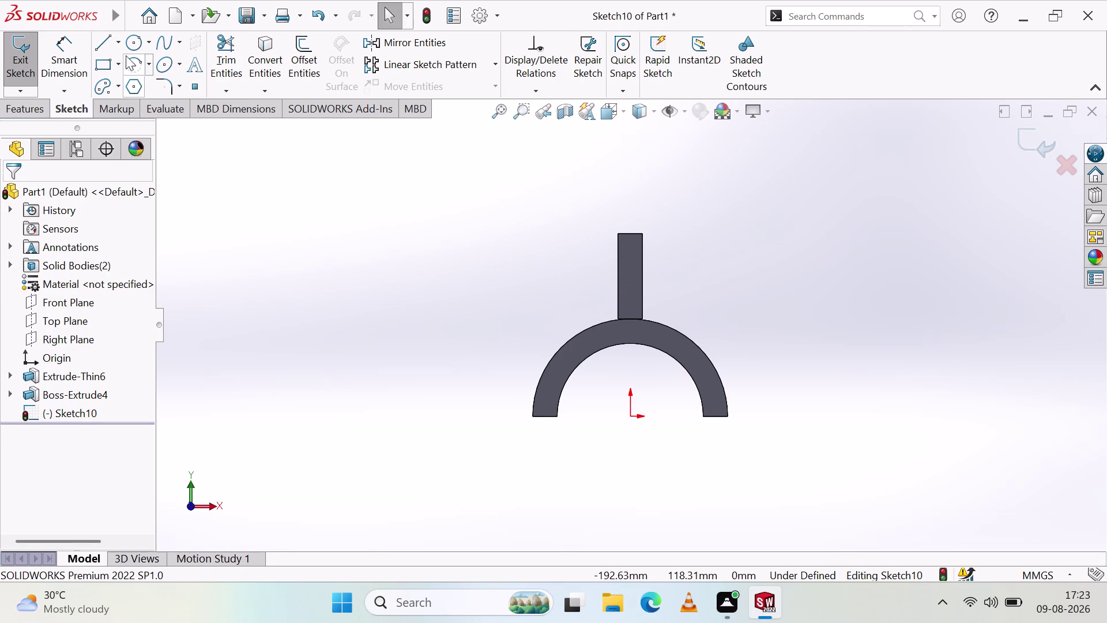
Draw a horizontal construction line from the rib top to the right.
click(119, 38)
click(137, 83)
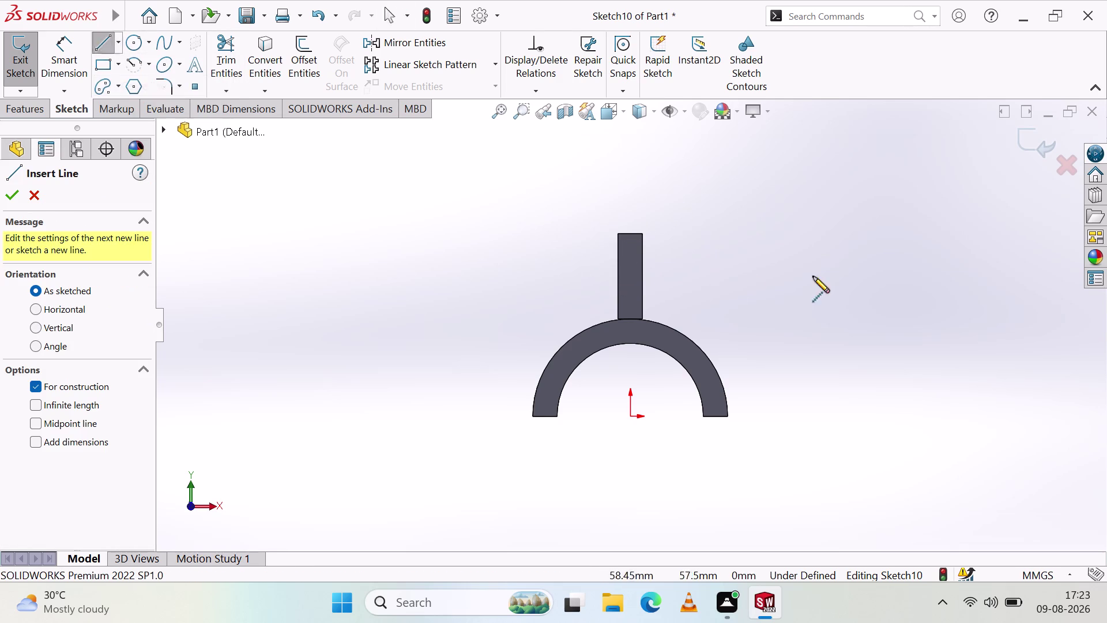
click(631, 233)
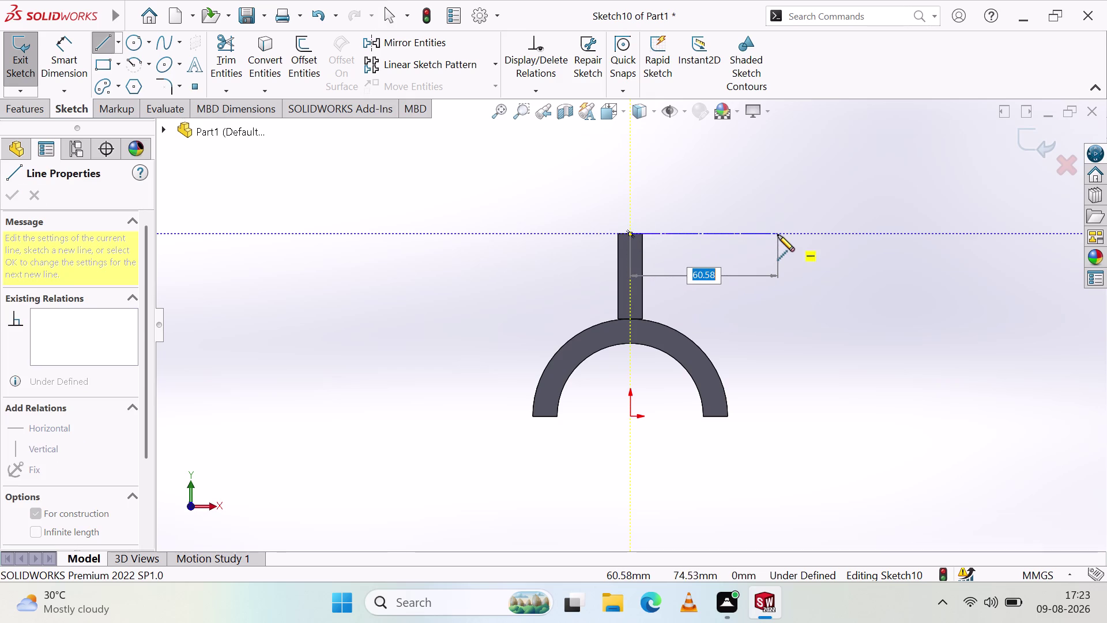
click(778, 234)
key(Escape)
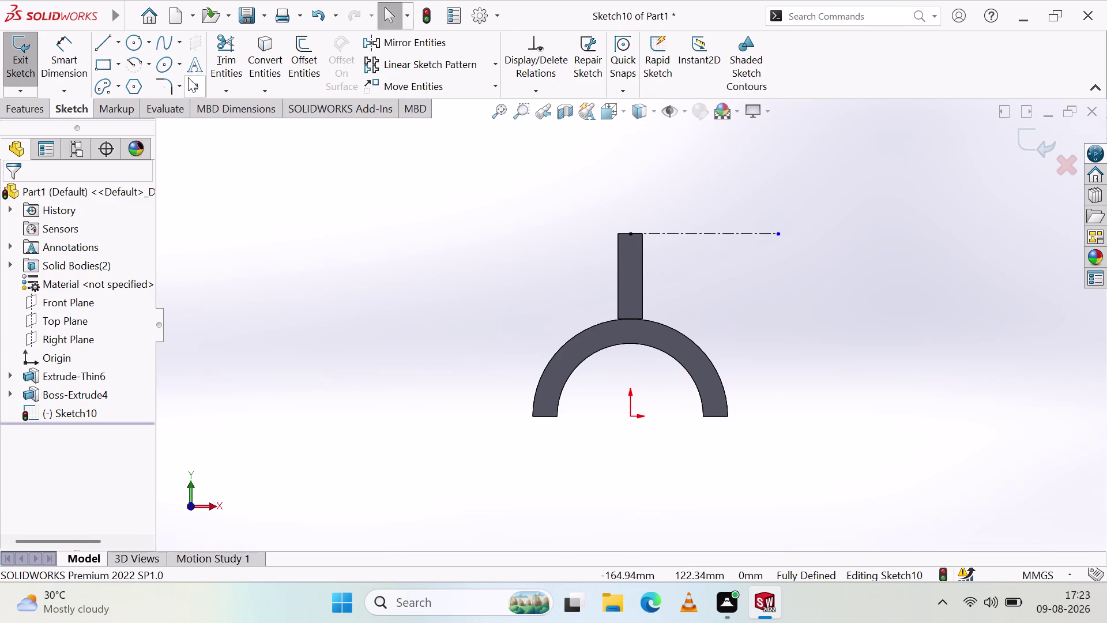
Draw a matching horizontal construction line from the rib top to the left.
click(115, 50)
click(133, 81)
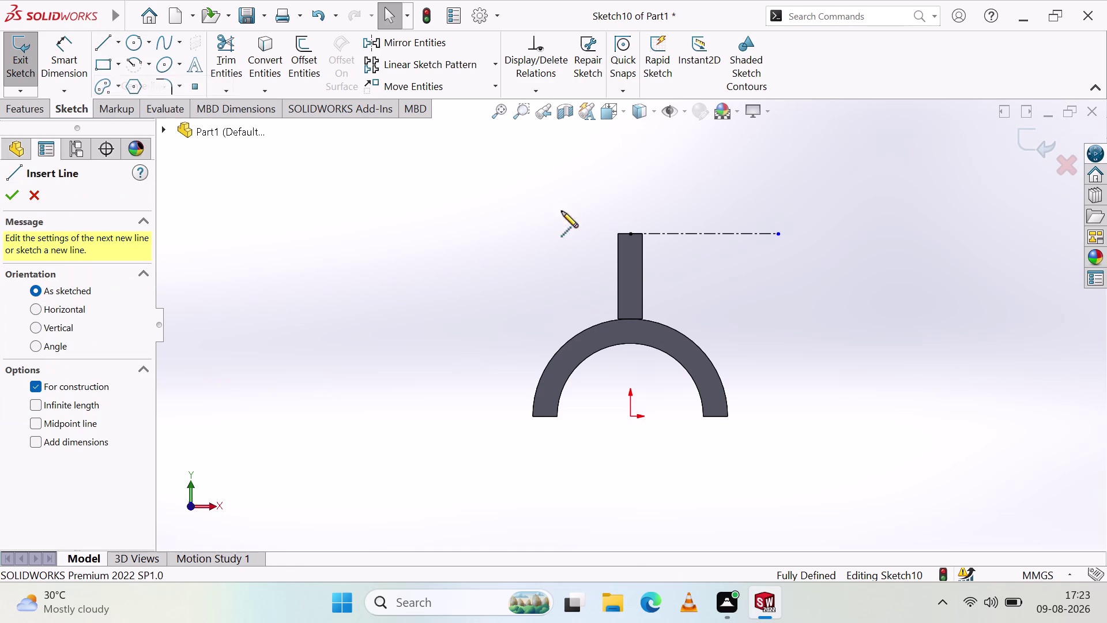
click(631, 233)
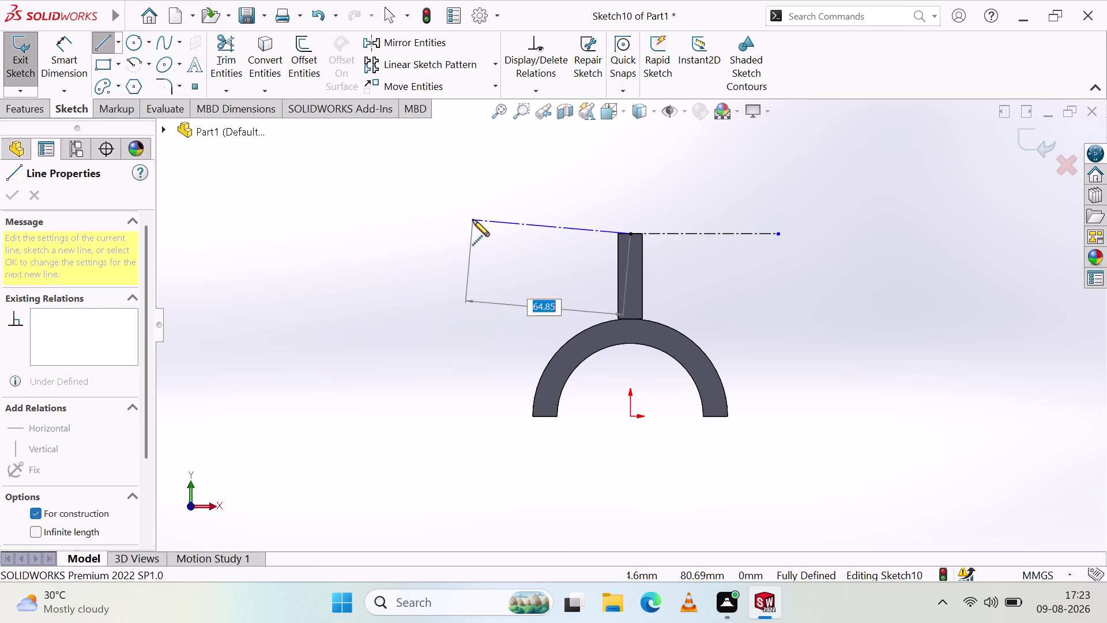
click(480, 234)
key(Escape)
key(Escape)
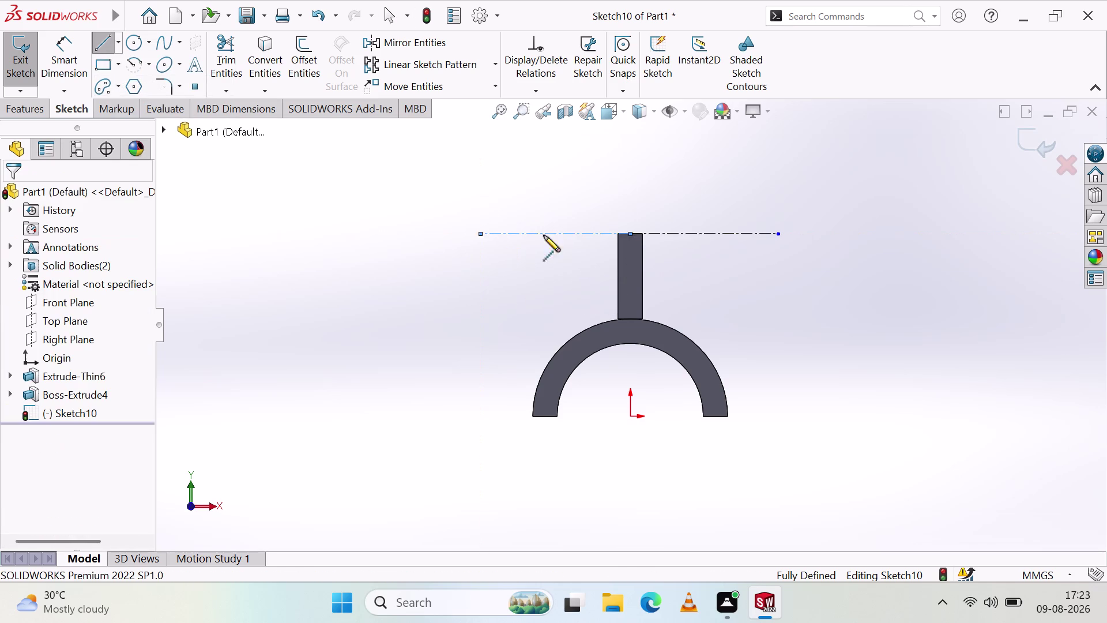
key(Escape)
click(135, 67)
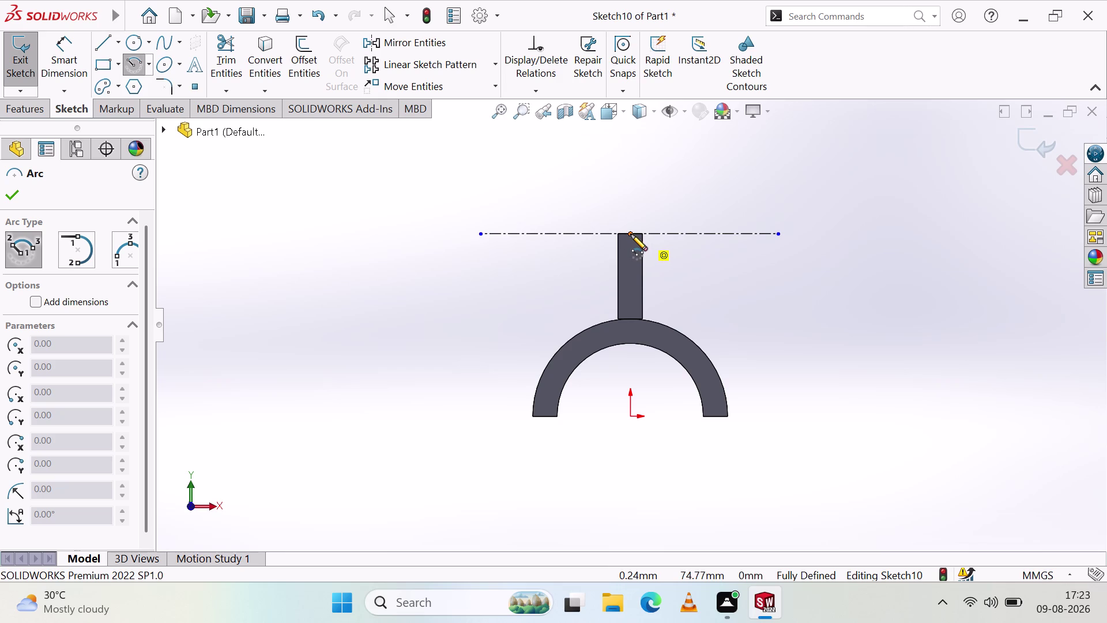
click(149, 62)
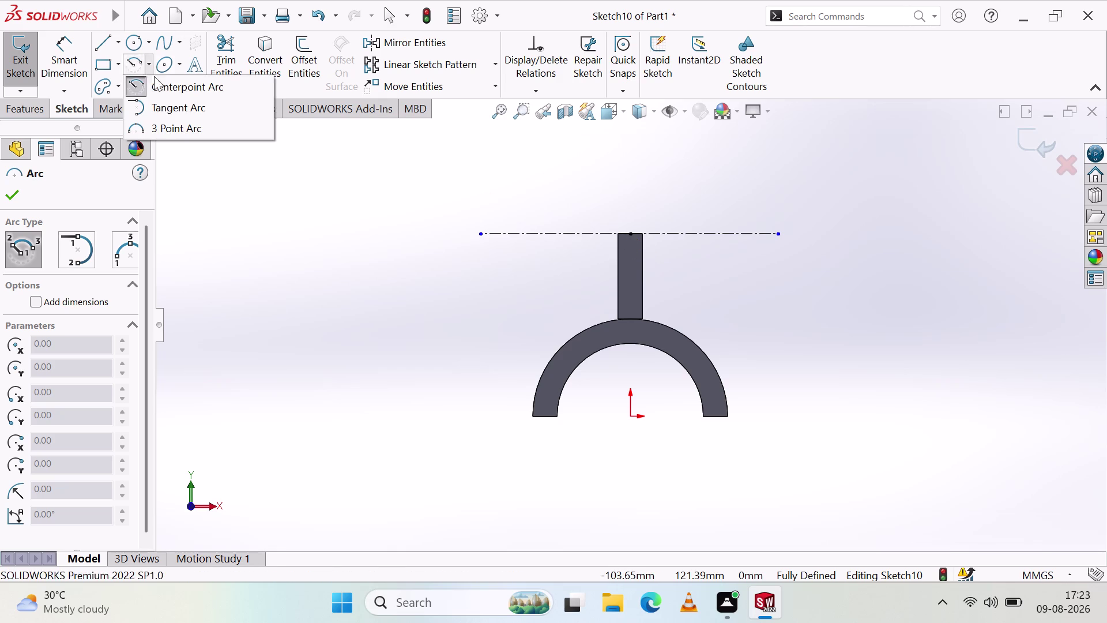
Try a 3 Point Arc with ends on the line either side of the rib, then cancel it.
click(162, 124)
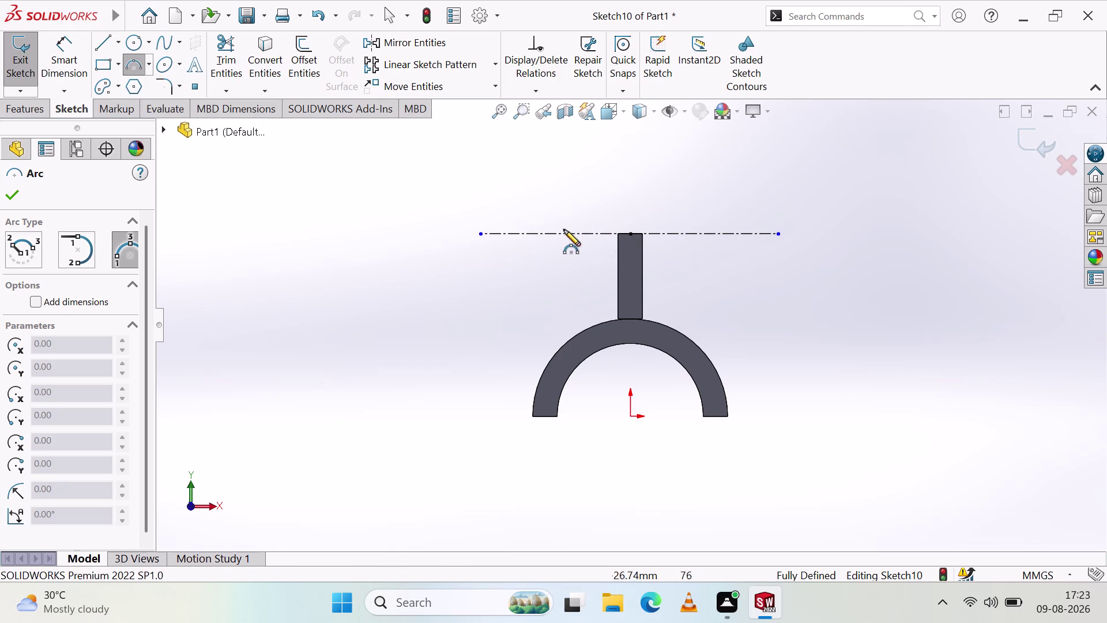
click(549, 230)
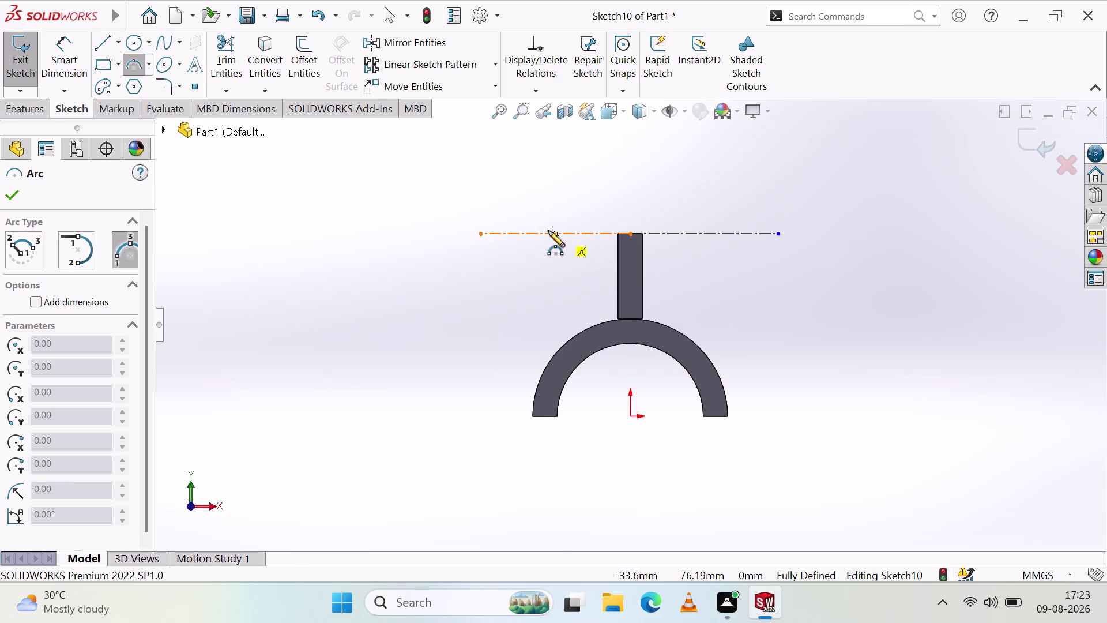
click(724, 233)
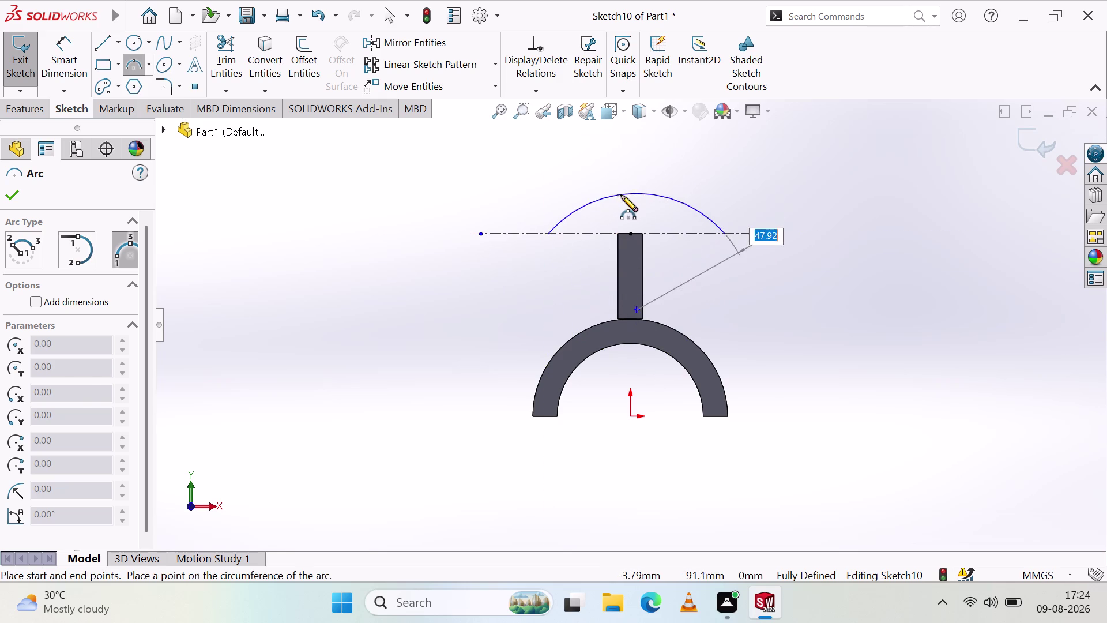
key(Escape)
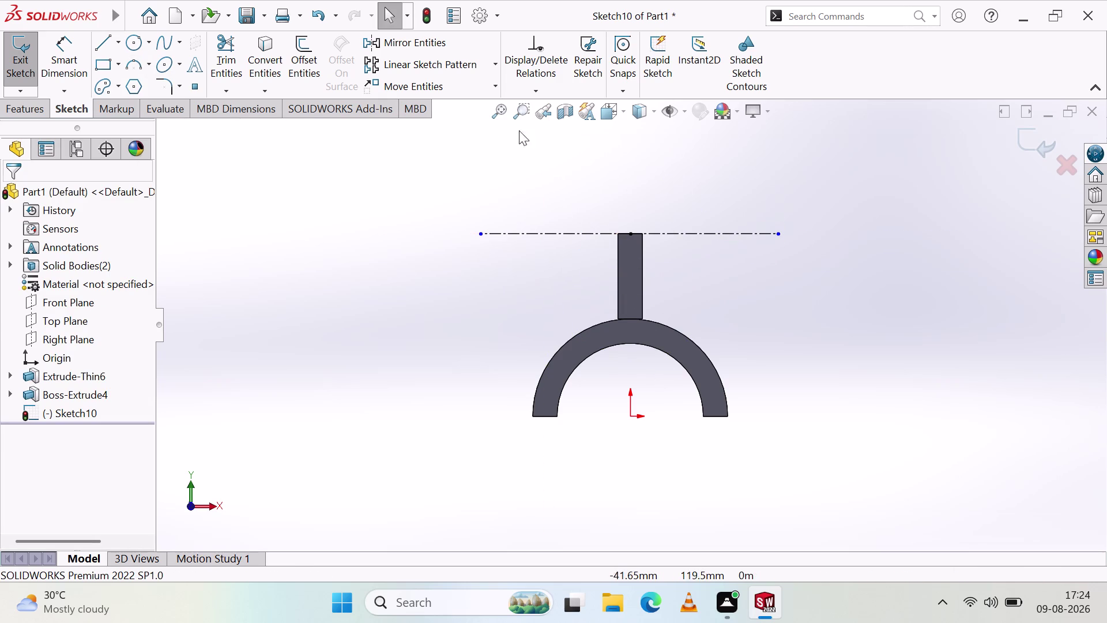
Draw a 3 Point Arc with both ends above the rib, dipping to the rib top.
click(139, 67)
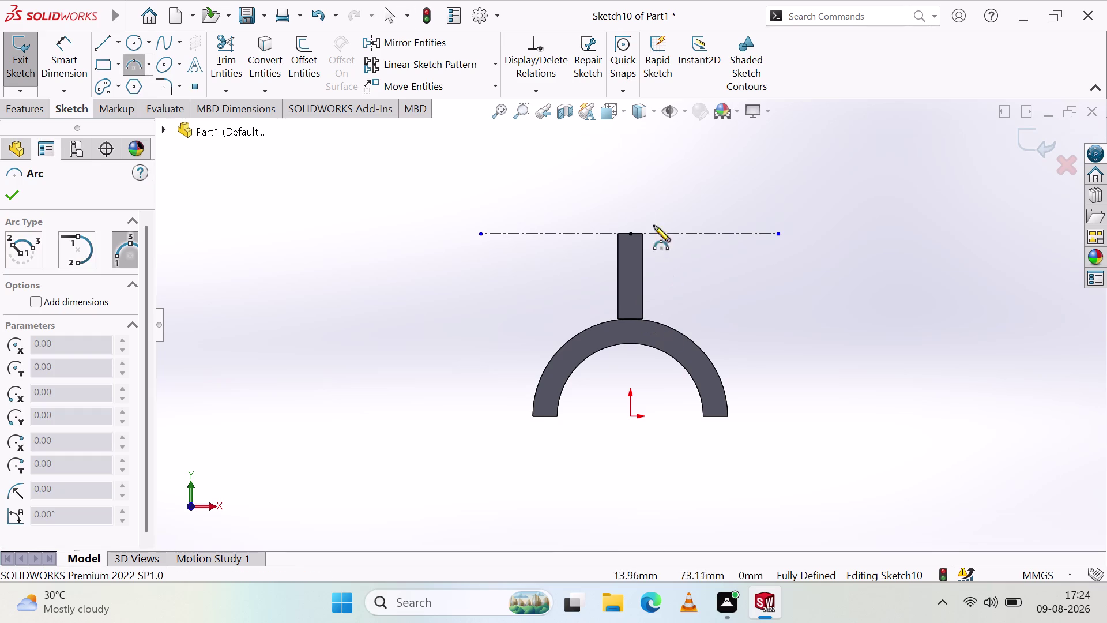
click(577, 152)
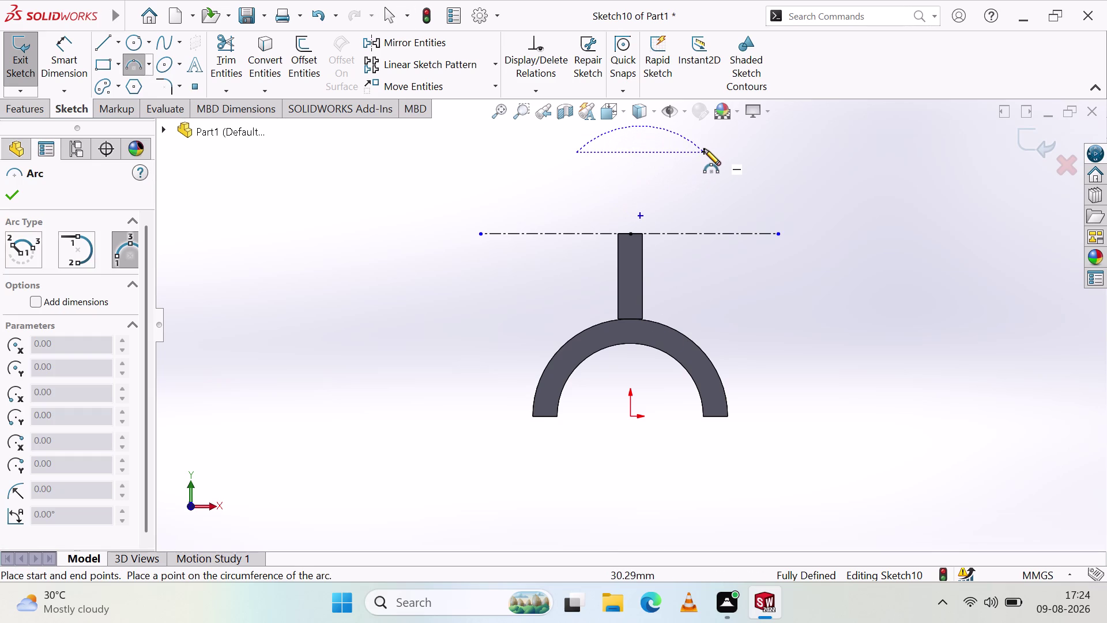
click(704, 149)
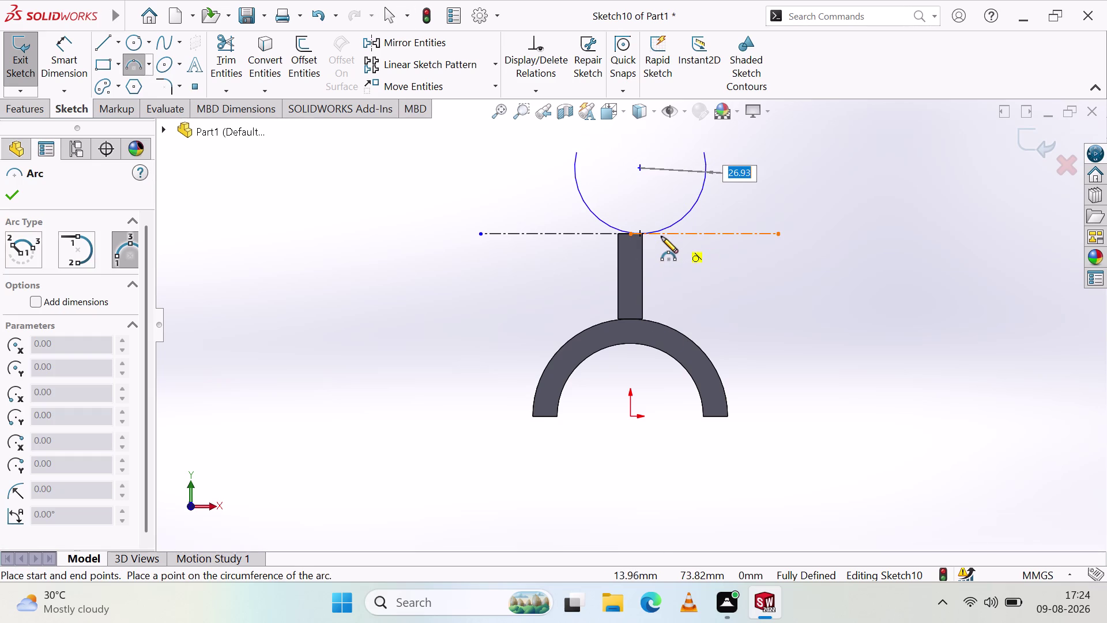
click(658, 234)
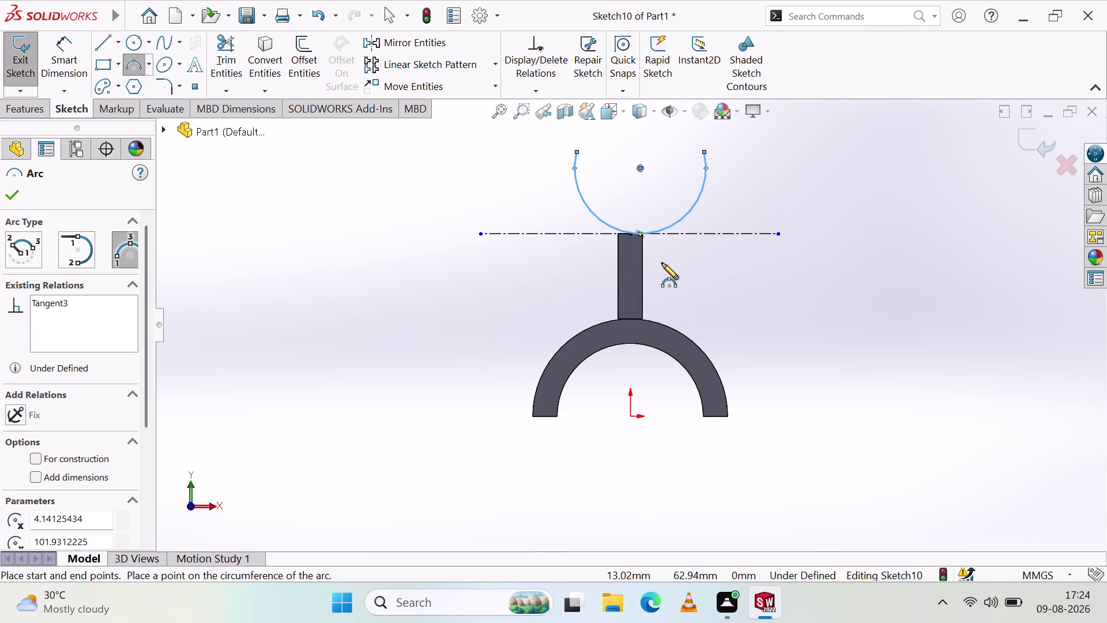
key(Escape)
key(Escape)
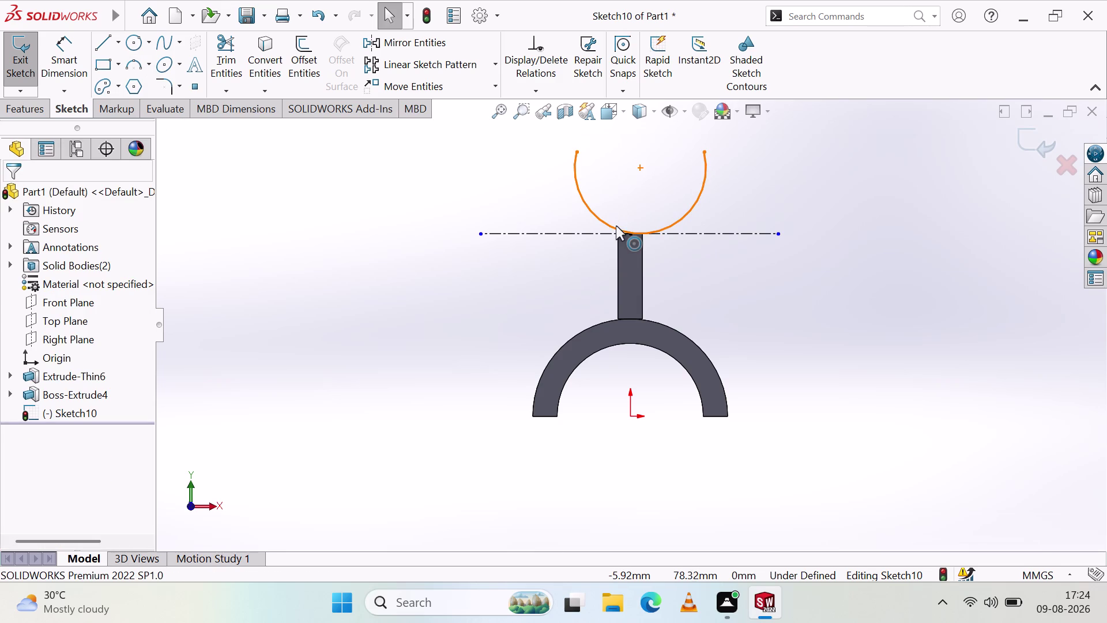
Drag the arc to reshape it, then revert the unwanted change.
drag(616, 226, 400, 239)
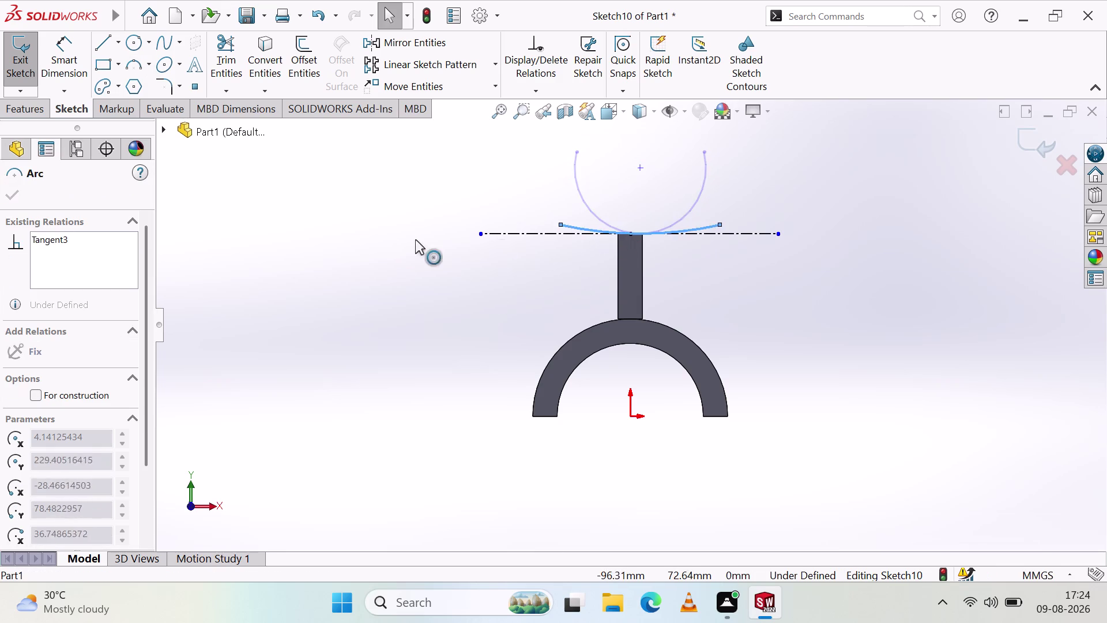
drag(400, 239, 647, 221)
key(Escape)
key(Escape)
key(Escape)
key(Escape)
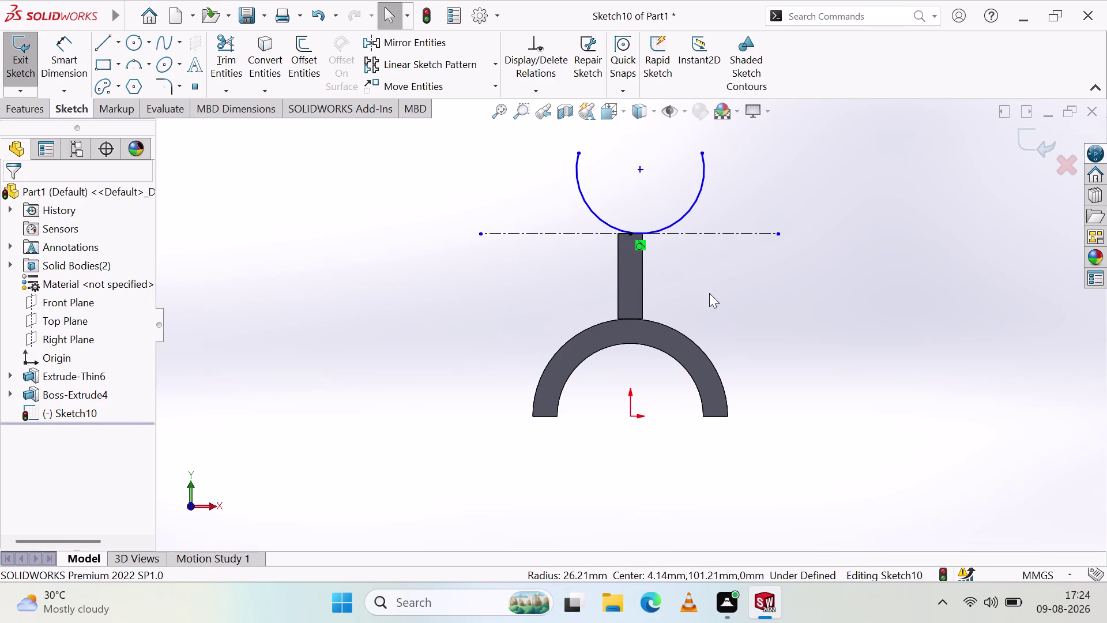
key(Escape)
key(Escape)
click(55, 52)
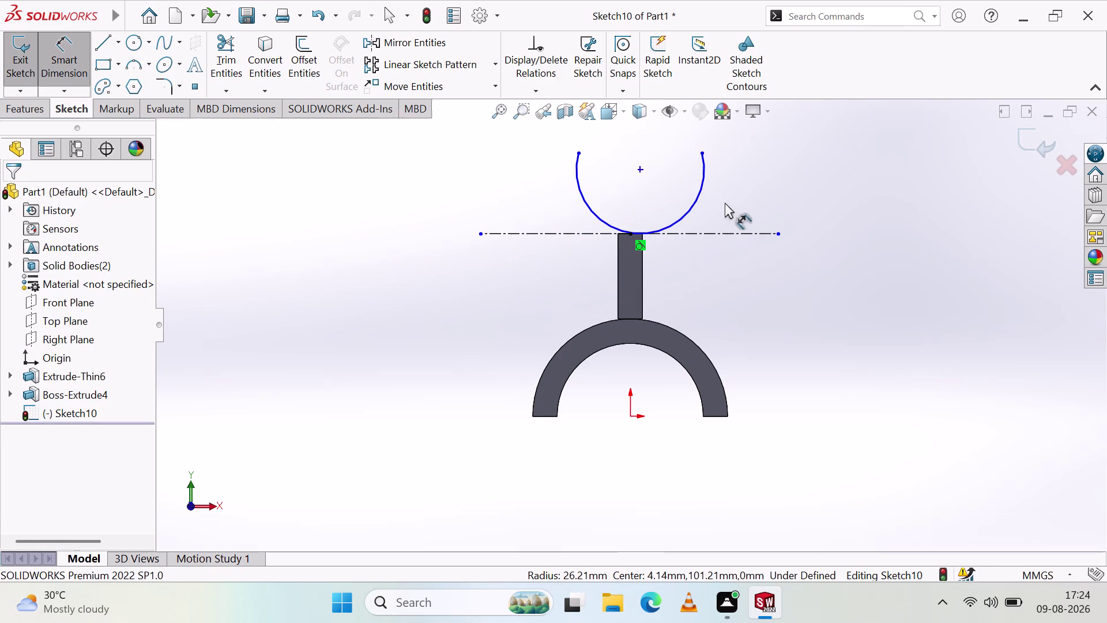
Give the upper U-shaped arc an R25 radius dimension.
drag(700, 187, 709, 184)
click(859, 180)
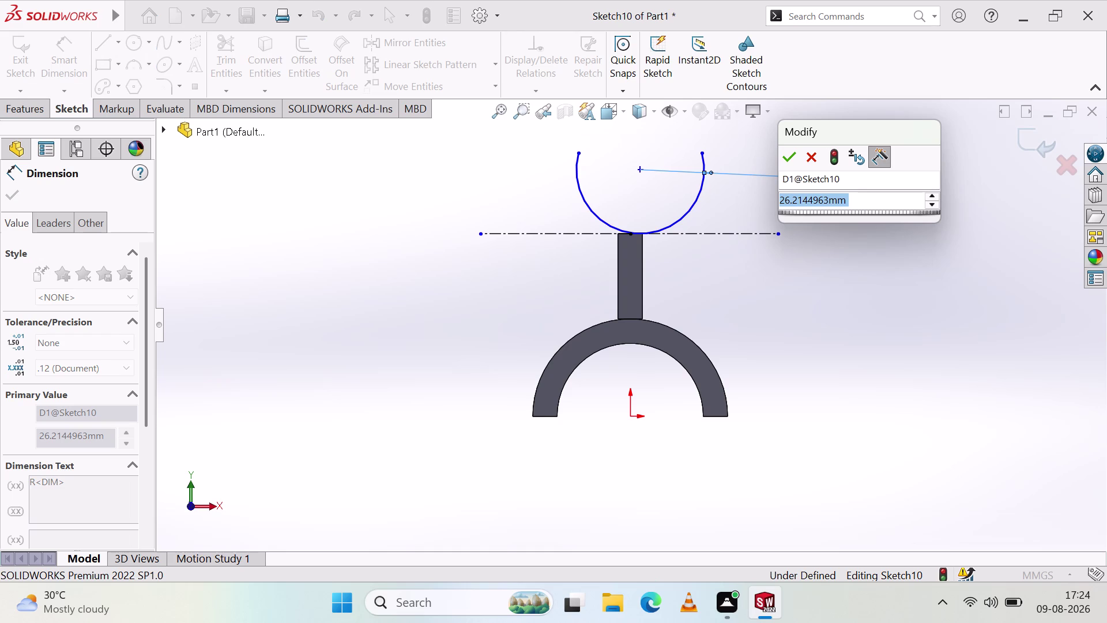
text(25)
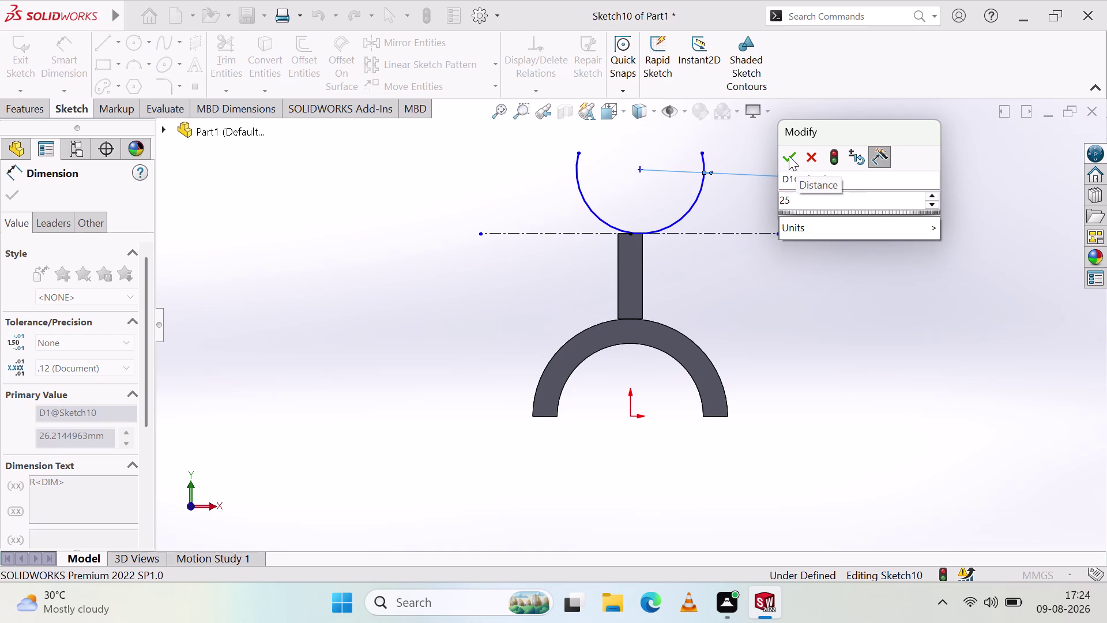
click(789, 155)
click(810, 269)
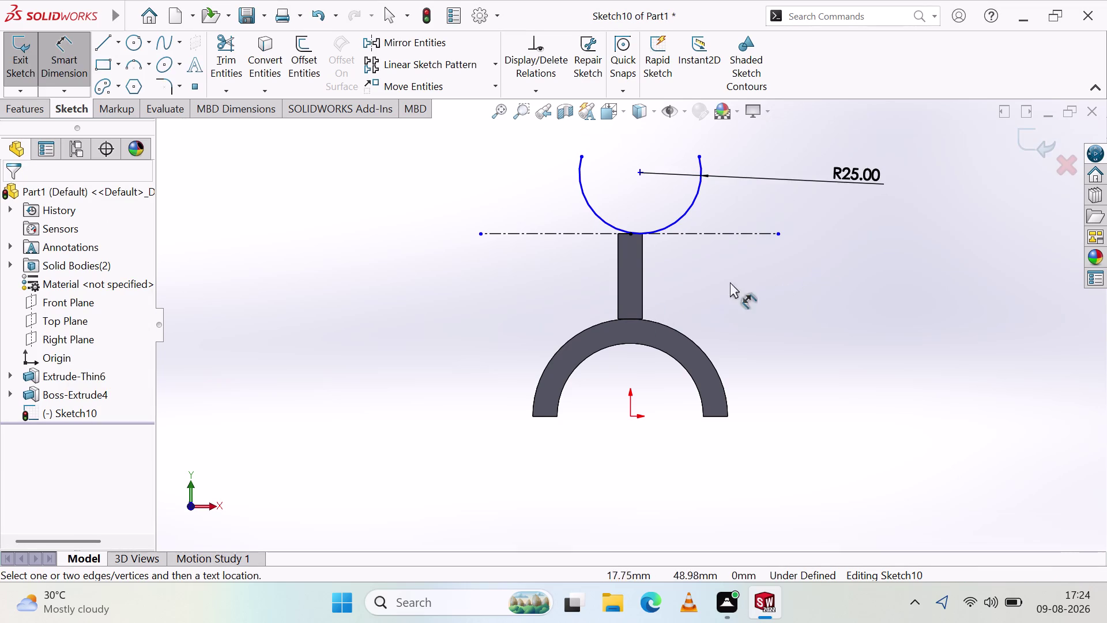
click(70, 67)
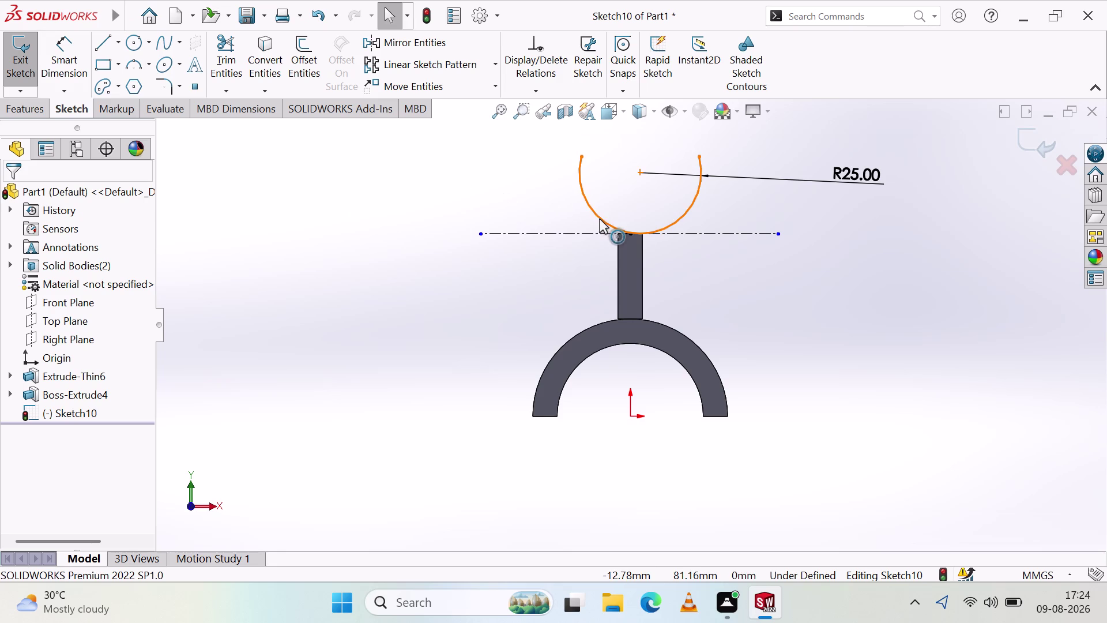
drag(599, 218, 523, 208)
key(Escape)
key(Escape)
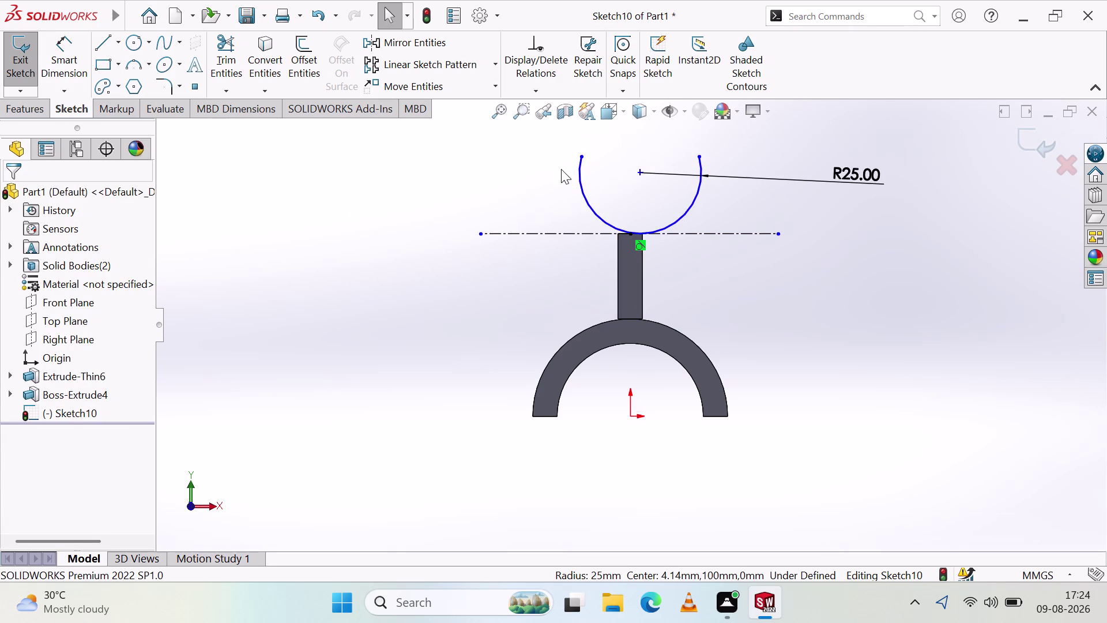
Remove the conflicting Symmetric2 relation between the arc endpoints and the construction line.
click(579, 157)
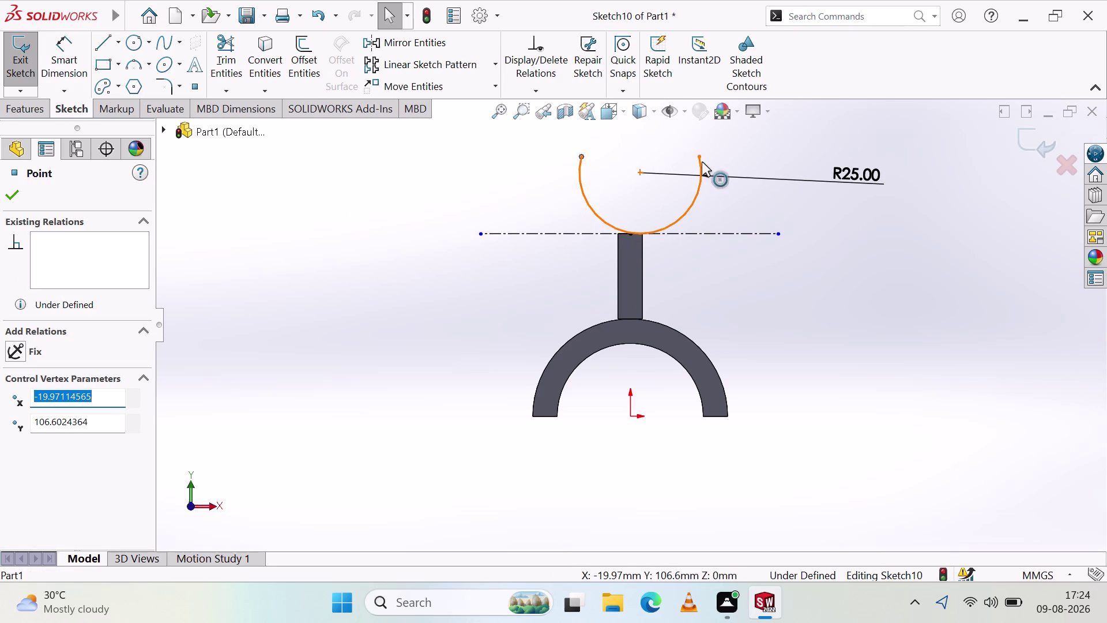
click(699, 155)
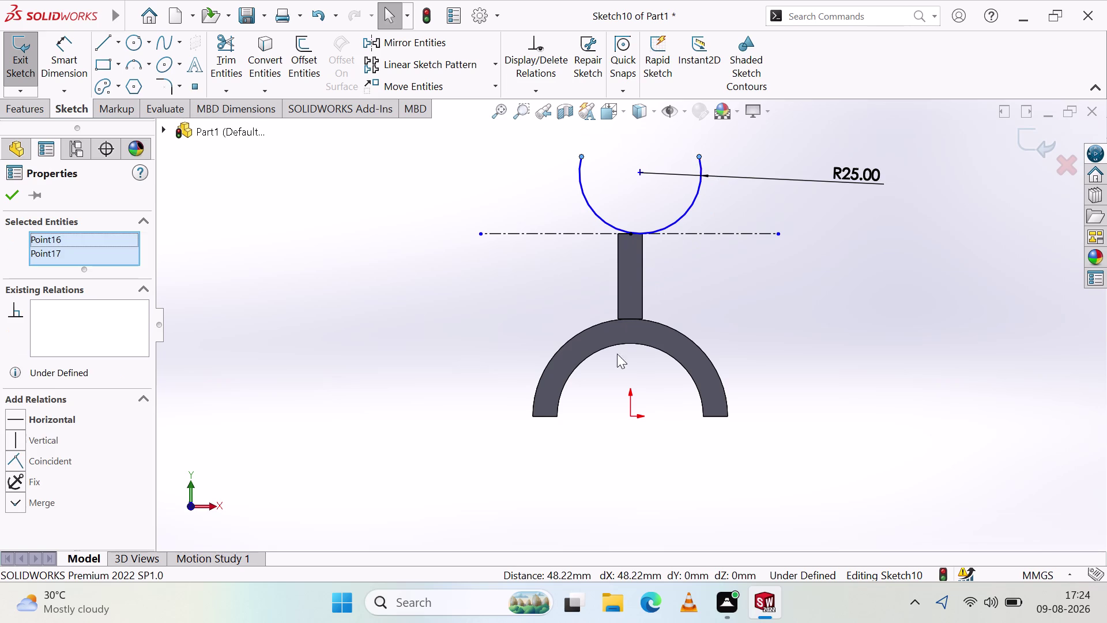
click(604, 232)
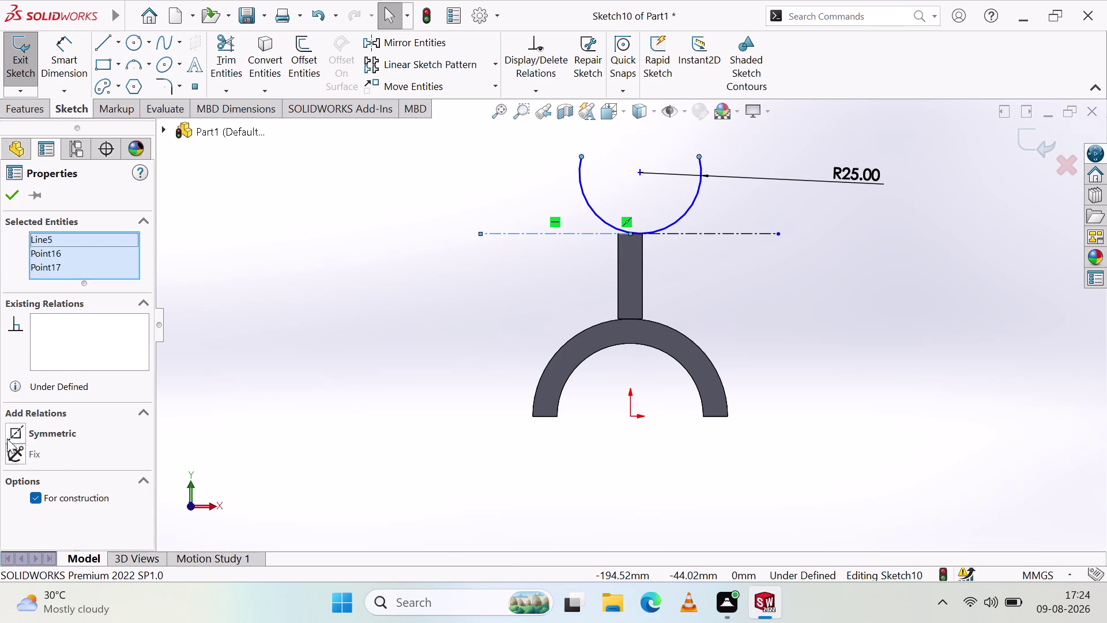
click(11, 435)
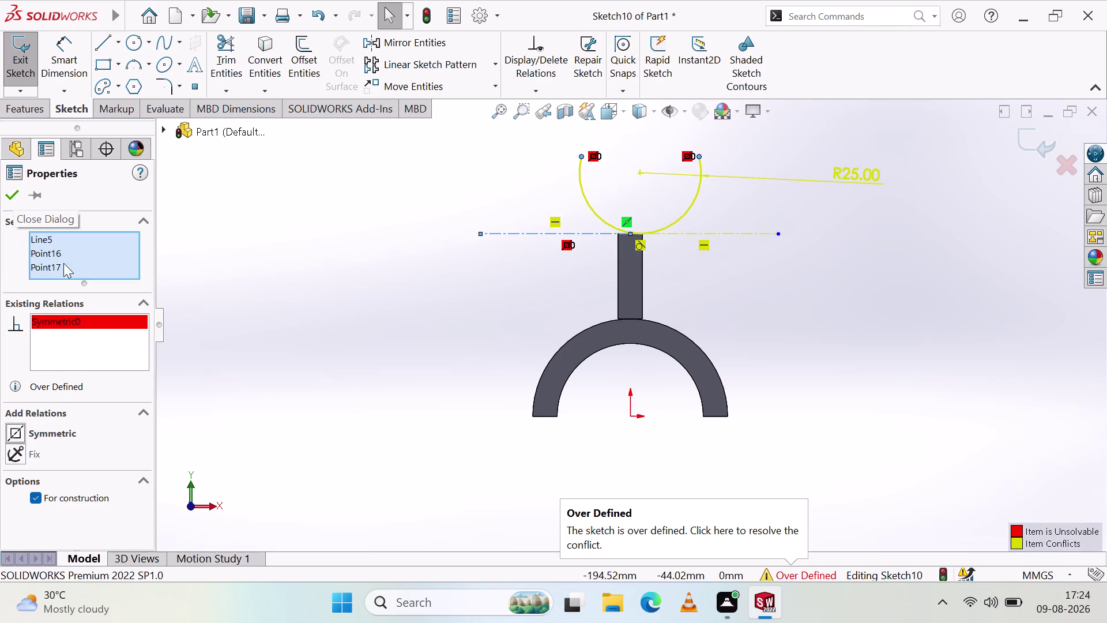
key(ctrl+z)
key(ctrl+z)
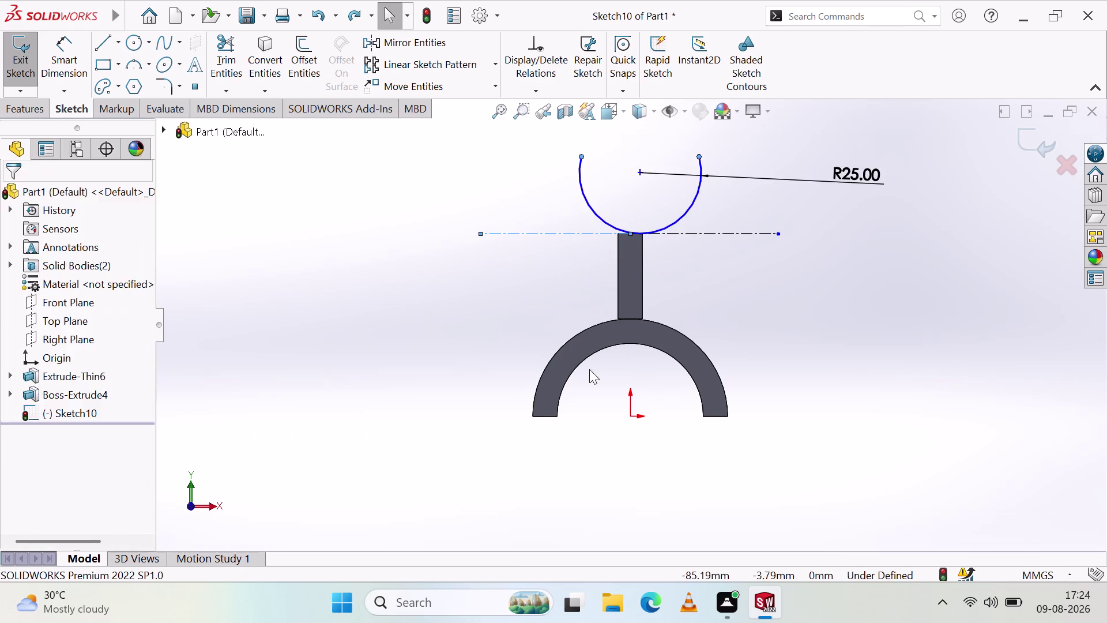
click(932, 392)
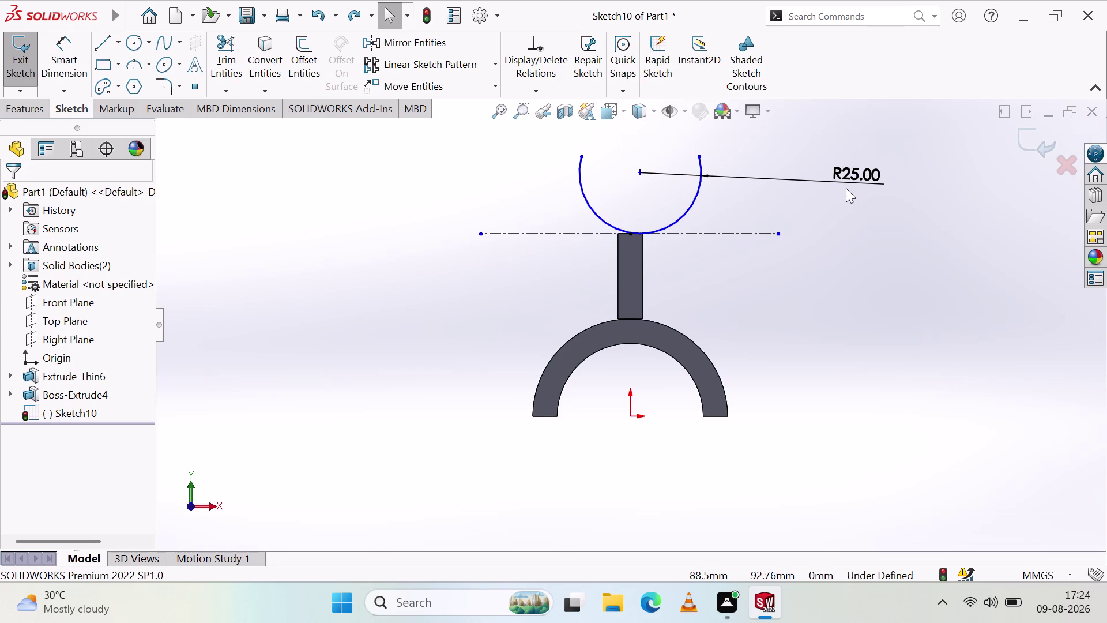
Delete the R25 radius dimension and the half-round arc.
click(848, 179)
key(Delete)
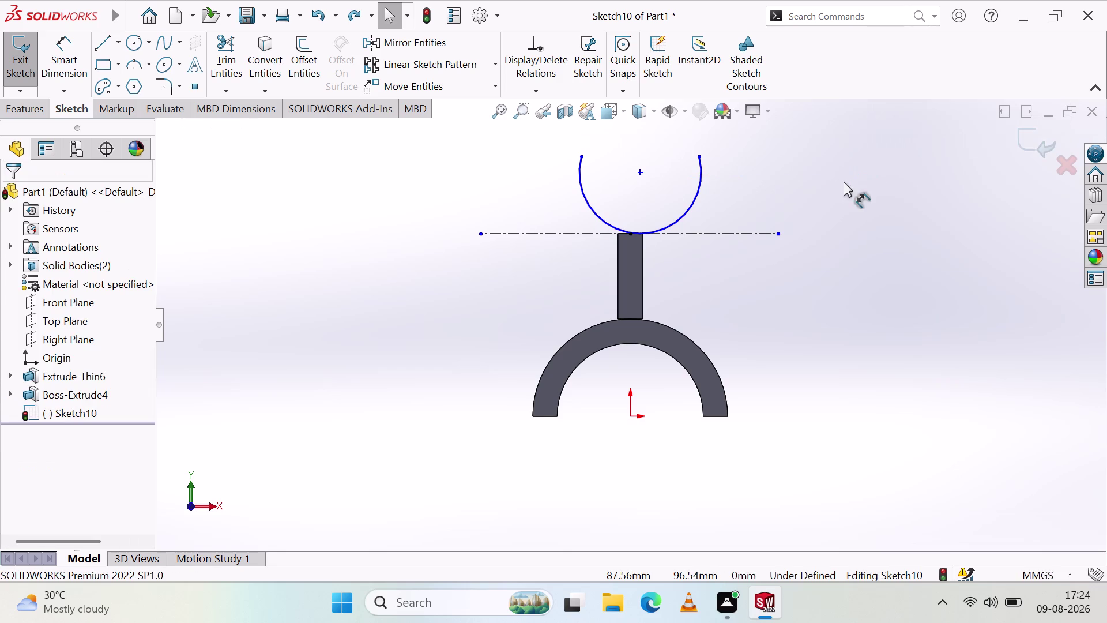
click(685, 215)
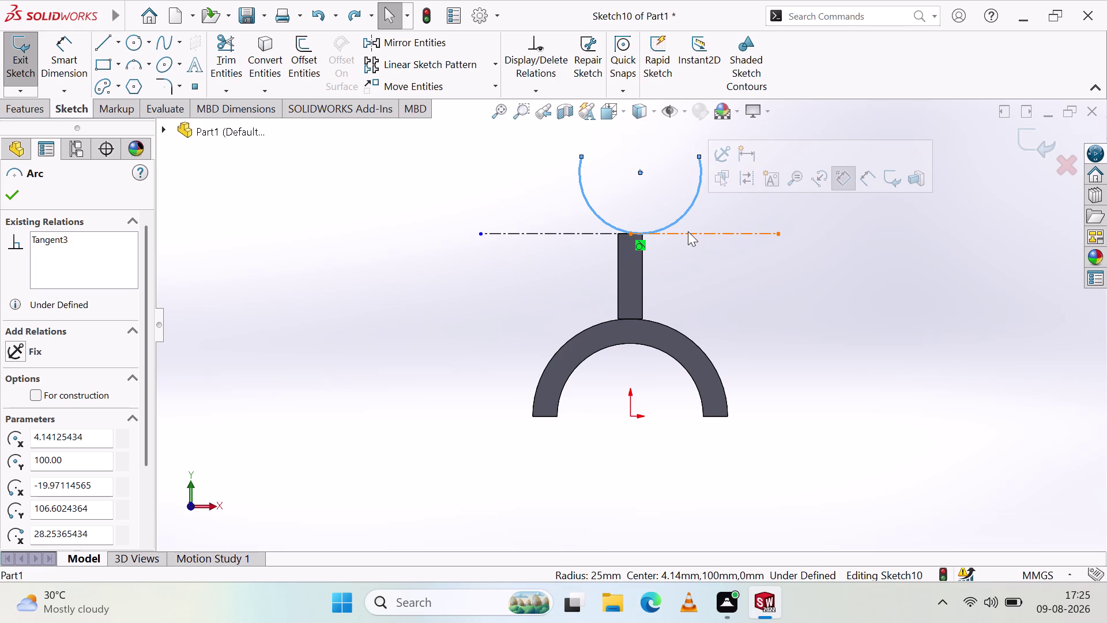
key(Delete)
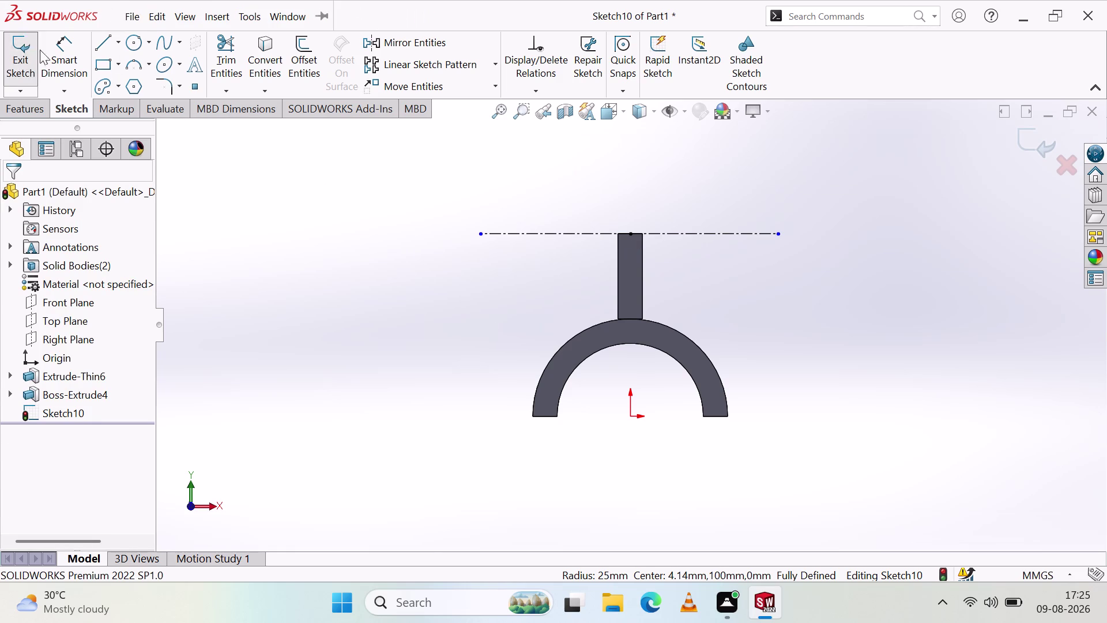
Begin a 3-point arc across the cradle top, then abandon it unfinished.
click(131, 66)
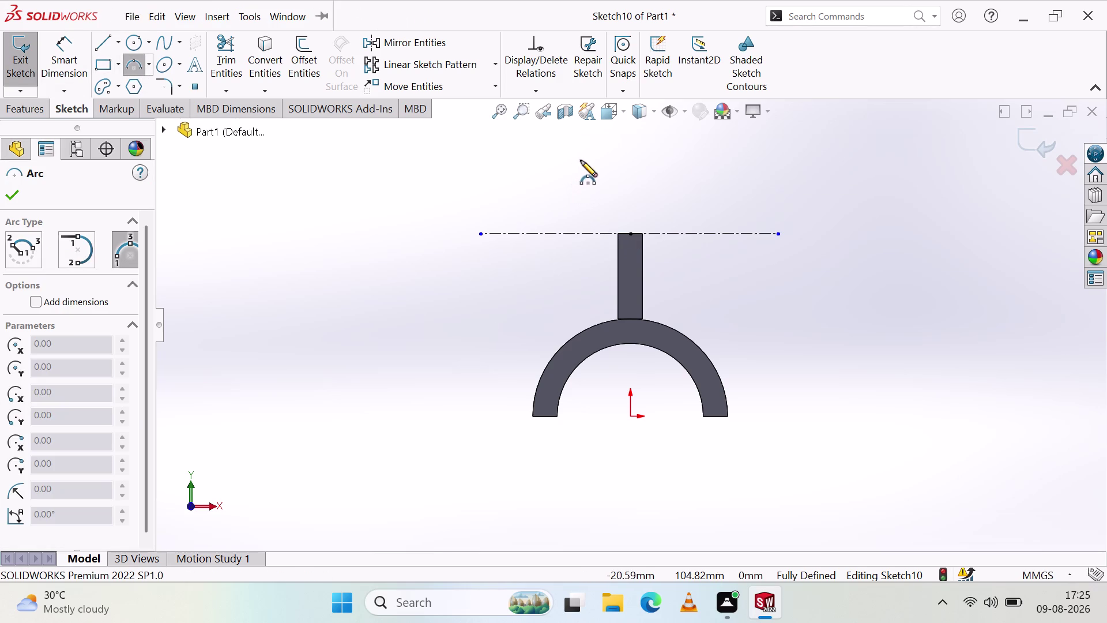
click(581, 161)
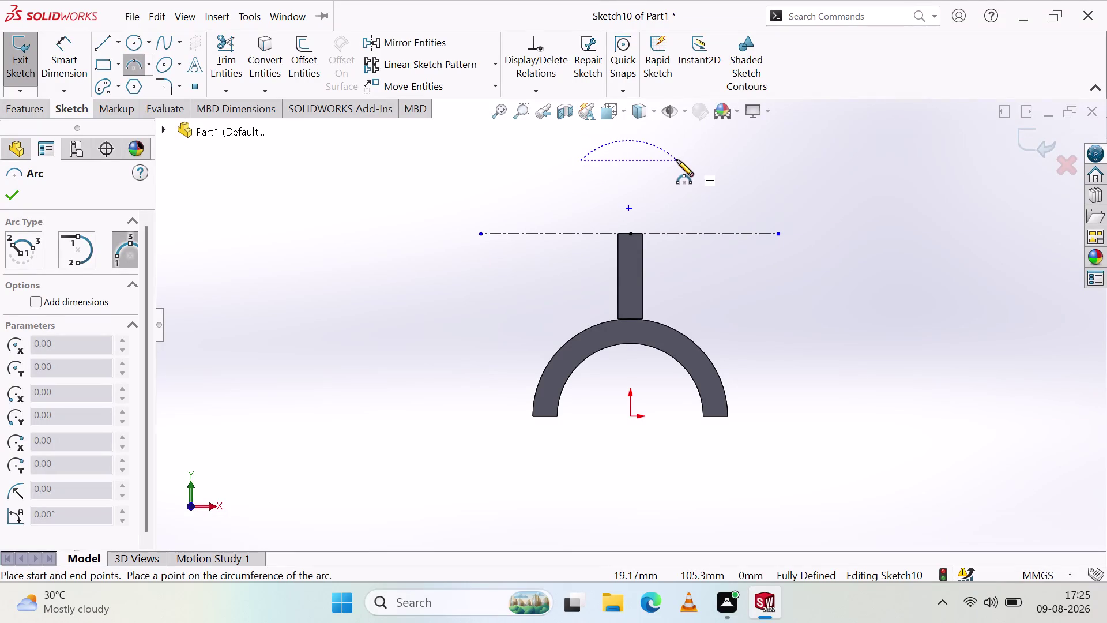
click(677, 160)
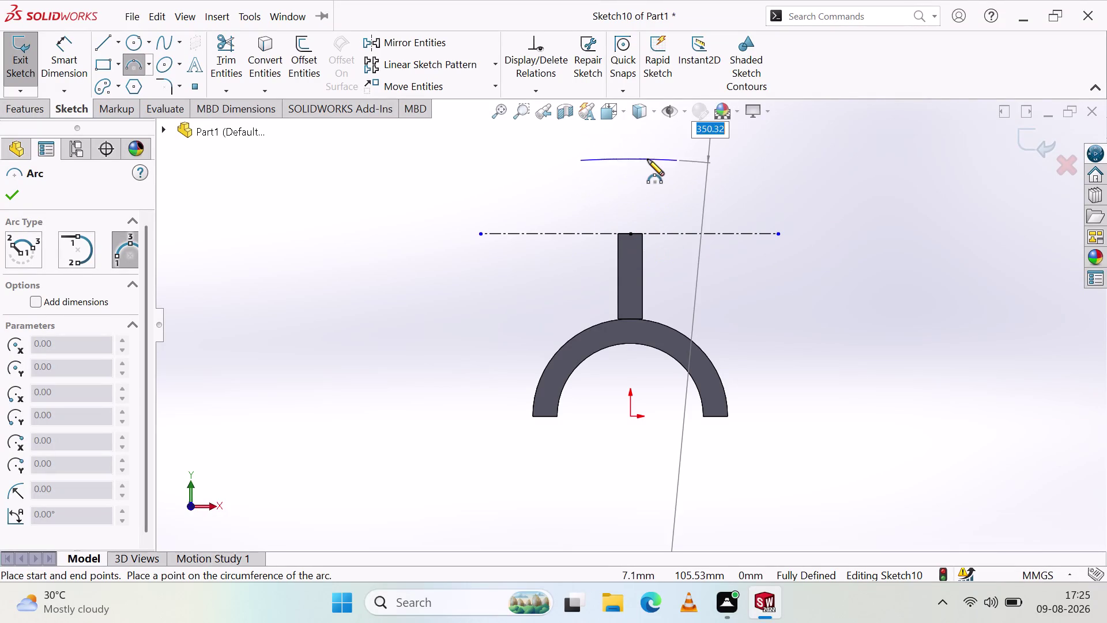
key(Escape)
key(Escape)
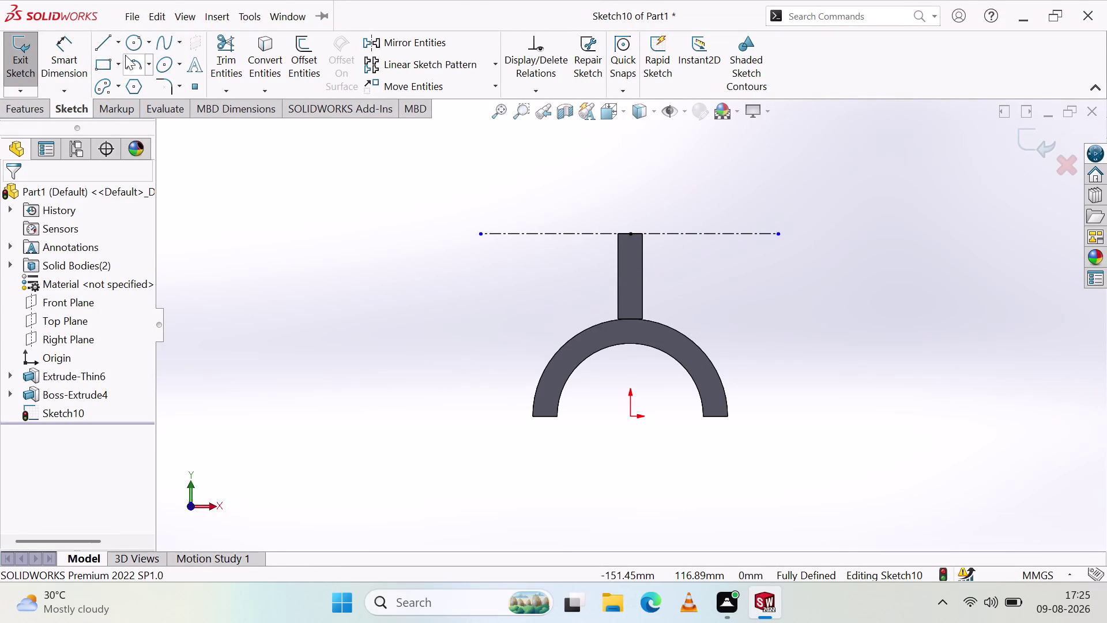
Draw a vertical construction line upward from the rib's top centre.
click(116, 46)
click(139, 81)
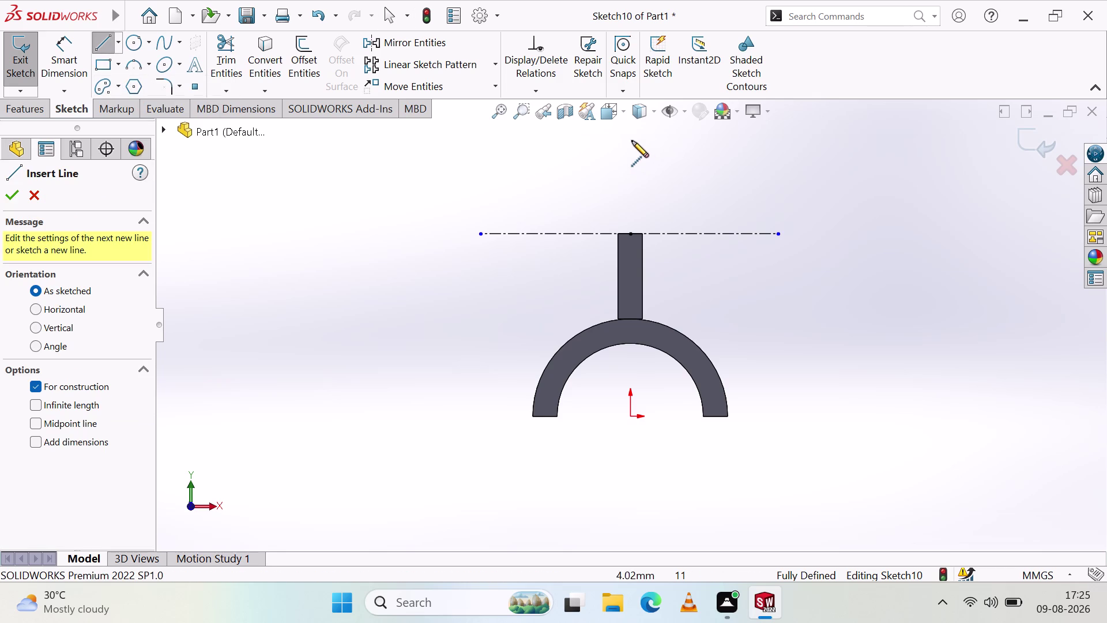
scroll(up, 3)
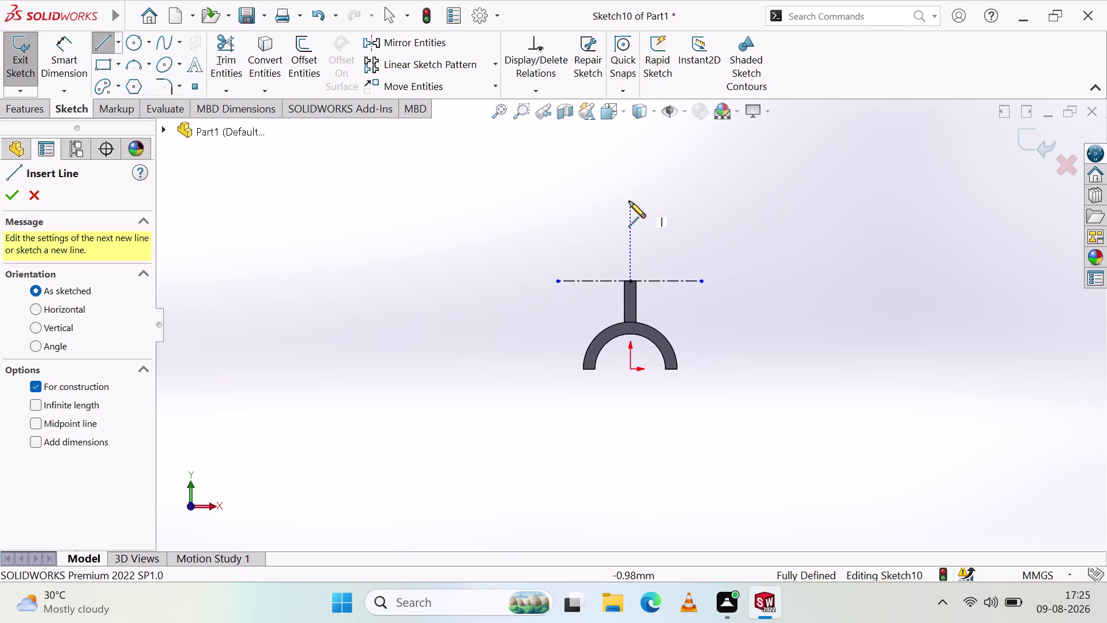
click(629, 201)
click(631, 280)
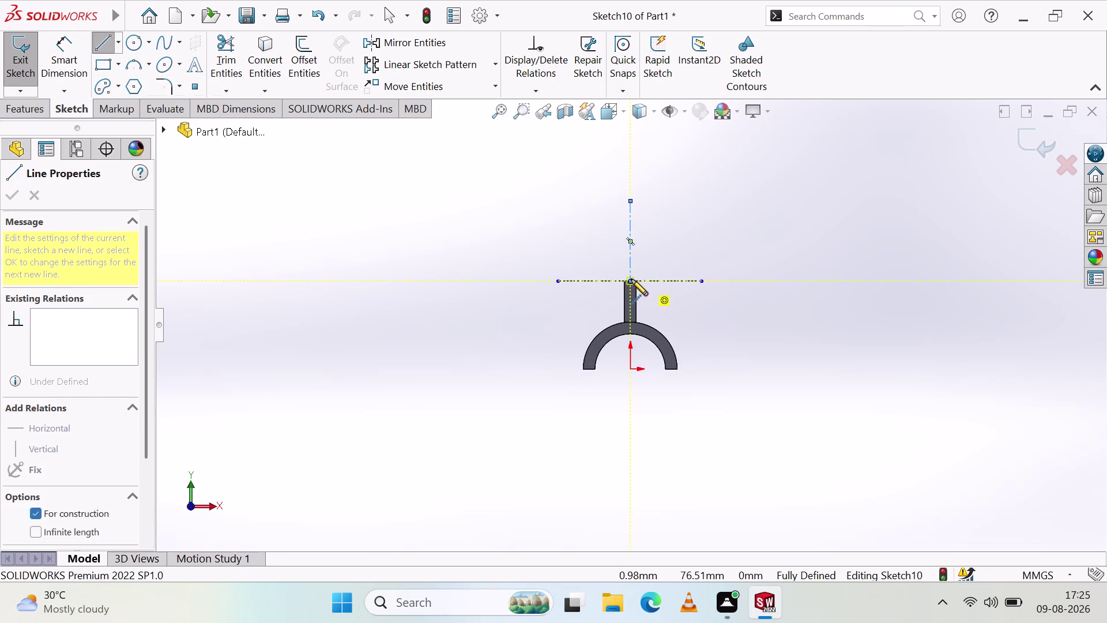
key(Escape)
key(Escape)
scroll(down, 3)
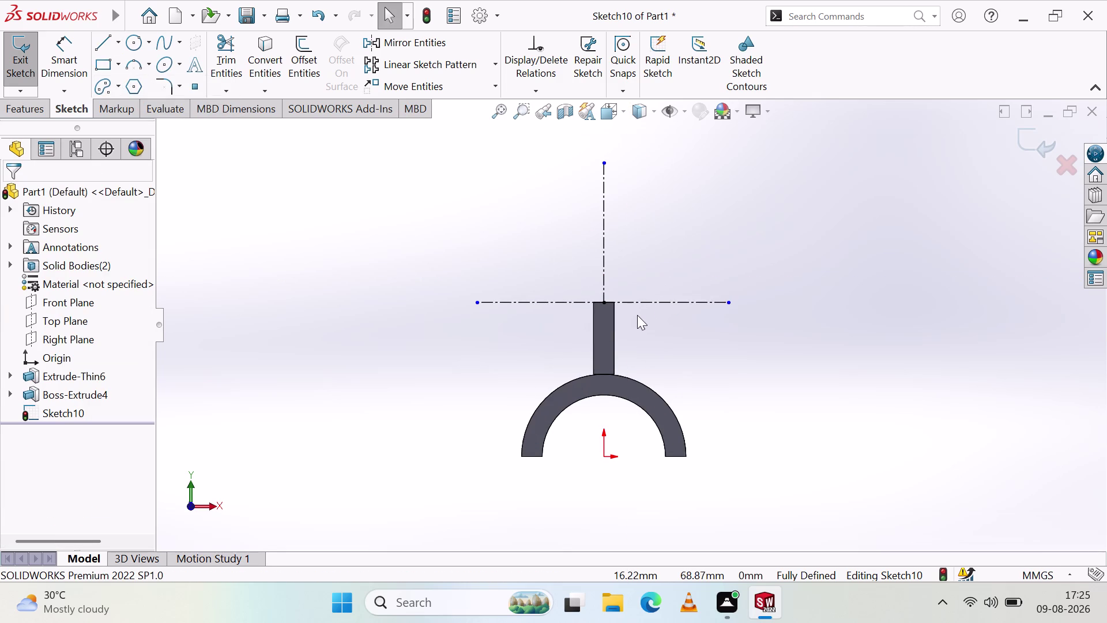
Start a centre-point arc with its centre on the vertical construction line.
click(127, 69)
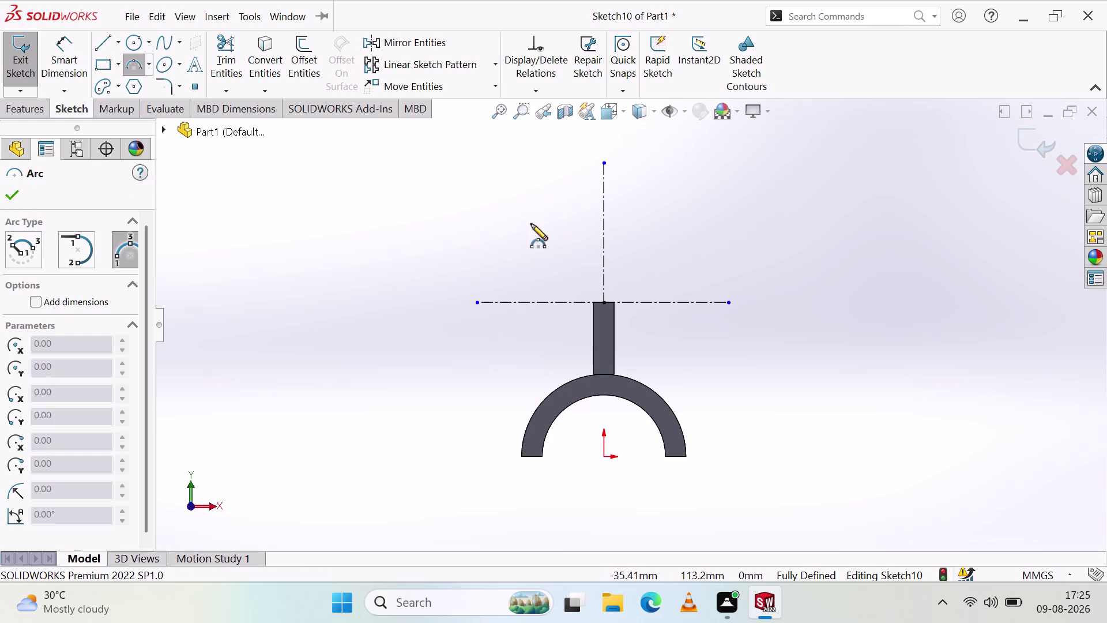
click(147, 66)
click(169, 89)
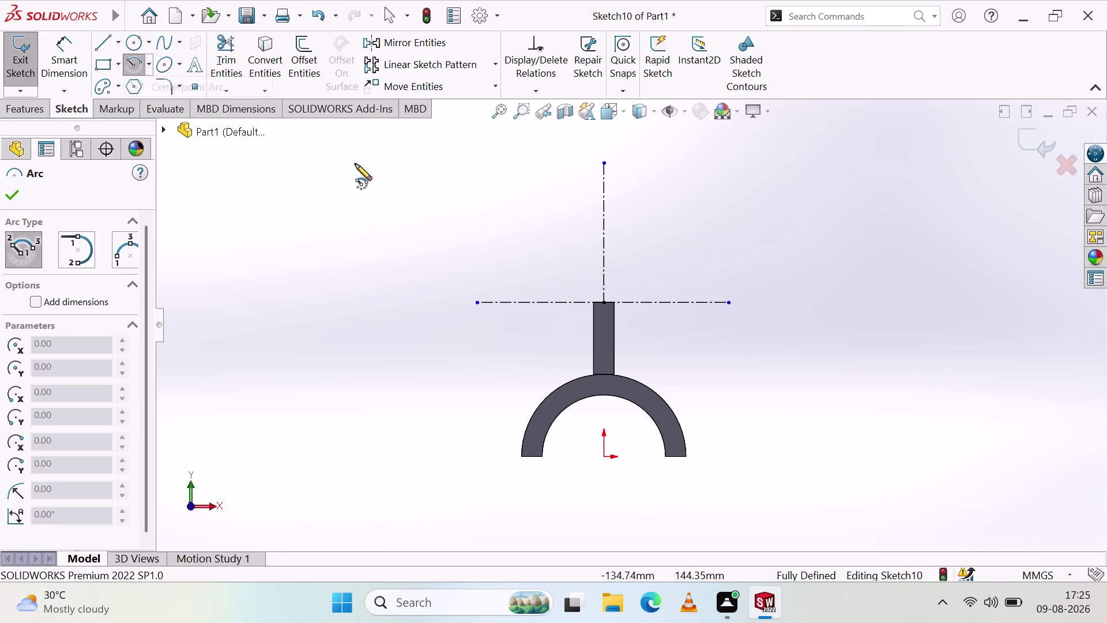
click(603, 219)
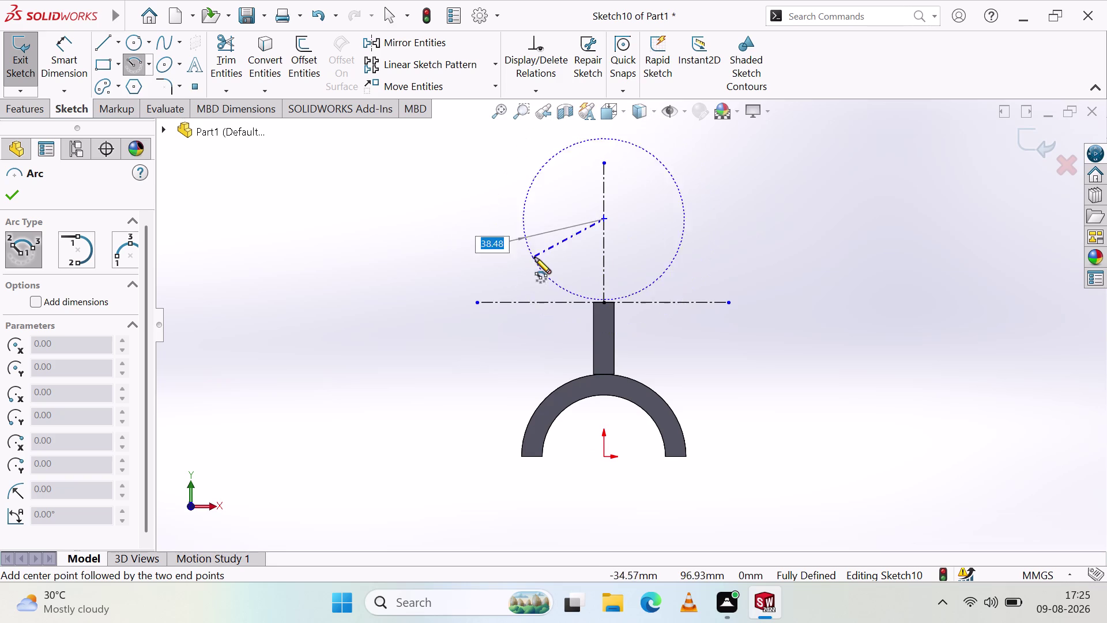
Draw a 180° centre-point arc on the vertical line and enlarge it toward the horizontal centerline.
click(505, 218)
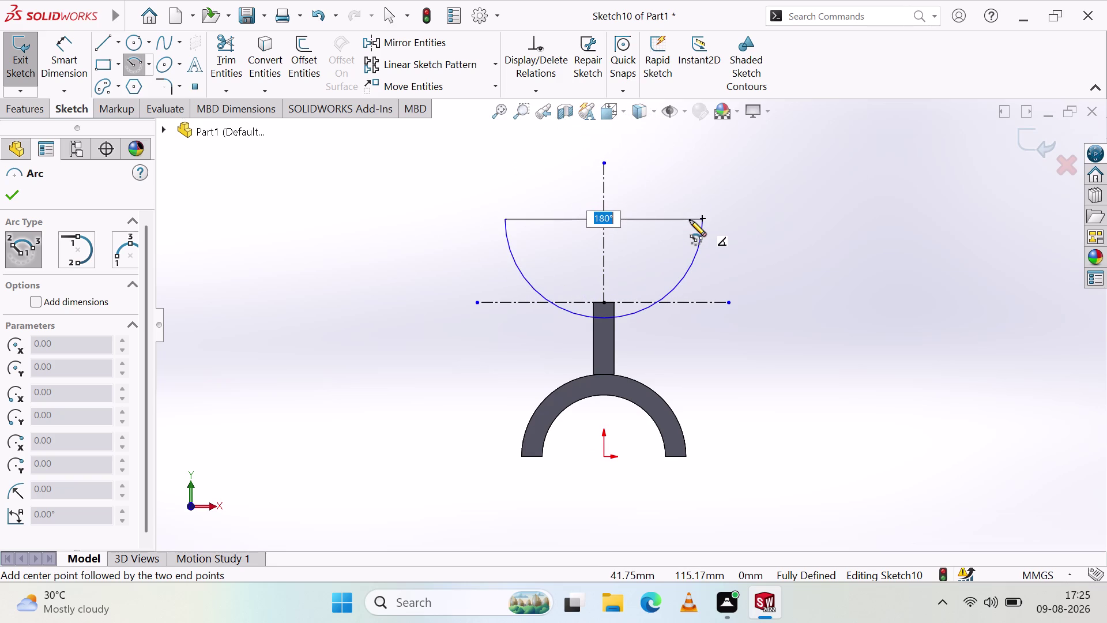
key(Escape)
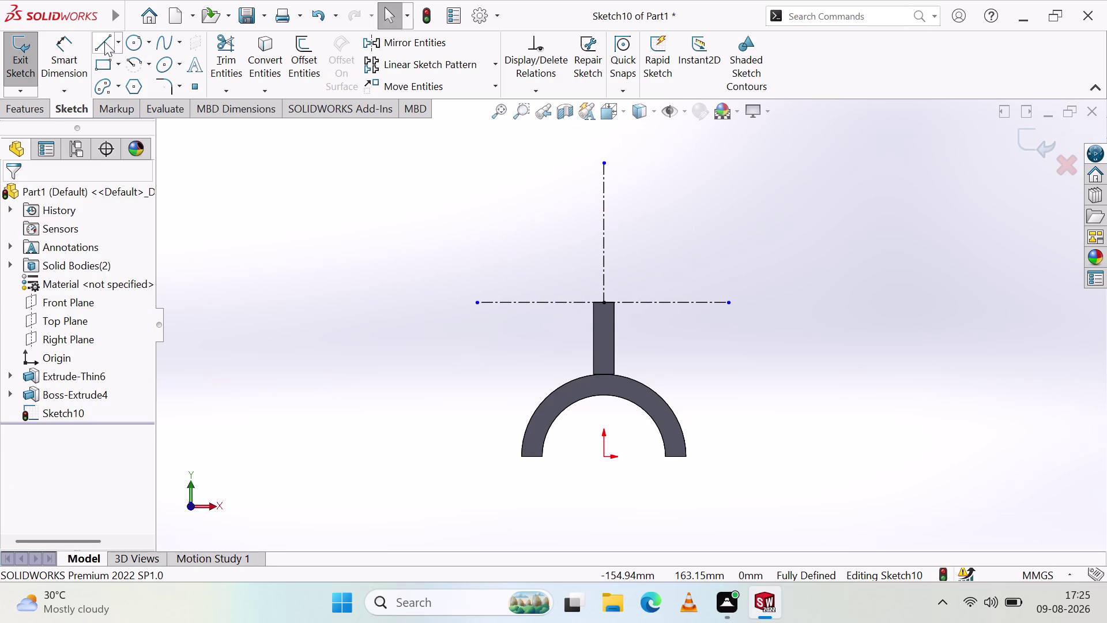
click(133, 59)
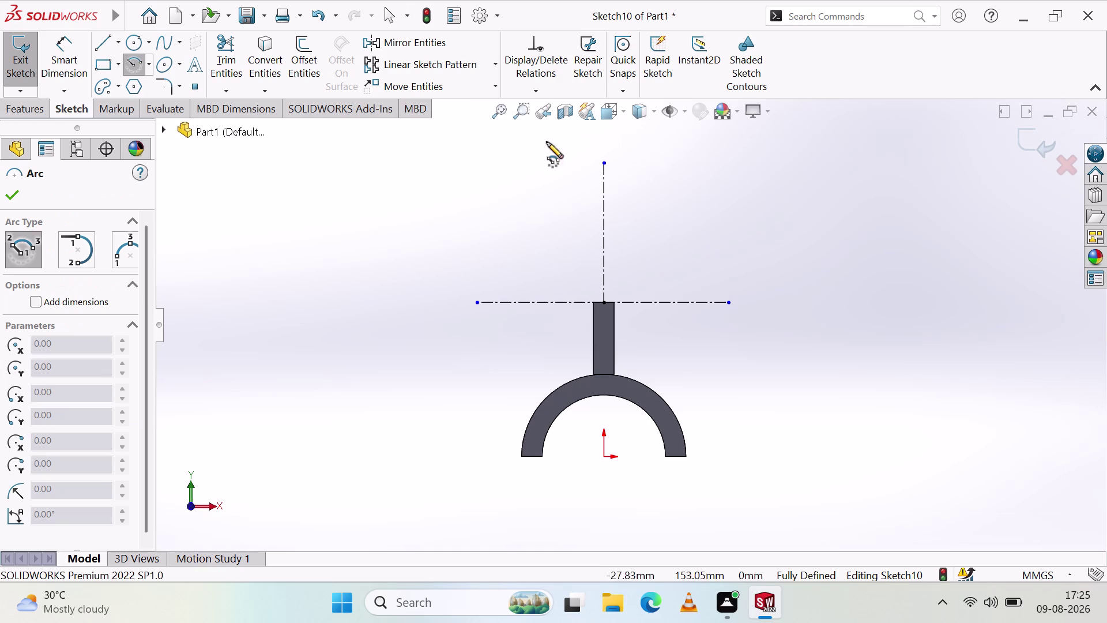
click(604, 172)
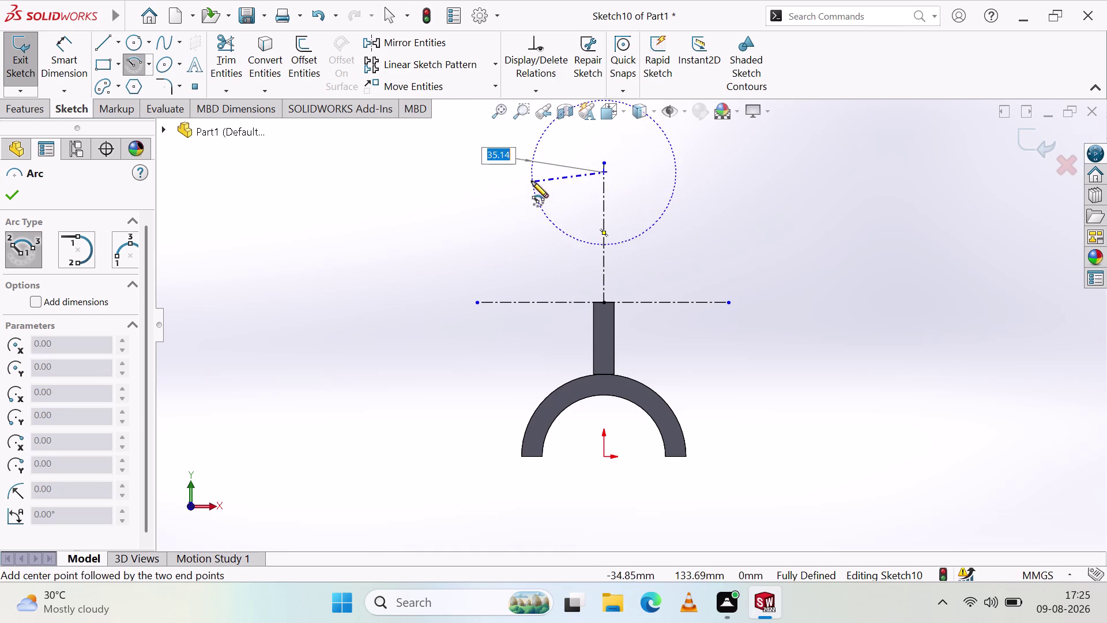
click(522, 172)
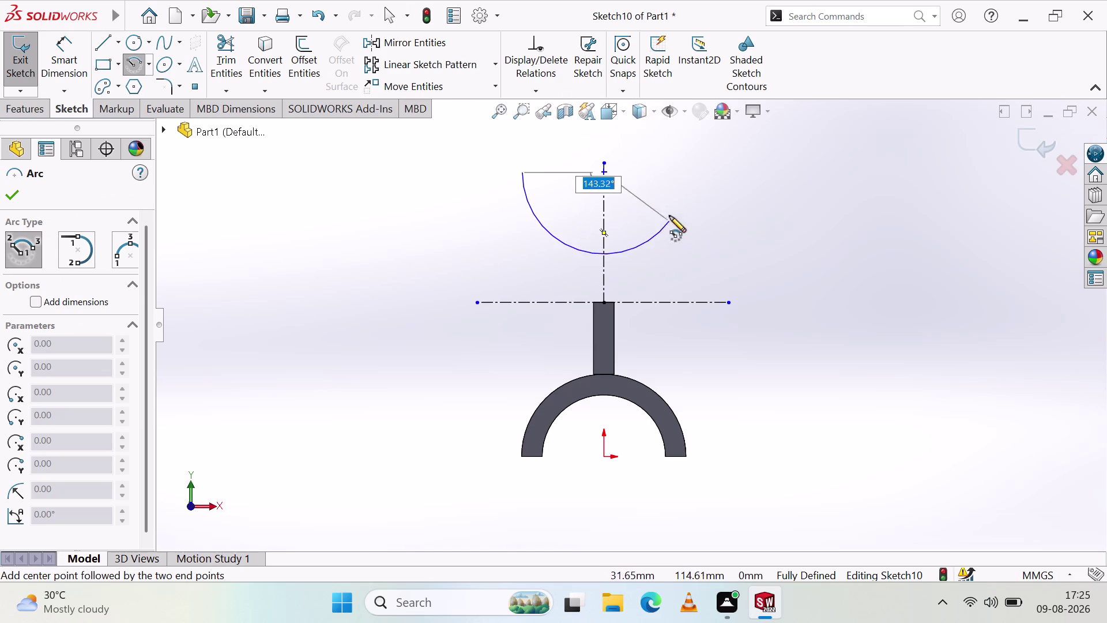
click(684, 173)
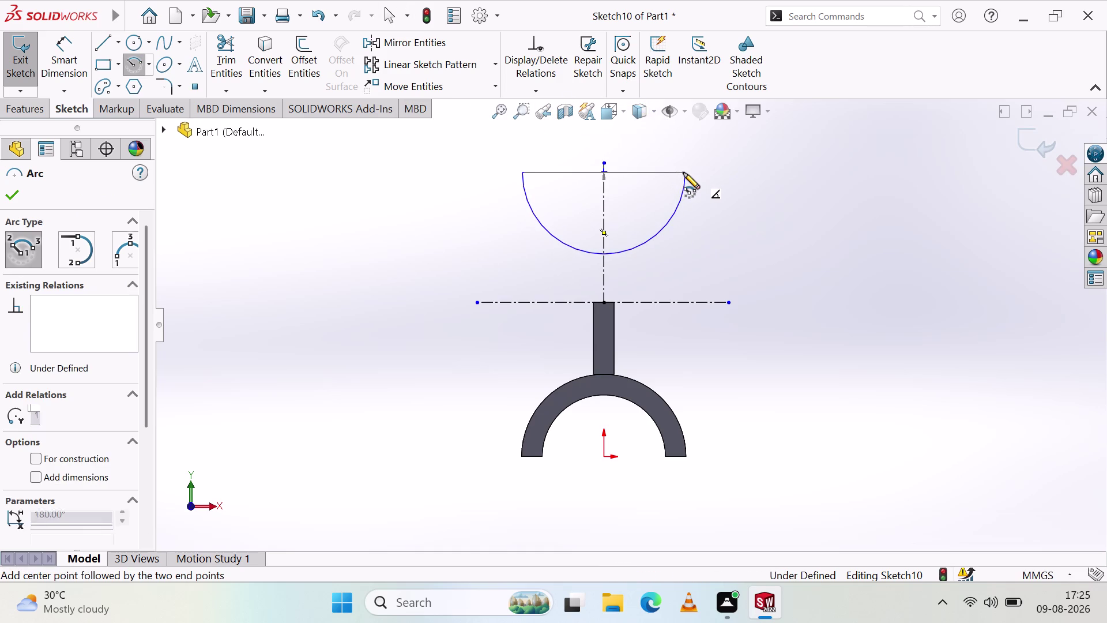
key(Escape)
key(Escape)
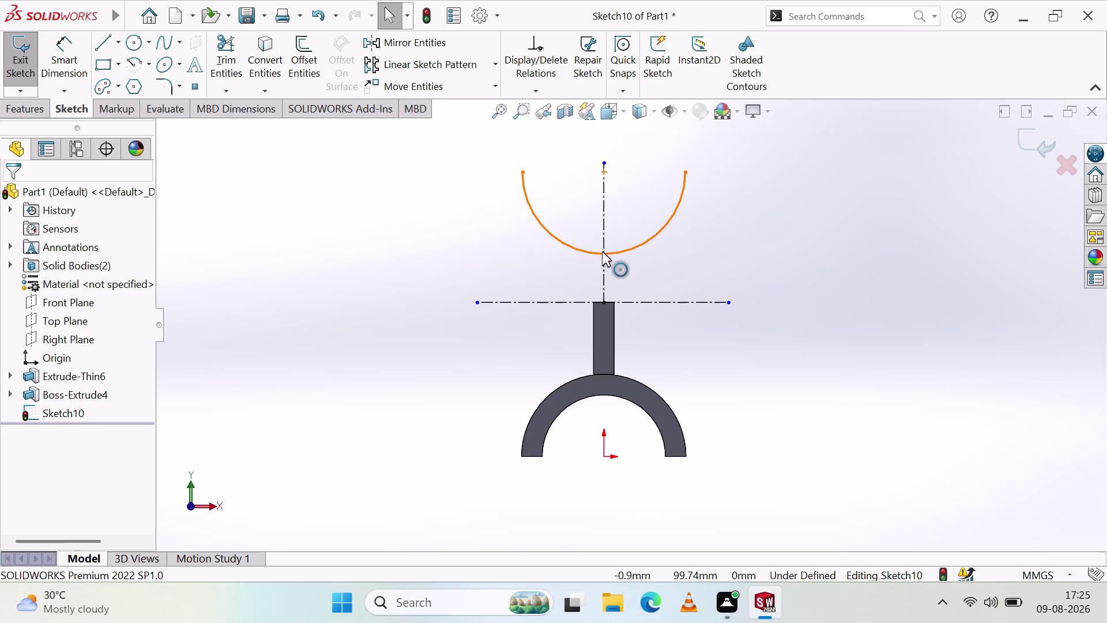
drag(603, 252, 602, 301)
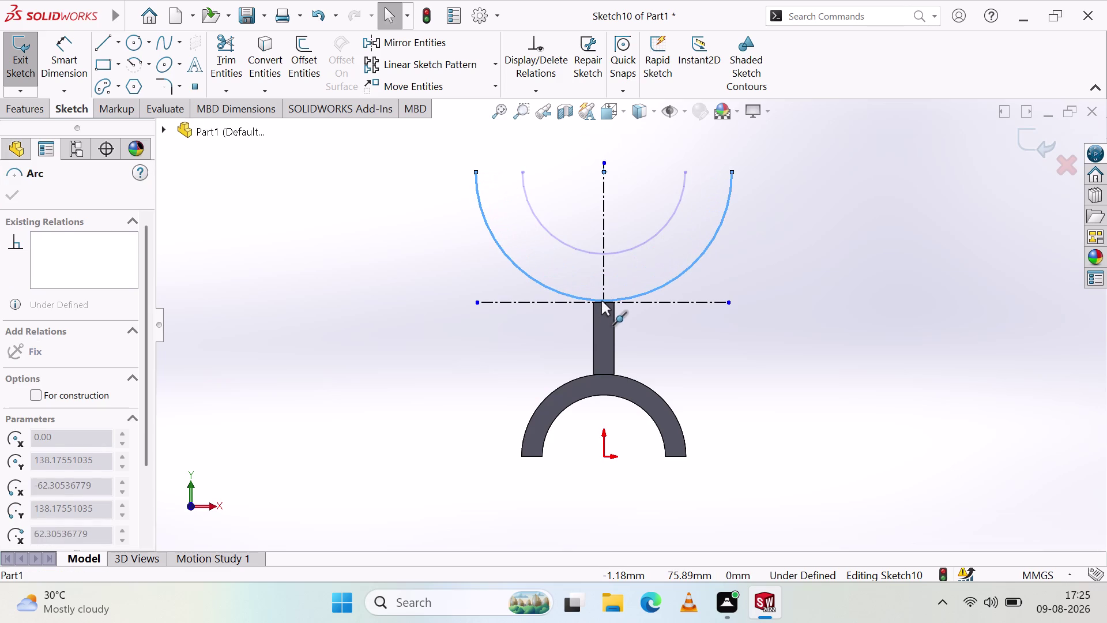
Drag the arc's lowest point down onto the rib top at the centerline.
drag(602, 300, 603, 300)
scroll(down, 3)
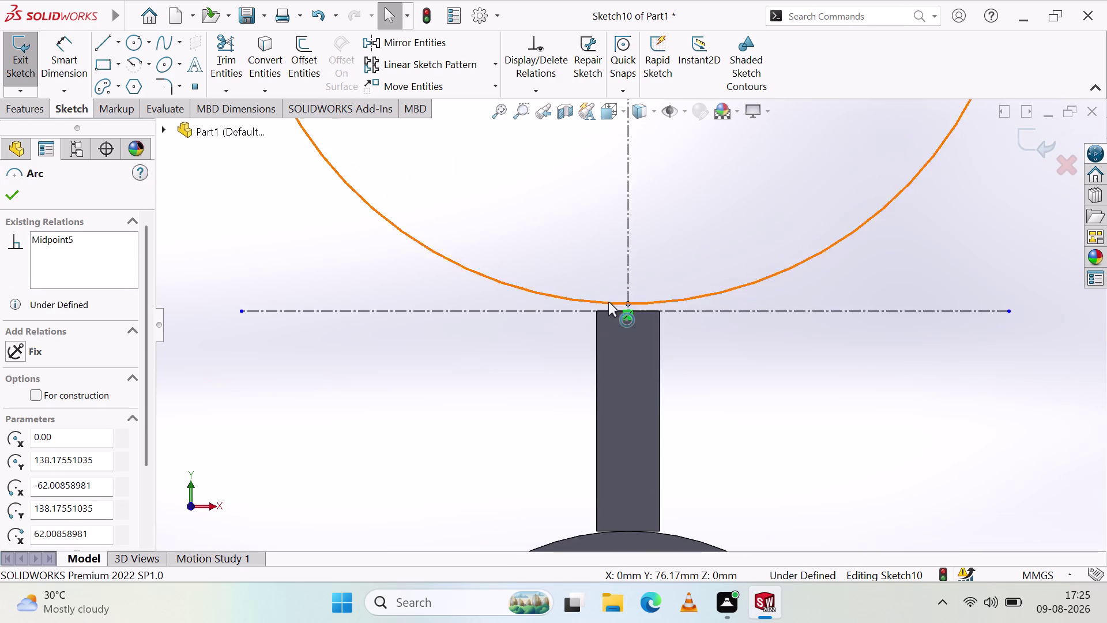
drag(627, 303, 629, 308)
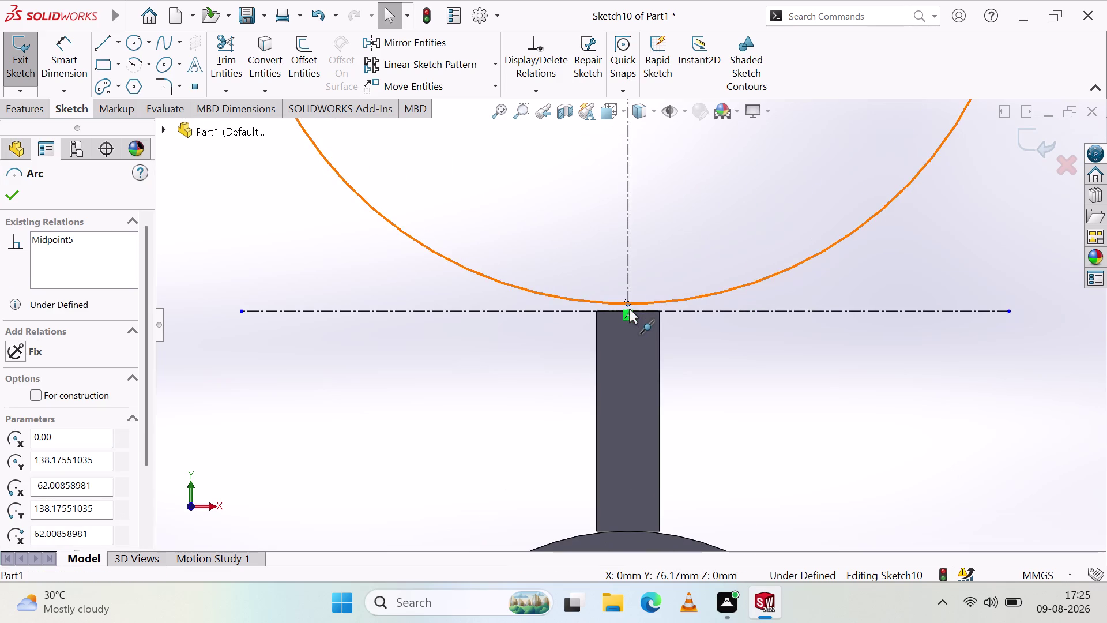
drag(629, 308, 631, 314)
scroll(down, 3)
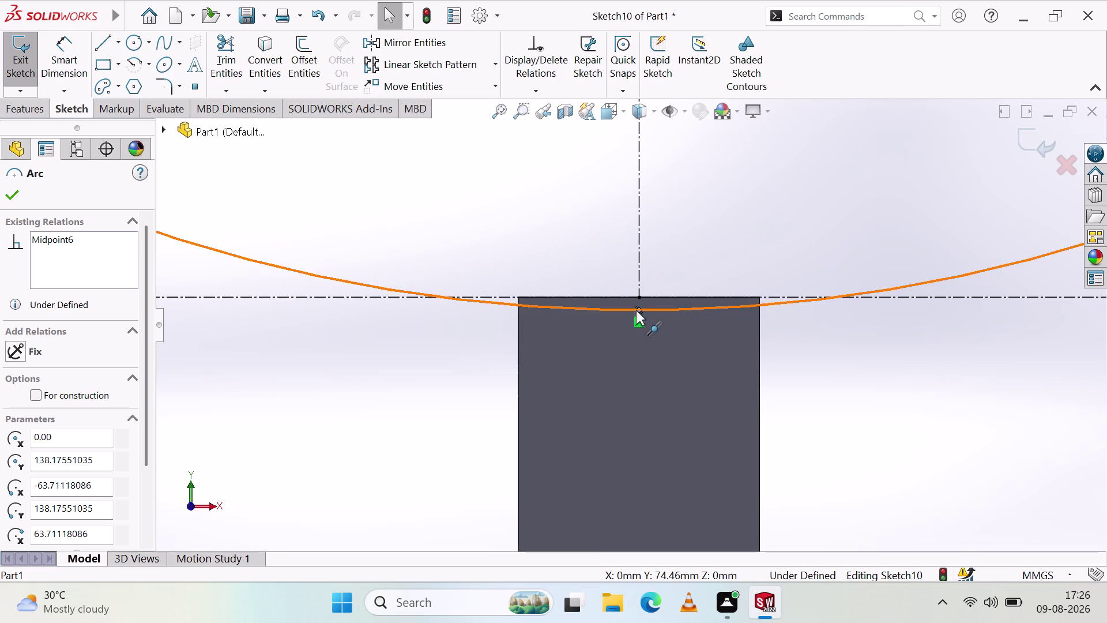
Add an intersection relation placing the arc's point on the horizontal centerline.
click(497, 305)
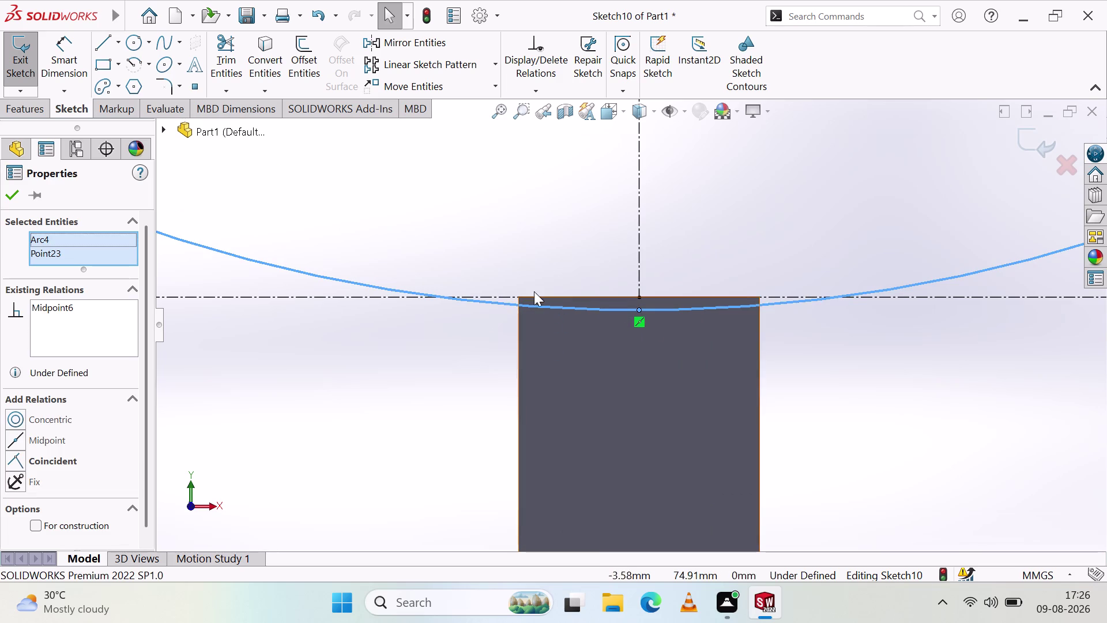
click(504, 296)
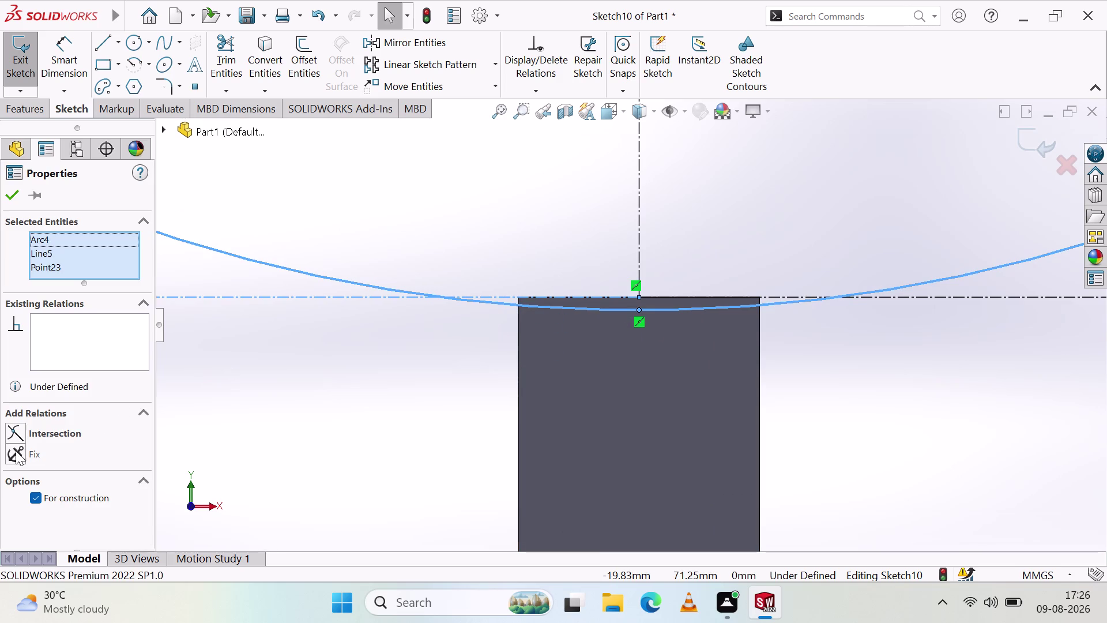
click(14, 432)
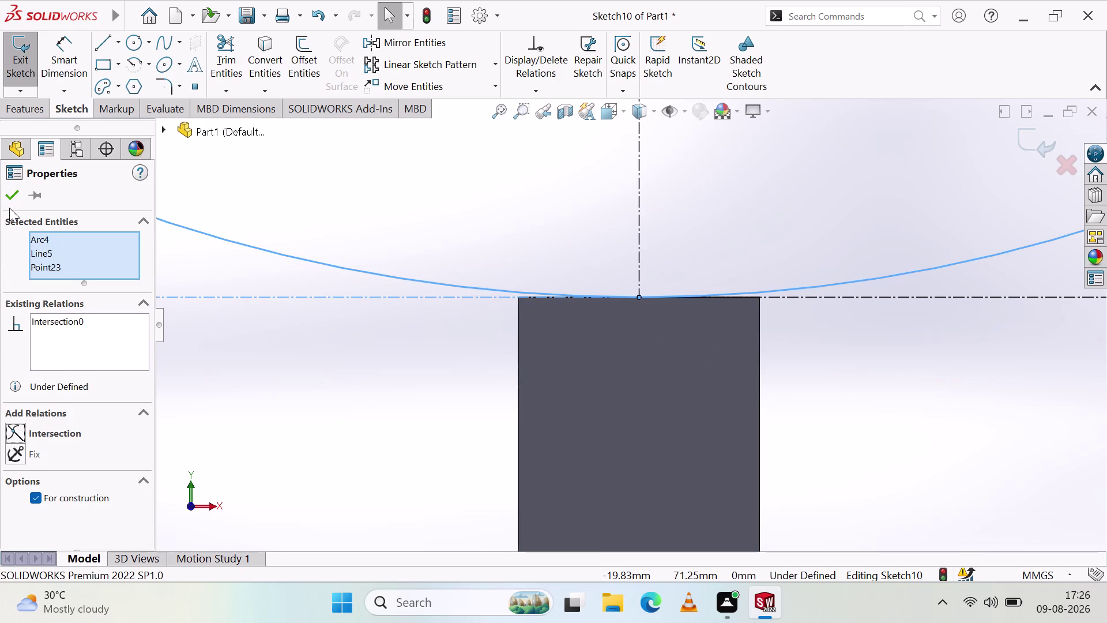
click(11, 191)
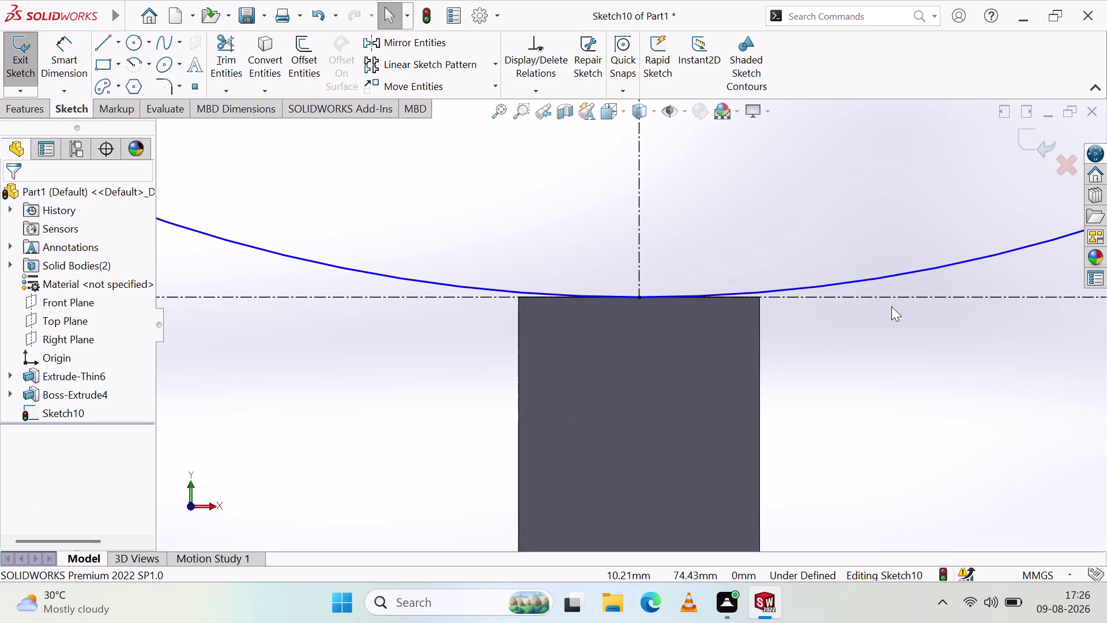
click(867, 296)
Add Tangent relations between the arc and each half of the horizontal centerline.
click(852, 280)
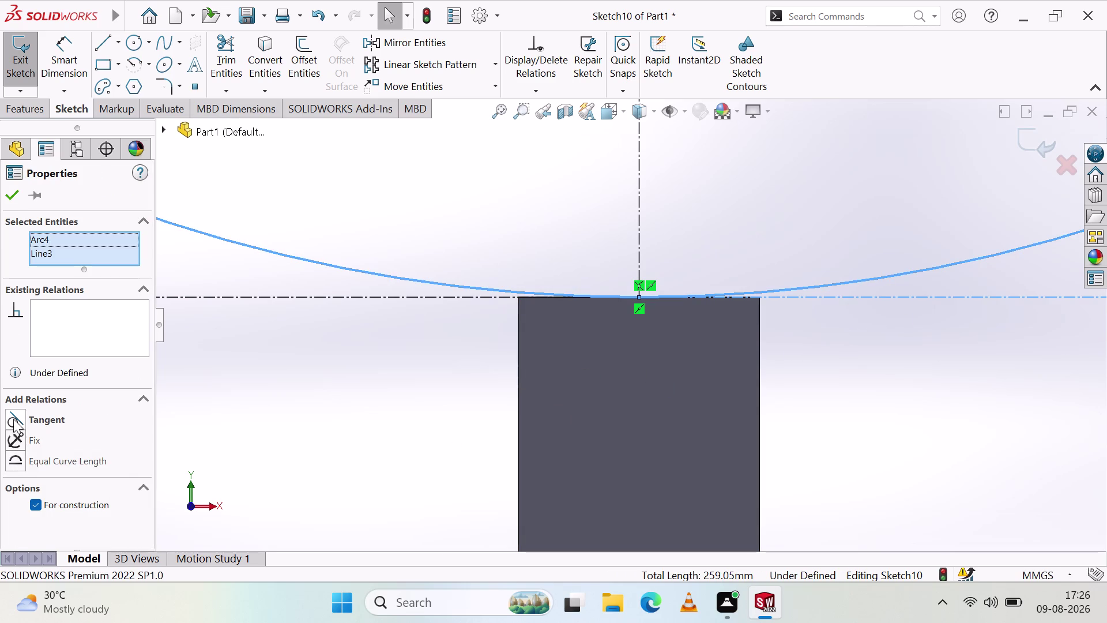
click(13, 422)
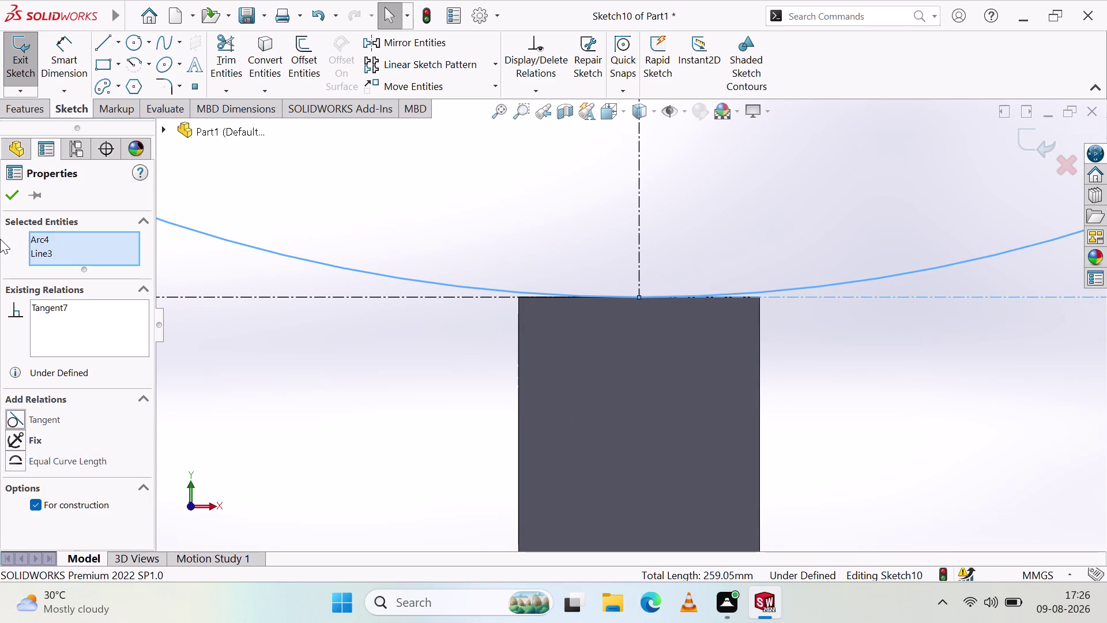
click(12, 199)
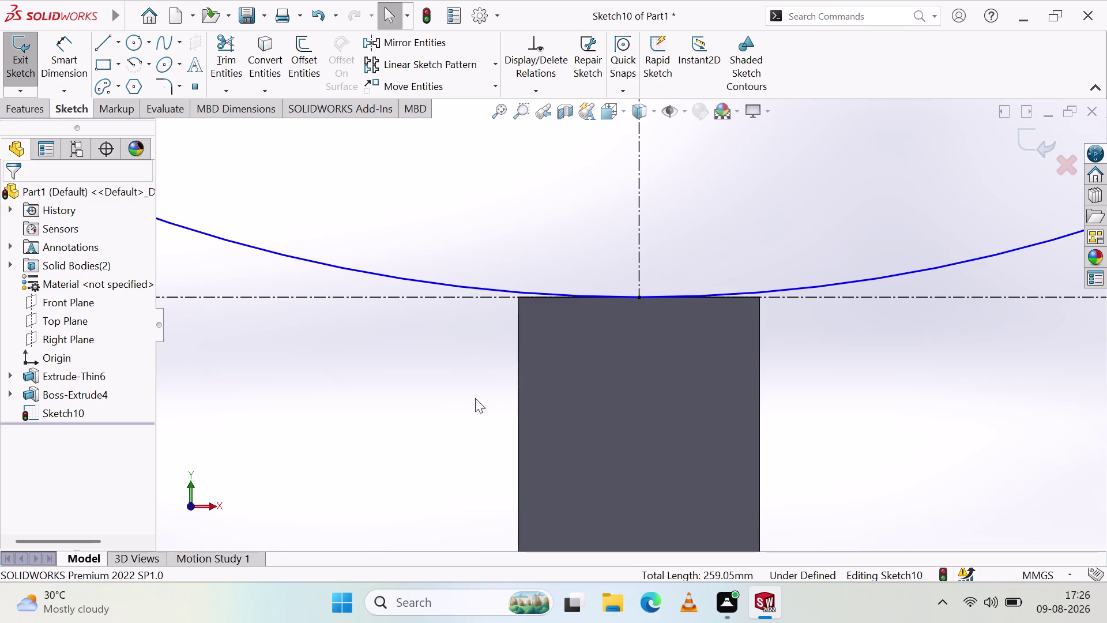
click(482, 297)
click(486, 288)
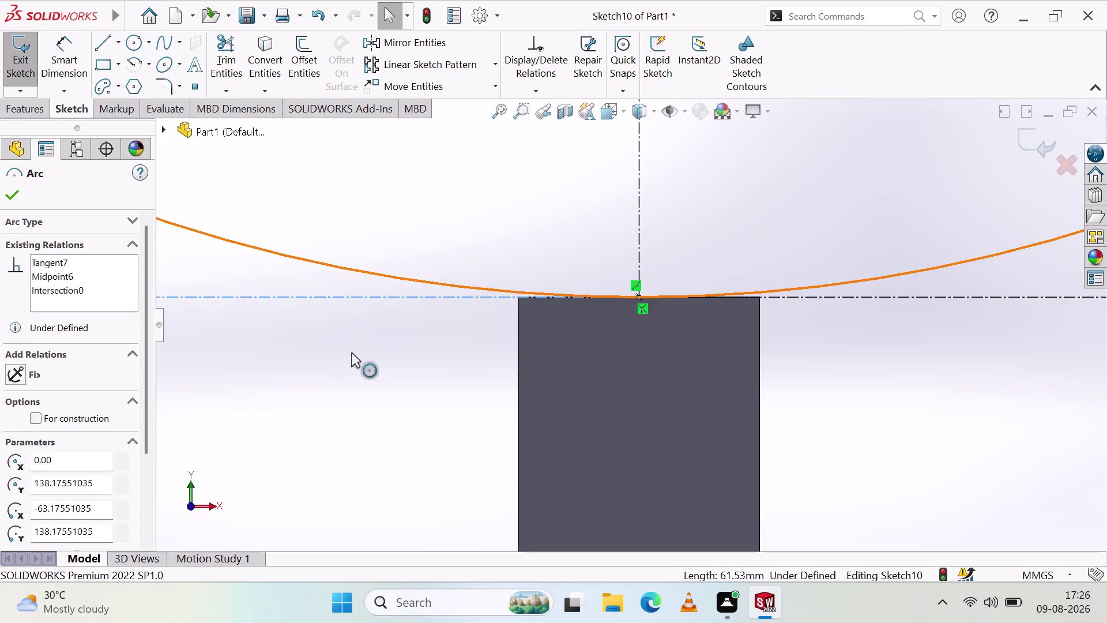
click(13, 420)
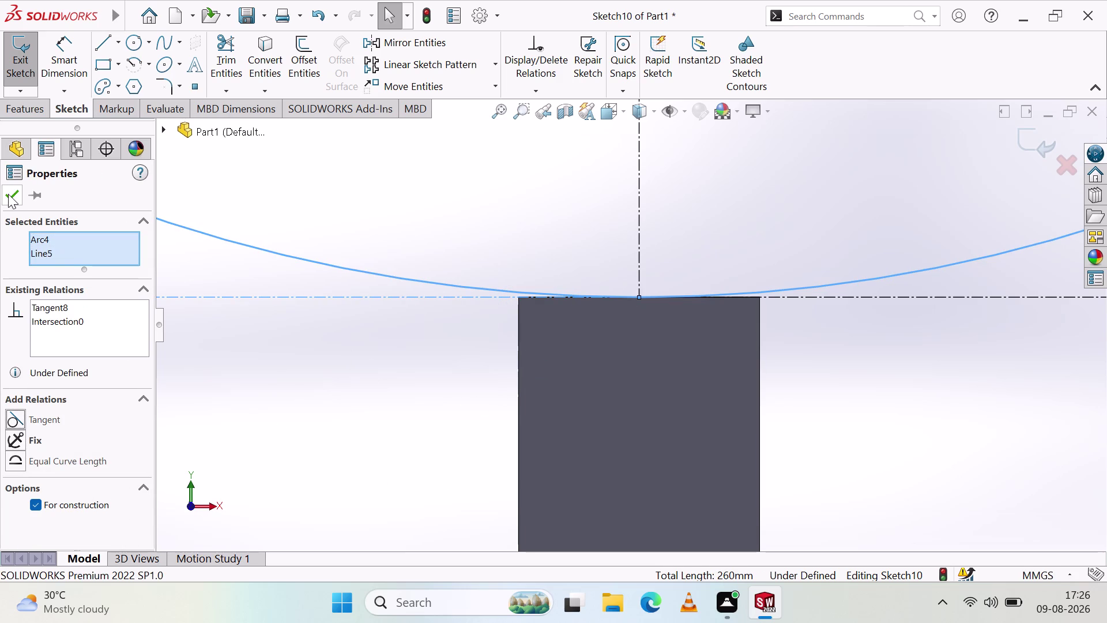
click(8, 194)
scroll(up, 3)
scroll(up, 3)
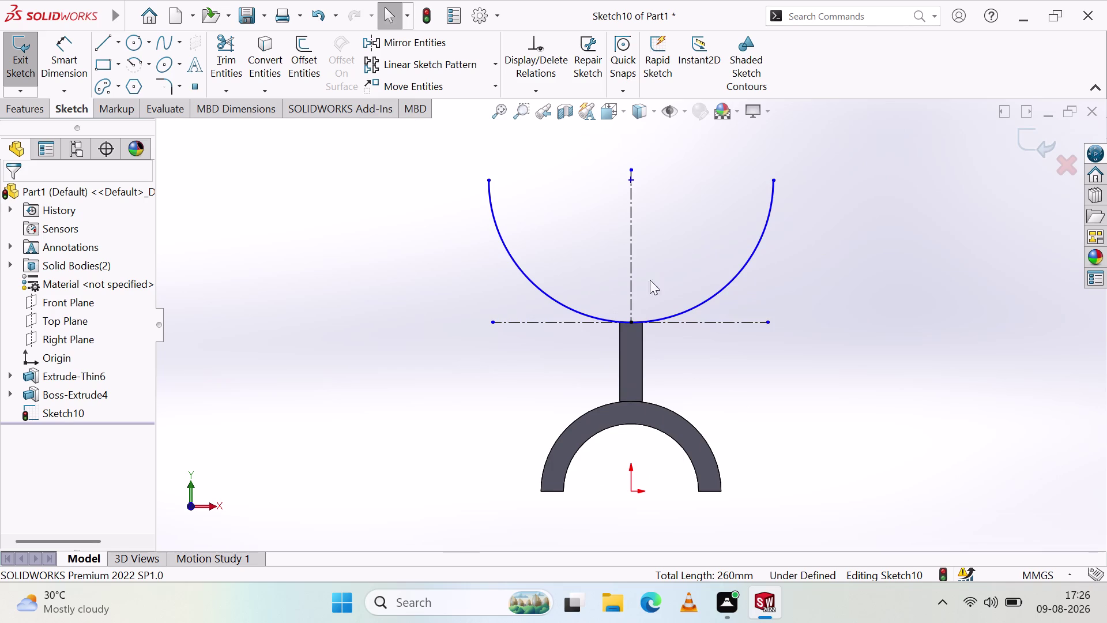
Dimension the upper cradle arc to R15 and move the radius label clear of the sketch.
click(71, 32)
drag(520, 271, 524, 265)
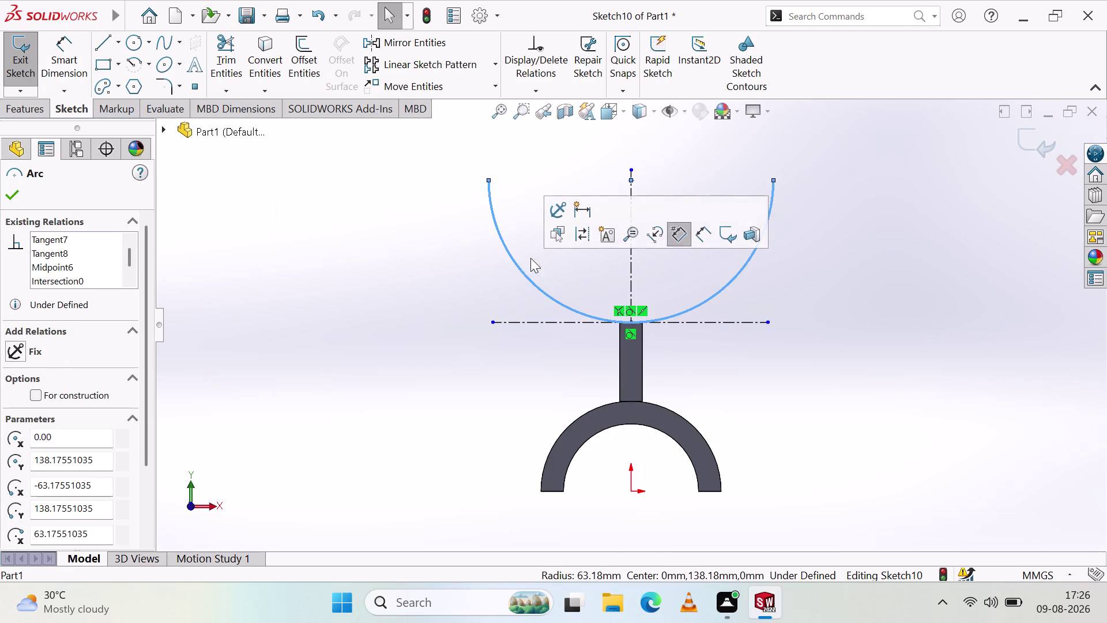
click(76, 61)
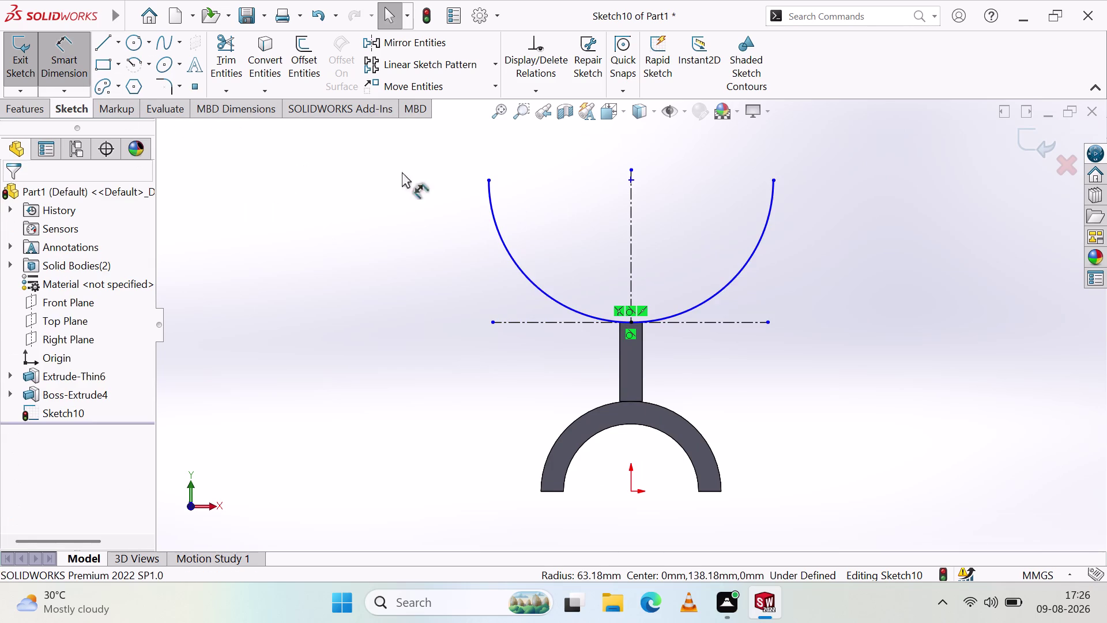
click(527, 274)
click(424, 277)
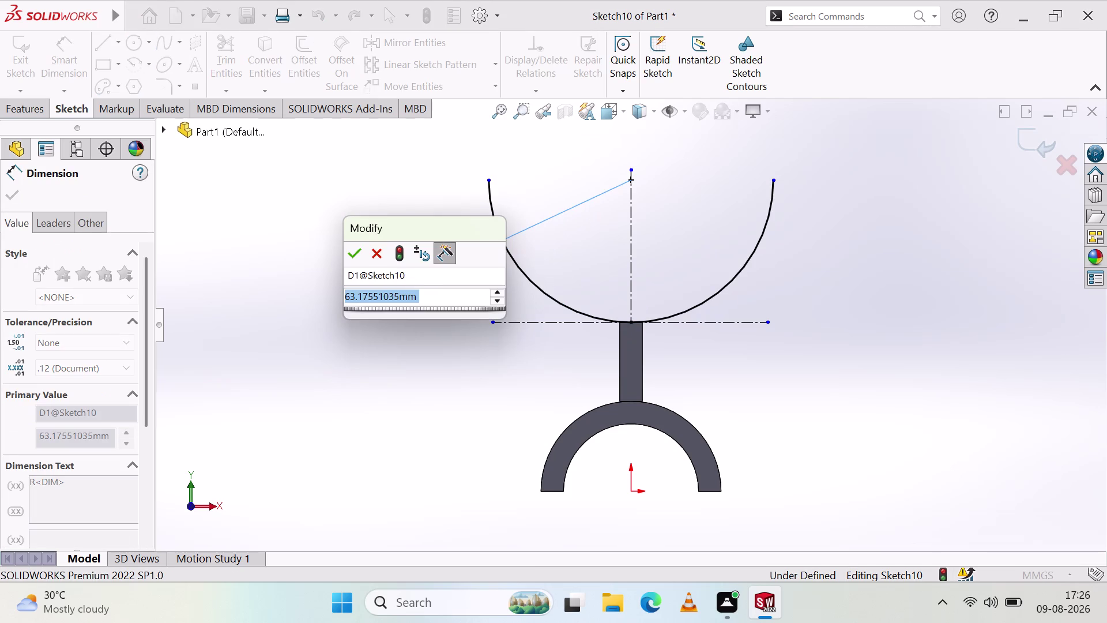
key(2)
key(BackSpace)
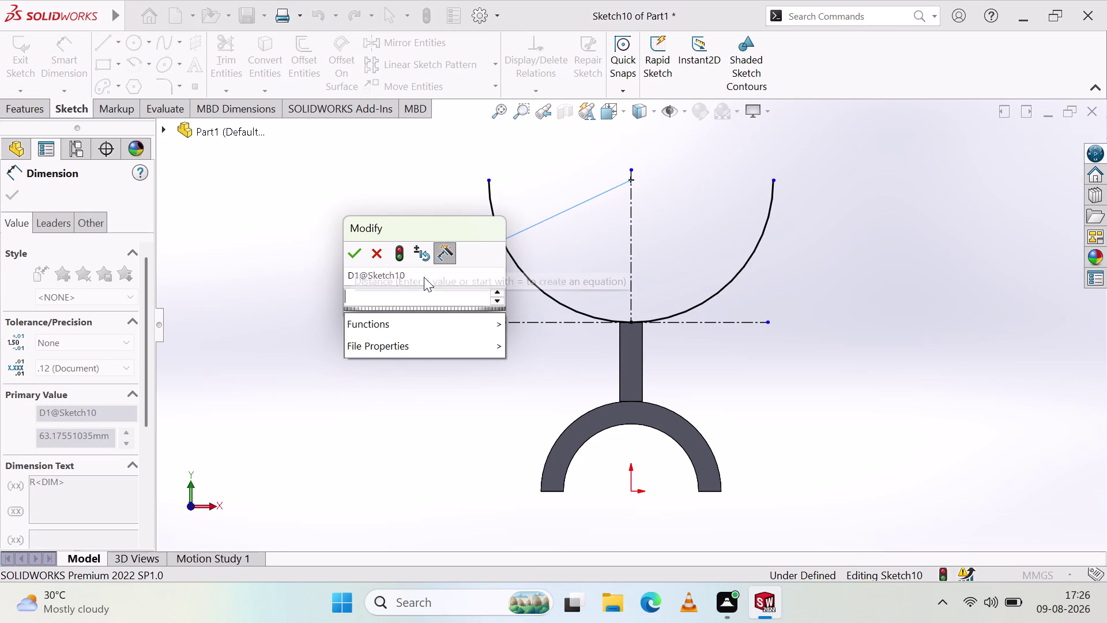
text(15)
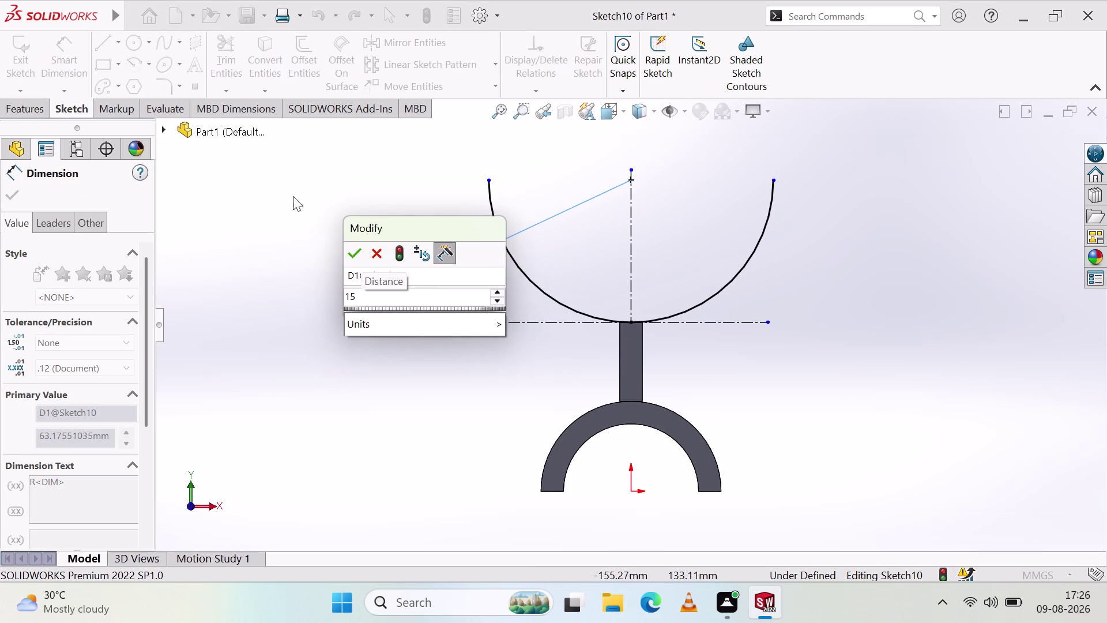
click(351, 254)
click(304, 264)
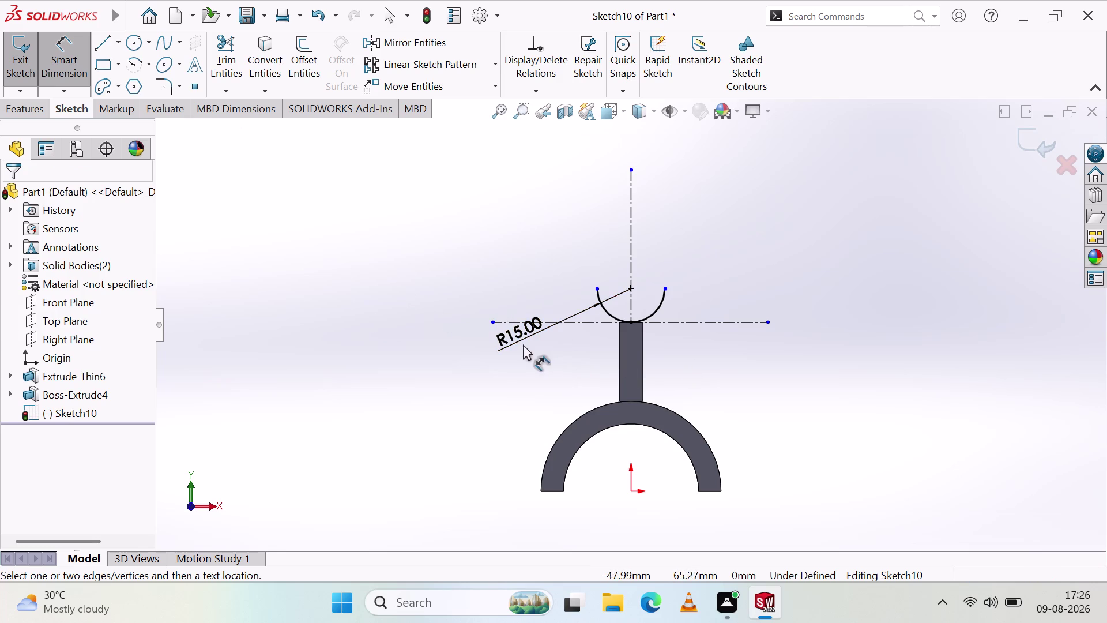
drag(520, 334, 401, 254)
click(400, 307)
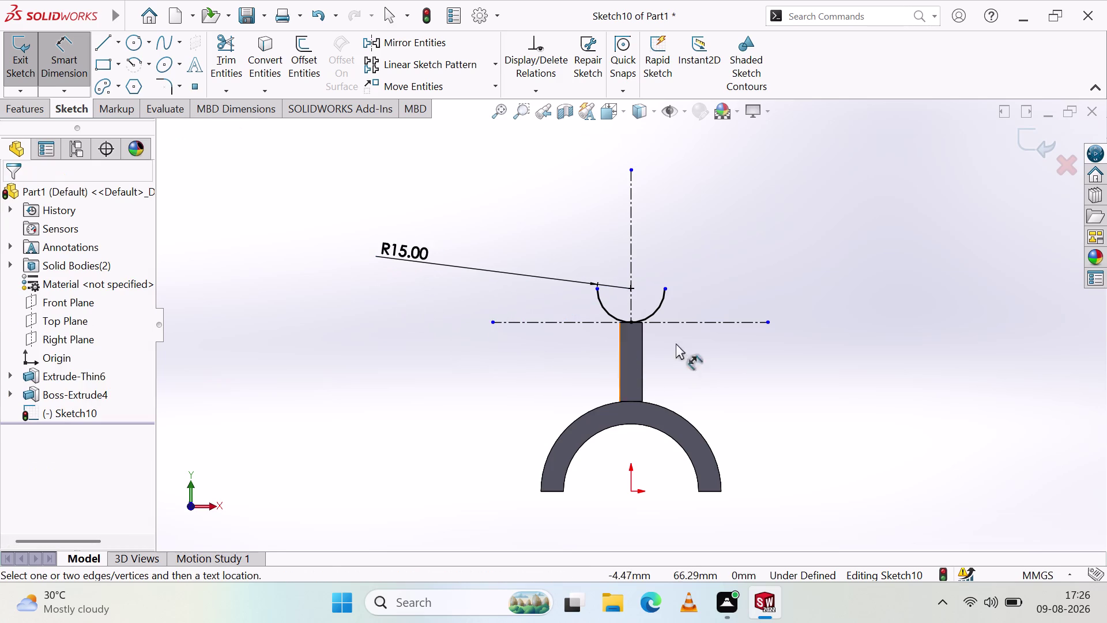
Delete both halves of the horizontal construction line and the vertical centerline.
key(Escape)
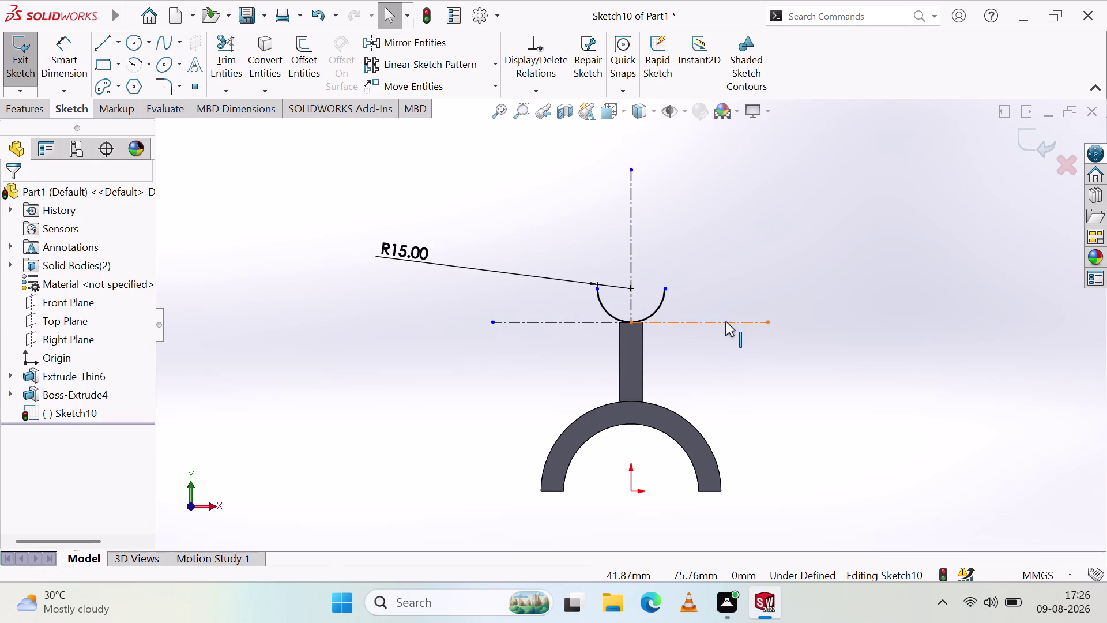
click(726, 321)
key(Delete)
drag(549, 376, 560, 323)
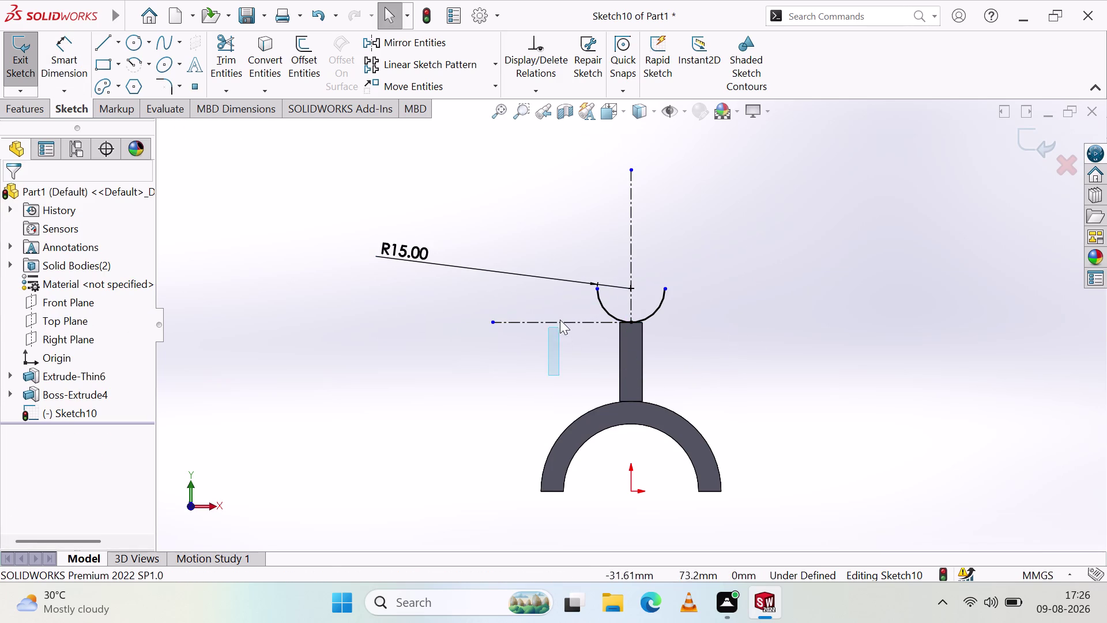
drag(560, 323, 554, 288)
drag(556, 307, 510, 349)
key(Delete)
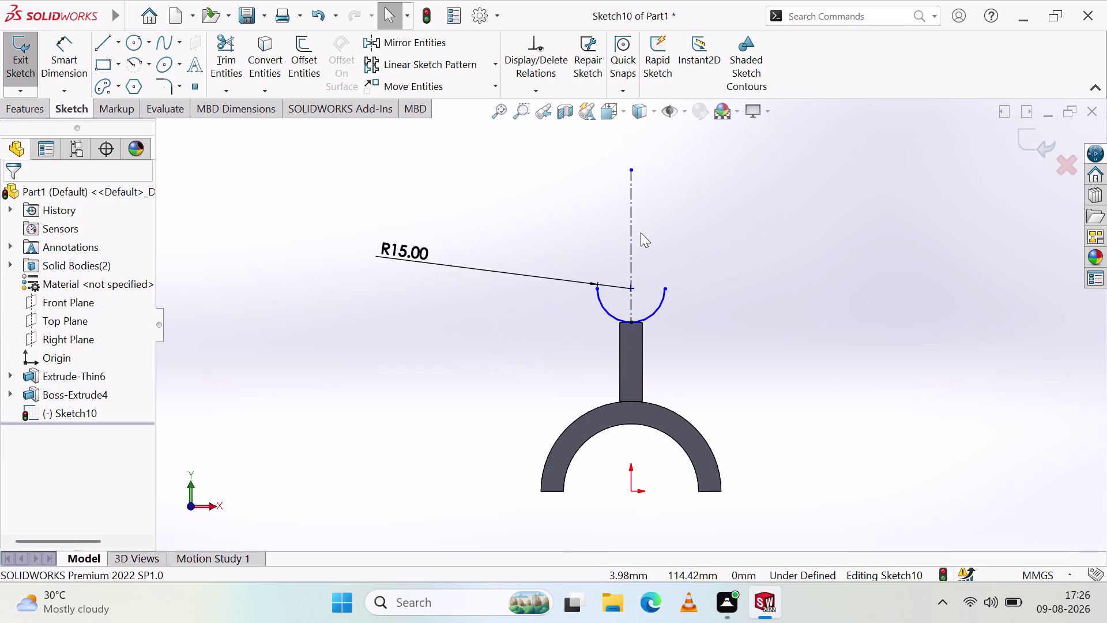
drag(646, 225, 572, 203)
key(Delete)
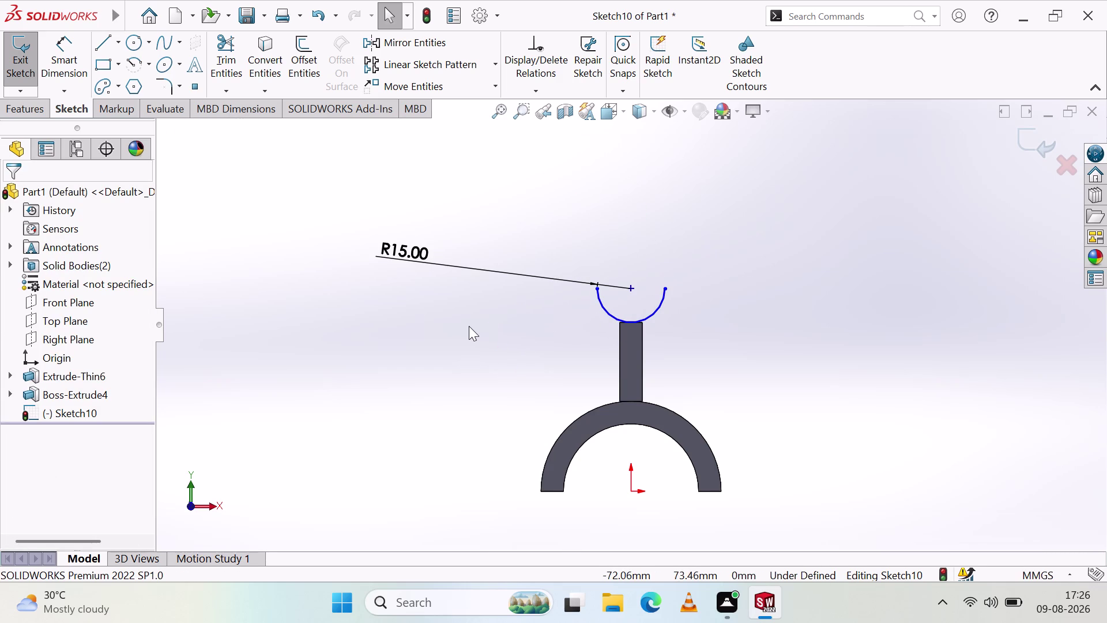
click(468, 326)
scroll(down, 3)
scroll(down, 3)
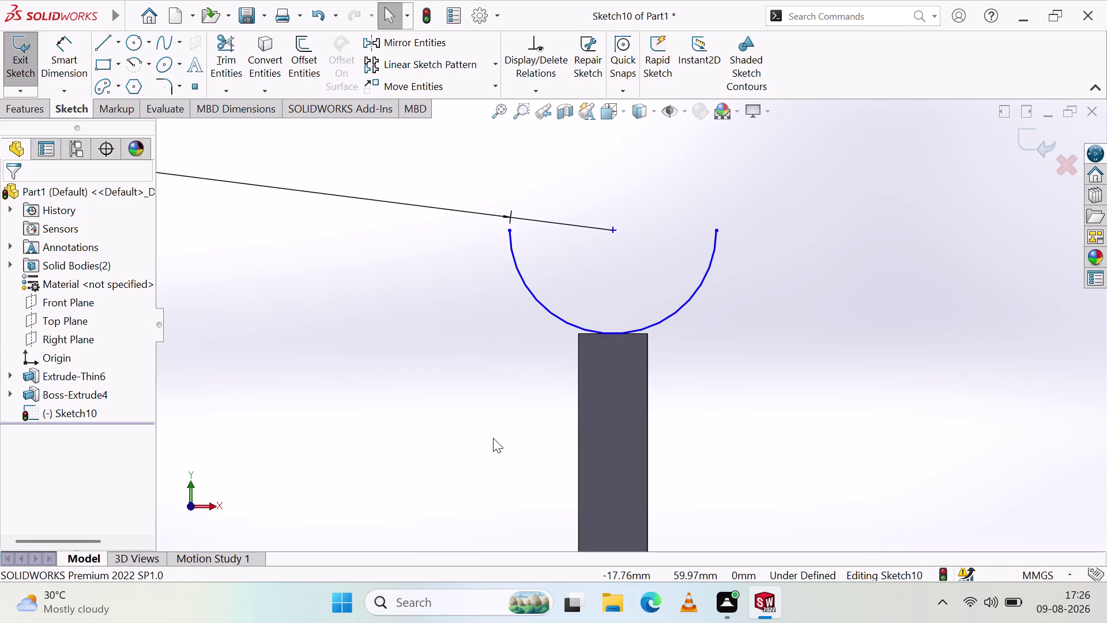
Add a Horizontal relation between the arc's two endpoints.
click(507, 228)
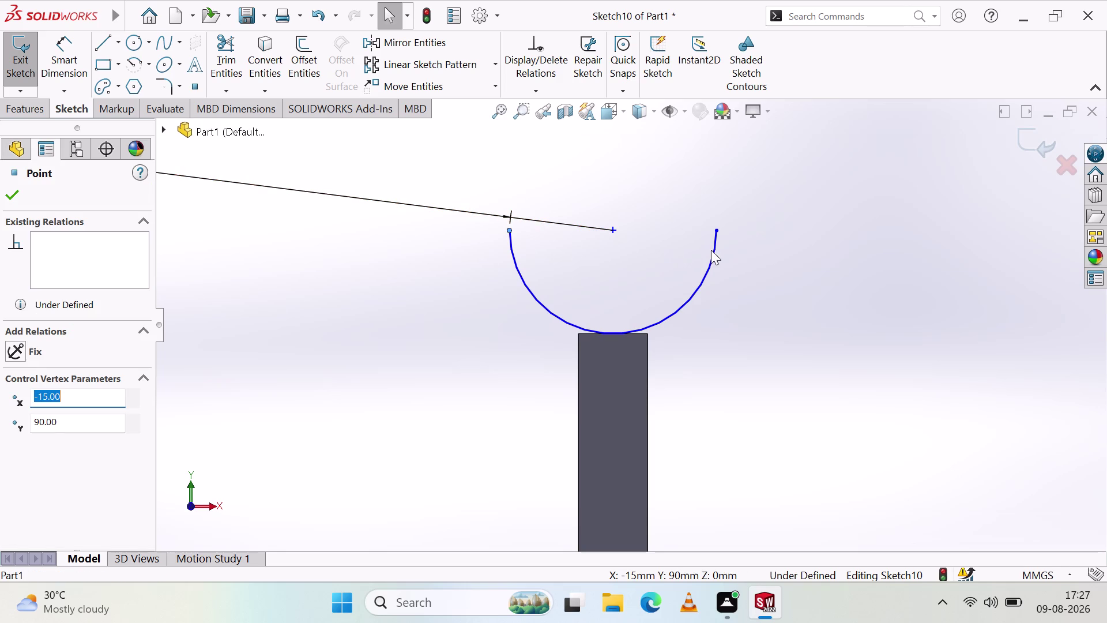
click(716, 229)
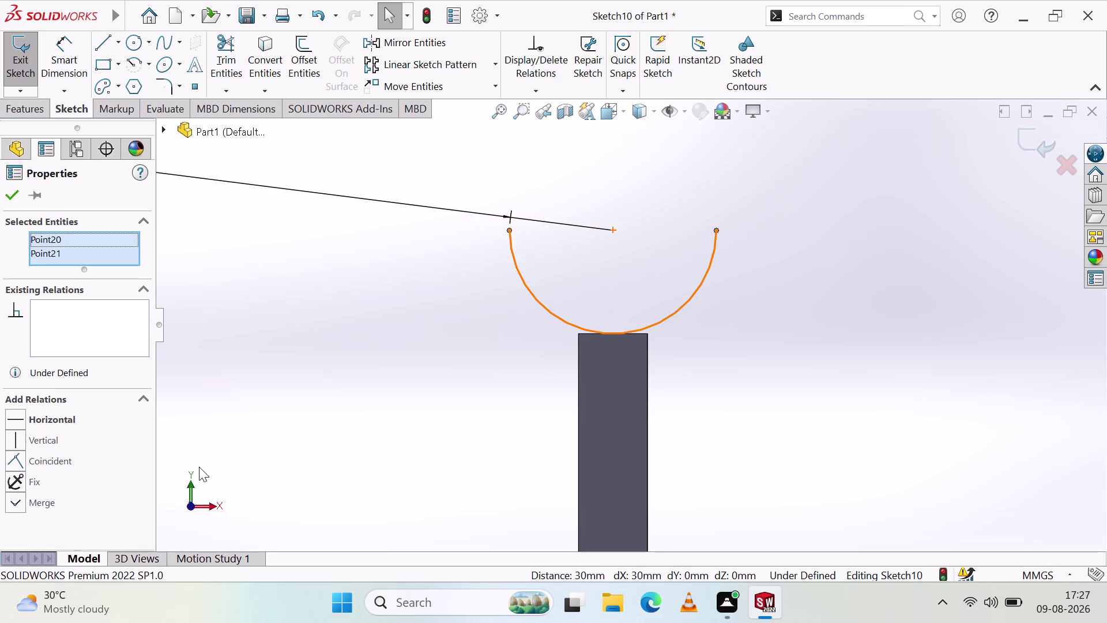
click(17, 421)
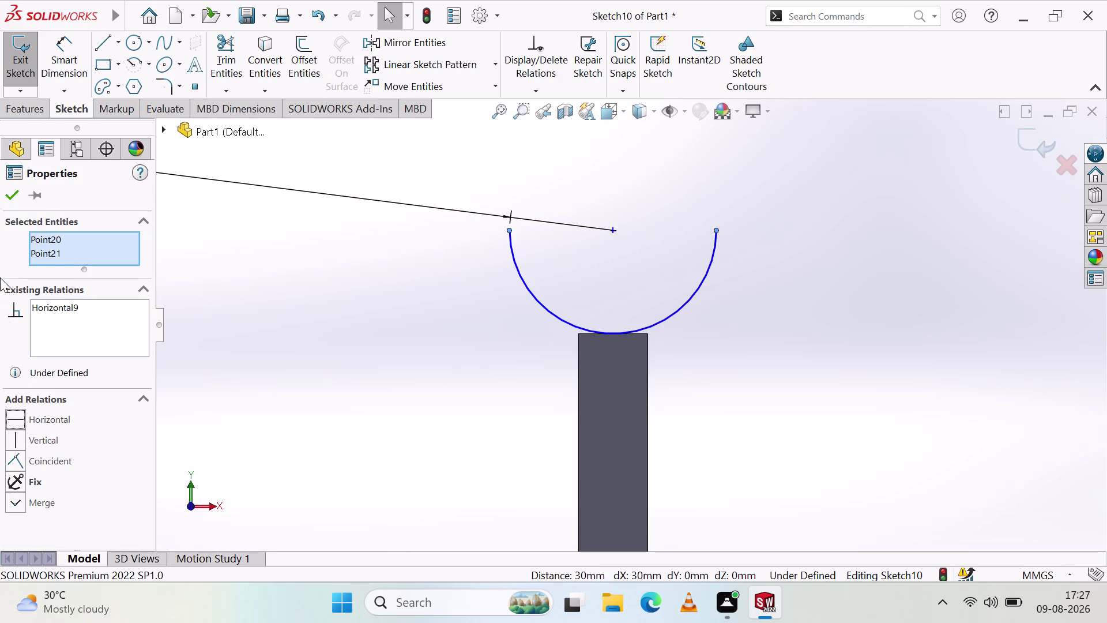
click(18, 193)
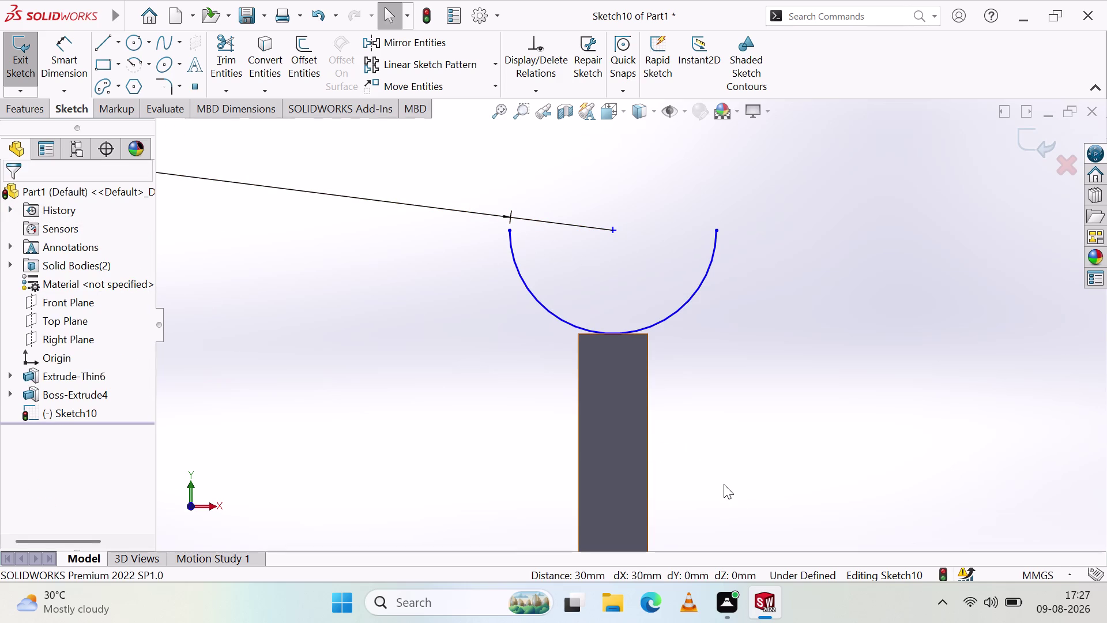
Make the upper arc tangent to the rib's top edge.
click(556, 315)
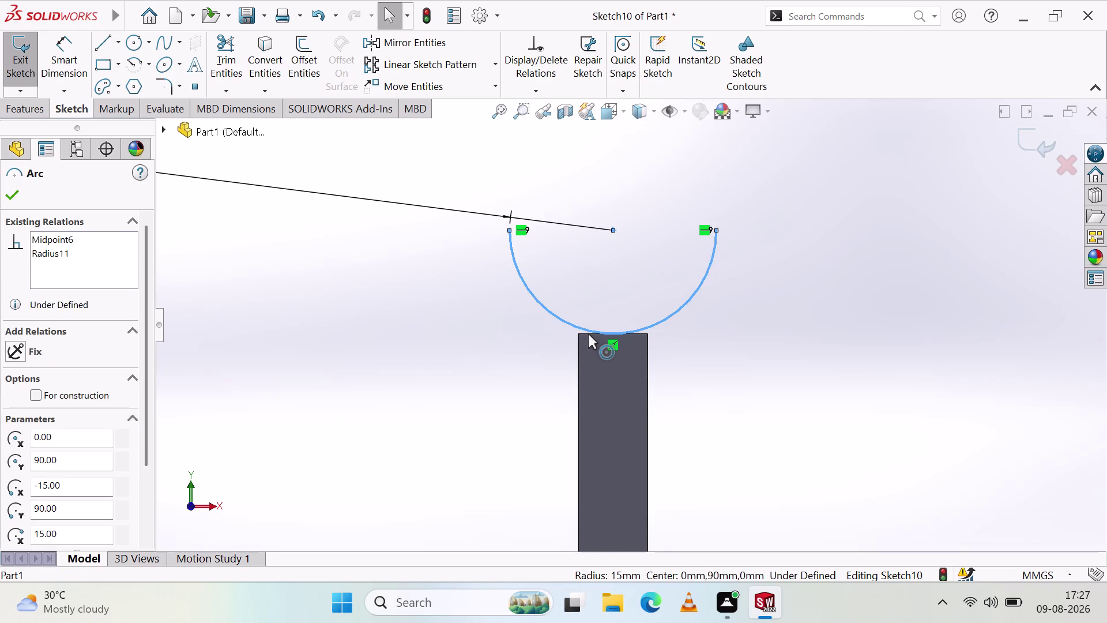
scroll(down, 3)
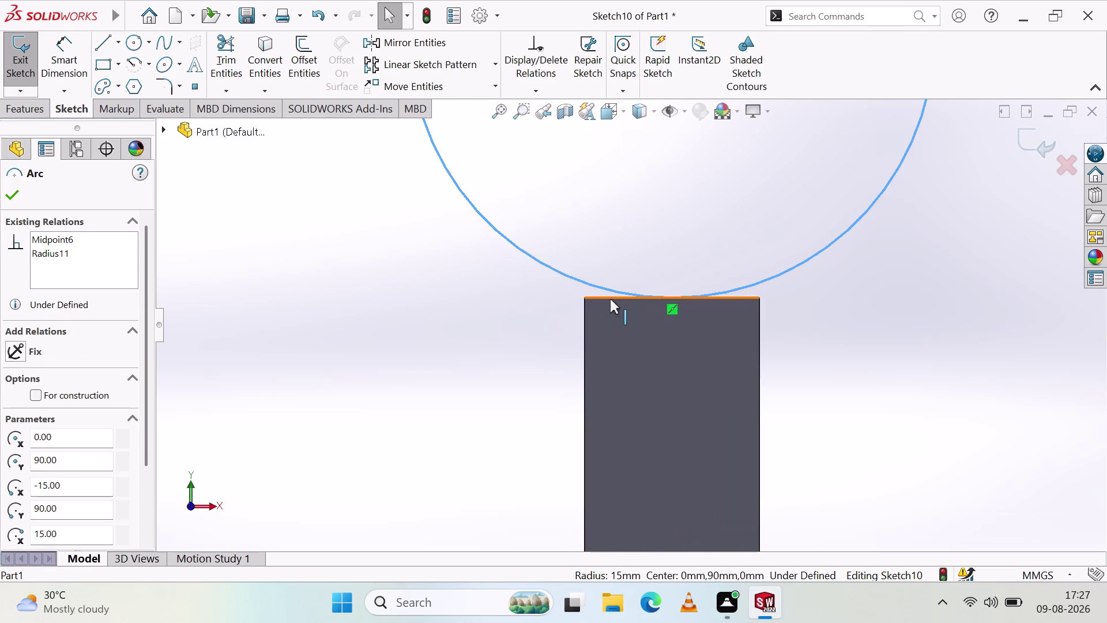
click(616, 299)
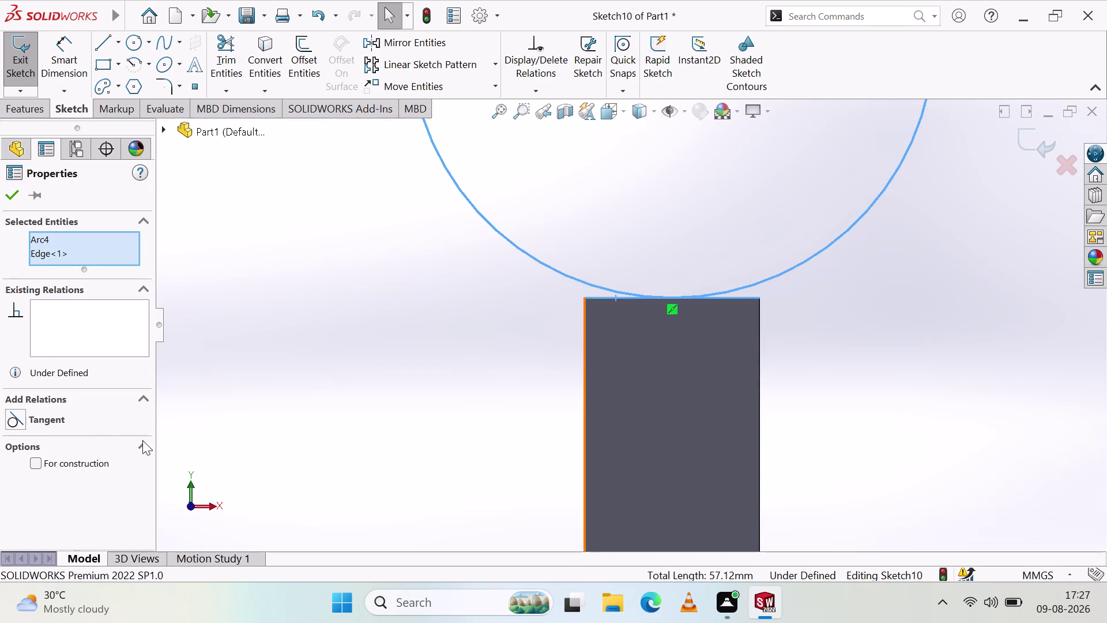
click(14, 420)
click(13, 187)
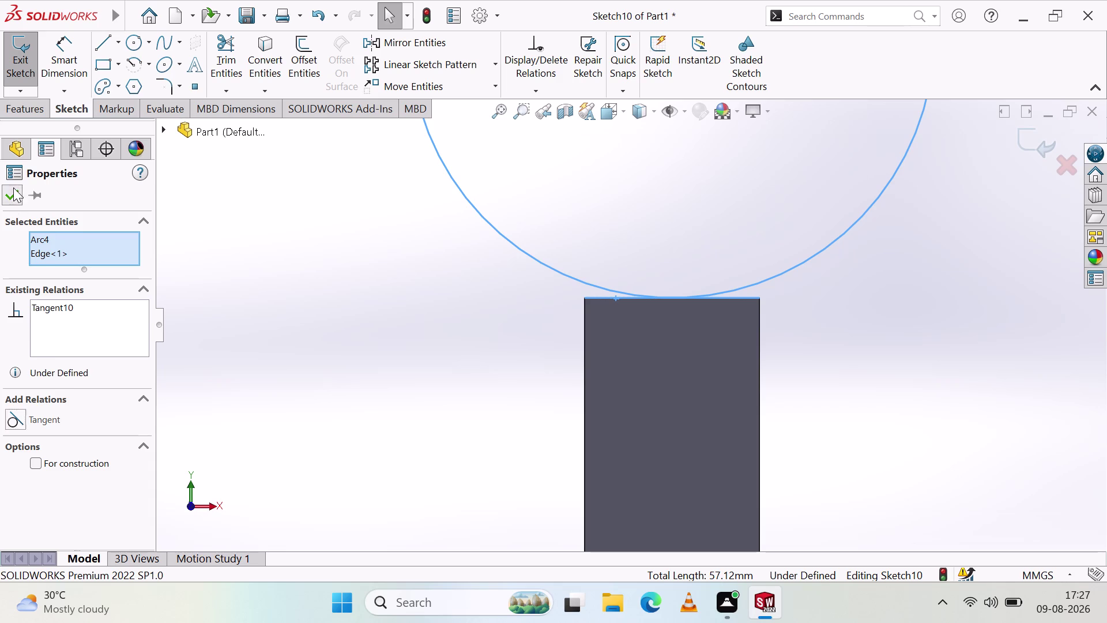
scroll(up, 3)
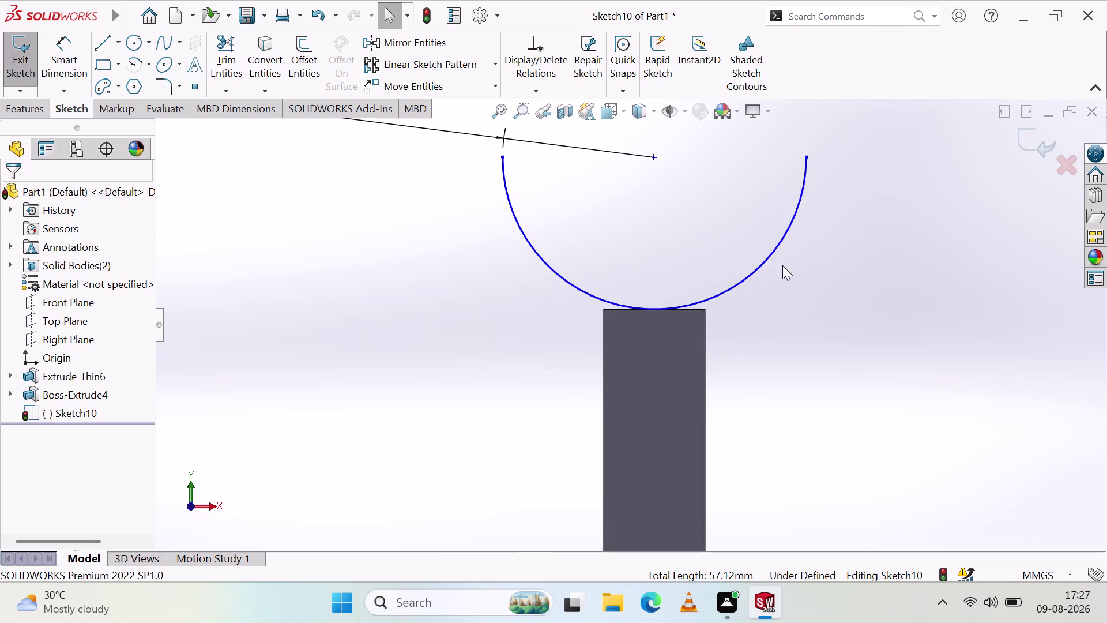
scroll(up, 3)
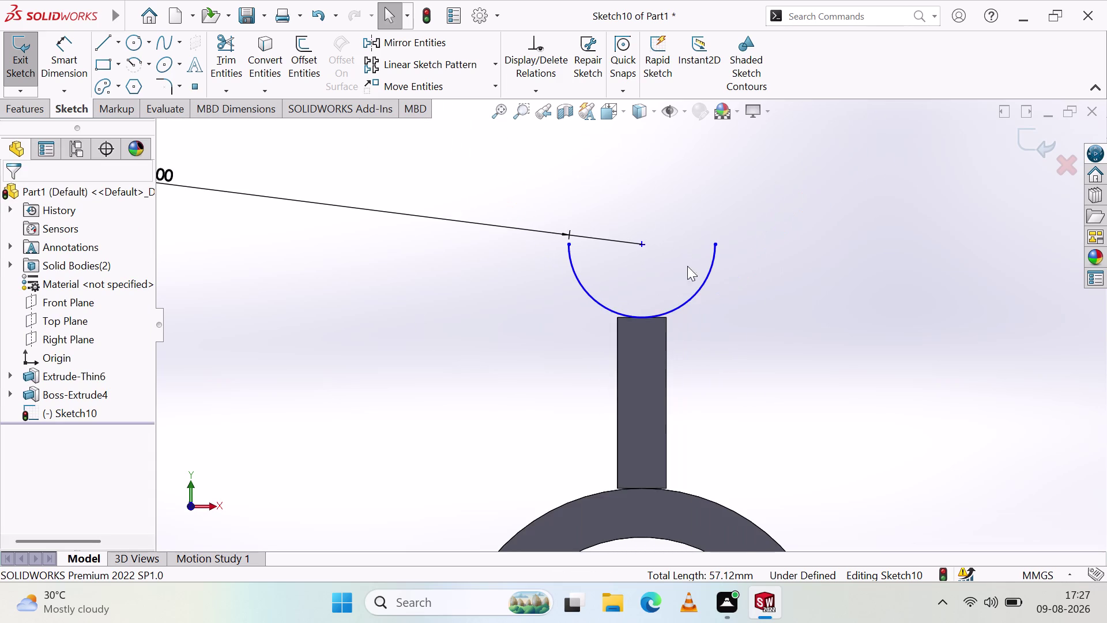
Undo back to restore the tangent-free arc and construction lines, then exit Sketch10.
click(326, 21)
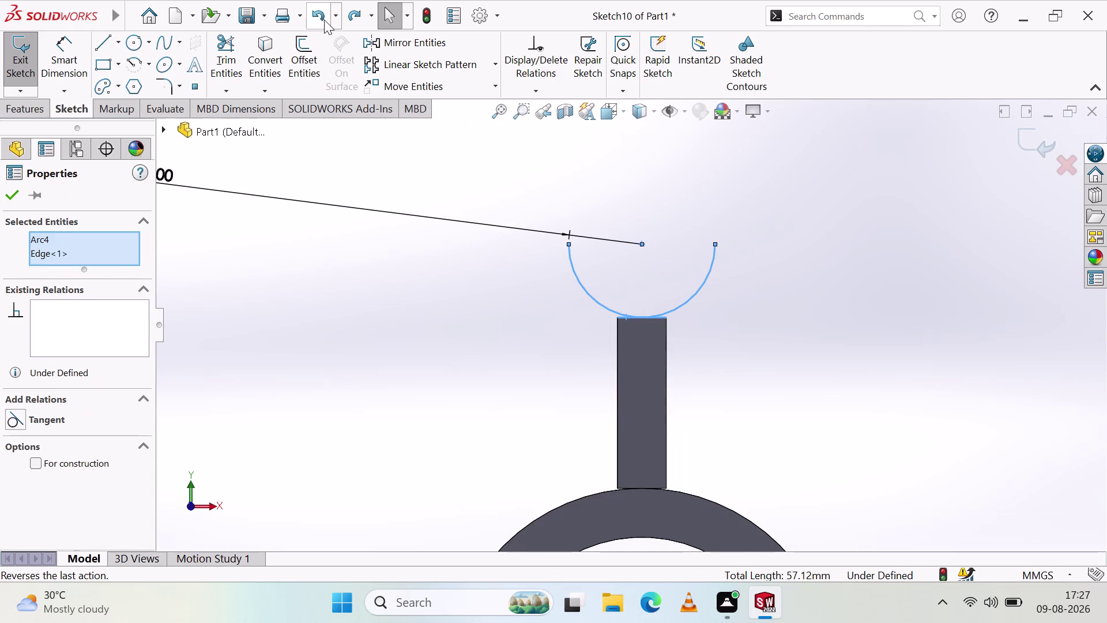
click(318, 18)
click(323, 17)
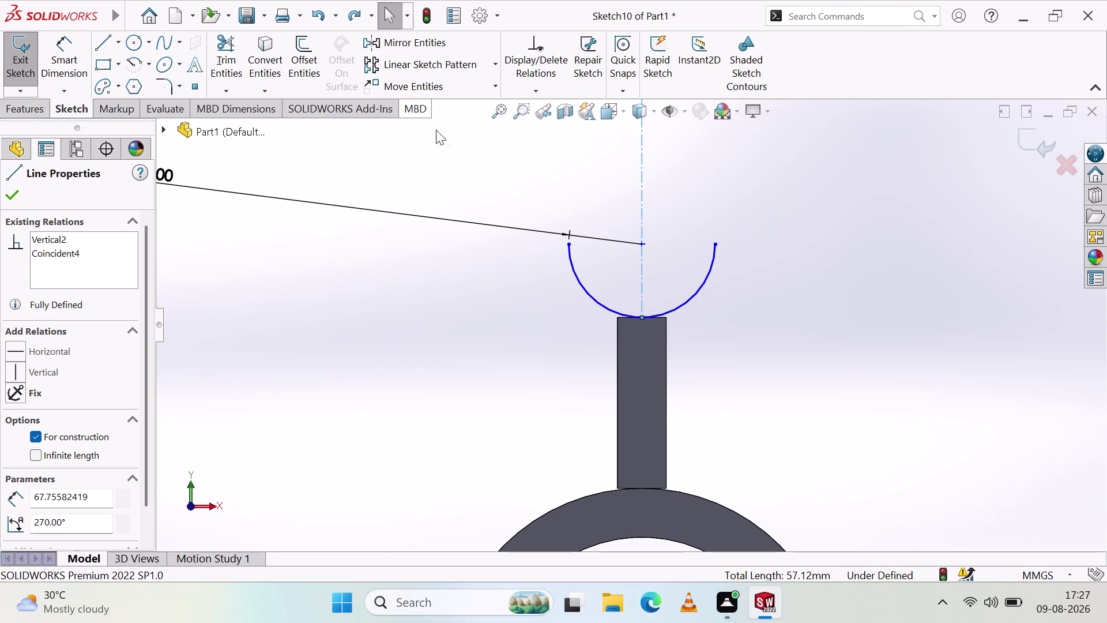
click(323, 14)
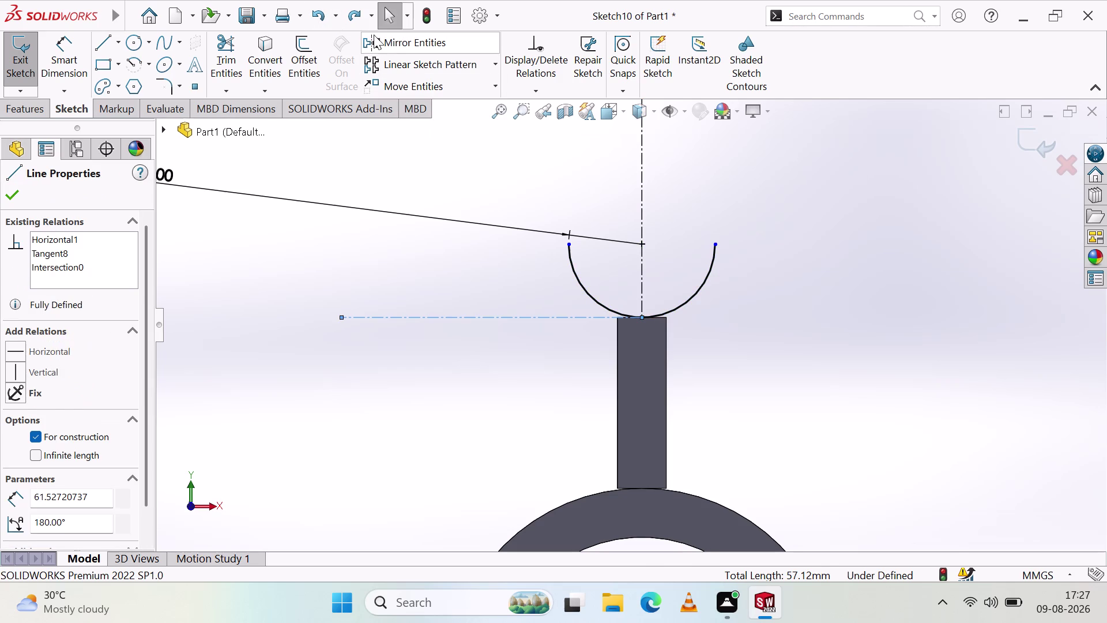
click(314, 10)
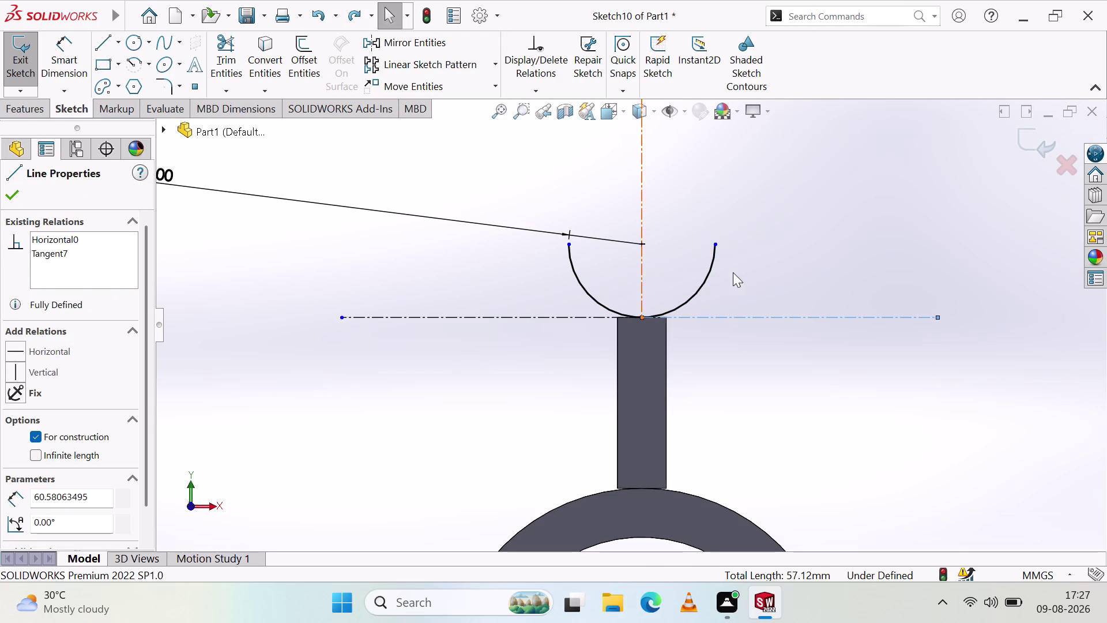
click(881, 259)
scroll(down, 3)
scroll(up, 3)
scroll(up, 3)
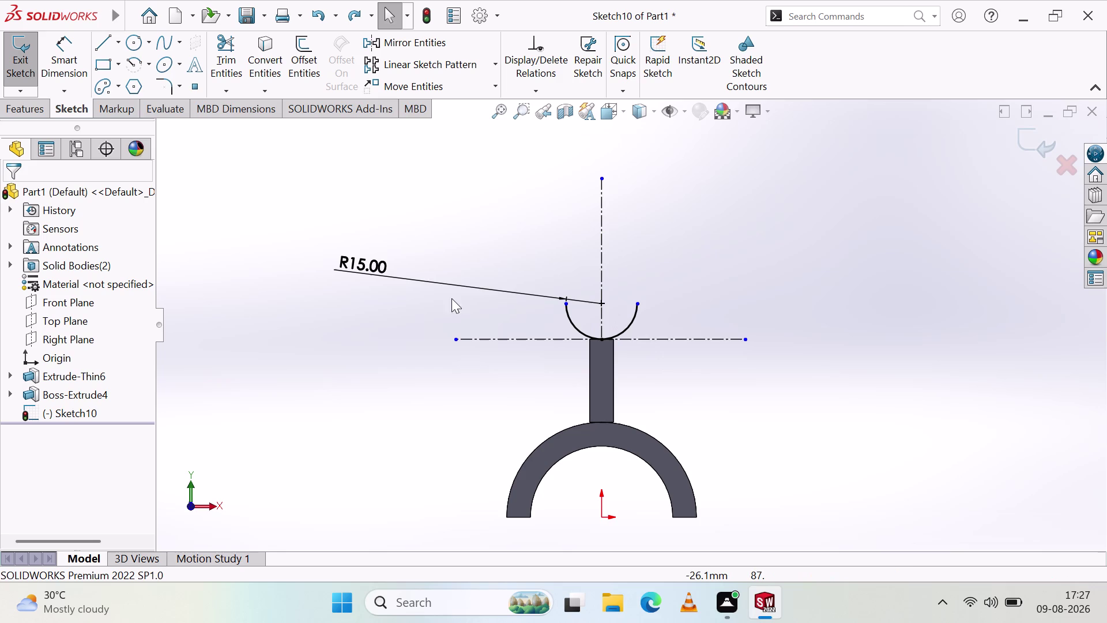
click(16, 65)
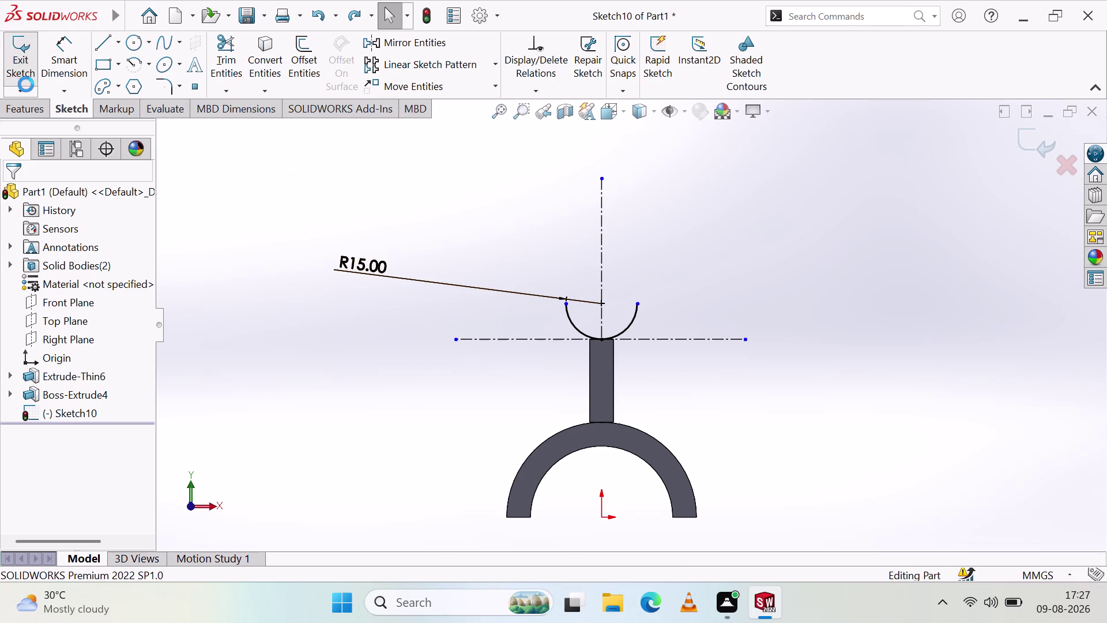
Start a thin-feature Extruded Boss/Base of Sketch10 and orbit around the preview.
click(22, 108)
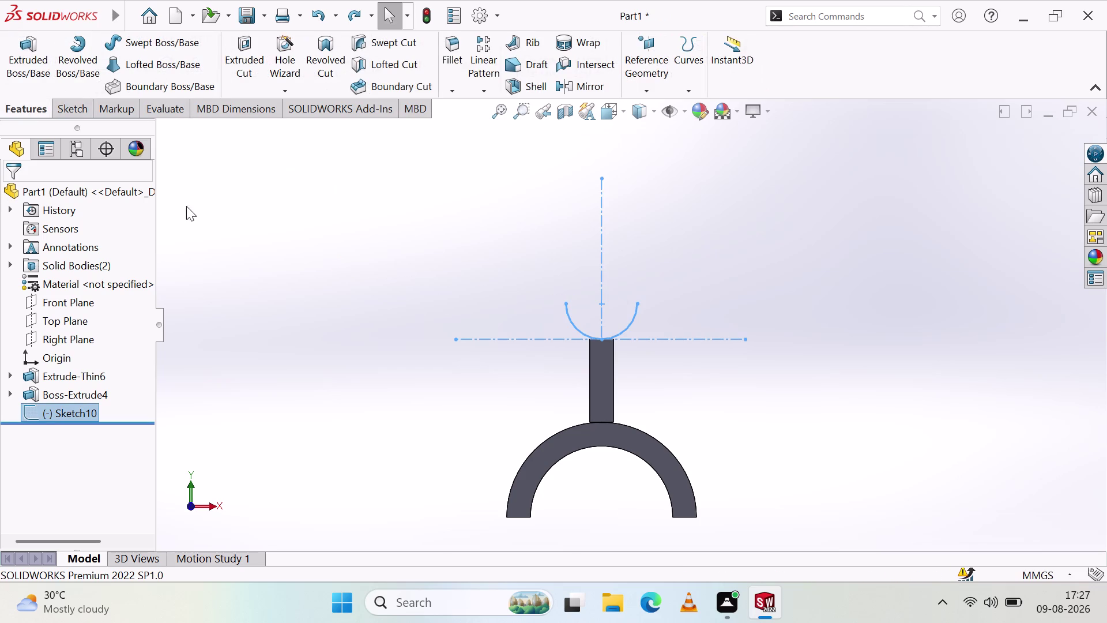
click(26, 69)
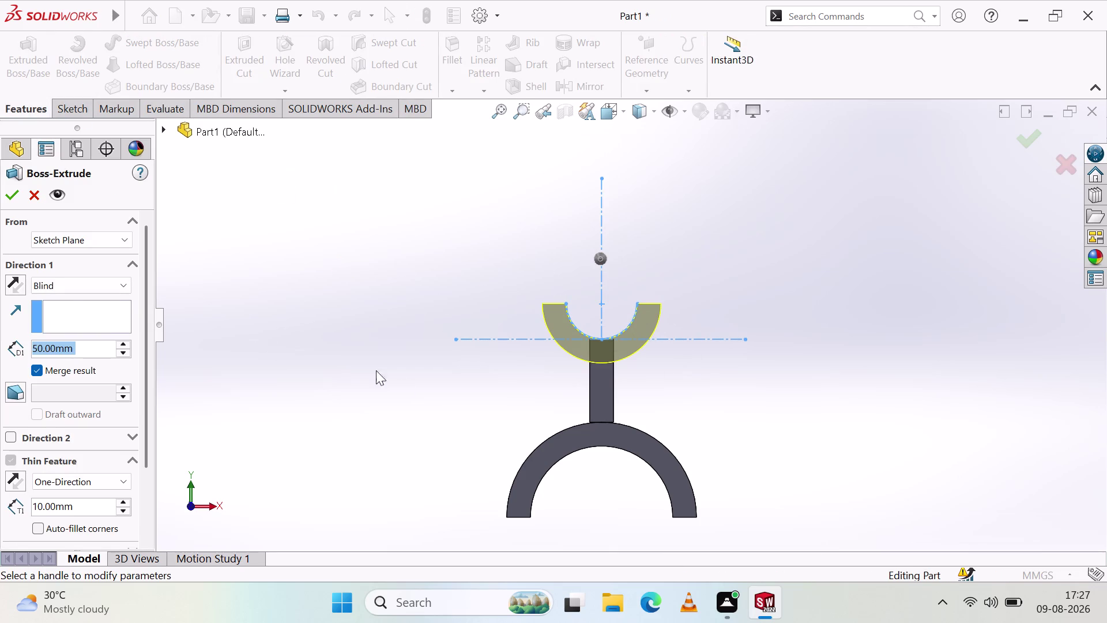
click(14, 285)
middle_drag(231, 331, 396, 367)
middle_drag(397, 367, 445, 378)
middle_click(442, 378)
middle_drag(431, 378, 242, 362)
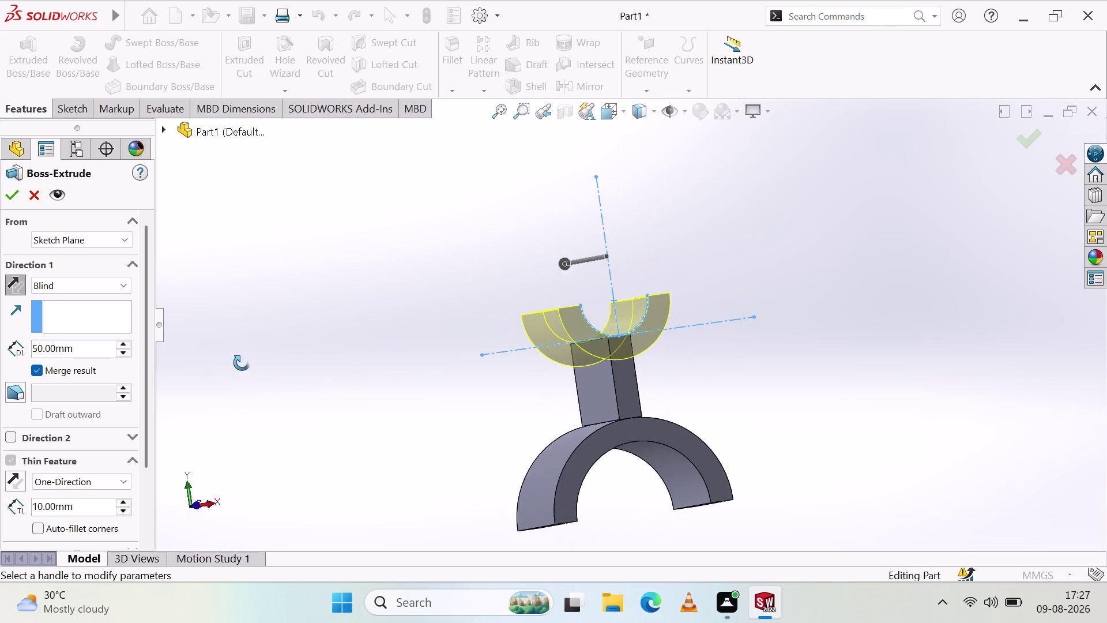
middle_drag(241, 363, 215, 375)
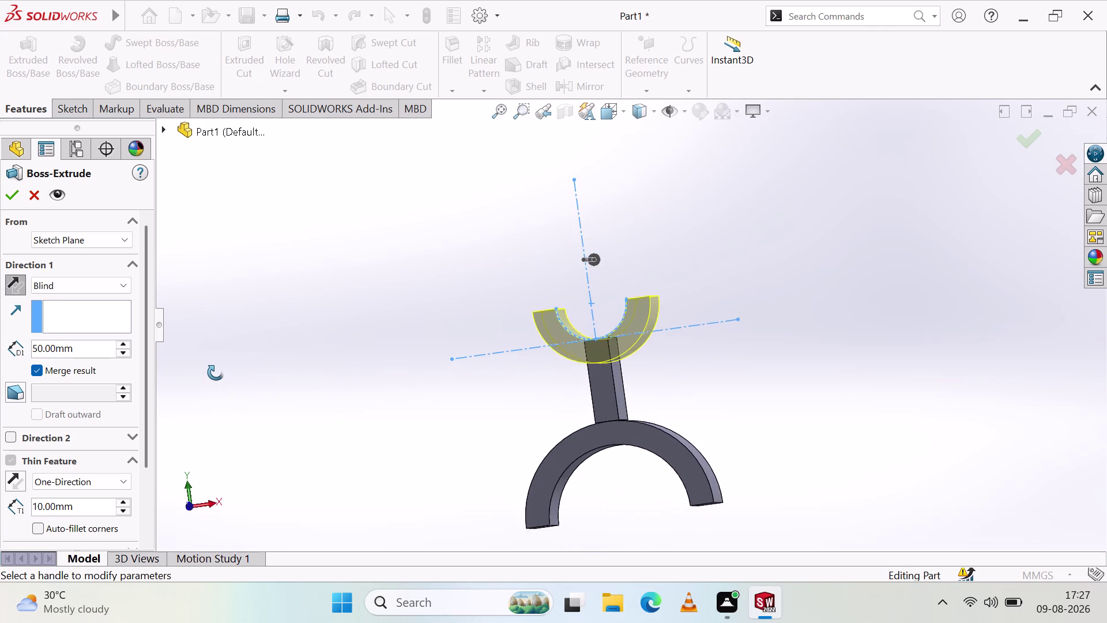
middle_drag(216, 375, 213, 372)
Set the extrusion depth to 50 mm.
click(124, 351)
triple_click(124, 350)
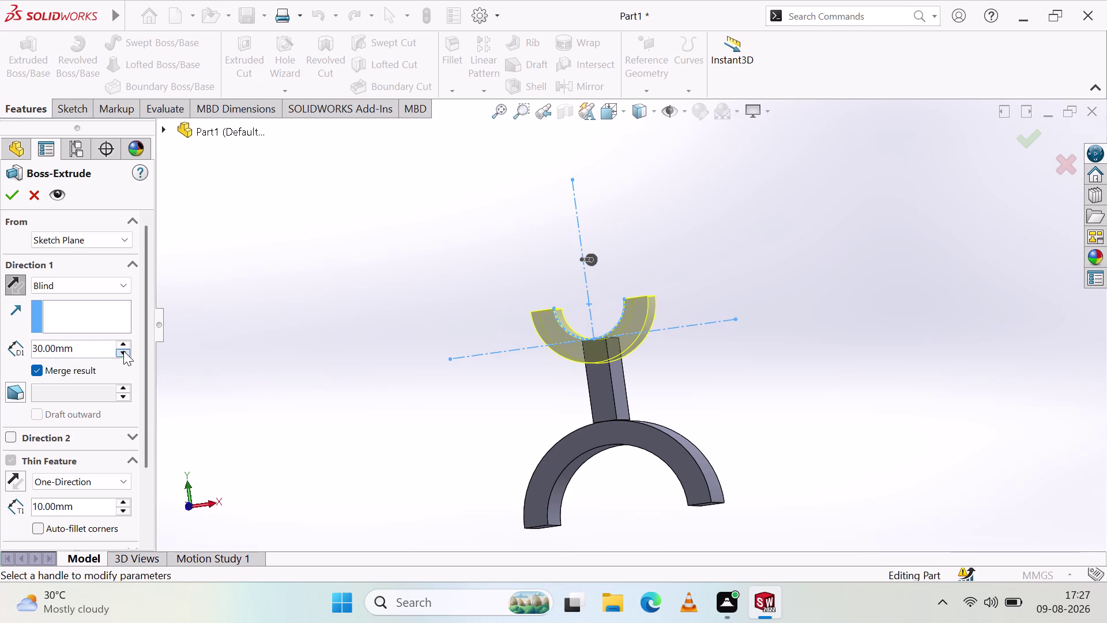
click(124, 351)
triple_click(125, 344)
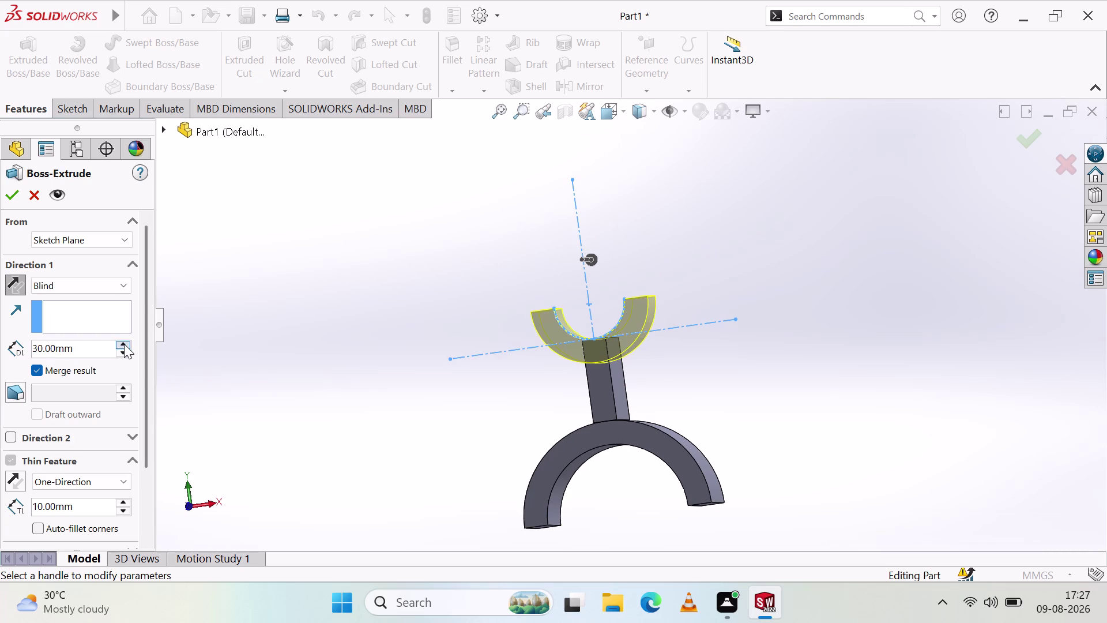
click(124, 344)
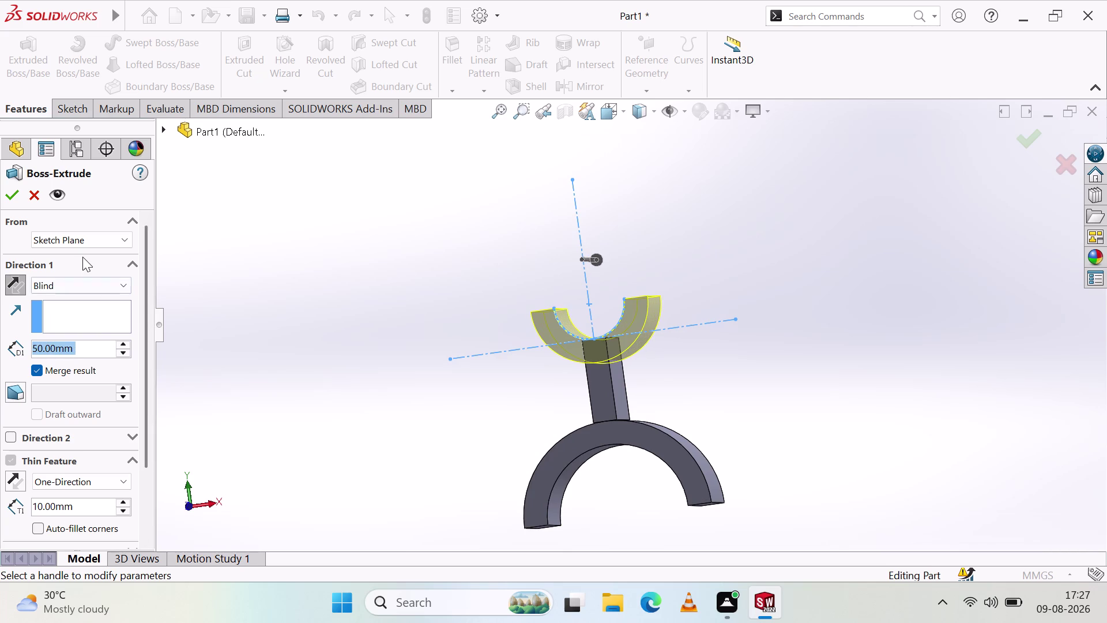
Try the Offset and other From start options, then cancel the extrusion uncreated.
click(98, 244)
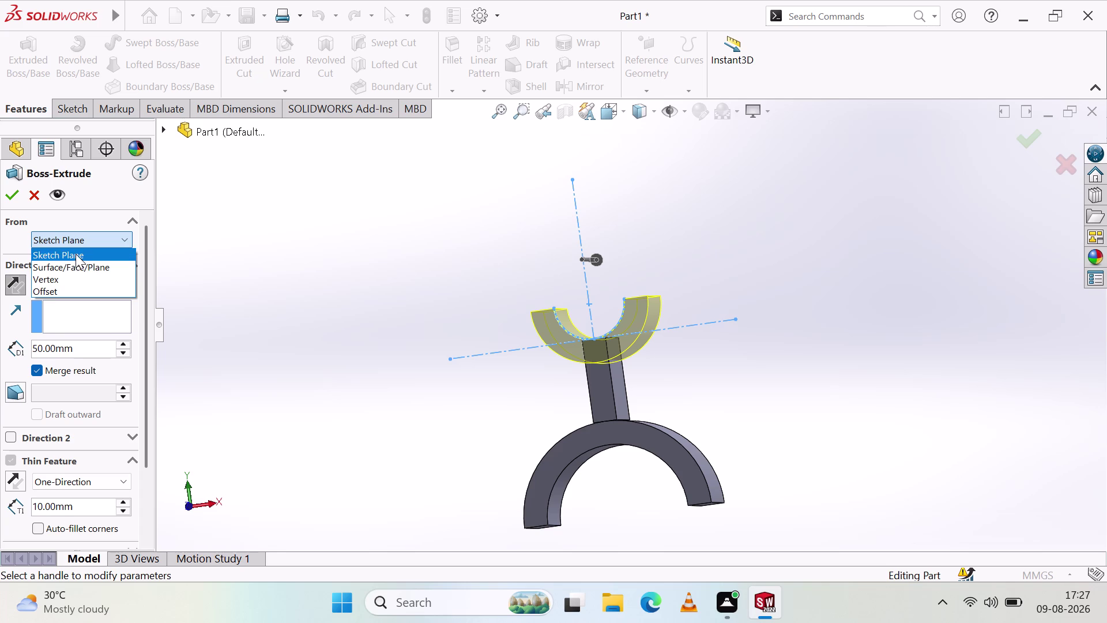
click(69, 288)
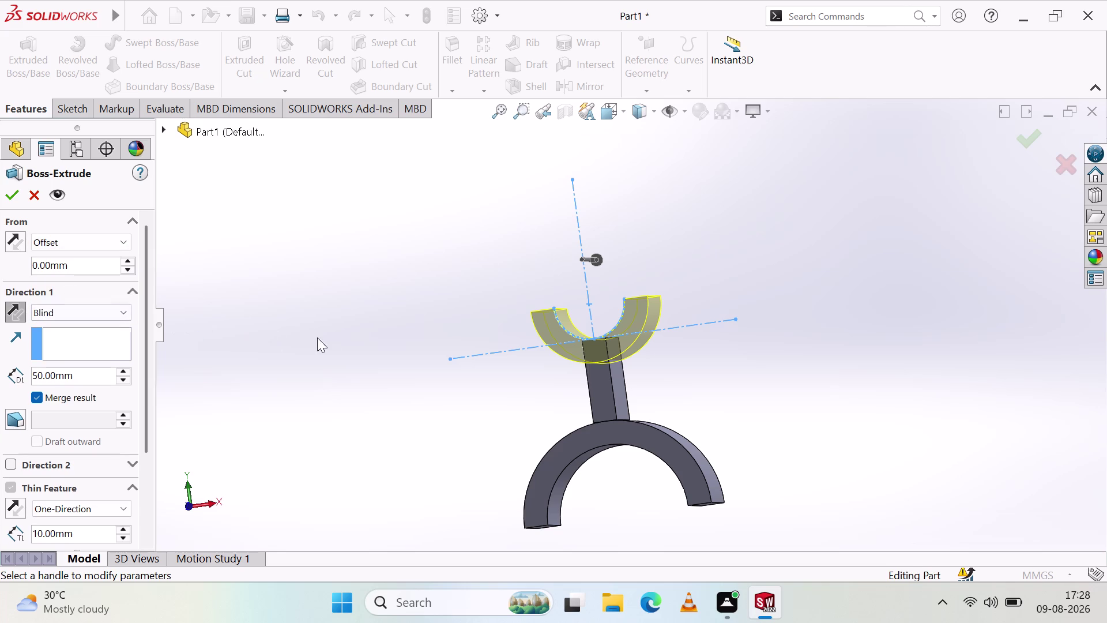
middle_drag(368, 319, 331, 396)
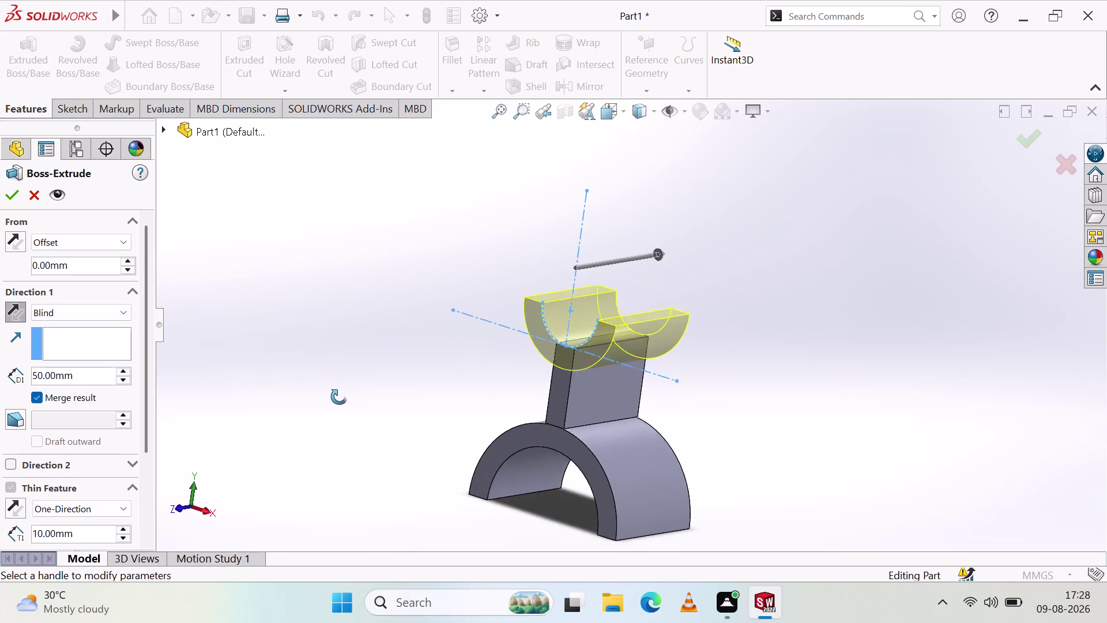
middle_drag(331, 396, 354, 398)
middle_click(354, 397)
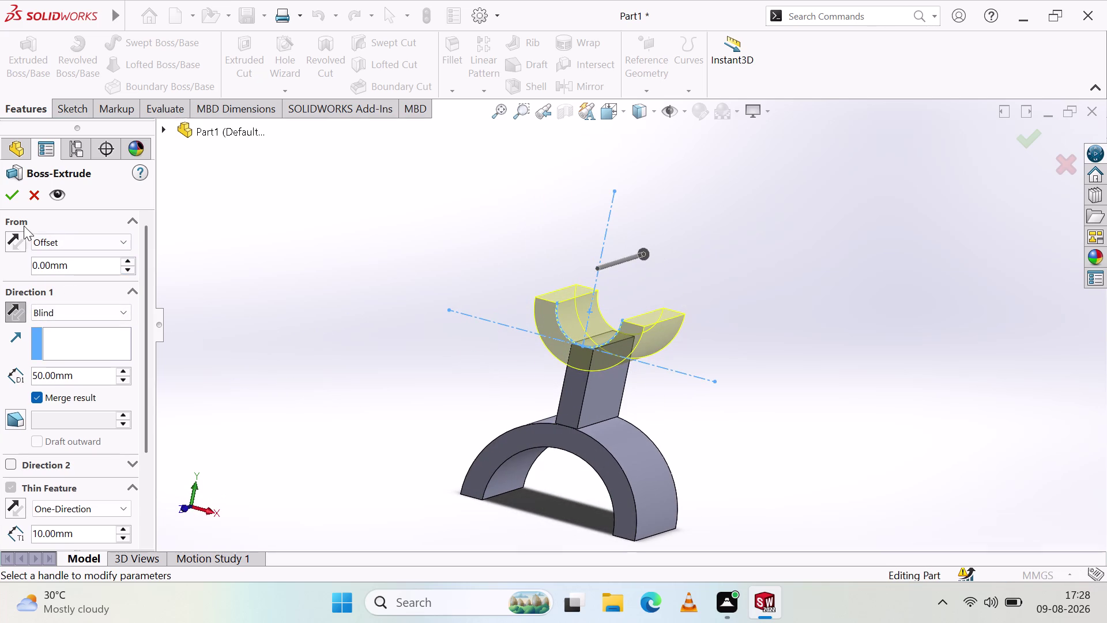
click(79, 242)
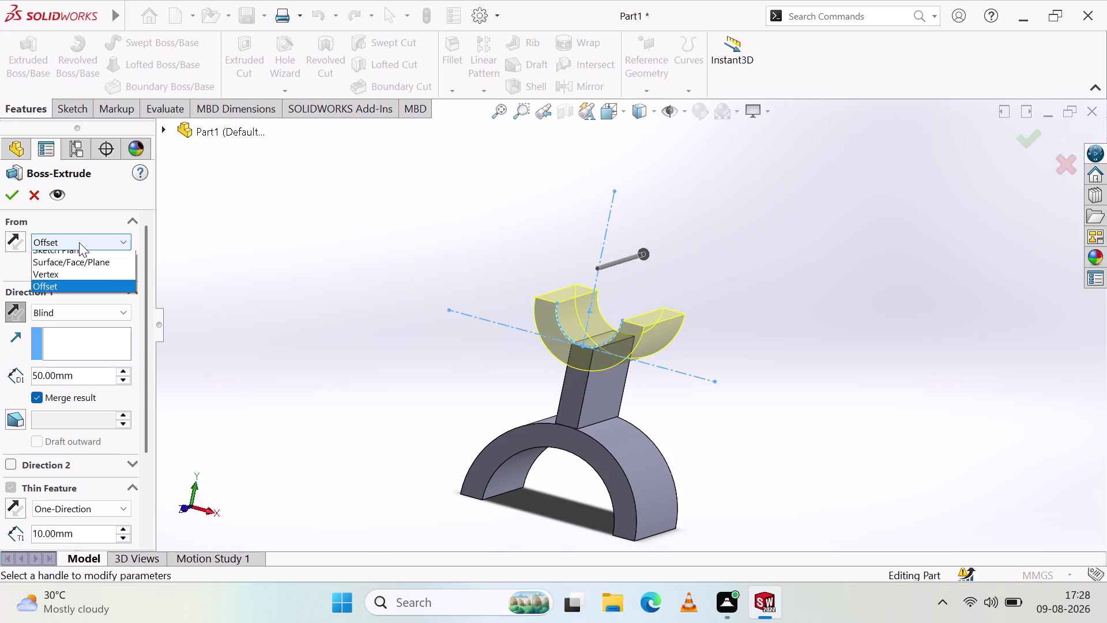
click(70, 250)
key(Escape)
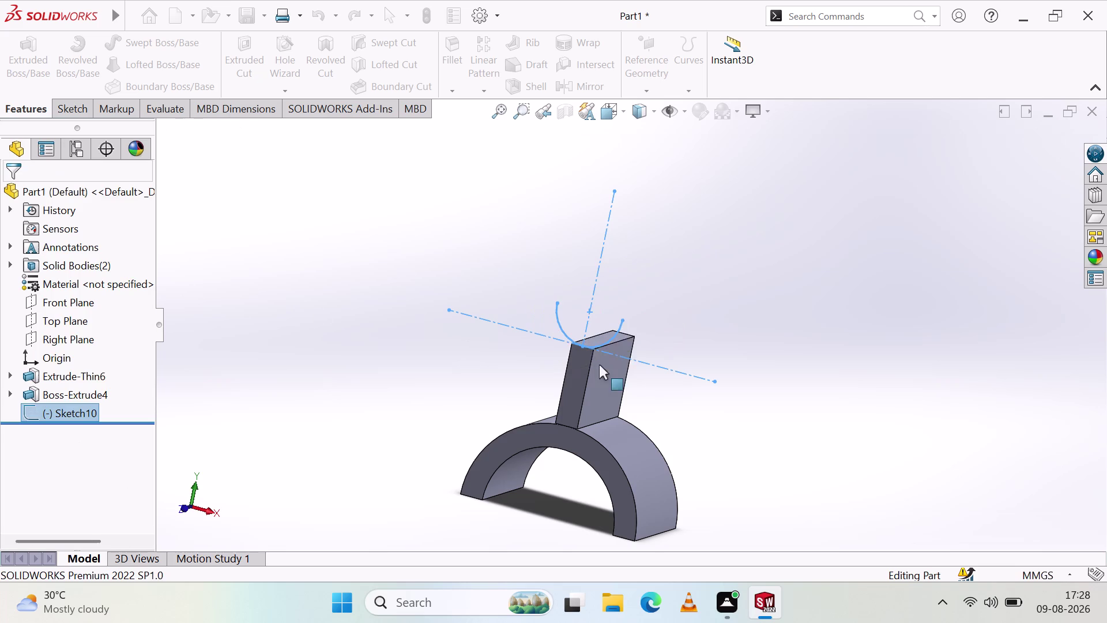
Switch to the Front view and reopen Sketch10's R15 upper arc for editing.
key(Escape)
middle_drag(656, 353, 684, 318)
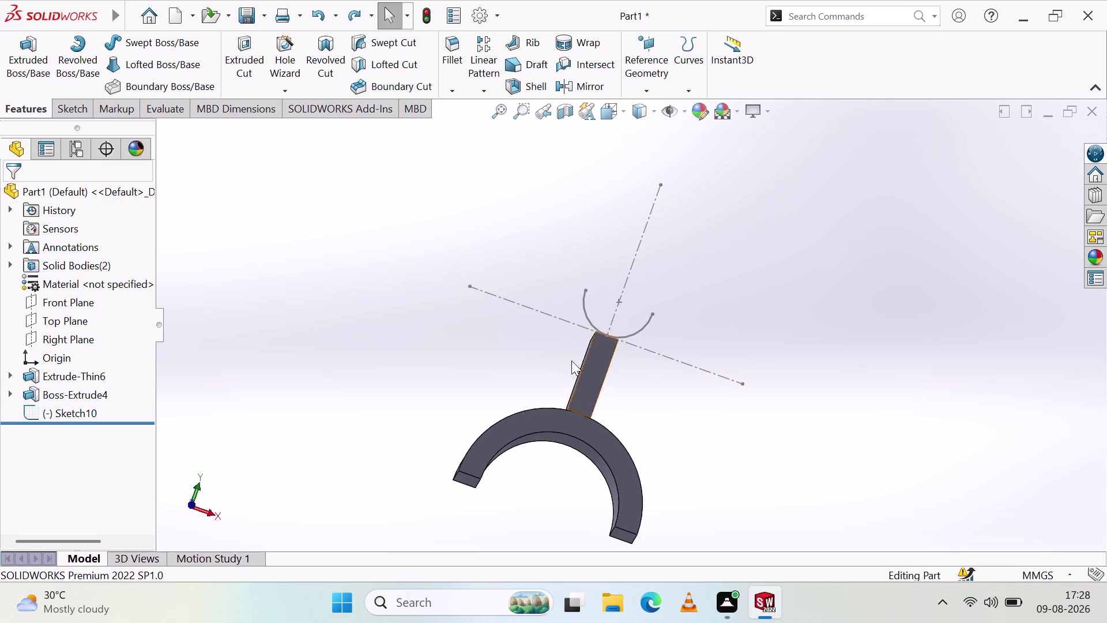
click(212, 512)
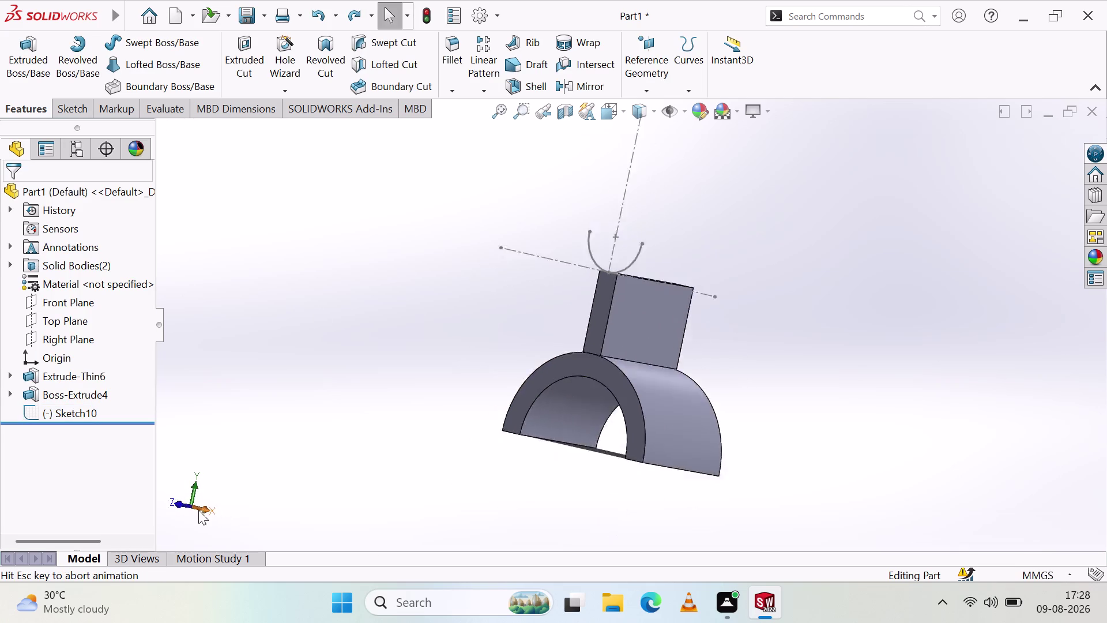
click(173, 504)
scroll(down, 3)
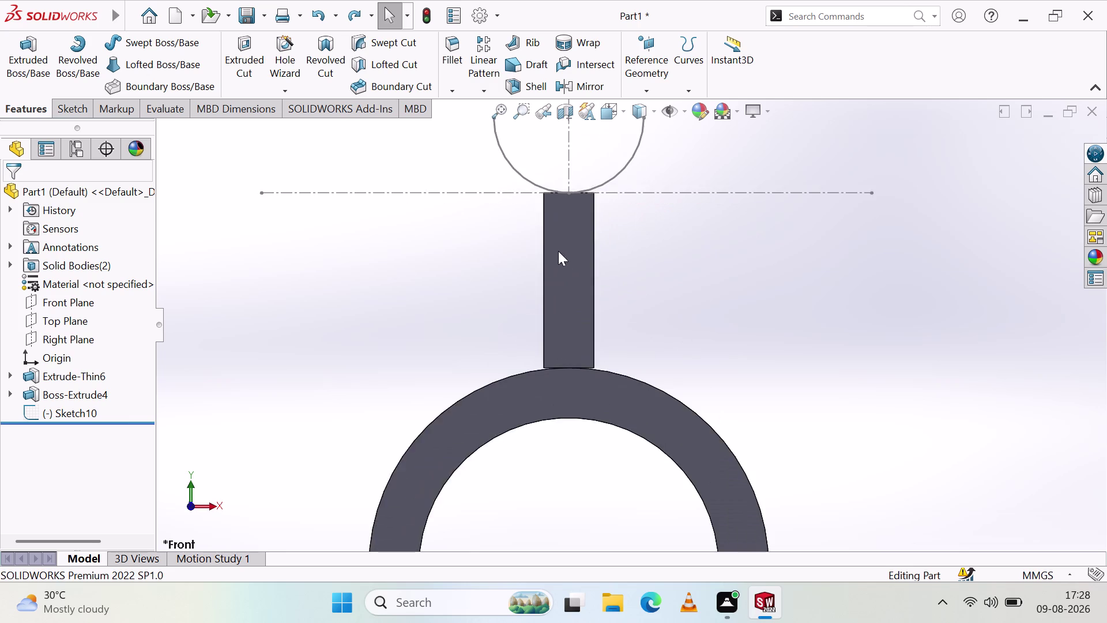
scroll(up, 3)
scroll(down, 3)
scroll(down, 3)
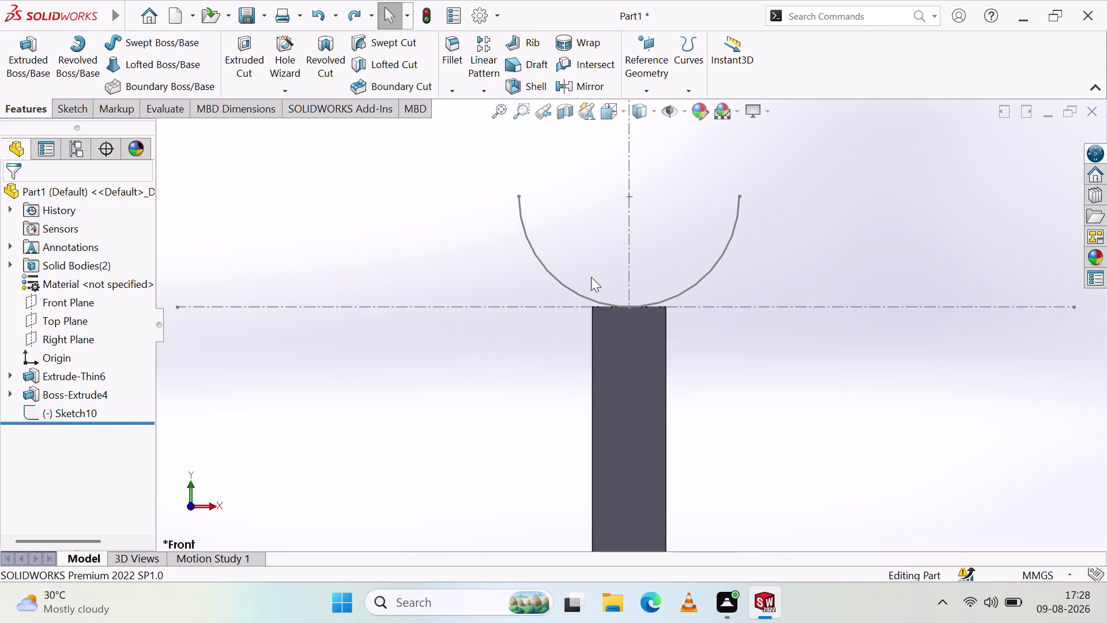
click(582, 295)
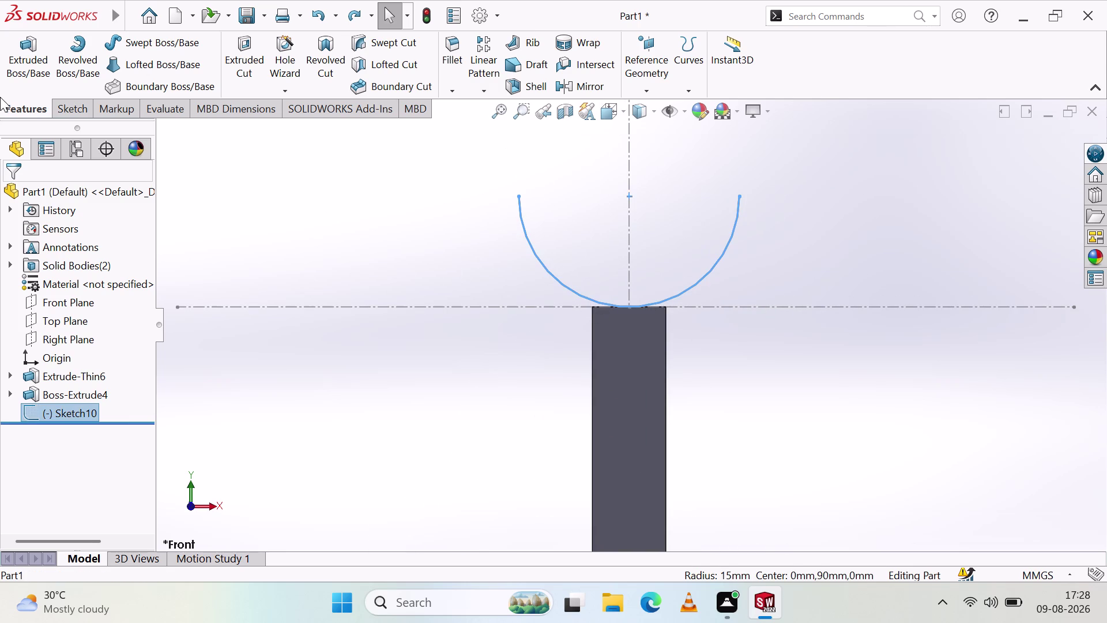
click(68, 109)
click(13, 58)
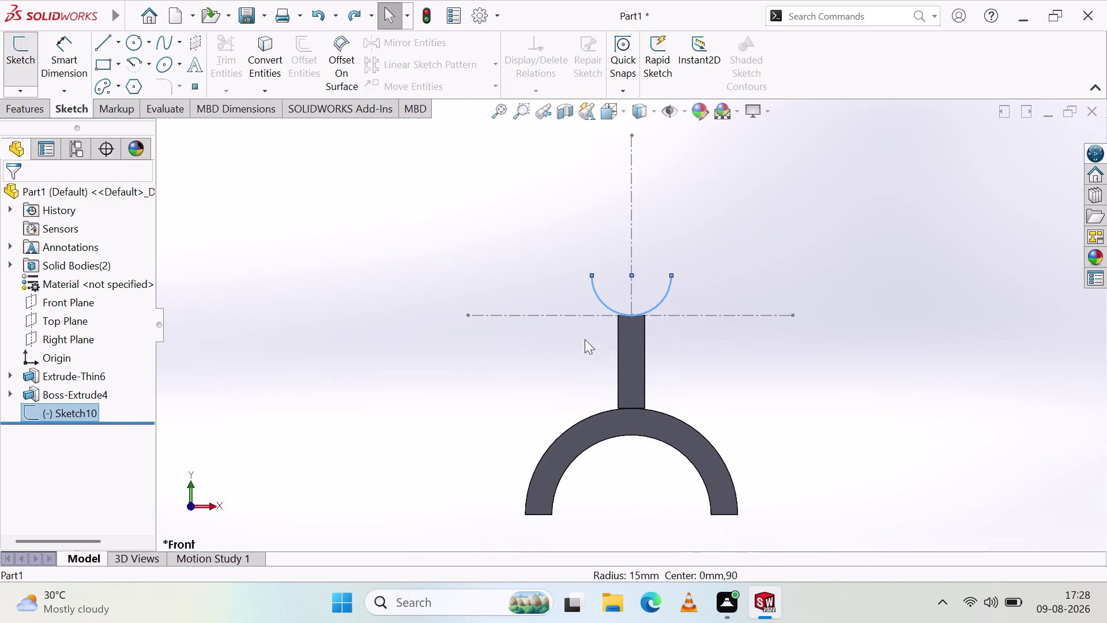
Try dragging the arc's fixed bottom point, then cancel and undo the change.
scroll(down, 3)
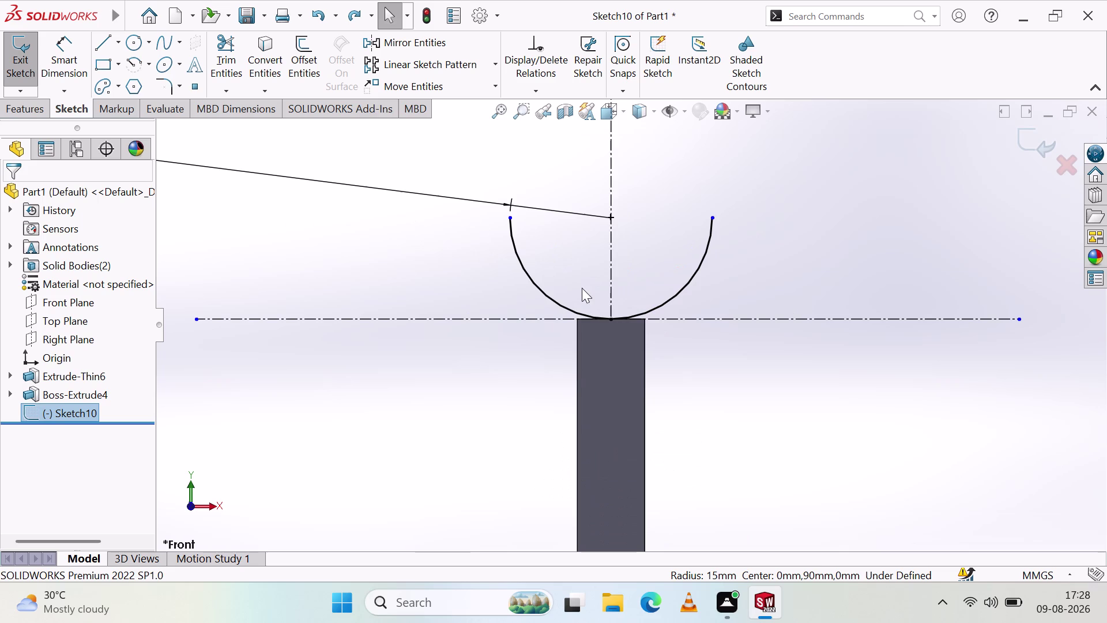
drag(614, 316, 620, 282)
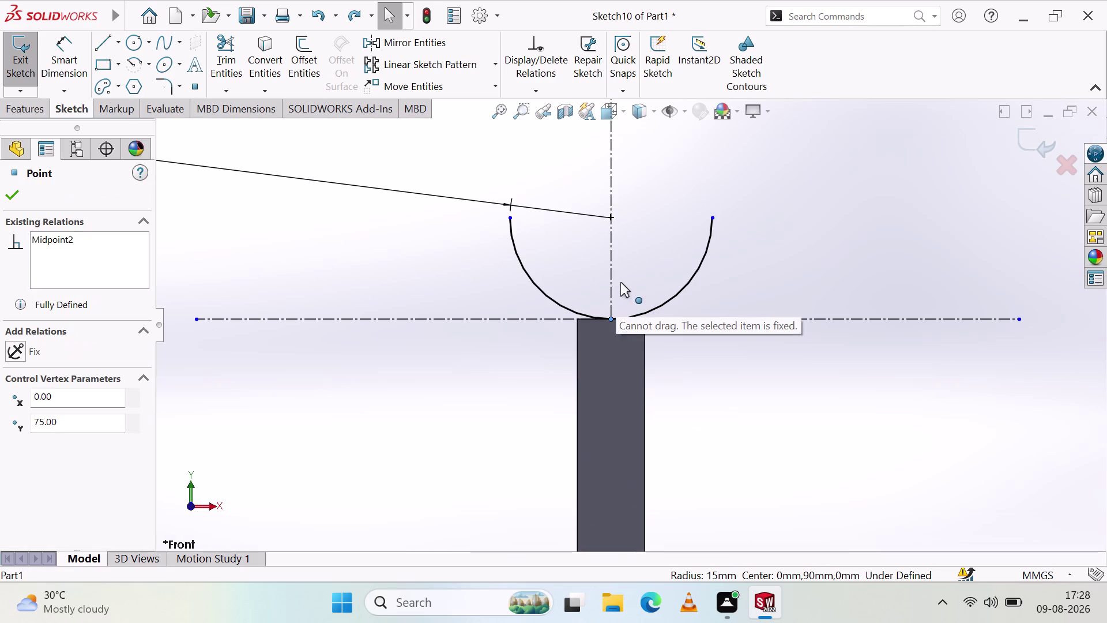
drag(620, 282, 620, 282)
key(Escape)
key(Escape)
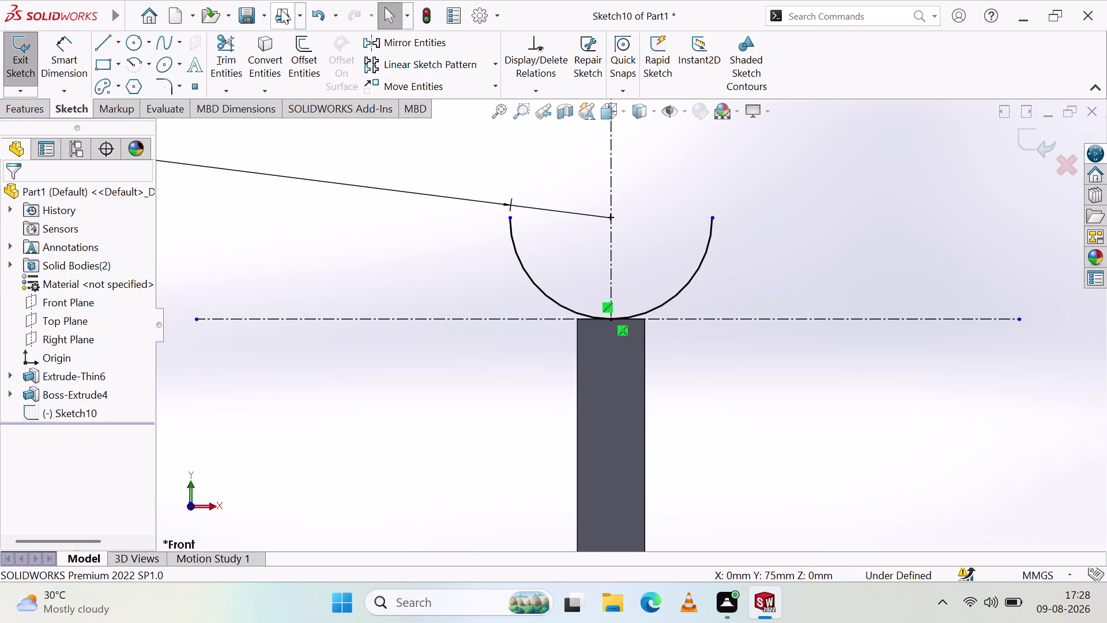
key(ctrl+z)
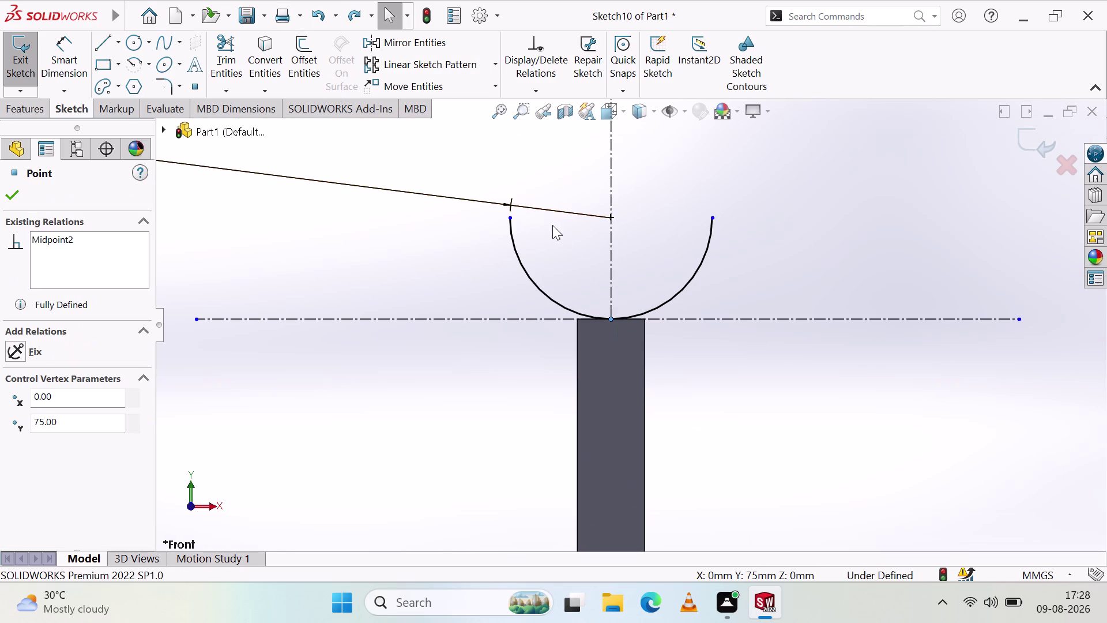
Window-select and delete the R15 arc, its radius dimension and both centerlines.
drag(441, 358, 631, 221)
drag(508, 183, 440, 362)
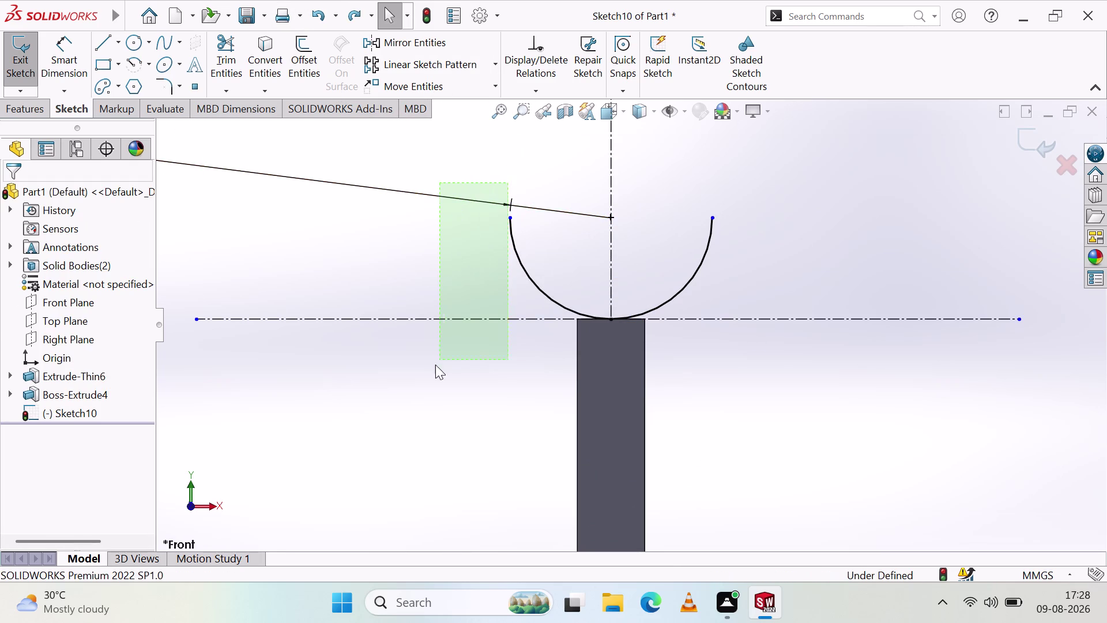
drag(440, 361, 435, 364)
key(Delete)
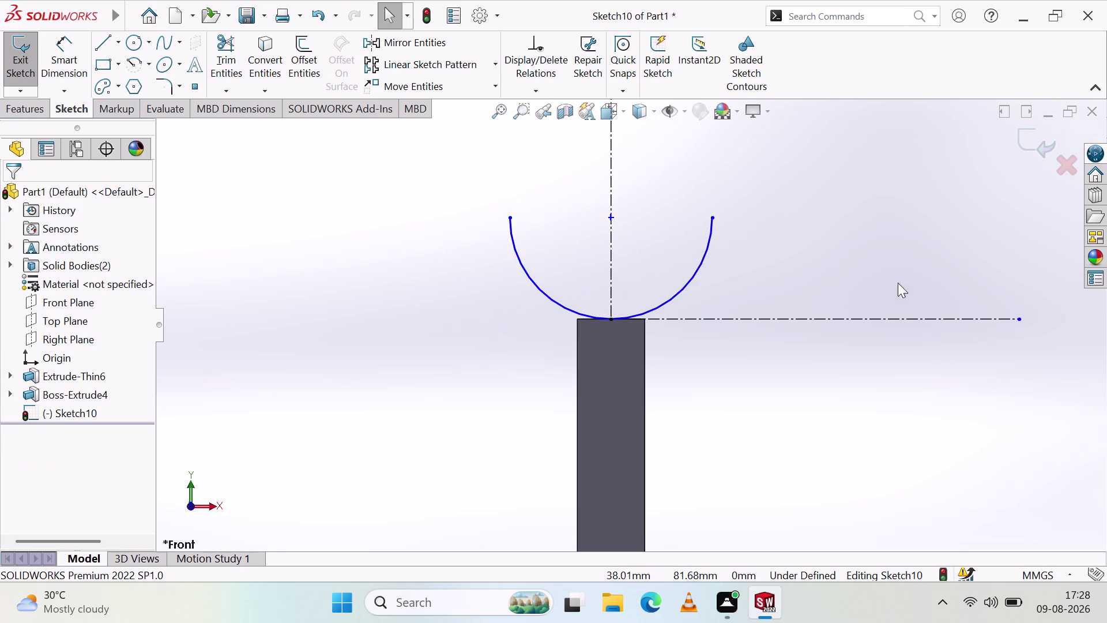
drag(818, 372, 641, 194)
key(Delete)
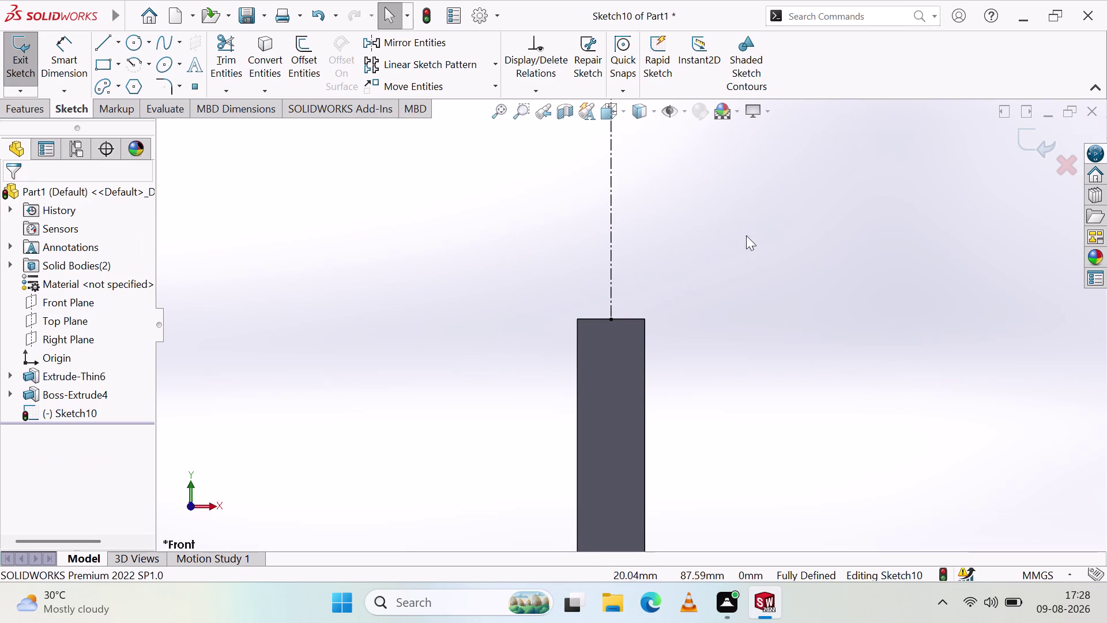
drag(676, 218, 515, 183)
key(Delete)
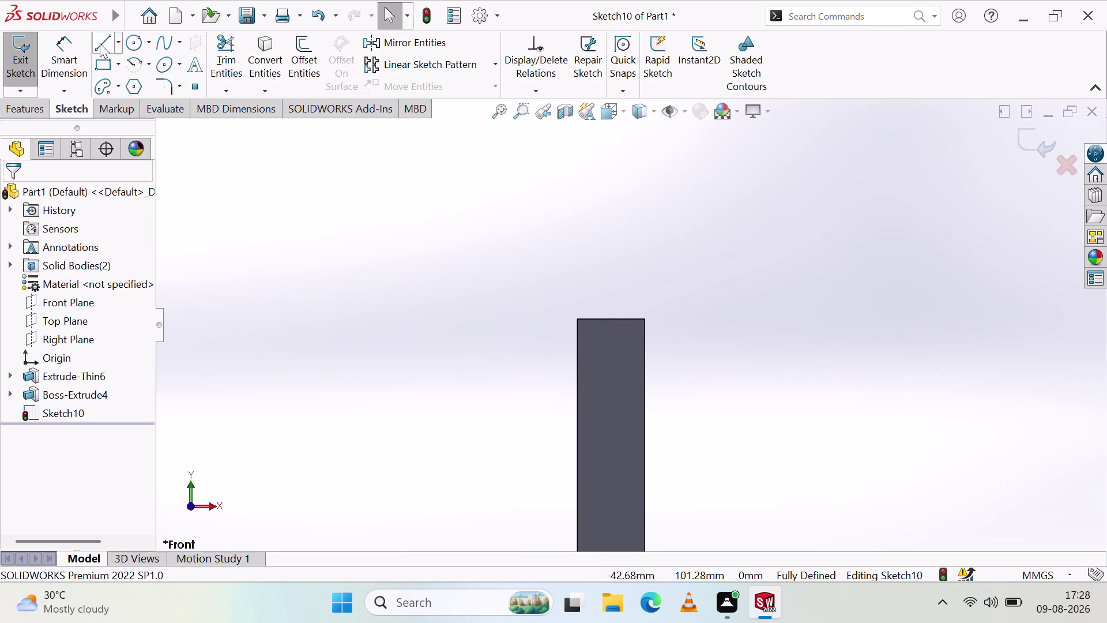
click(136, 65)
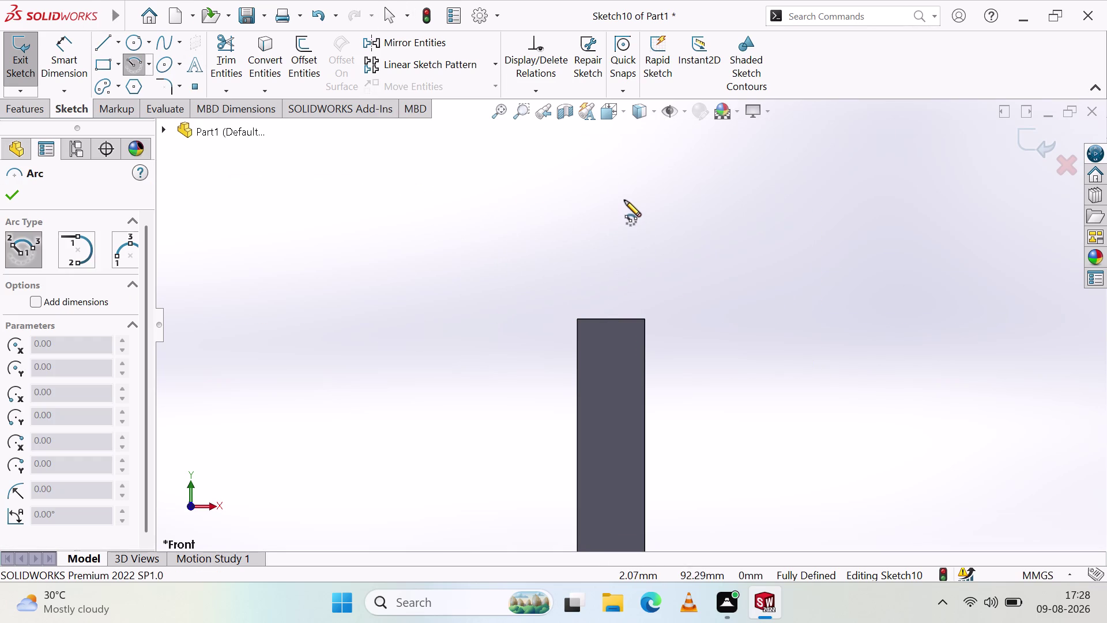
Draw a centre-point half-circle arc above the rib.
click(610, 178)
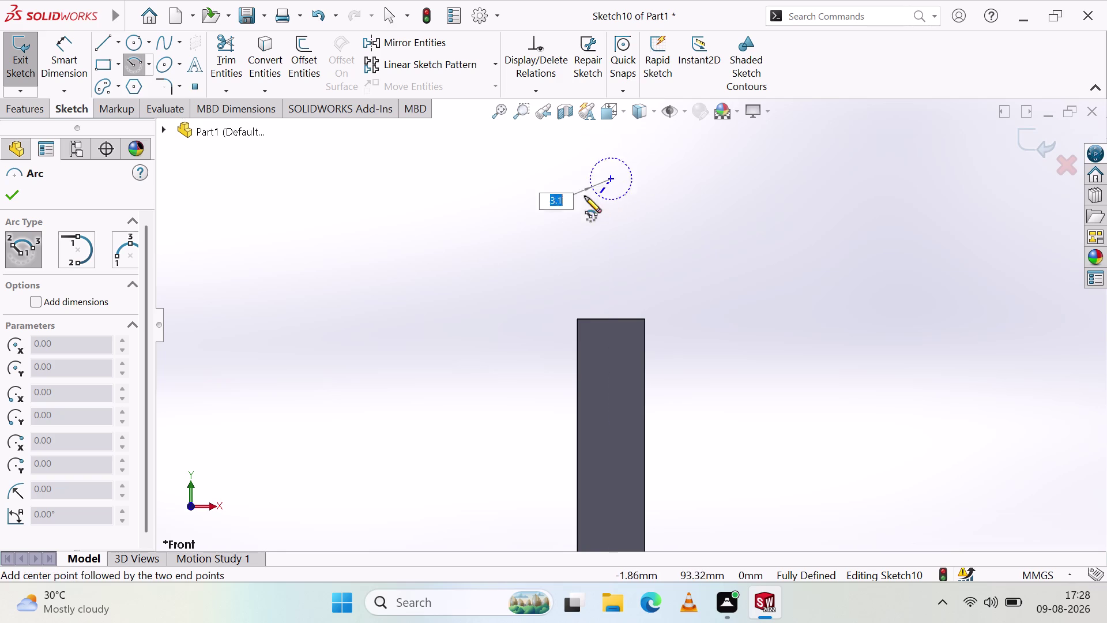
click(546, 180)
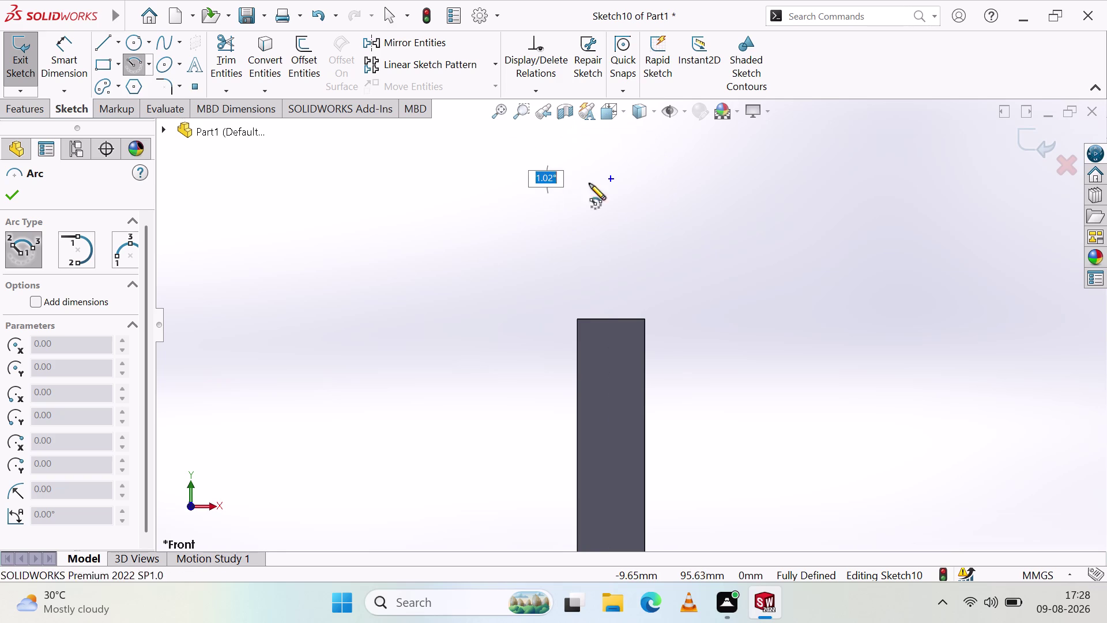
click(674, 177)
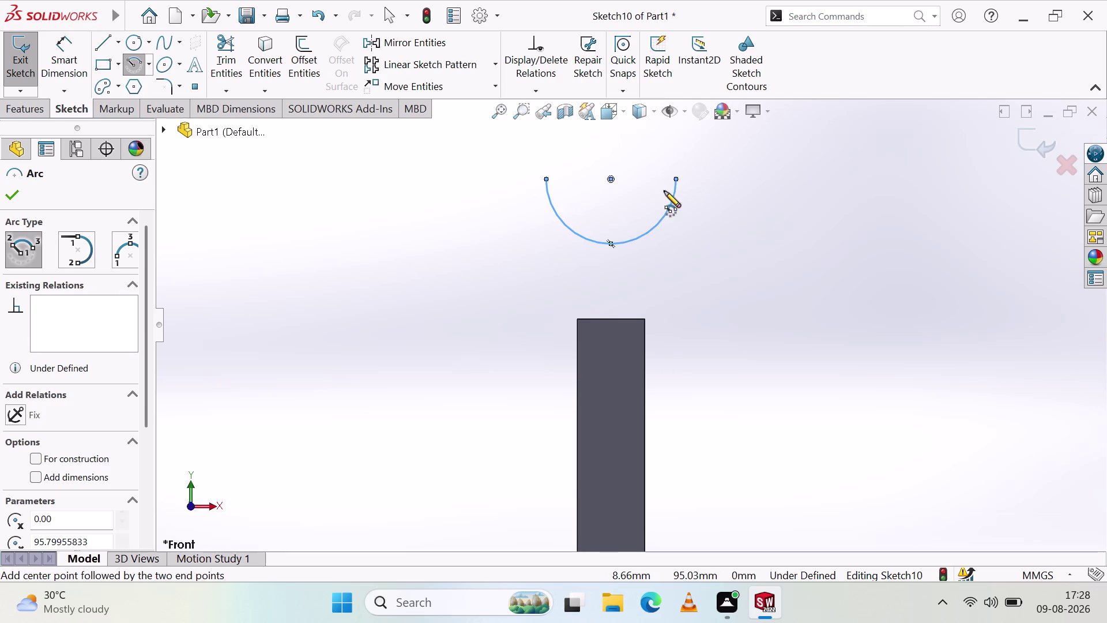
click(24, 198)
click(19, 194)
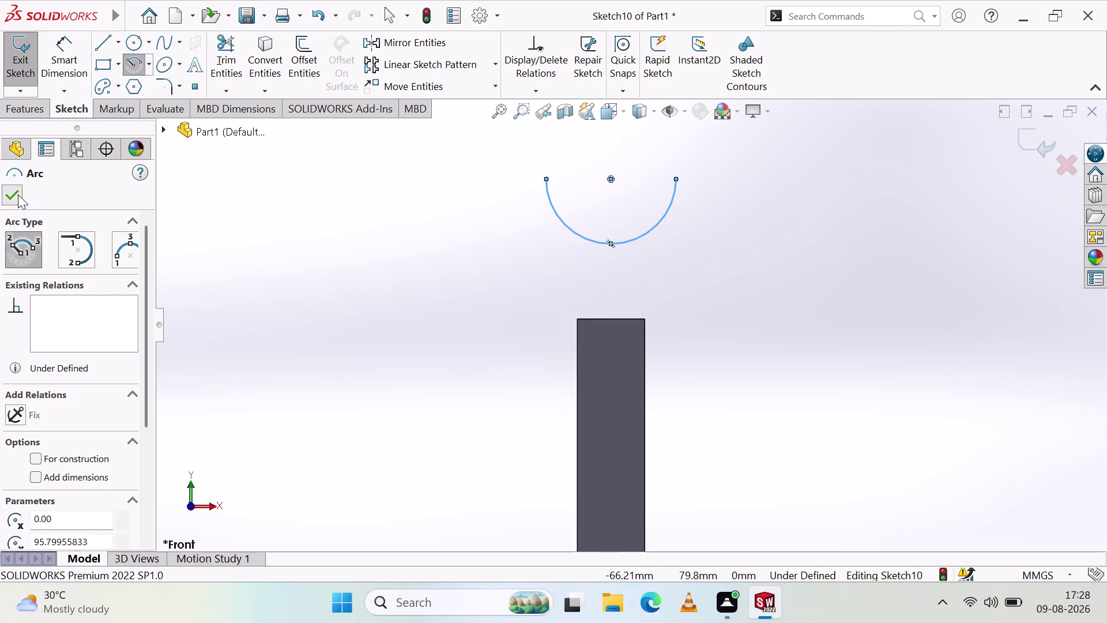
Dimension the new arc's radius to 15 mm.
click(75, 57)
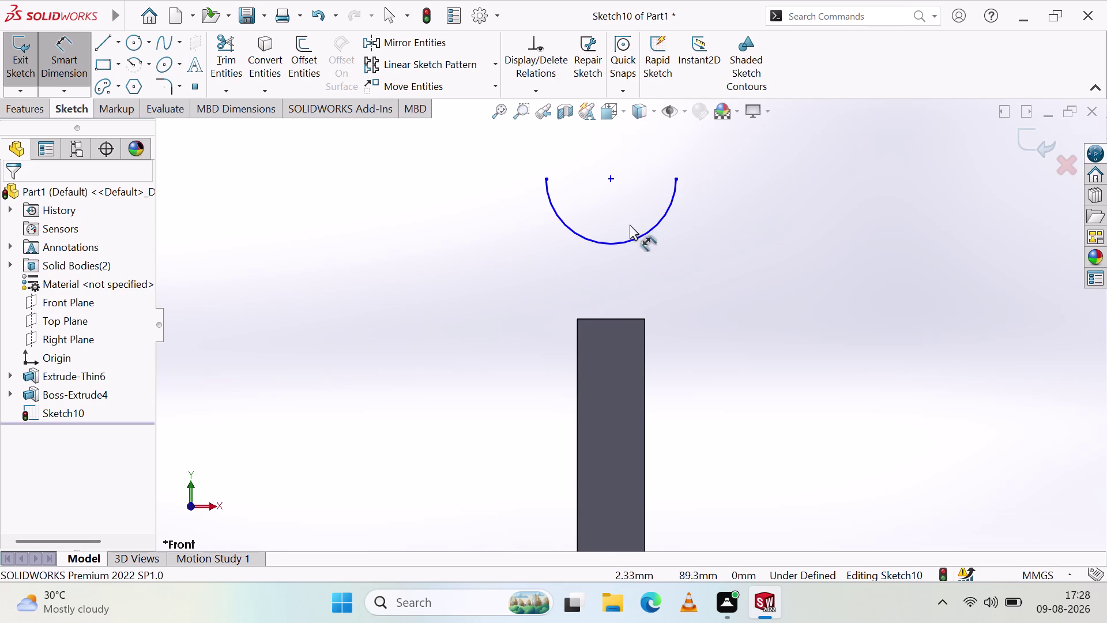
drag(644, 232, 650, 234)
click(821, 274)
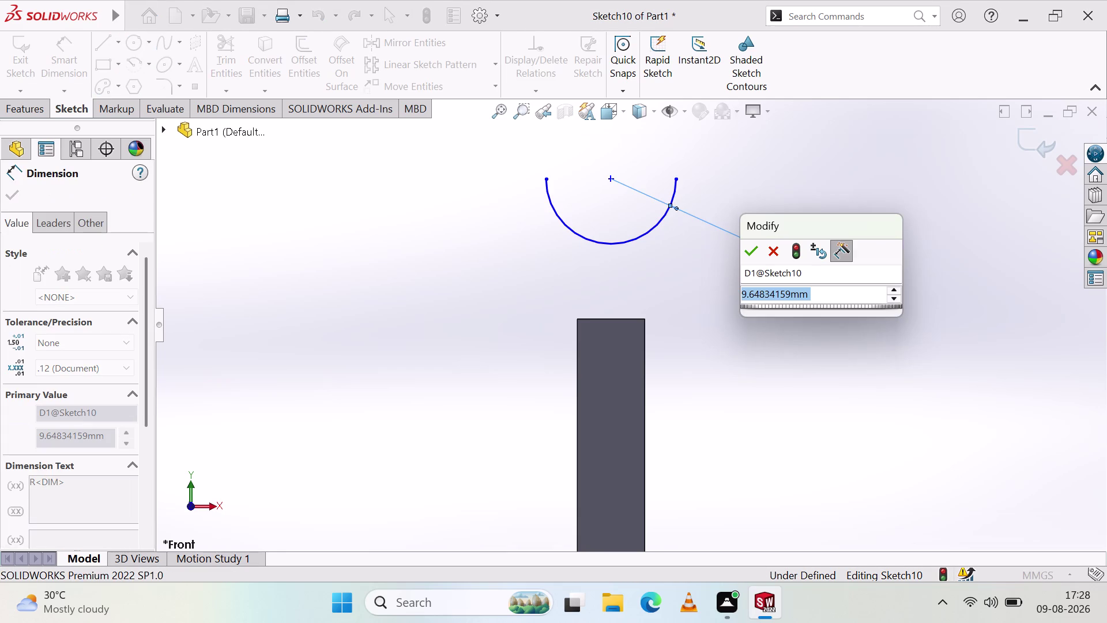
key(1)
key(5)
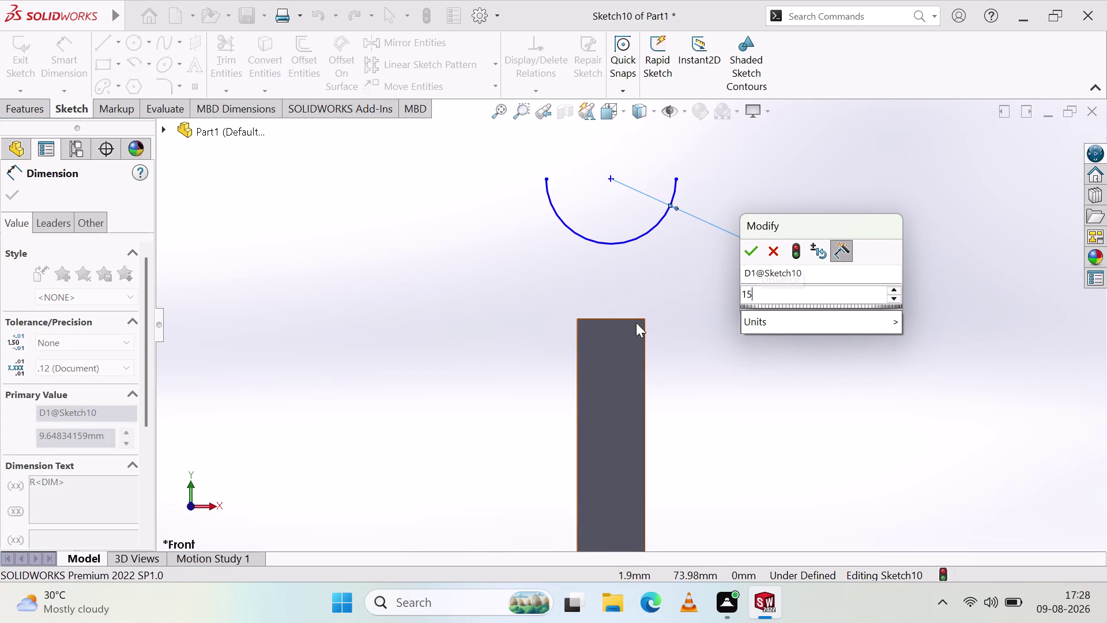
click(753, 252)
click(775, 337)
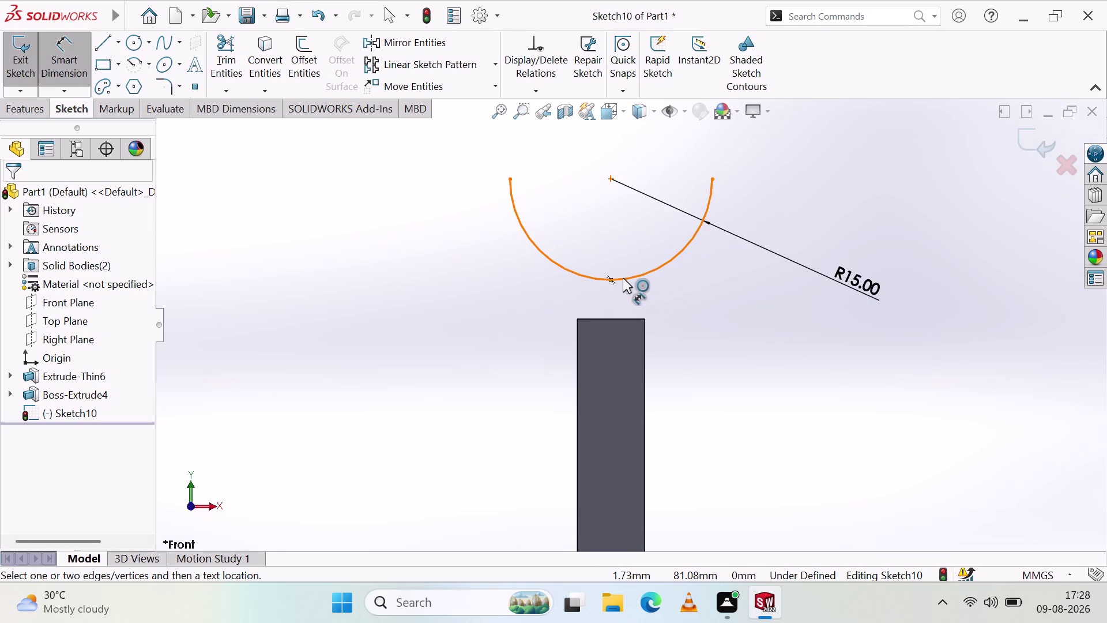
Drag the R15 arc down so it rests on the rib top.
click(66, 71)
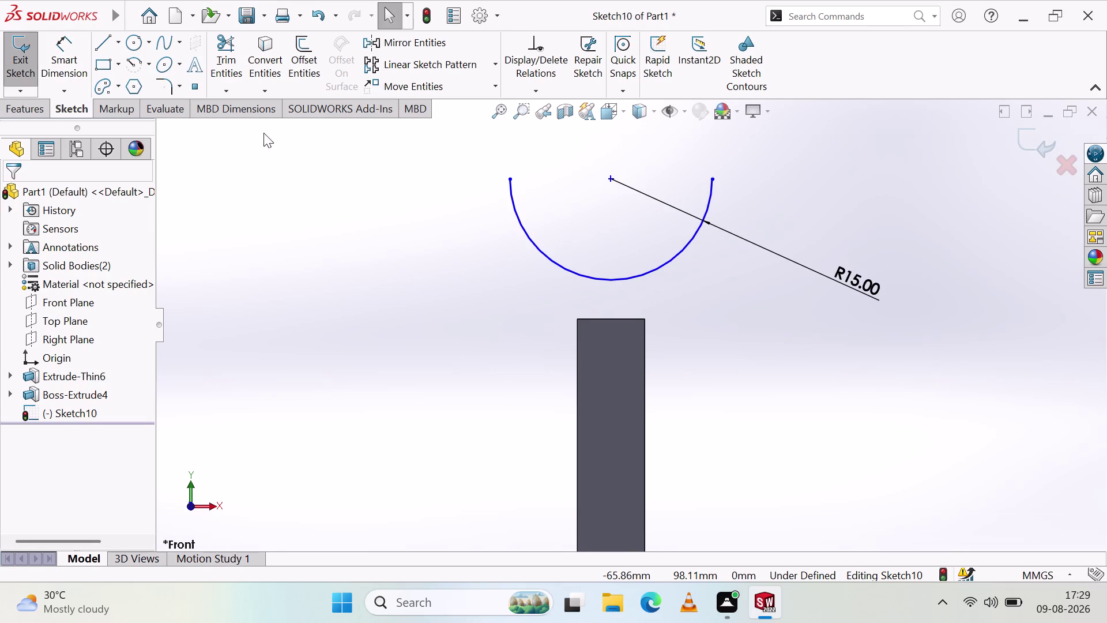
drag(614, 280, 613, 315)
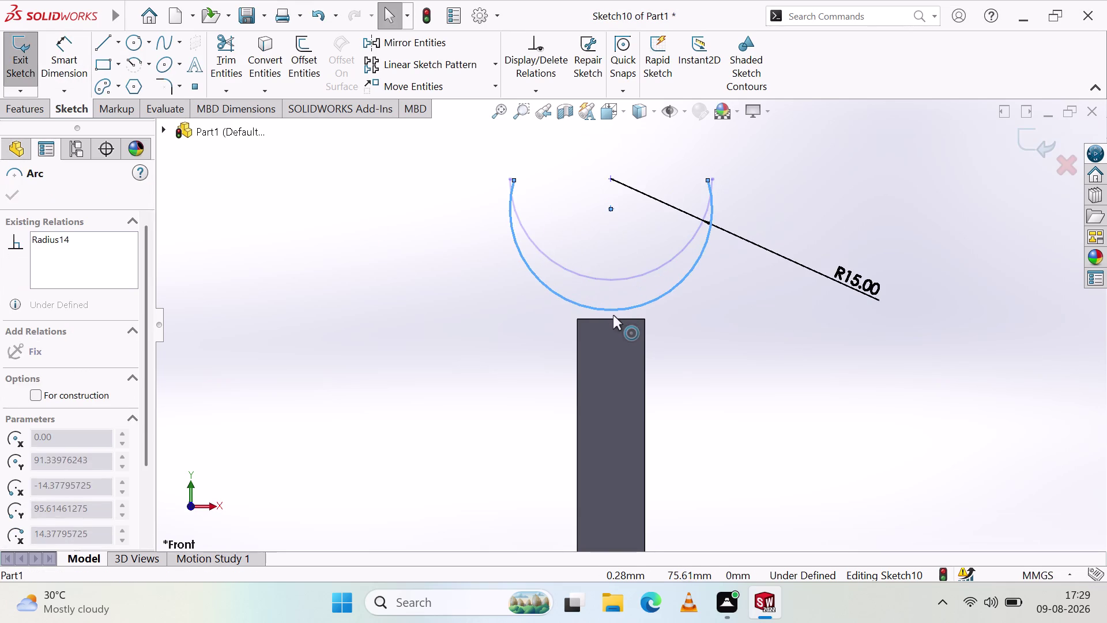
drag(613, 315, 614, 326)
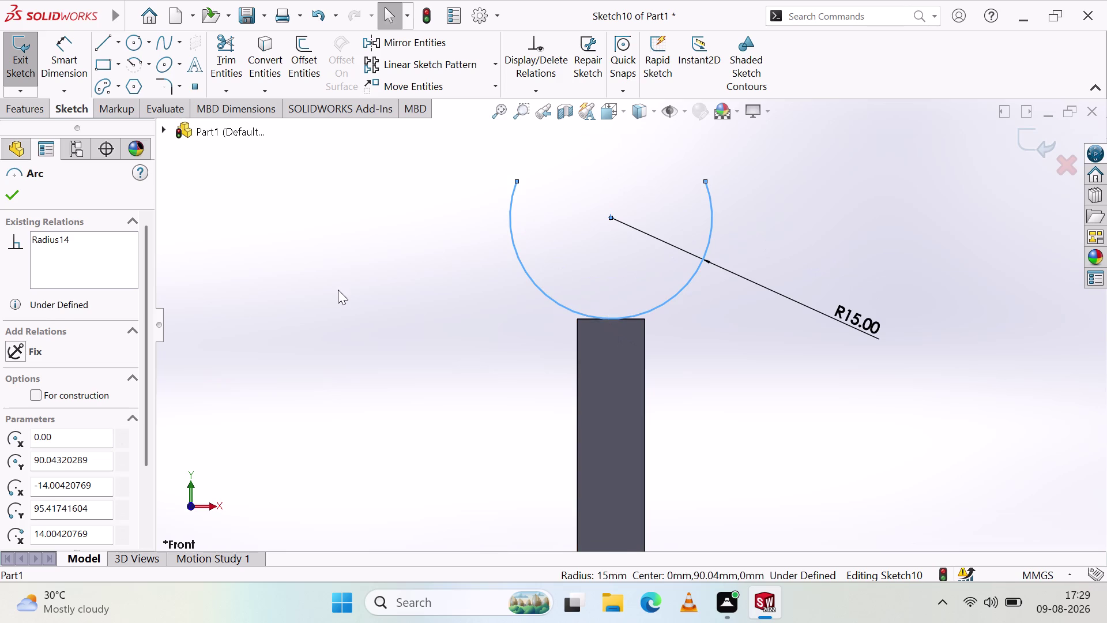
click(352, 294)
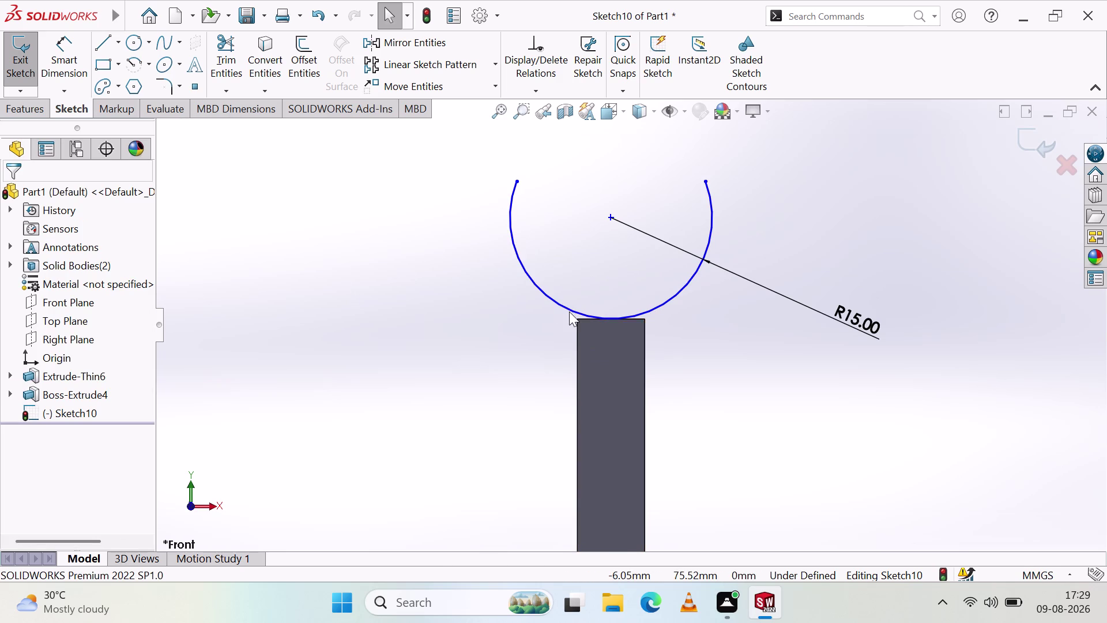
Add a Tangent relation between the arc and the rib's top edge.
click(568, 309)
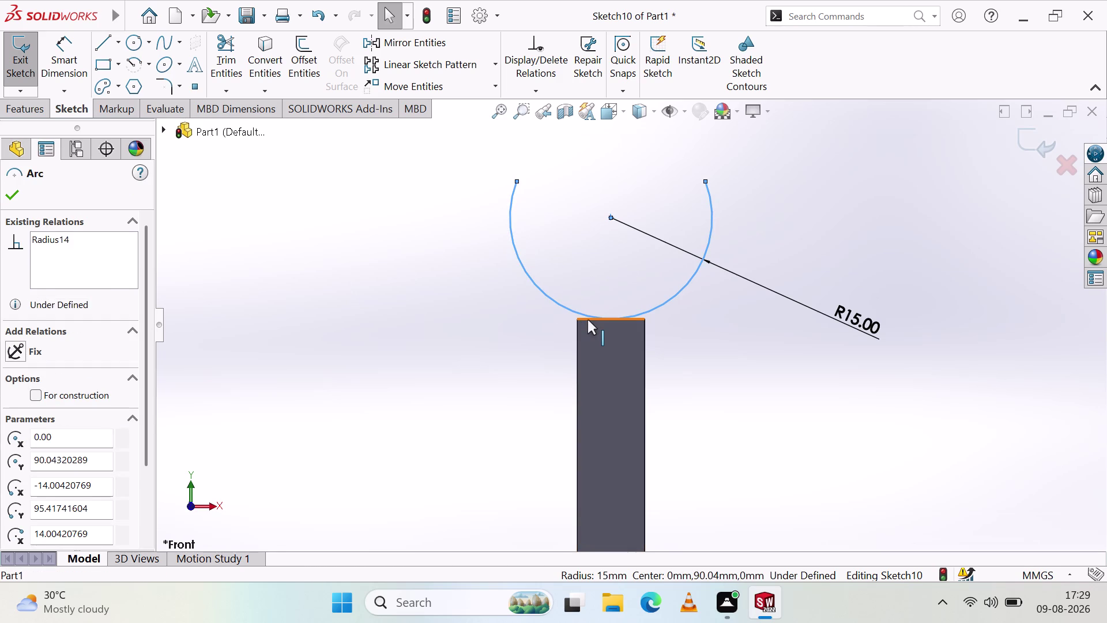
click(588, 319)
click(11, 415)
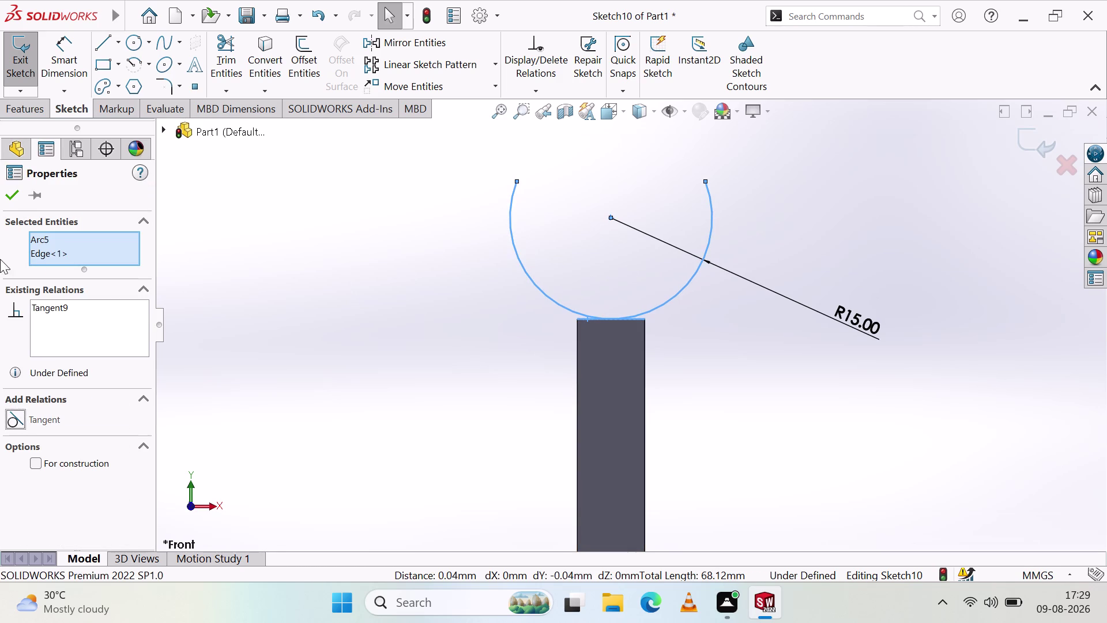
click(13, 188)
scroll(down, 3)
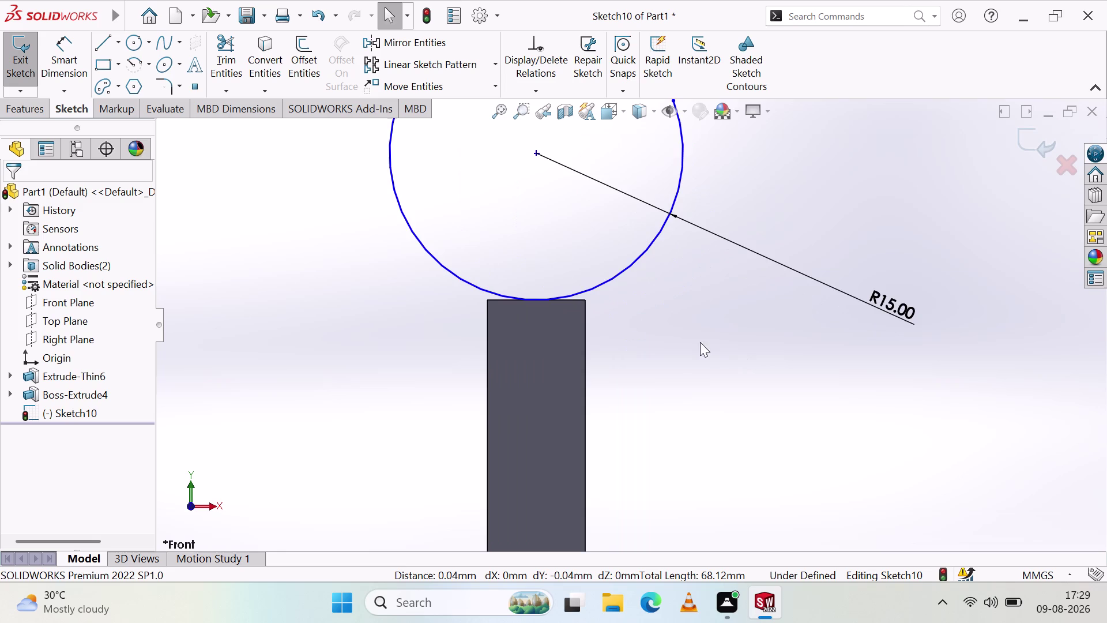
click(553, 272)
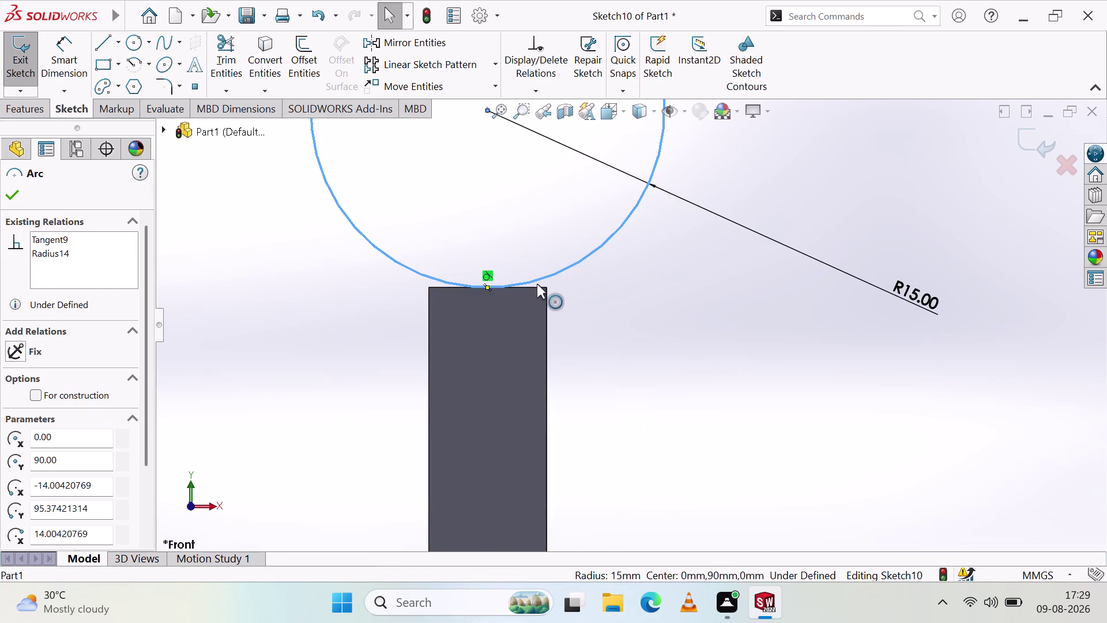
click(536, 288)
click(12, 419)
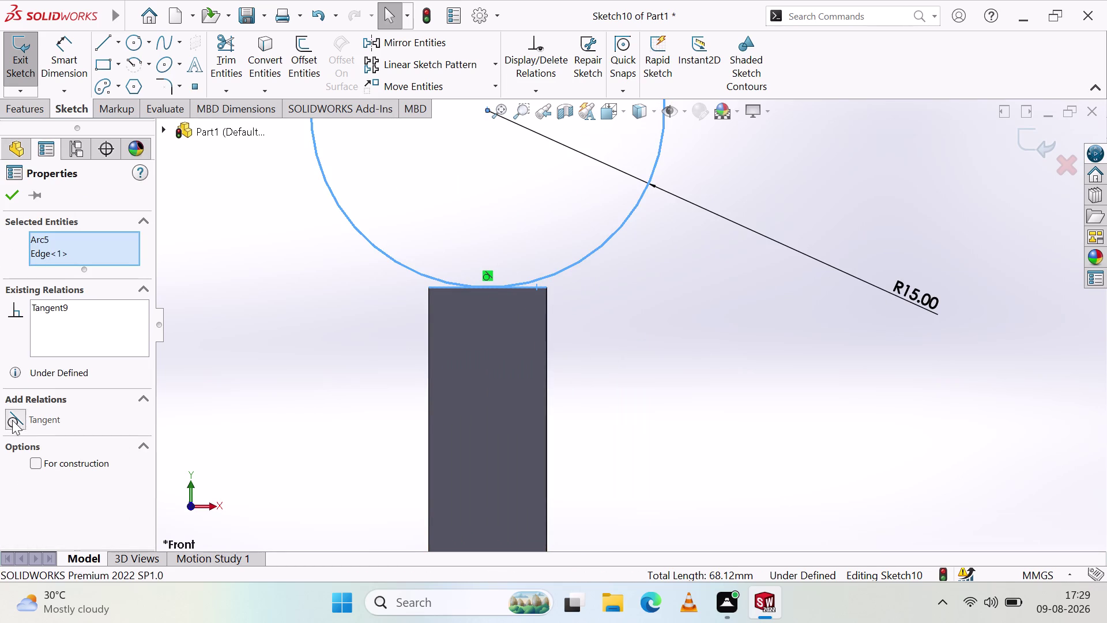
click(12, 196)
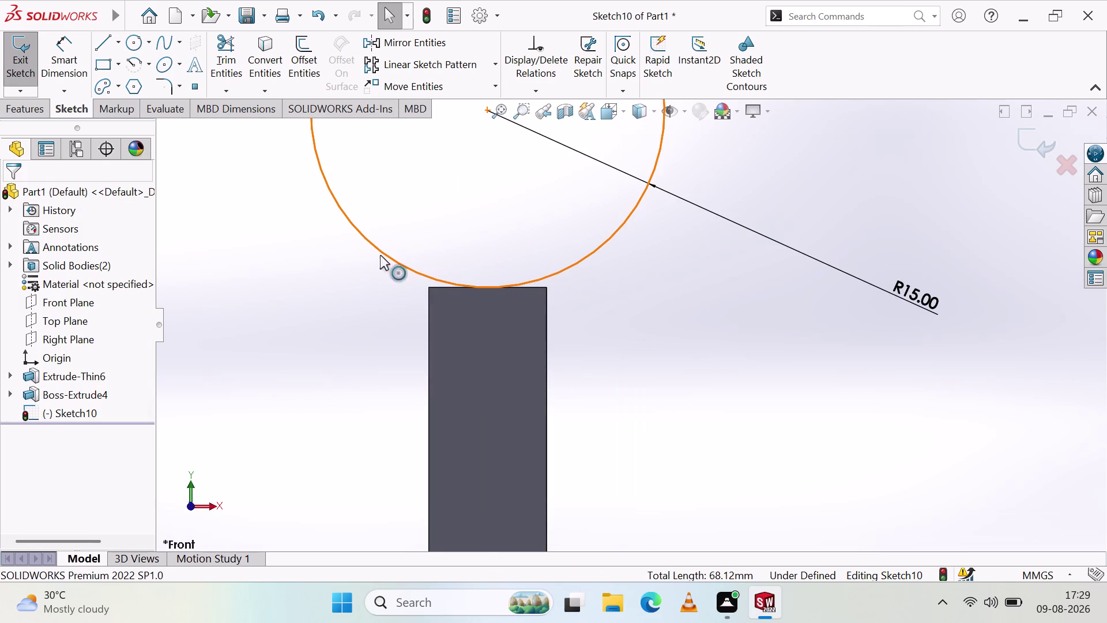
Reselect the arc and rib top edge to check their relations.
scroll(up, 3)
scroll(up, 3)
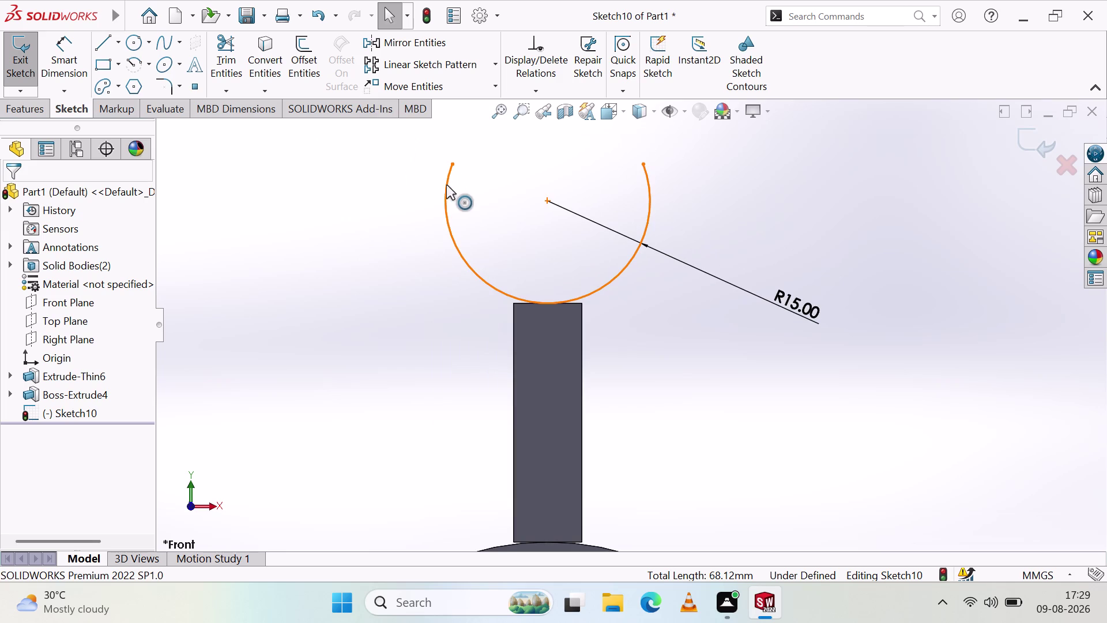
click(446, 185)
click(633, 257)
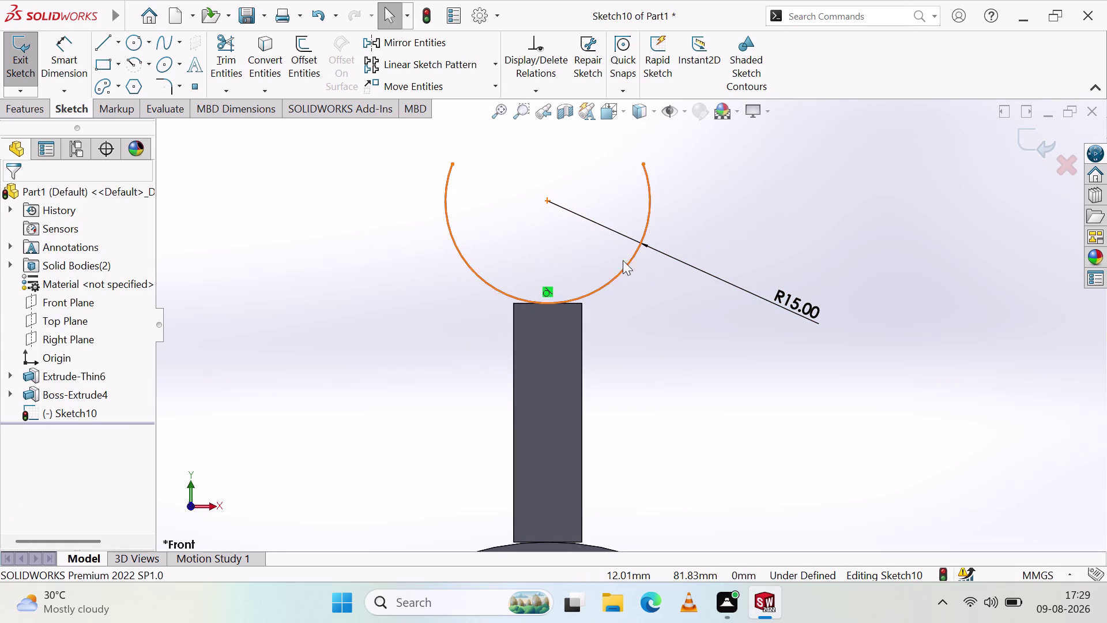
click(576, 304)
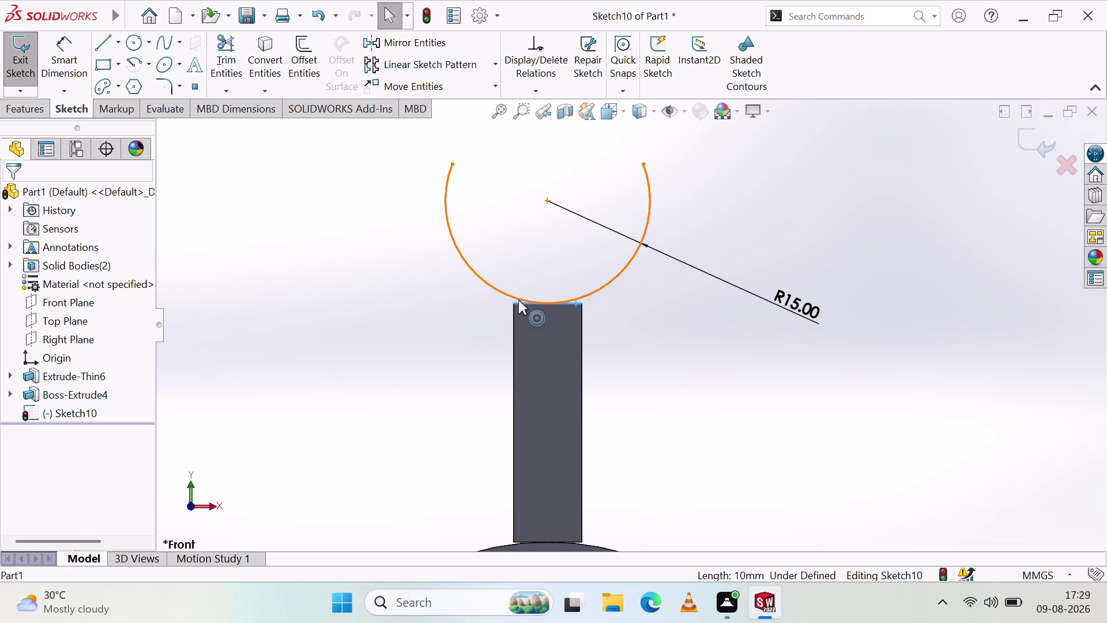
key(Escape)
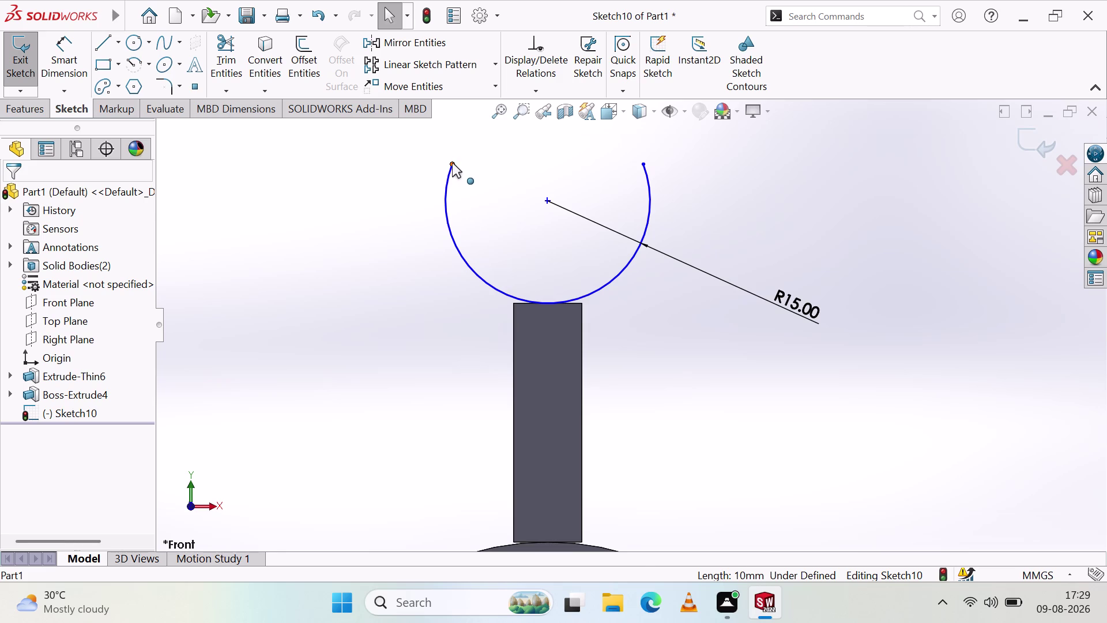
click(451, 165)
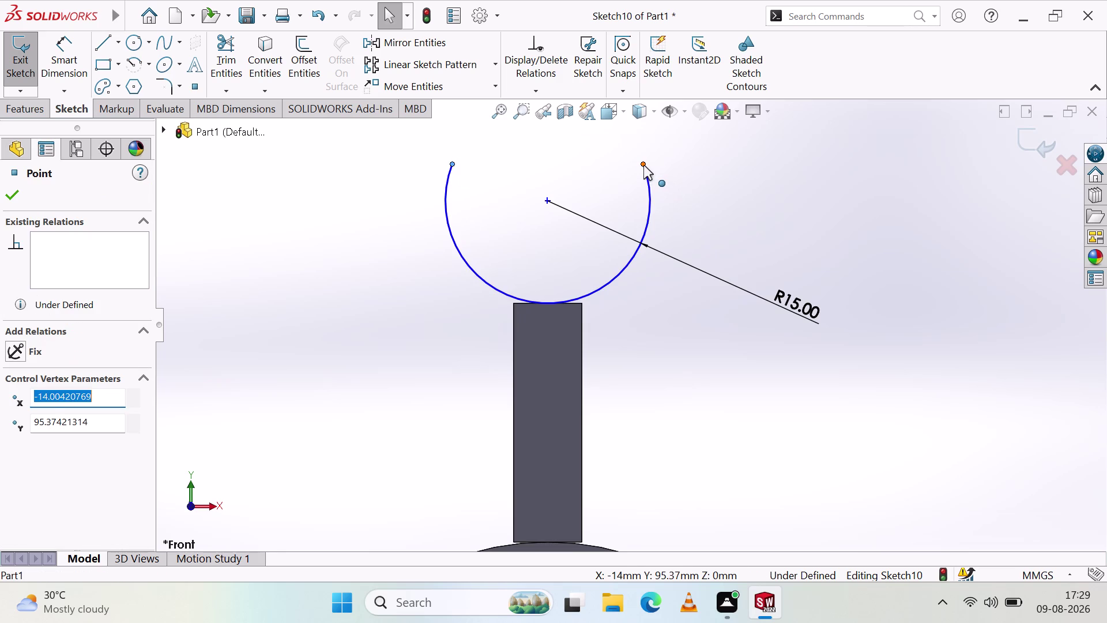
Make the arc's two end points coincident, then remove the conflicting relation.
click(643, 165)
scroll(down, 3)
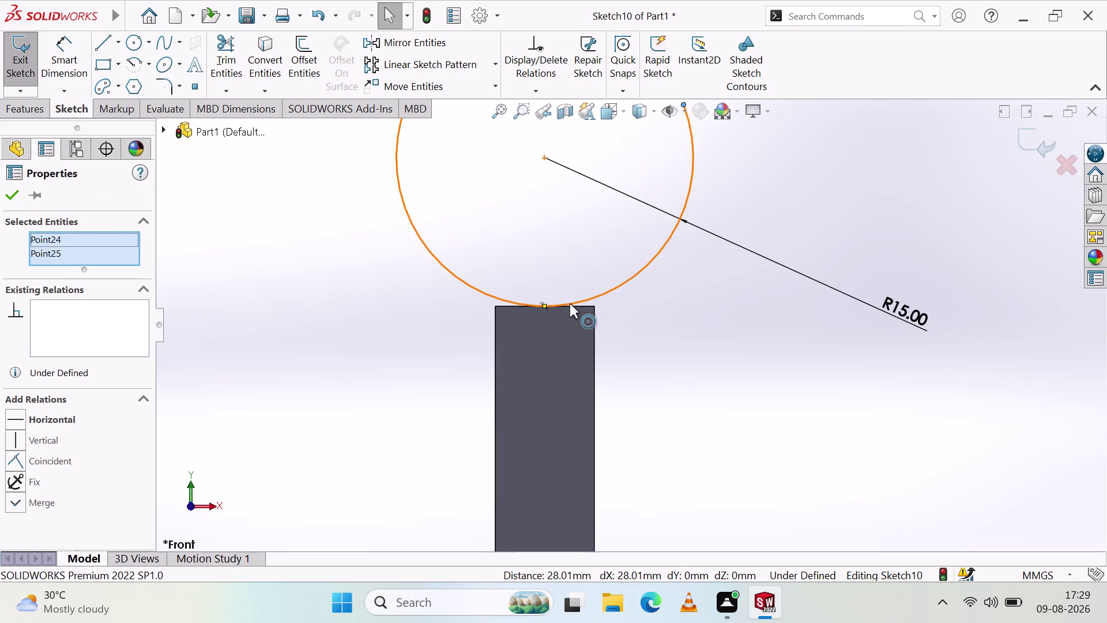
scroll(down, 3)
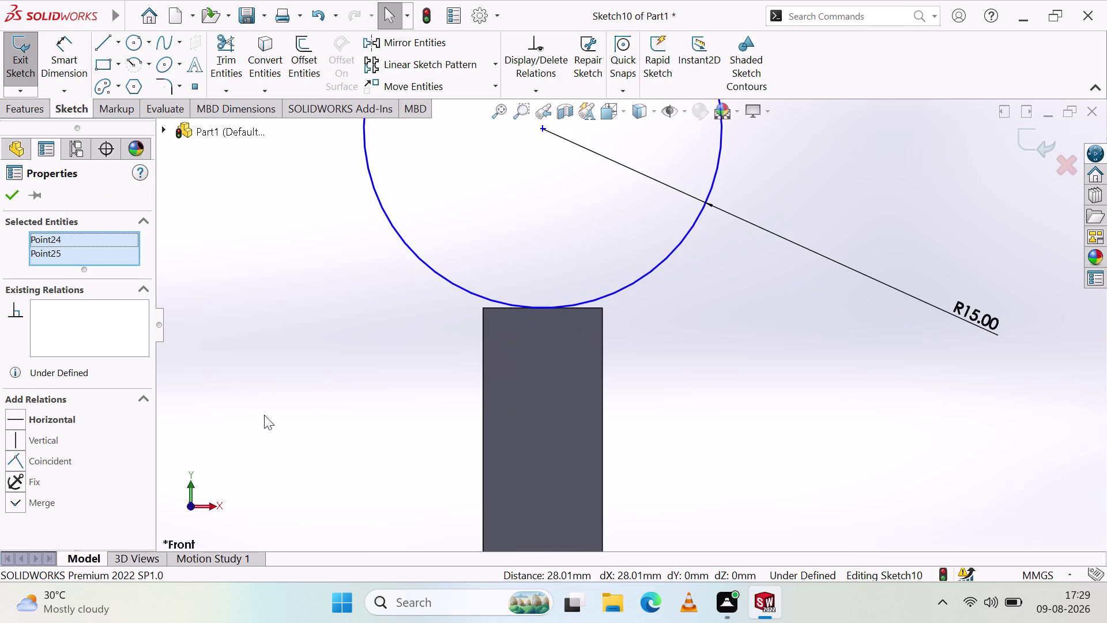
click(18, 457)
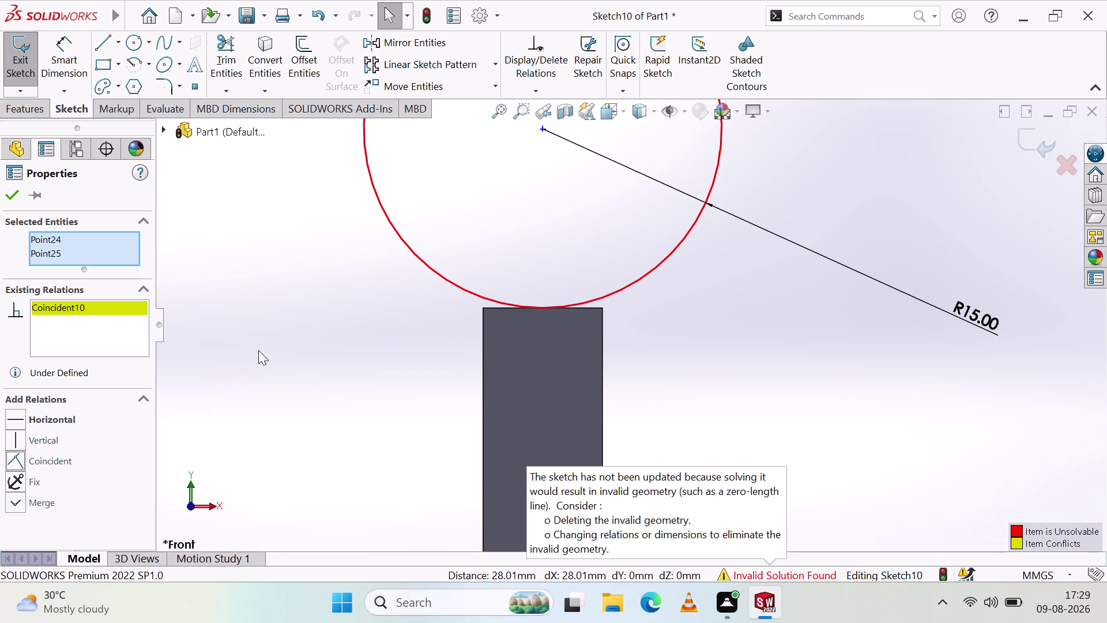
click(12, 503)
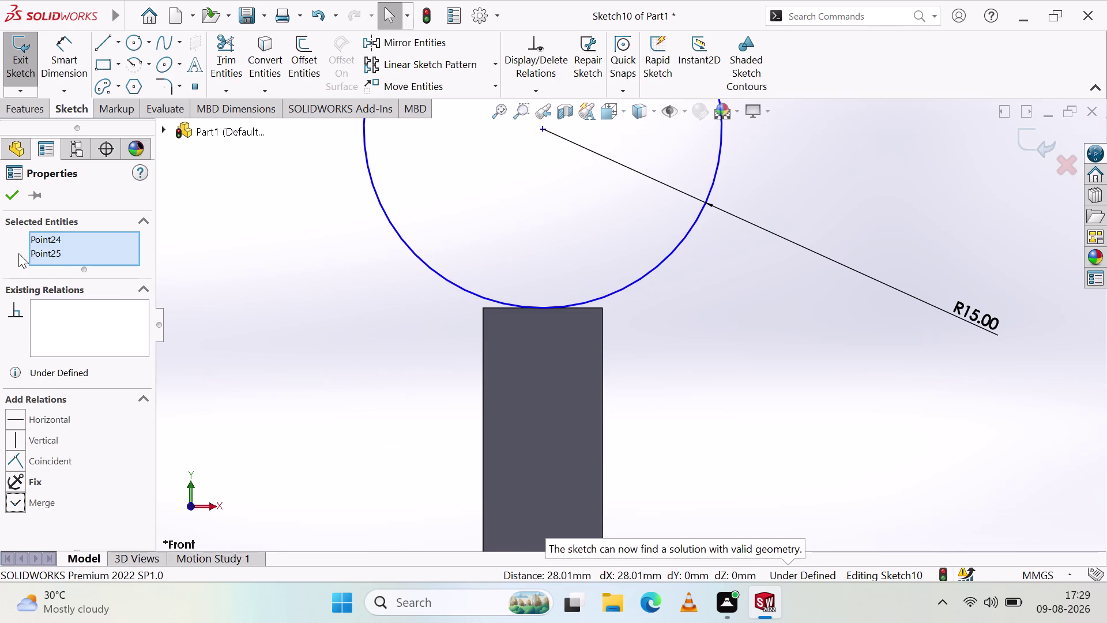
click(71, 237)
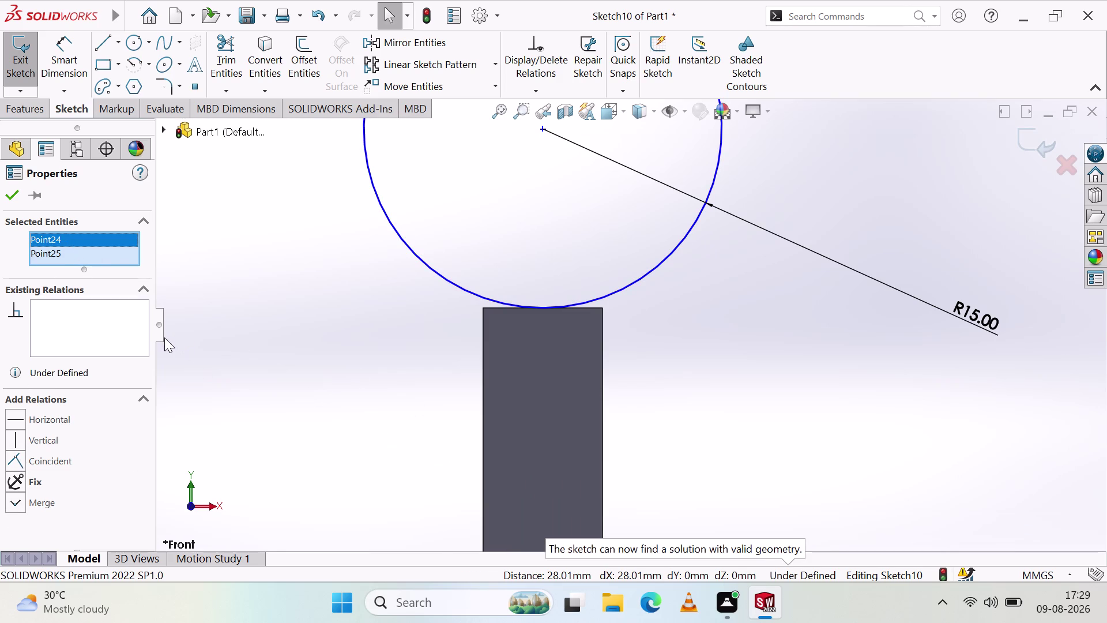
key(Delete)
click(1, 192)
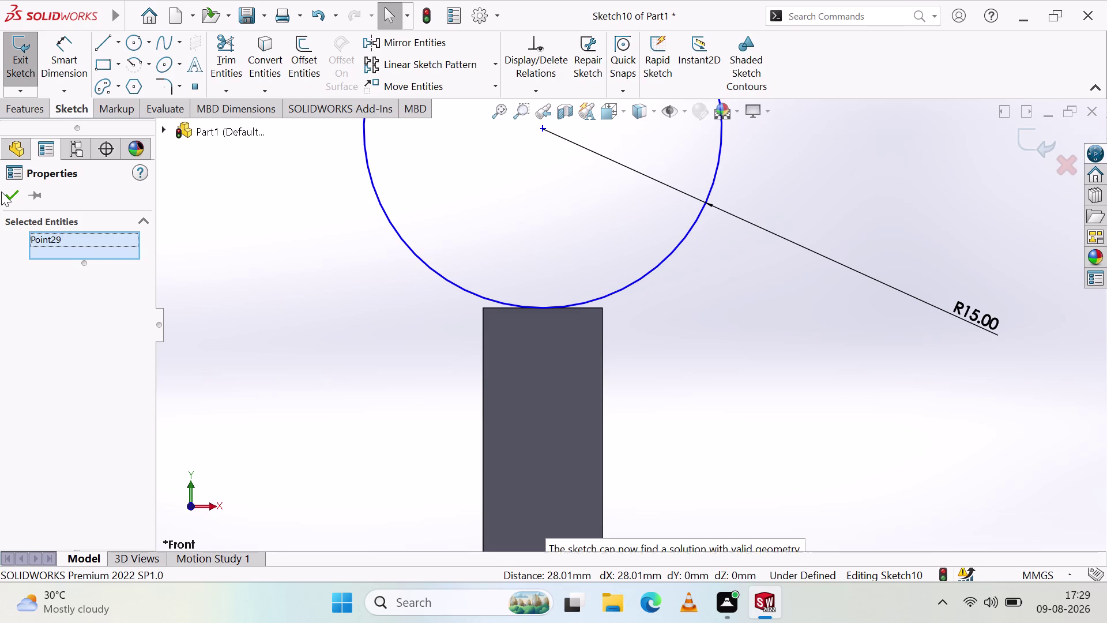
click(208, 244)
Undo the end-point relation changes, try fixing the points, and undo again.
scroll(up, 3)
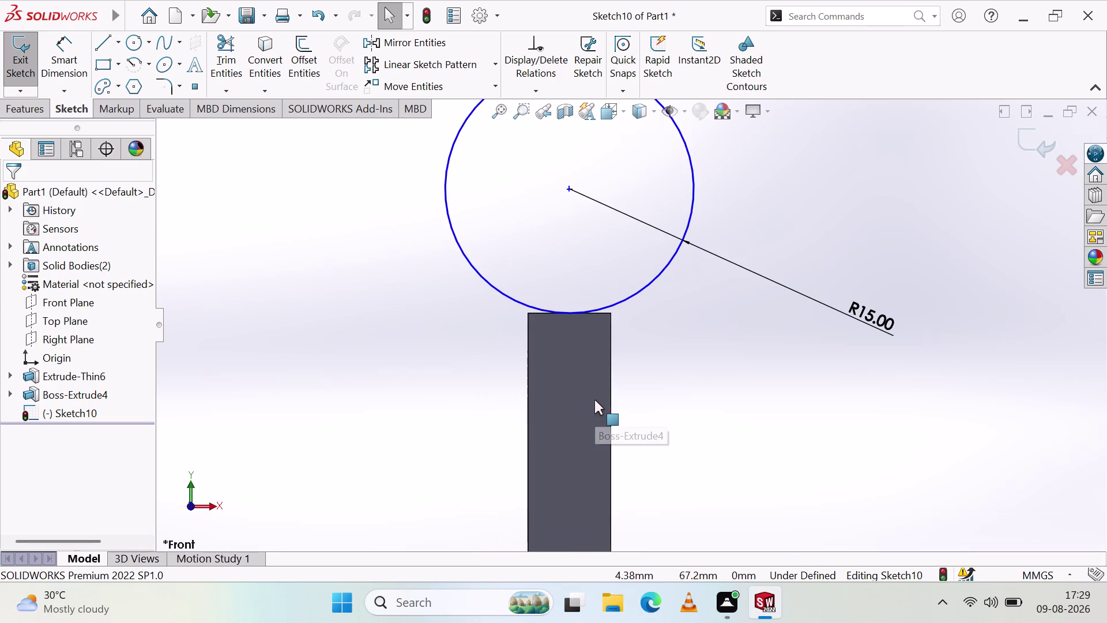
scroll(up, 3)
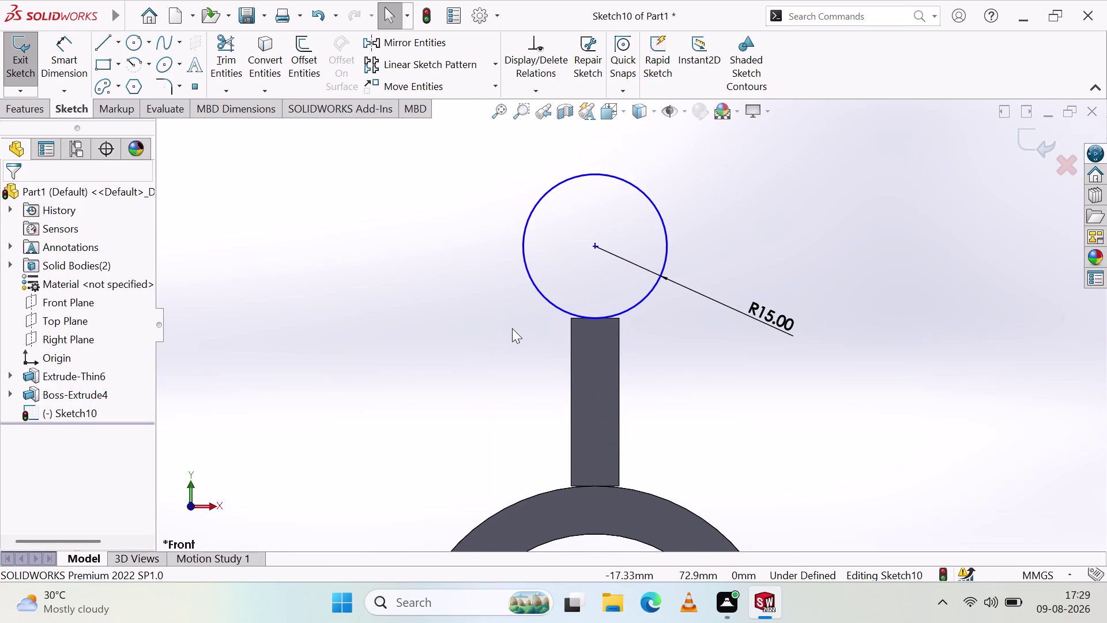
key(ctrl+z)
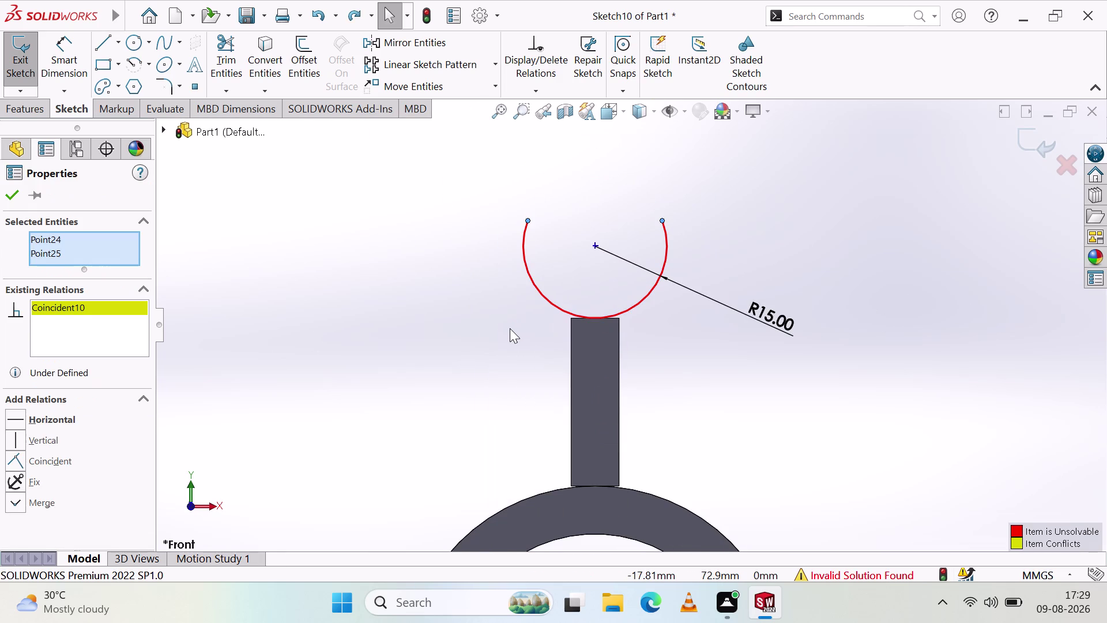
key(ctrl+z)
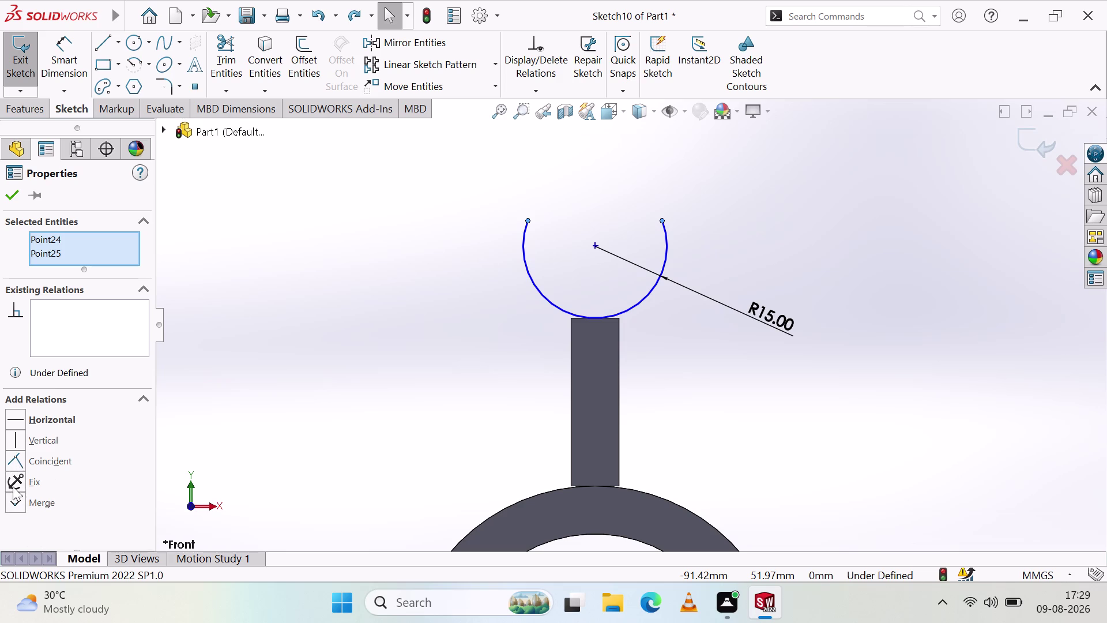
click(13, 479)
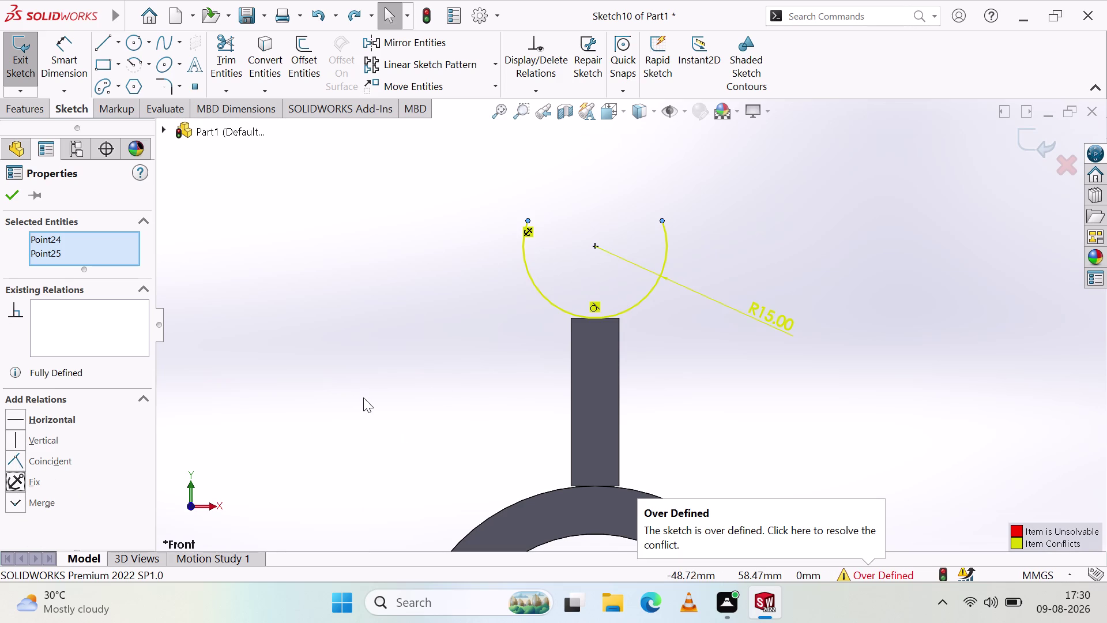
key(ctrl+z)
key(Escape)
key(Escape)
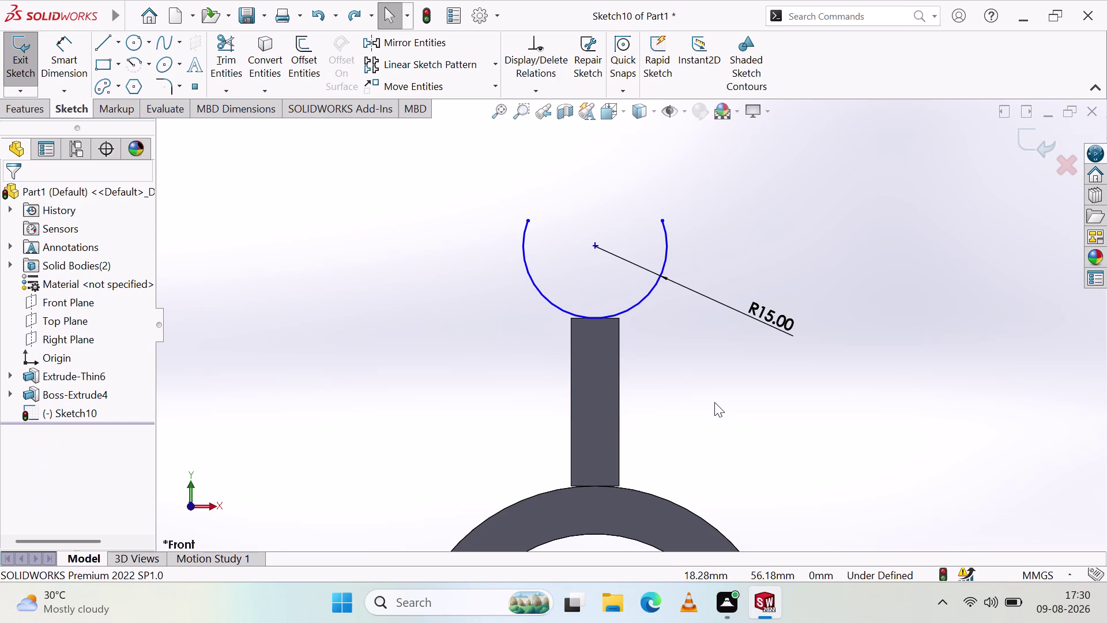
key(Escape)
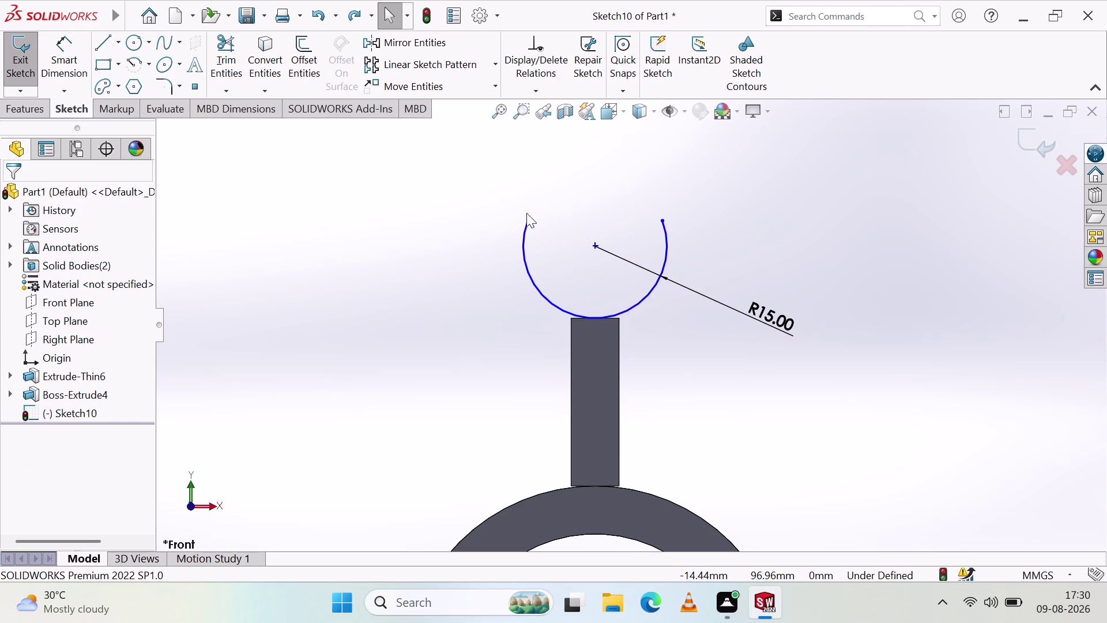
Draw a horizontal construction centerline through the arc centre.
click(115, 41)
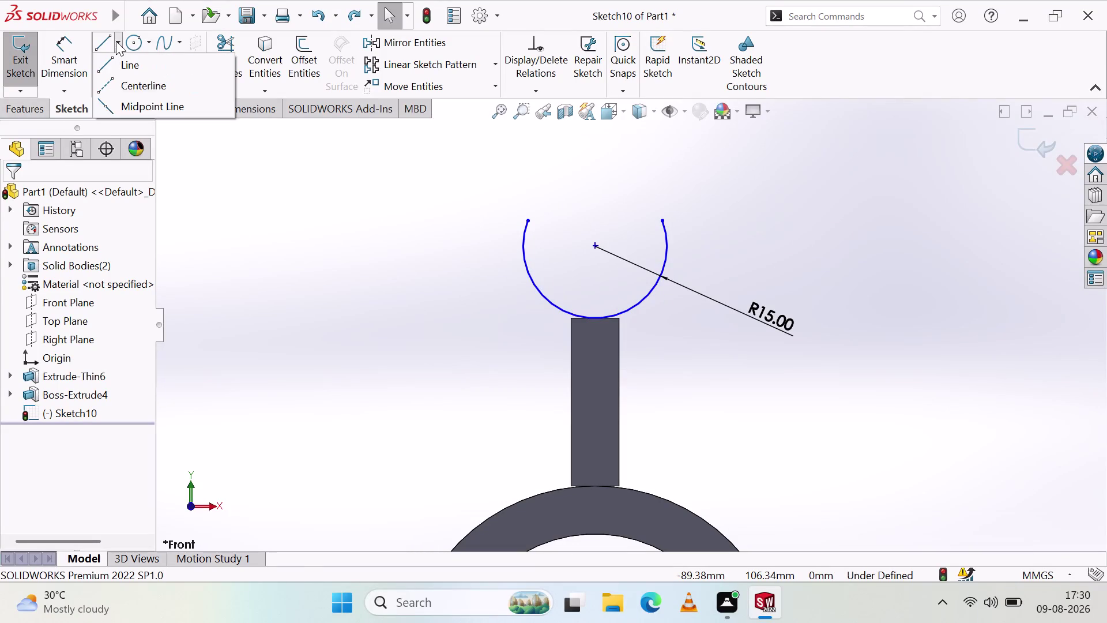
click(117, 43)
click(119, 46)
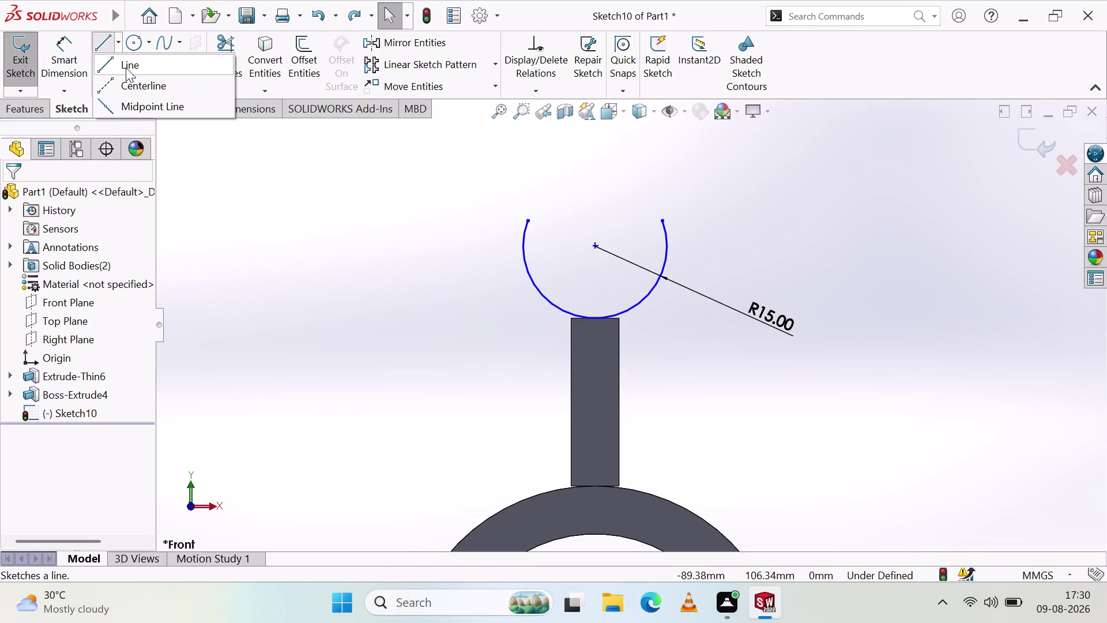
click(129, 78)
click(594, 246)
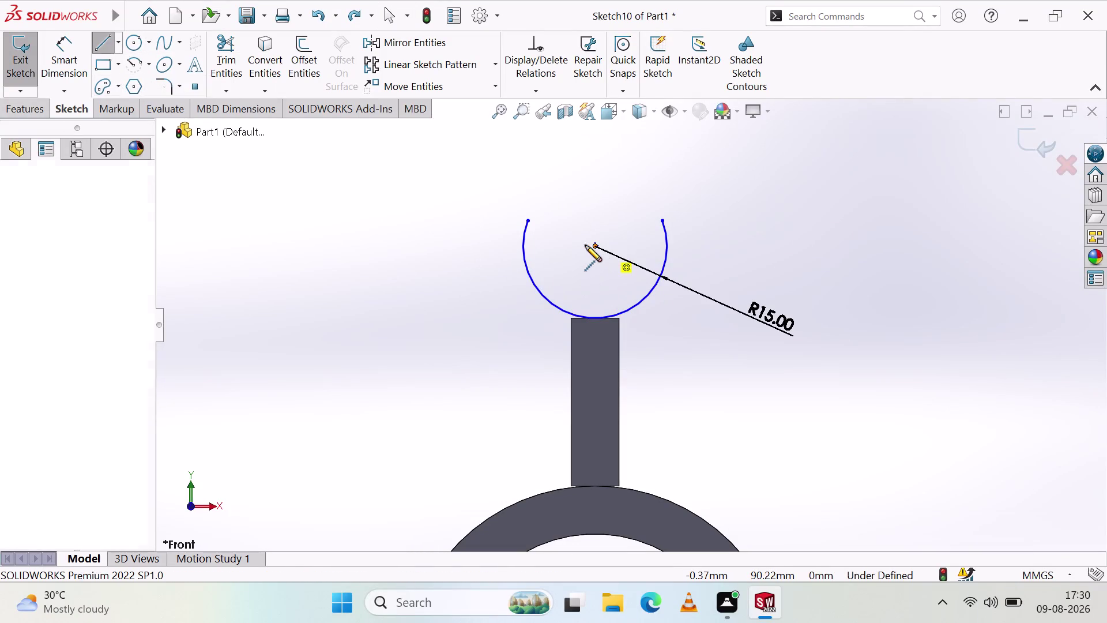
click(522, 244)
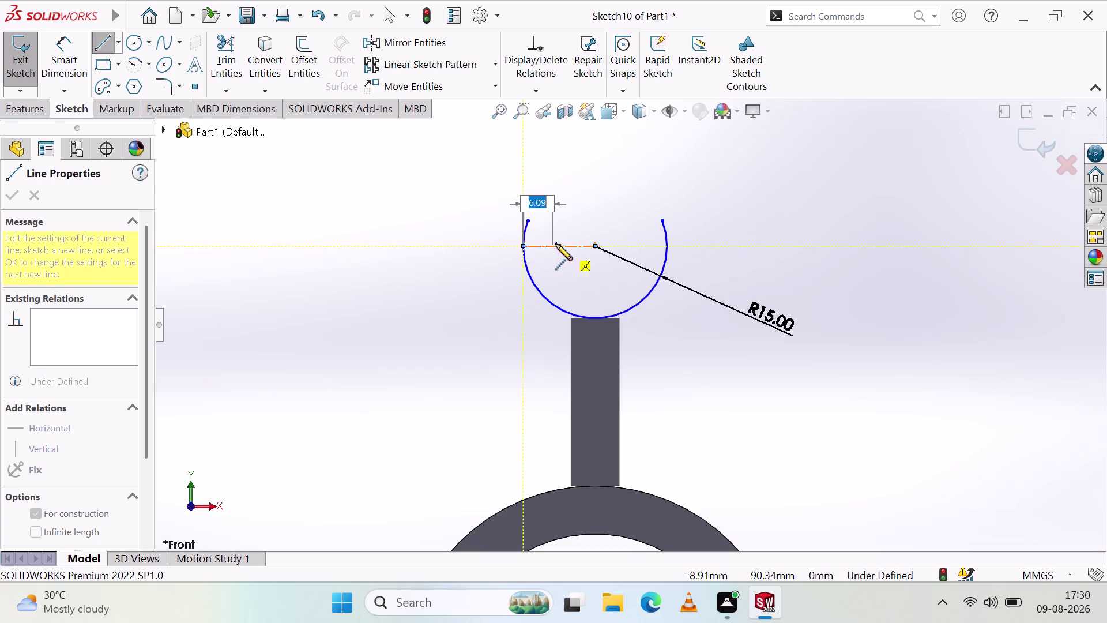
click(667, 246)
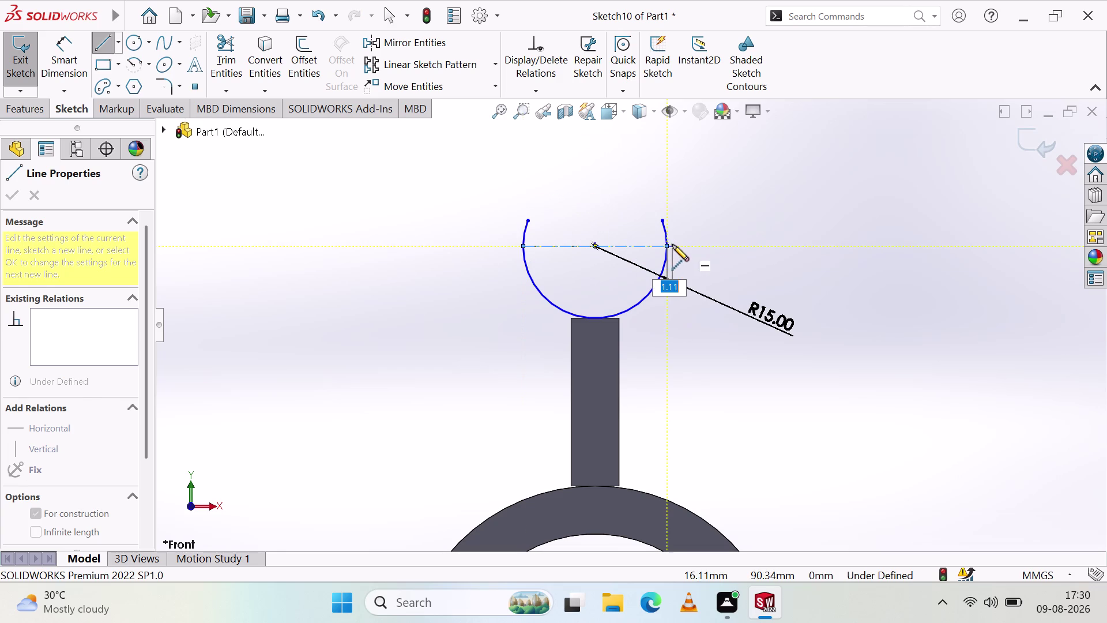
key(Escape)
key(Escape)
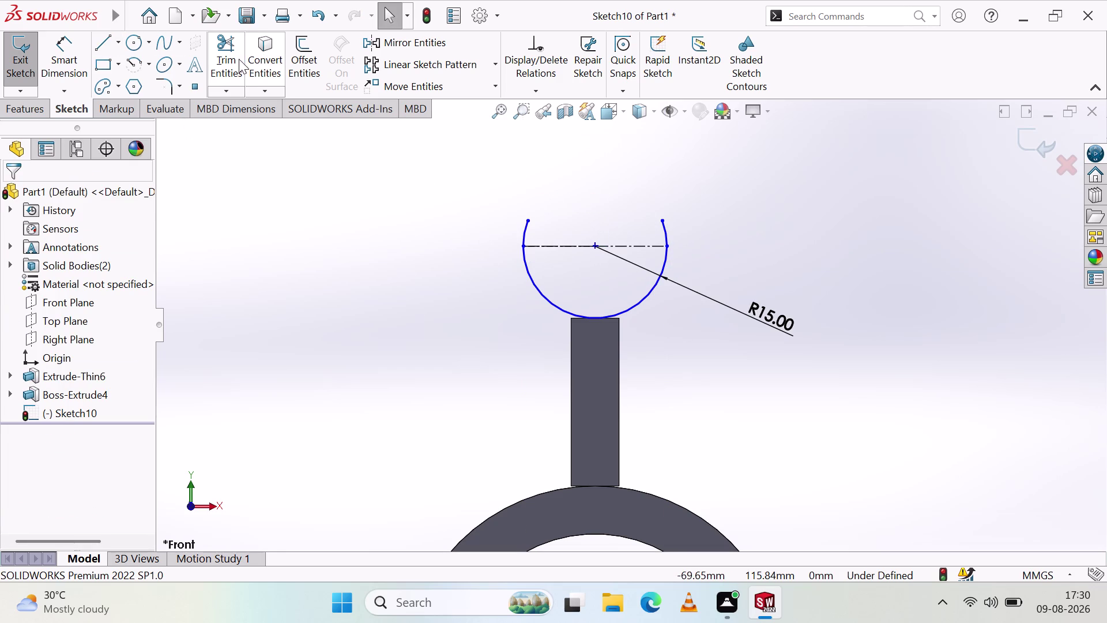
Trim away the arc ends and the centerline, then exit Sketch10.
click(234, 59)
click(527, 223)
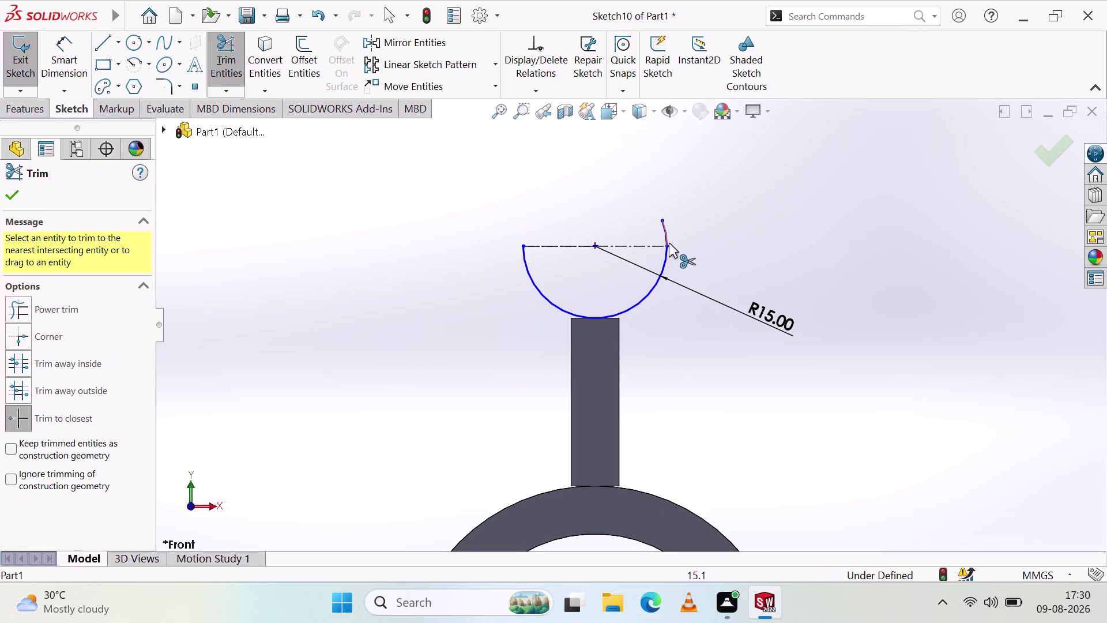
click(665, 231)
click(648, 245)
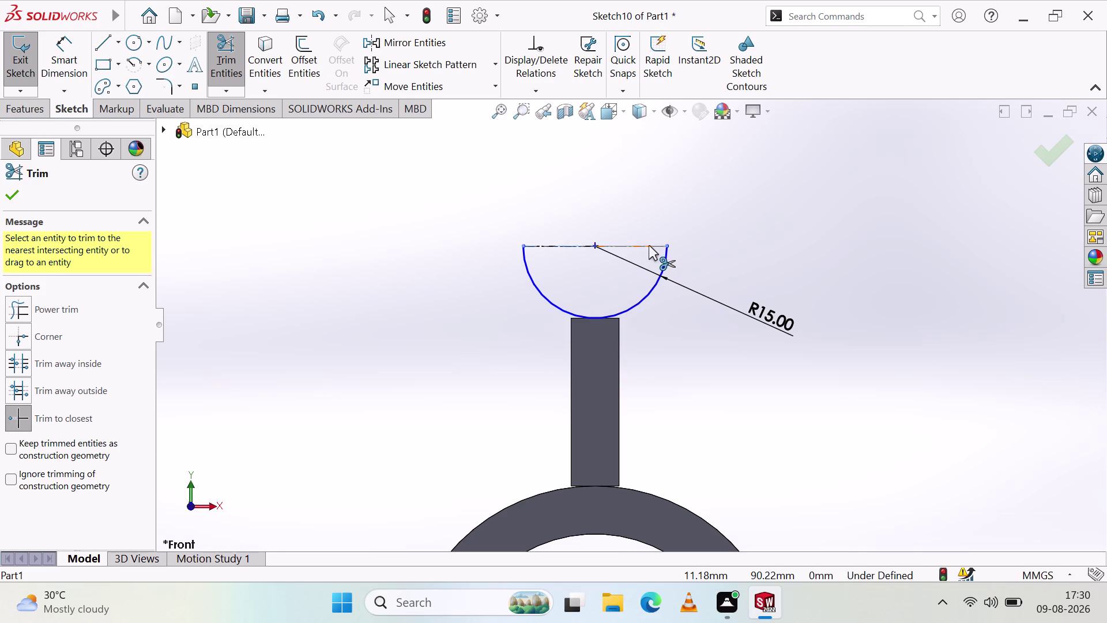
click(566, 245)
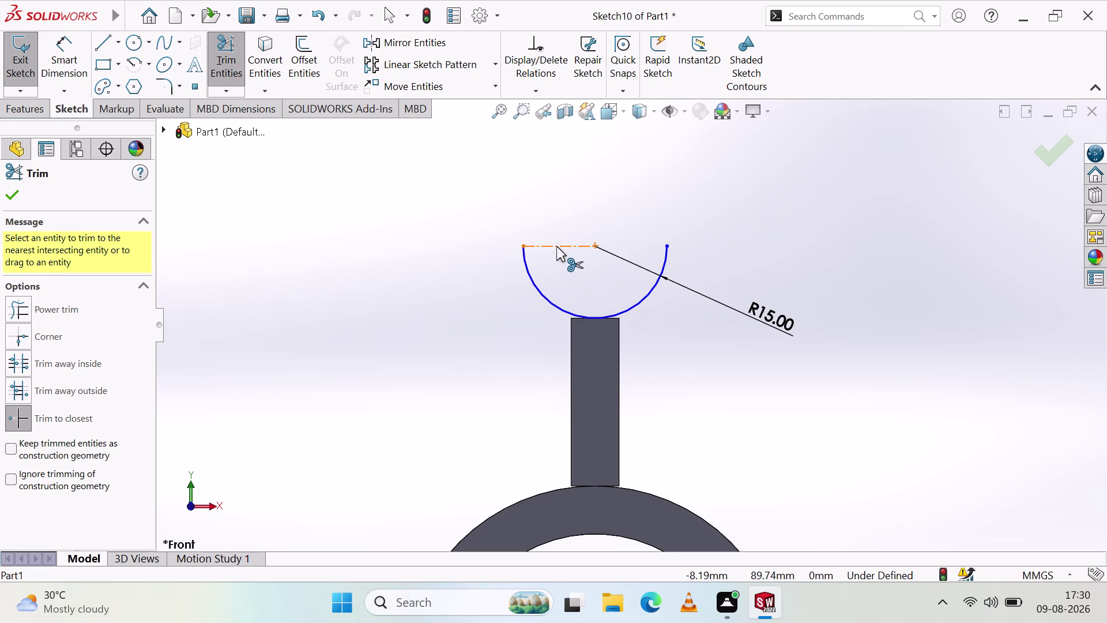
click(557, 246)
key(Escape)
key(Escape)
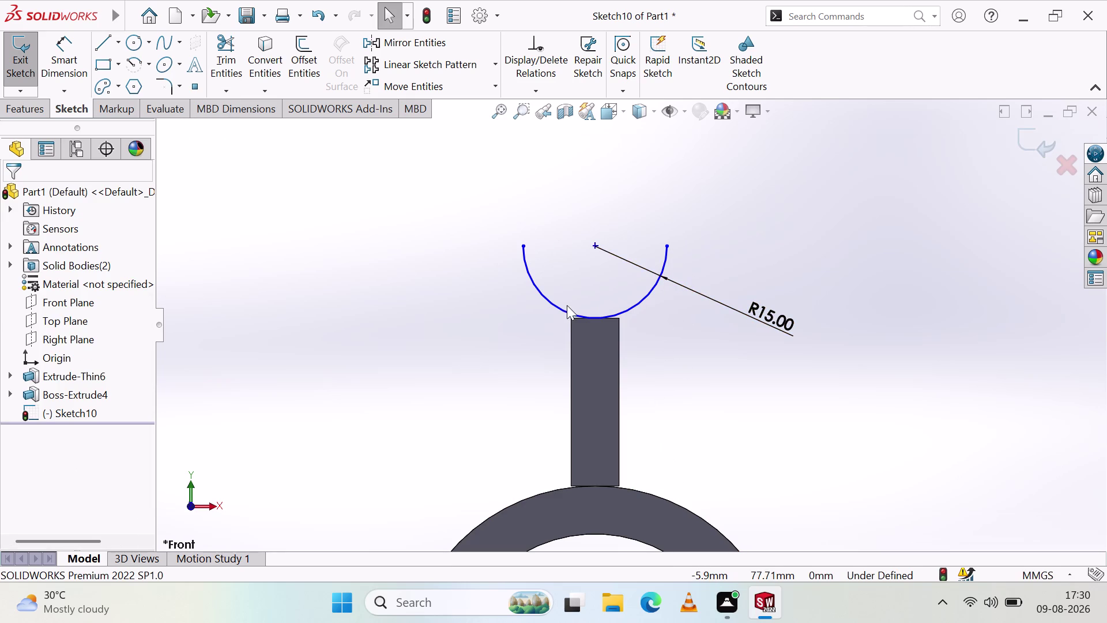
scroll(up, 3)
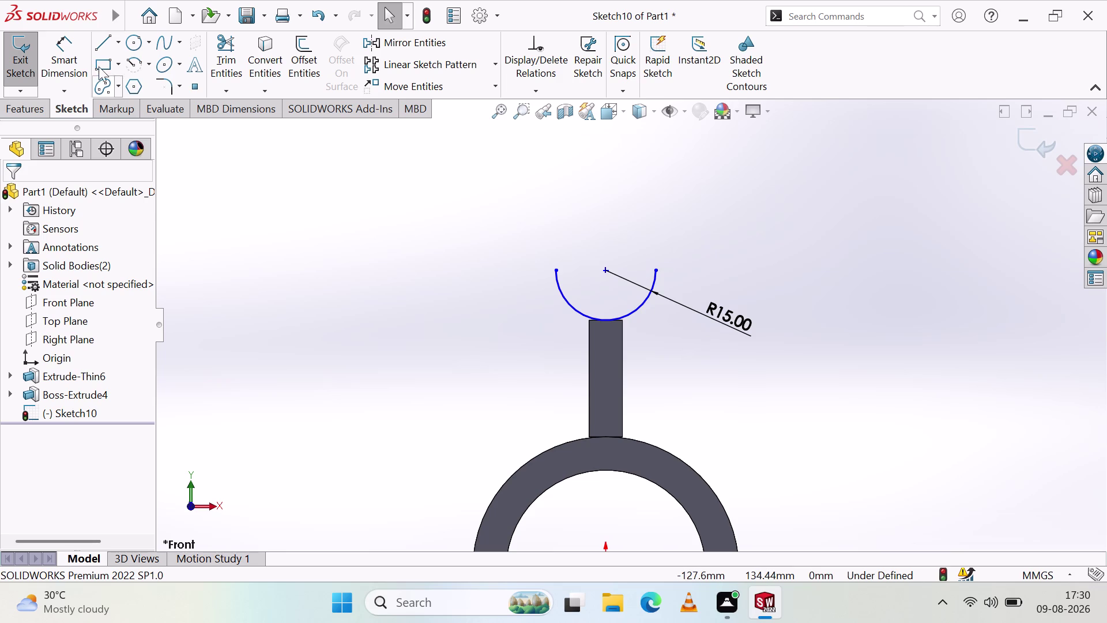
click(27, 74)
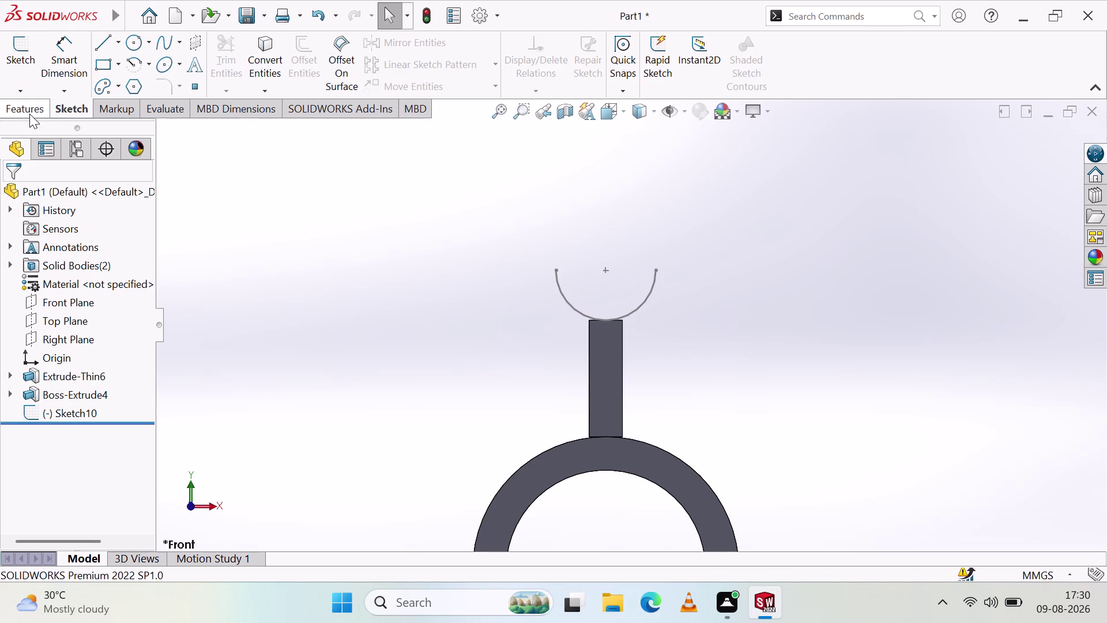
Start extruding Sketch10, orbit to inspect it in 3D, then undo and cancel.
click(28, 104)
click(33, 75)
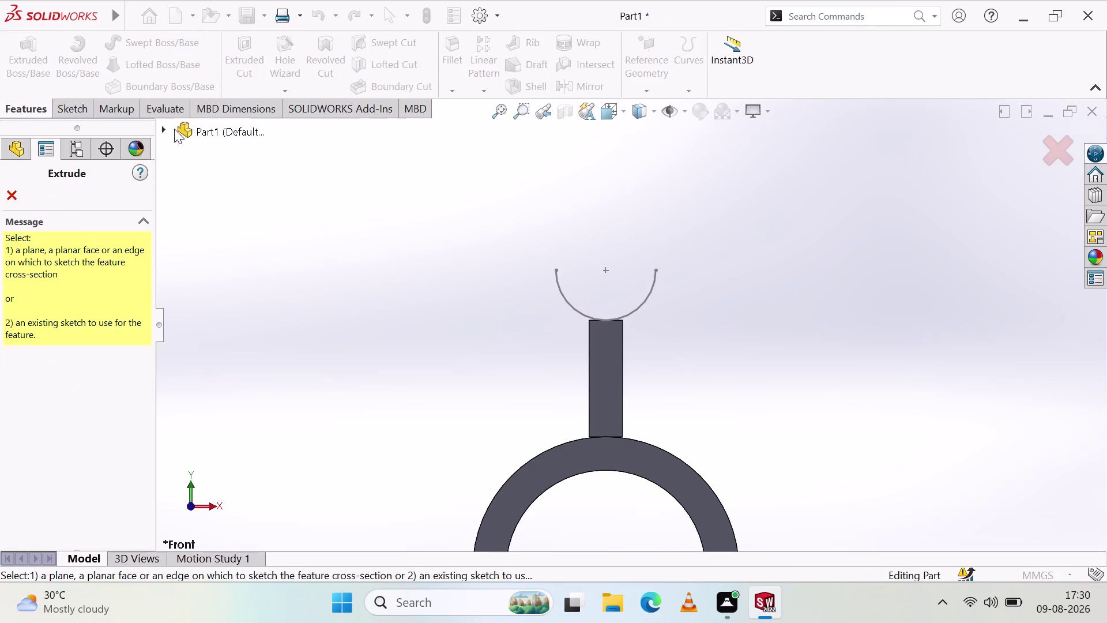
click(568, 302)
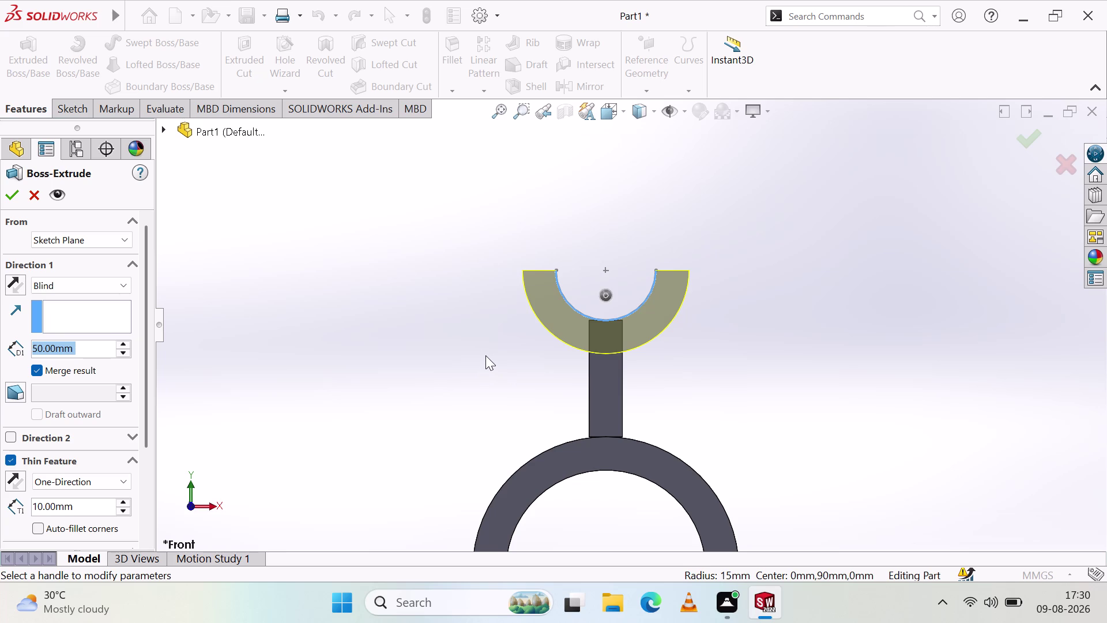
scroll(up, 3)
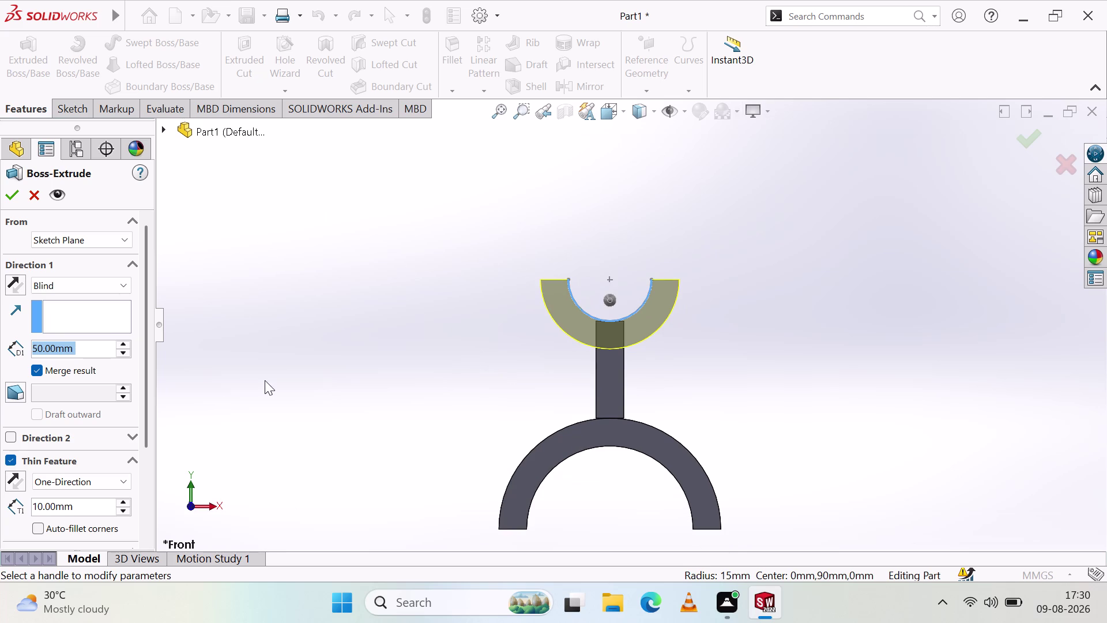
click(133, 18)
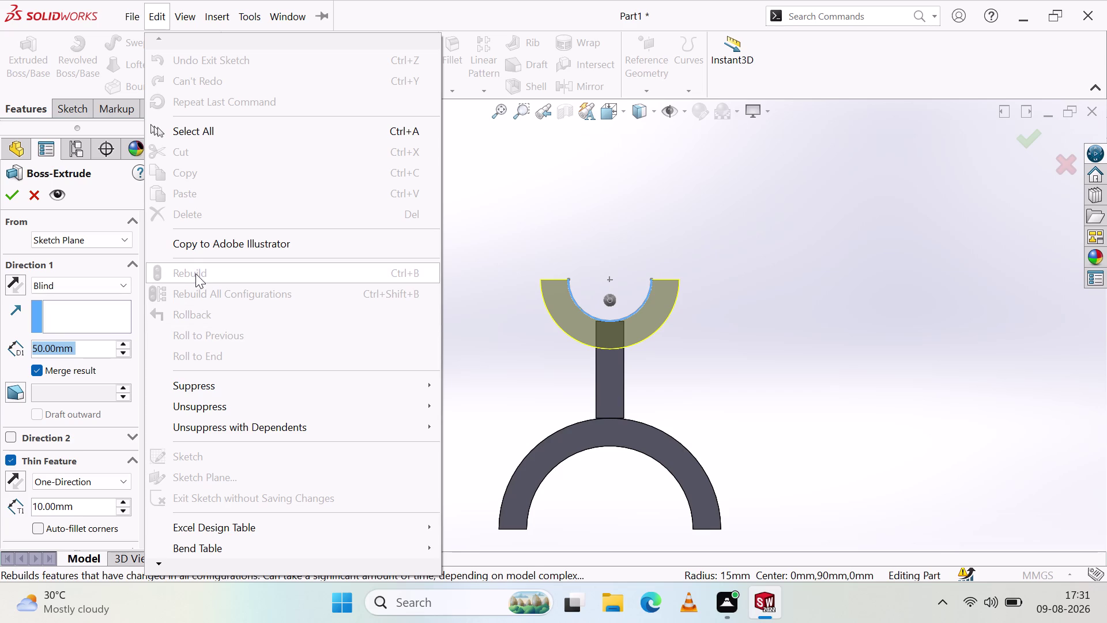
click(134, 22)
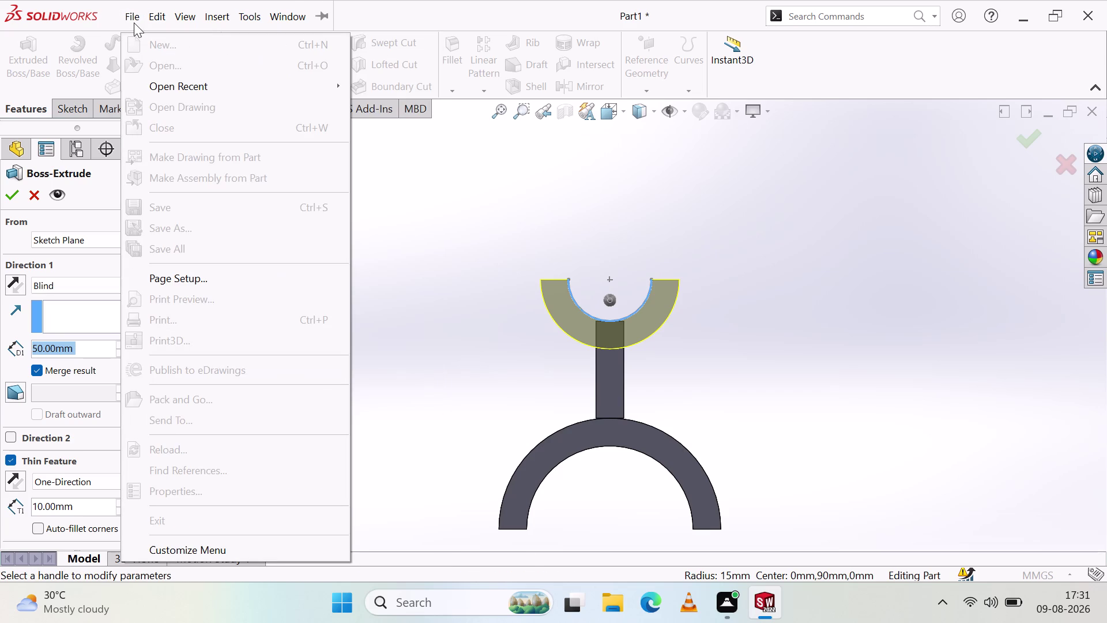
right_click(394, 178)
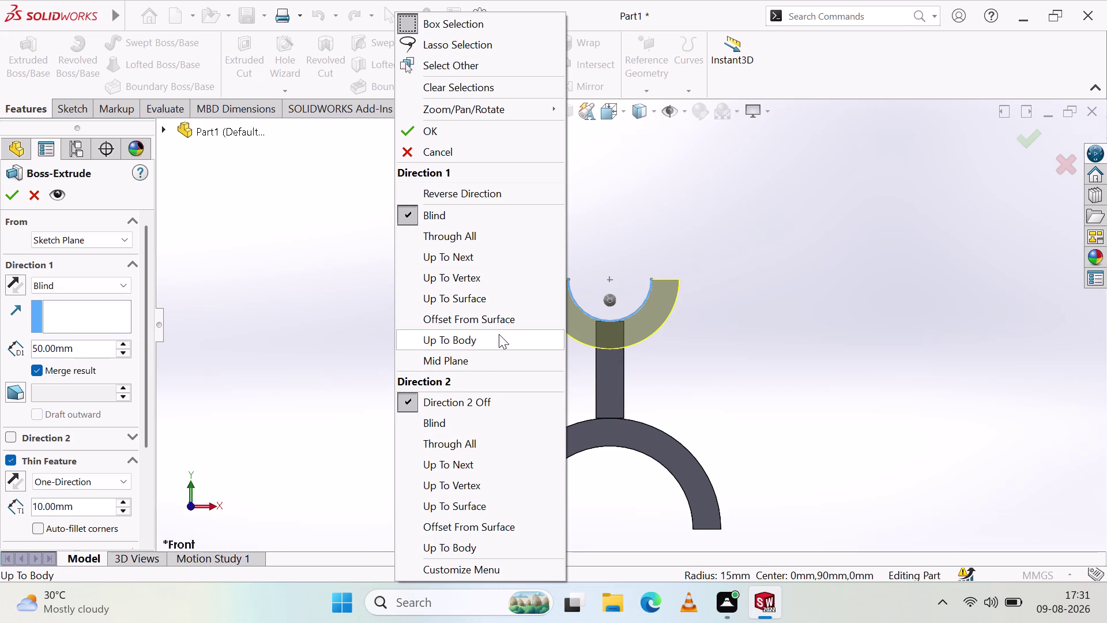
click(653, 243)
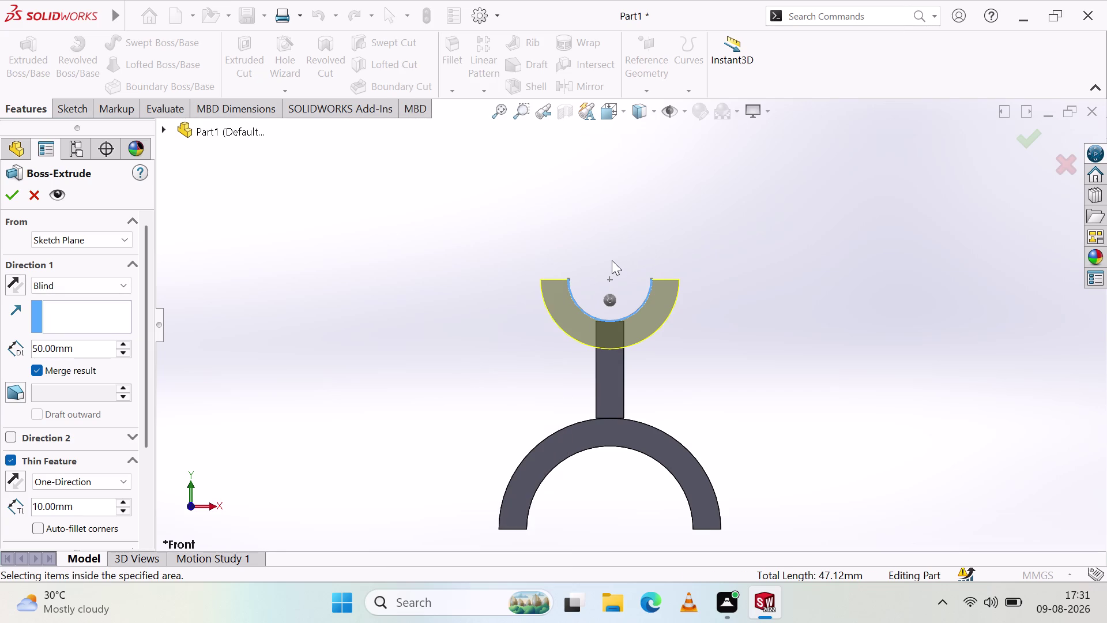
middle_drag(629, 264, 634, 269)
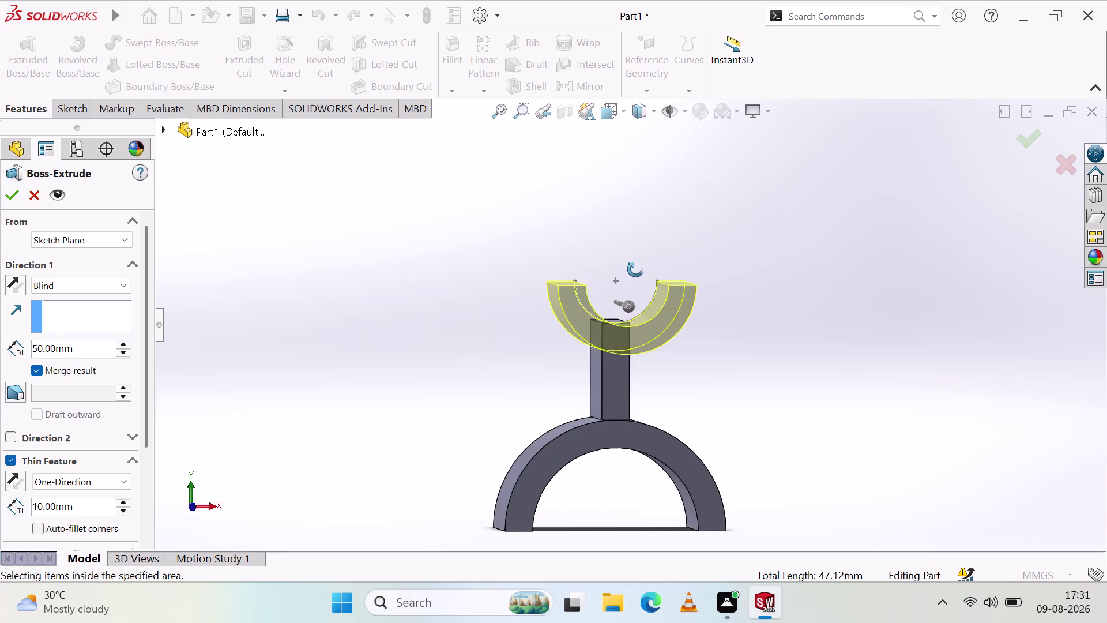
middle_drag(634, 269, 649, 279)
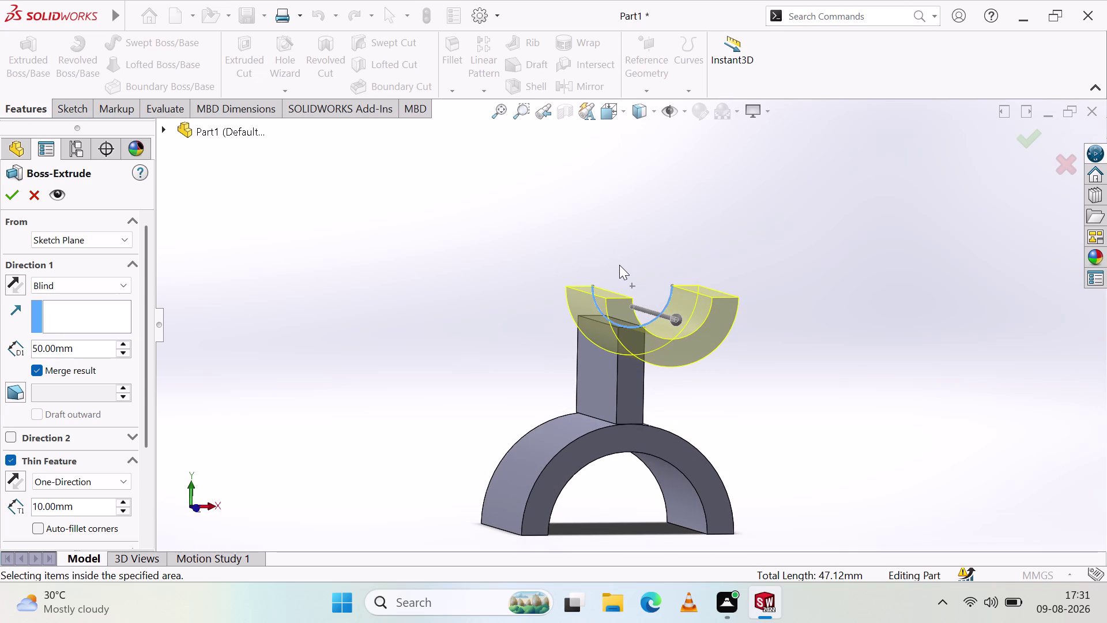
key(ctrl+z)
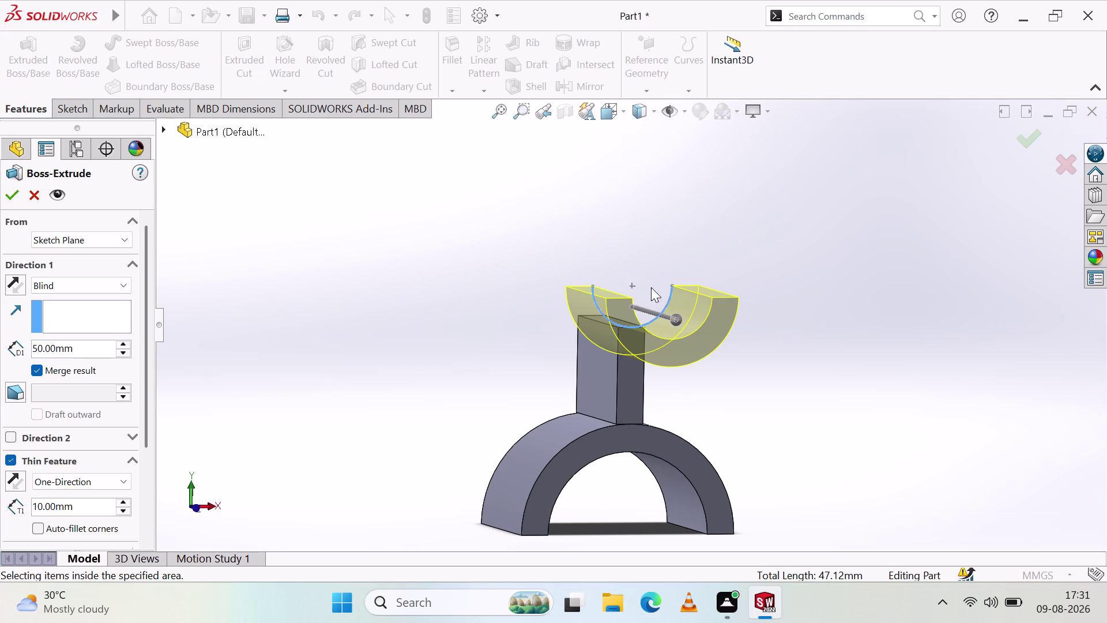
key(Escape)
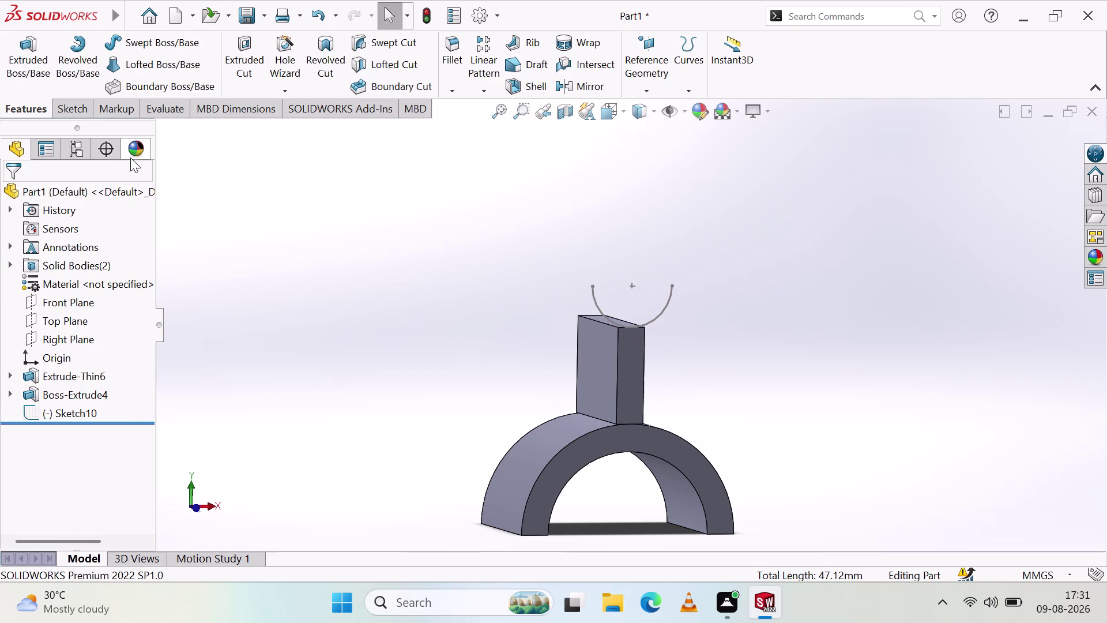
Extrude Sketch10 Blind 50 mm as a 10 mm thin feature.
click(39, 51)
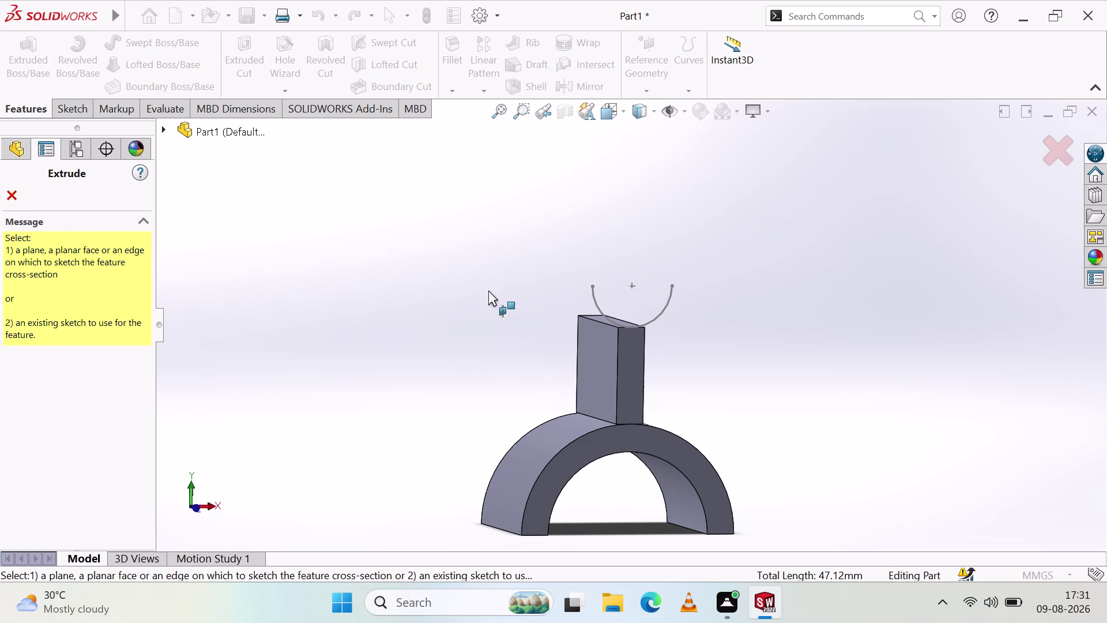
click(599, 305)
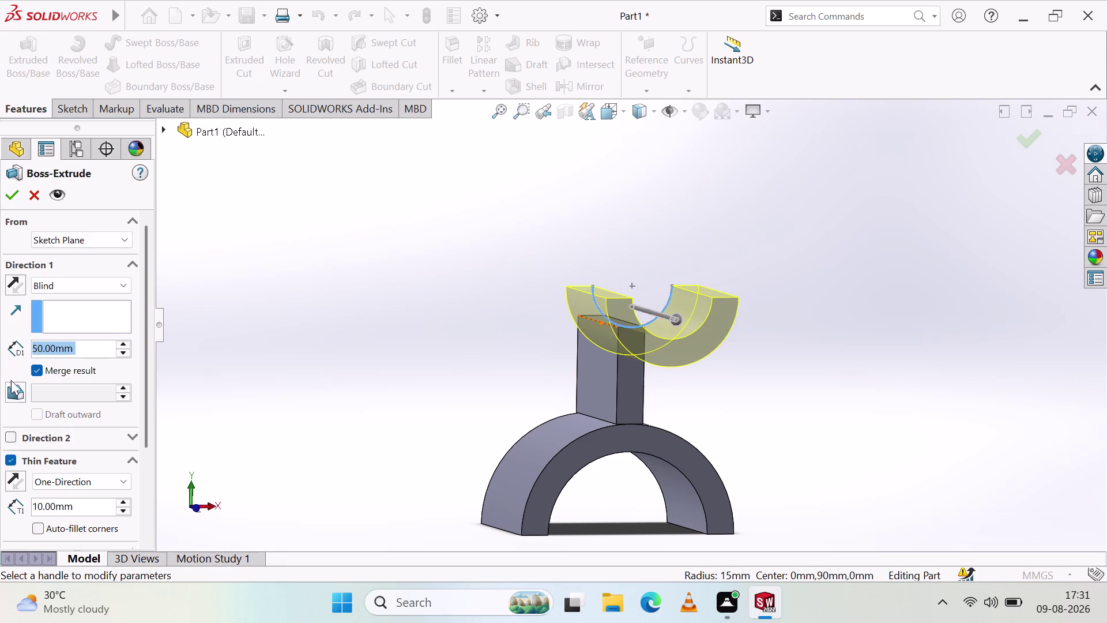
click(13, 460)
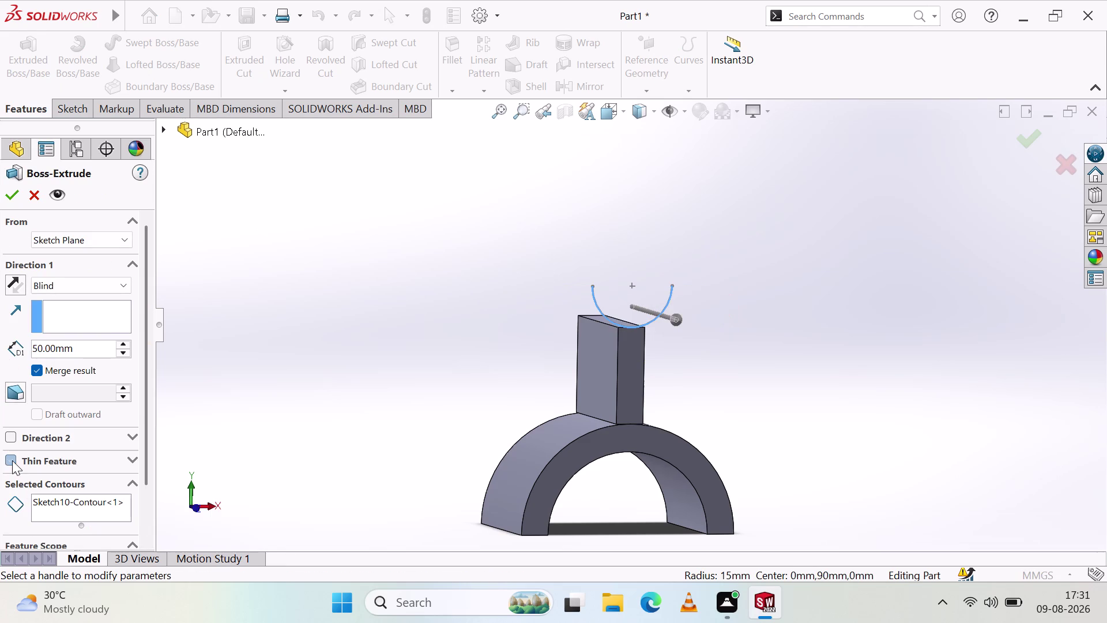
click(9, 459)
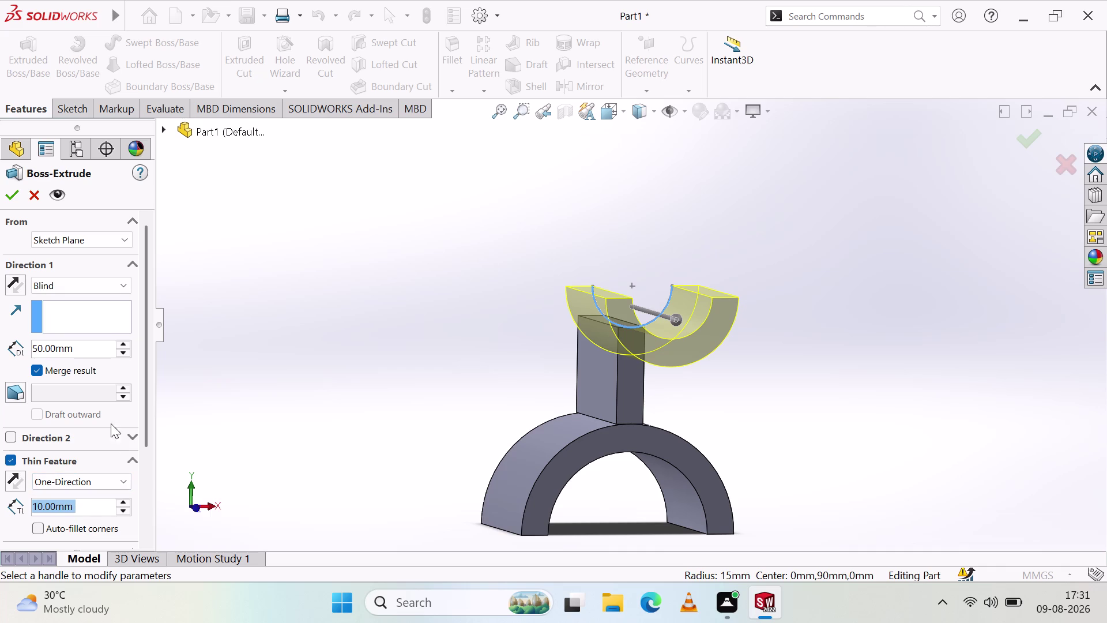
click(8, 198)
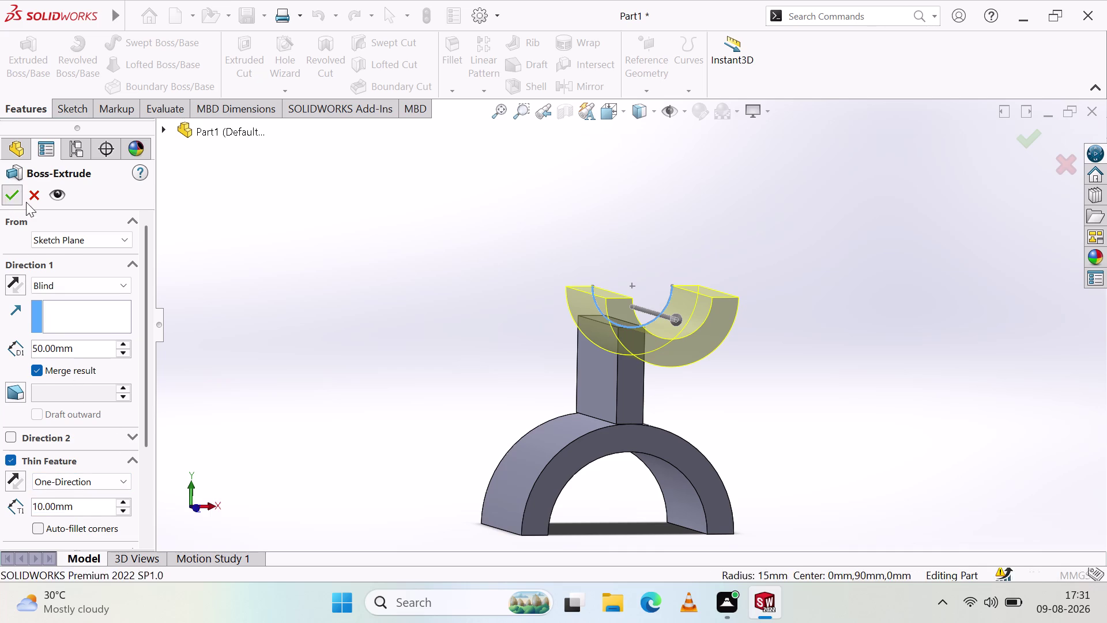
drag(656, 341, 664, 309)
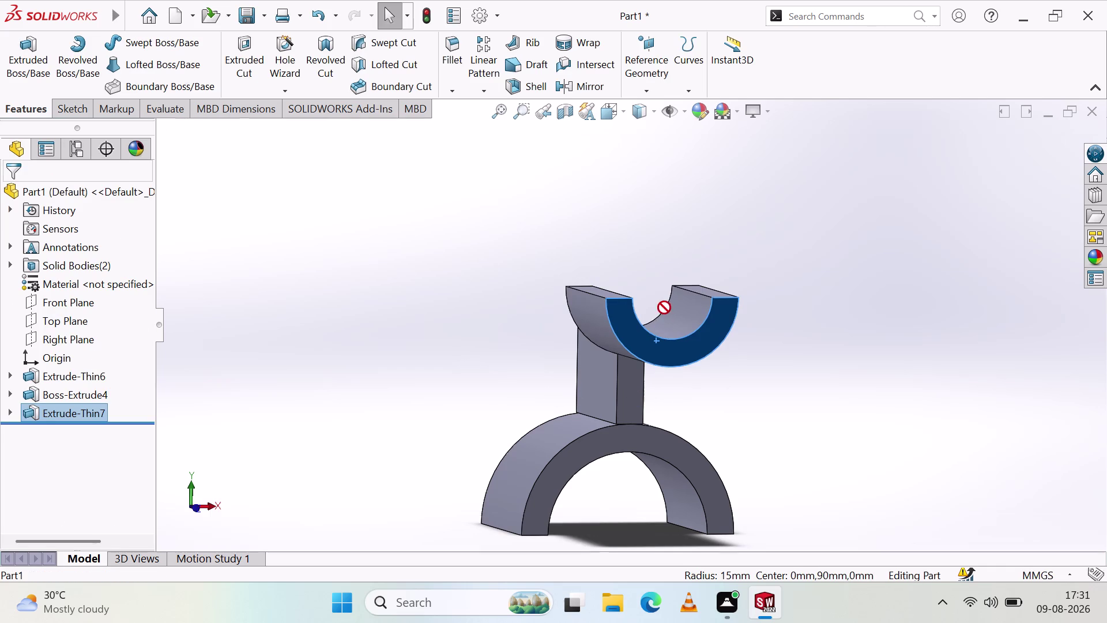
Select the new cradle and view it straight on from the front.
drag(664, 308, 670, 272)
click(592, 316)
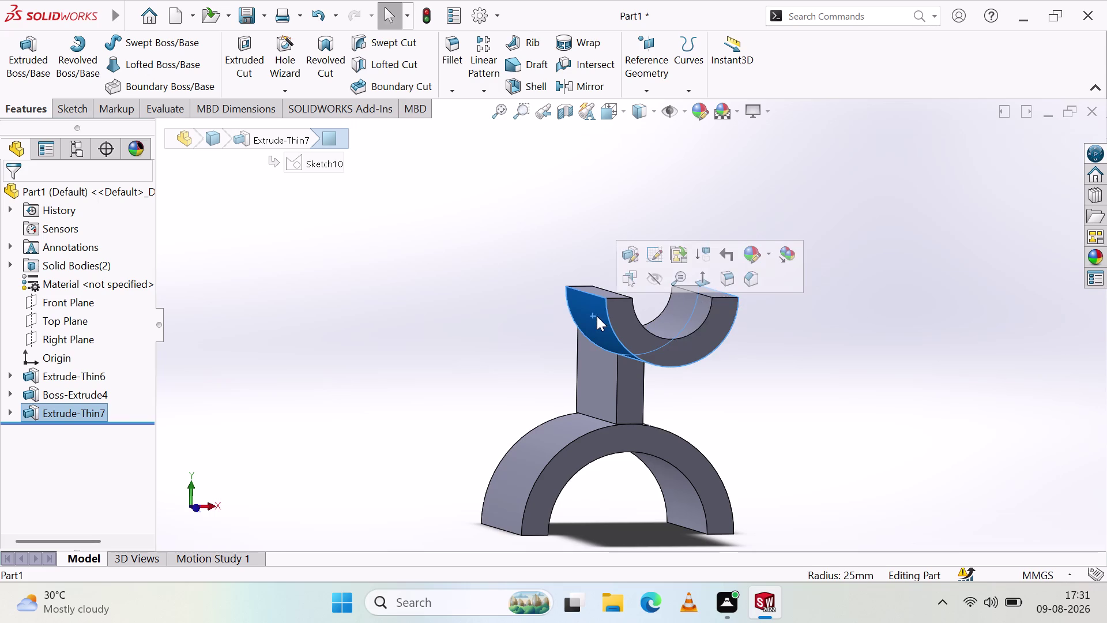
click(94, 406)
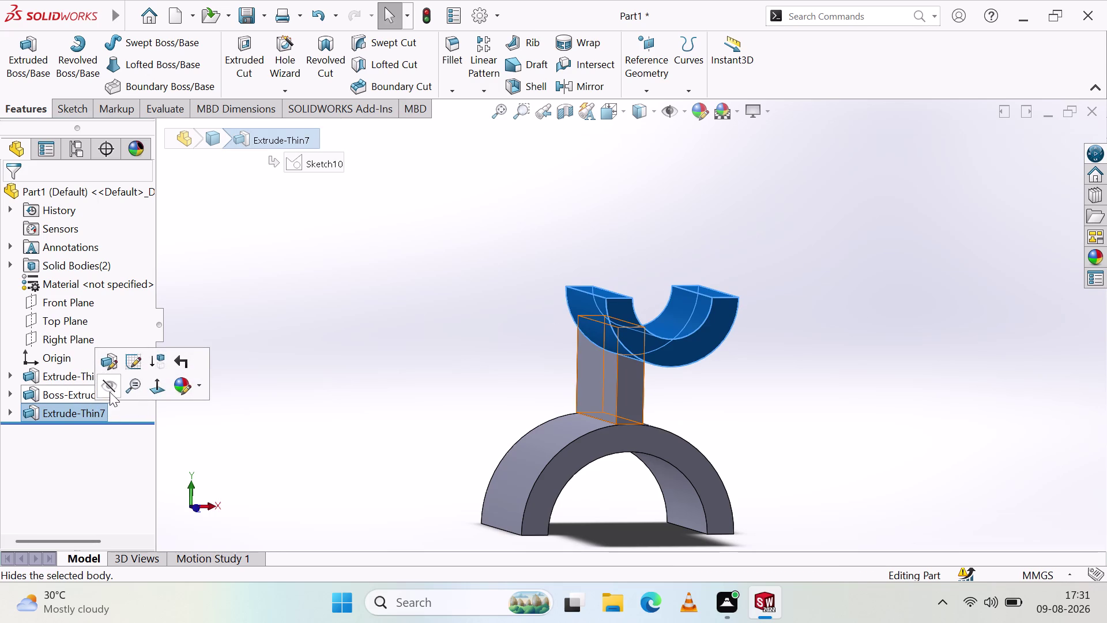
click(158, 382)
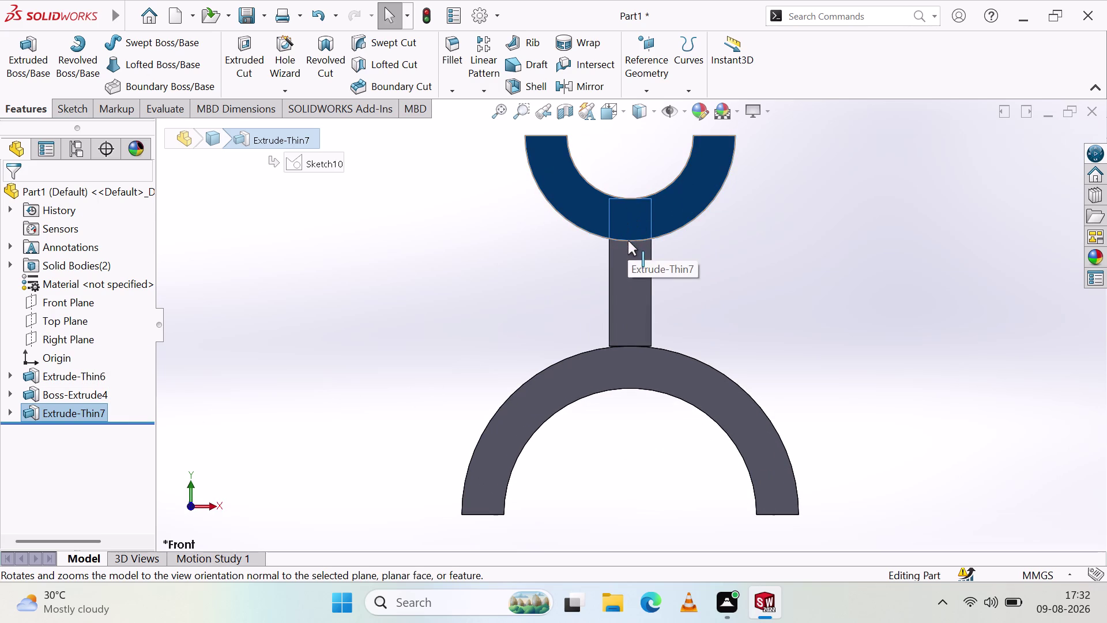
Shift the view and remove the Extrude-Thin7 cradle, keeping its arc sketch.
scroll(up, 3)
scroll(down, 3)
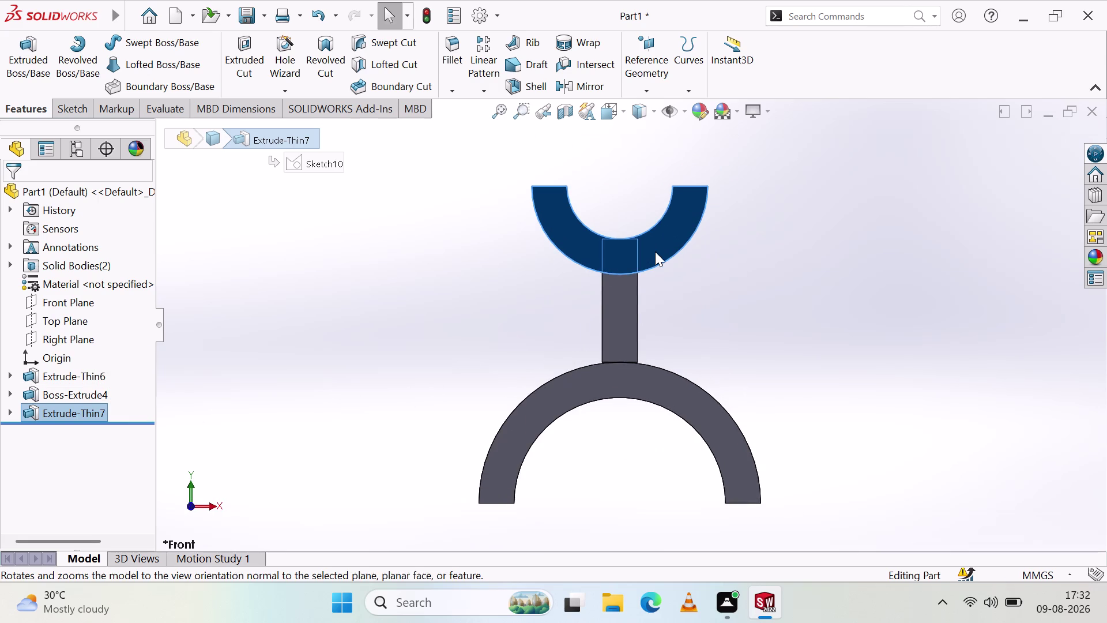
drag(655, 251, 648, 210)
drag(641, 253, 646, 205)
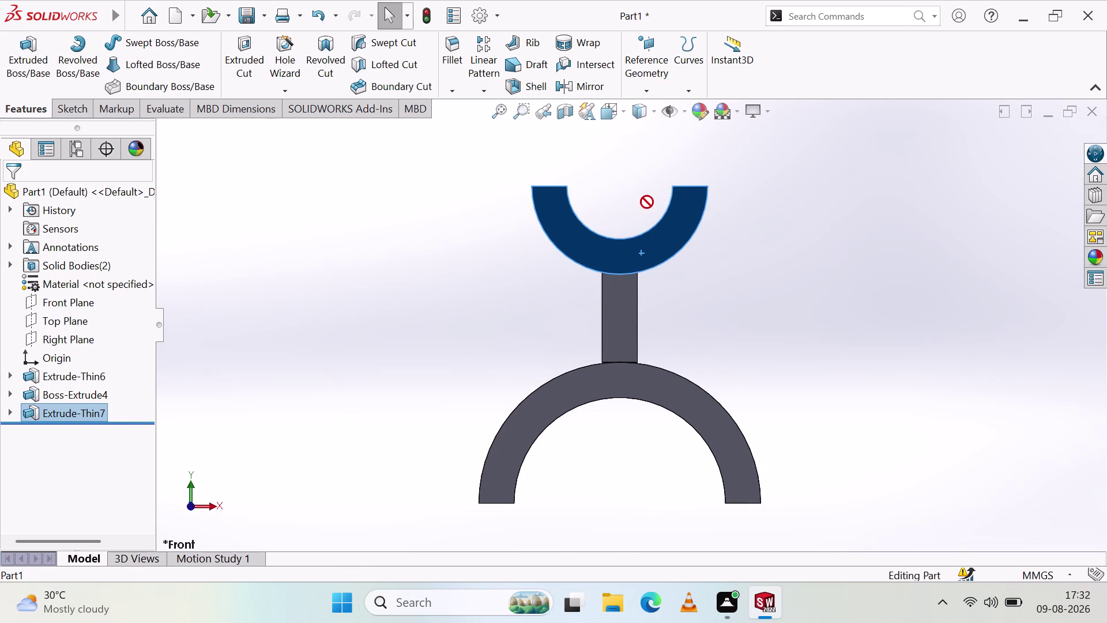
drag(646, 205, 651, 180)
key(ctrl+z)
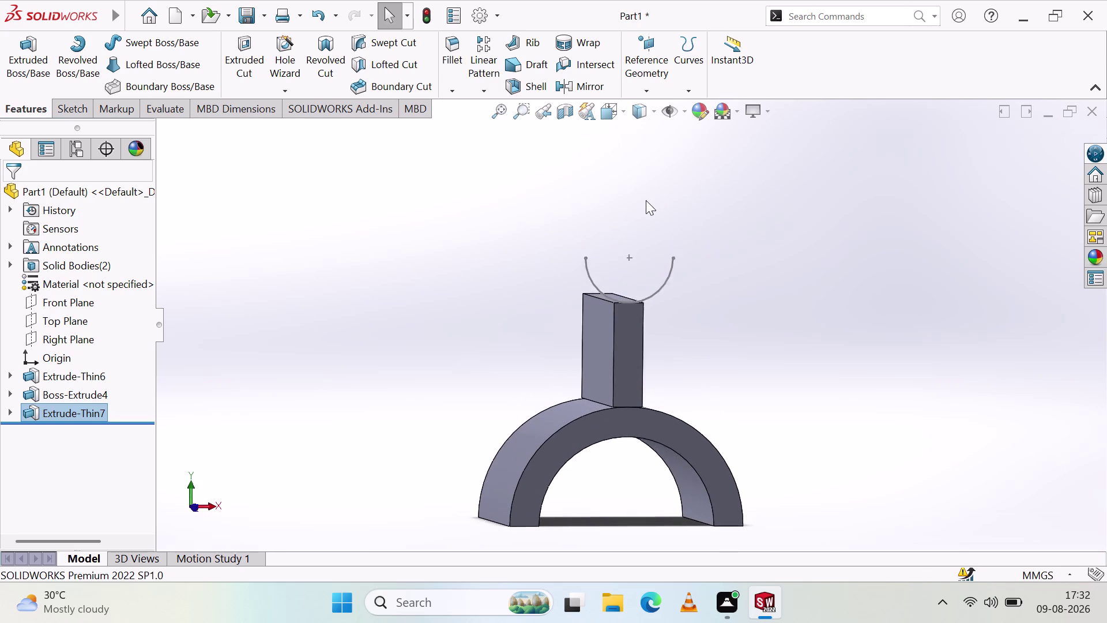
Undo repeatedly to remove Extrude-Thin7 and the R15 cradle arc from Sketch10.
key(ctrl+z)
key(ctrl+z)
key(ctrl+z)
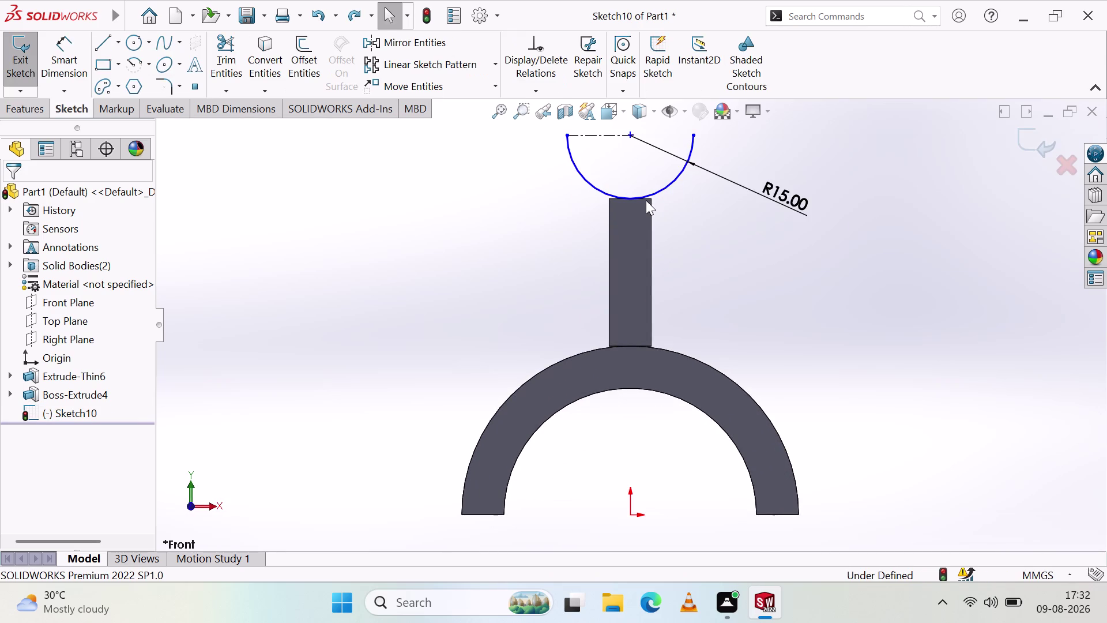
key(ctrl+z)
key(ctrl+z)
key(ctrl+z)
key(ctrl+z)
key(ctrl+z)
key(ctrl+z)
key(ctrl+z)
key(ctrl+z)
key(ctrl+z)
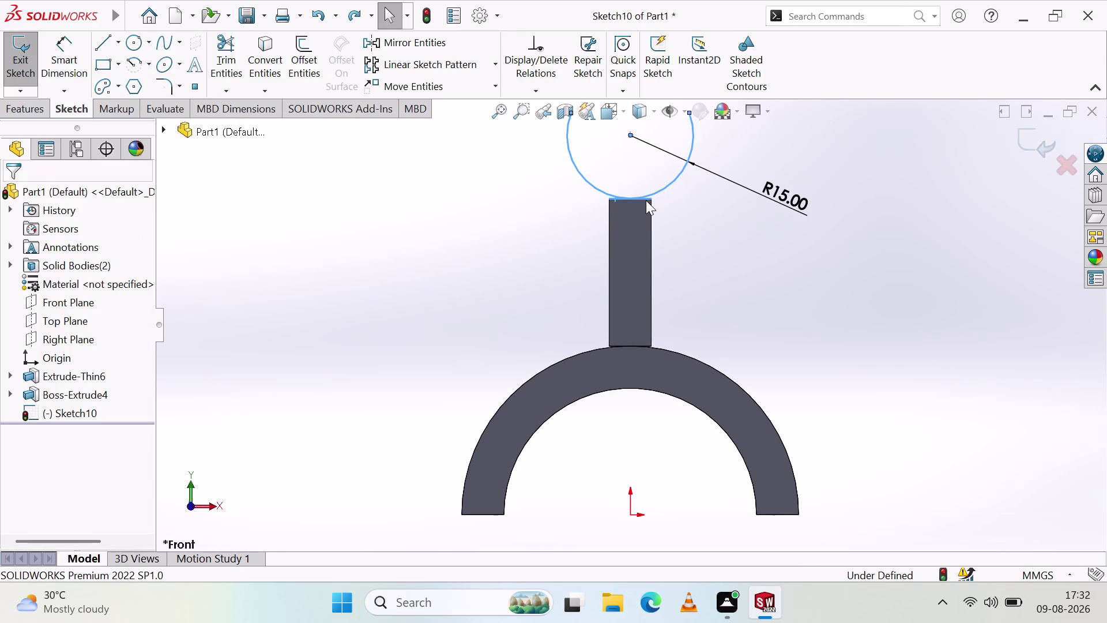
key(ctrl+z)
key(ctrl+z)
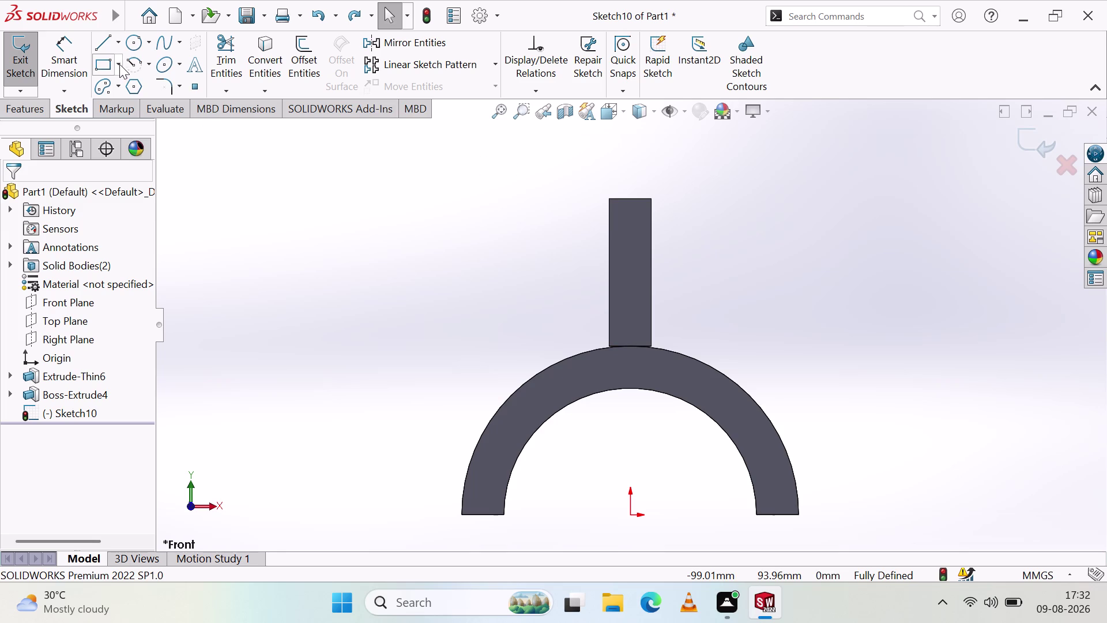
Draw a 25 mm vertical line rising from the top centre of the rib.
click(107, 43)
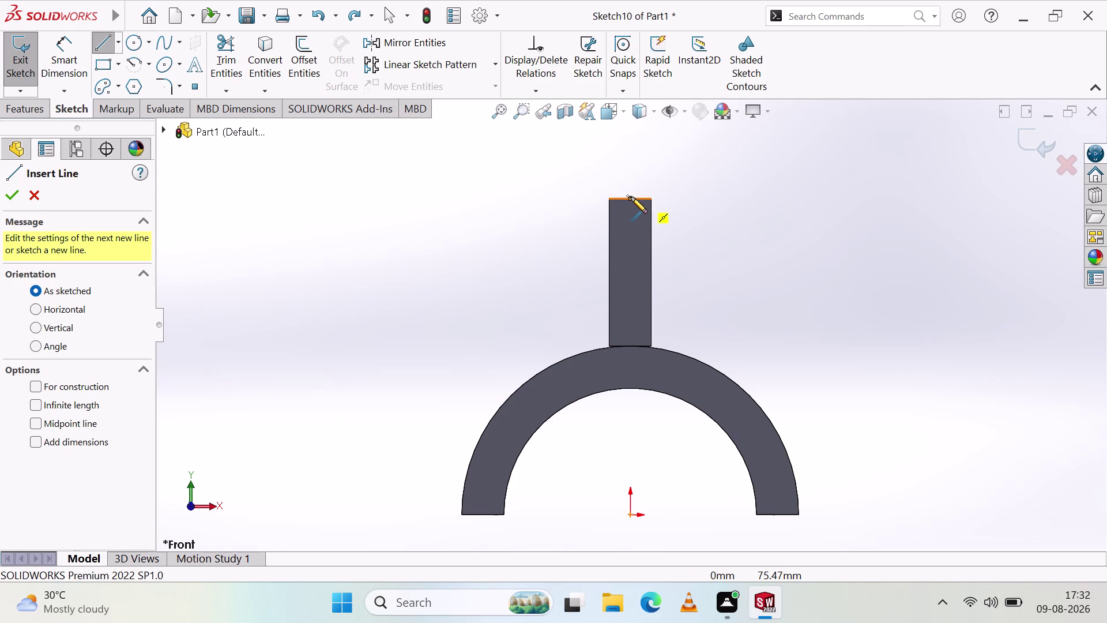
click(630, 200)
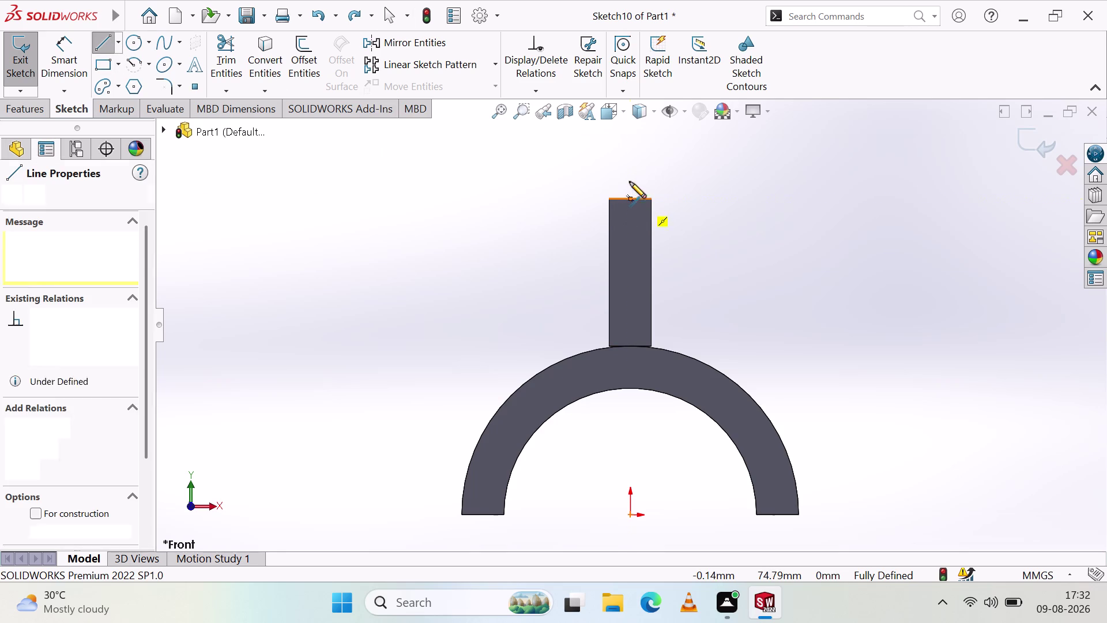
scroll(up, 3)
scroll(up, 3)
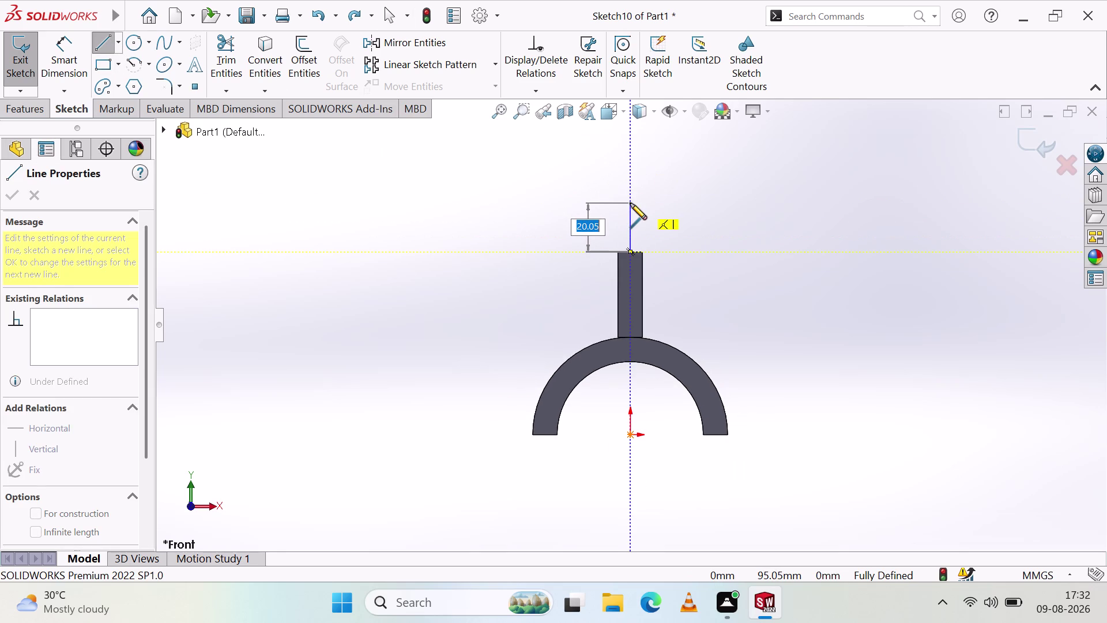
text(25)
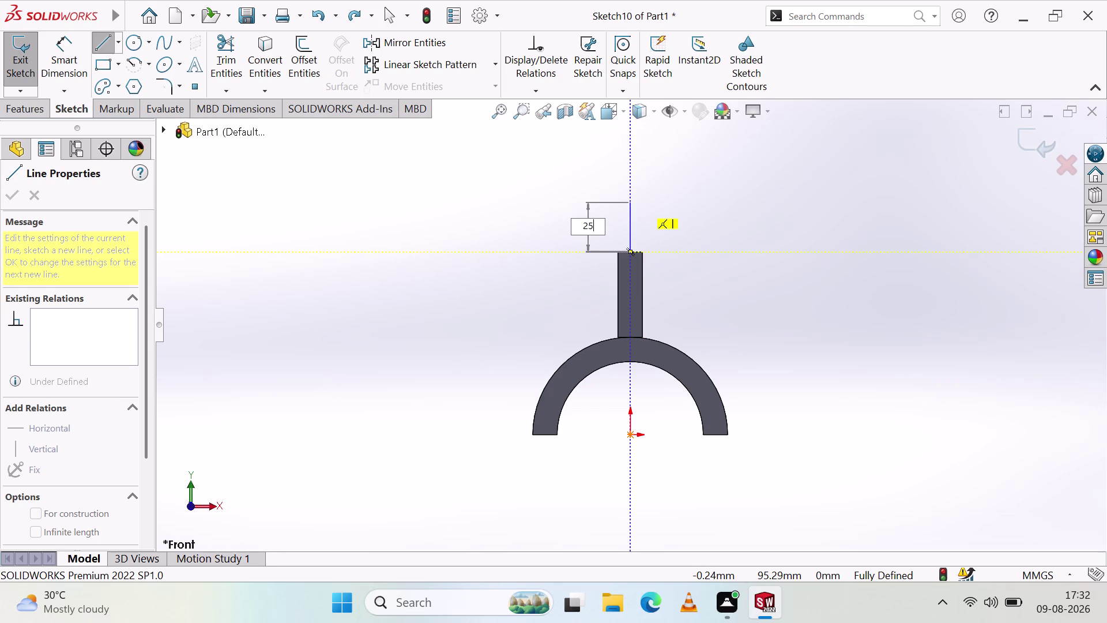
key(Return)
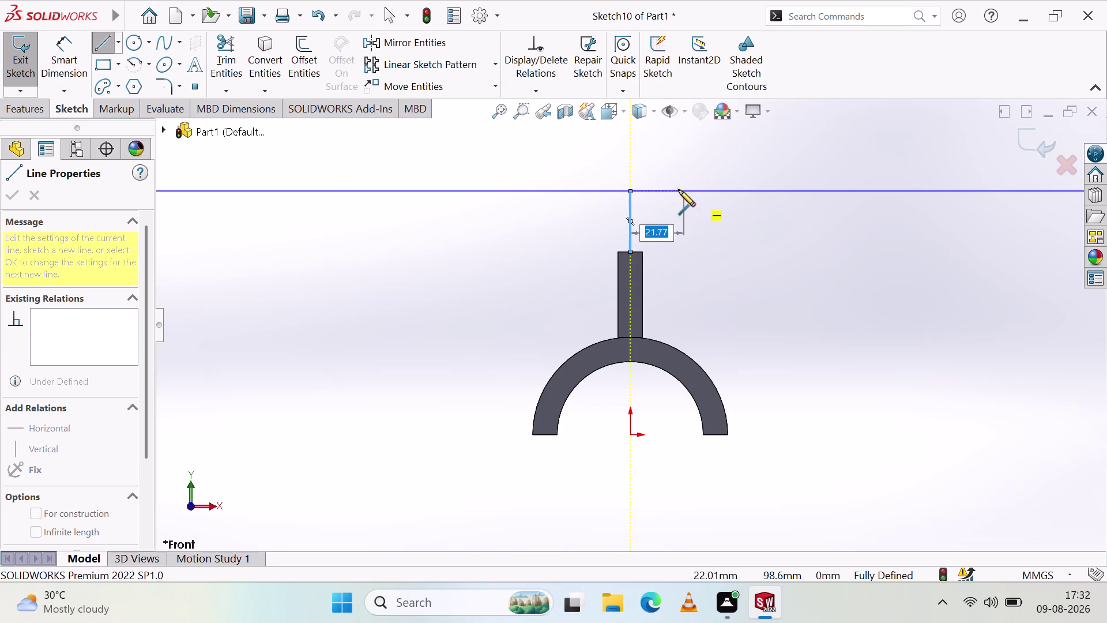
Add 12.5 mm and 25 mm horizontal lines at its top and end the line chain.
key(2)
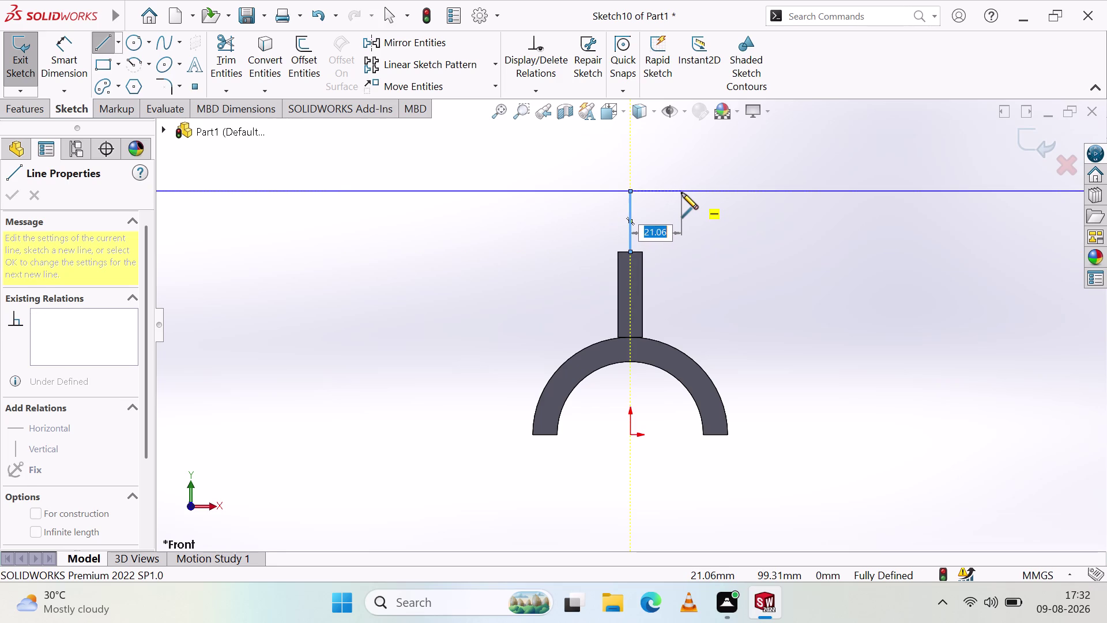
key(BackSpace)
text(12)
text(.5)
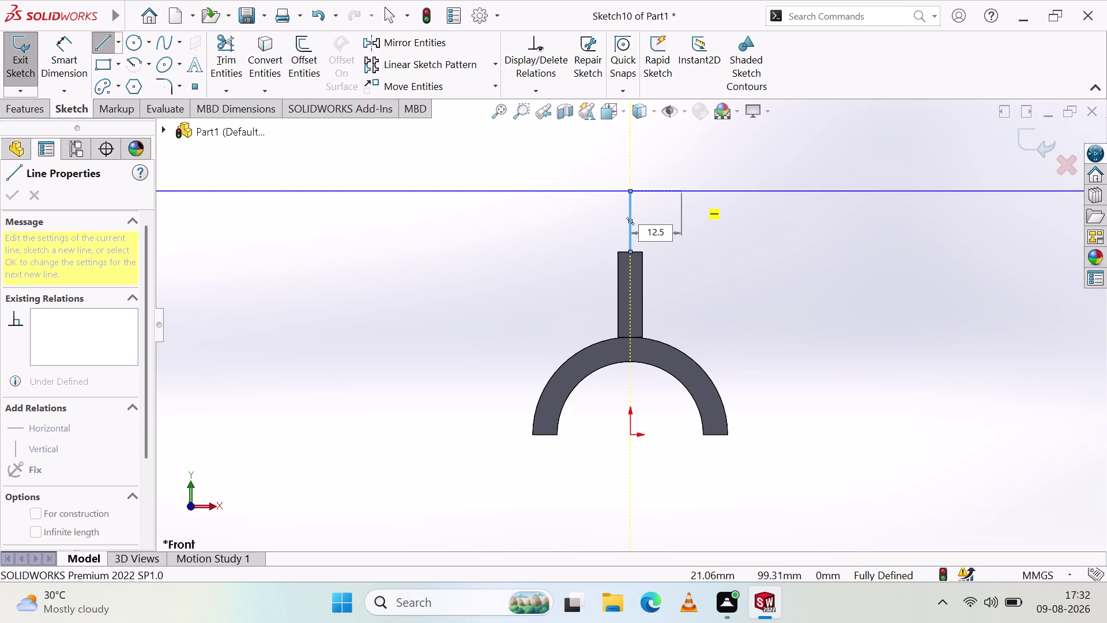
key(Return)
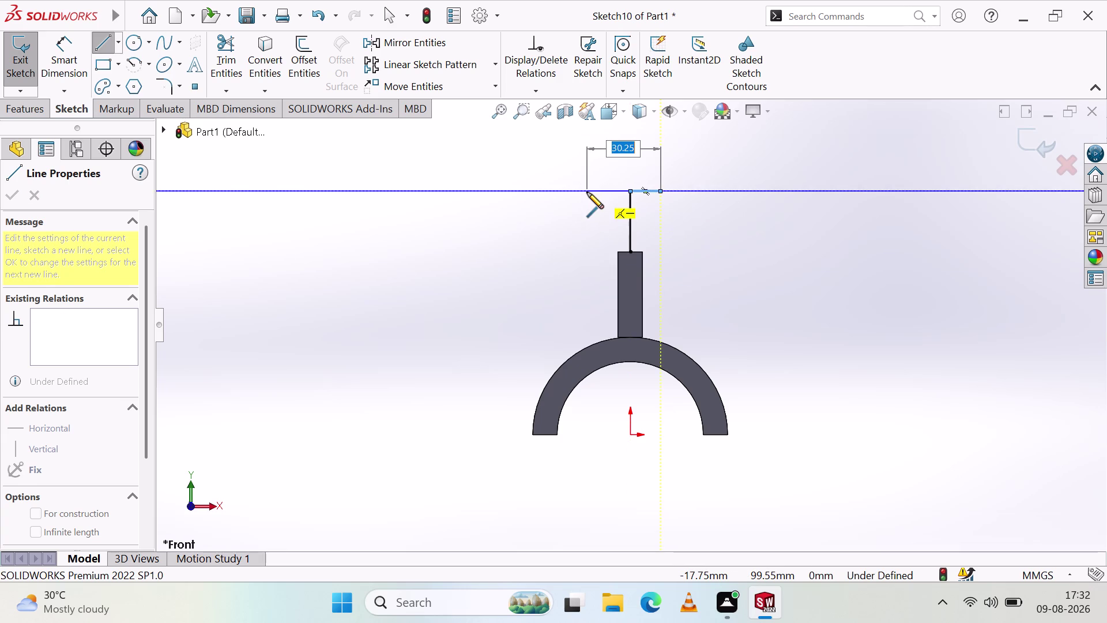
text(25)
key(Return)
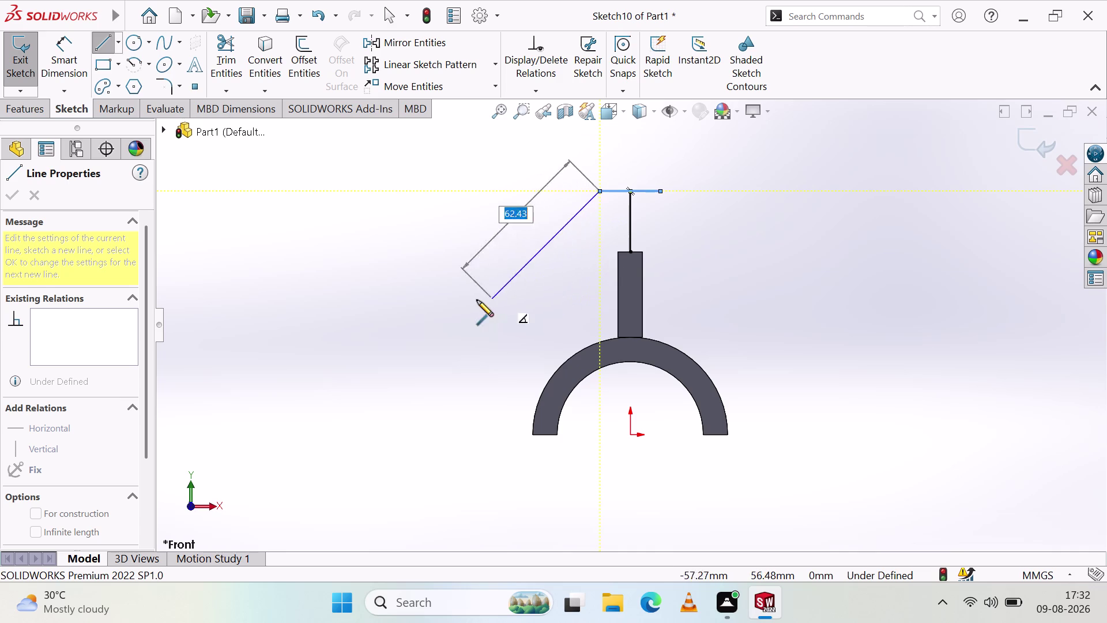
right_click(486, 225)
click(509, 240)
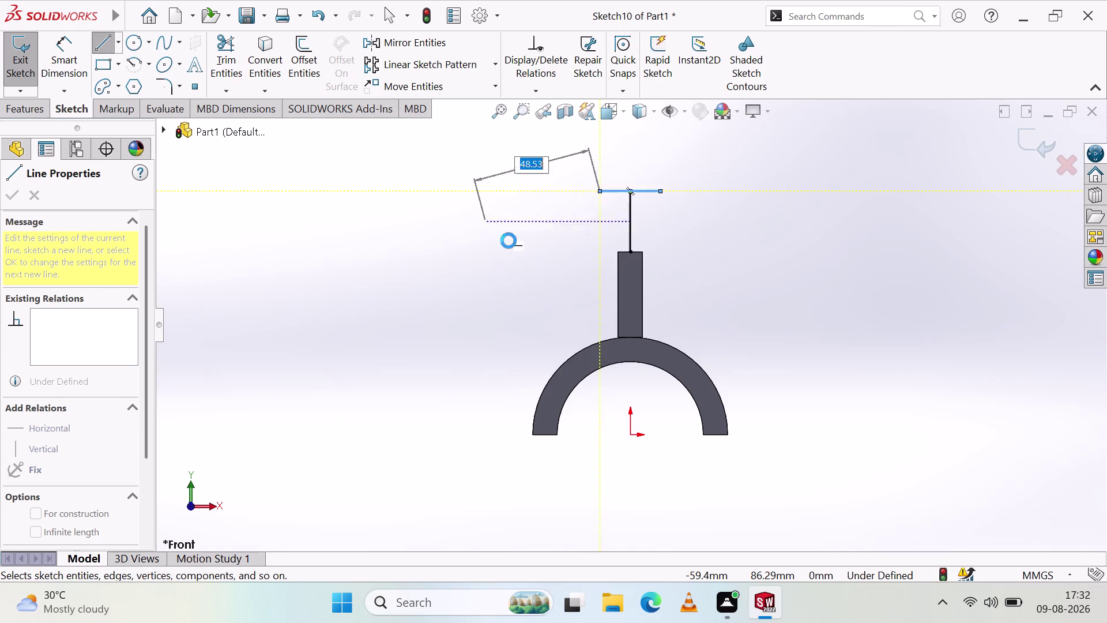
Undo a stray slanted line started from the horizontal line and exit line drawing.
click(106, 46)
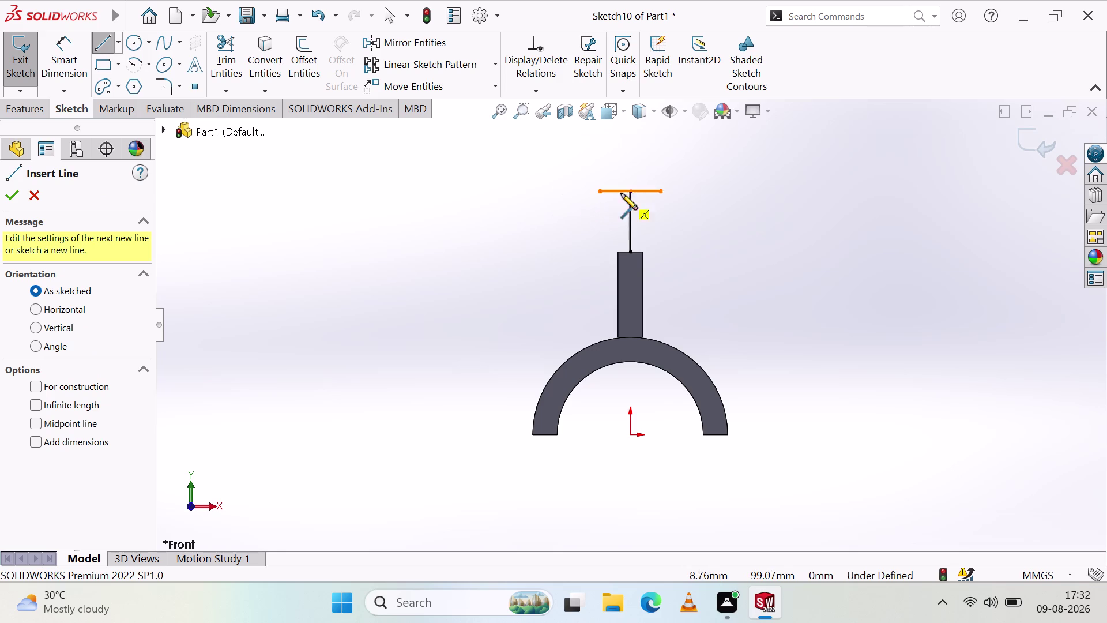
click(628, 190)
click(566, 187)
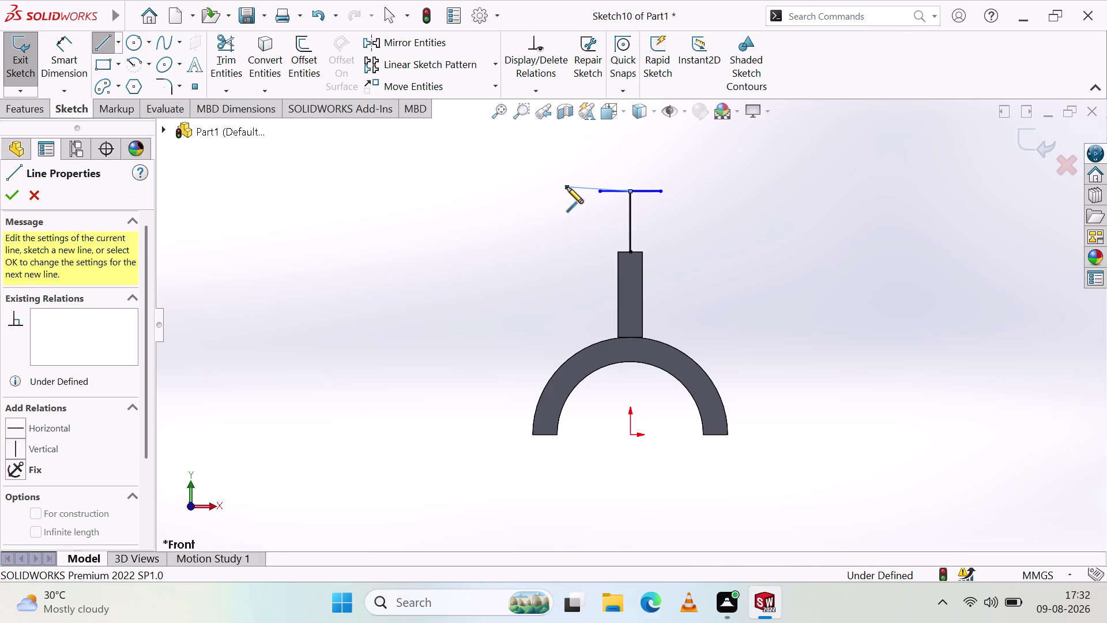
key(ctrl+z)
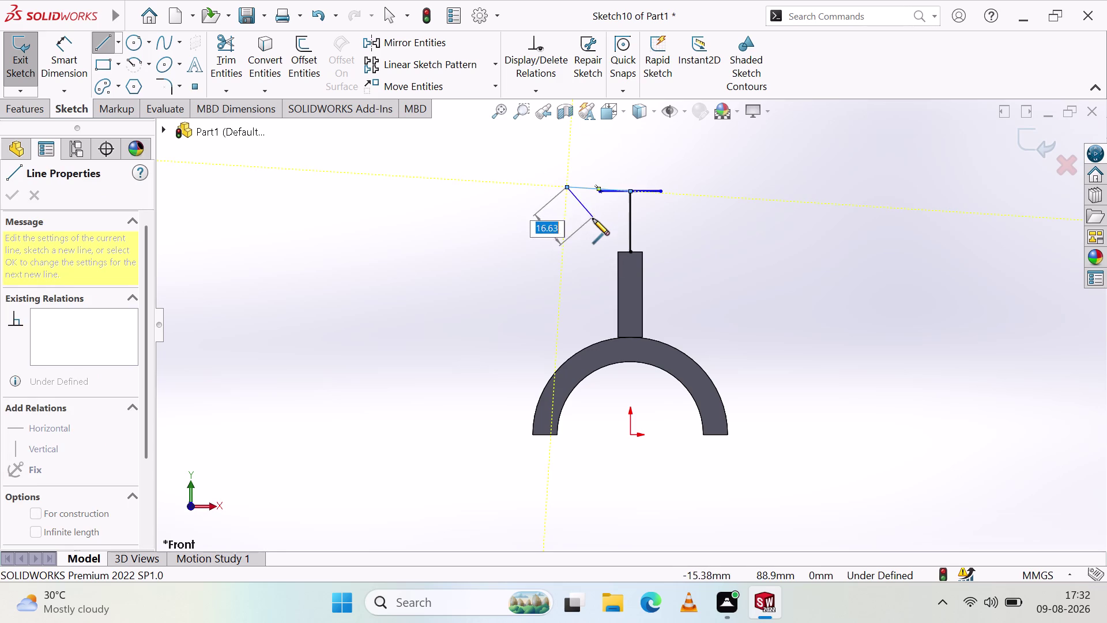
key(ctrl+z)
key(Escape)
key(ctrl+z)
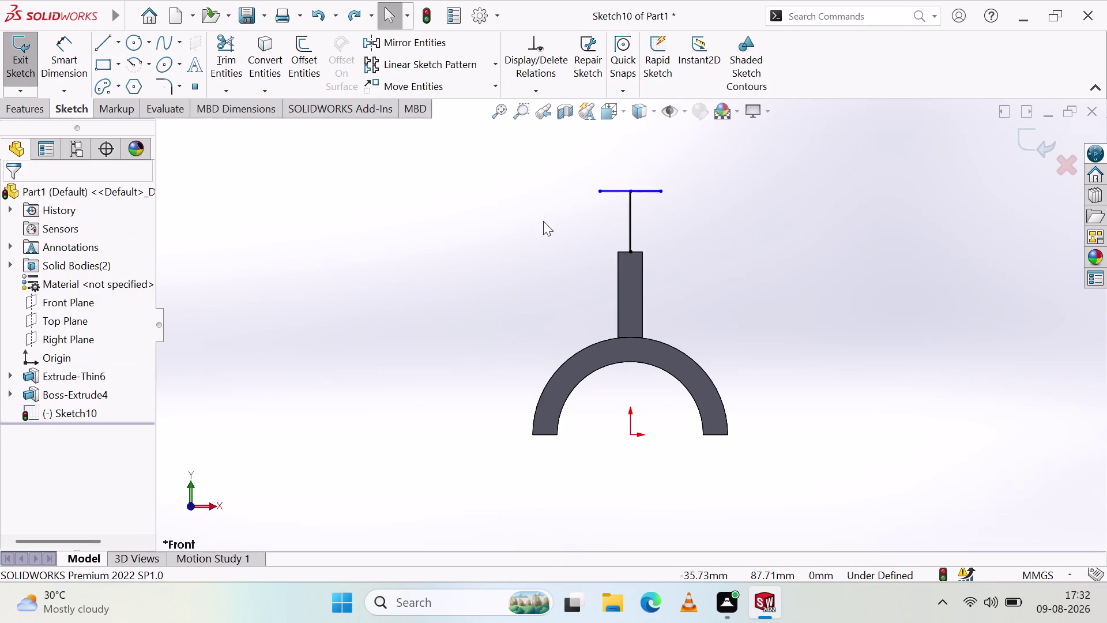
Remove the top horizontal line and discard a trial slanted centerline.
key(ctrl+z)
key(ctrl+z)
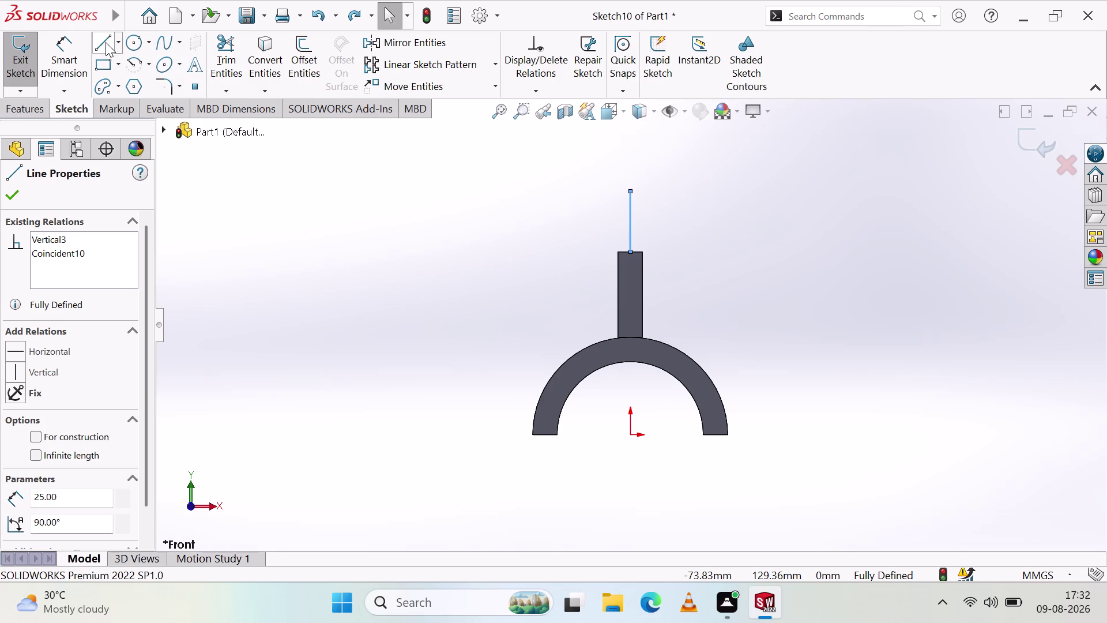
click(120, 44)
click(135, 86)
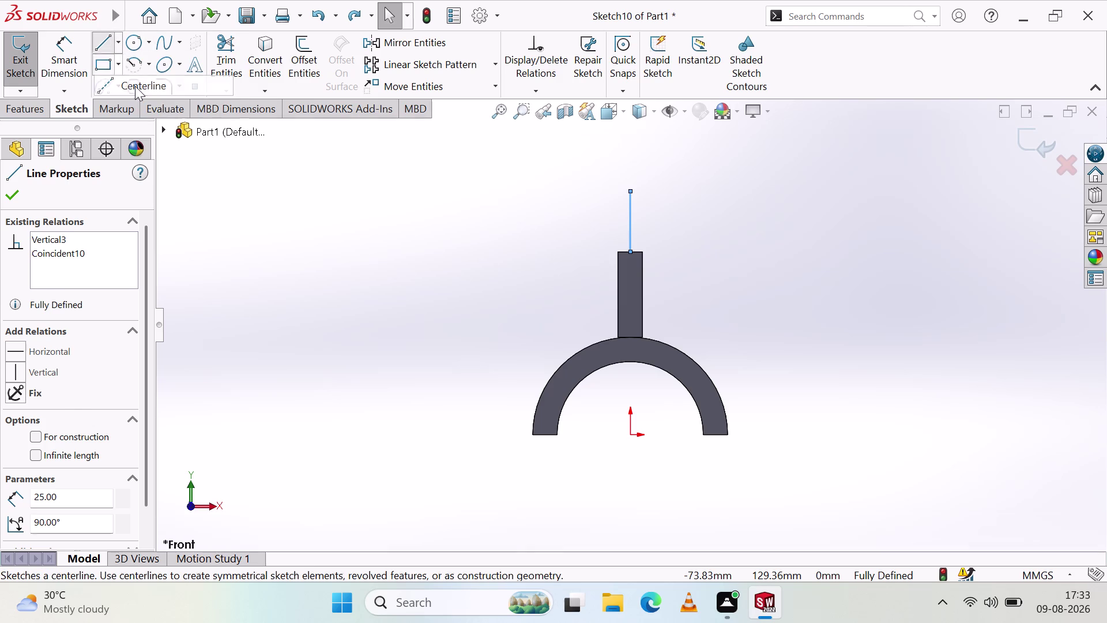
click(631, 194)
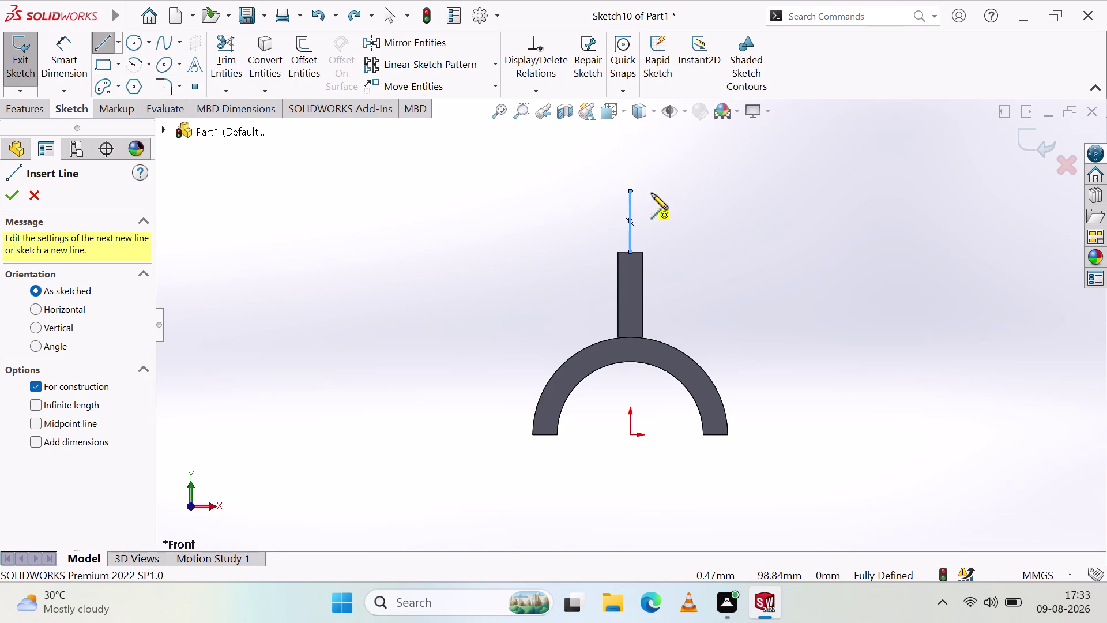
right_click(432, 162)
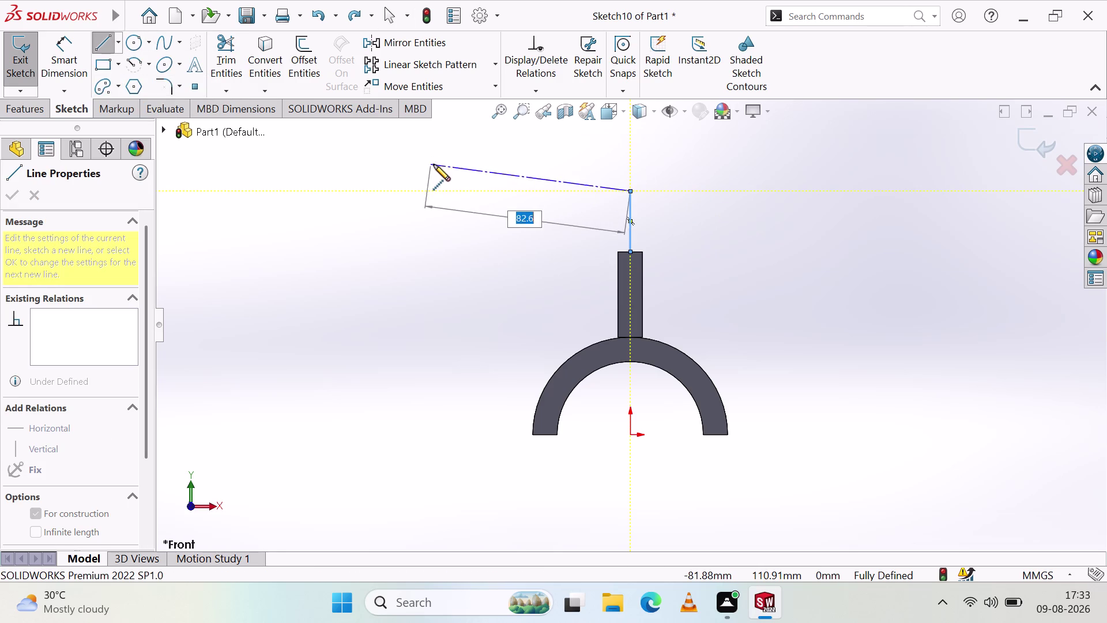
click(458, 177)
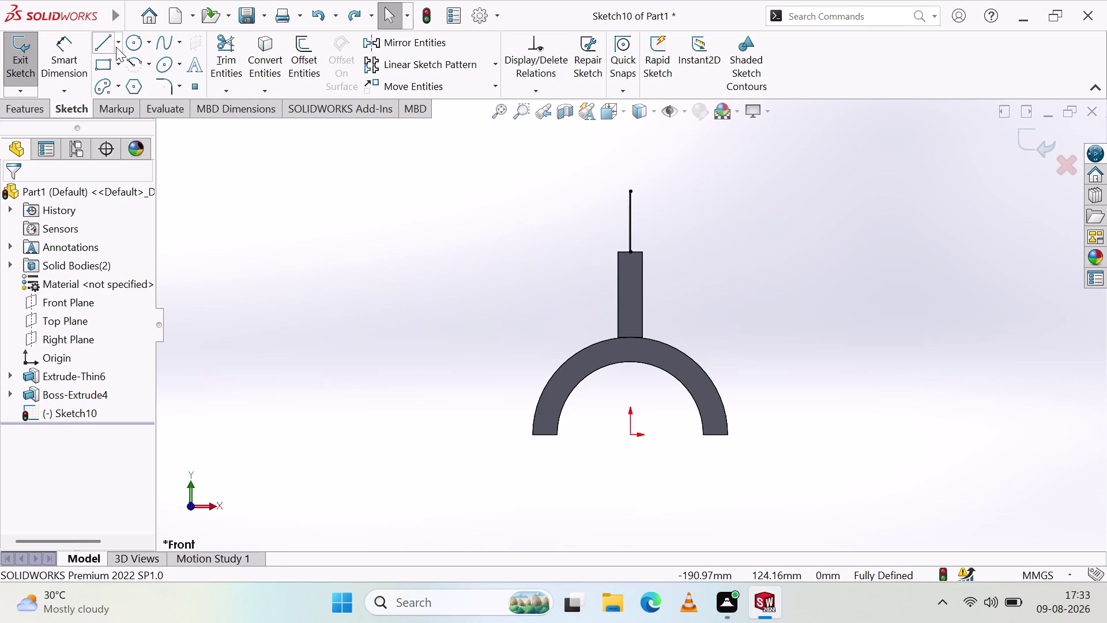
Draw a horizontal midpoint line centred on the vertical line's top.
click(118, 45)
click(124, 109)
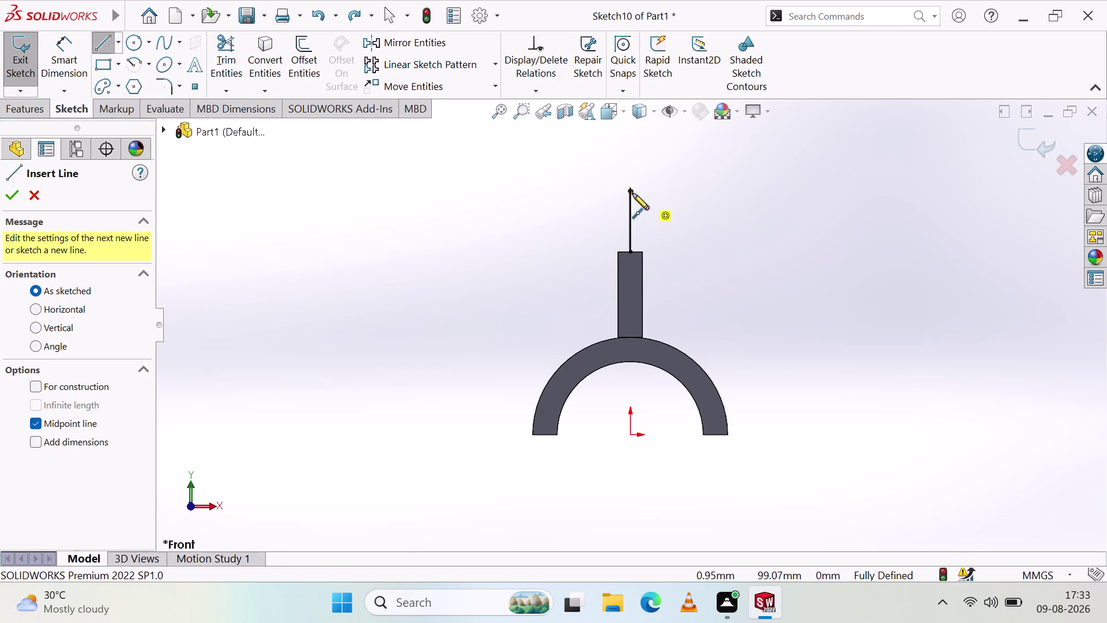
click(629, 190)
click(707, 191)
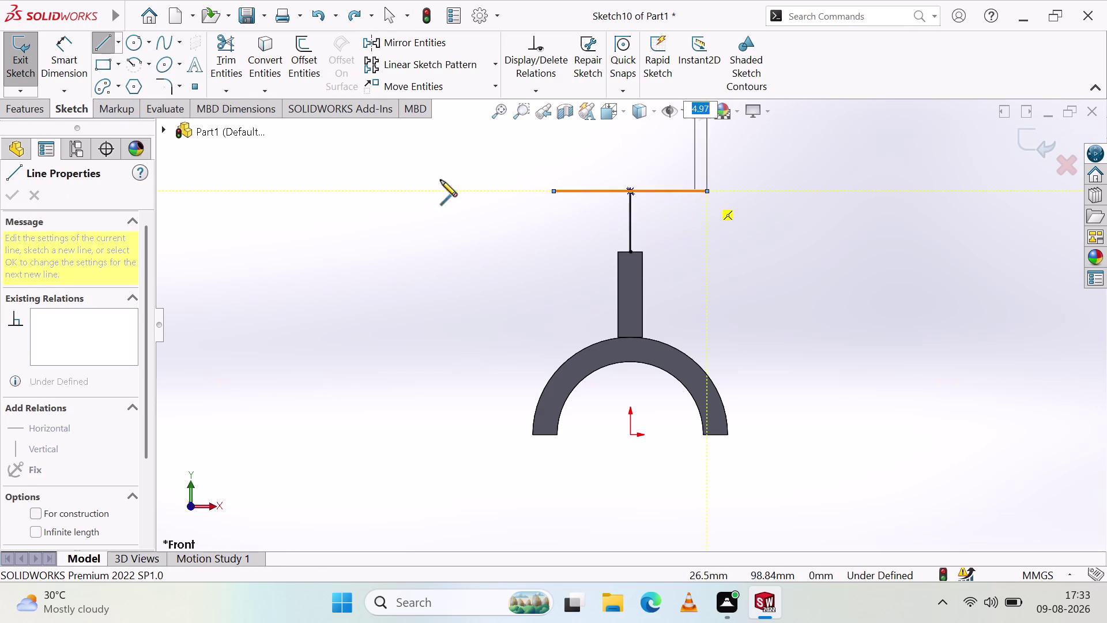
click(64, 51)
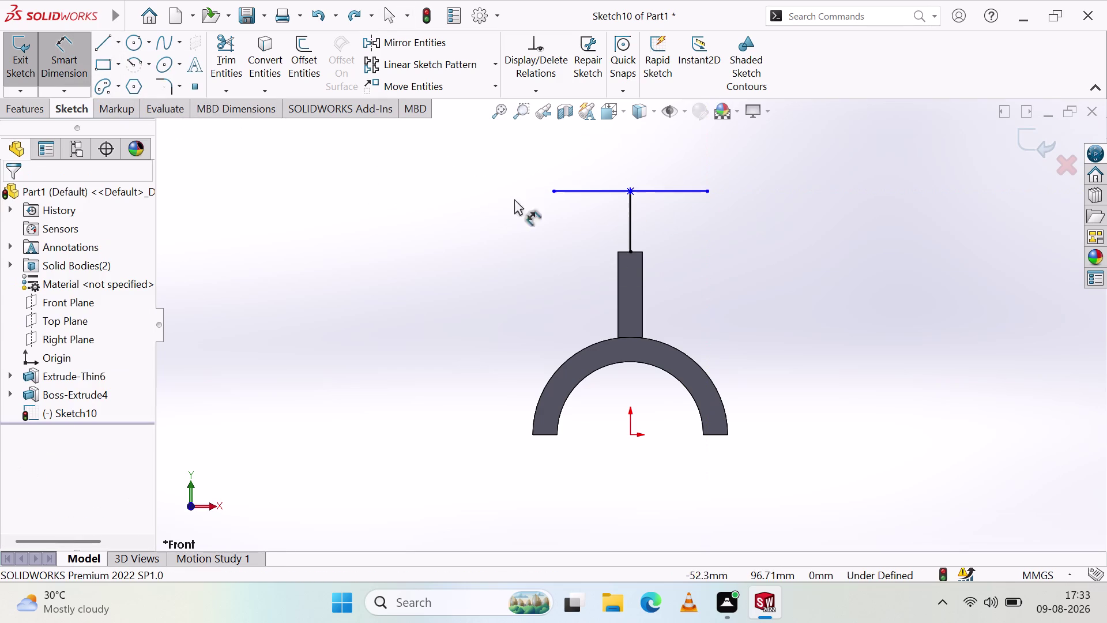
Dimension the horizontal cap line's full width to 50 mm.
click(556, 193)
click(709, 187)
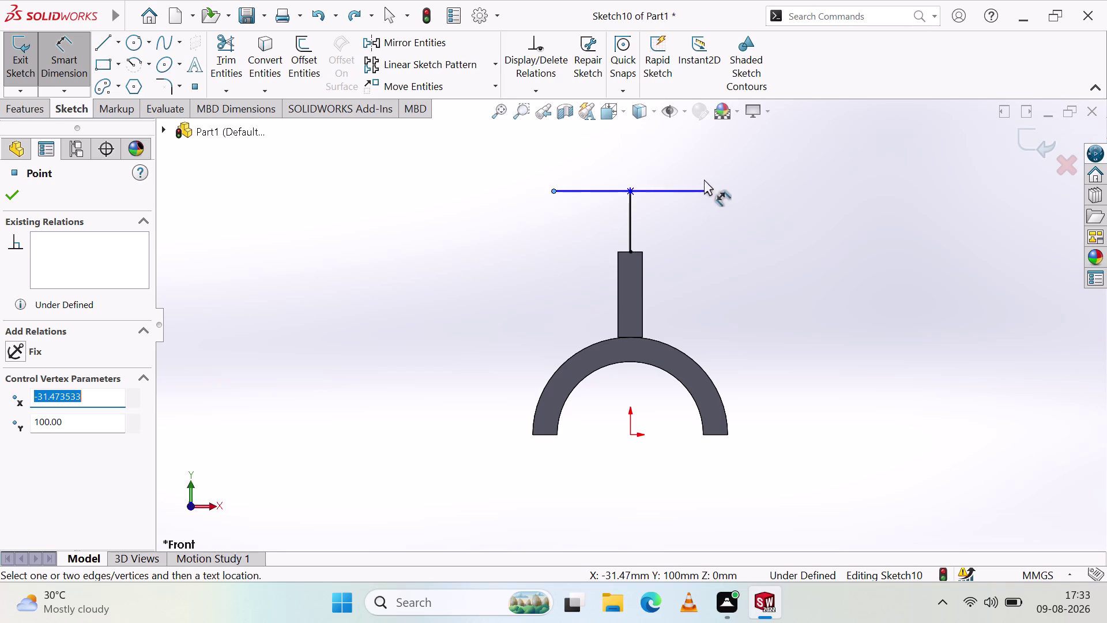
click(706, 189)
click(583, 176)
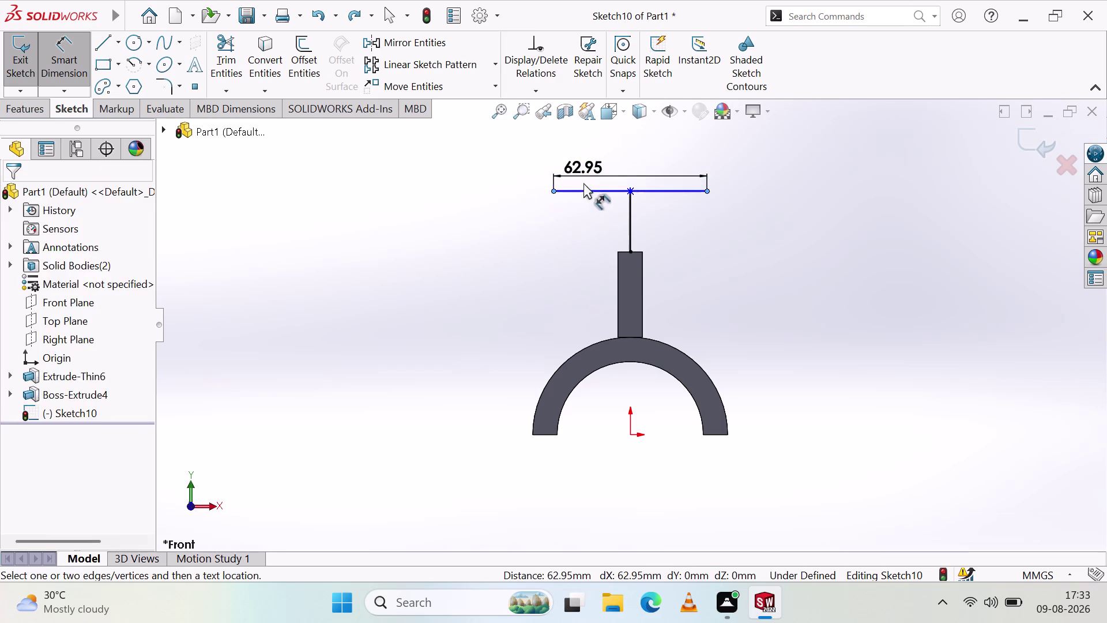
key(2)
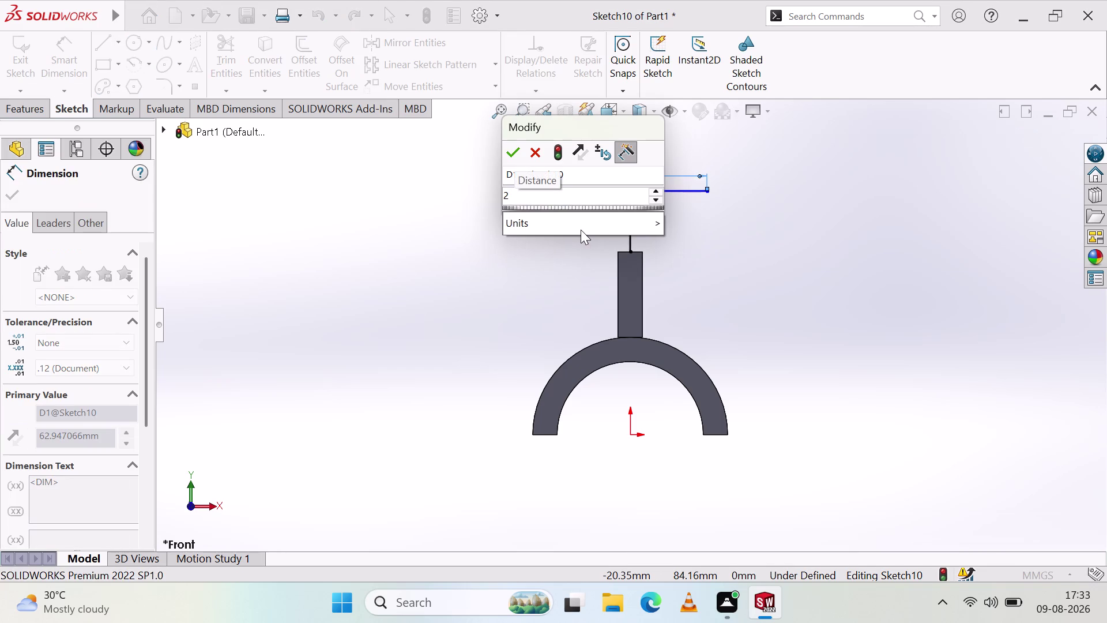
key(BackSpace)
text(5)
text(0)
key(Return)
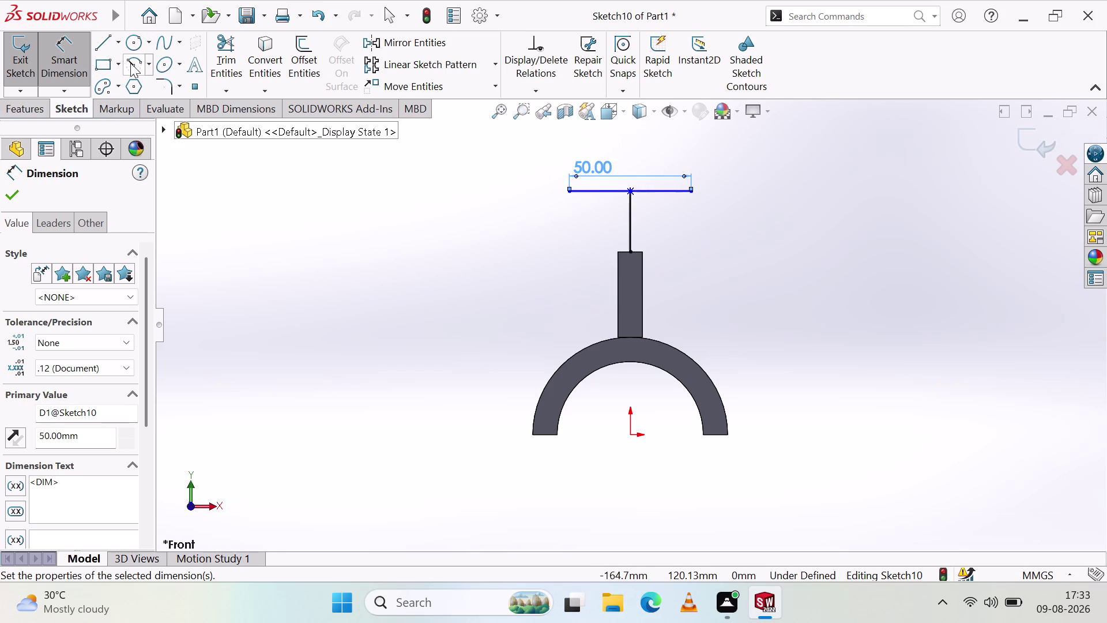
click(143, 63)
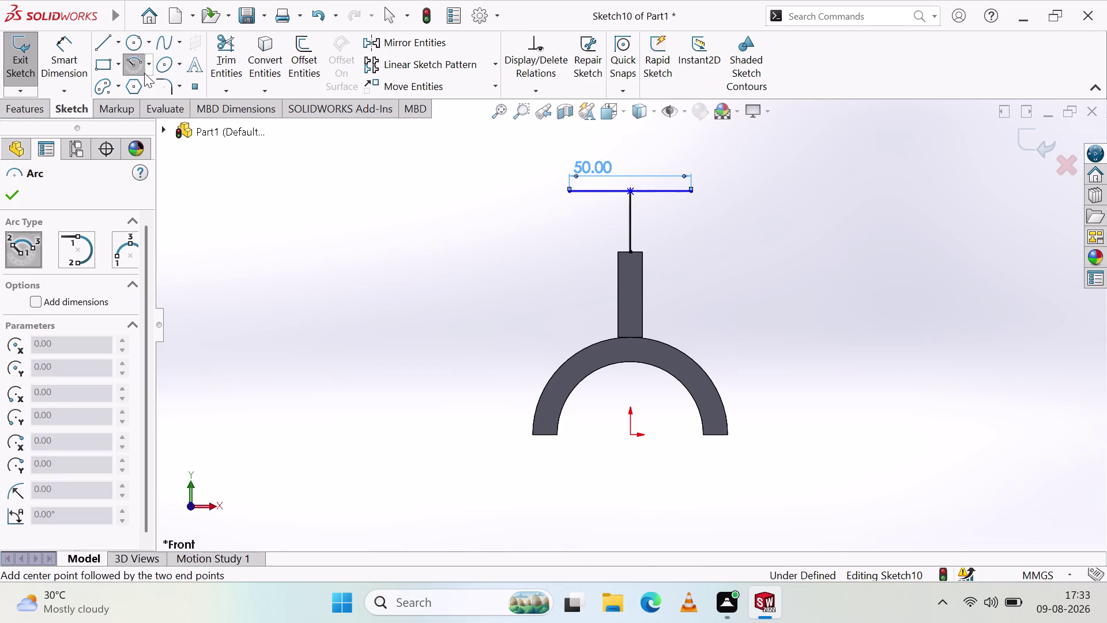
click(157, 60)
Draw a 3 Point Arc from the 50 mm line's left end to its right end, dipping to the rib.
click(149, 62)
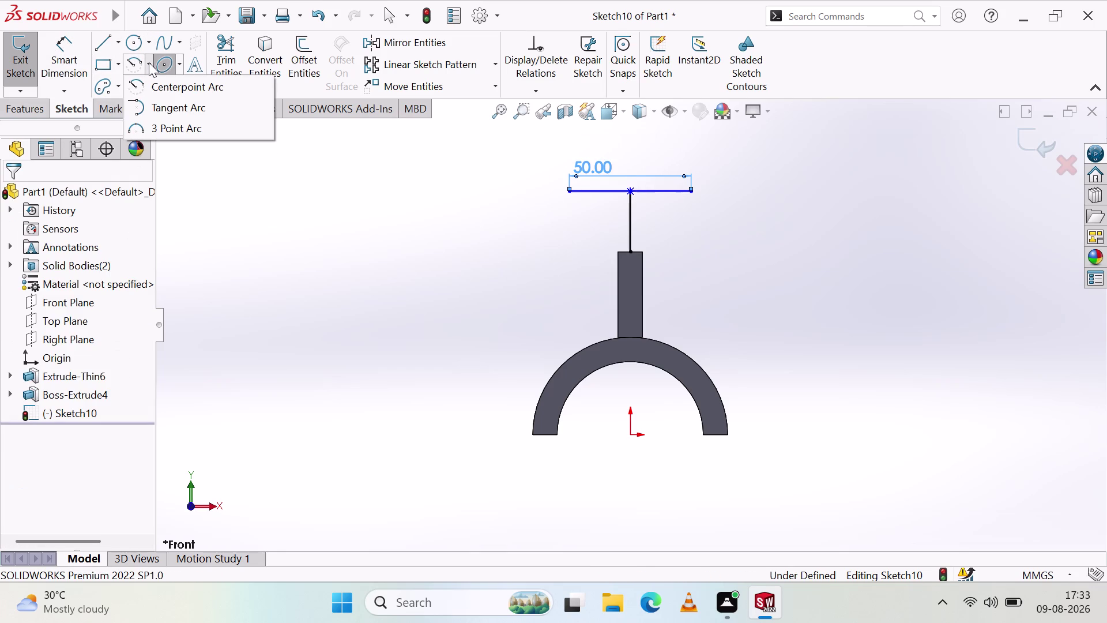
click(162, 125)
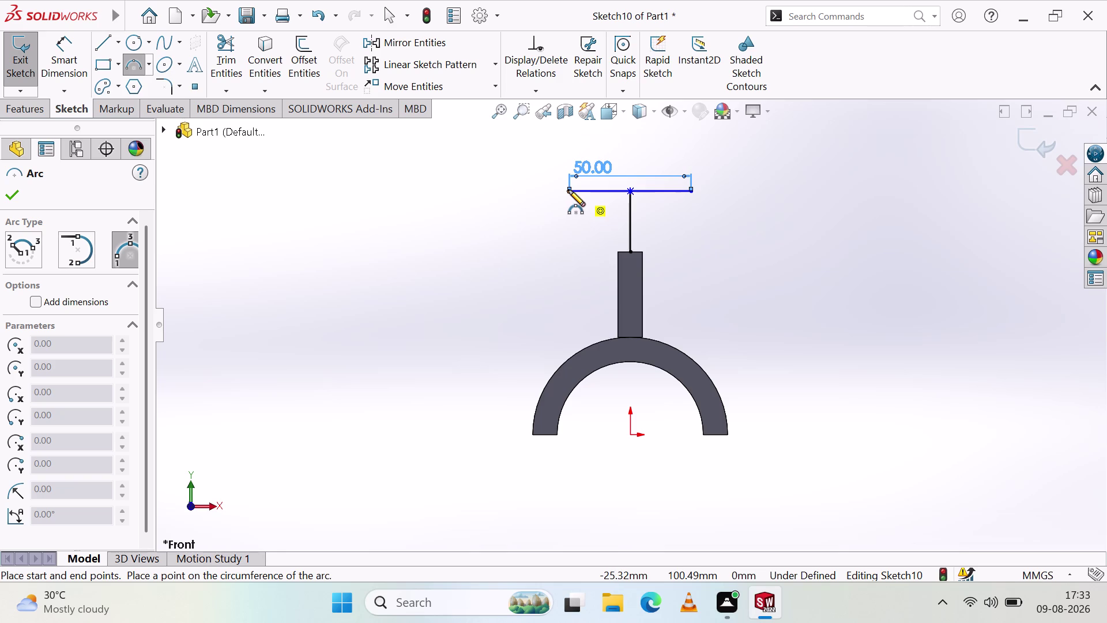
click(568, 190)
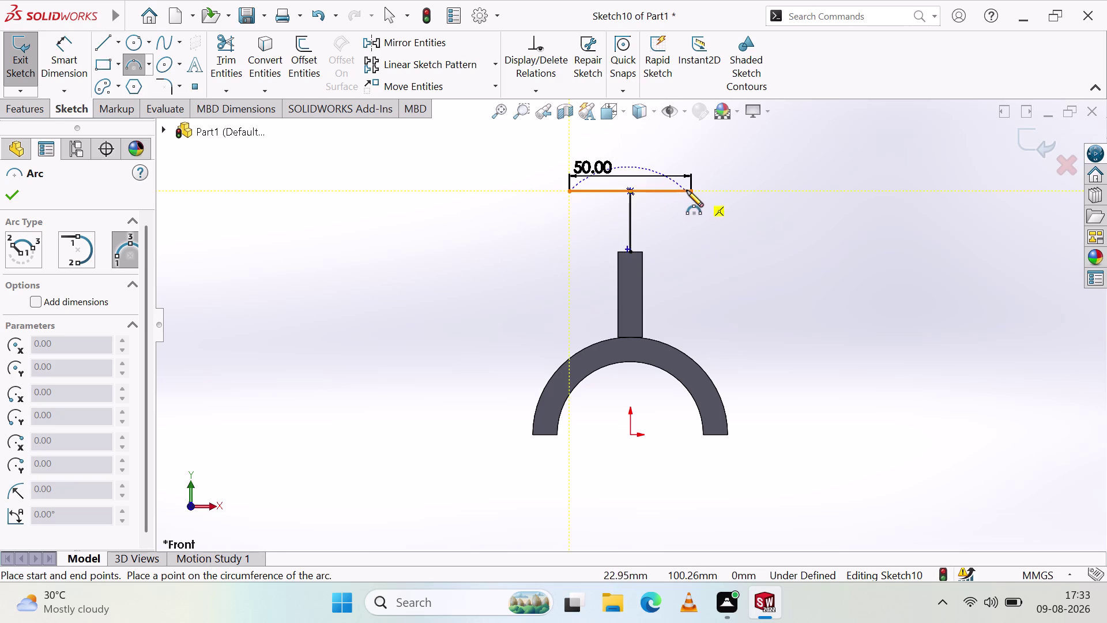
click(688, 190)
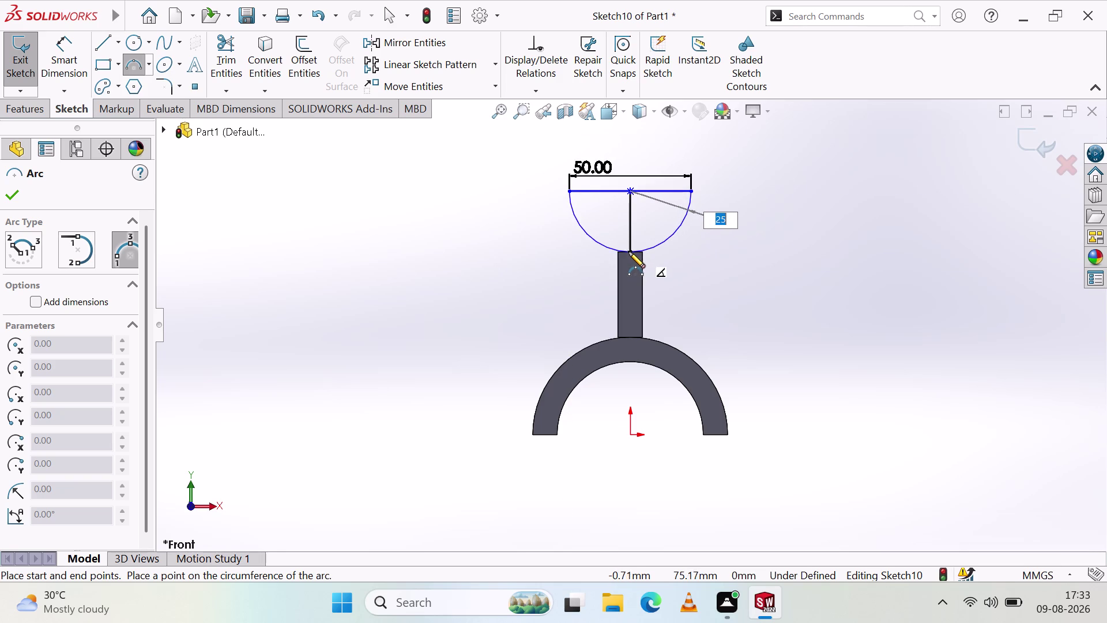
click(628, 251)
key(Escape)
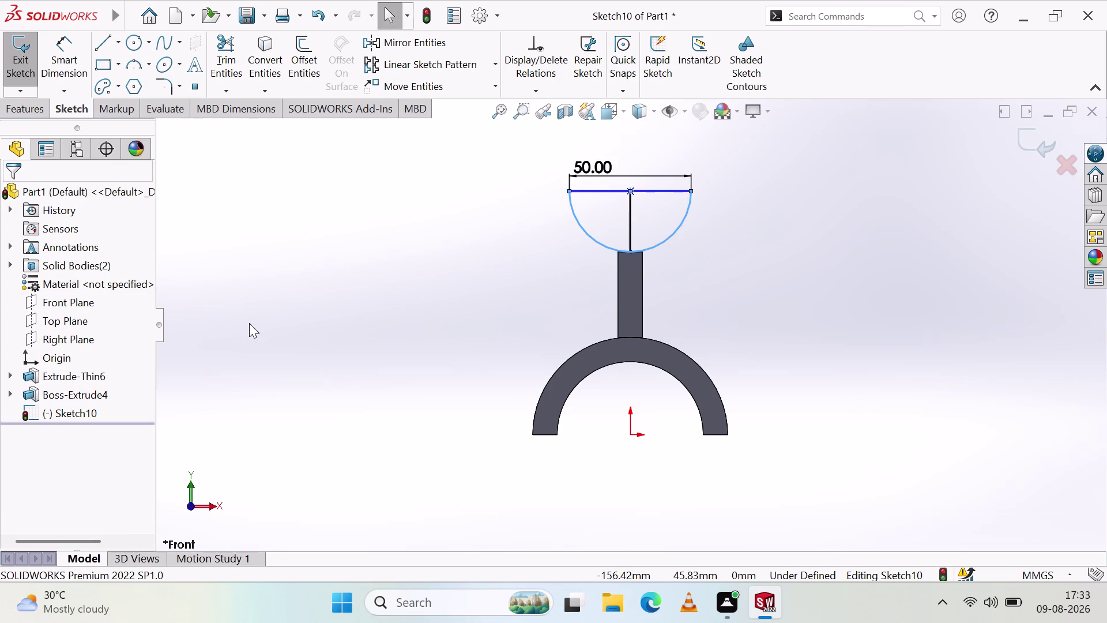
key(Escape)
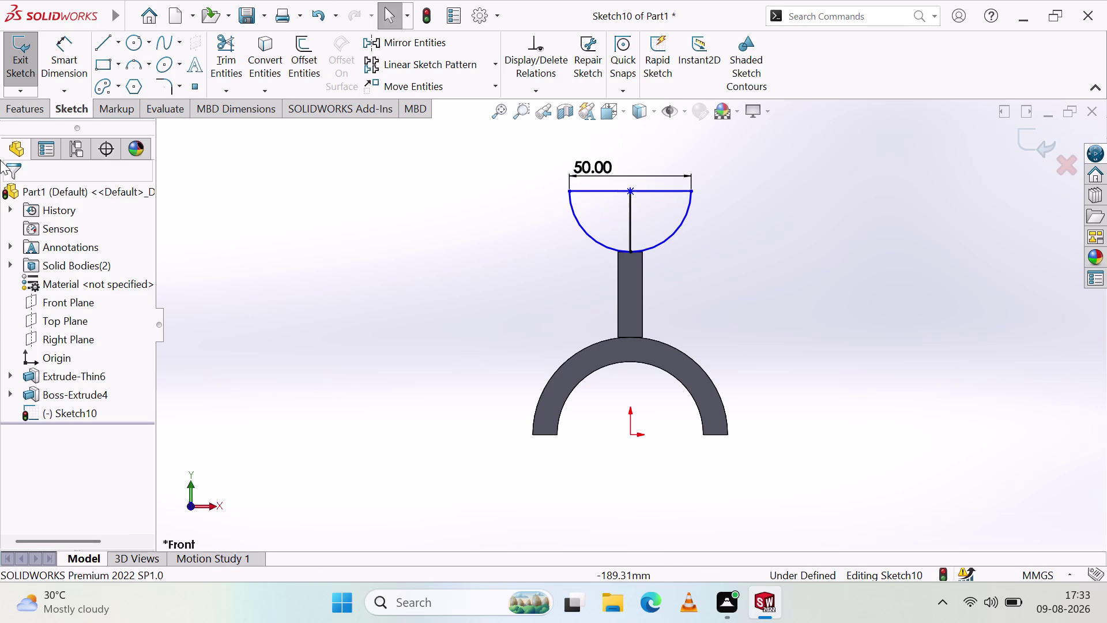
click(129, 66)
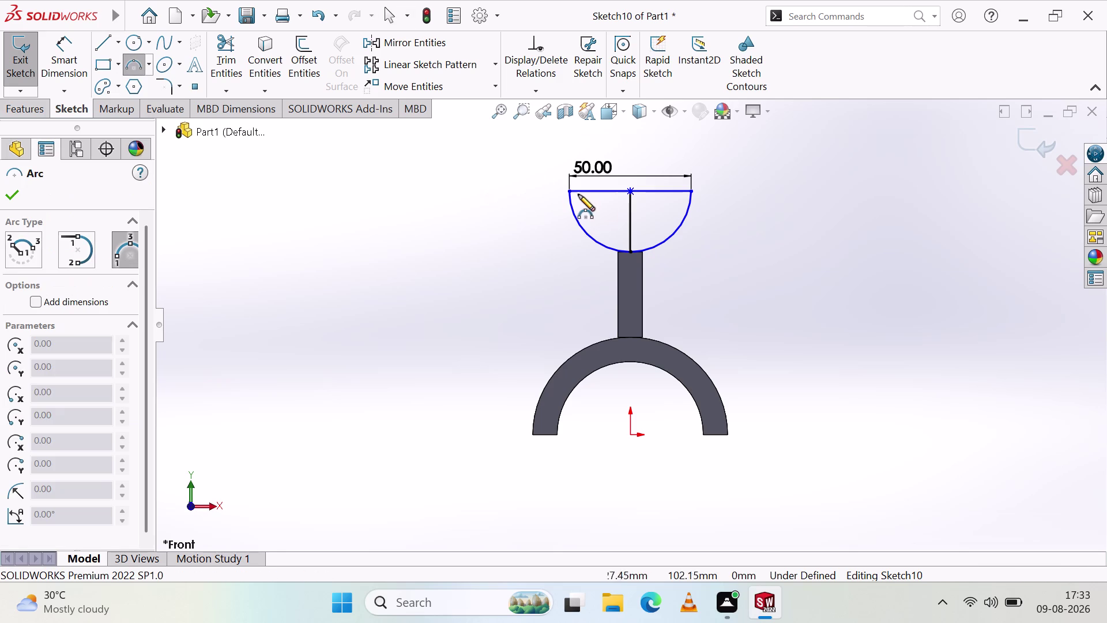
Draw an inner 3 Point Arc and dimension its left end 15 mm from the centre point.
click(590, 190)
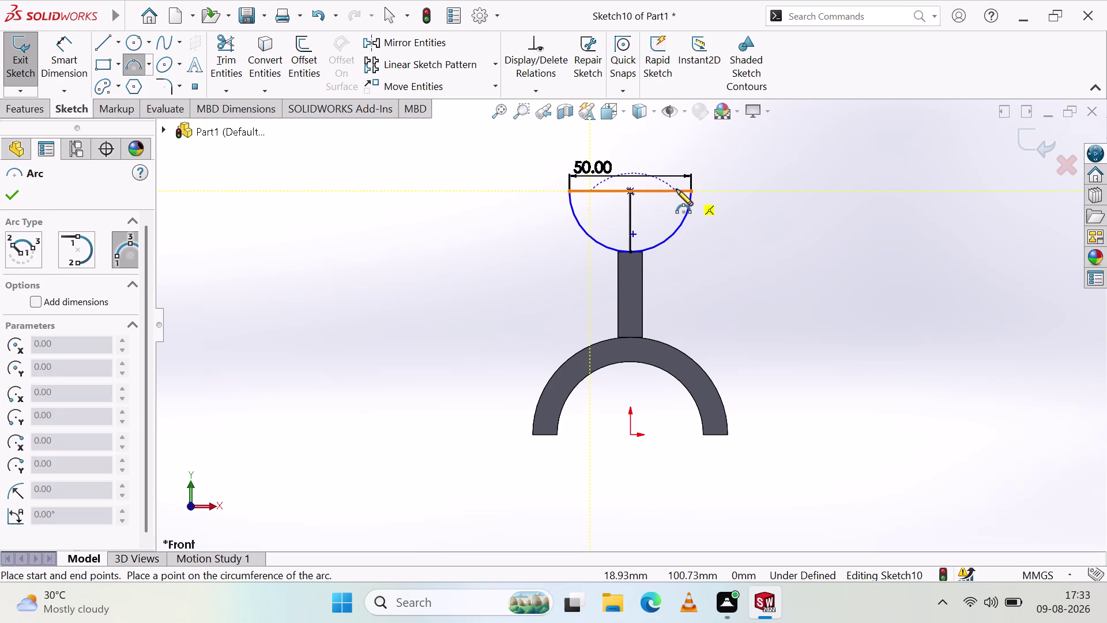
click(677, 191)
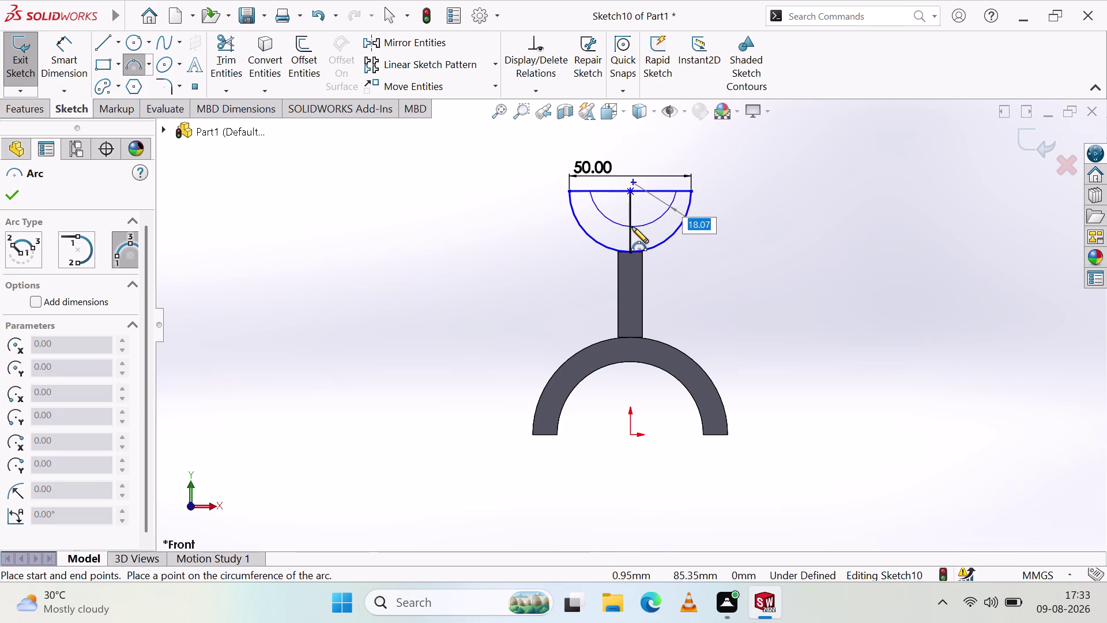
click(630, 231)
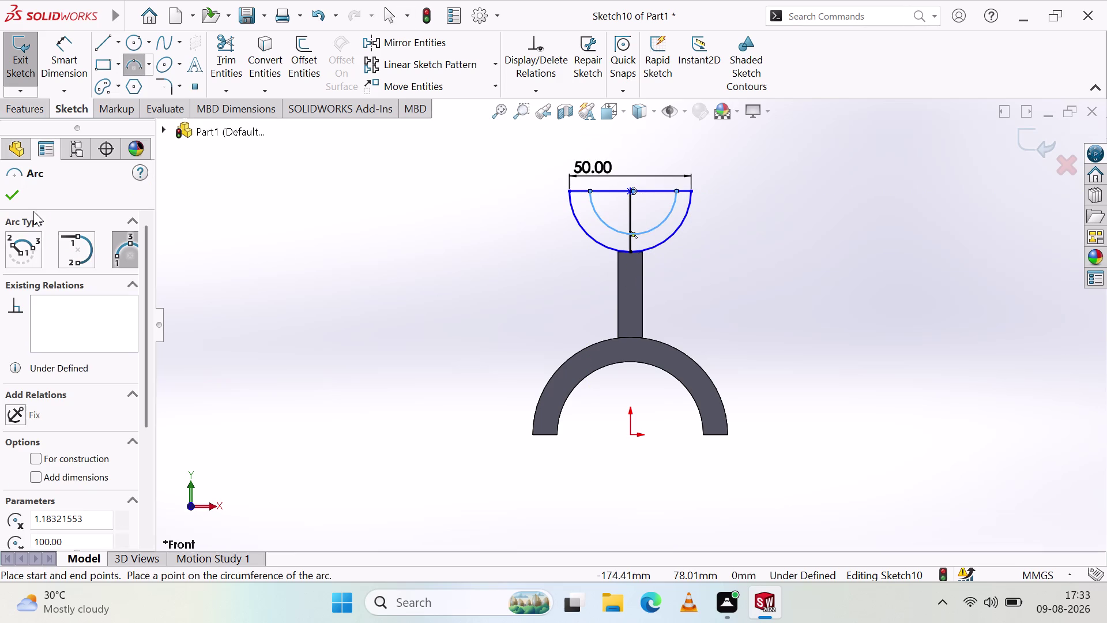
click(61, 51)
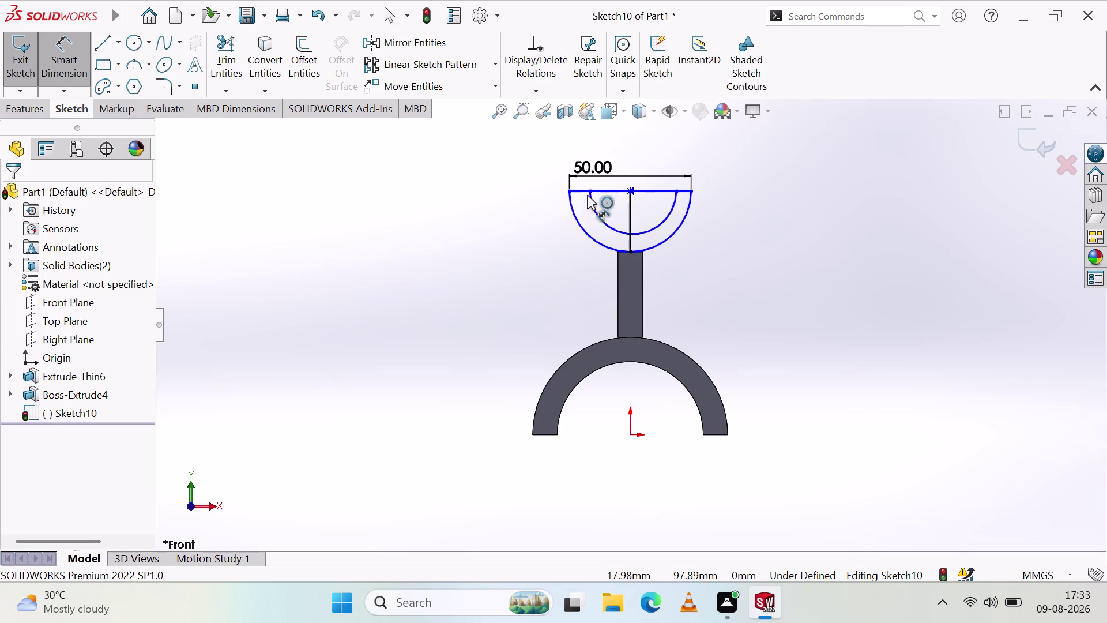
click(590, 188)
click(631, 192)
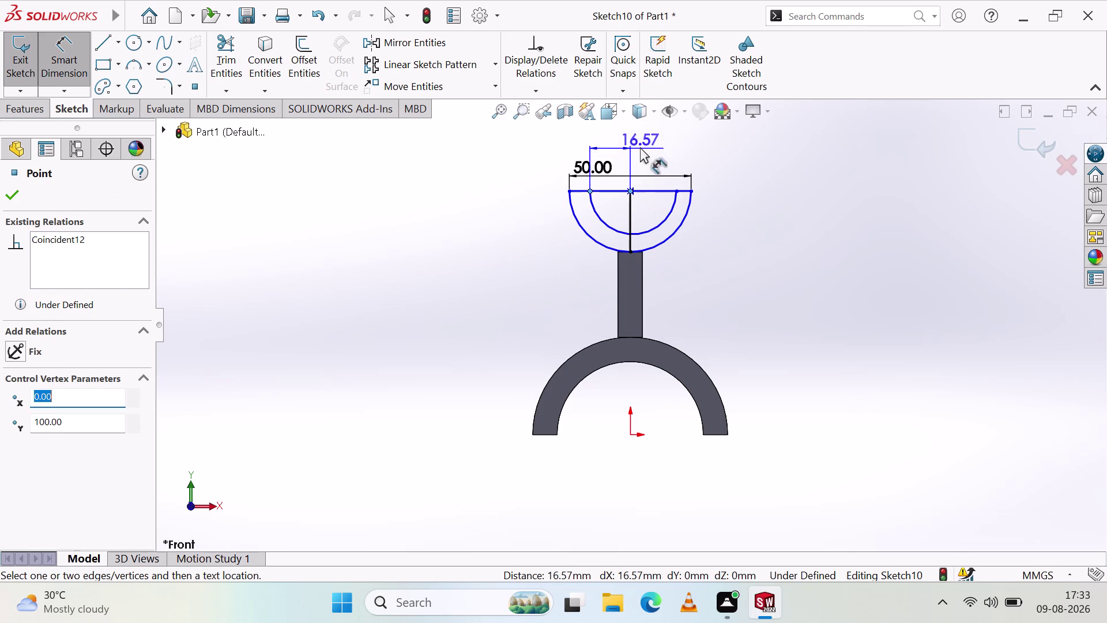
click(641, 147)
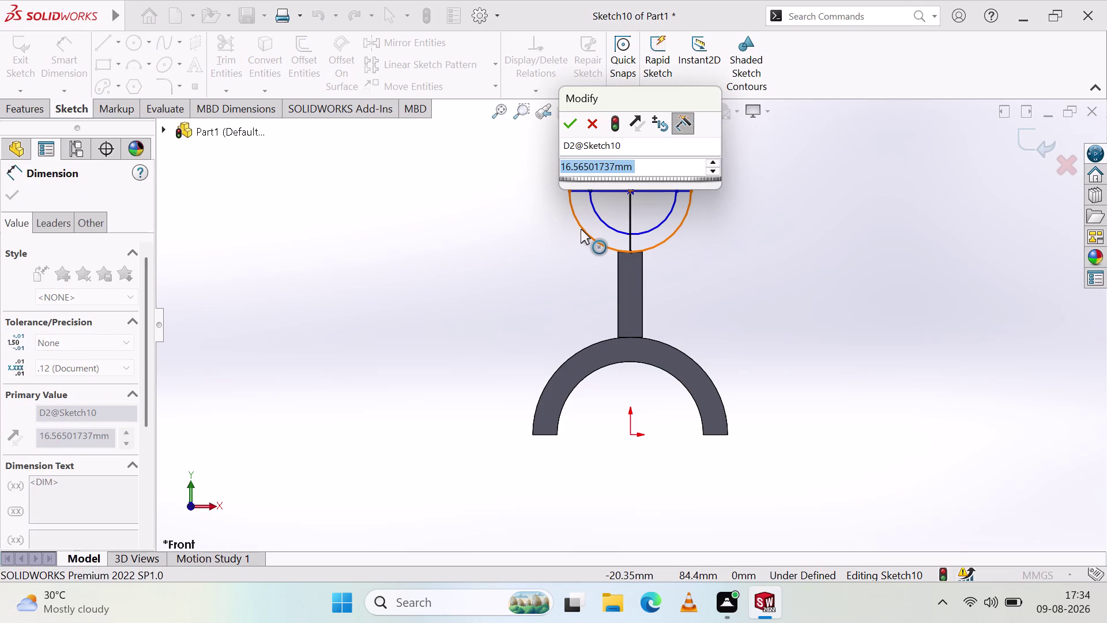
key(1)
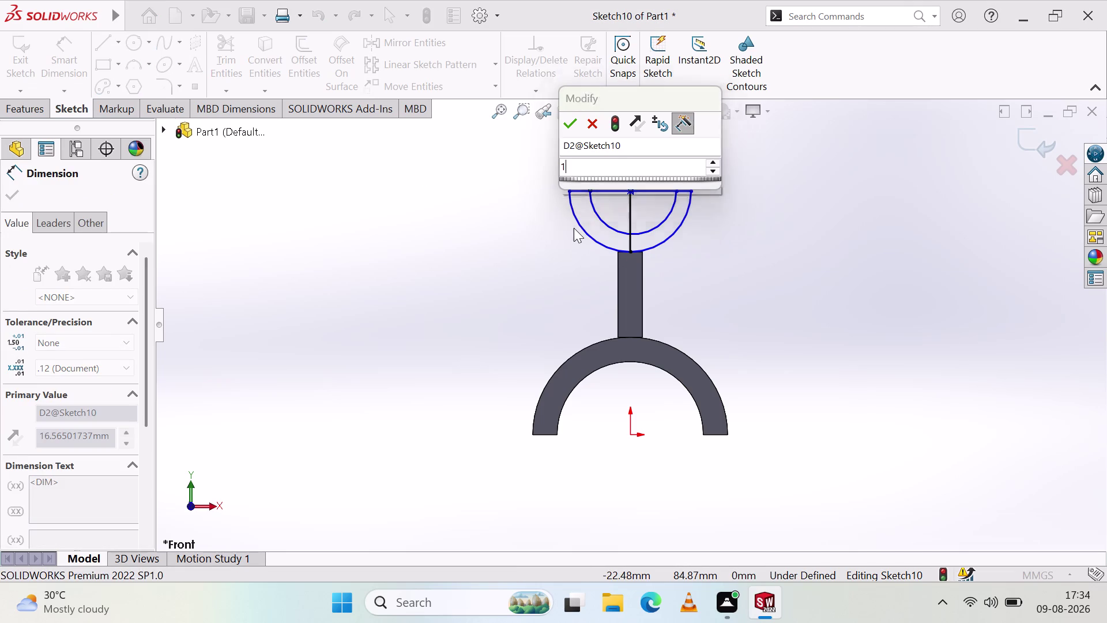
key(5)
key(Return)
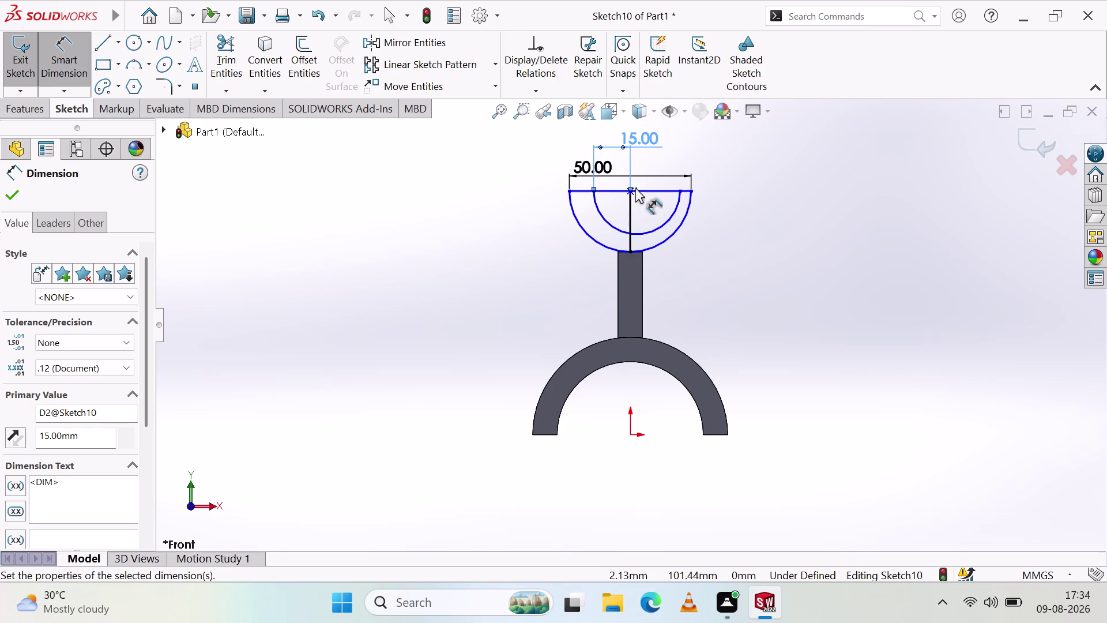
Set the inner arc's endpoint spacing to 30 mm.
click(629, 189)
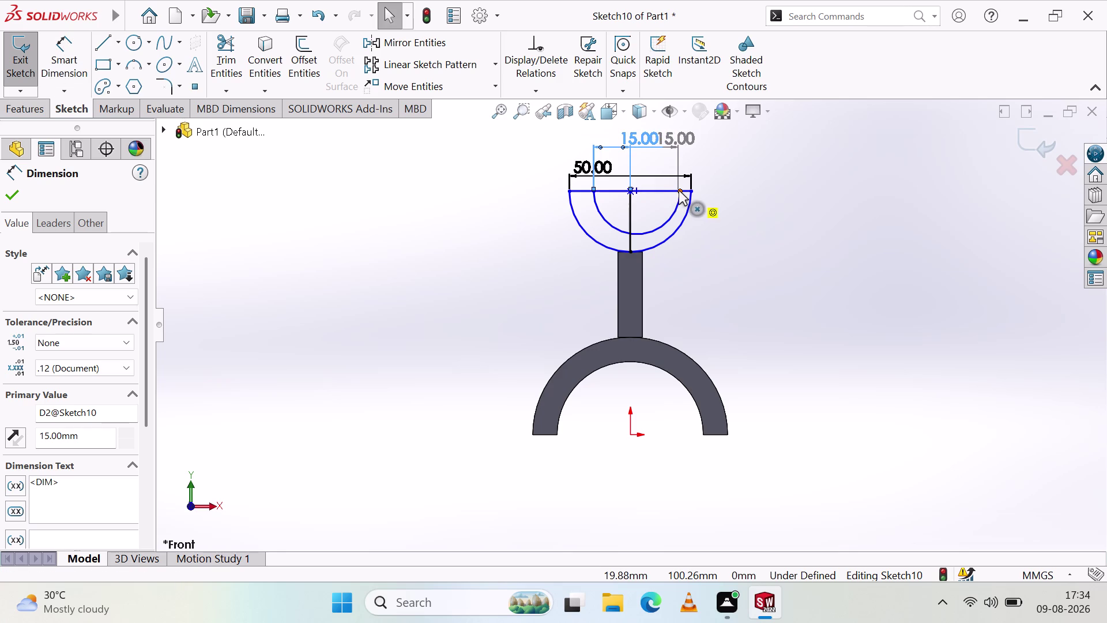
click(679, 190)
double_click(669, 136)
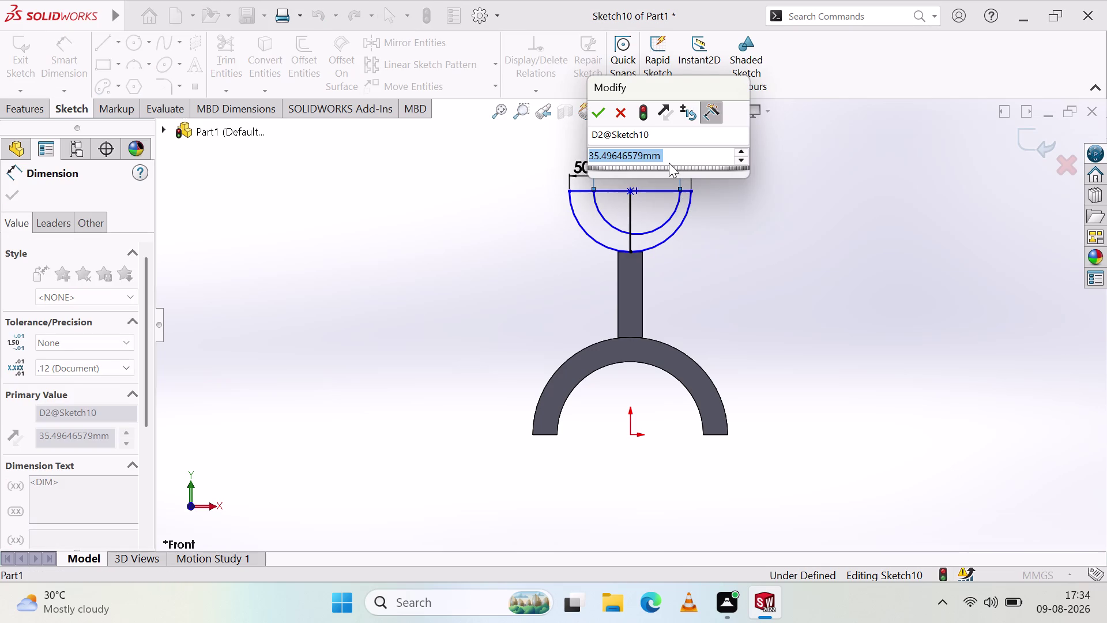
key(3)
key(0)
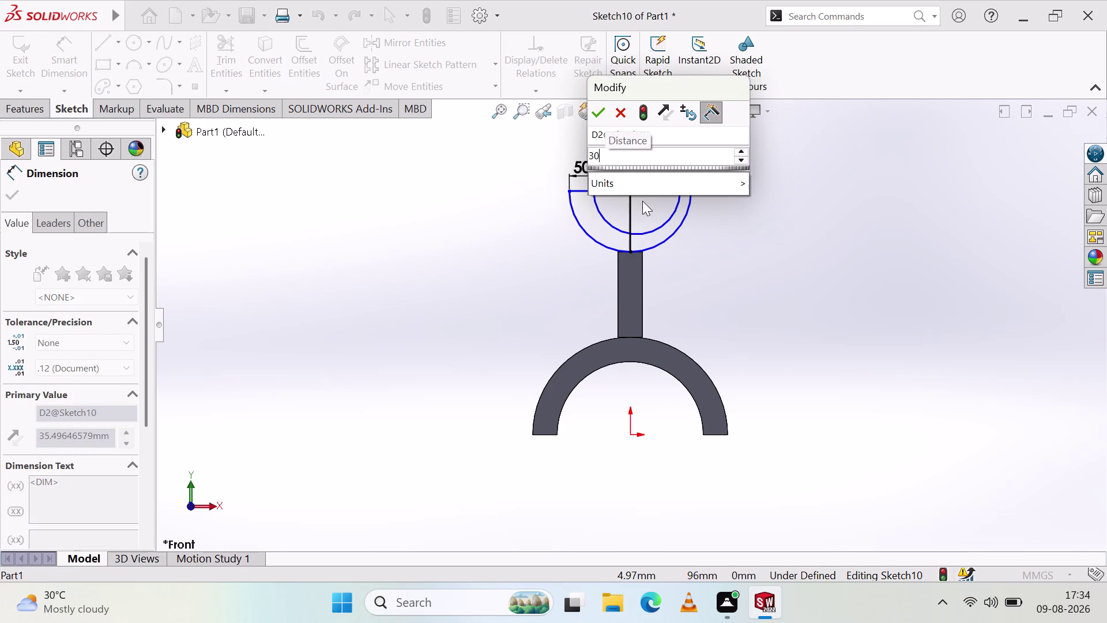
key(Return)
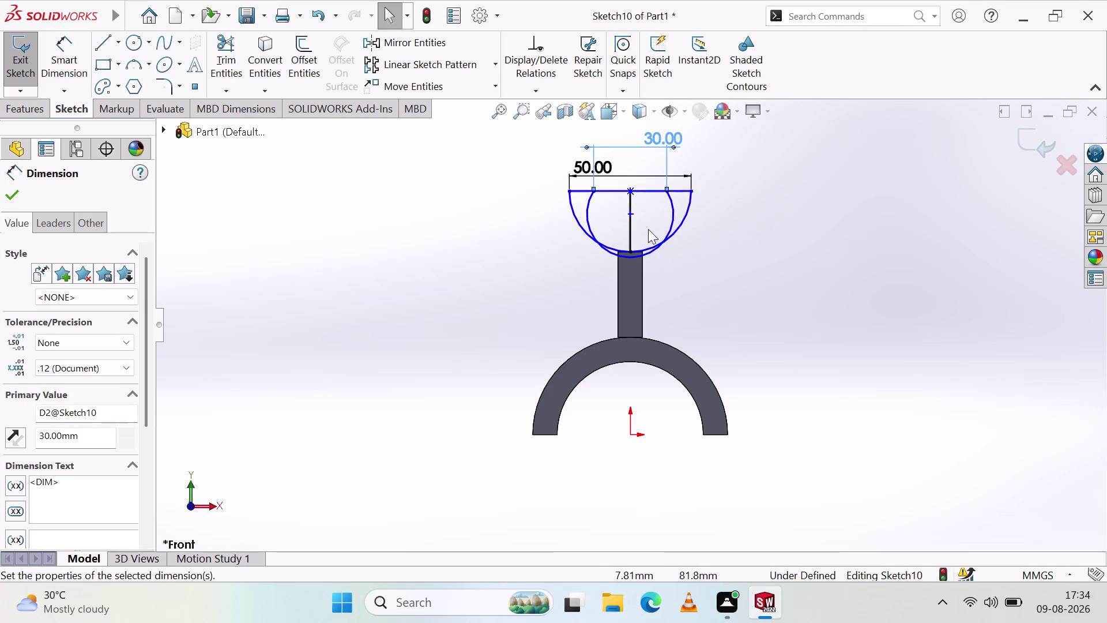
Select the inner arc and begin deleting it.
scroll(down, 3)
scroll(up, 3)
click(584, 247)
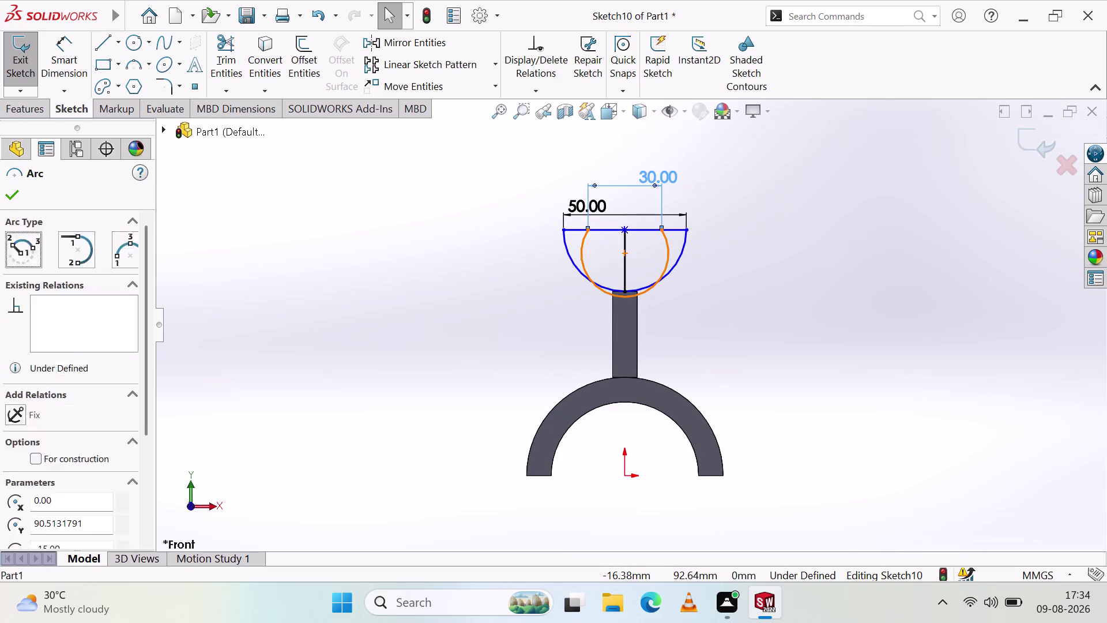
right_click(579, 251)
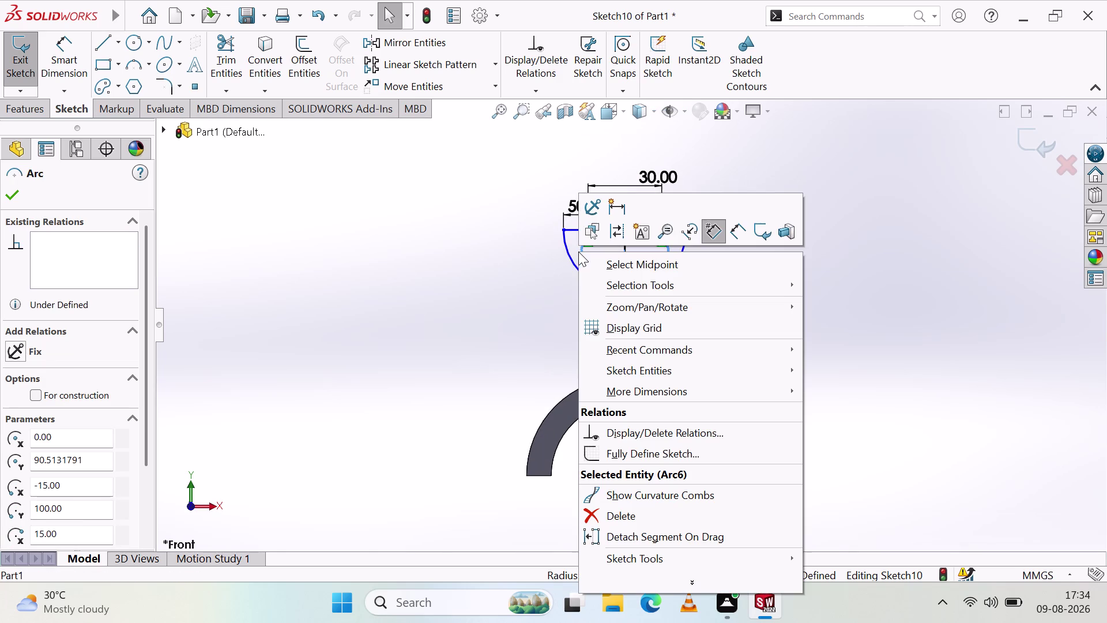
key(Delete)
click(514, 287)
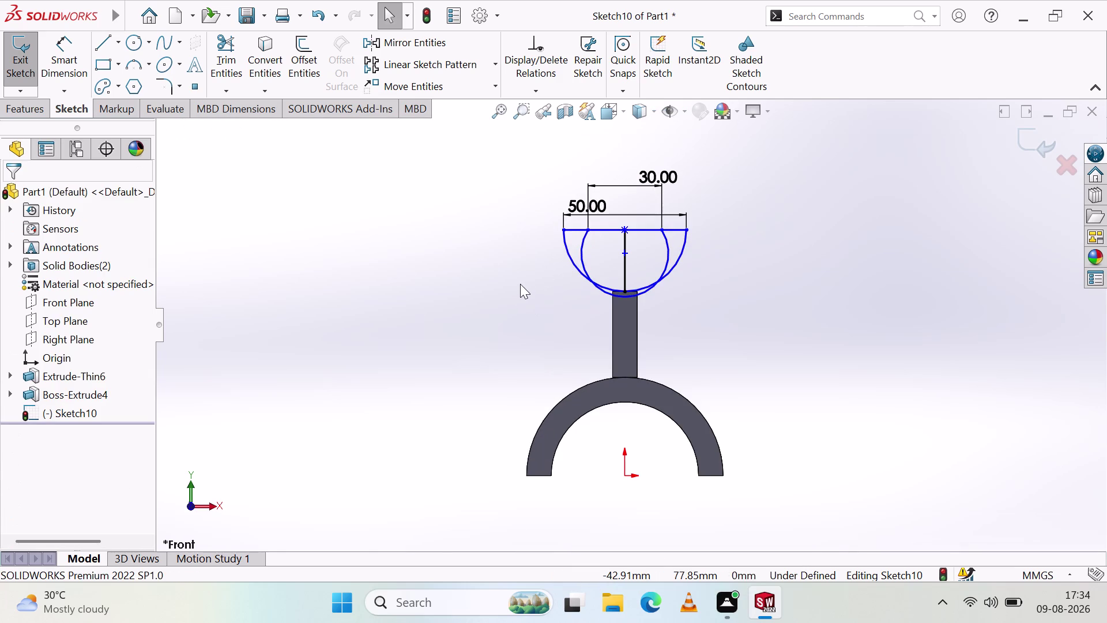
click(583, 241)
Confirm deleting the inner arc and abandon a stray line from the centre point.
key(Delete)
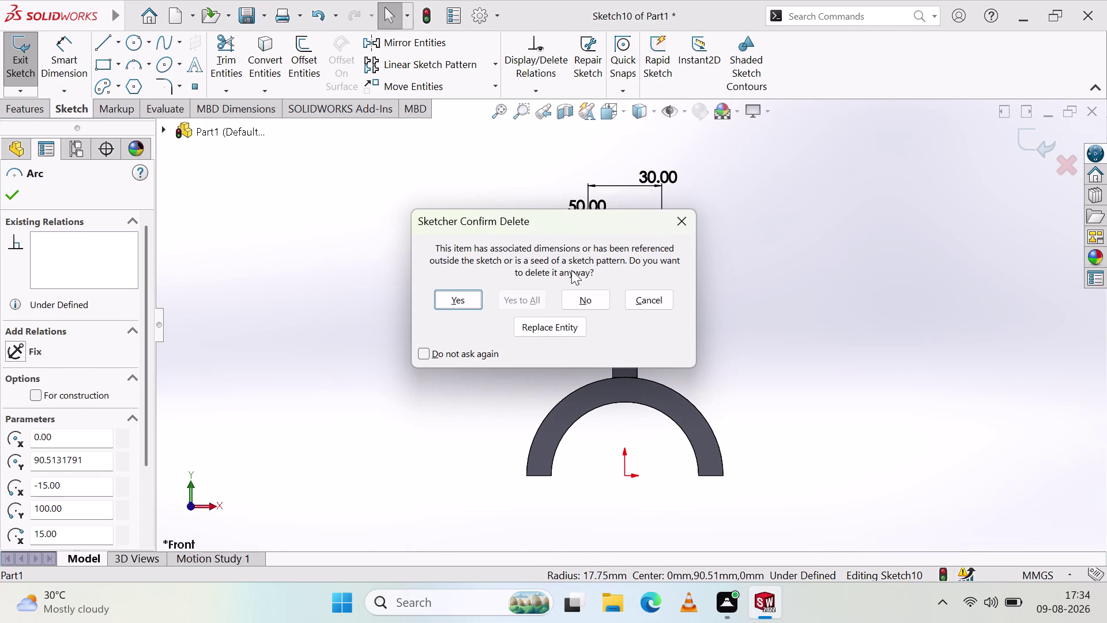
click(465, 302)
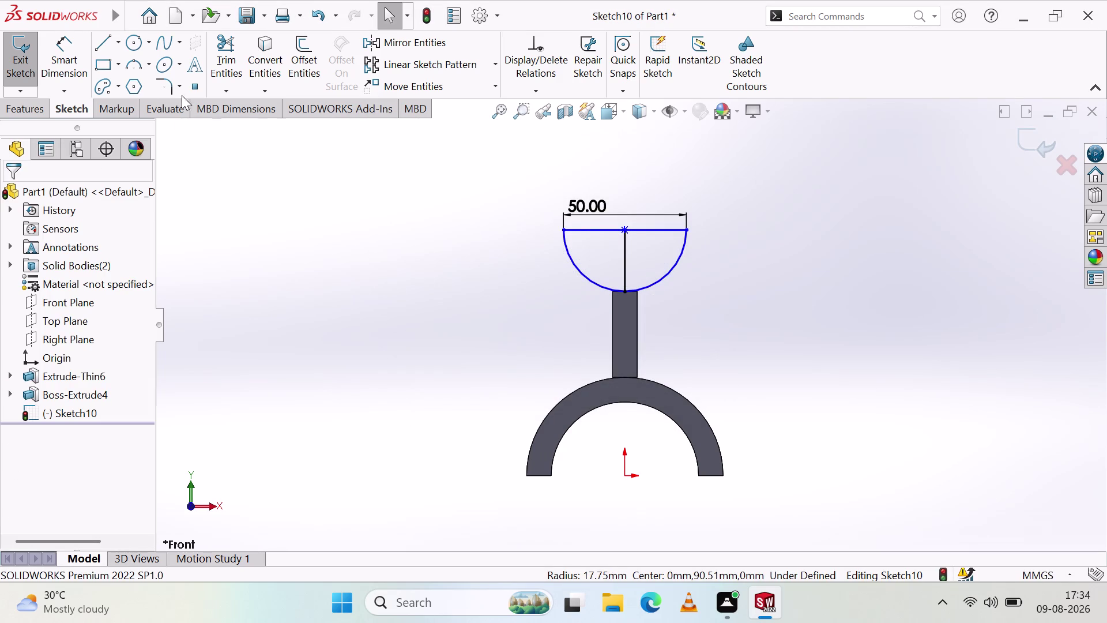
click(107, 46)
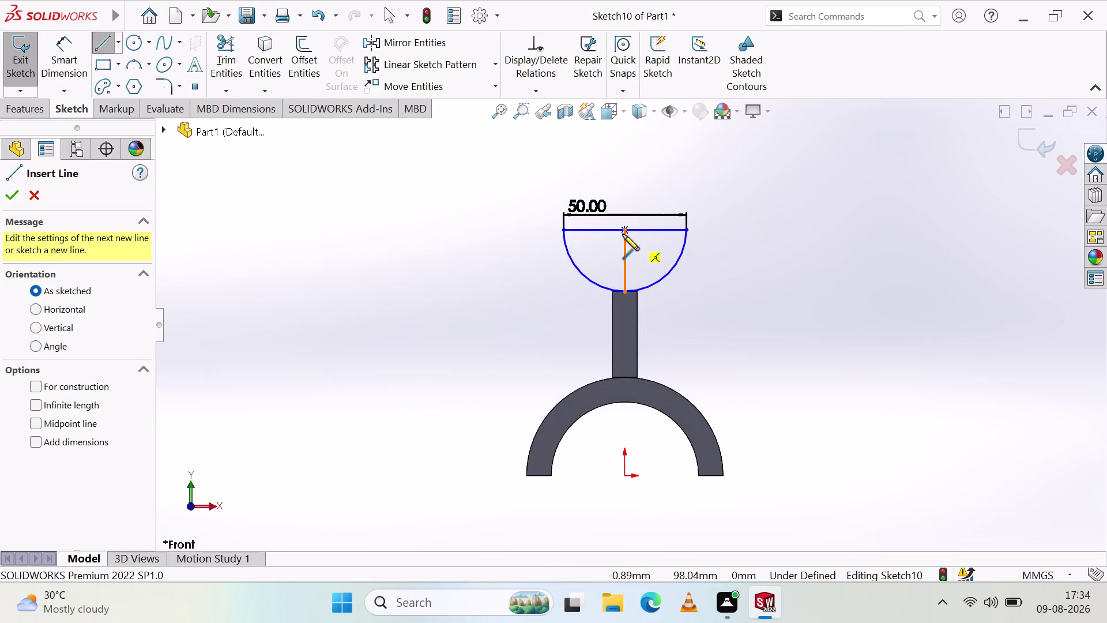
click(623, 232)
right_click(588, 247)
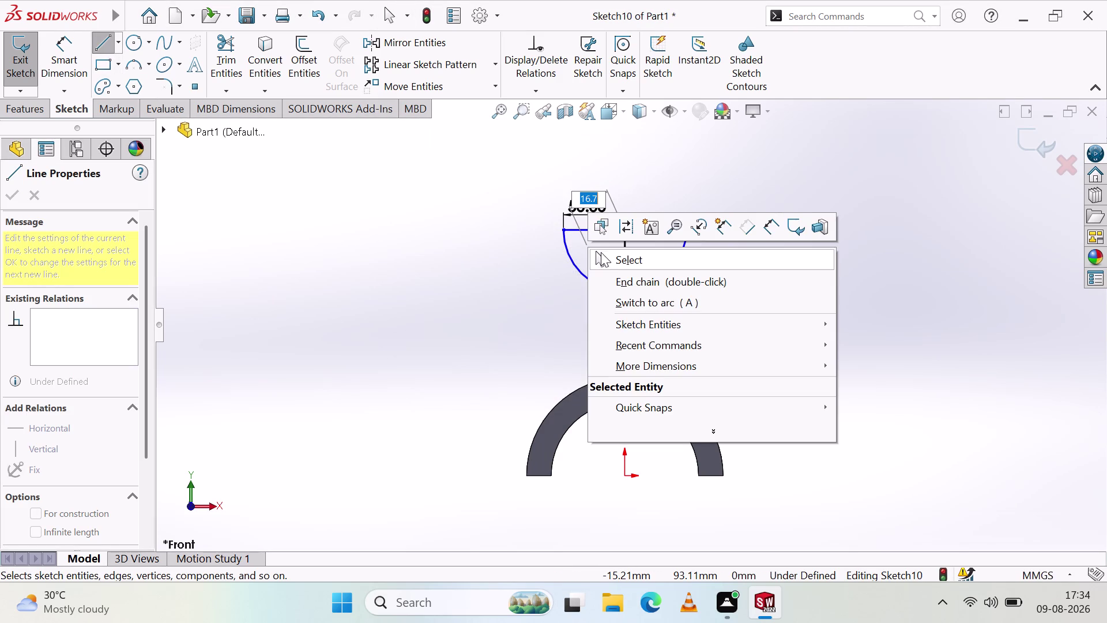
click(605, 258)
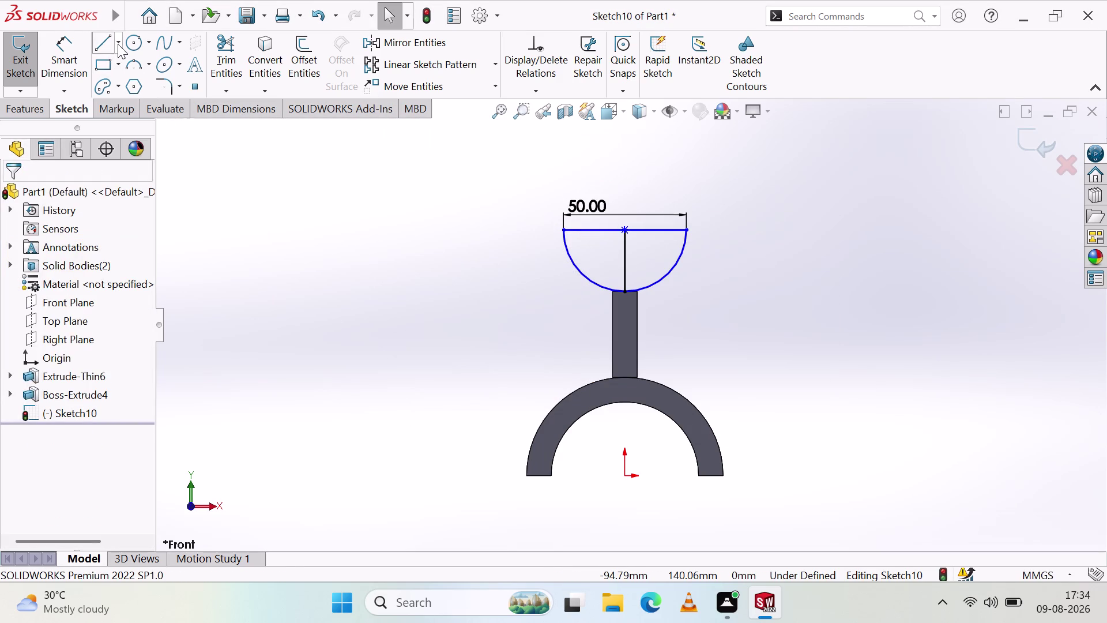
Discard a stray midpoint line and check that the top line measures 50 mm.
click(119, 44)
click(119, 102)
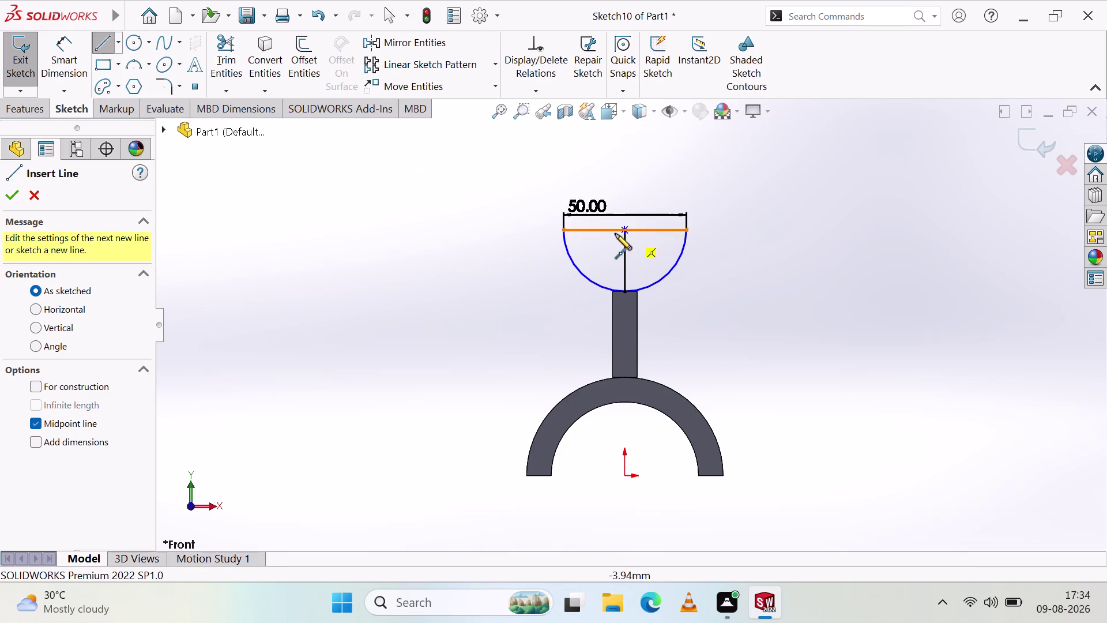
click(622, 228)
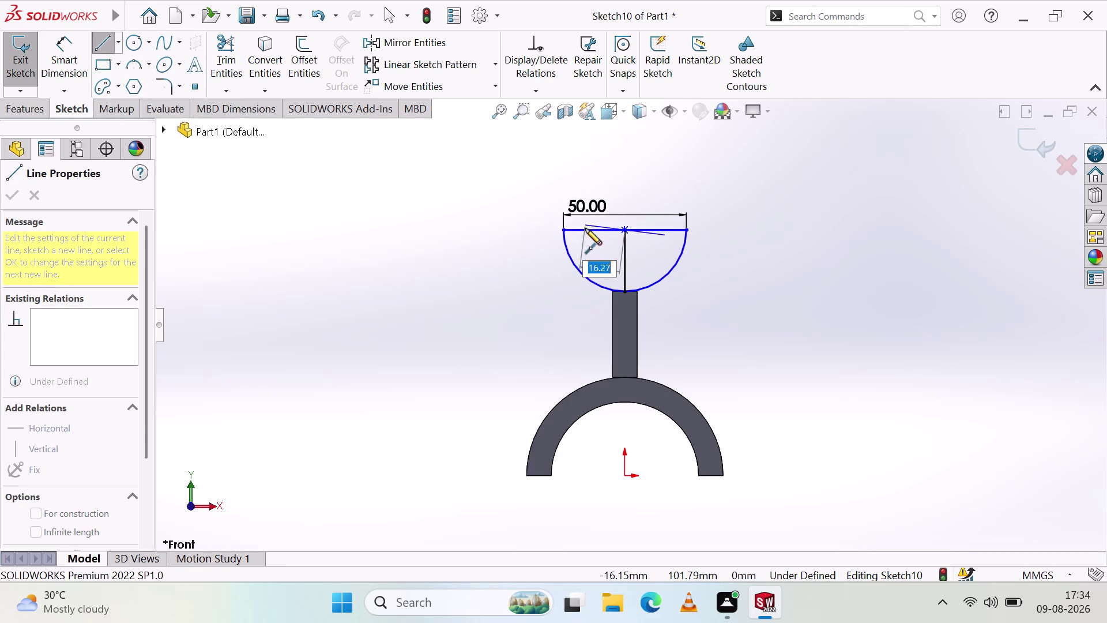
click(586, 231)
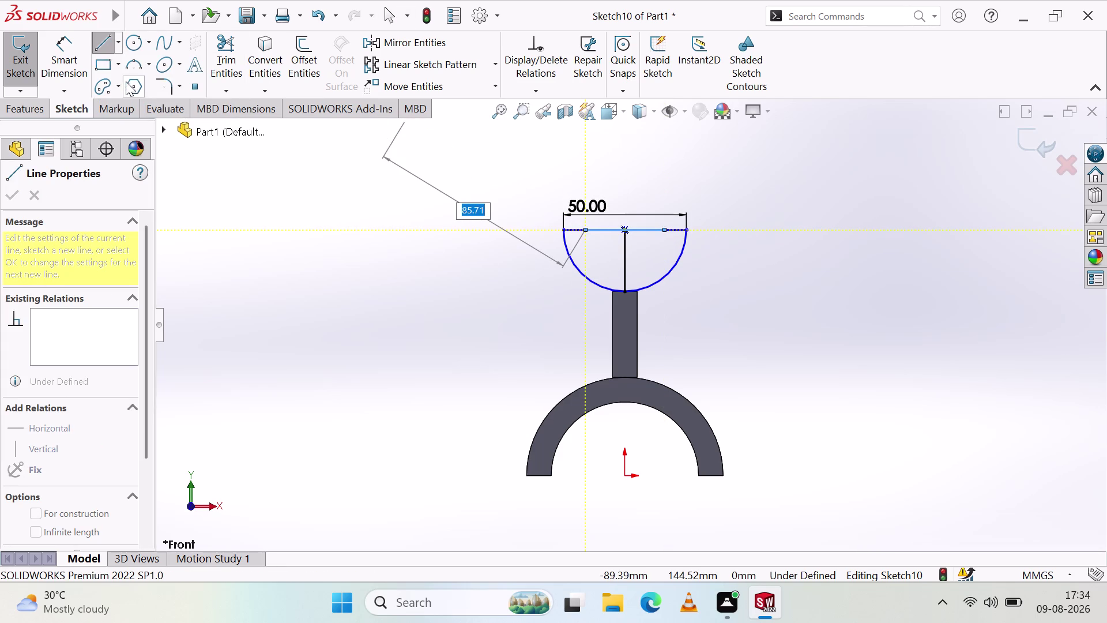
click(71, 56)
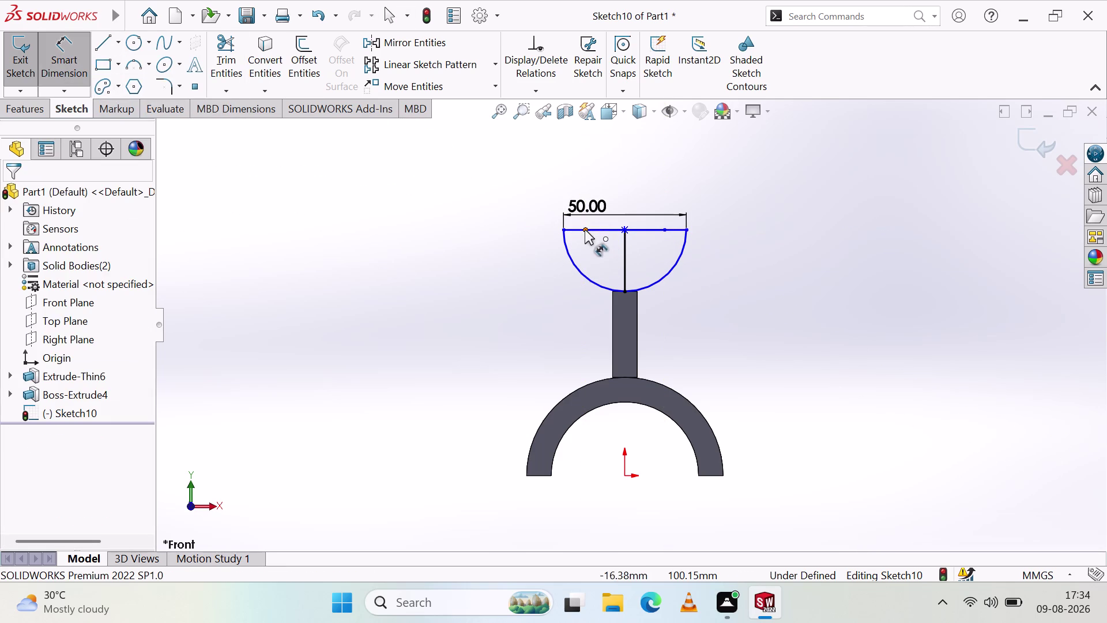
click(582, 227)
click(663, 228)
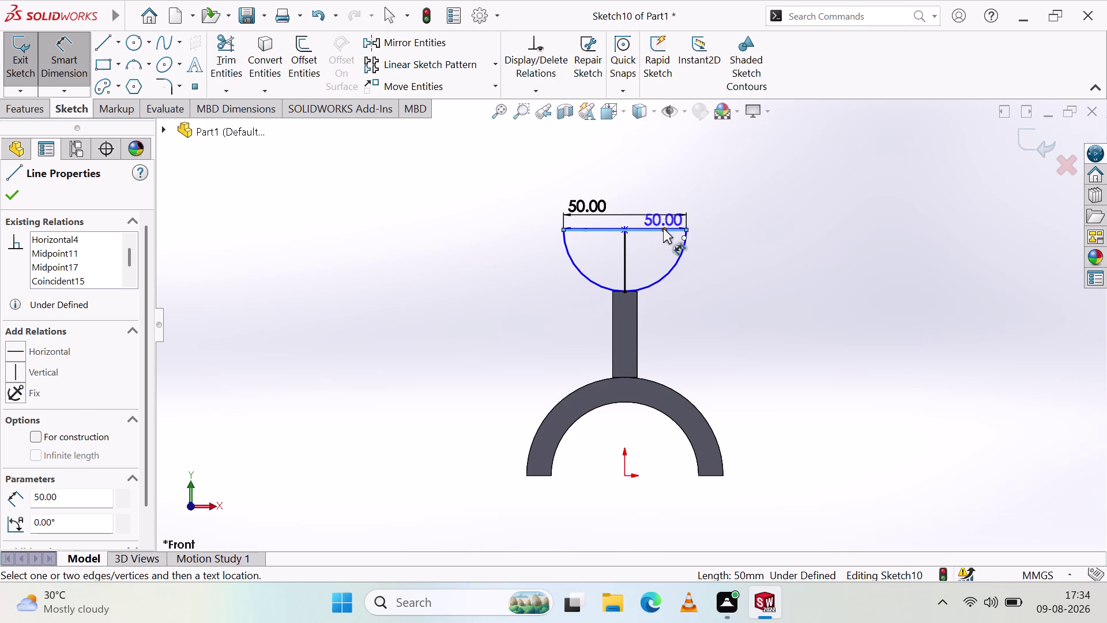
right_click(681, 155)
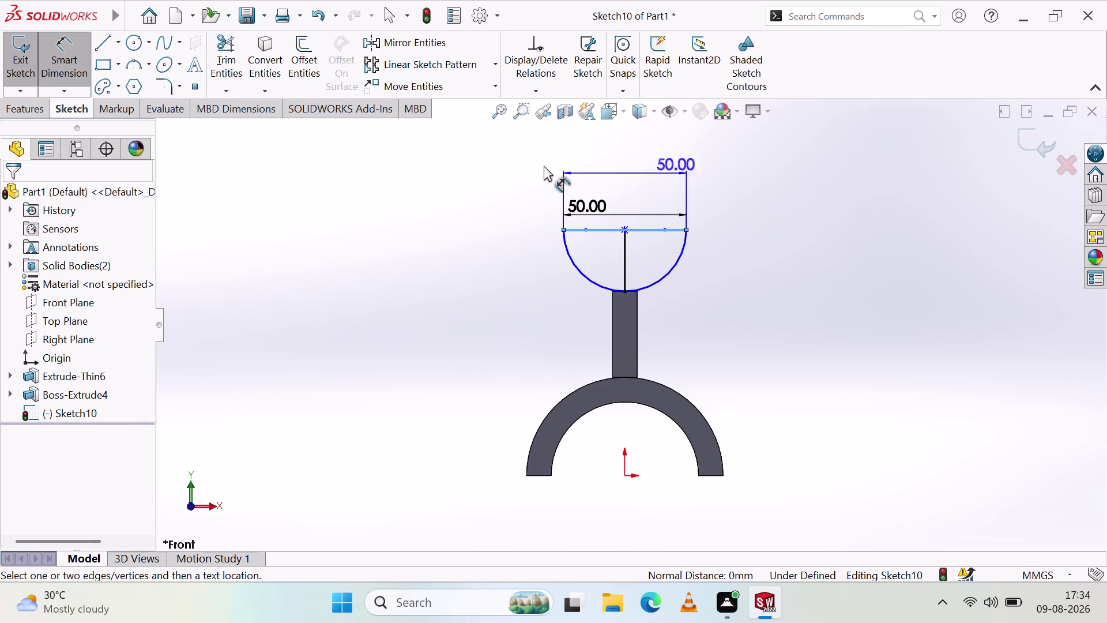
click(49, 65)
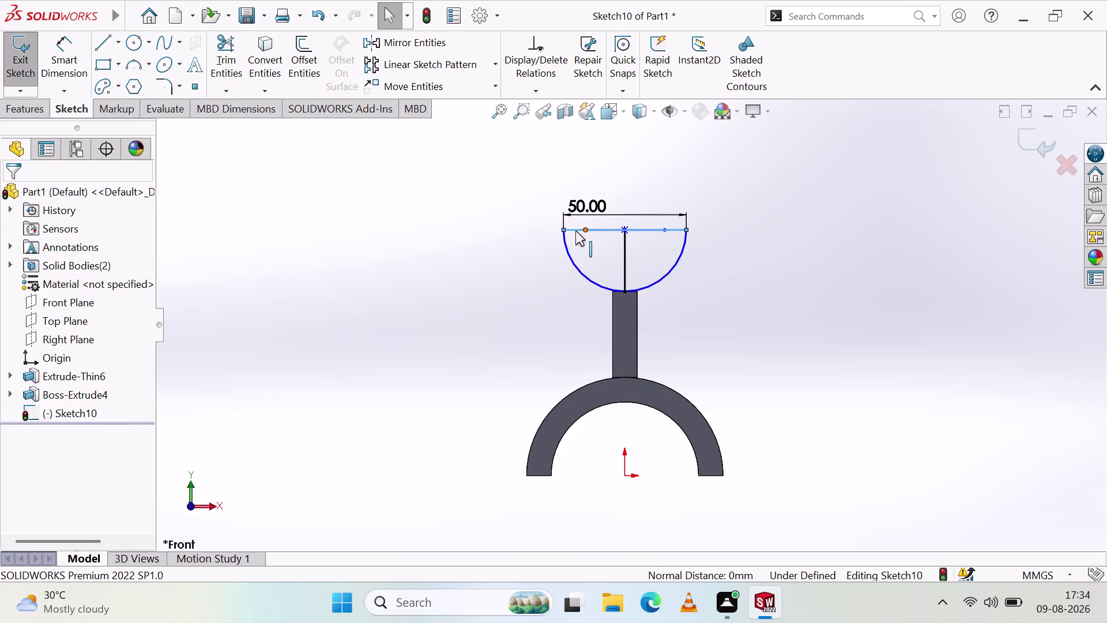
Add two sketch points on the left and right halves of the top line.
right_click(457, 286)
click(482, 308)
click(375, 297)
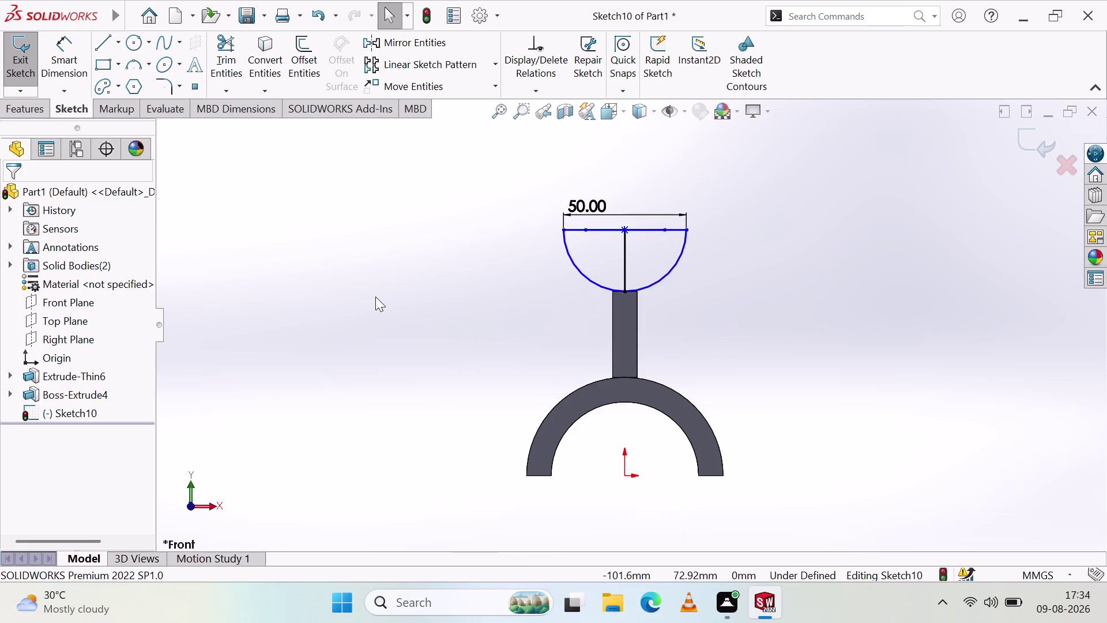
click(60, 46)
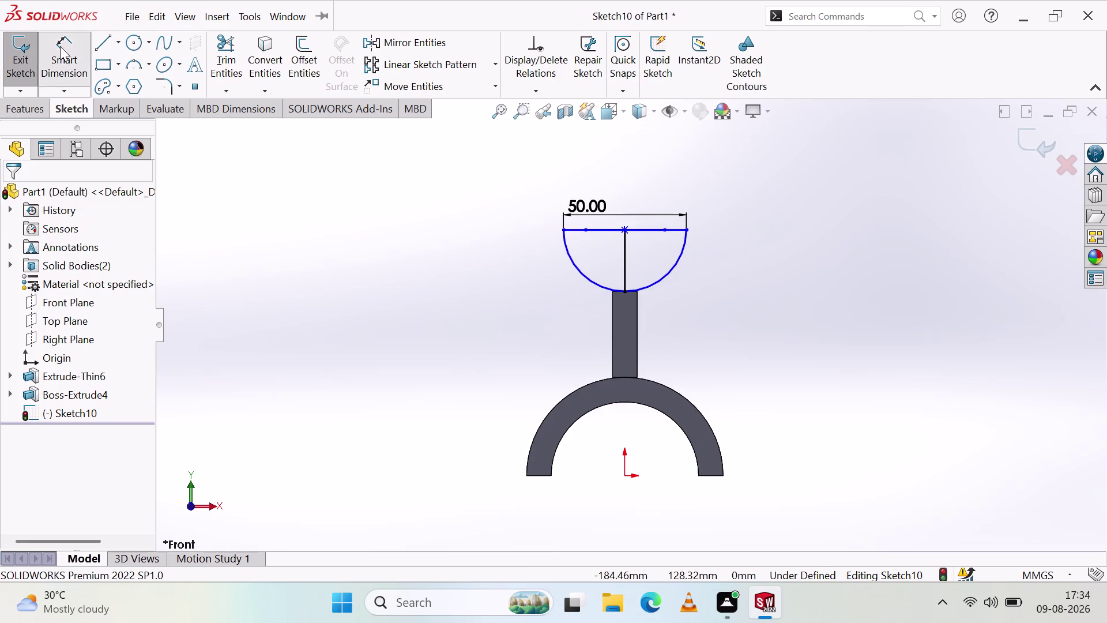
Dimension the two top-line points 30 mm apart.
click(584, 231)
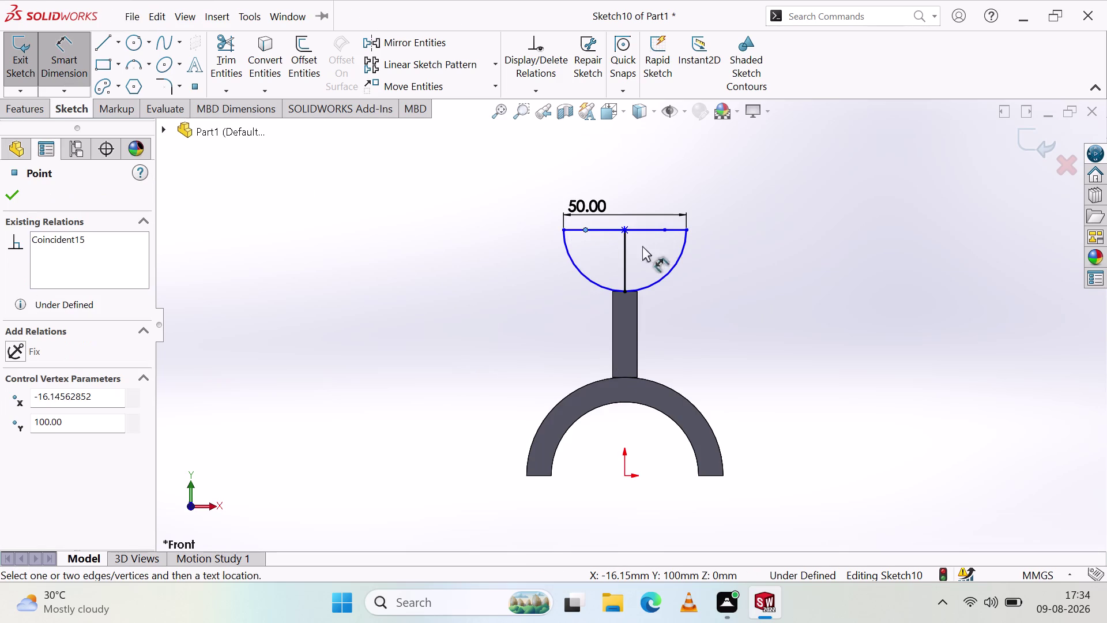
click(663, 227)
click(659, 173)
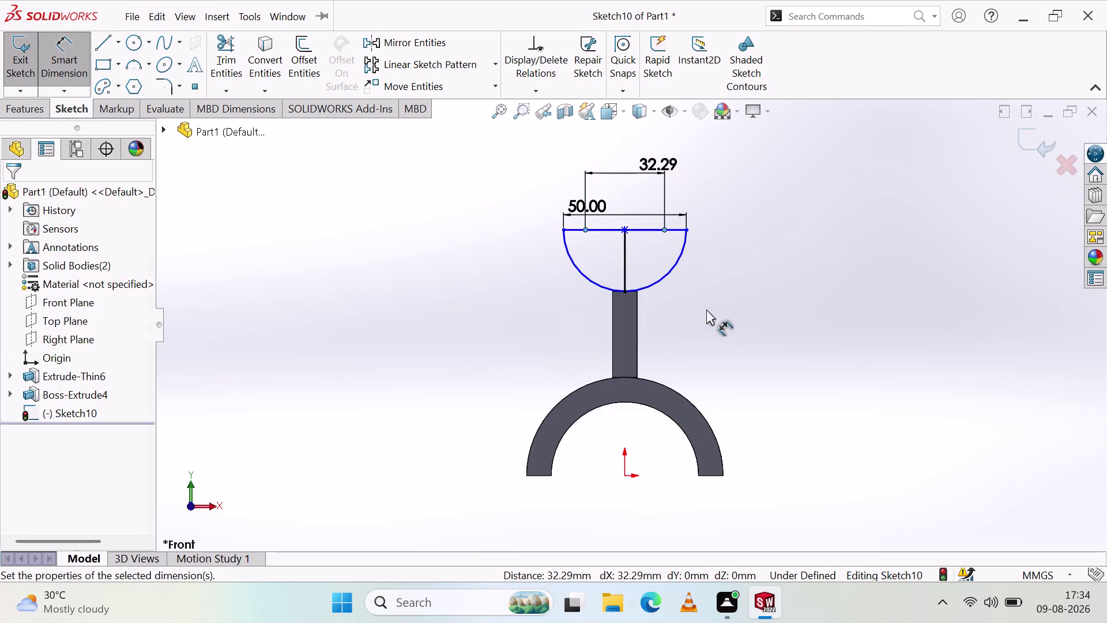
key(3)
key(0)
key(Return)
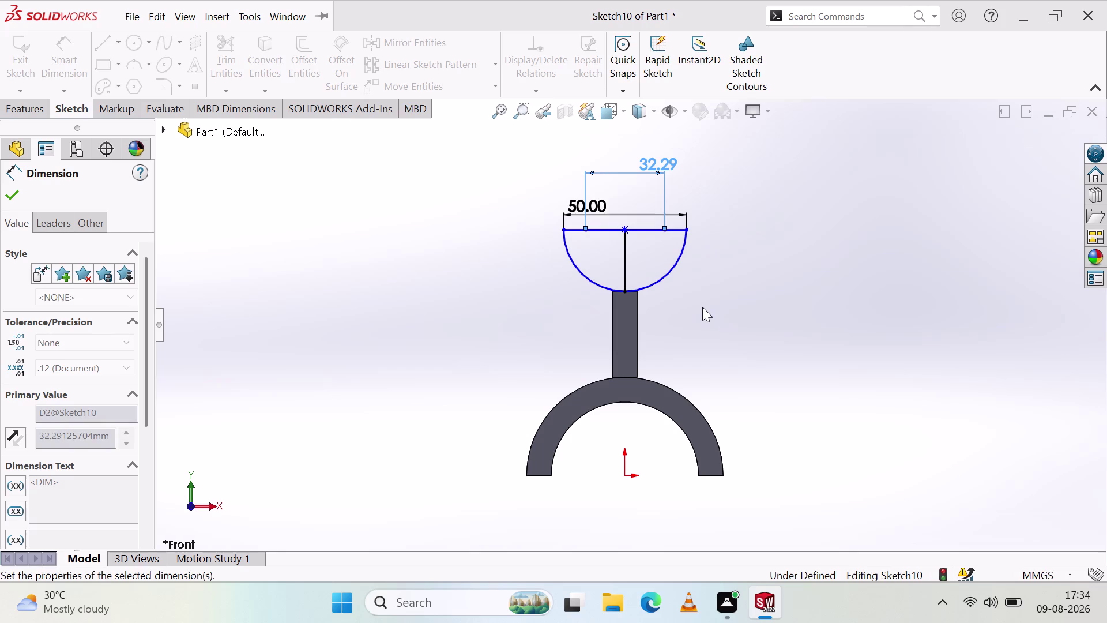
key(Escape)
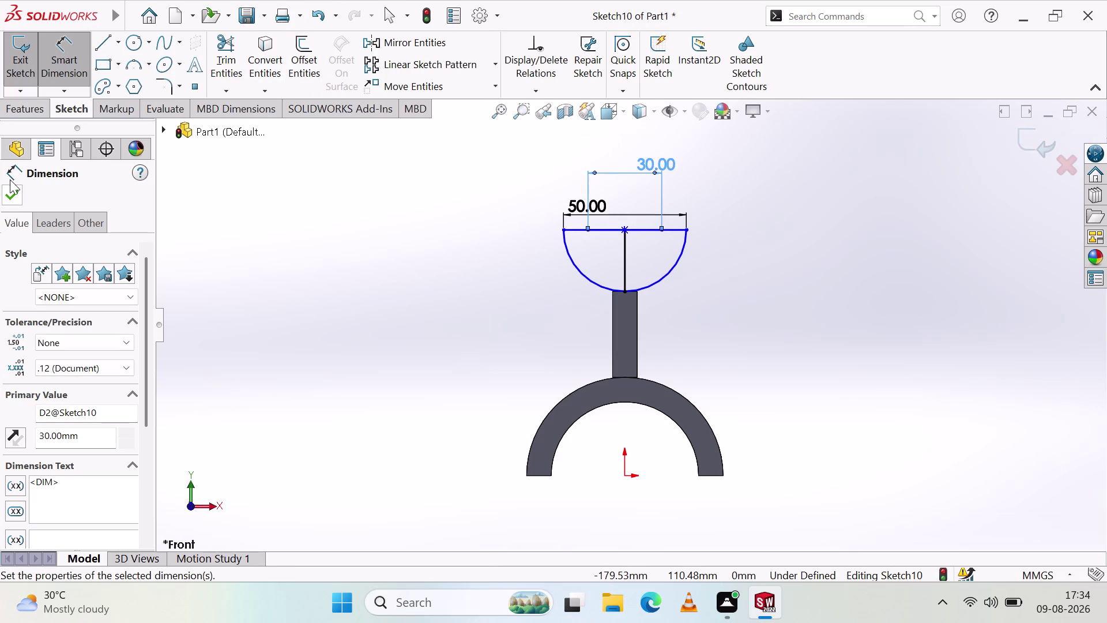
Draw a downward 3 Point Arc from the left point to the right point.
click(130, 66)
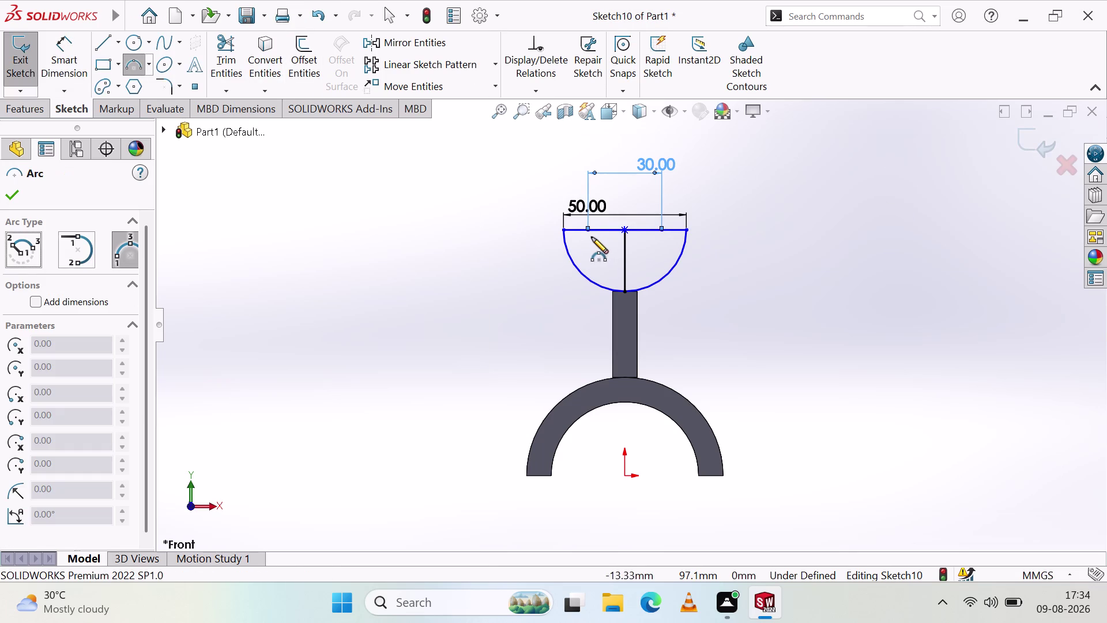
click(584, 231)
click(662, 229)
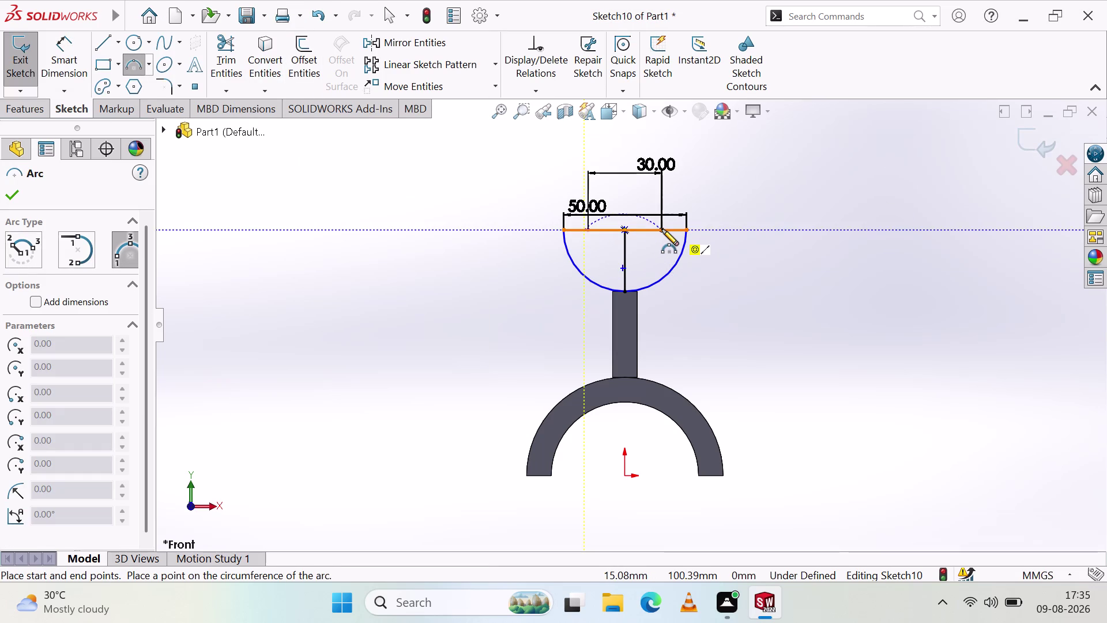
click(624, 269)
middle_drag(446, 335, 470, 353)
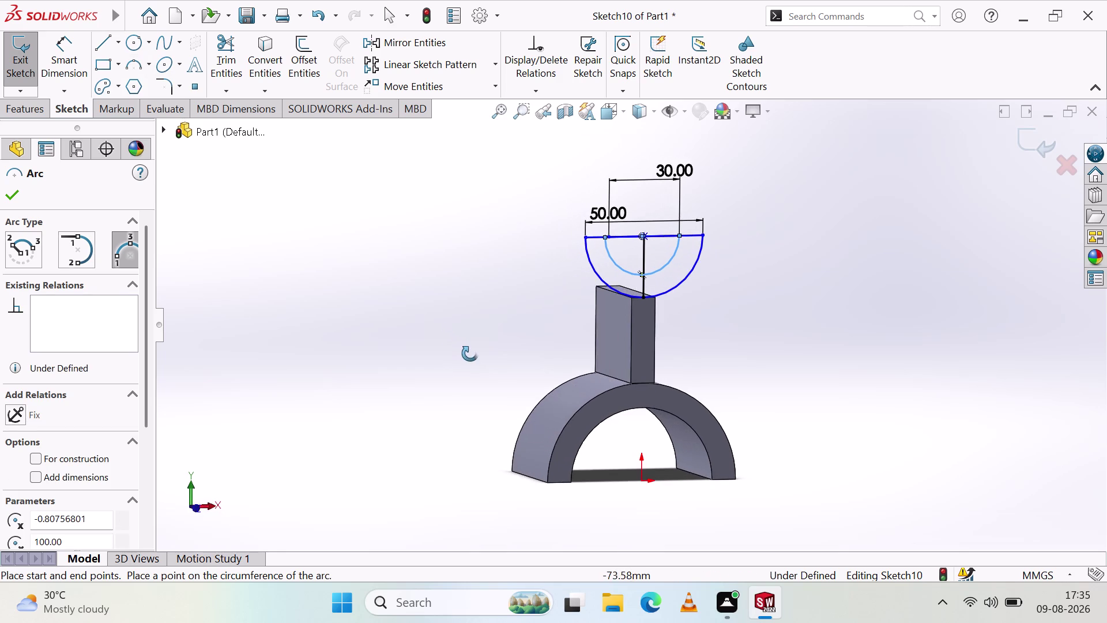
middle_drag(470, 354, 469, 355)
key(Escape)
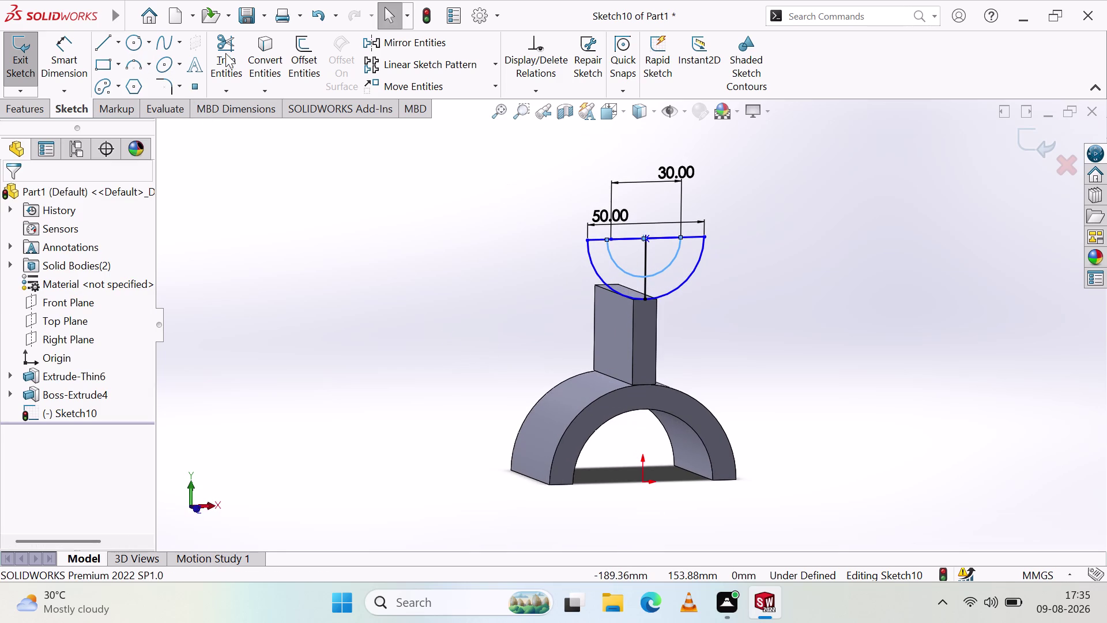
Trim to closest to remove the top cap line's middle span, accepting the relation warning.
click(229, 36)
click(620, 235)
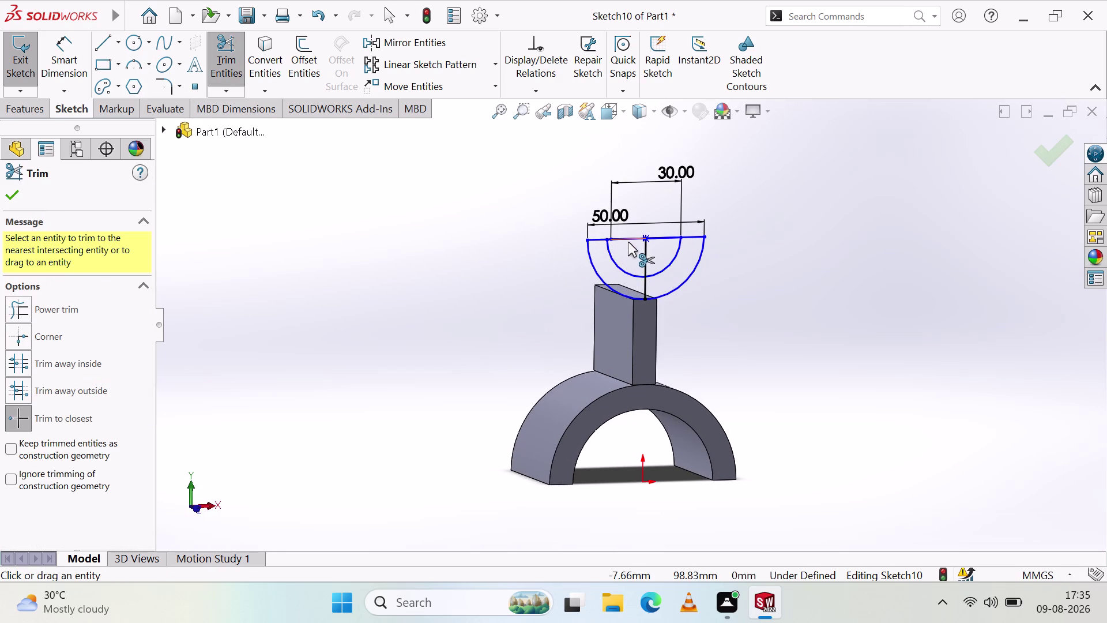
click(625, 239)
click(593, 321)
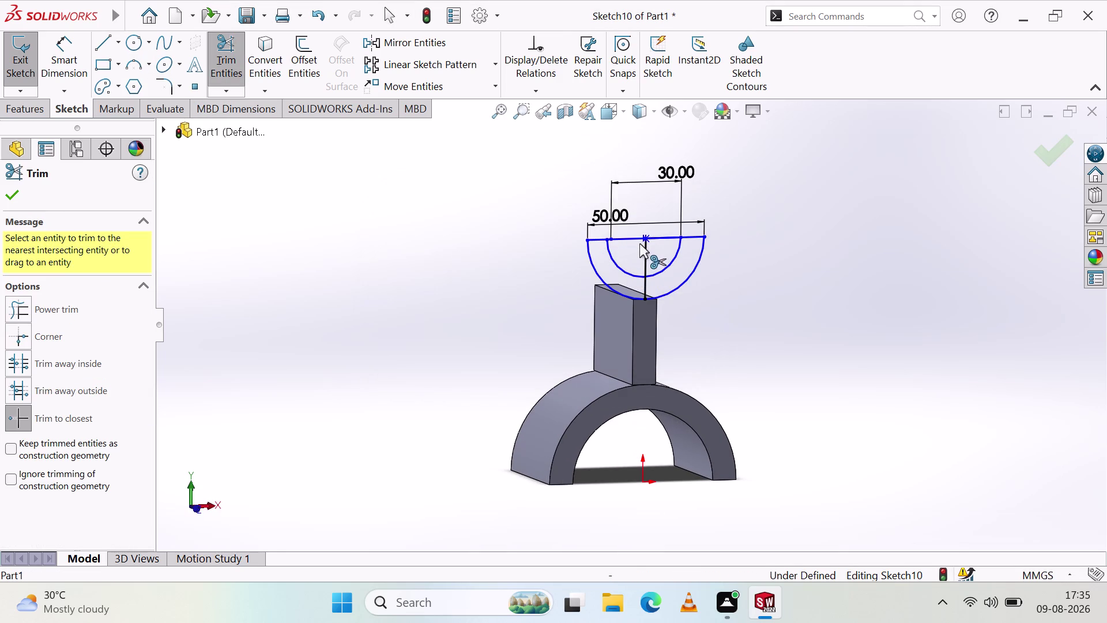
click(639, 234)
click(631, 235)
click(630, 240)
click(629, 237)
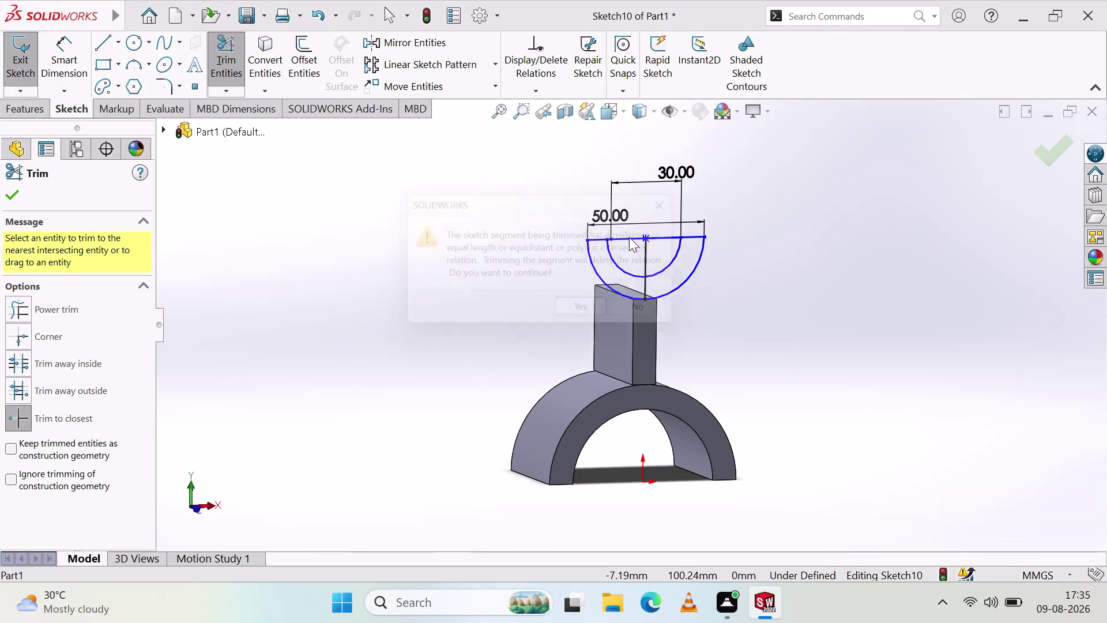
click(596, 326)
Trim away the remaining pieces of the centre line, leaving the half-ring outline.
scroll(up, 3)
middle_drag(751, 317, 733, 315)
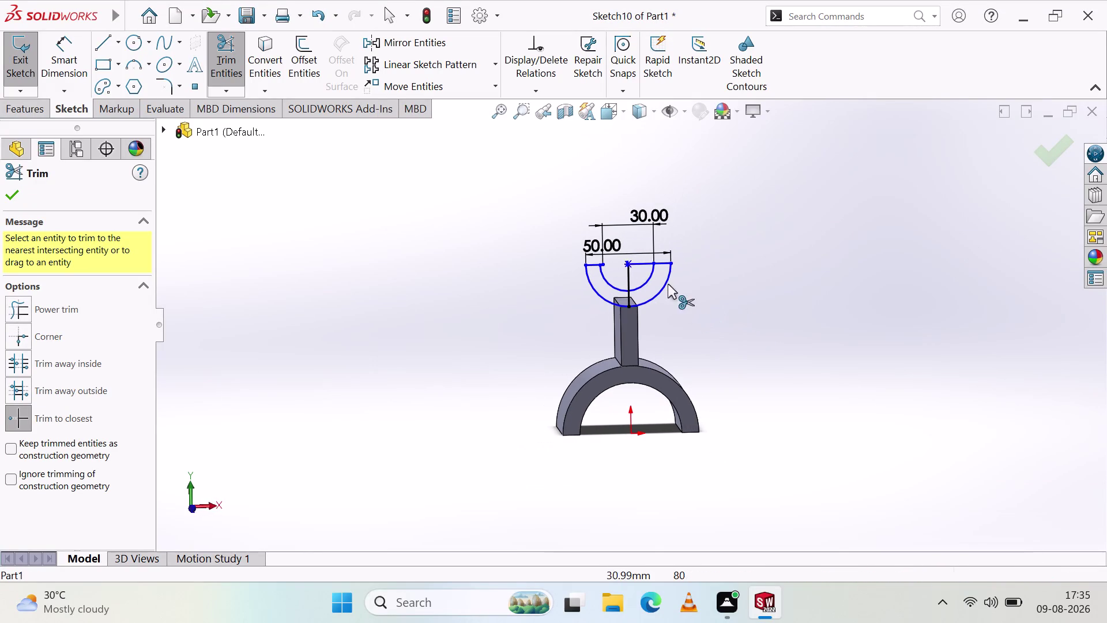
click(644, 261)
click(644, 262)
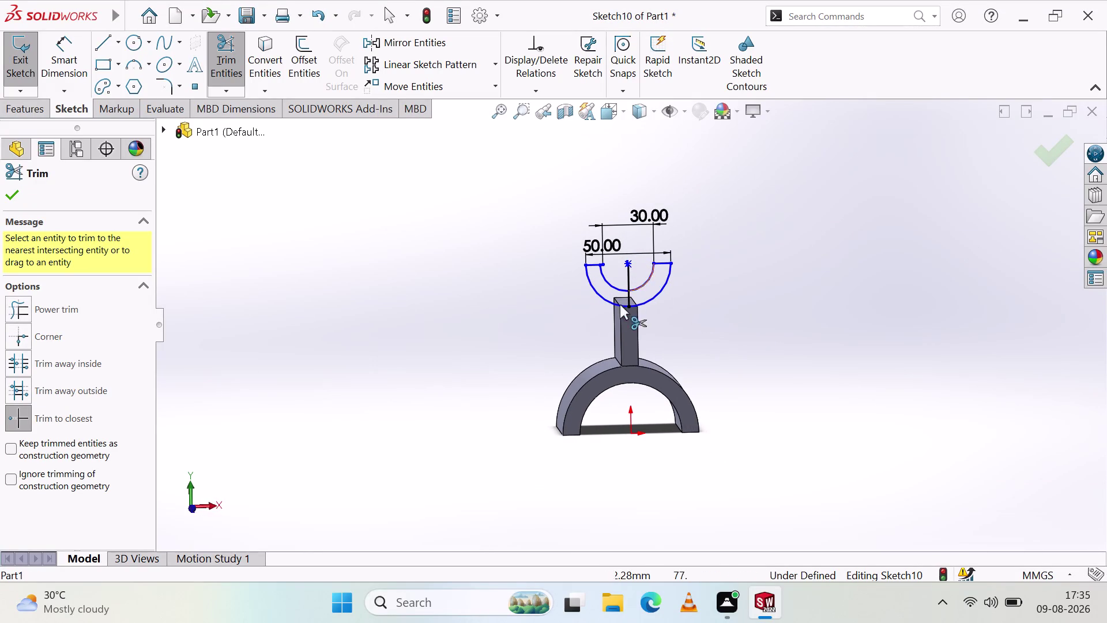
click(625, 274)
scroll(down, 3)
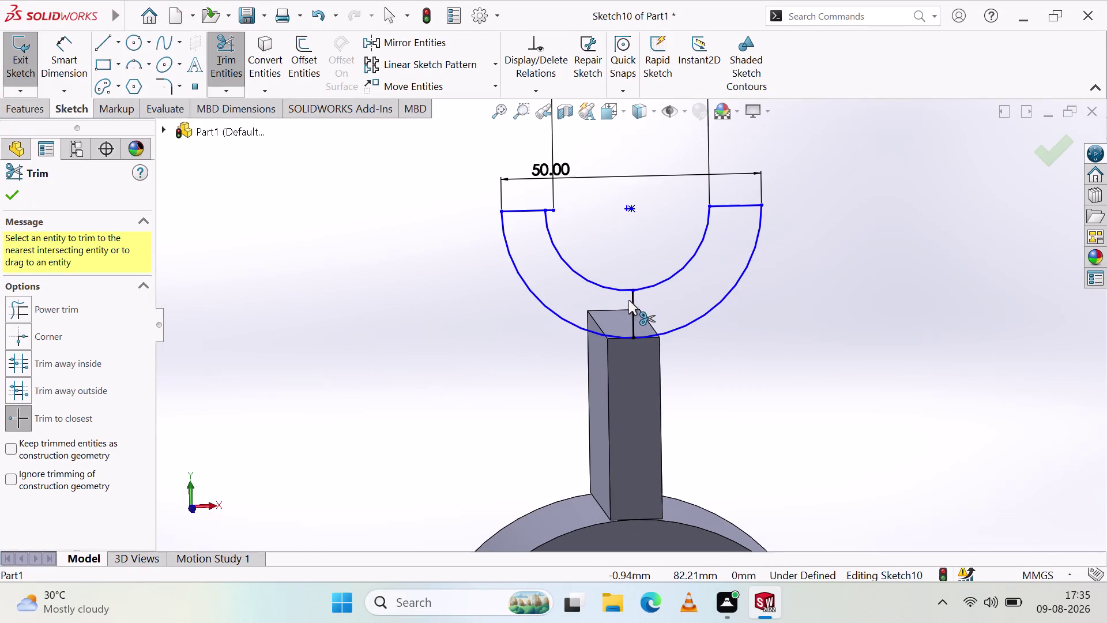
click(634, 310)
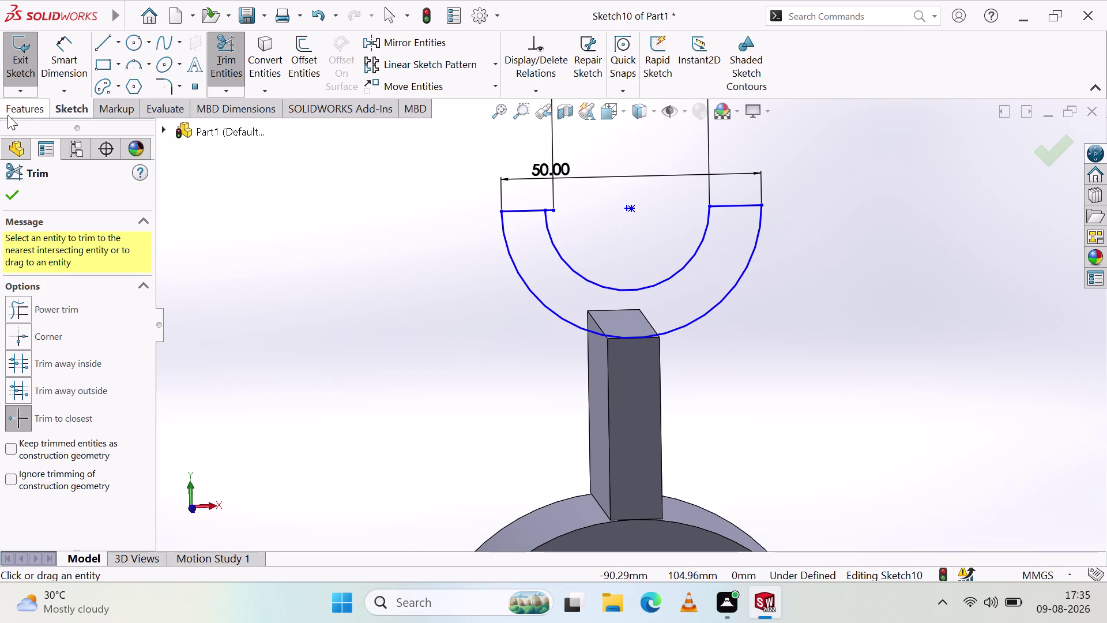
click(7, 113)
click(22, 65)
Select the U-shaped region and drag the extrusion preview through trial depths.
middle_drag(348, 373, 399, 394)
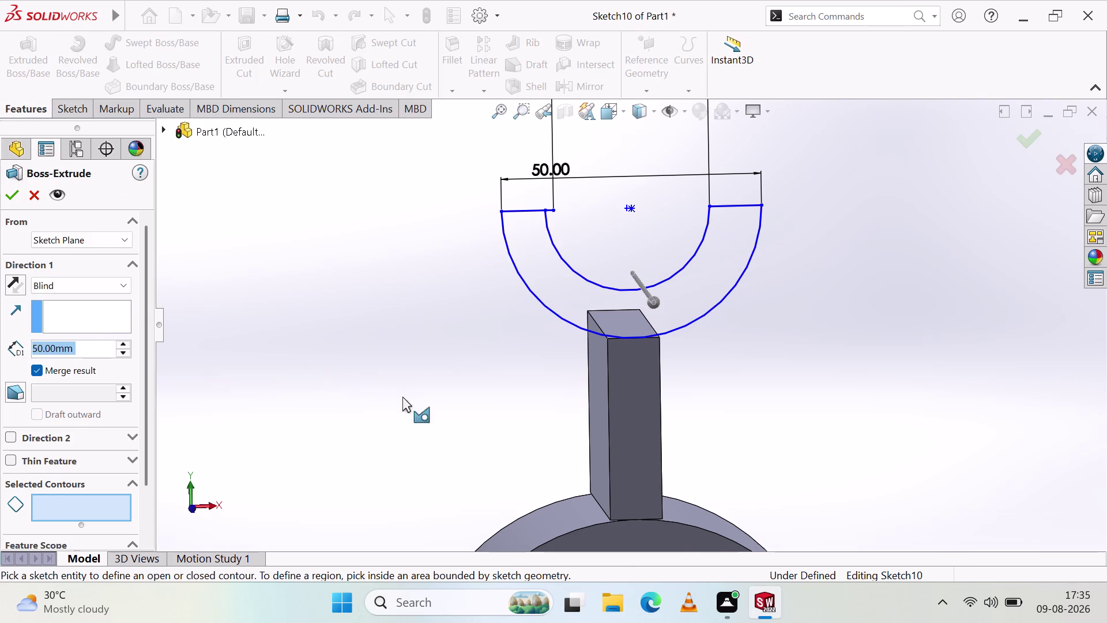
middle_drag(399, 394, 436, 389)
middle_drag(522, 383, 419, 333)
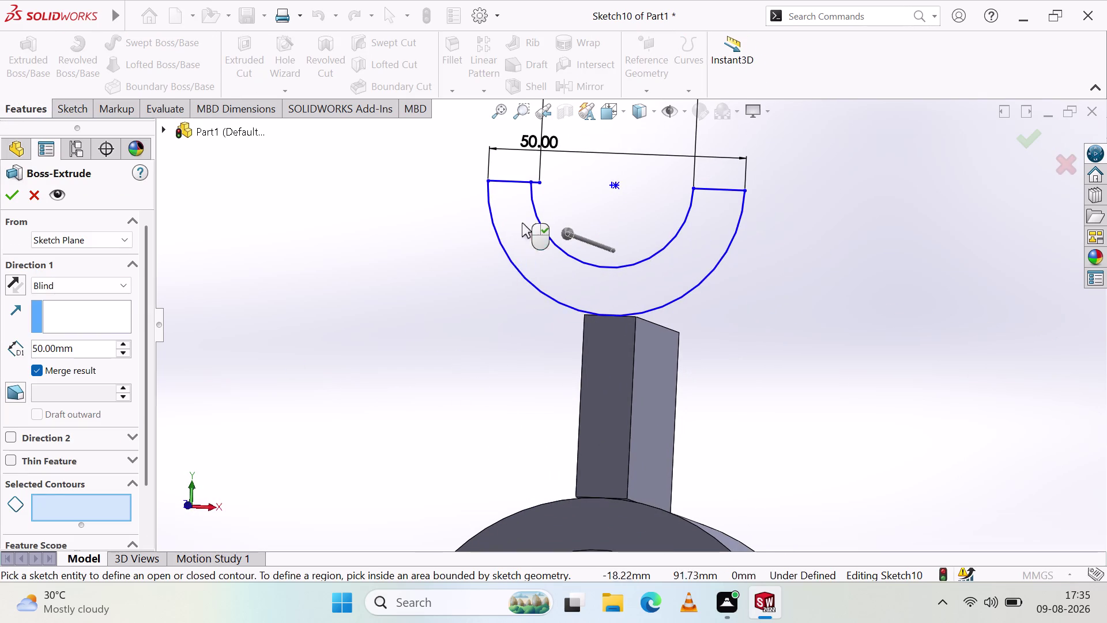
click(518, 222)
middle_drag(384, 310, 435, 354)
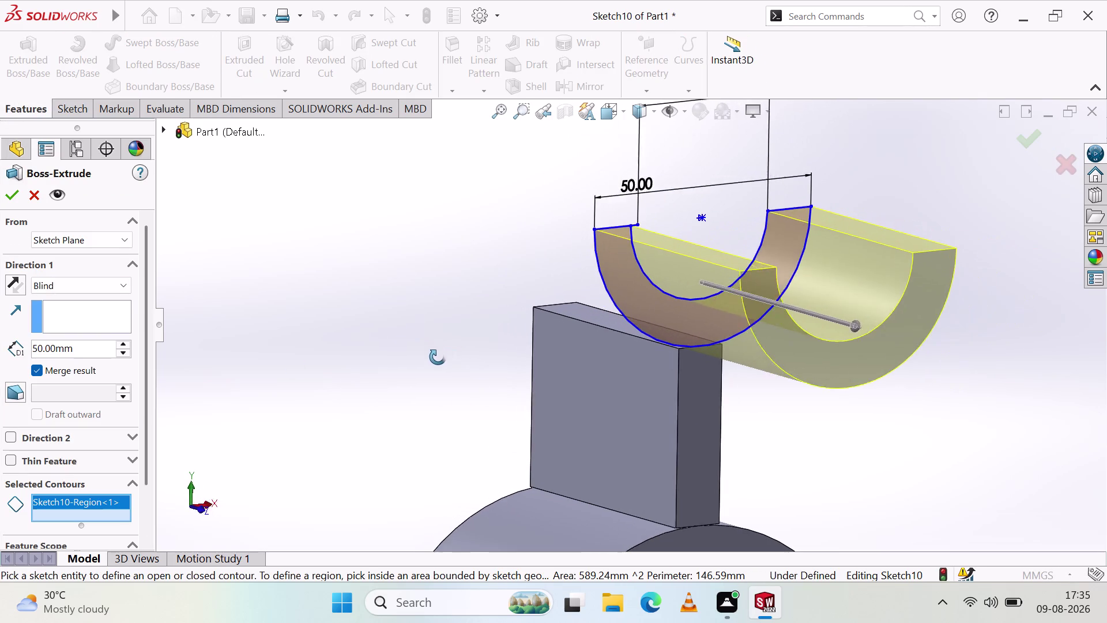
middle_drag(436, 354, 456, 382)
drag(956, 378, 889, 335)
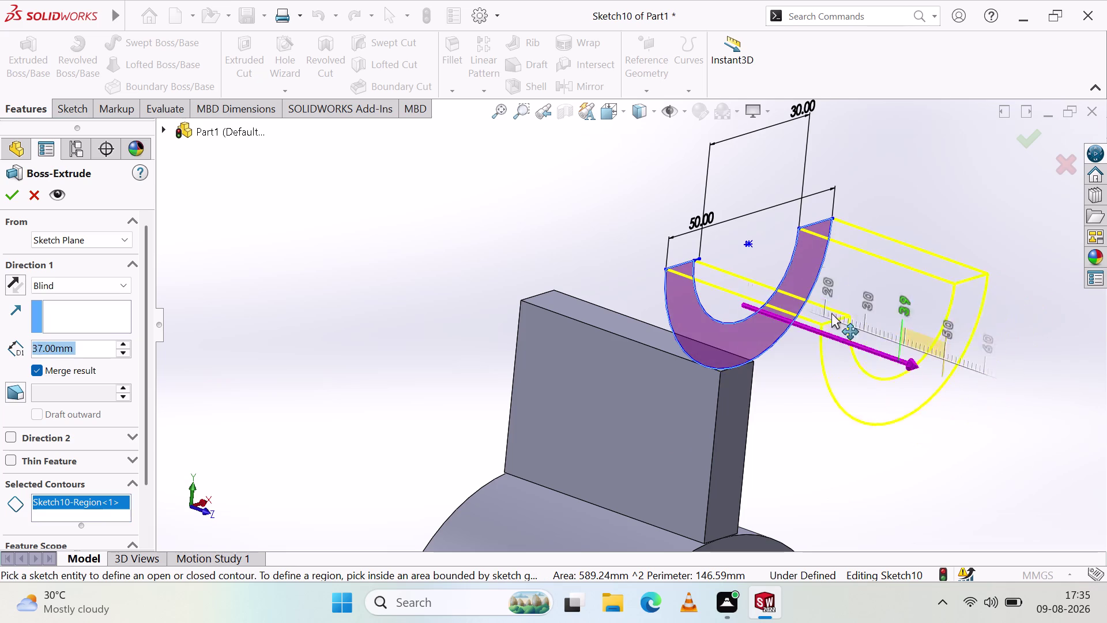
drag(889, 335, 550, 274)
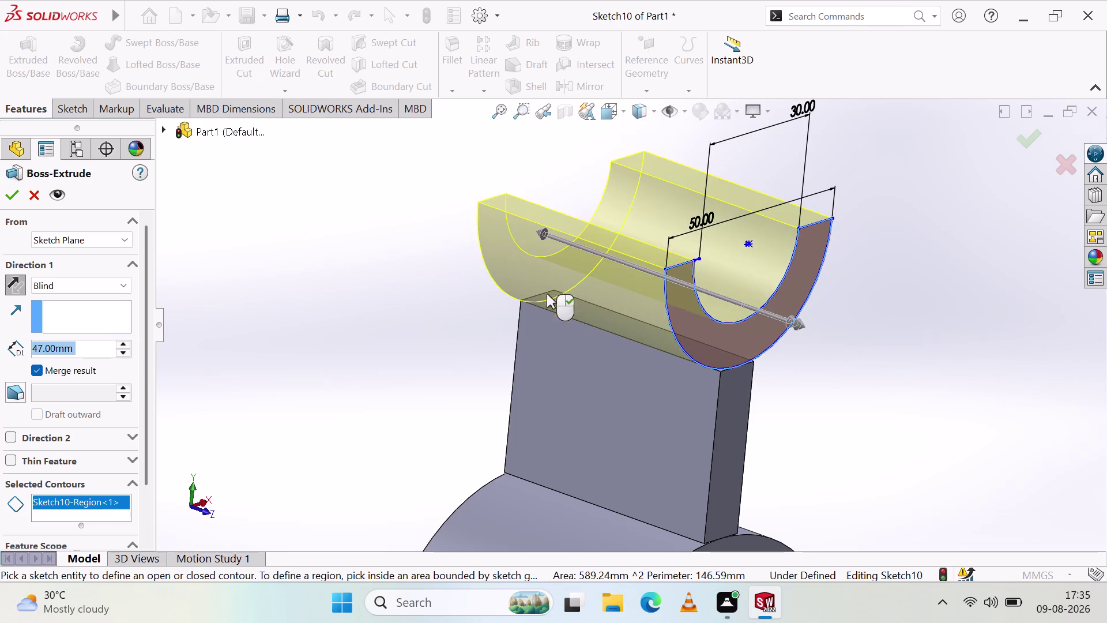
middle_drag(443, 338, 498, 362)
drag(568, 240, 711, 287)
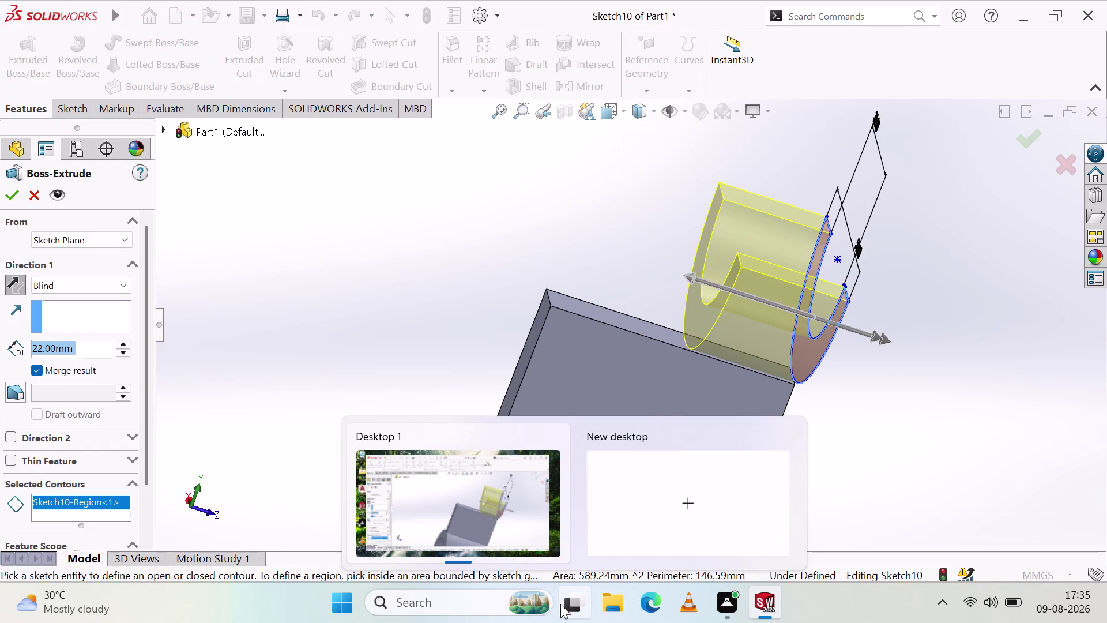
Set the Blind extrusion depth to 30 mm and confirm Boss-Extrude5.
key(3)
key(0)
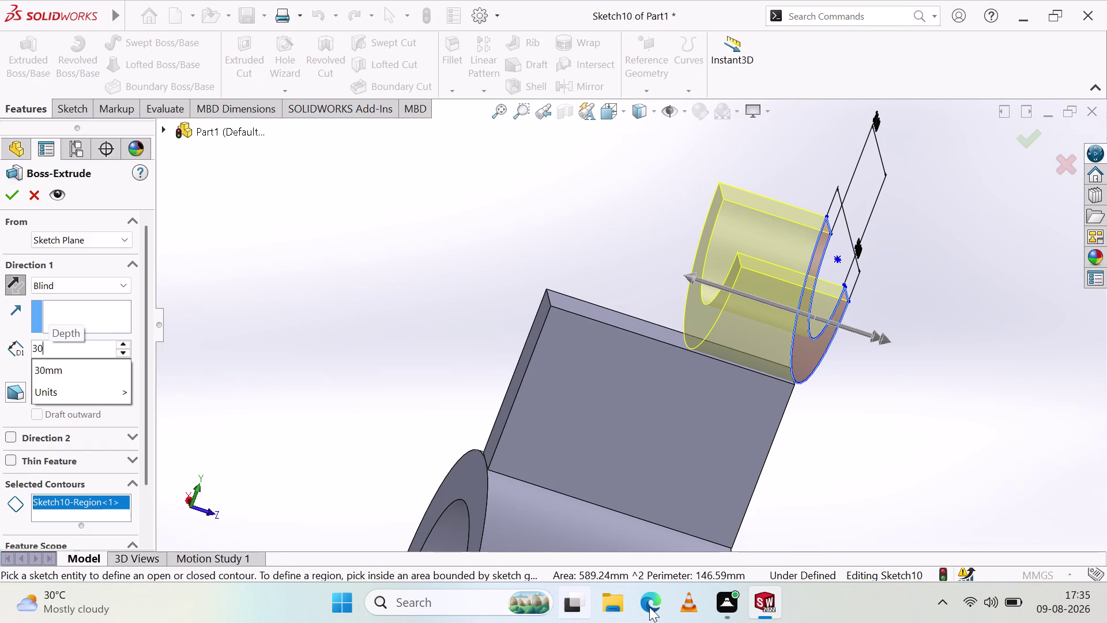
scroll(up, 3)
click(5, 185)
click(6, 191)
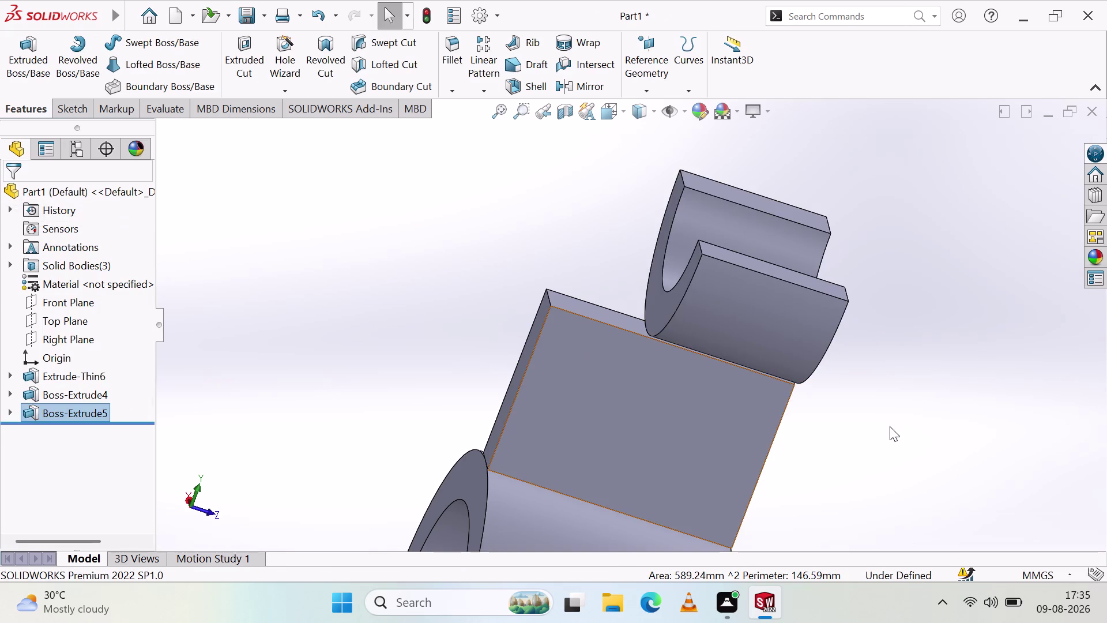
middle_drag(893, 418, 898, 407)
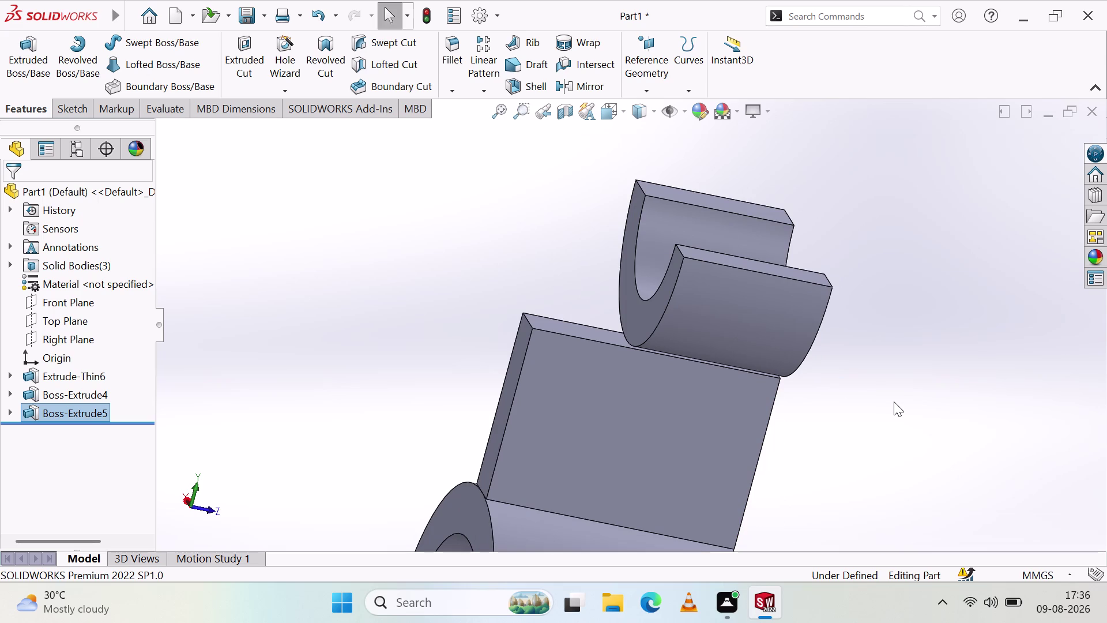
middle_drag(848, 417, 738, 385)
scroll(up, 3)
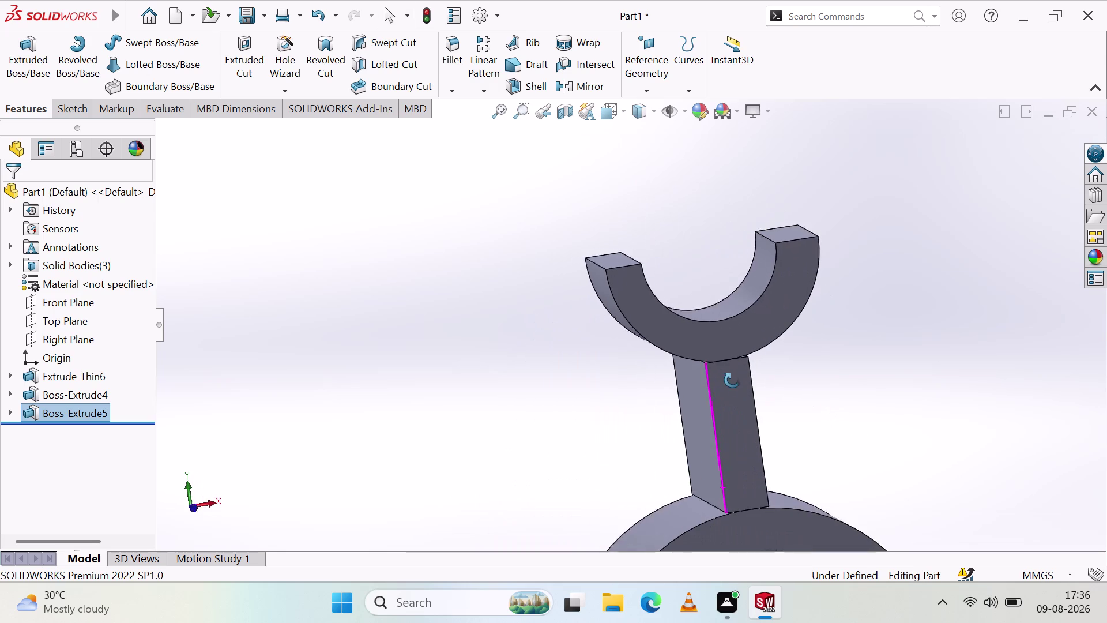
middle_drag(738, 385, 728, 370)
middle_click(729, 370)
click(212, 505)
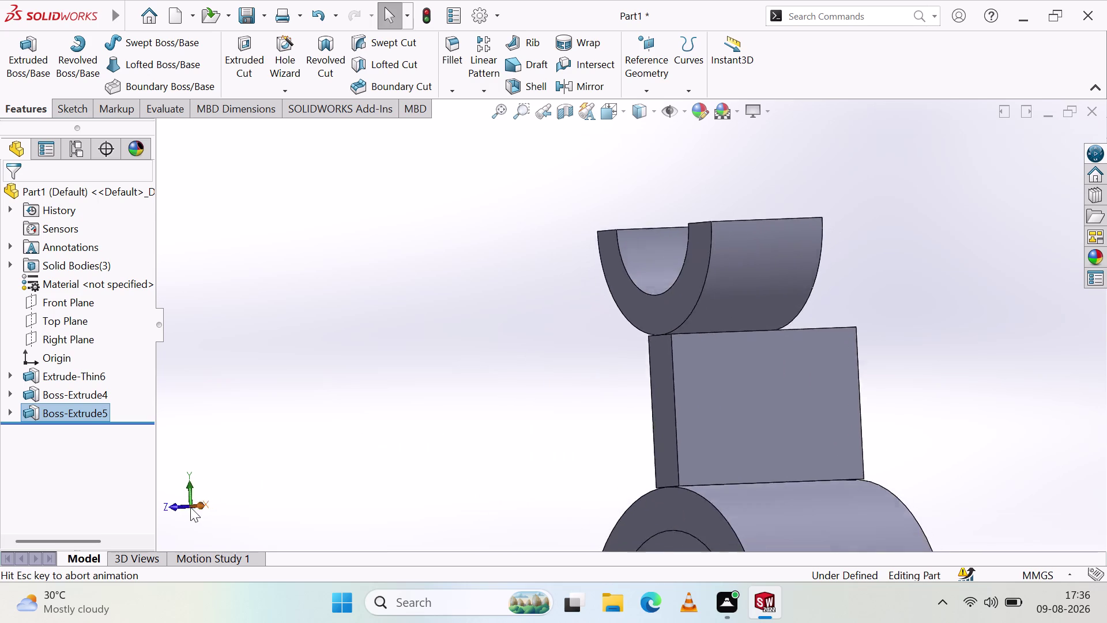
click(171, 504)
scroll(down, 3)
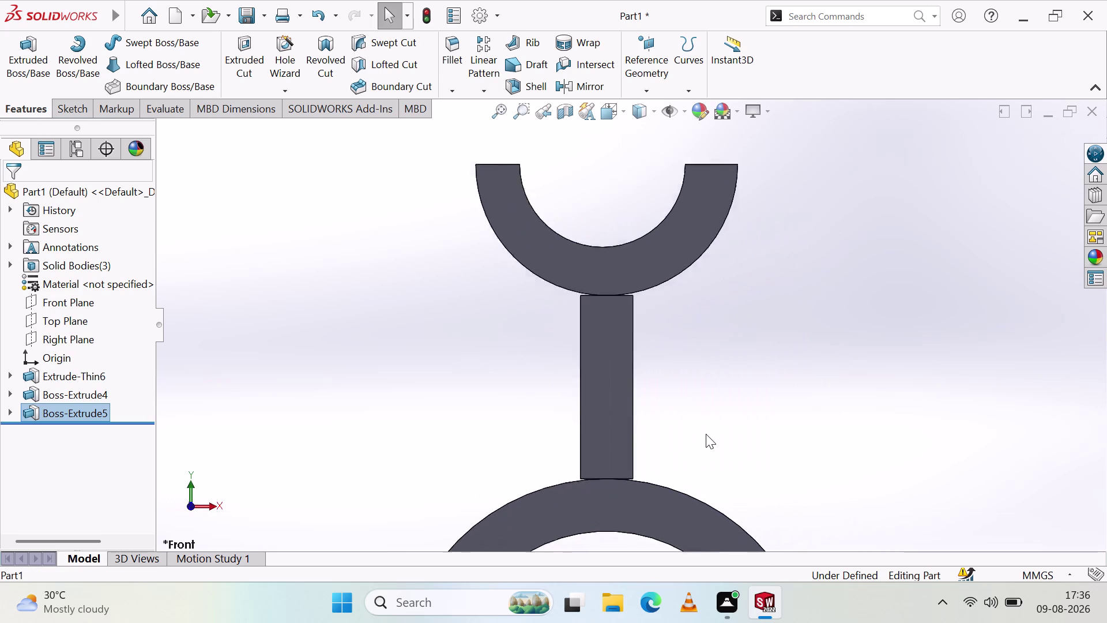
scroll(down, 3)
scroll(up, 3)
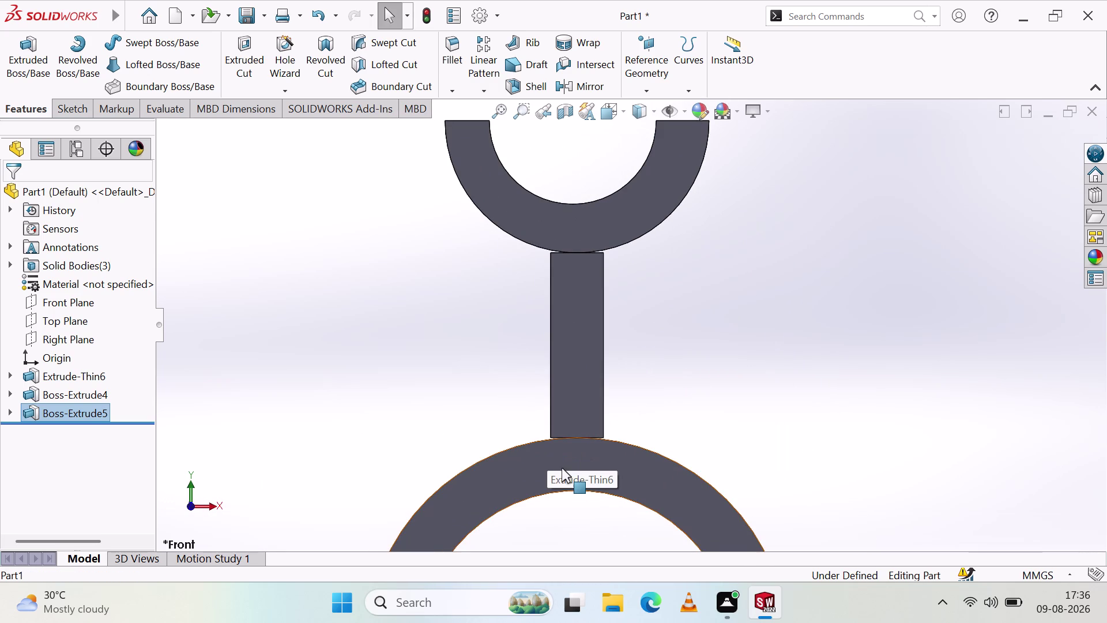
scroll(up, 3)
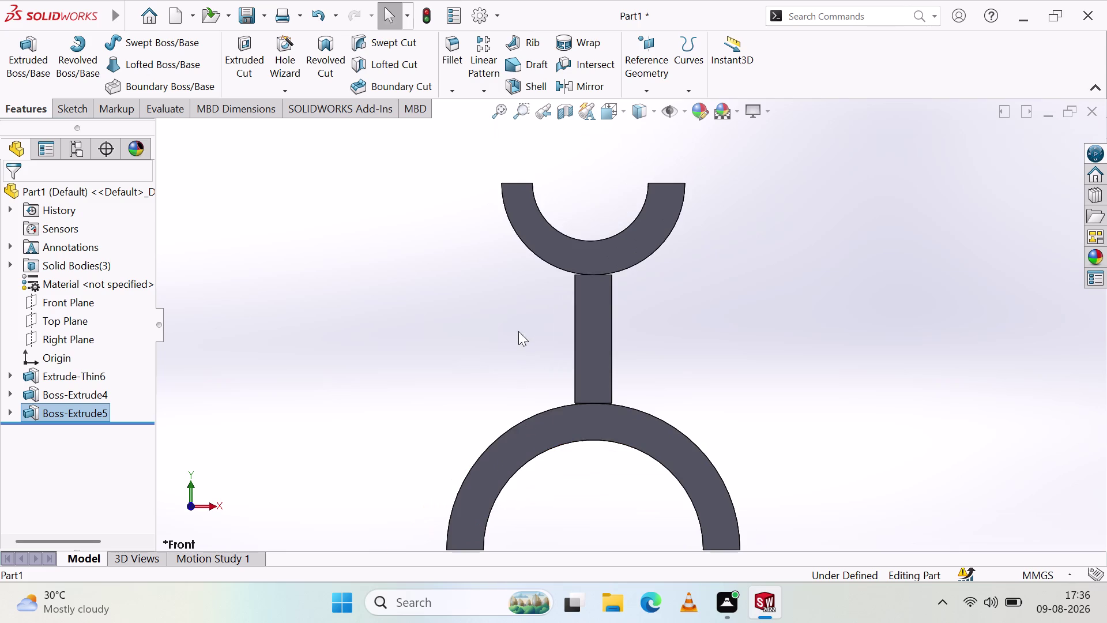
middle_drag(519, 330, 467, 330)
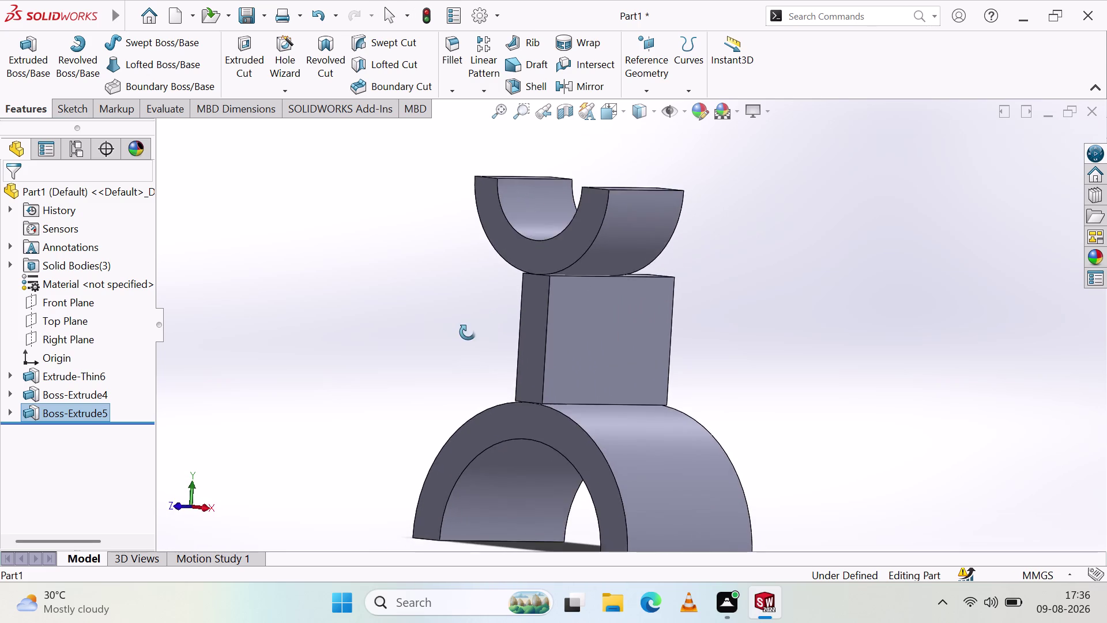
middle_drag(467, 331, 435, 333)
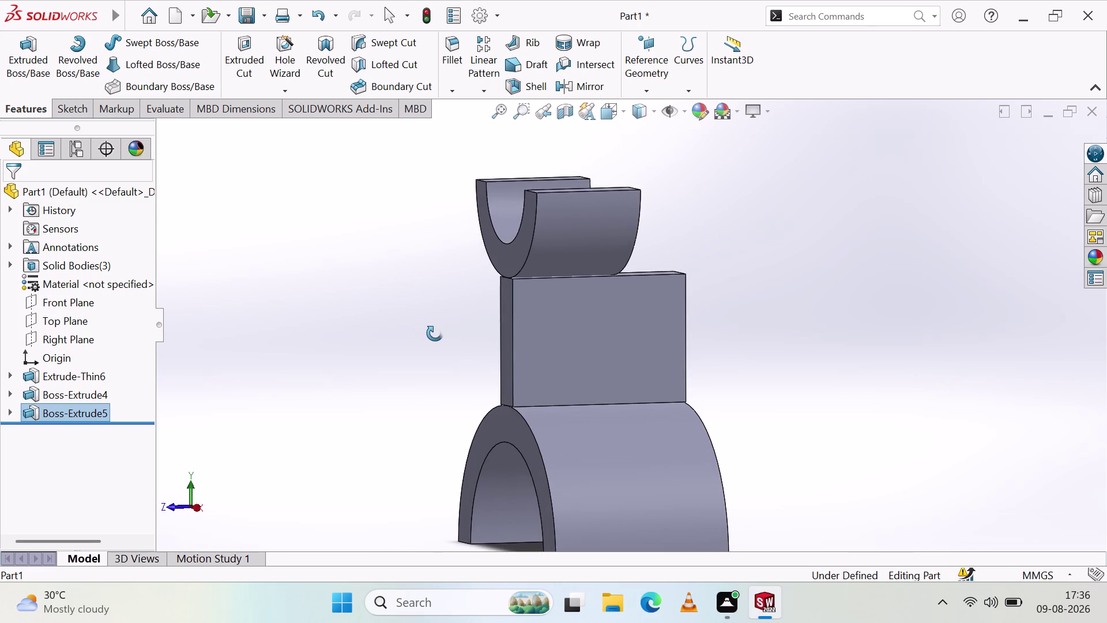
middle_drag(435, 333, 411, 322)
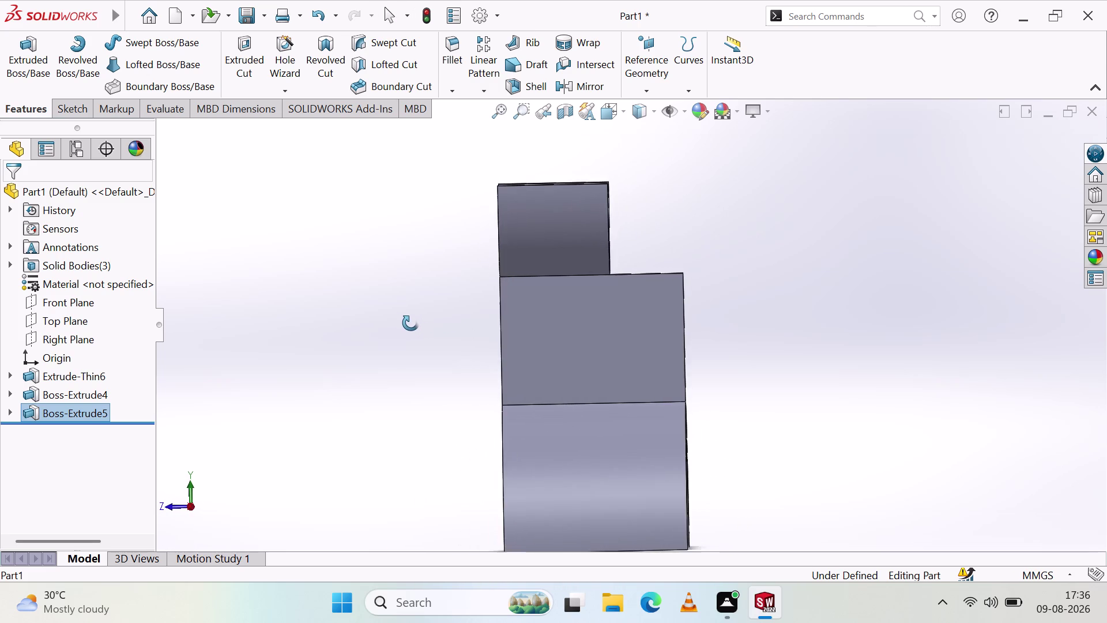
middle_drag(411, 323, 407, 322)
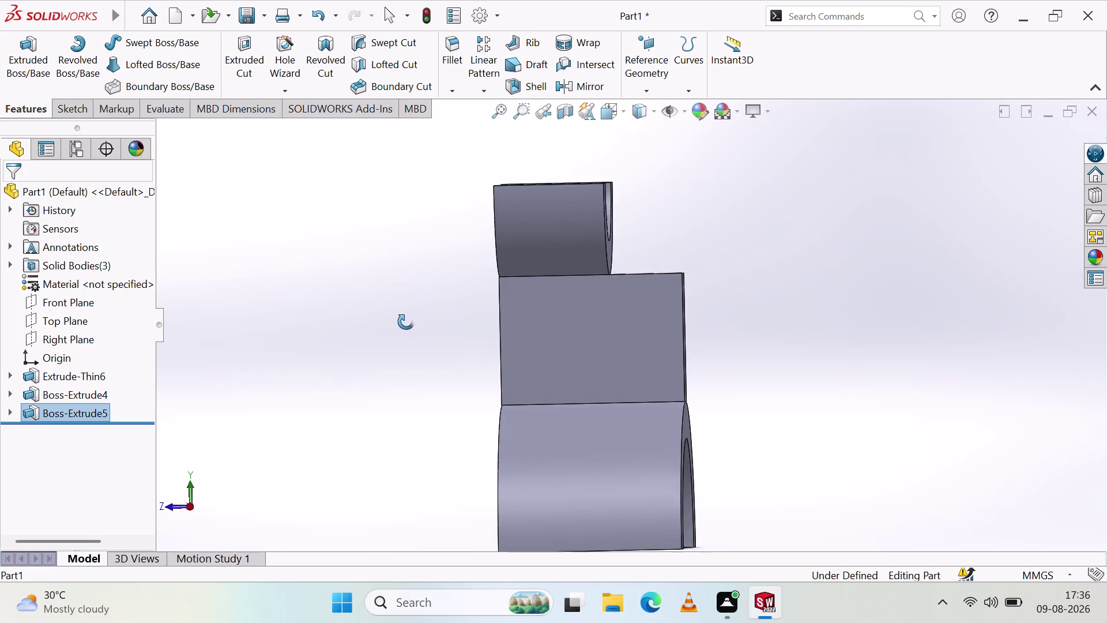
middle_drag(408, 323, 410, 323)
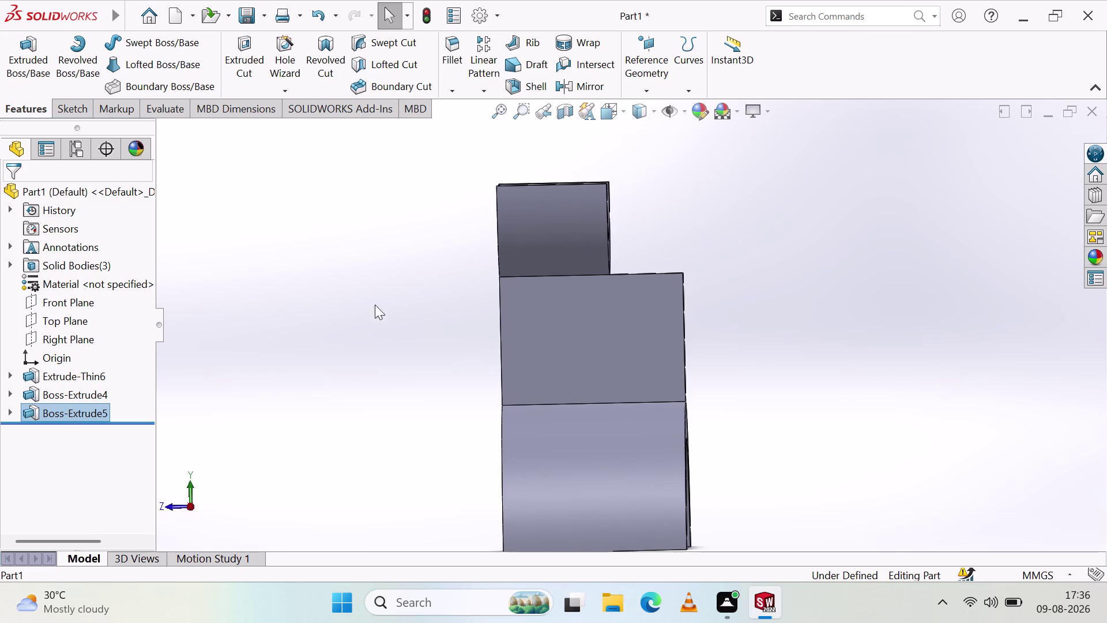
click(61, 105)
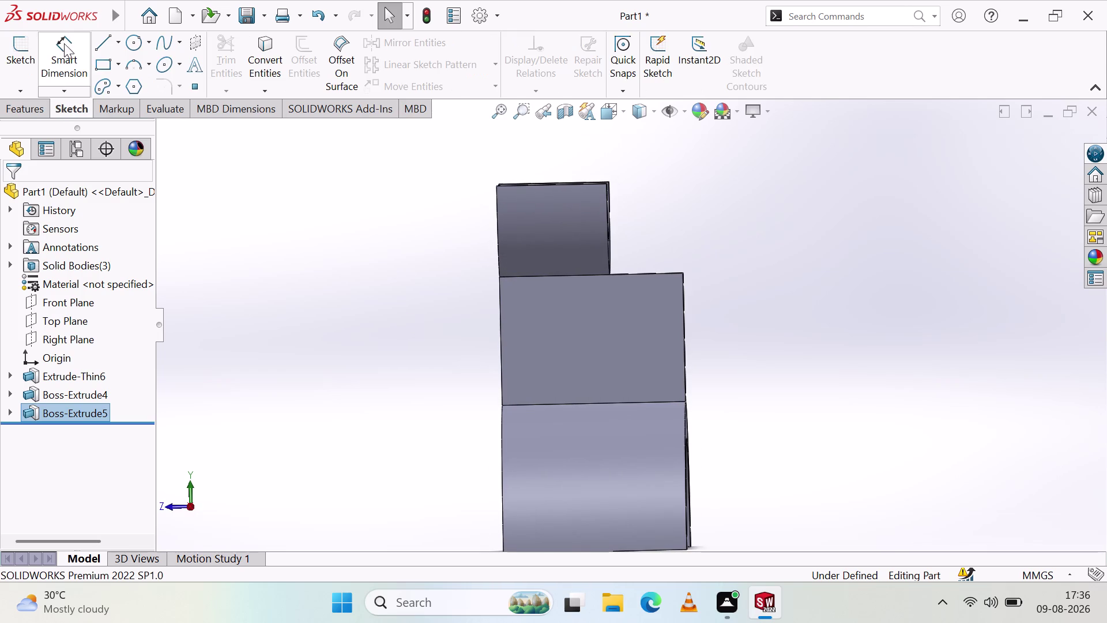
Start a new sketch, Sketch11, on the bracket's side face.
click(105, 41)
click(550, 235)
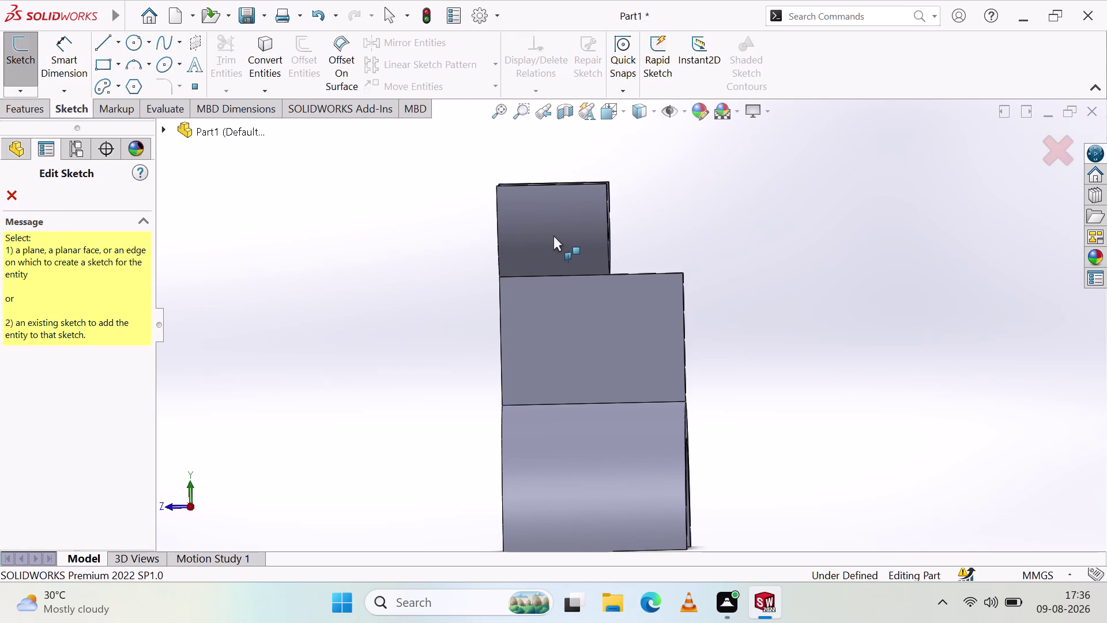
click(555, 331)
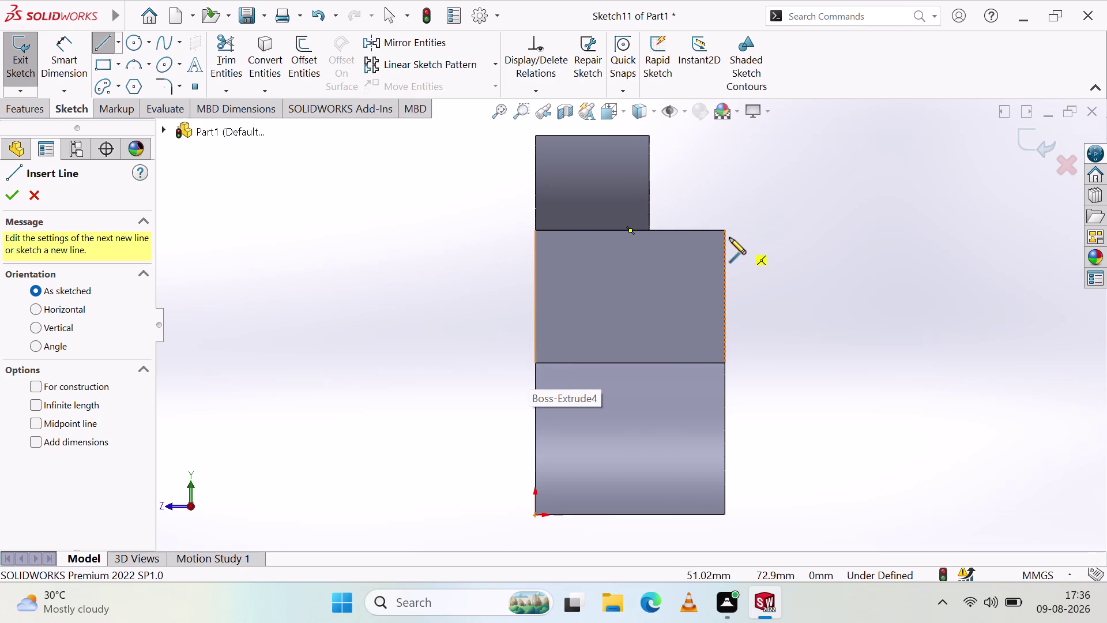
Orbit around the bracket to inspect the rib's side, then view it from the front.
middle_drag(734, 272, 603, 302)
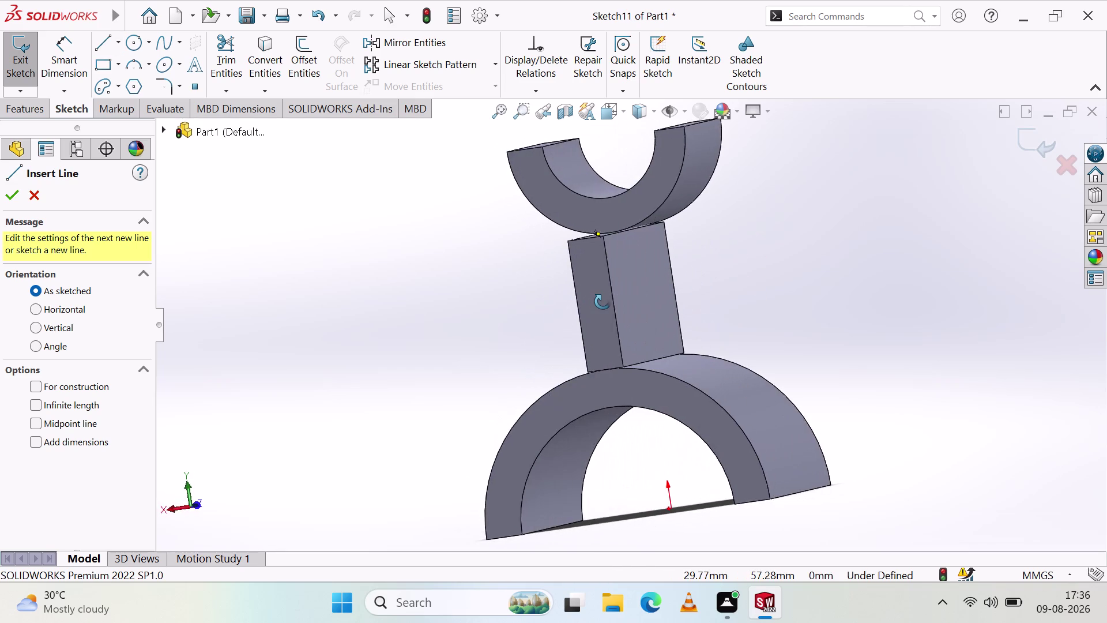
middle_drag(603, 301, 810, 338)
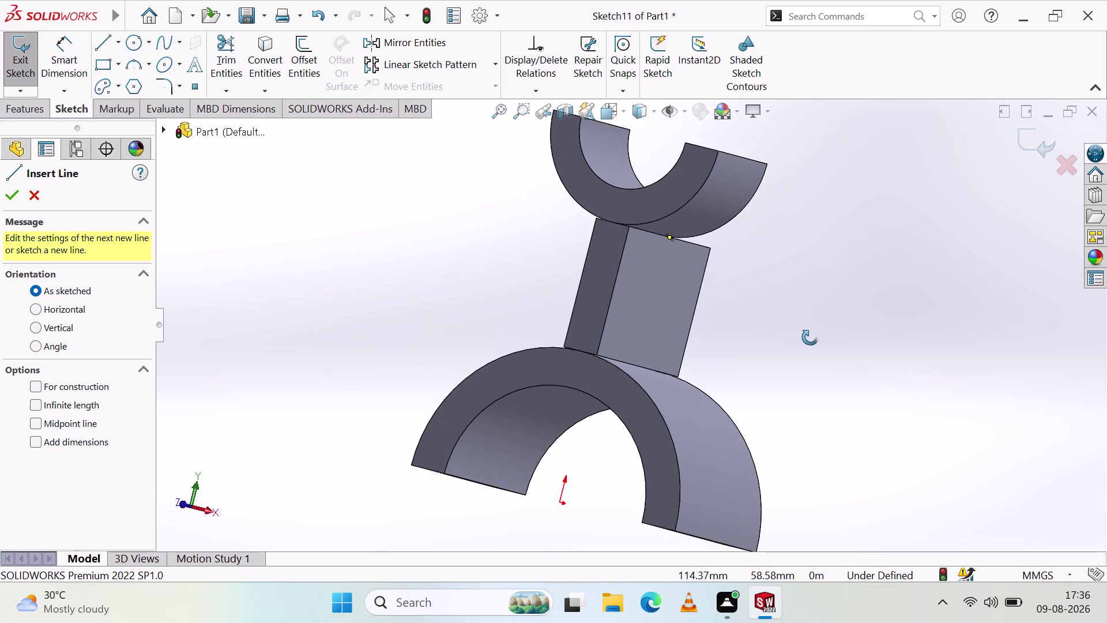
middle_drag(810, 338, 800, 333)
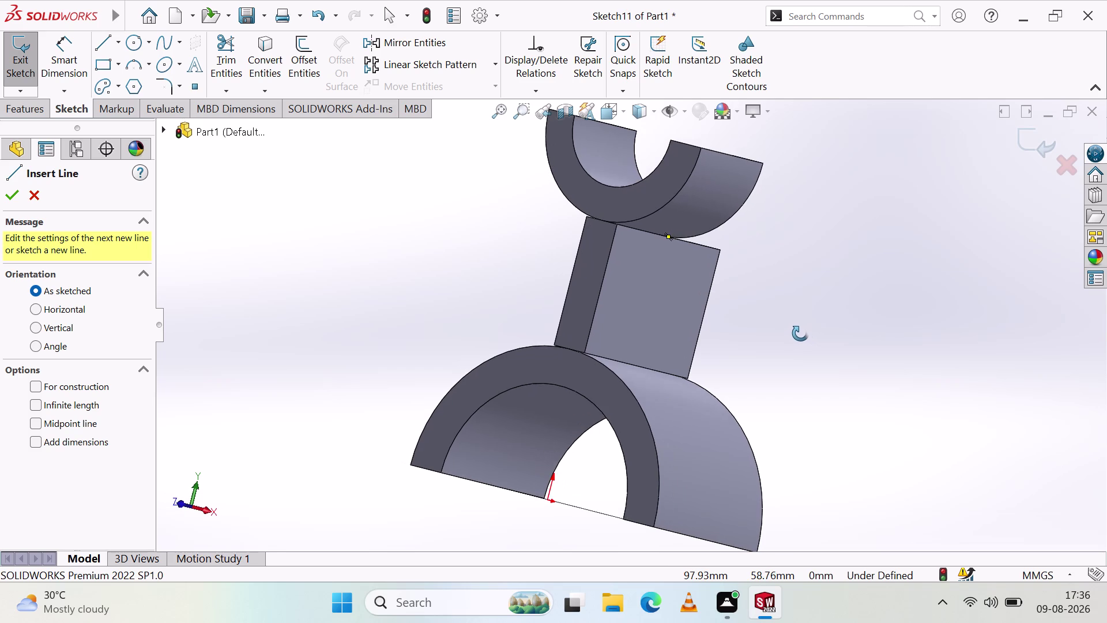
middle_drag(801, 334, 696, 312)
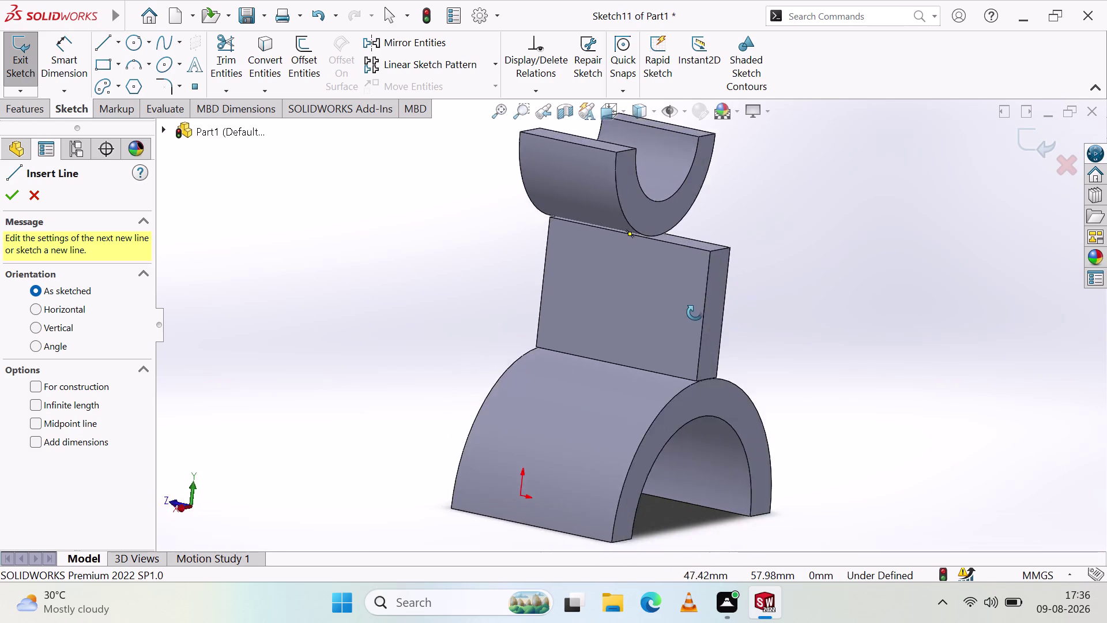
middle_drag(695, 311, 740, 315)
middle_click(741, 315)
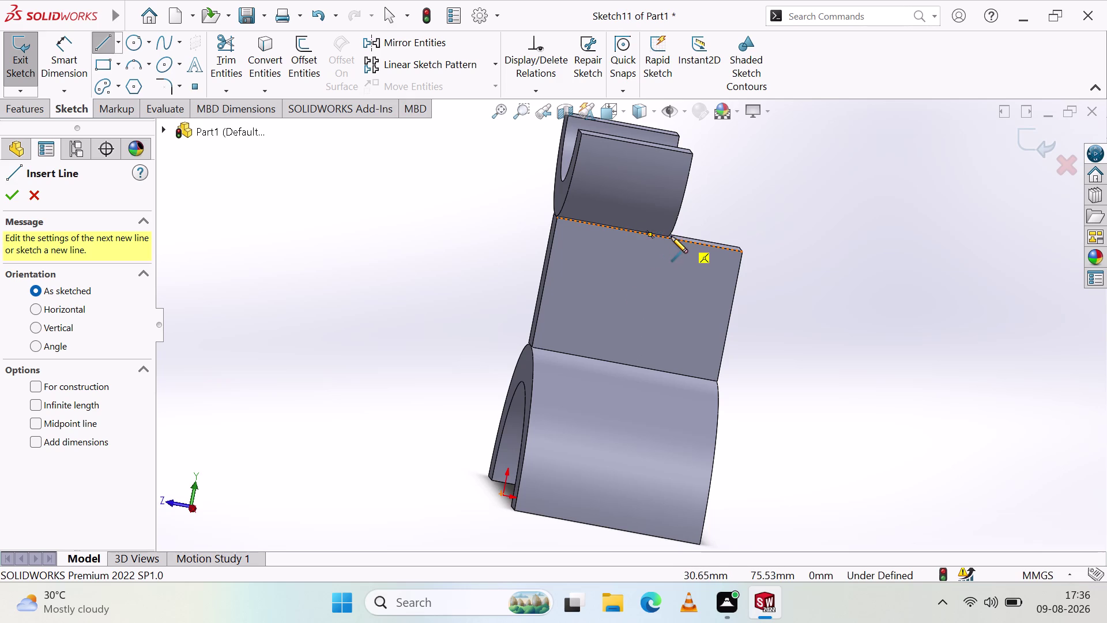
middle_drag(663, 239, 645, 233)
middle_click(646, 232)
scroll(up, 3)
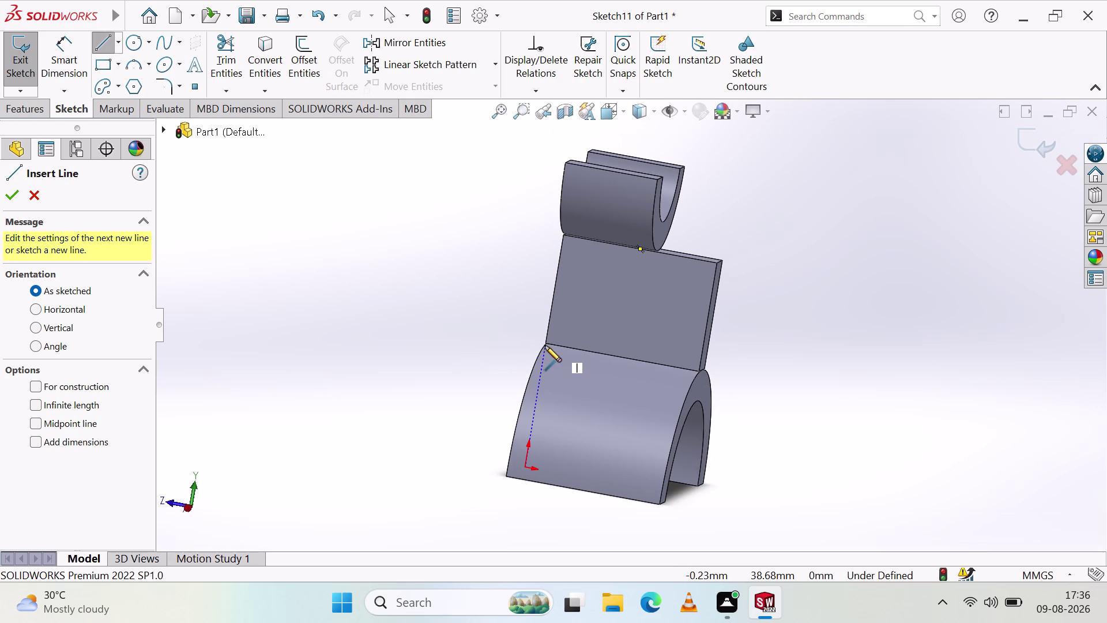
click(169, 502)
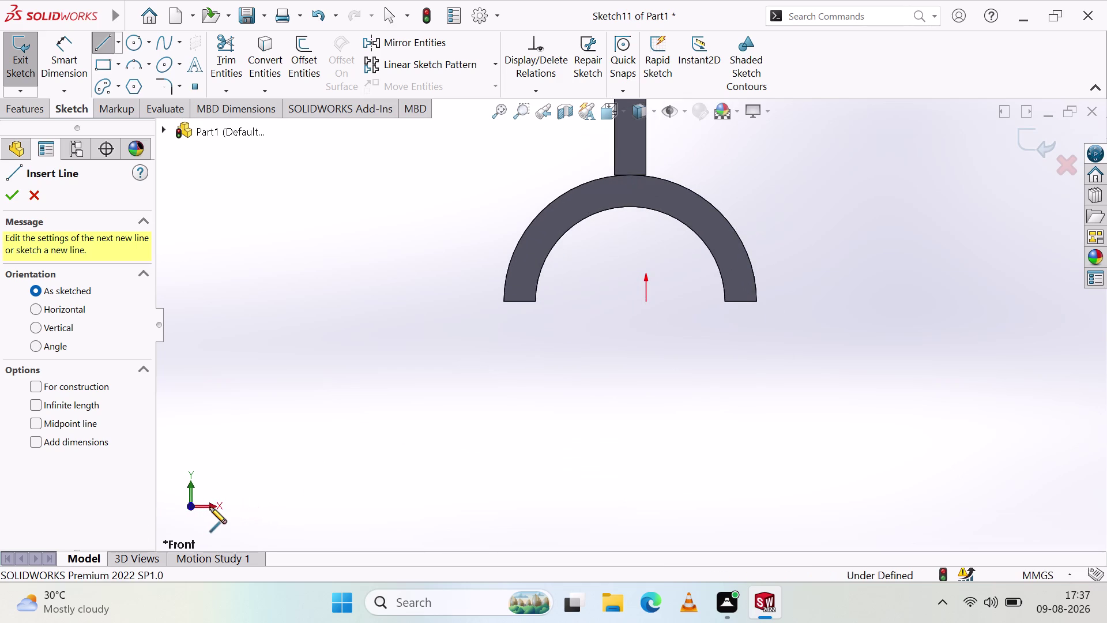
In Right view, draw a closed triangle on the rib with a slanted edge between its corners.
click(213, 505)
scroll(down, 3)
scroll(up, 3)
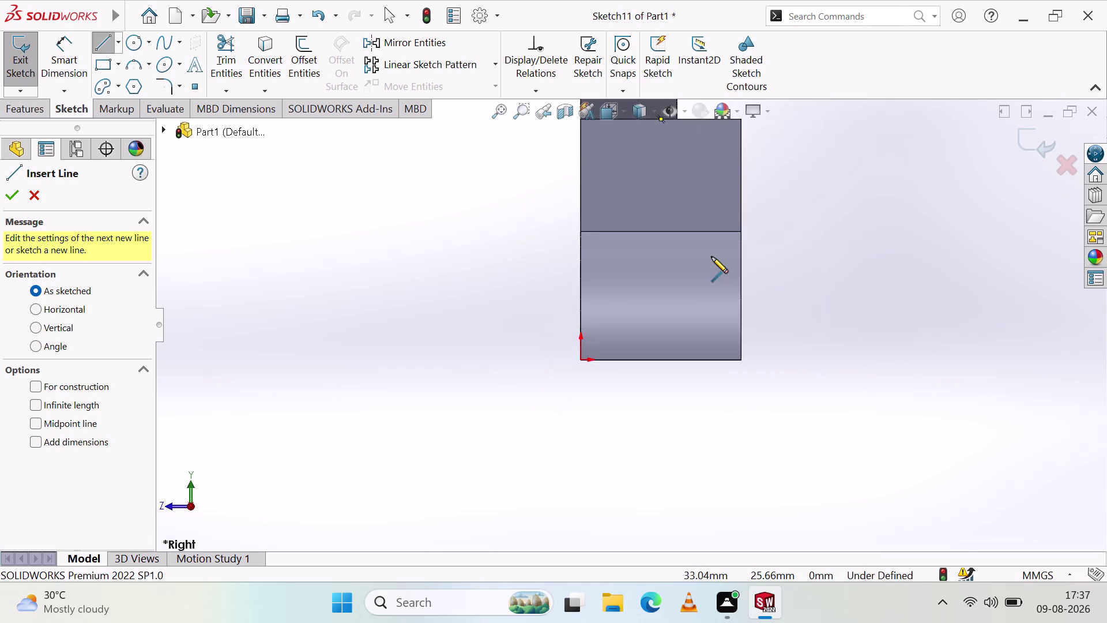
scroll(down, 3)
scroll(up, 3)
scroll(down, 3)
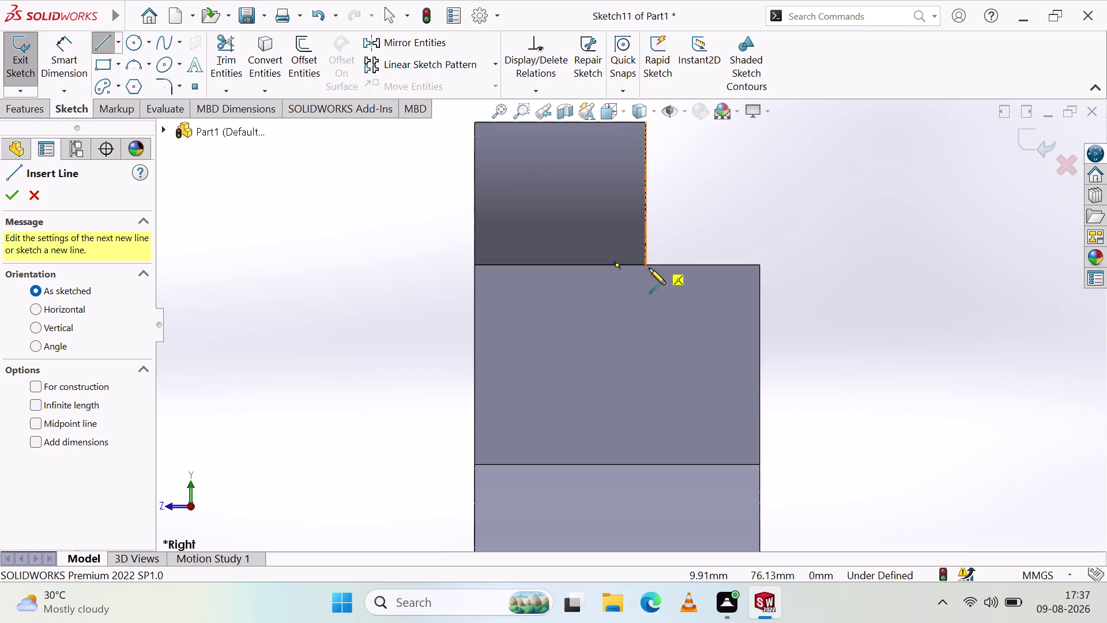
click(644, 264)
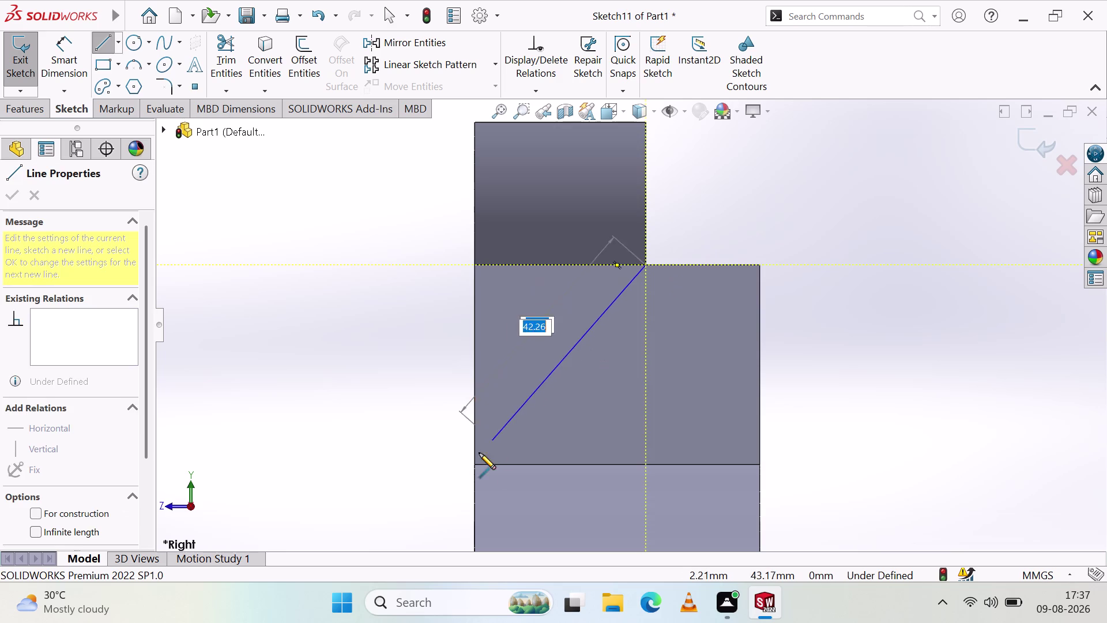
click(475, 464)
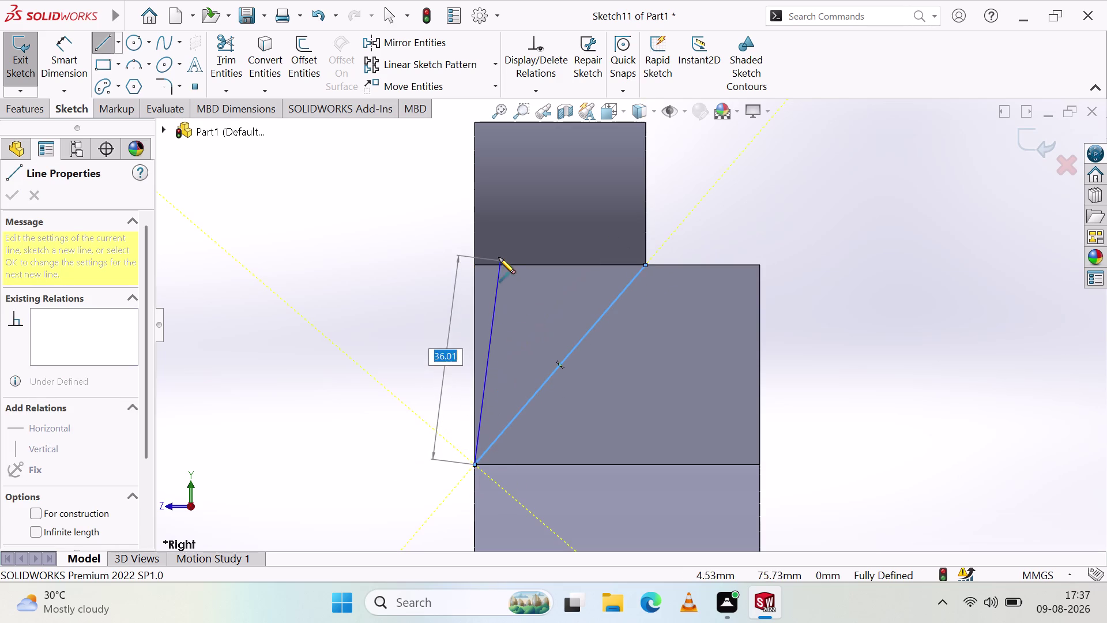
click(474, 266)
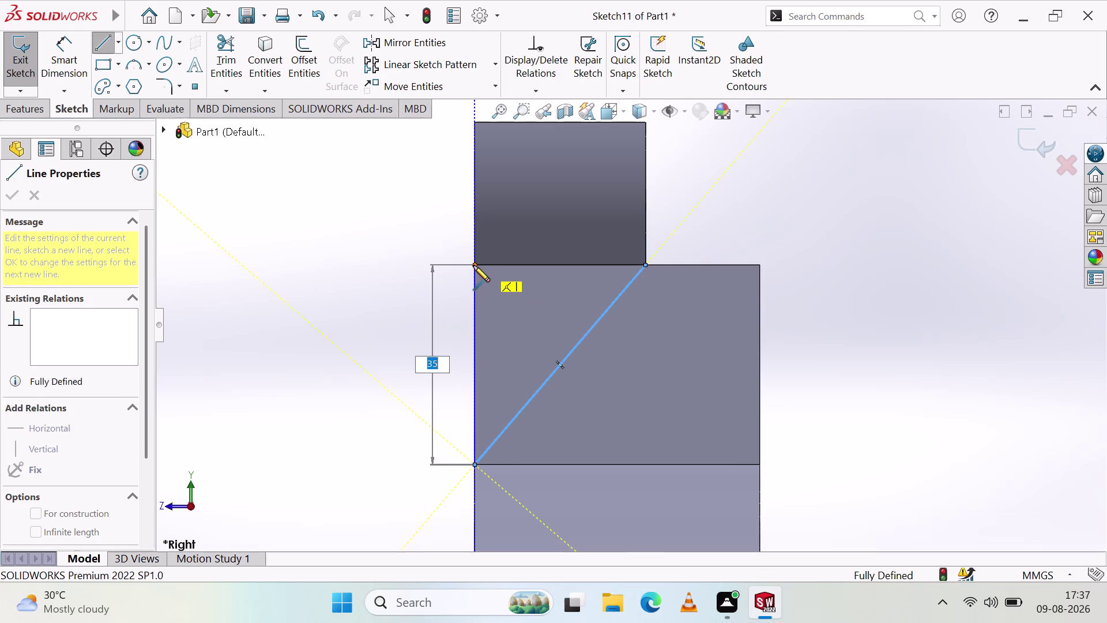
click(646, 265)
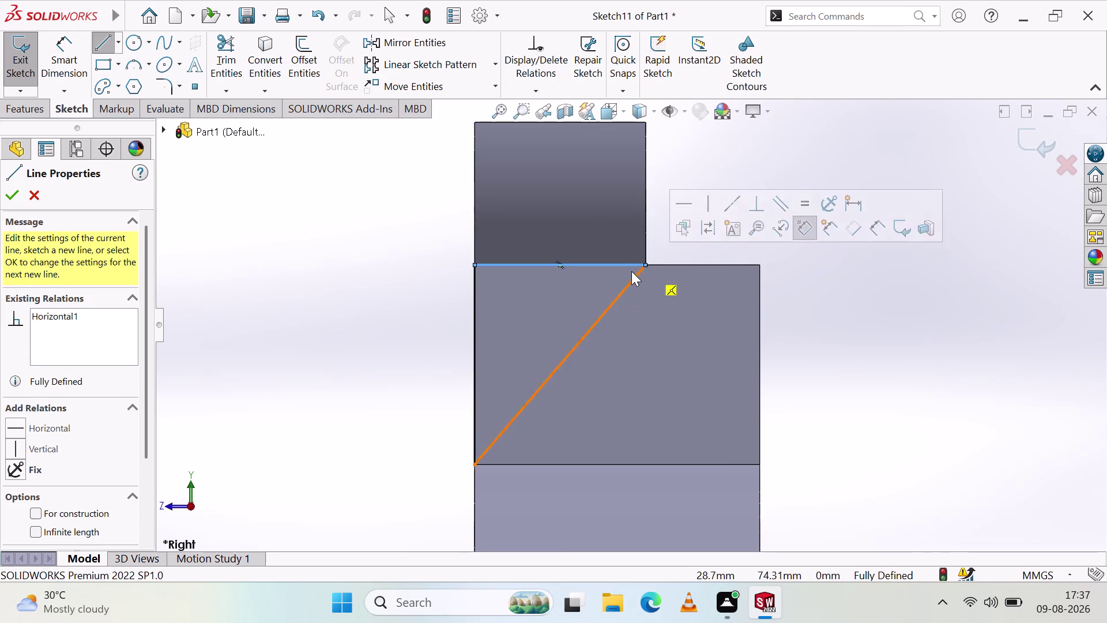
key(Escape)
Orbit to inspect the triangle on the rib, then exit the sketch.
middle_drag(428, 335, 540, 340)
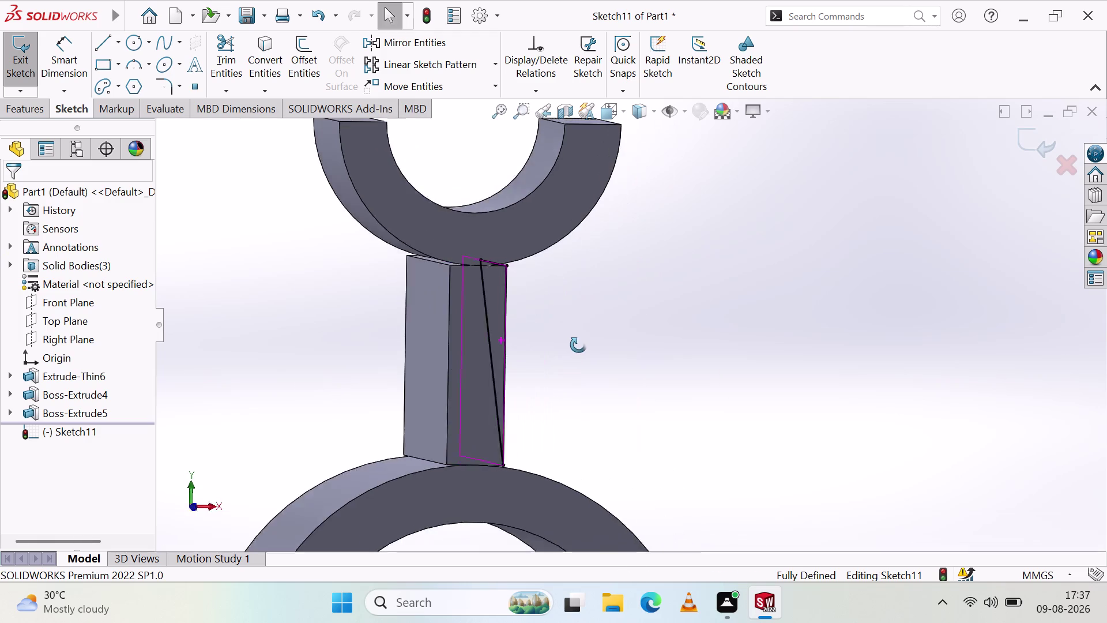
middle_drag(540, 340, 620, 344)
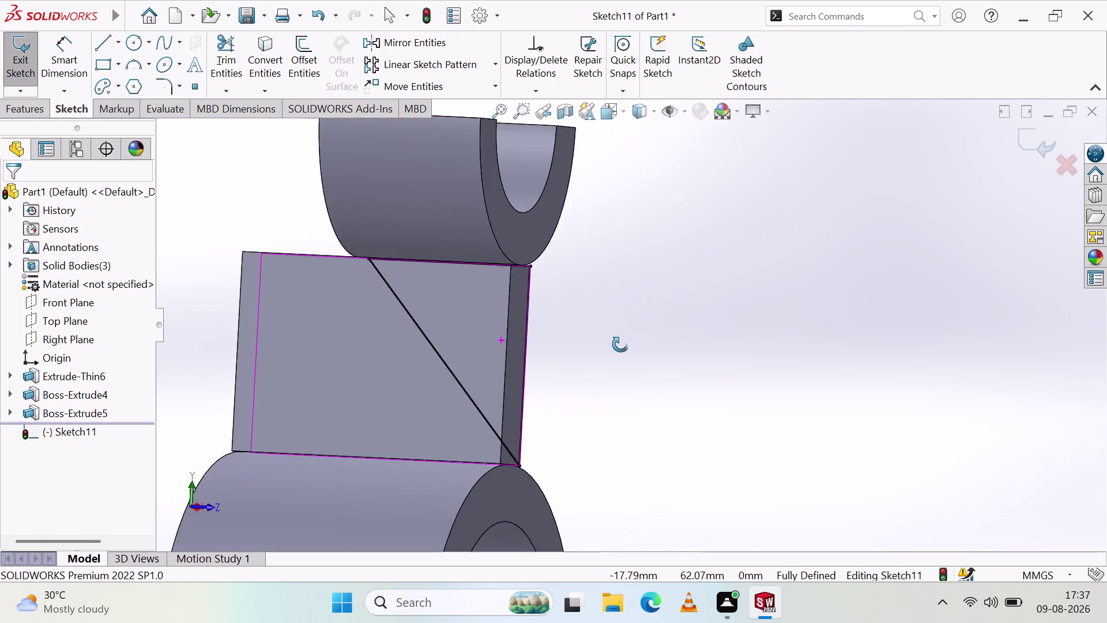
middle_drag(621, 344, 480, 355)
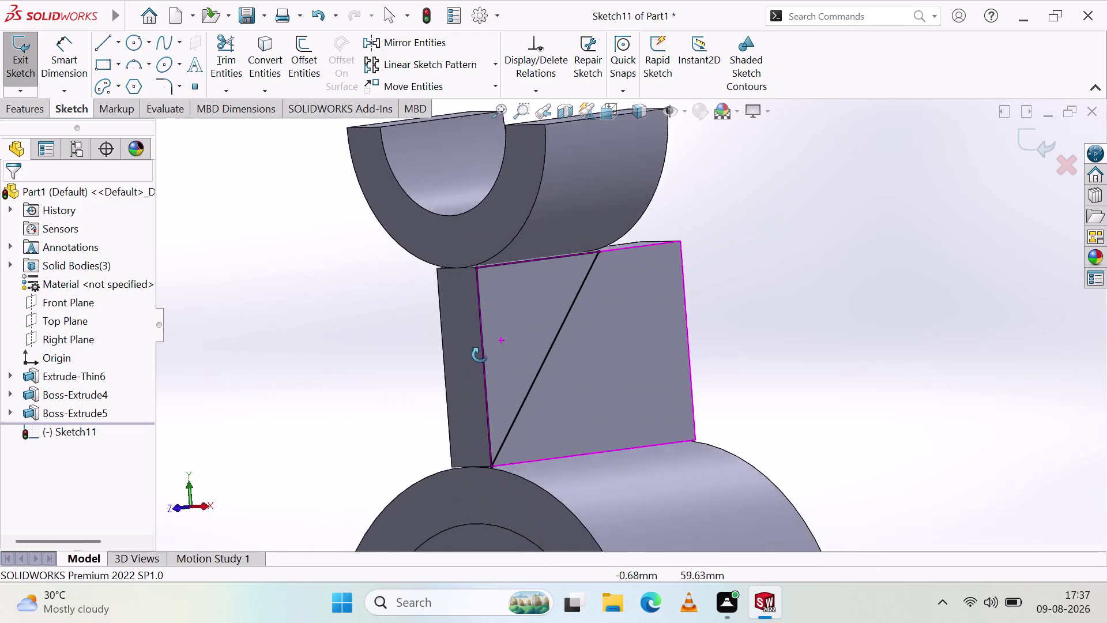
middle_drag(481, 355, 434, 356)
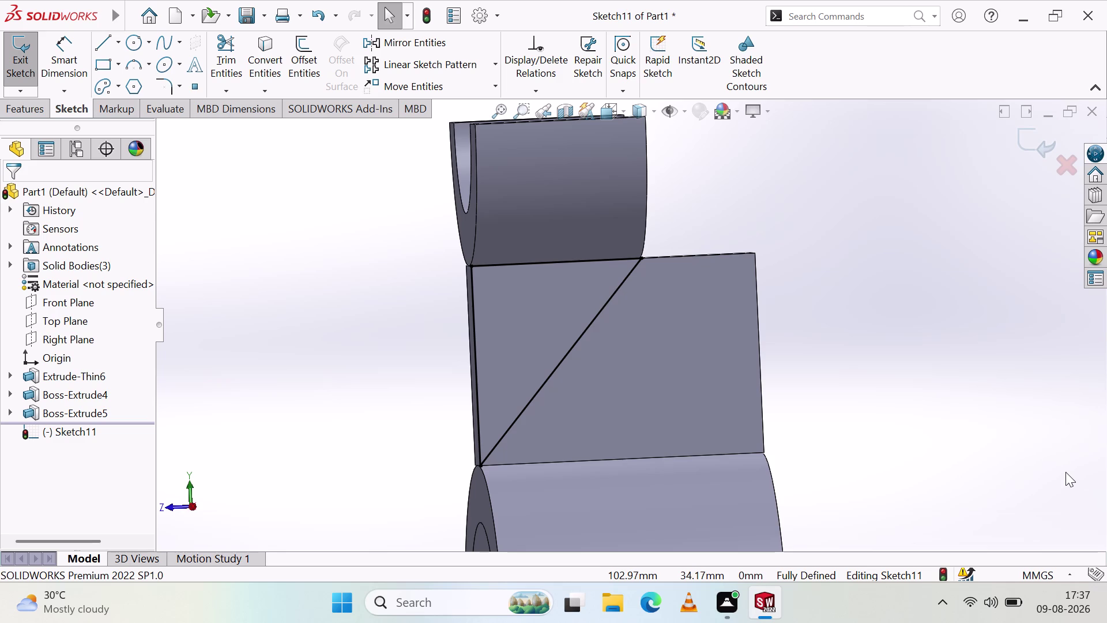
click(15, 56)
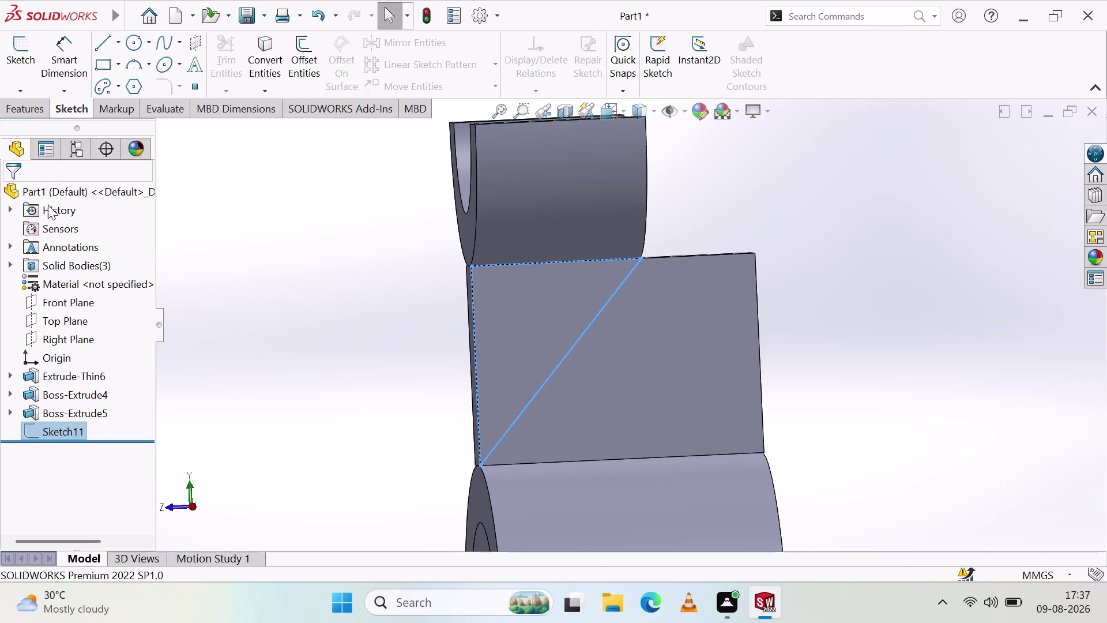
Preview a boss extrusion of Sketch11's triangle, cancel it, and select Sketch11.
click(32, 112)
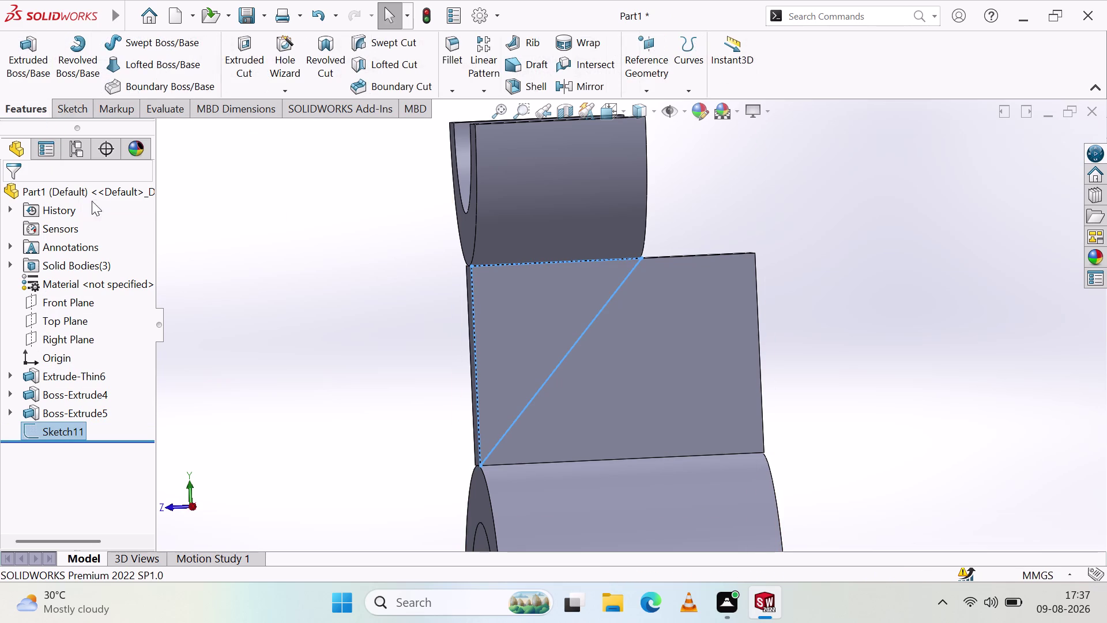
click(47, 67)
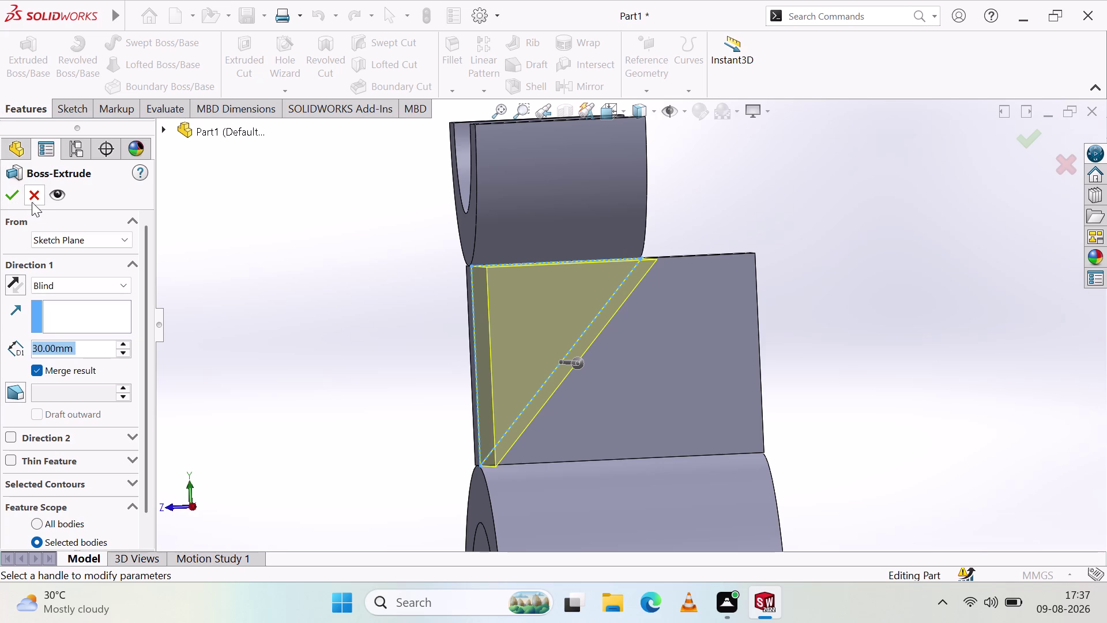
key(Escape)
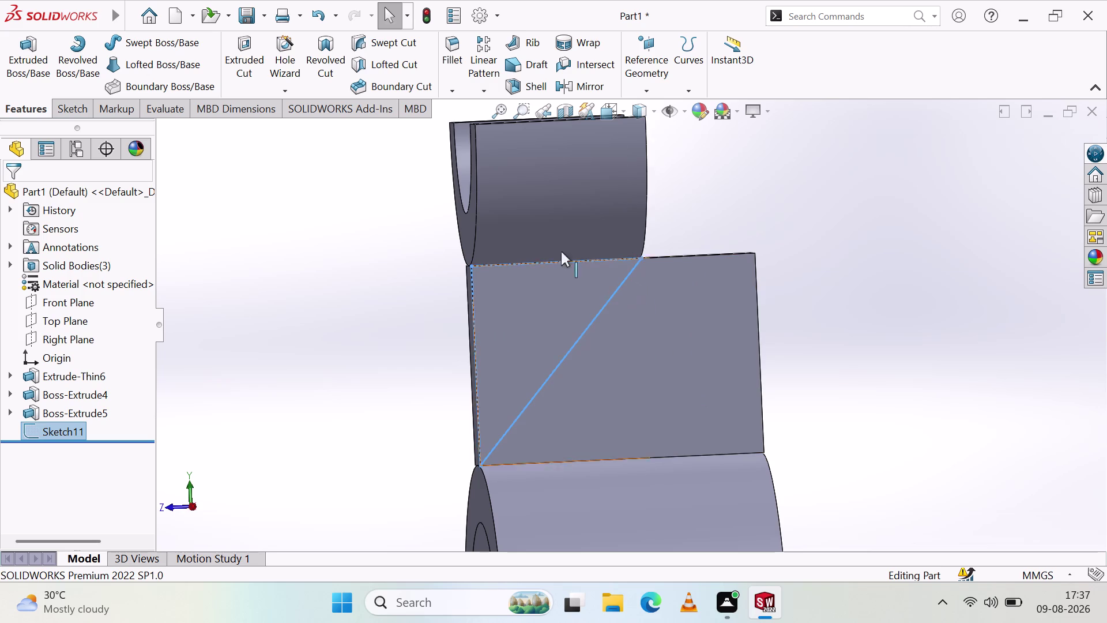
click(65, 114)
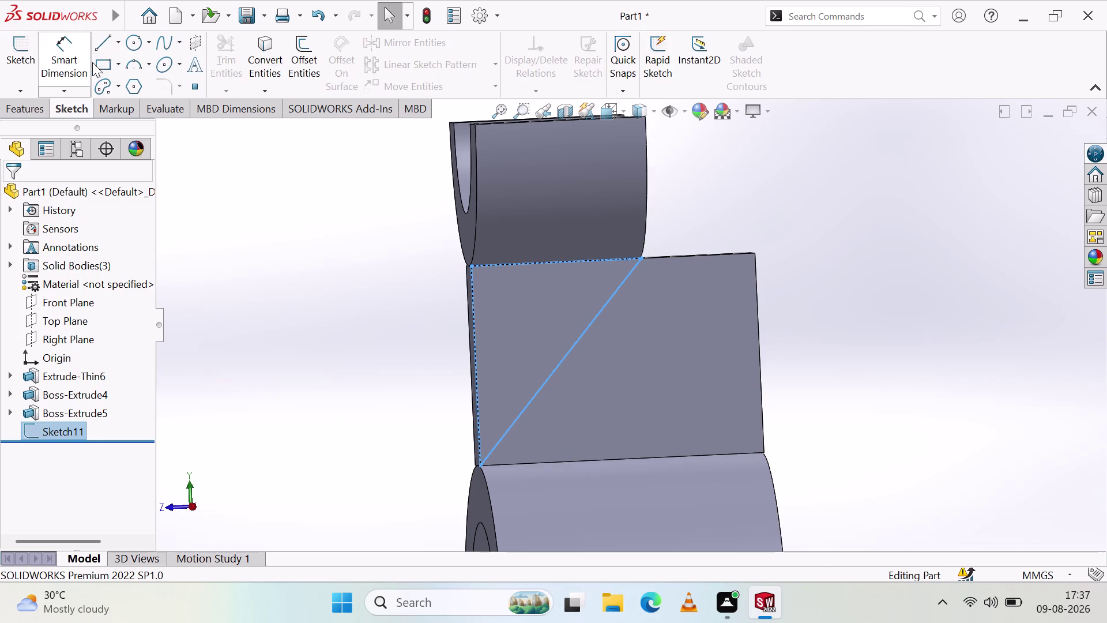
Reopen Sketch11 for editing, cancel the stray line, and view the rib face straight on.
click(106, 43)
click(625, 380)
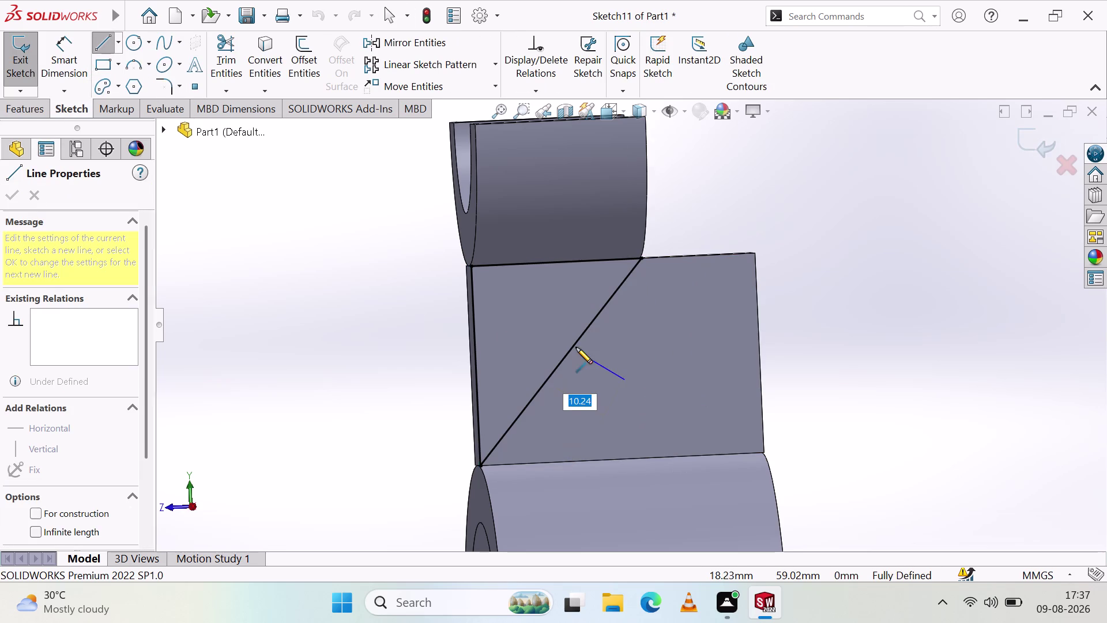
key(Escape)
key(Escape)
key(Escape)
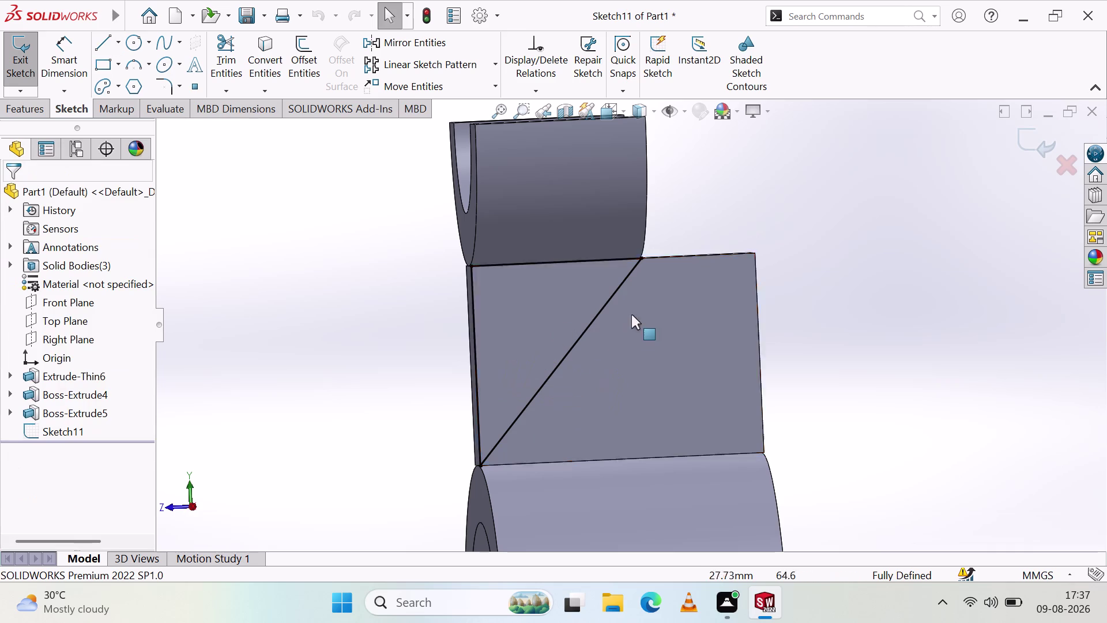
scroll(down, 3)
scroll(up, 3)
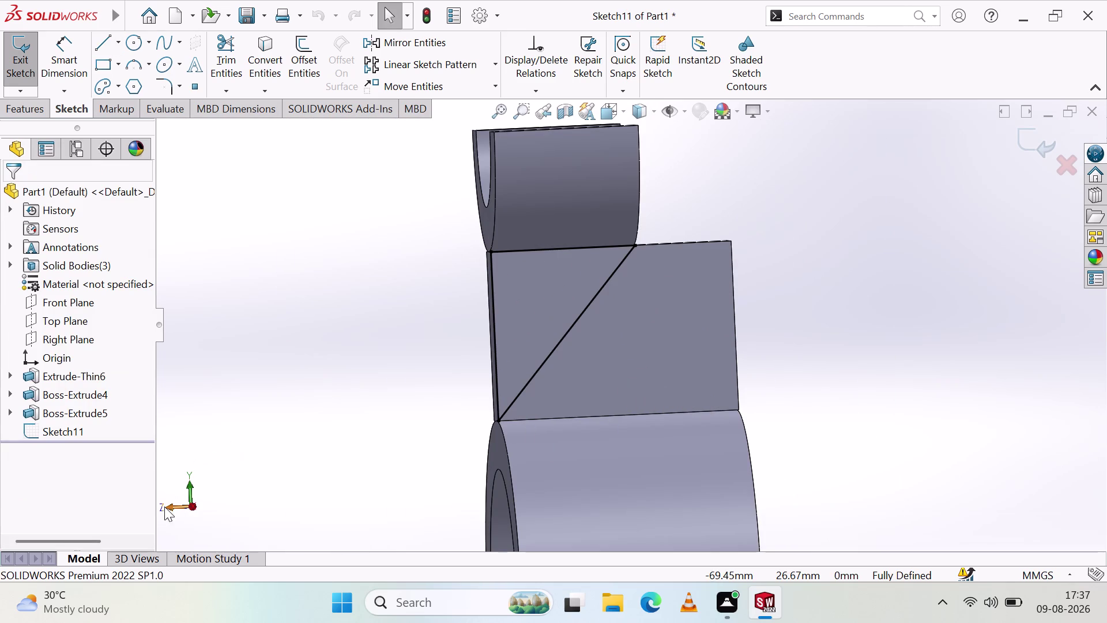
click(167, 508)
click(209, 505)
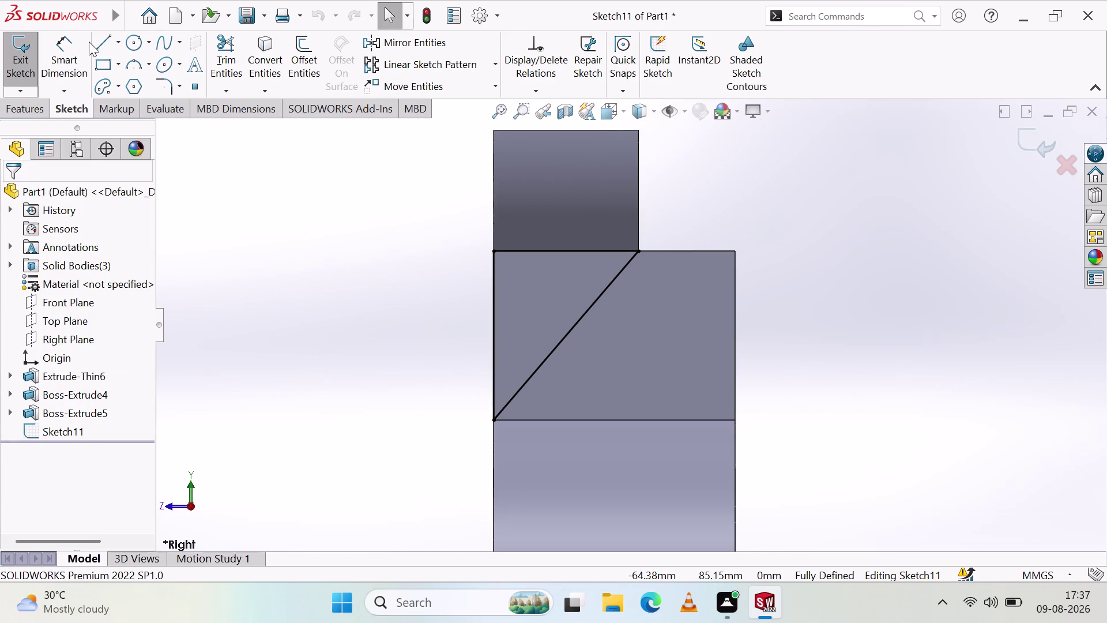
click(101, 45)
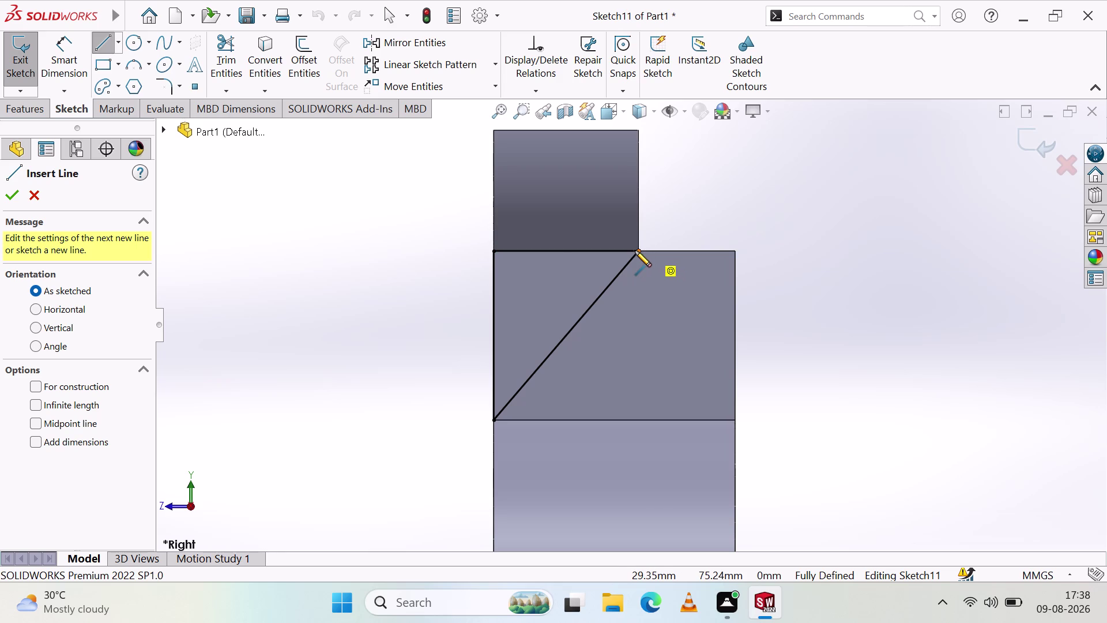
Delete the diagonal line and the leftover triangle edges from Sketch11.
key(Escape)
key(Escape)
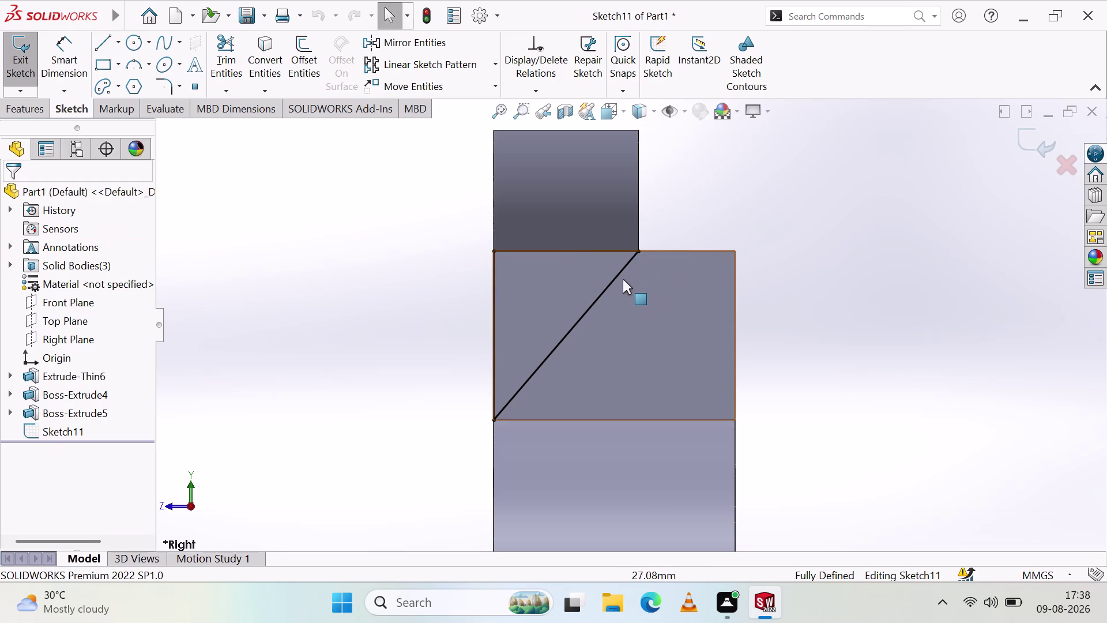
click(616, 277)
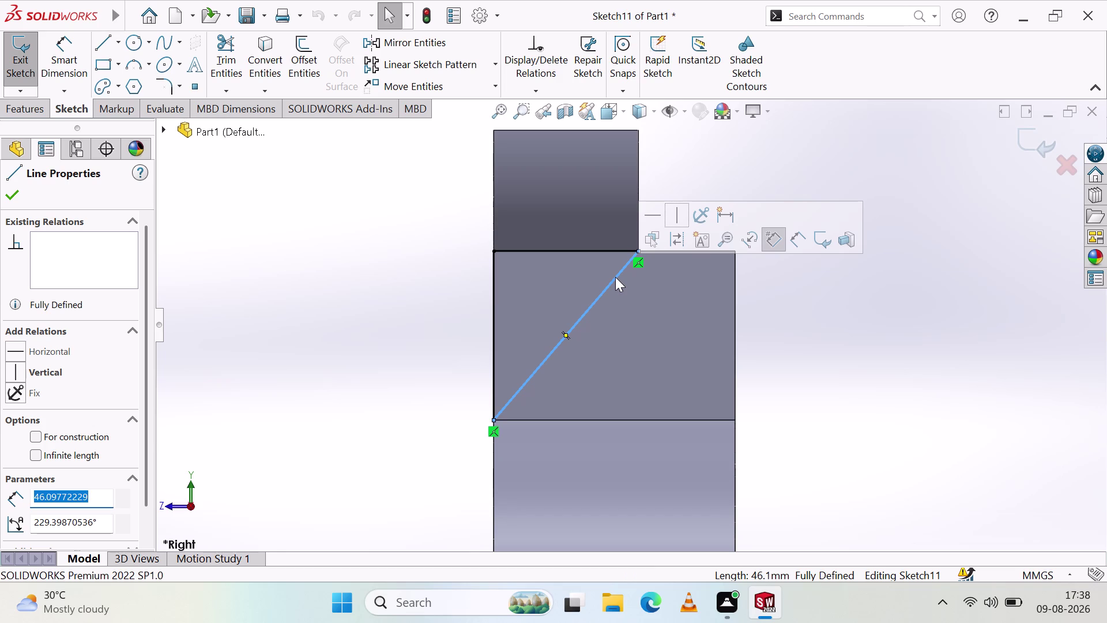
key(Delete)
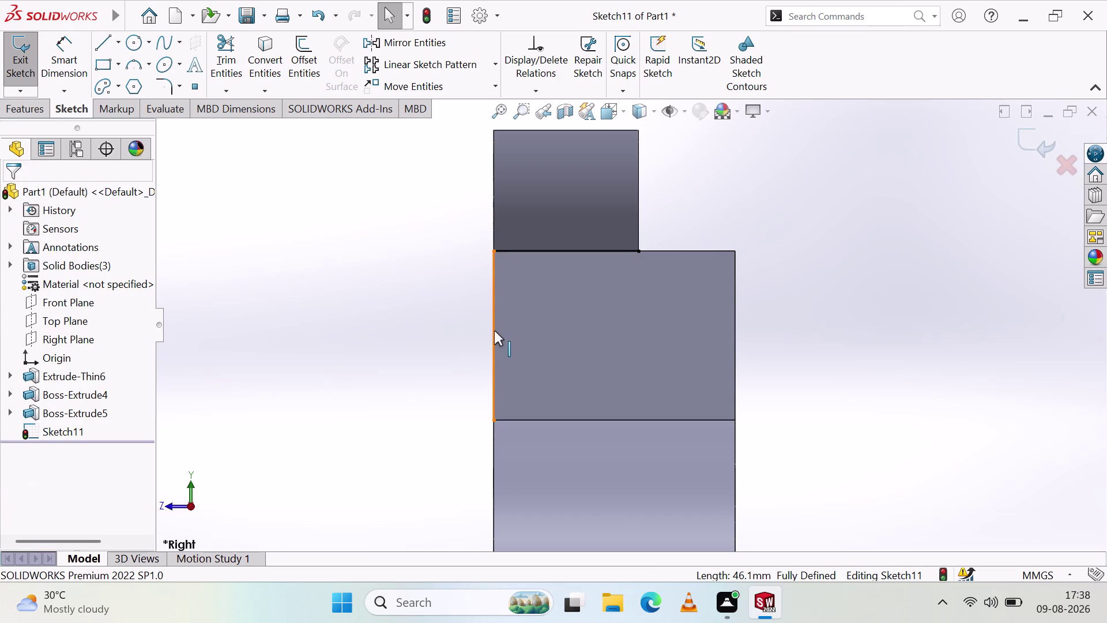
key(Delete)
click(494, 331)
key(Delete)
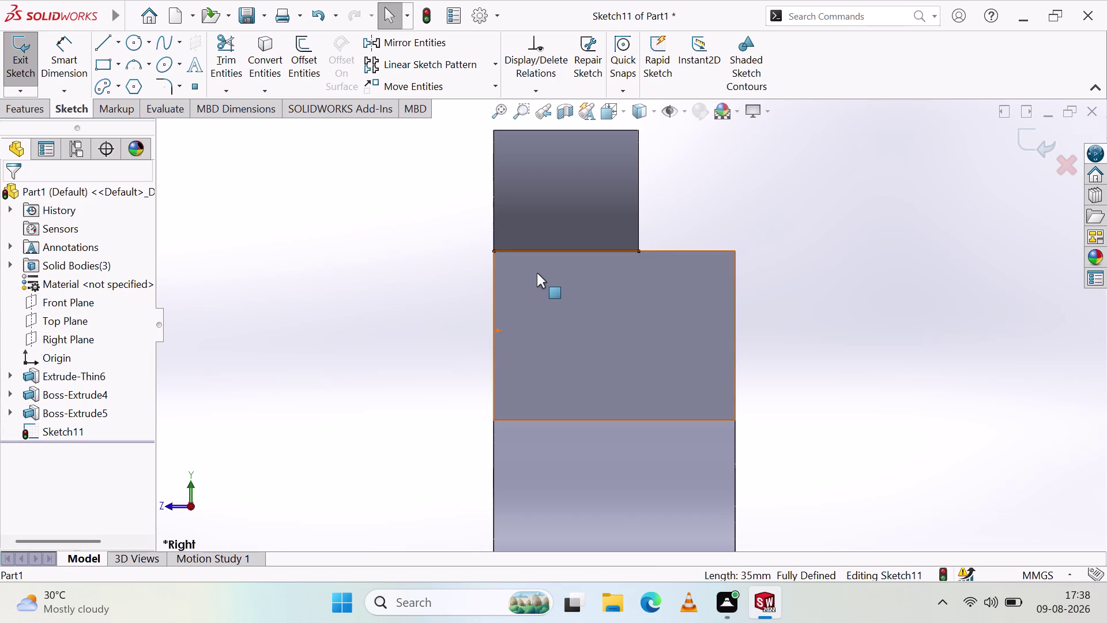
click(547, 249)
key(Delete)
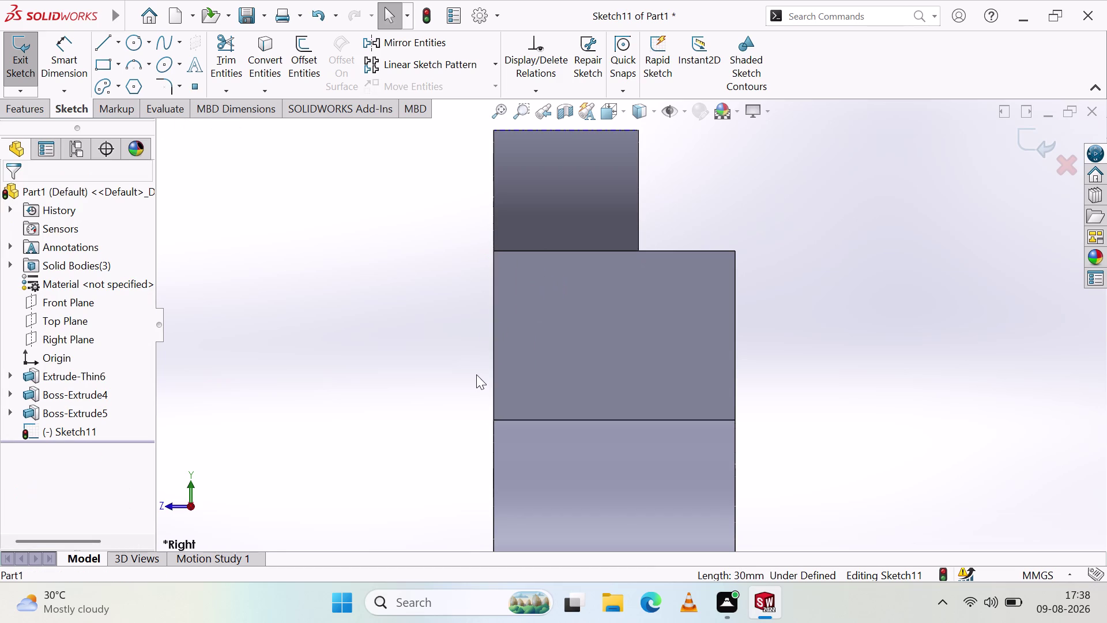
click(99, 44)
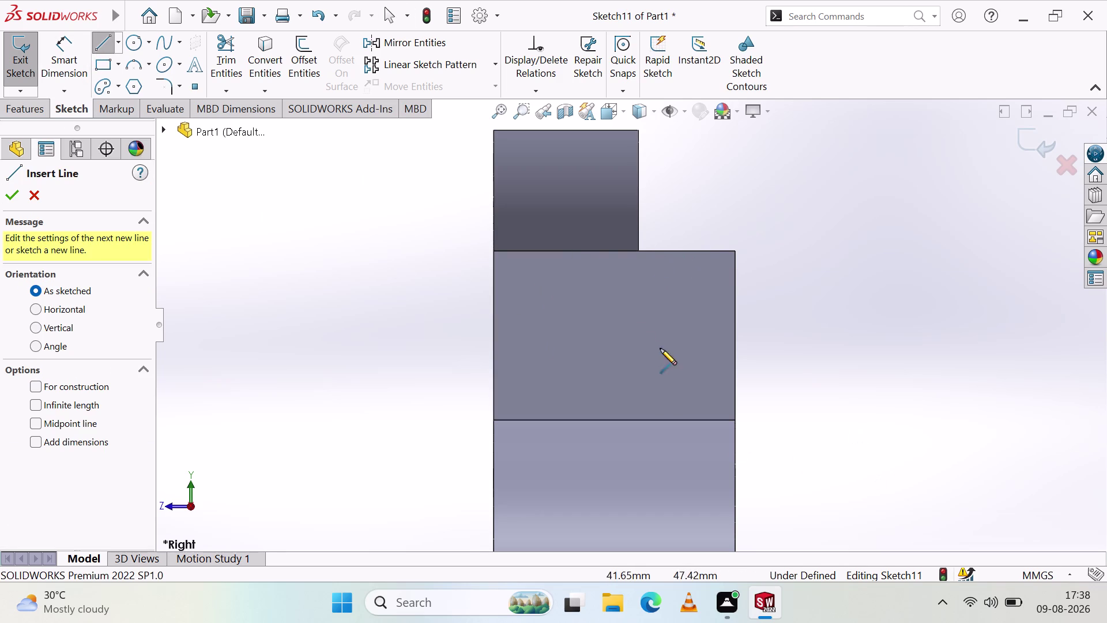
Draw a closed four-line rectangle over the rib's right portion from the upper cradle corner, then exit.
click(639, 251)
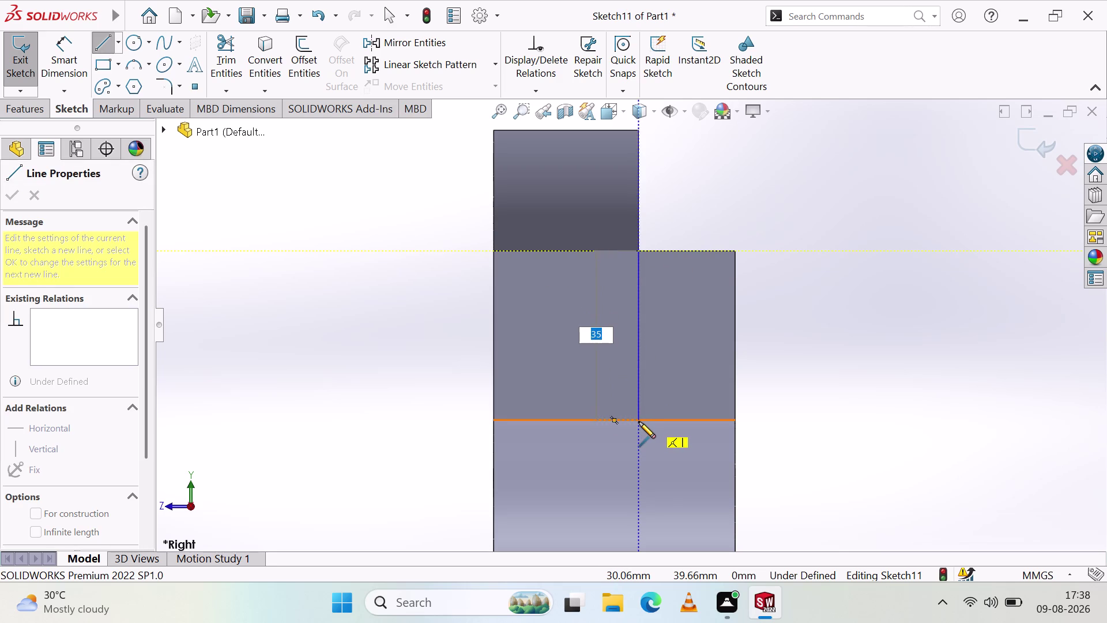
click(639, 419)
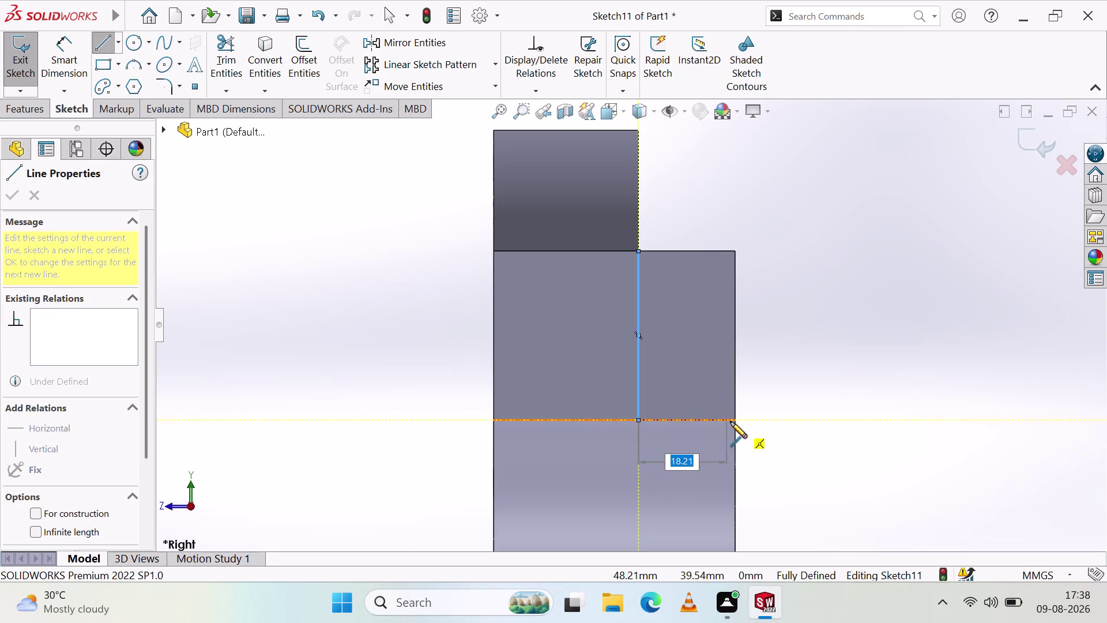
click(737, 419)
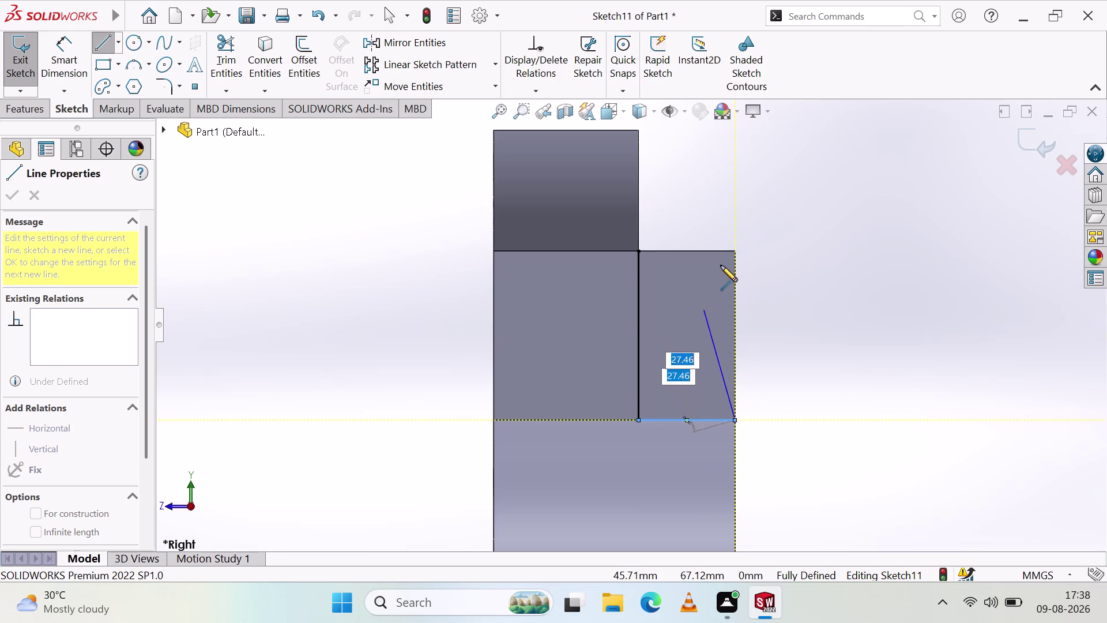
click(733, 251)
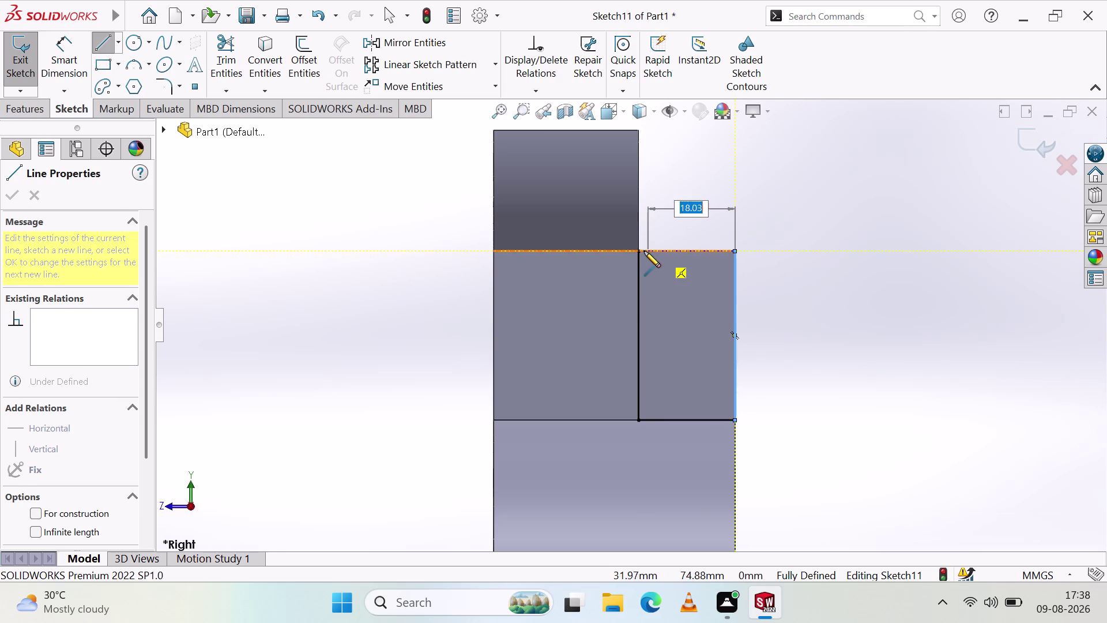
click(638, 251)
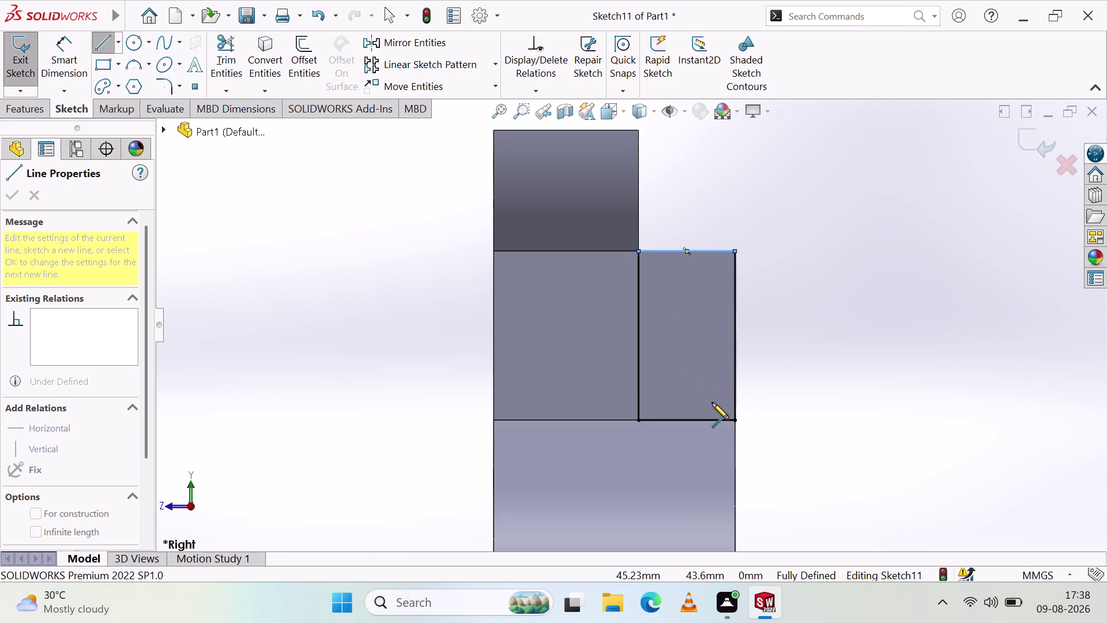
key(Escape)
key(Escape)
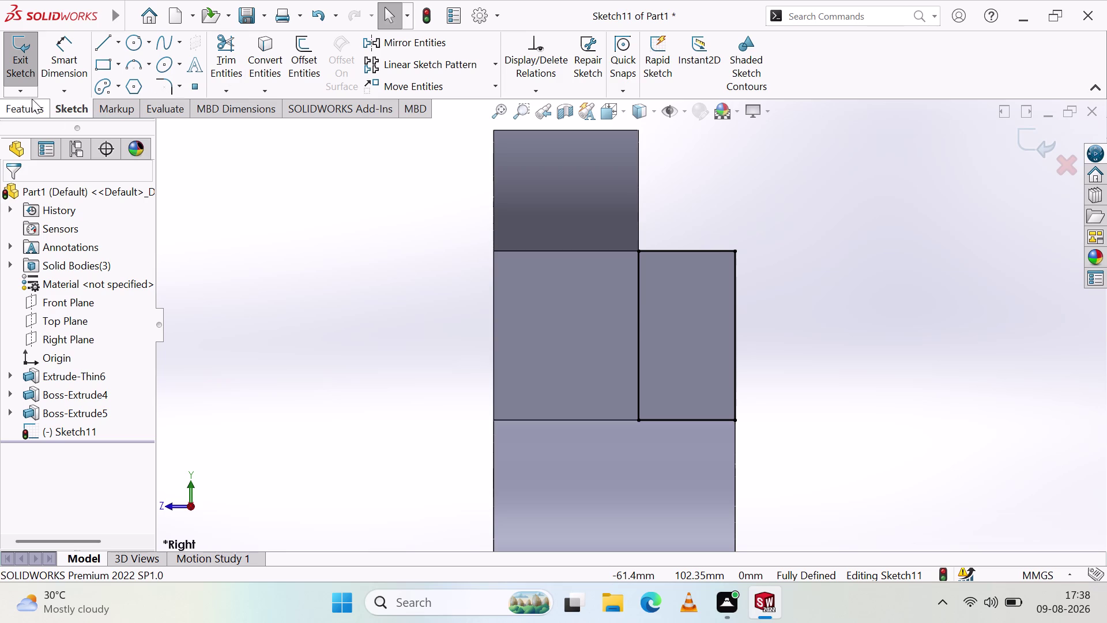
click(22, 79)
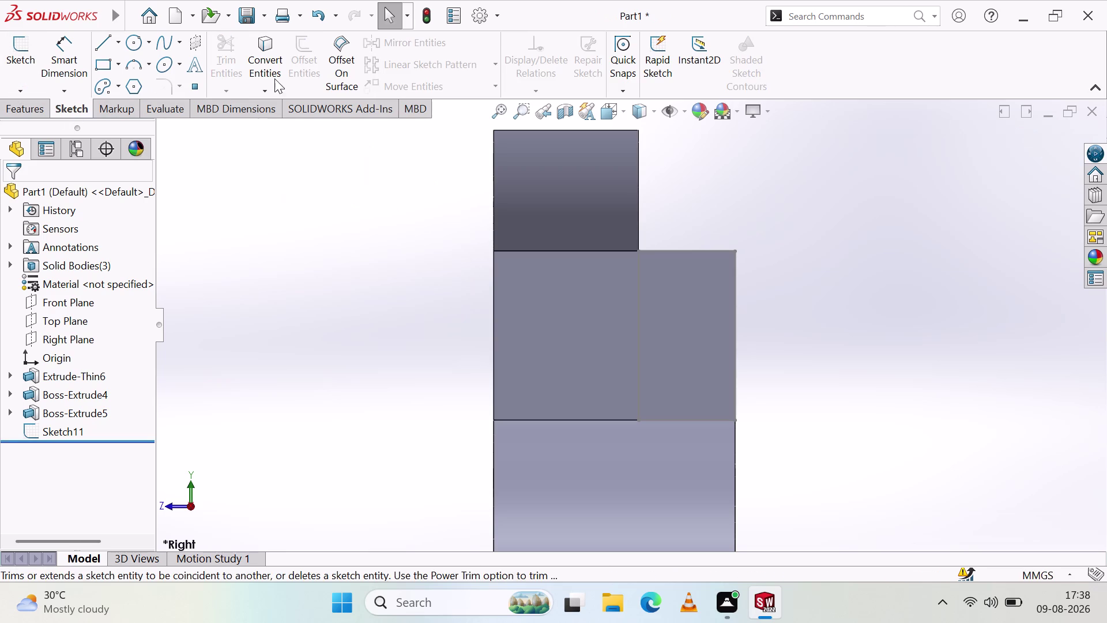
Discard an empty new sketch, select Sketch11, and cancel a started boss extrusion.
click(31, 109)
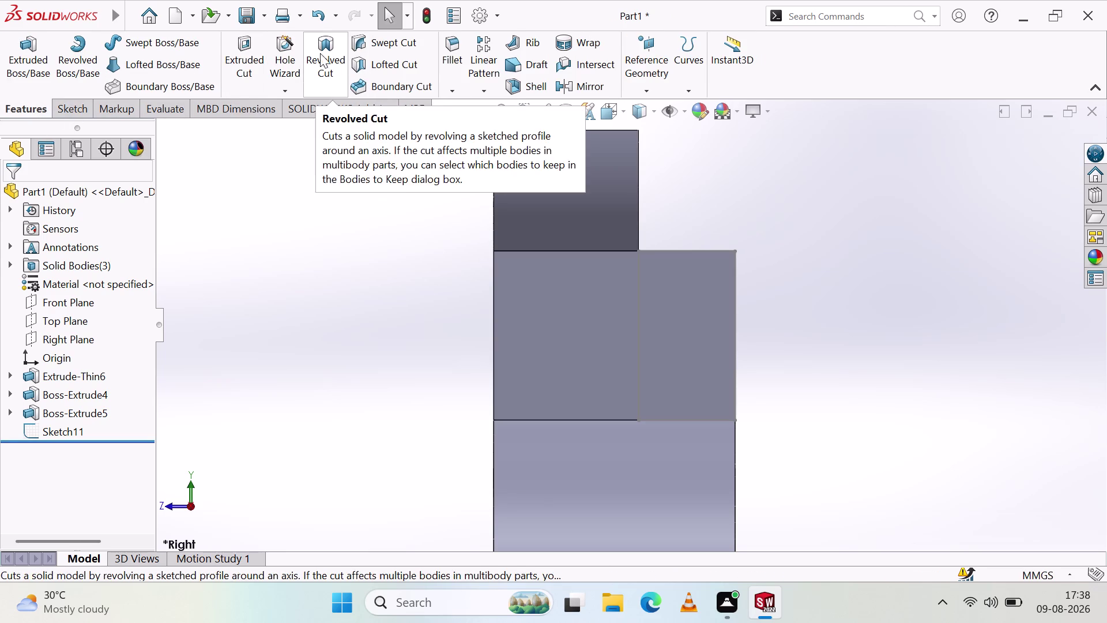
click(246, 50)
click(657, 291)
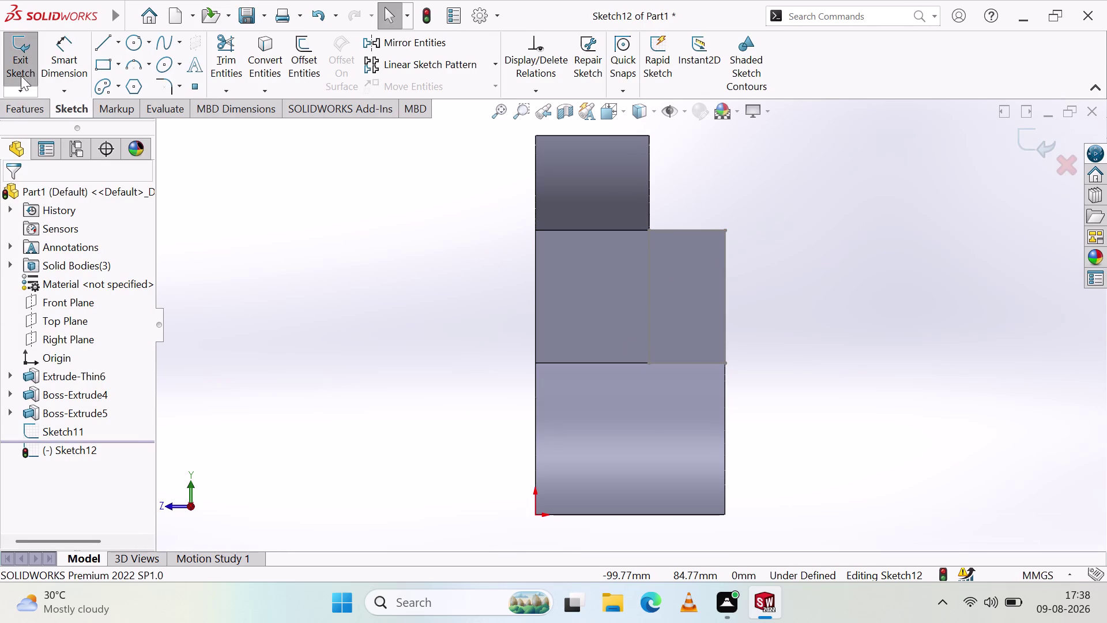
click(21, 63)
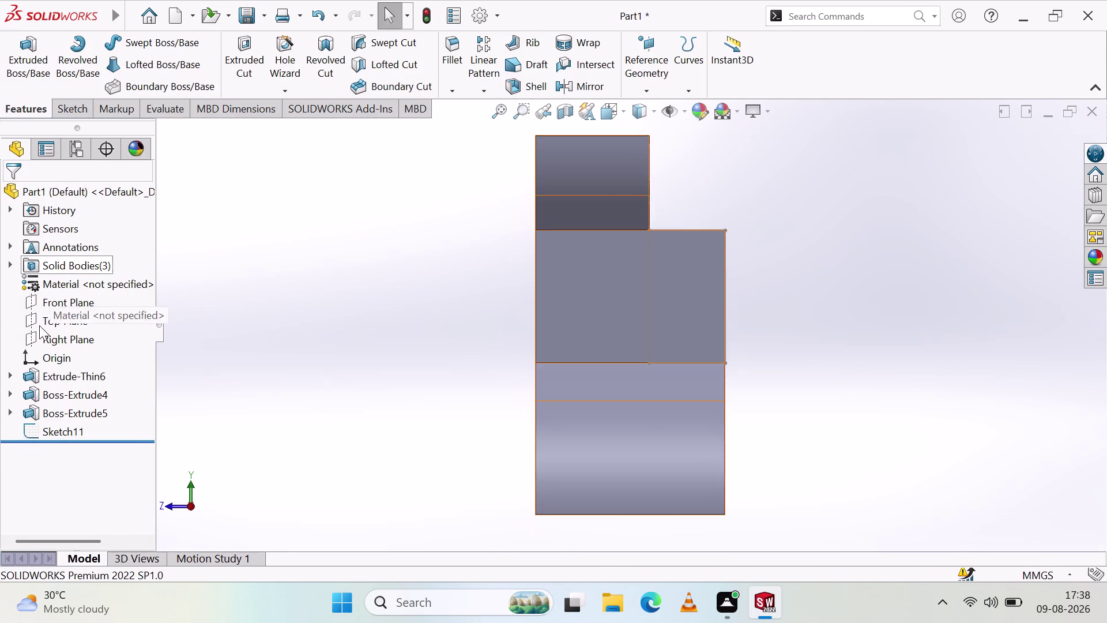
click(43, 432)
click(23, 70)
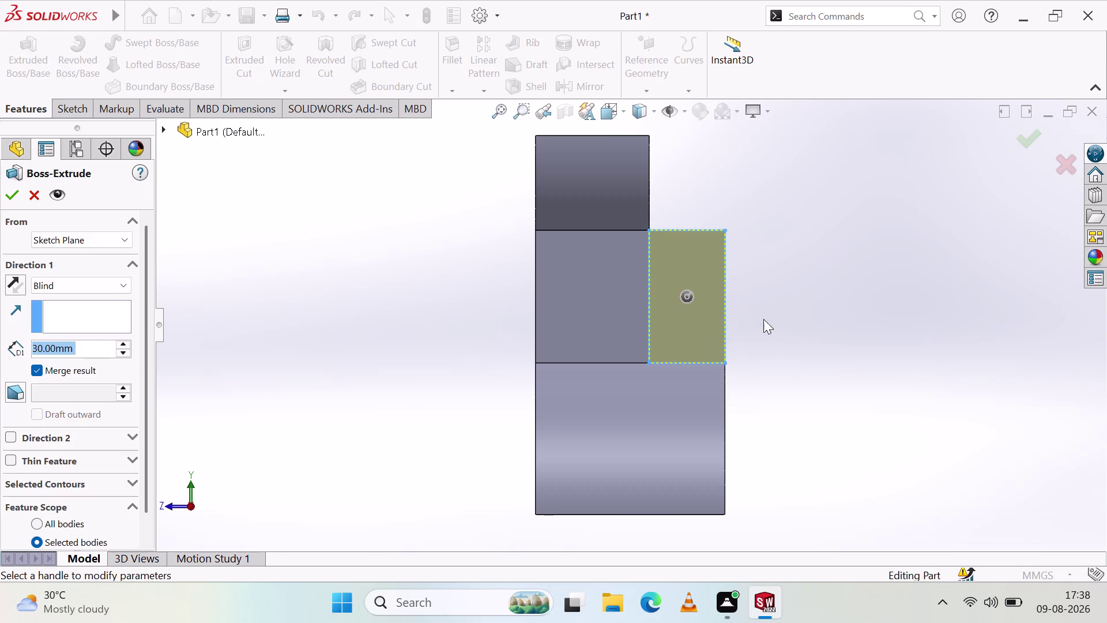
click(29, 199)
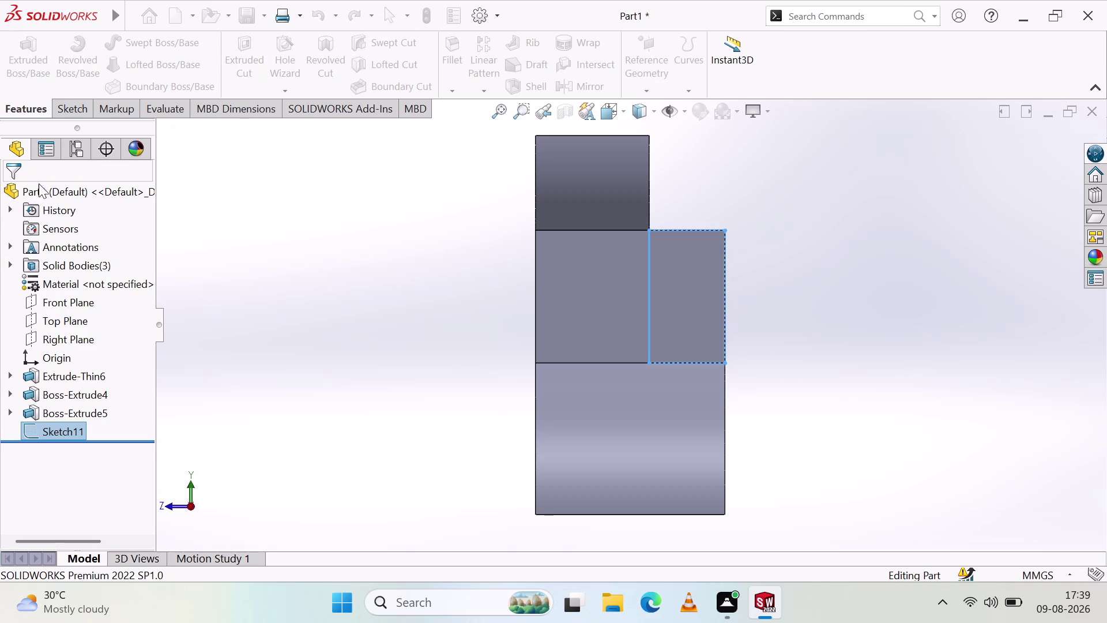
Set up an extruded cut from Sketch11's rectangle with end condition Through All.
click(241, 50)
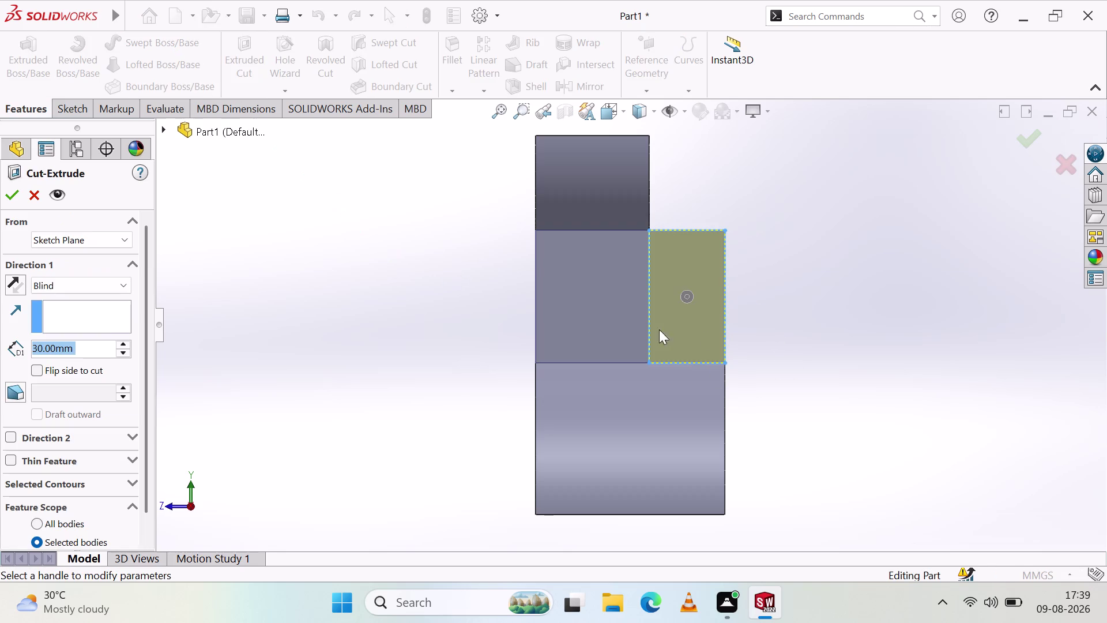
middle_drag(847, 313, 724, 351)
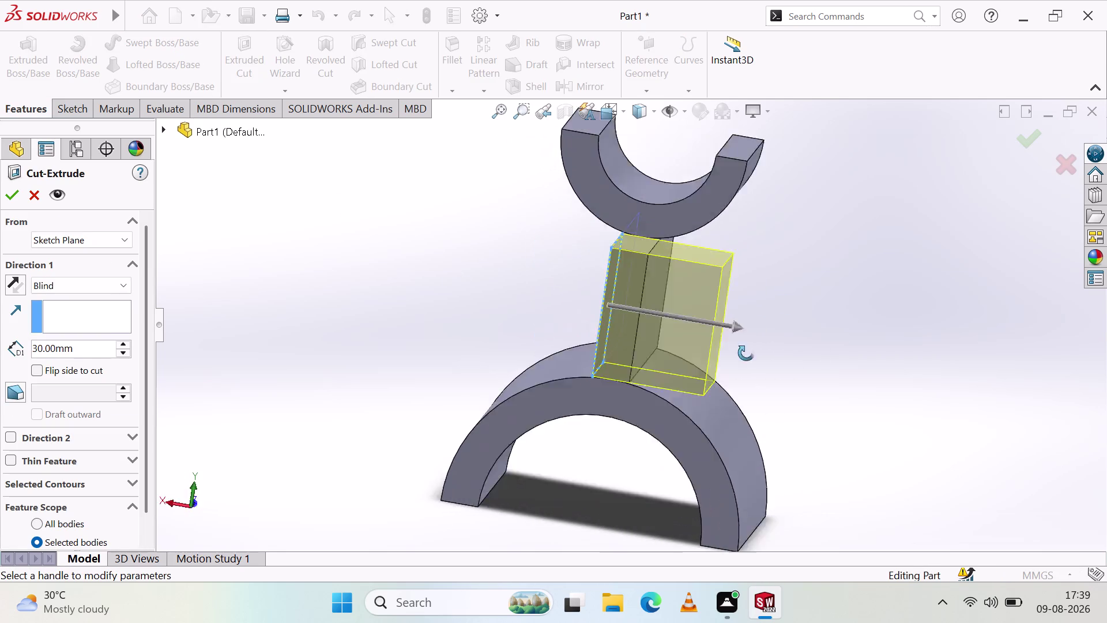
middle_drag(724, 351, 825, 372)
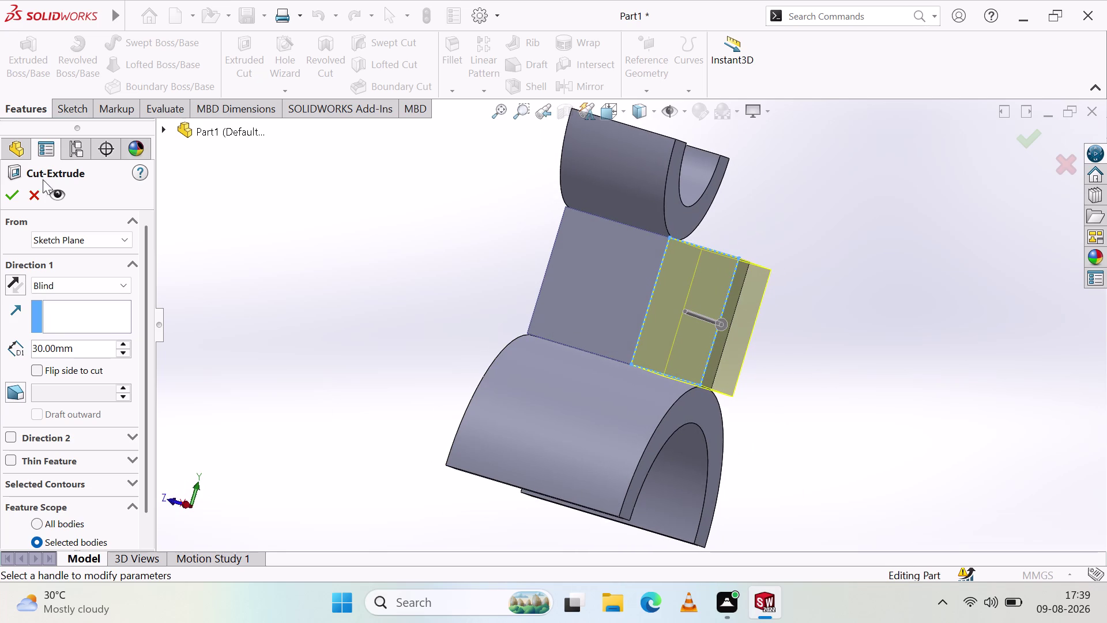
click(63, 282)
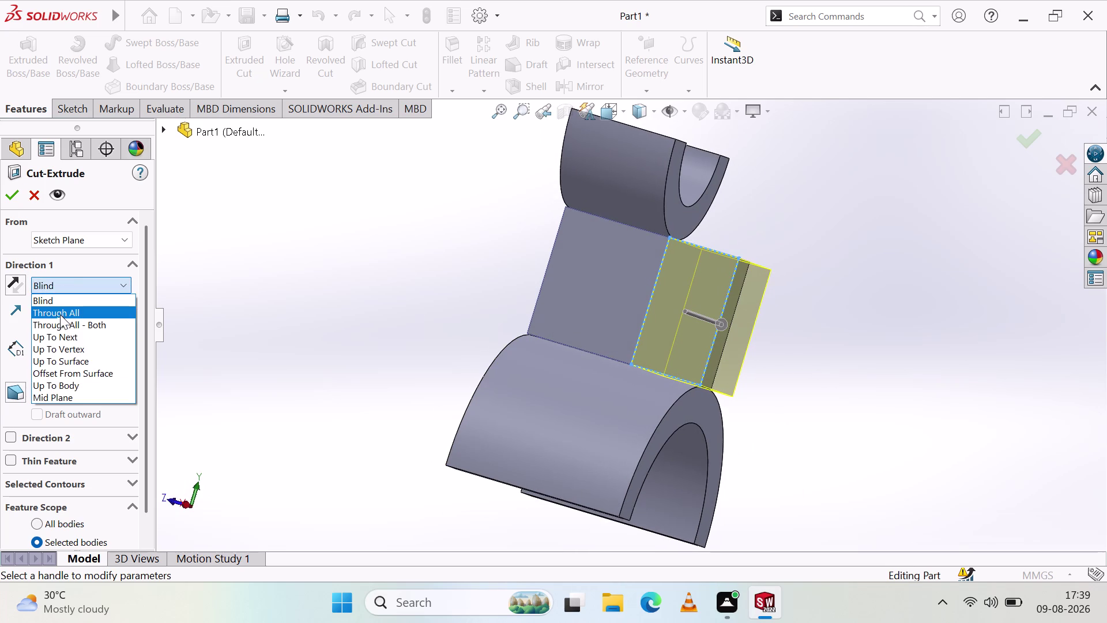
click(65, 311)
middle_drag(328, 309, 248, 307)
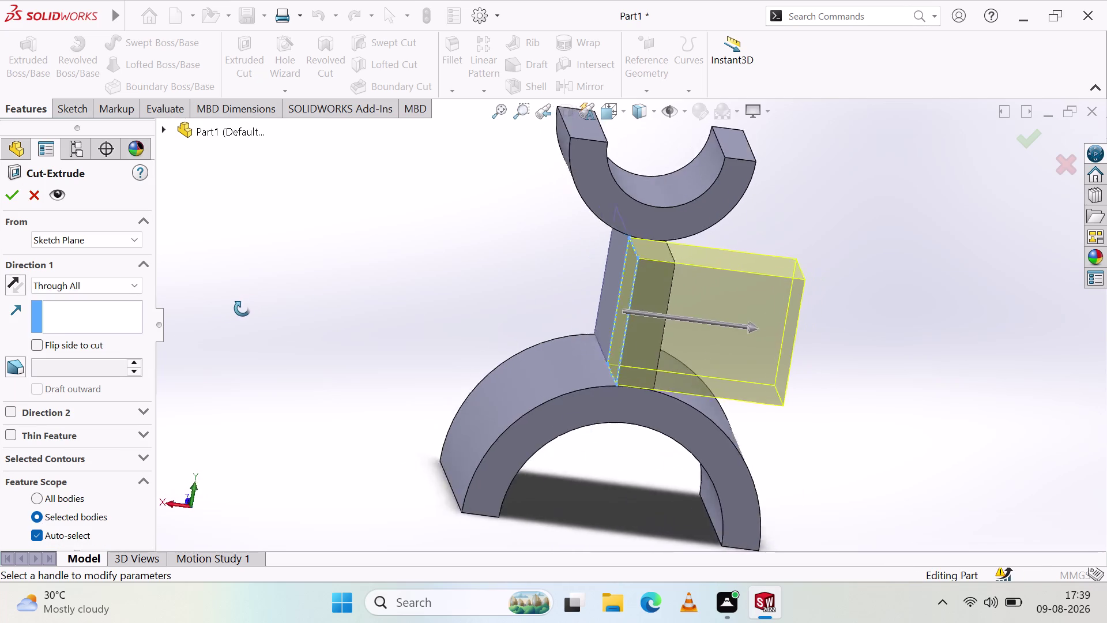
middle_drag(248, 307, 317, 339)
Confirm the through-all cut as Cut-Extrude4, orbit the bracket, and switch to Right view.
click(4, 195)
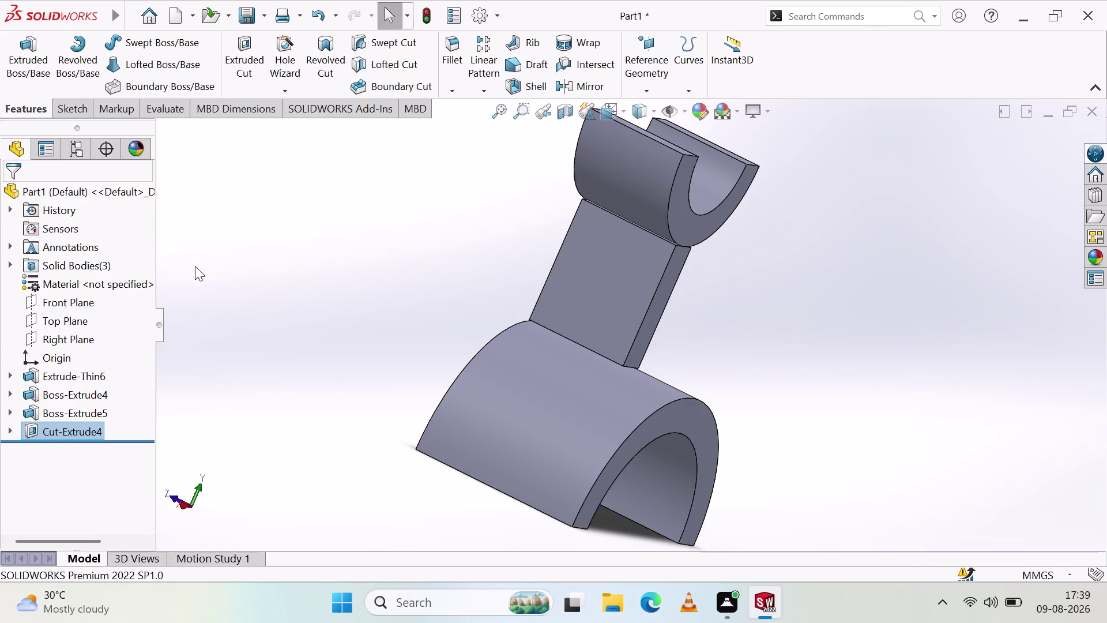
middle_drag(217, 268, 231, 399)
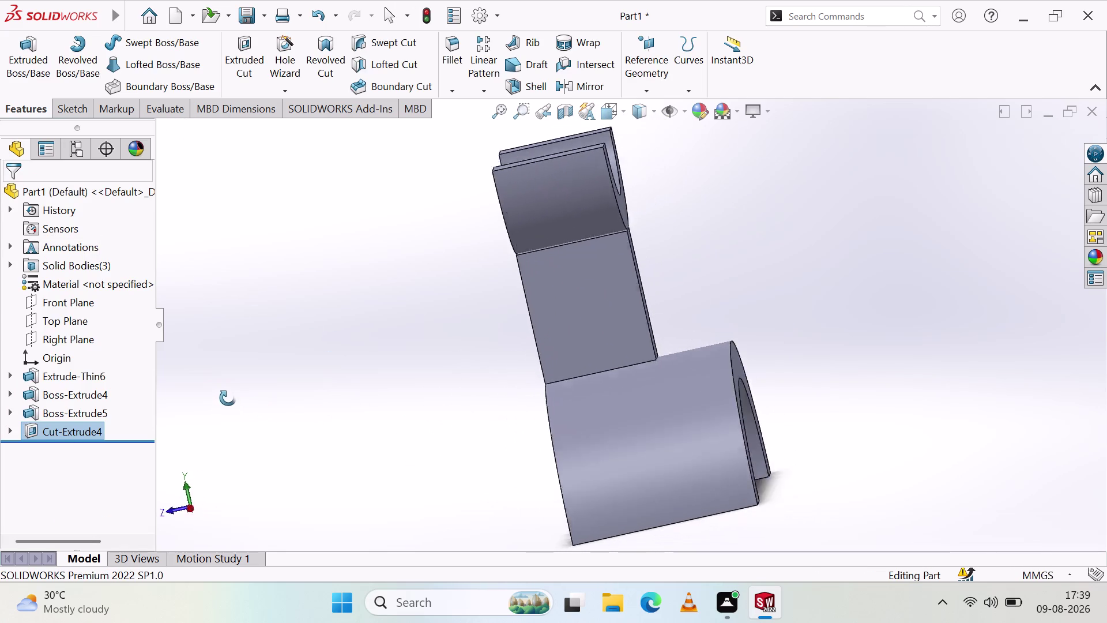
middle_drag(230, 399, 301, 362)
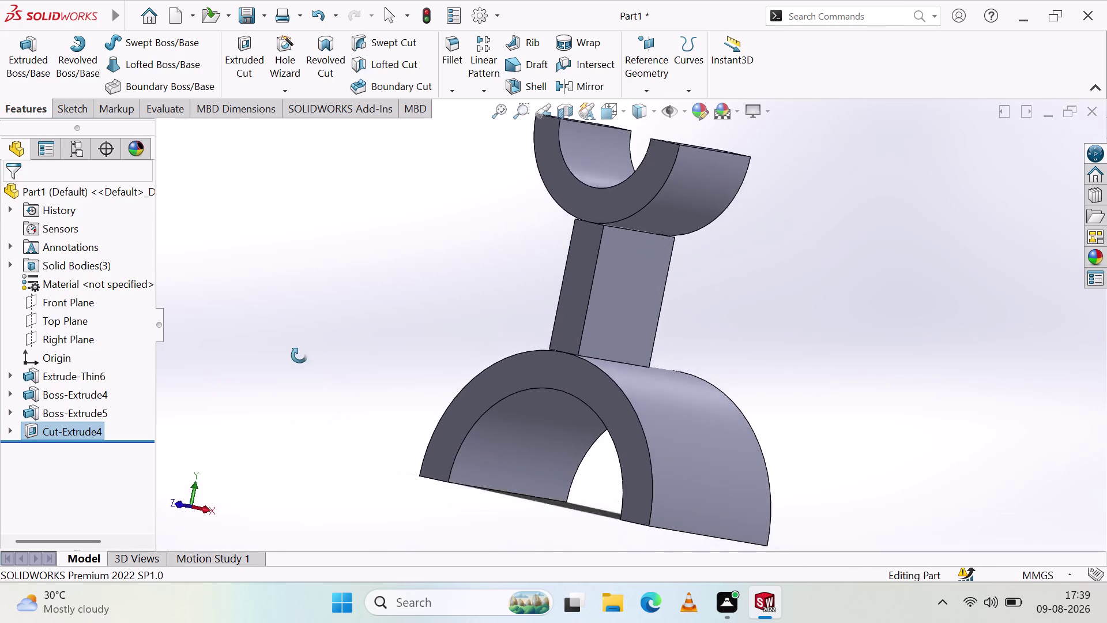
middle_drag(301, 362, 240, 352)
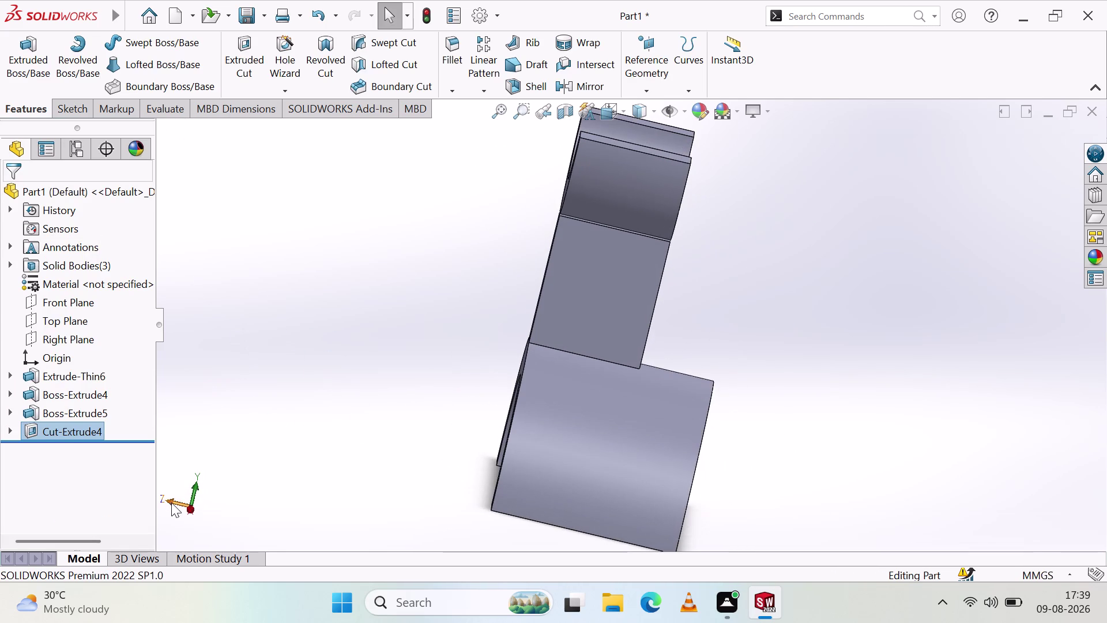
click(170, 498)
click(190, 508)
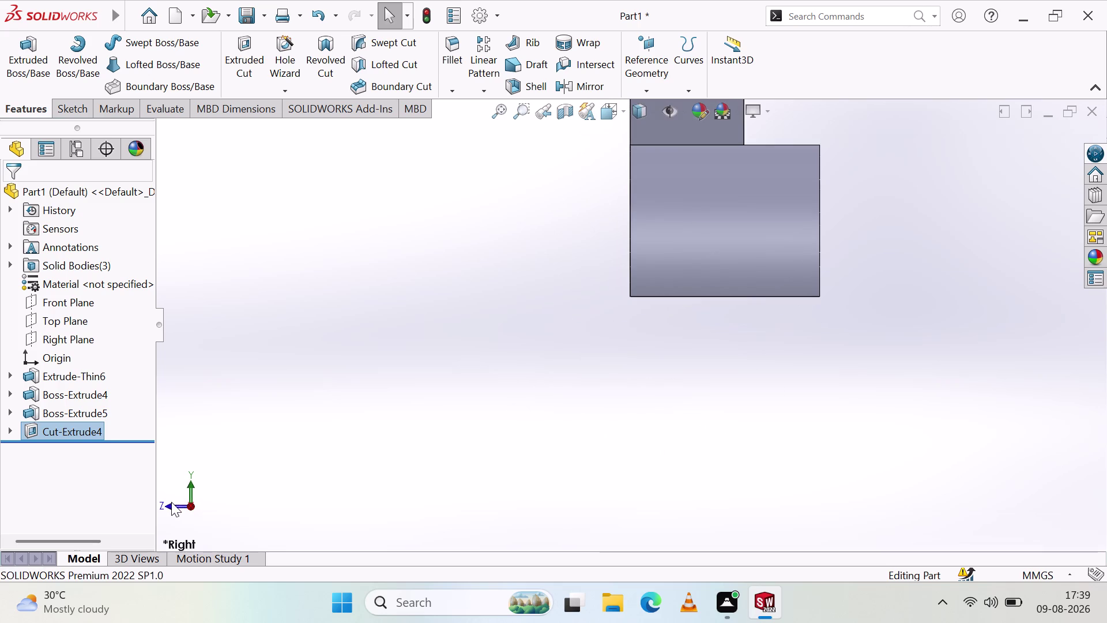
Zoom in and orbit back to a 3D view facing the rib's side face.
click(171, 502)
scroll(up, 3)
scroll(down, 3)
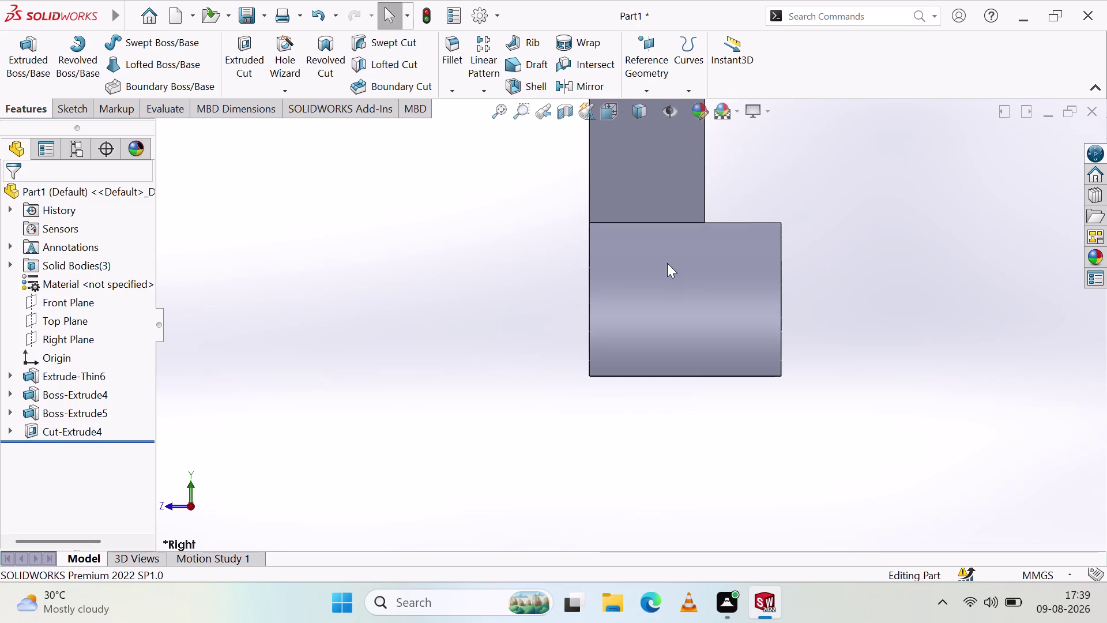
scroll(up, 3)
scroll(down, 3)
middle_drag(622, 280, 667, 291)
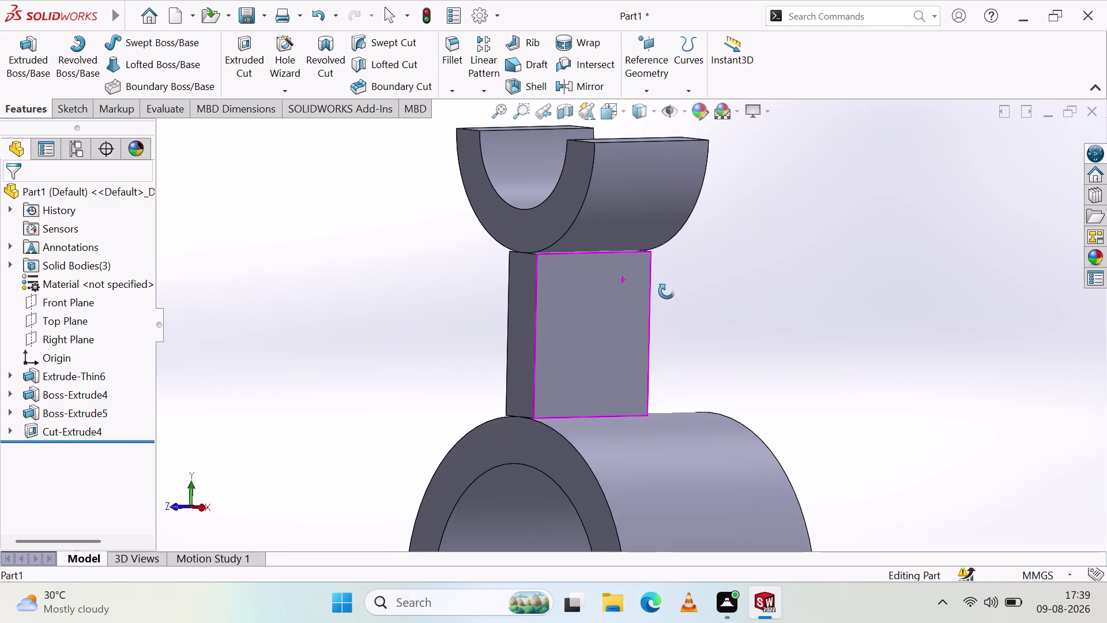
middle_drag(667, 291, 668, 291)
middle_click(668, 292)
Start a new sketch on the rib's flat side face and turn to the Right view.
click(40, 106)
click(57, 105)
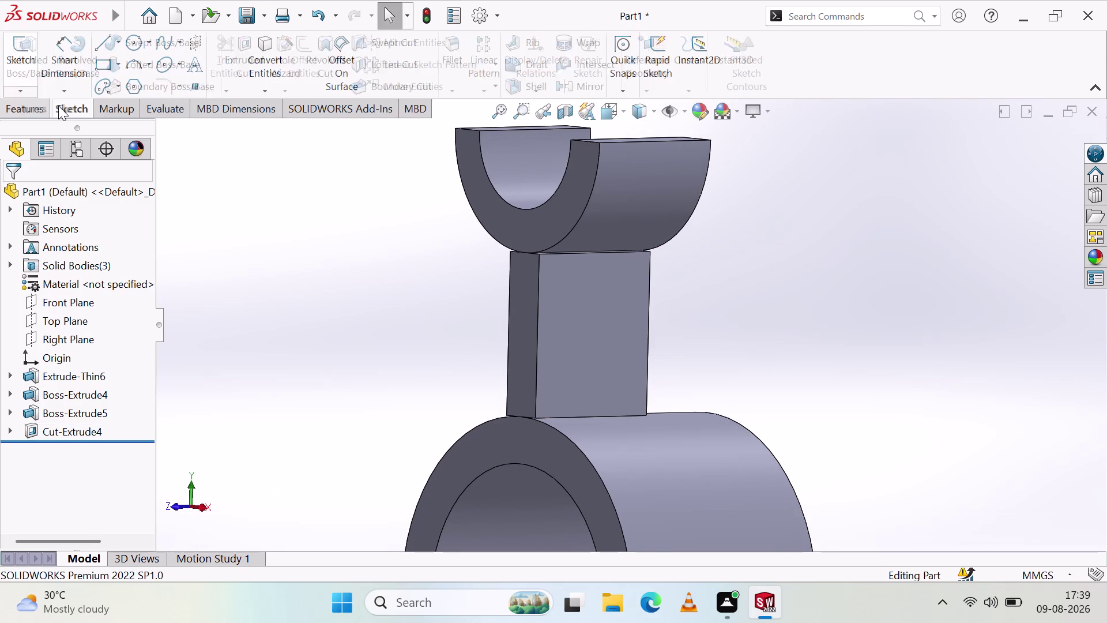
click(25, 64)
click(555, 326)
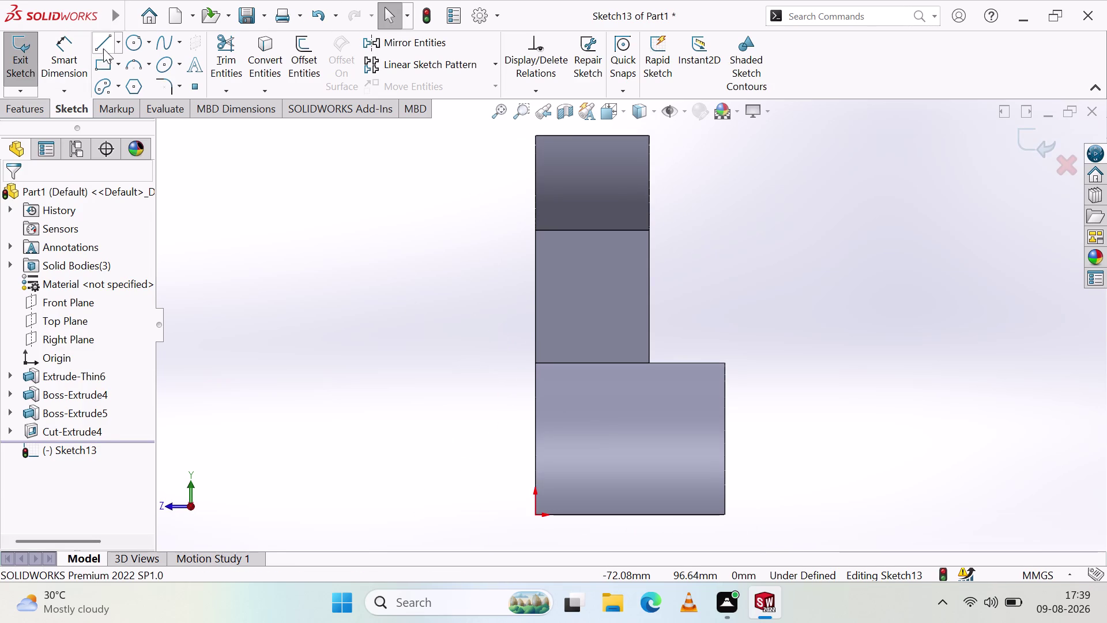
click(103, 48)
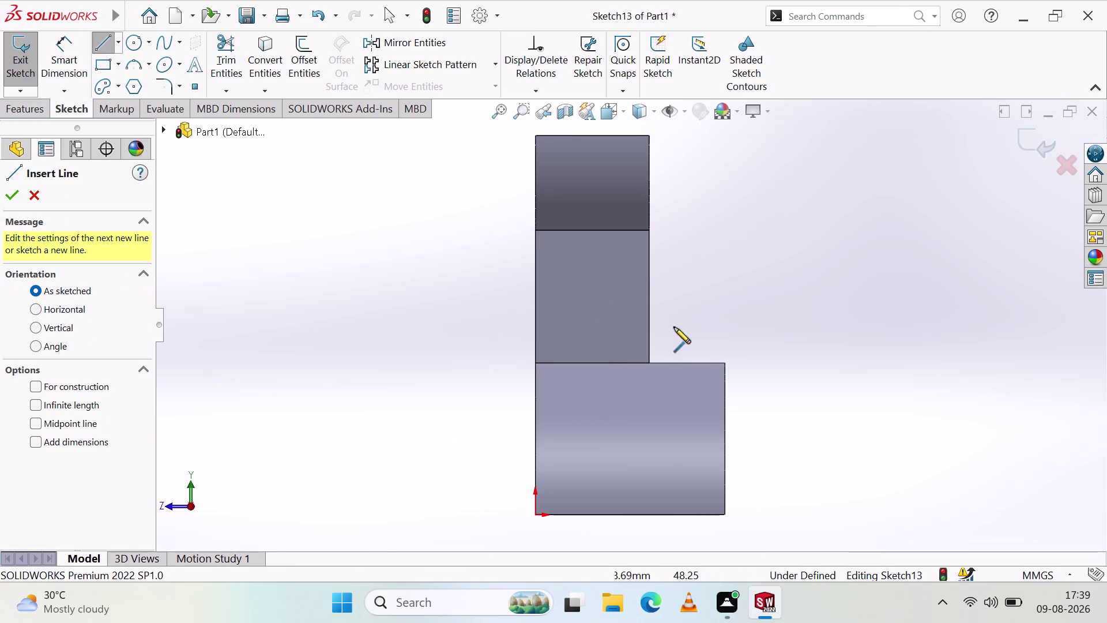
middle_drag(728, 343, 524, 334)
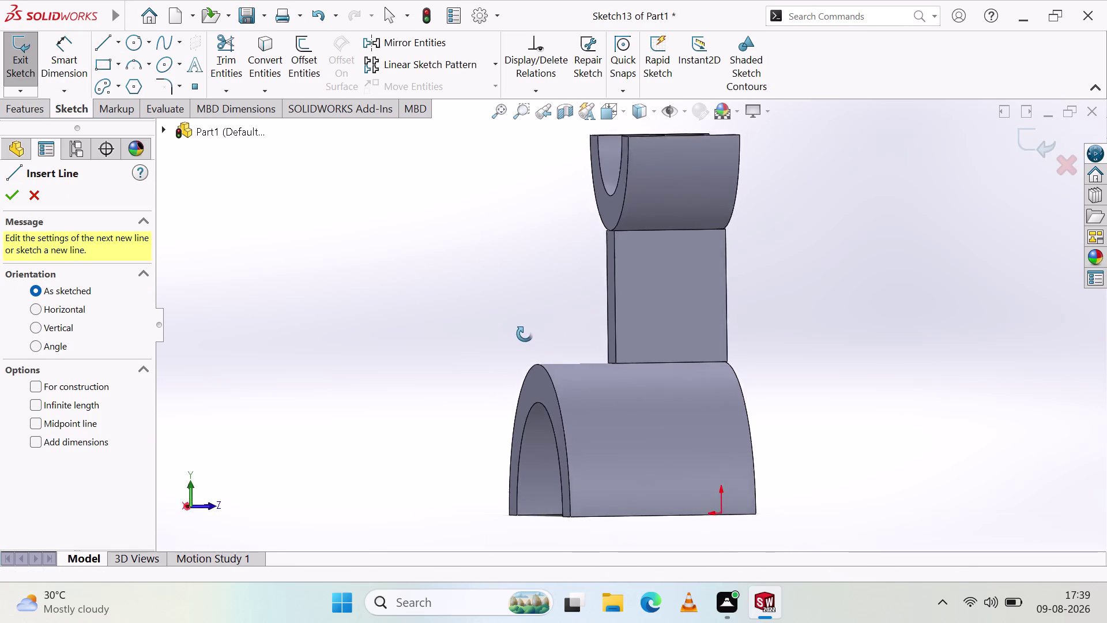
middle_drag(525, 334, 602, 326)
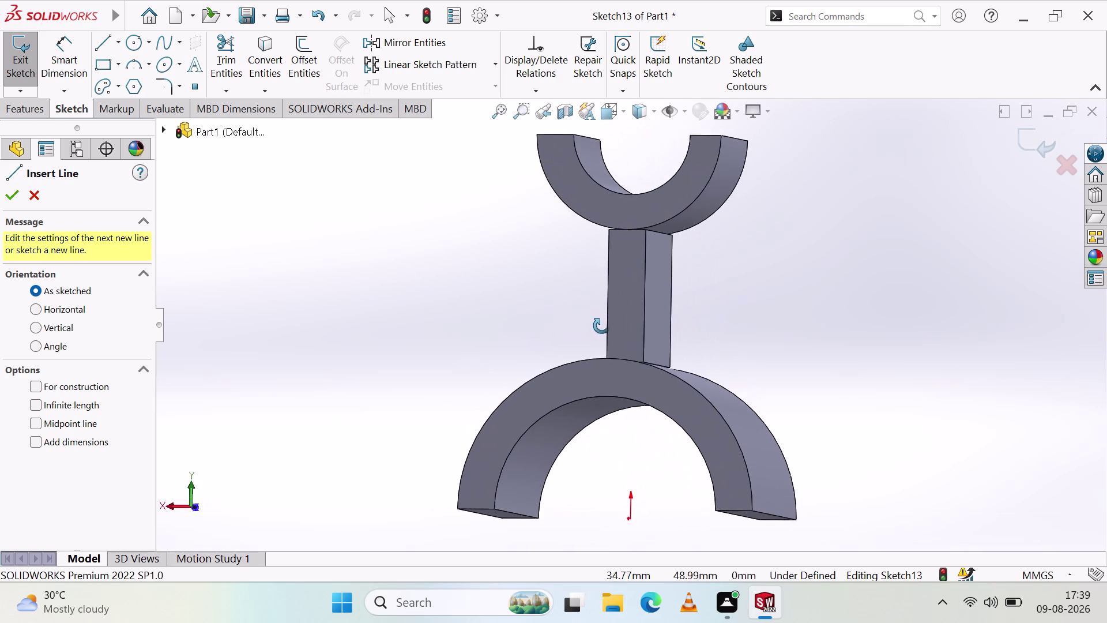
middle_drag(602, 326, 739, 362)
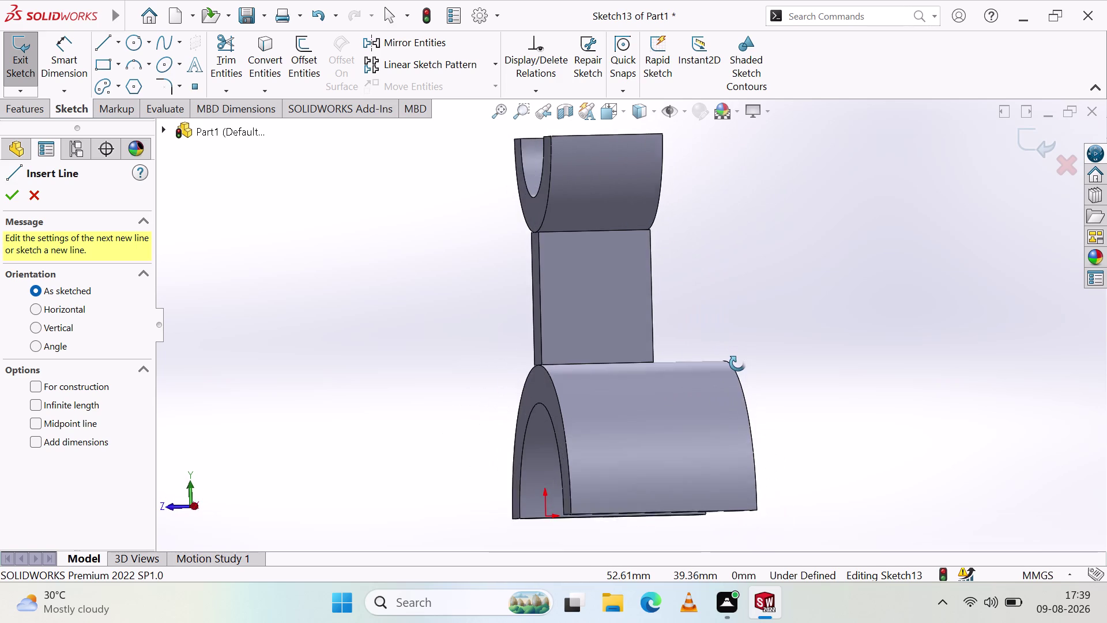
middle_drag(739, 362, 725, 368)
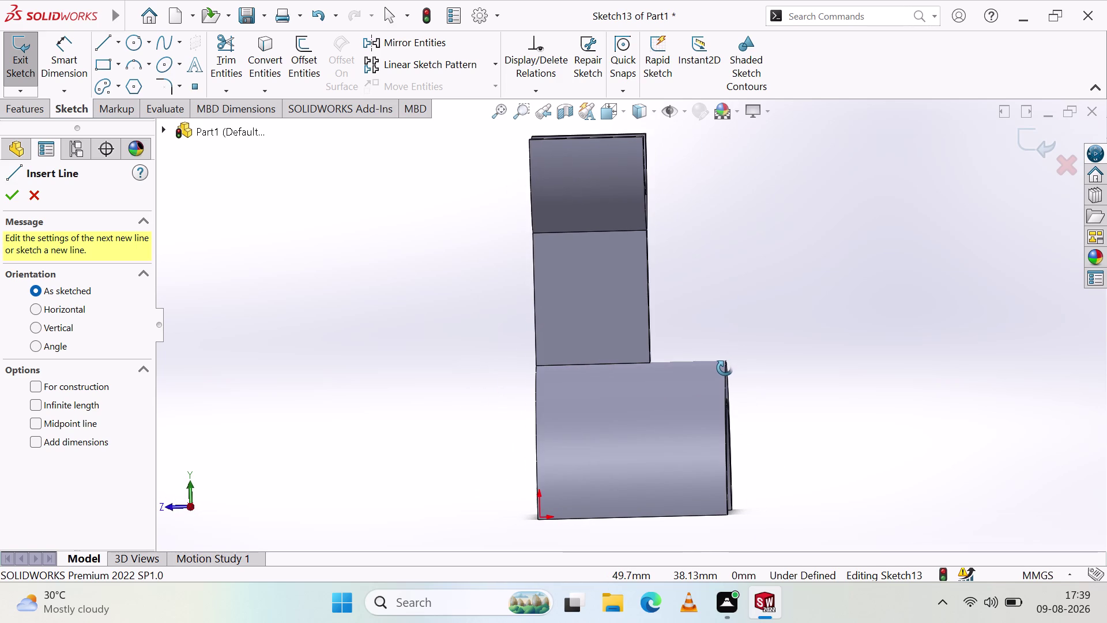
middle_drag(725, 368, 740, 380)
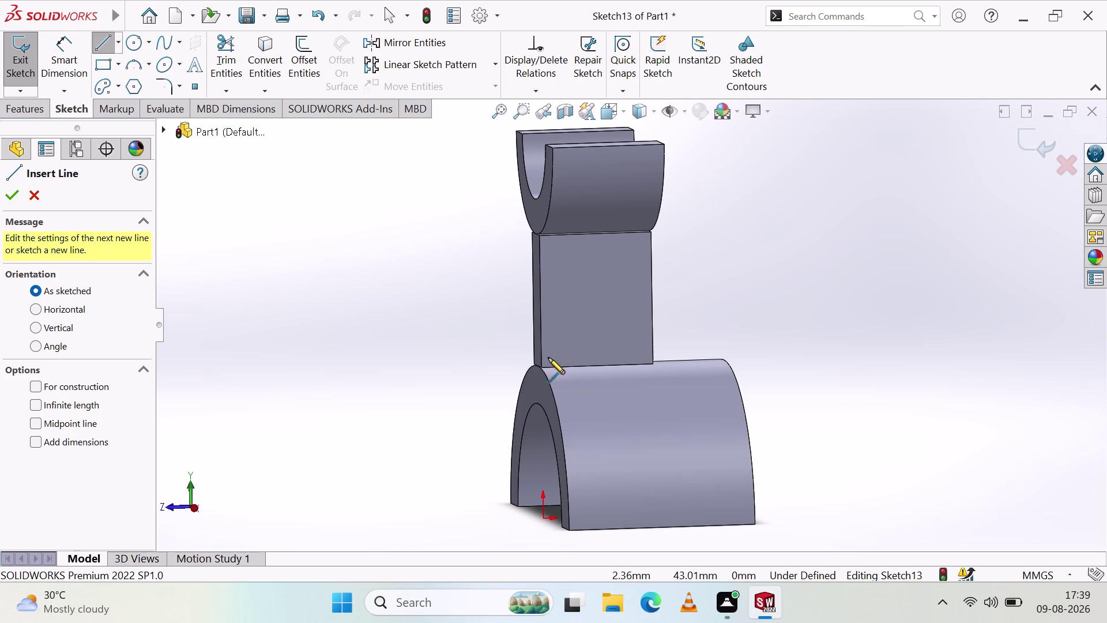
click(174, 506)
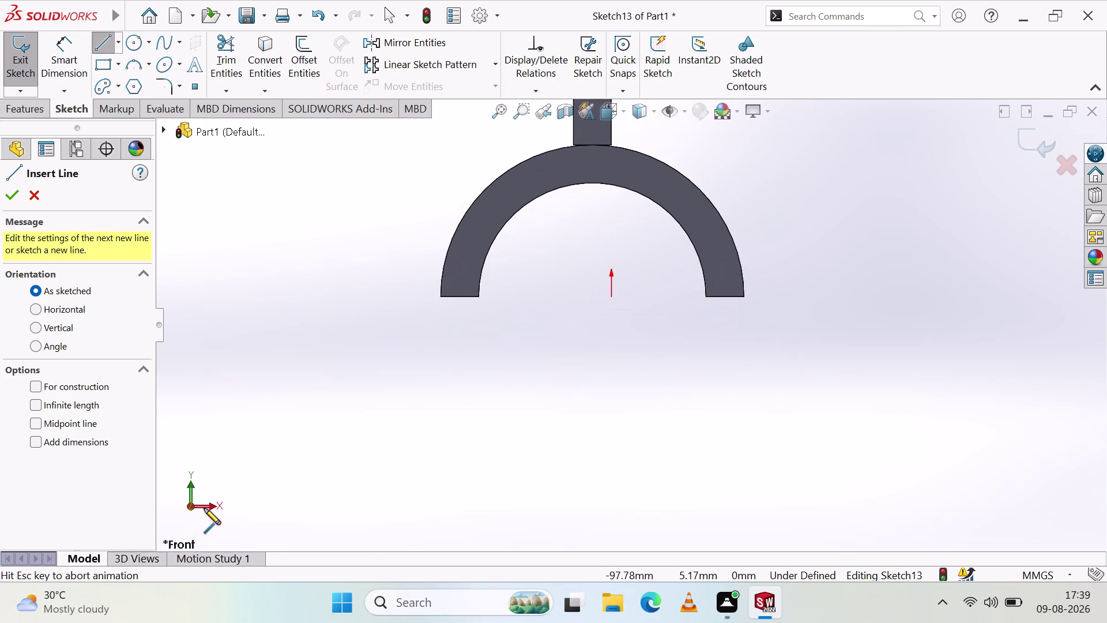
click(207, 502)
click(209, 508)
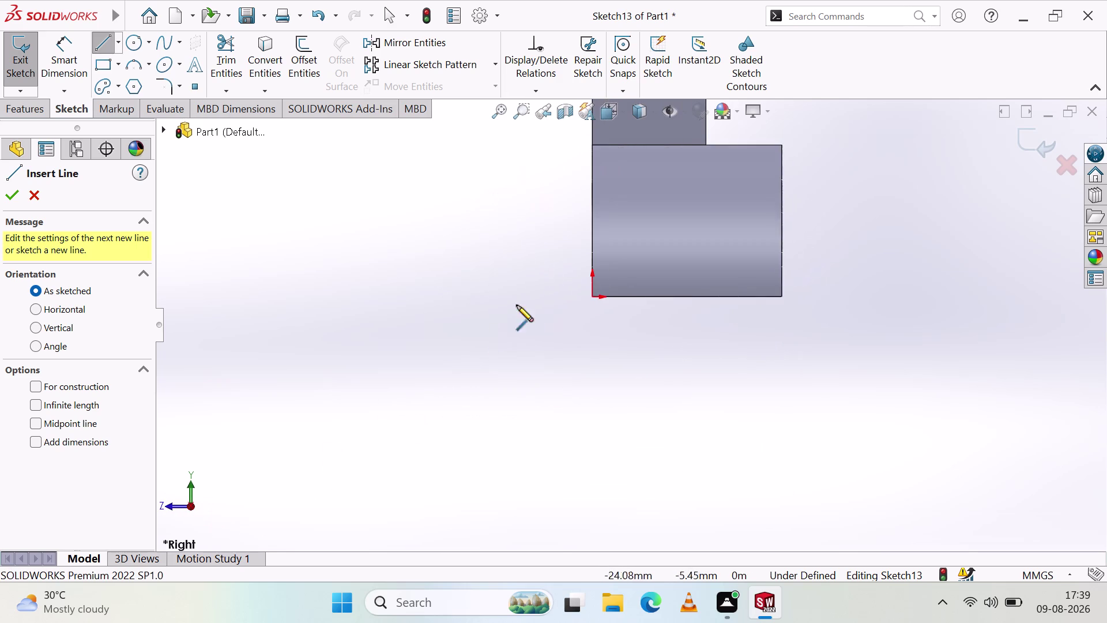
Draw a closed triangle slanting from the lower-left corner to the top edge, then exit Sketch13.
scroll(down, 3)
scroll(up, 3)
scroll(down, 3)
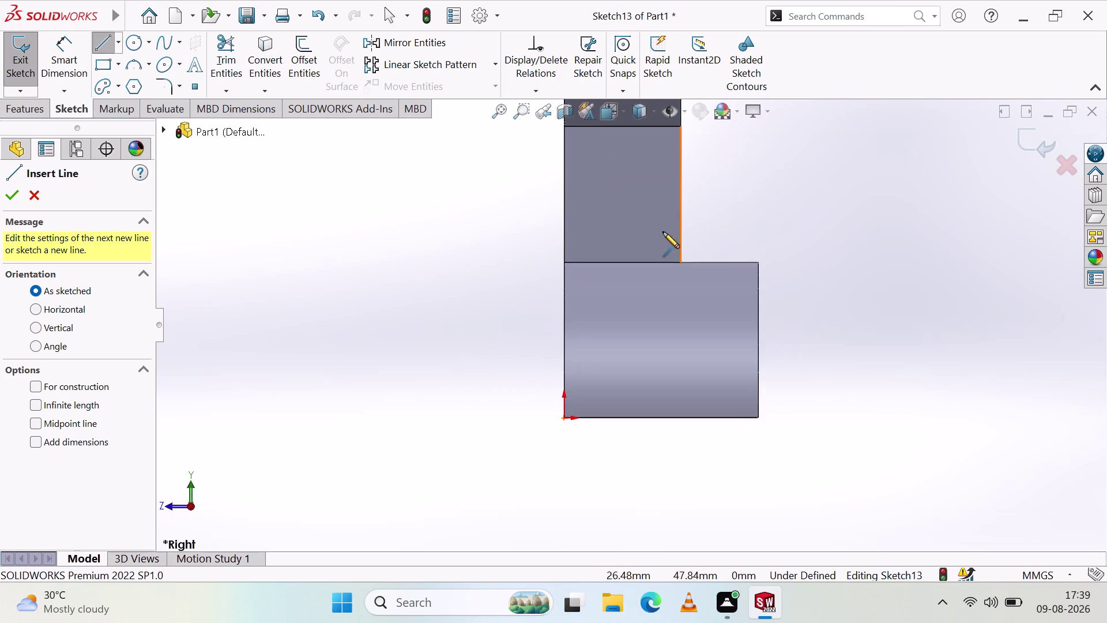
scroll(down, 3)
scroll(up, 3)
scroll(down, 3)
scroll(up, 3)
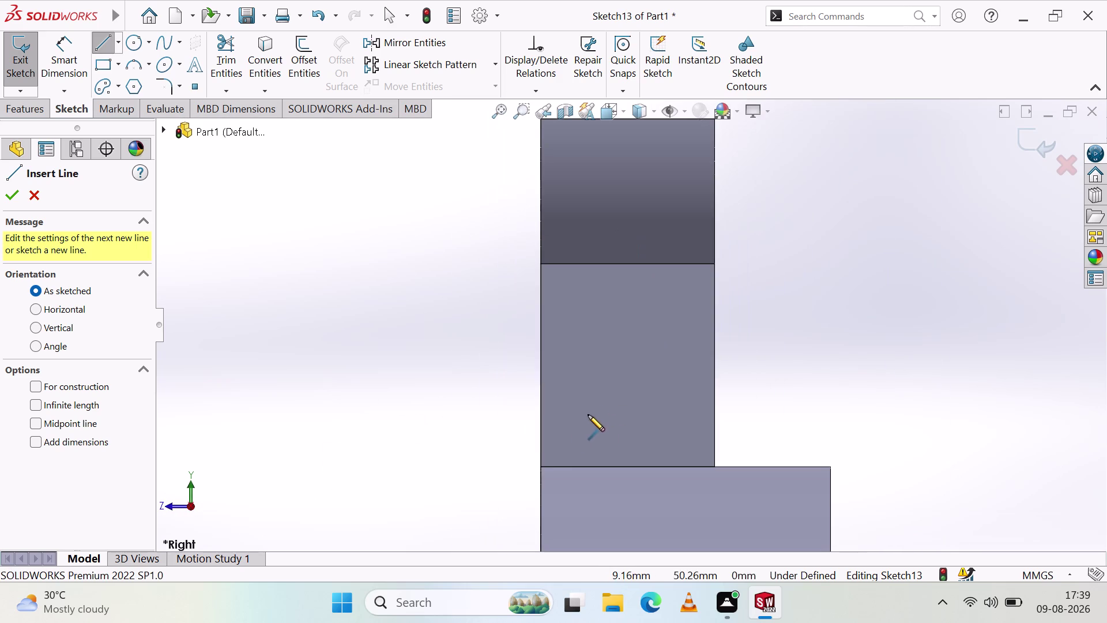
click(541, 468)
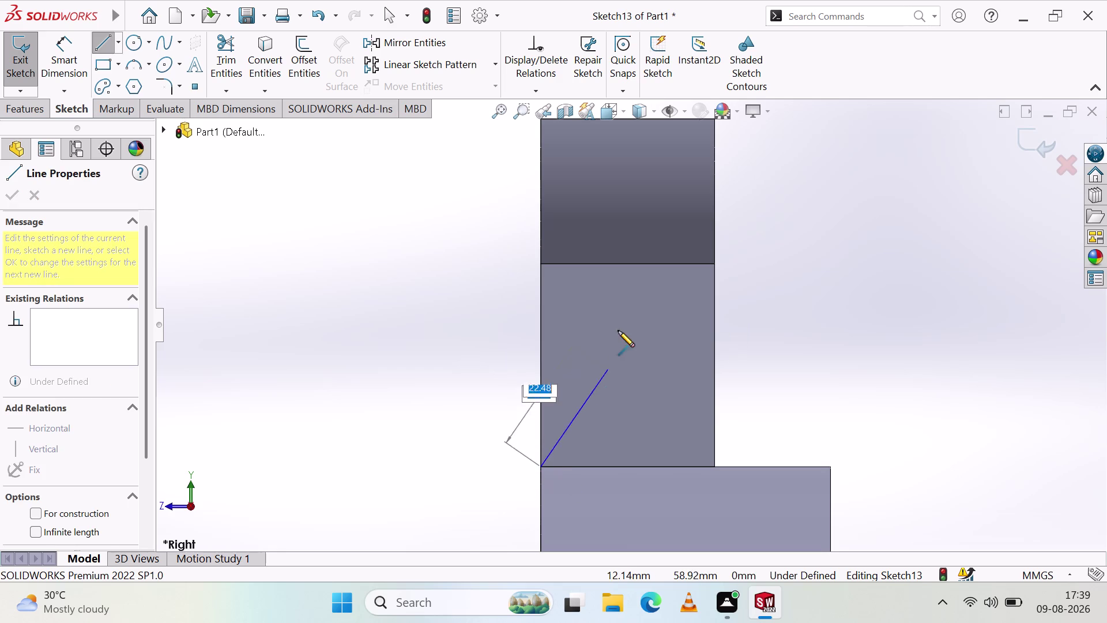
click(627, 263)
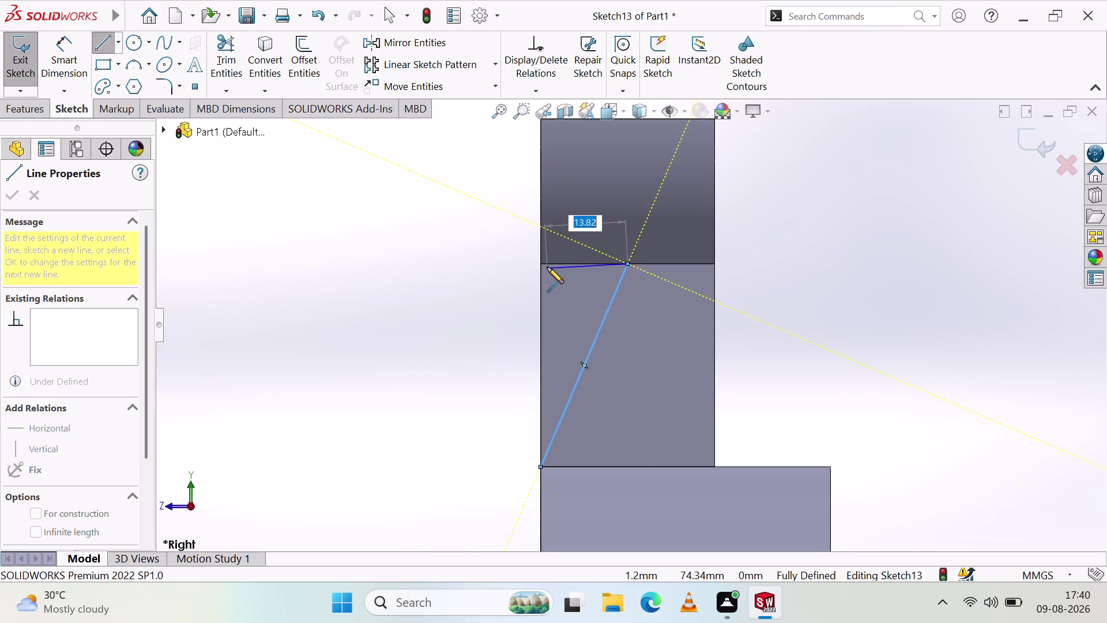
click(542, 264)
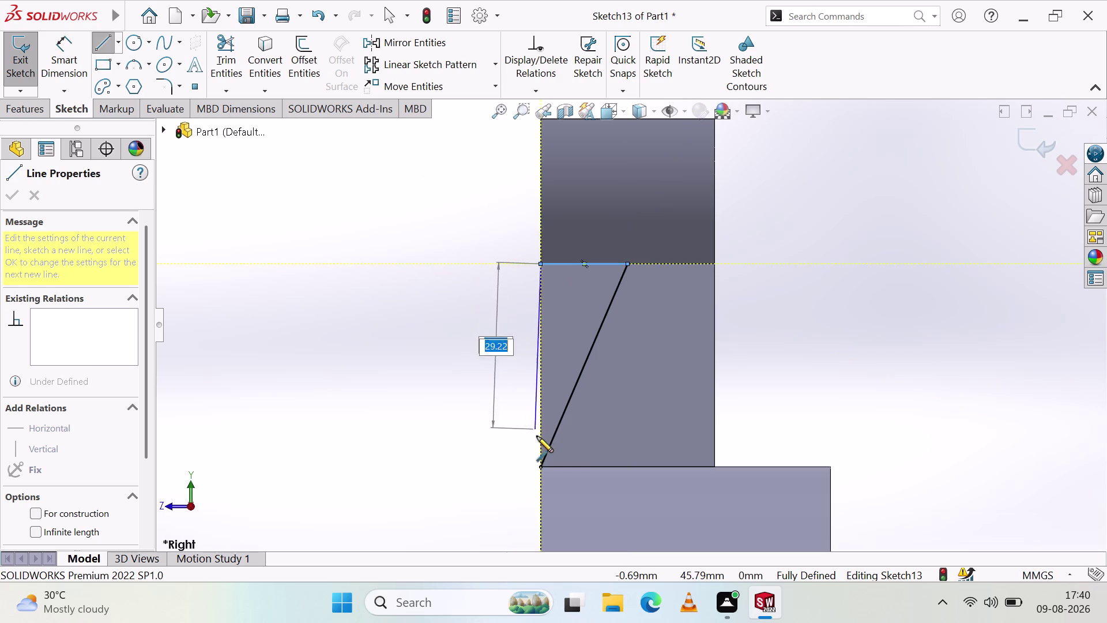
click(540, 467)
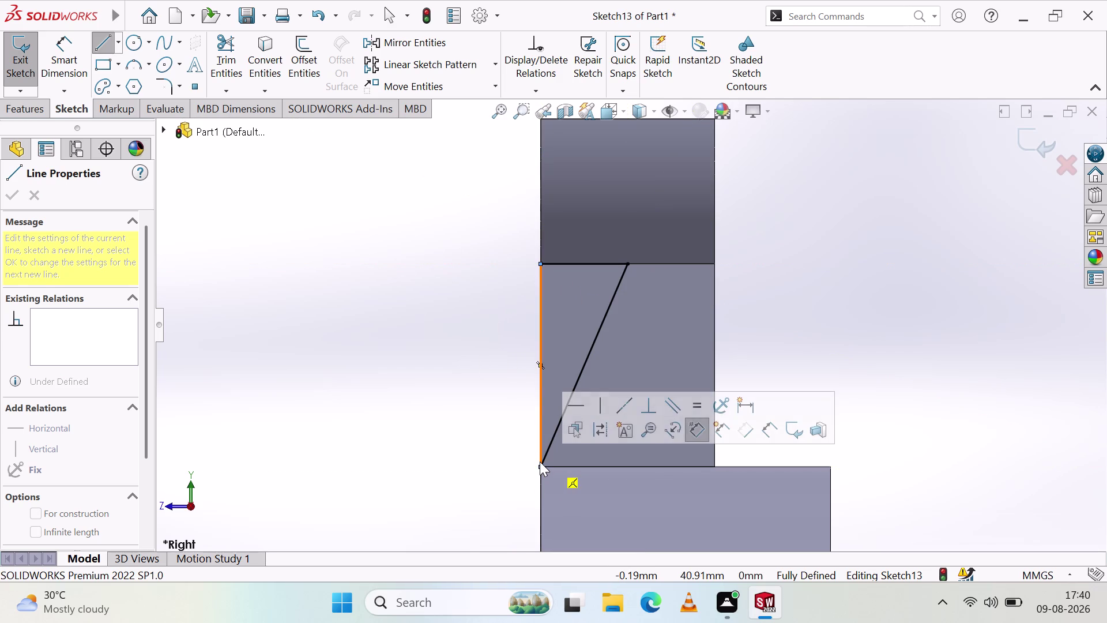
key(Escape)
key(Escape)
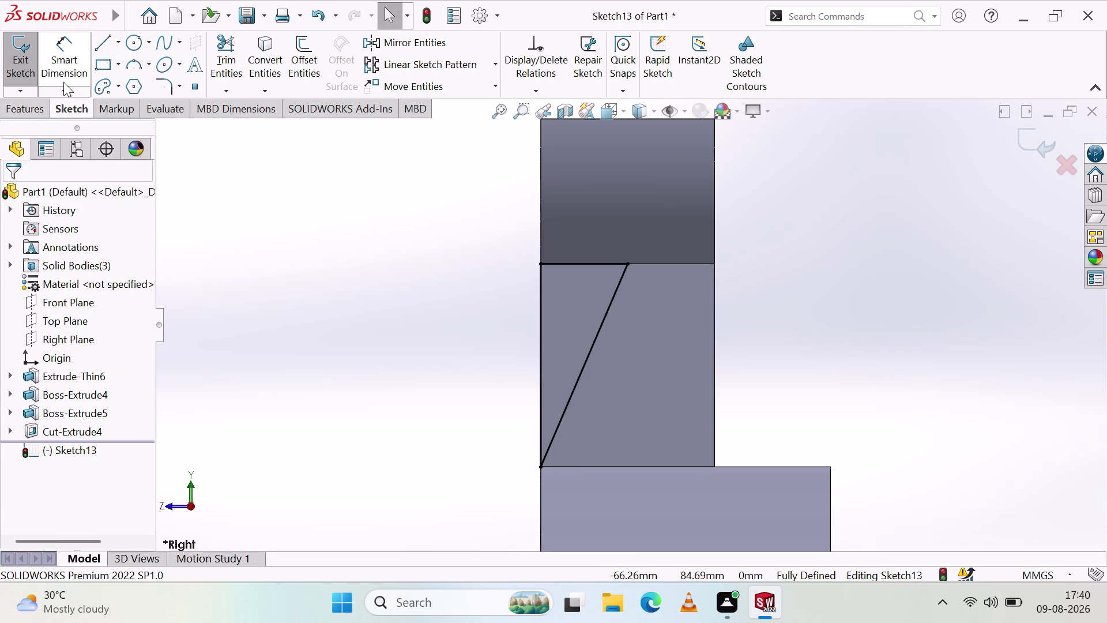
click(22, 67)
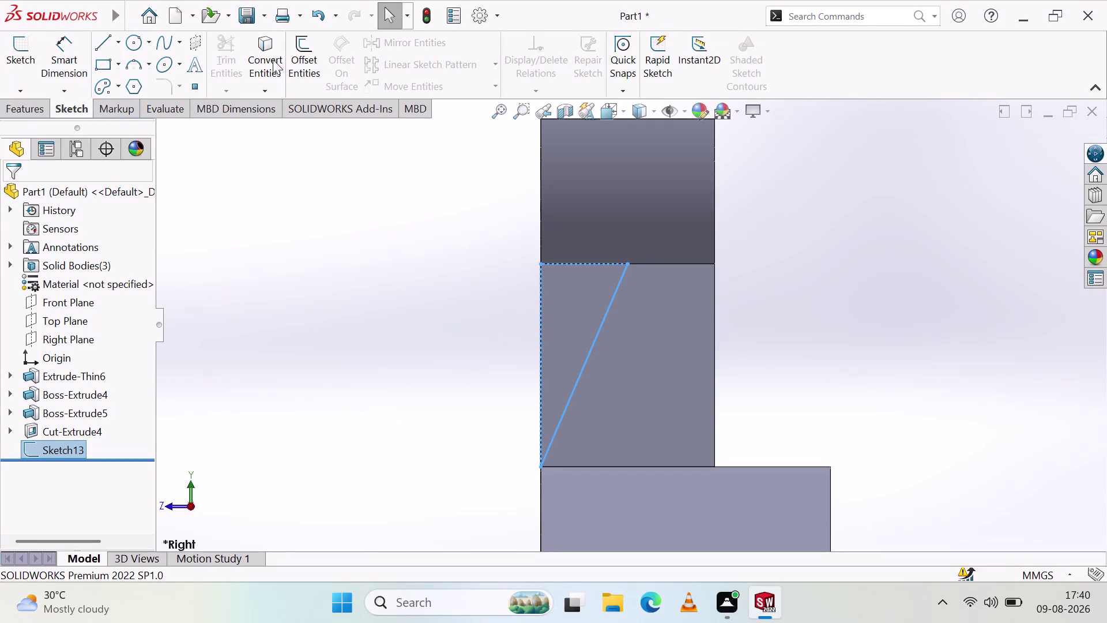
Extrude-cut Sketch13's triangle Through All as Cut-Extrude5 and inspect the tapered rib.
click(30, 103)
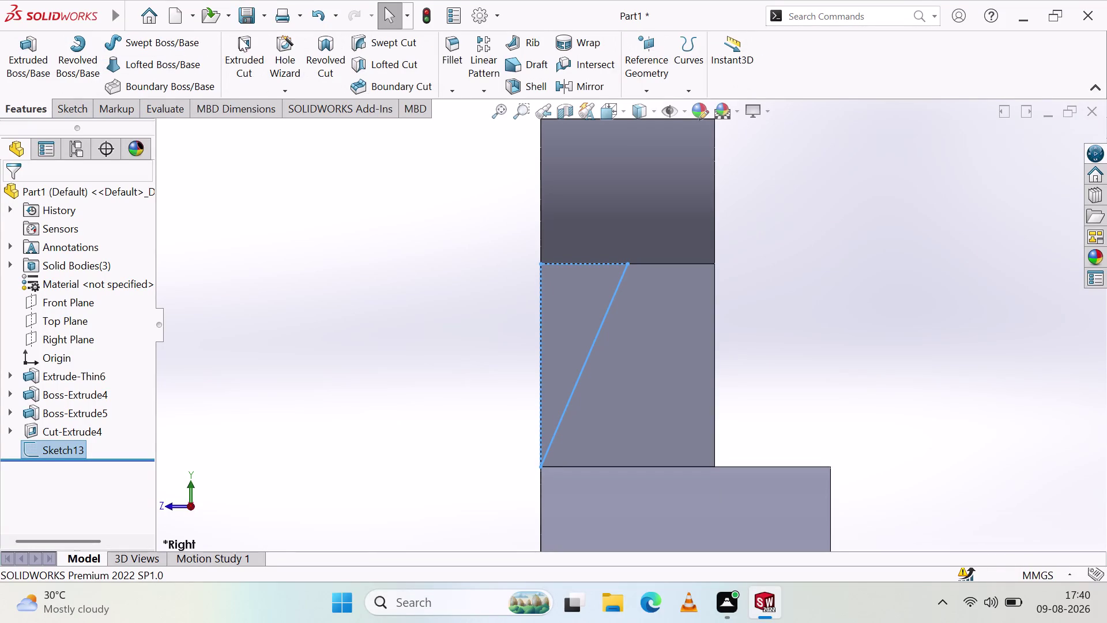
click(242, 40)
middle_drag(412, 308, 456, 324)
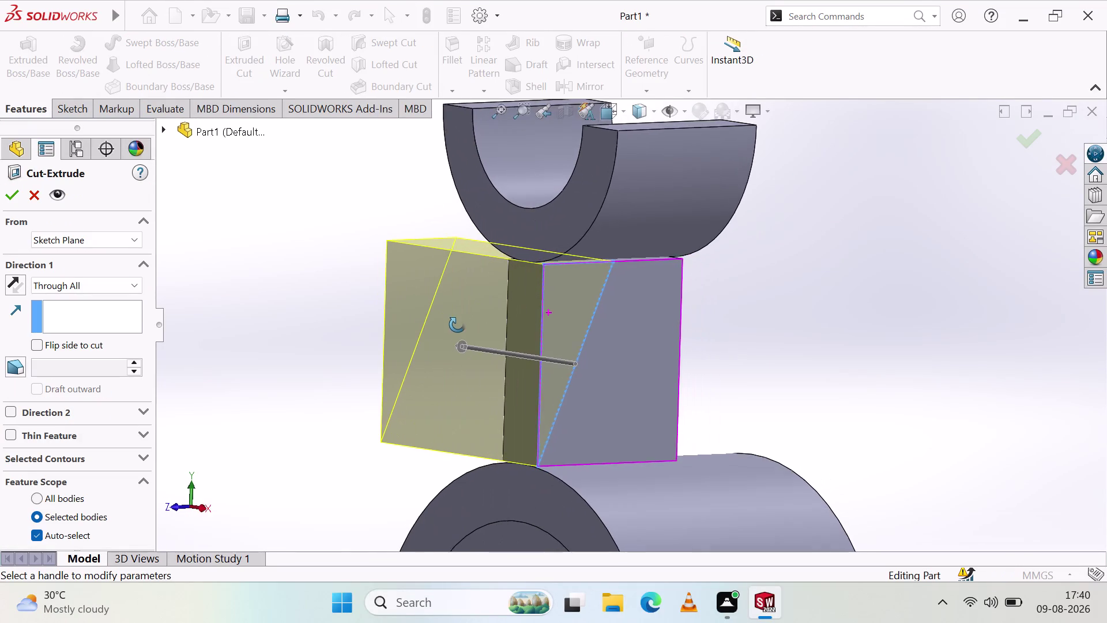
middle_drag(456, 324, 474, 333)
middle_click(473, 333)
click(8, 194)
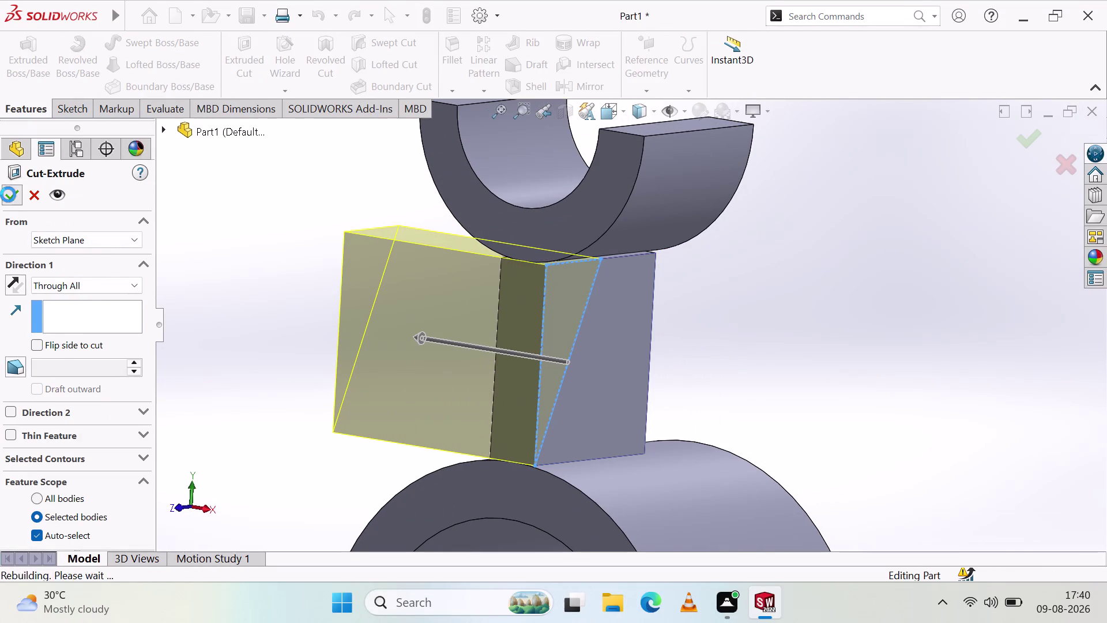
middle_drag(338, 306, 397, 300)
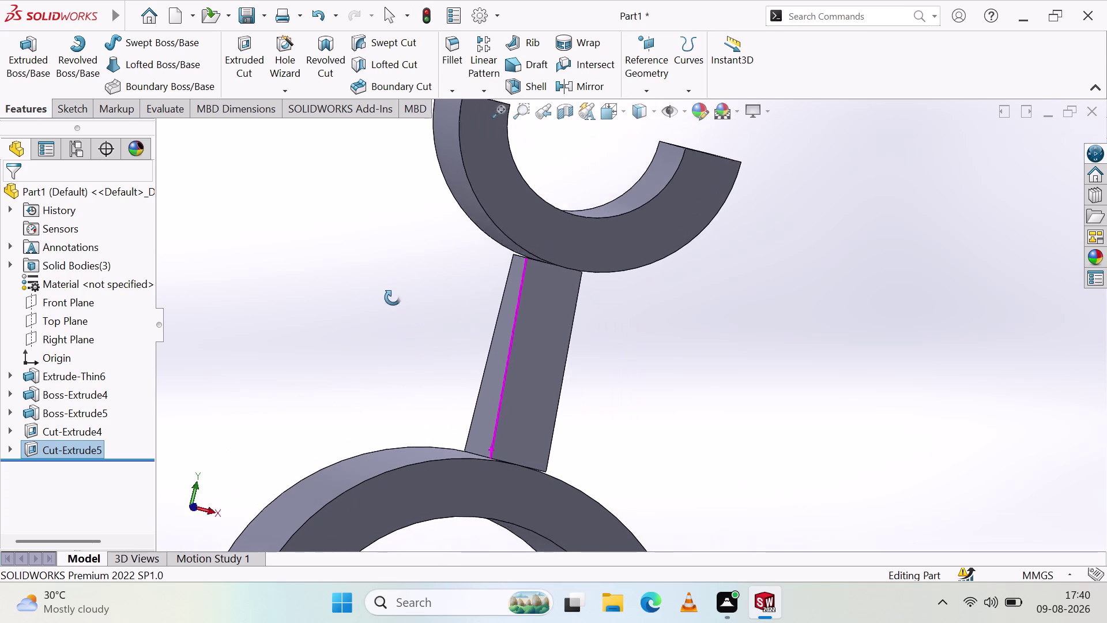
middle_drag(397, 301, 390, 297)
scroll(down, 3)
scroll(up, 3)
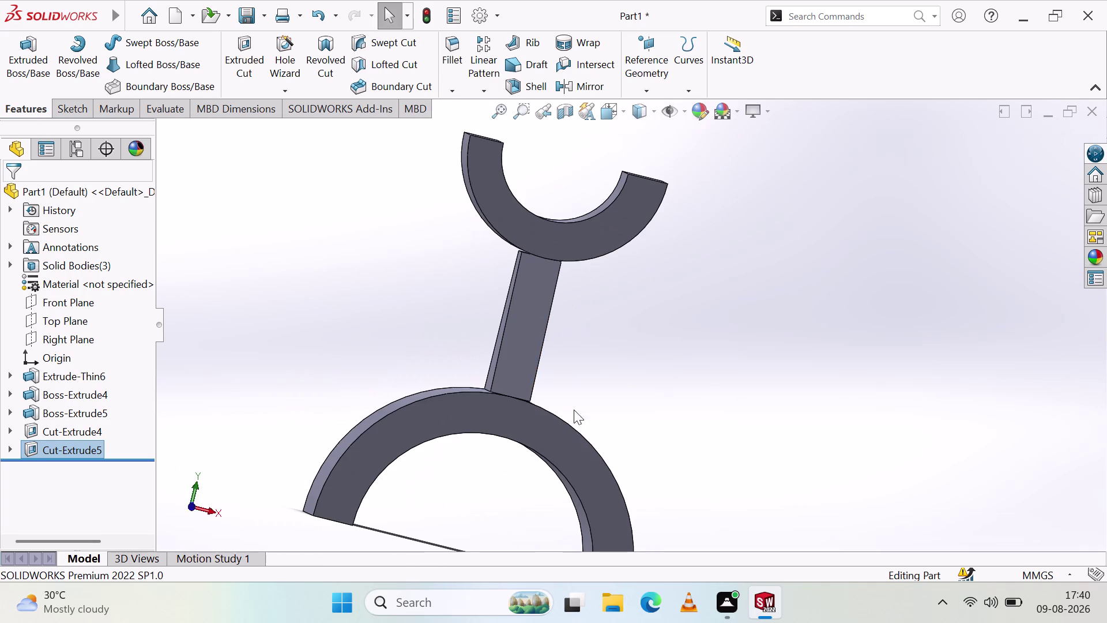
click(209, 510)
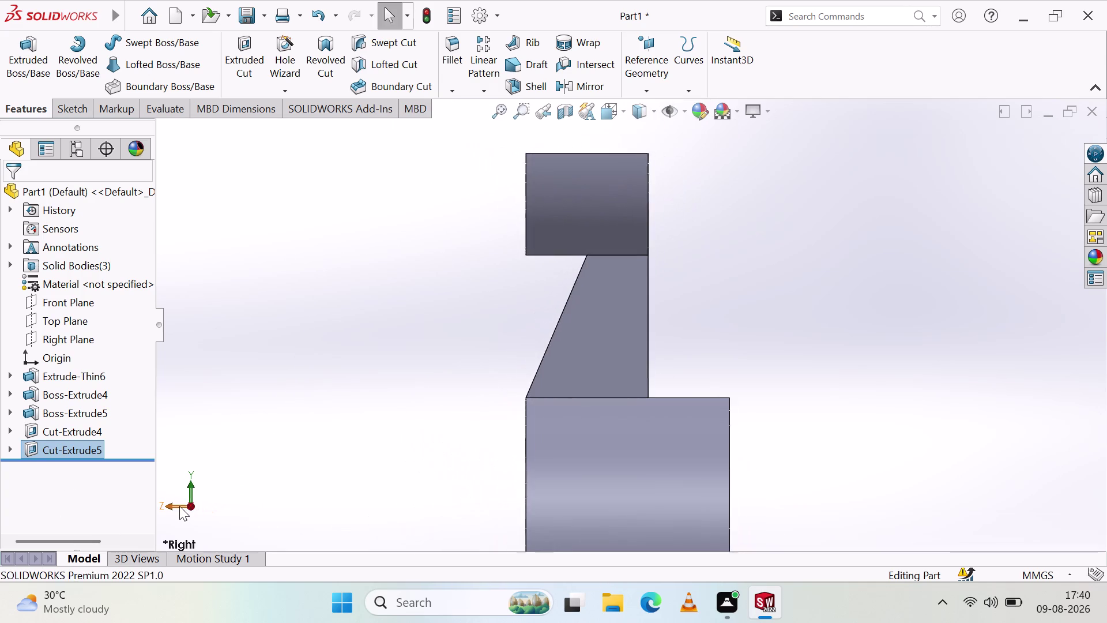
Orbit the bracket from the front view to inspect the taper from several angles.
click(177, 507)
scroll(down, 3)
scroll(up, 3)
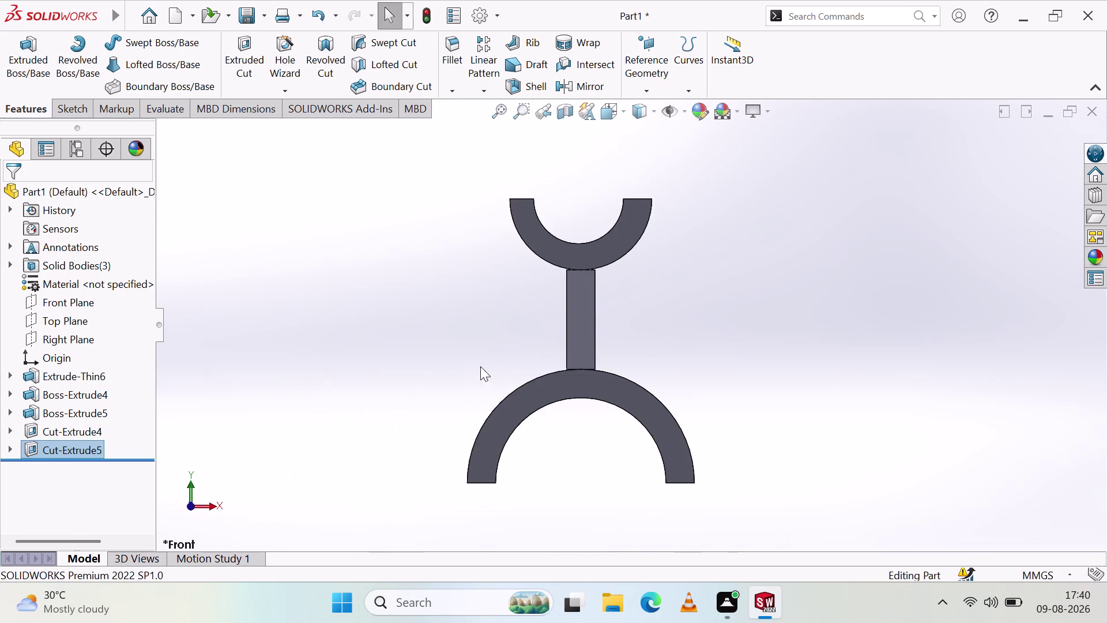
middle_drag(568, 364, 479, 365)
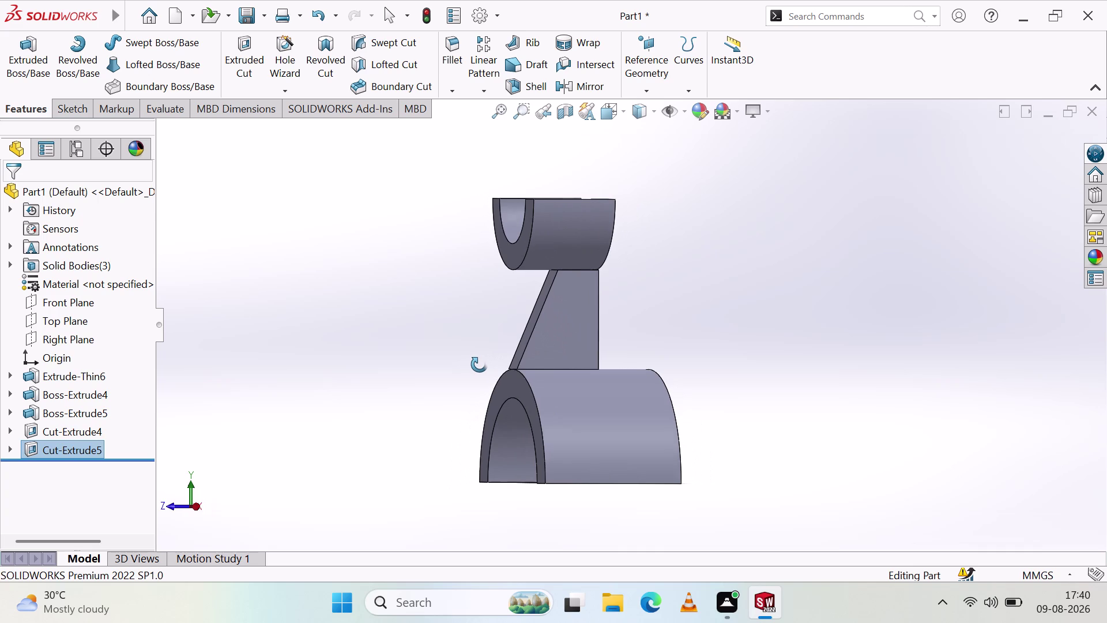
middle_drag(480, 365, 491, 376)
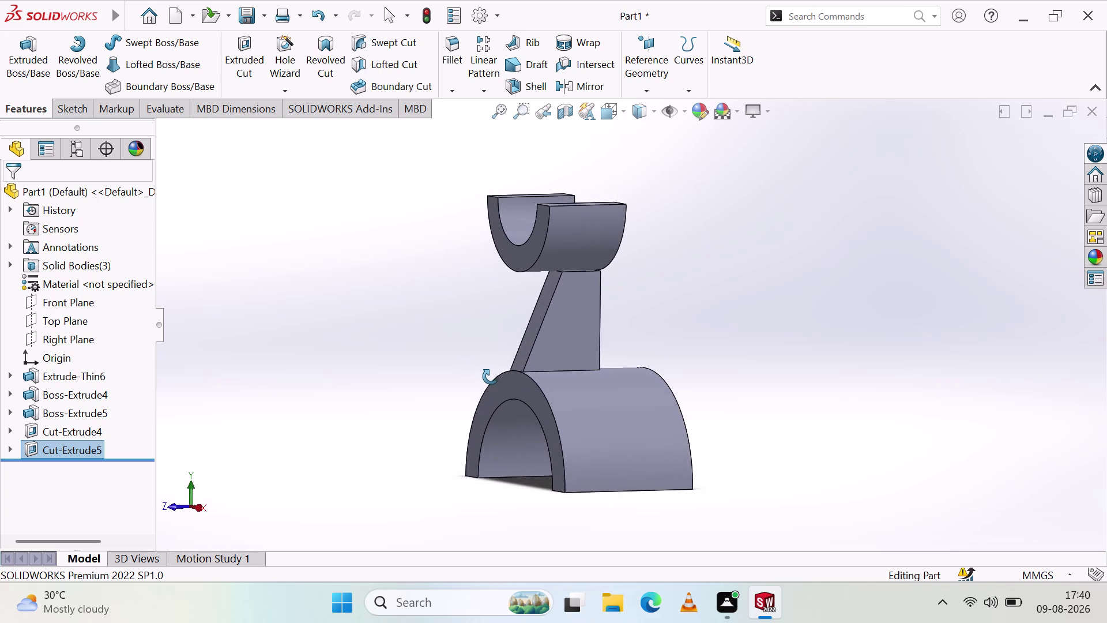
middle_drag(491, 376, 458, 359)
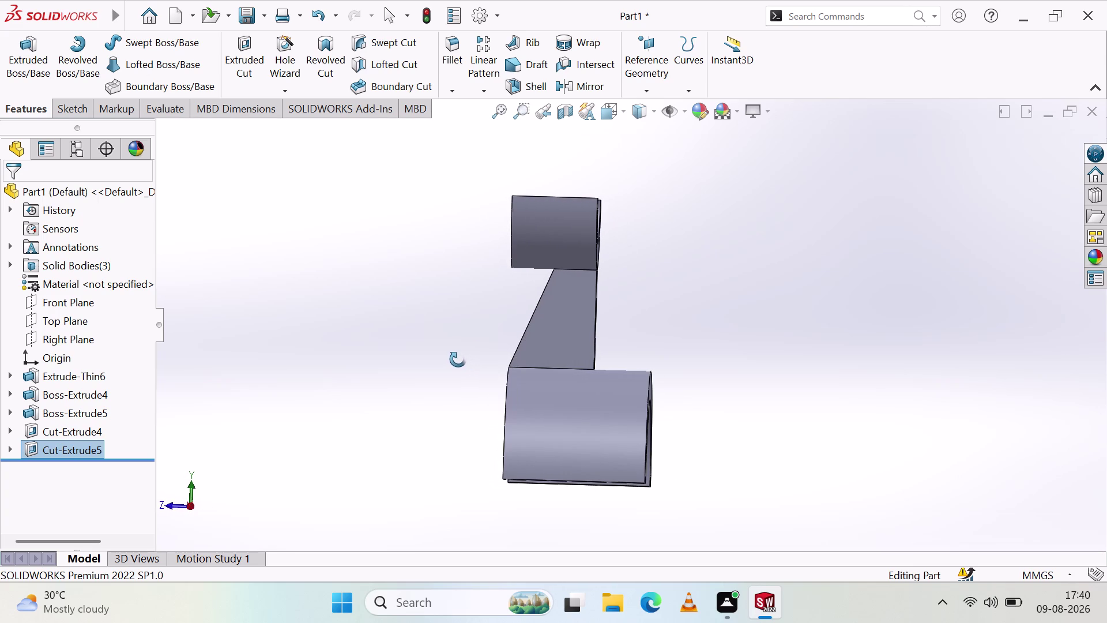
middle_drag(458, 360, 455, 361)
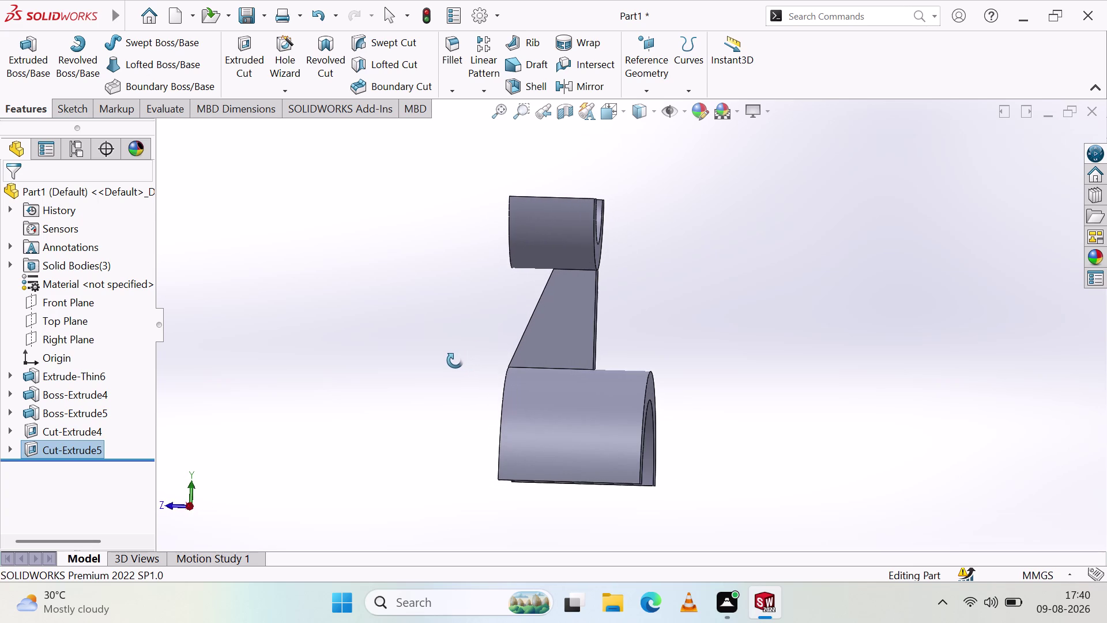
middle_drag(455, 360, 464, 367)
middle_click(465, 367)
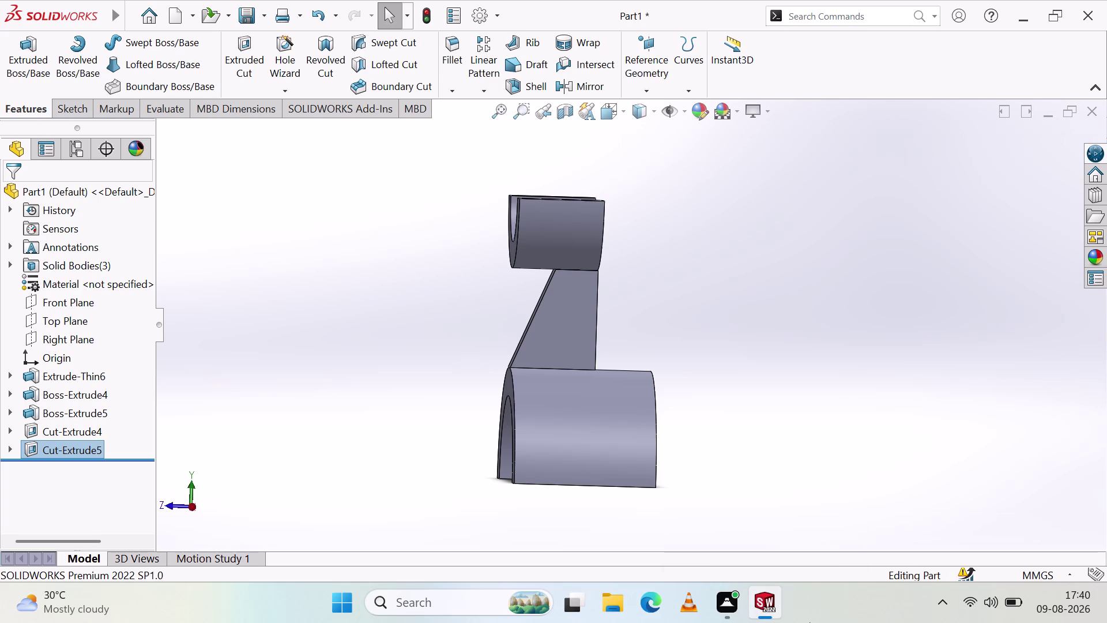
click(1106, 622)
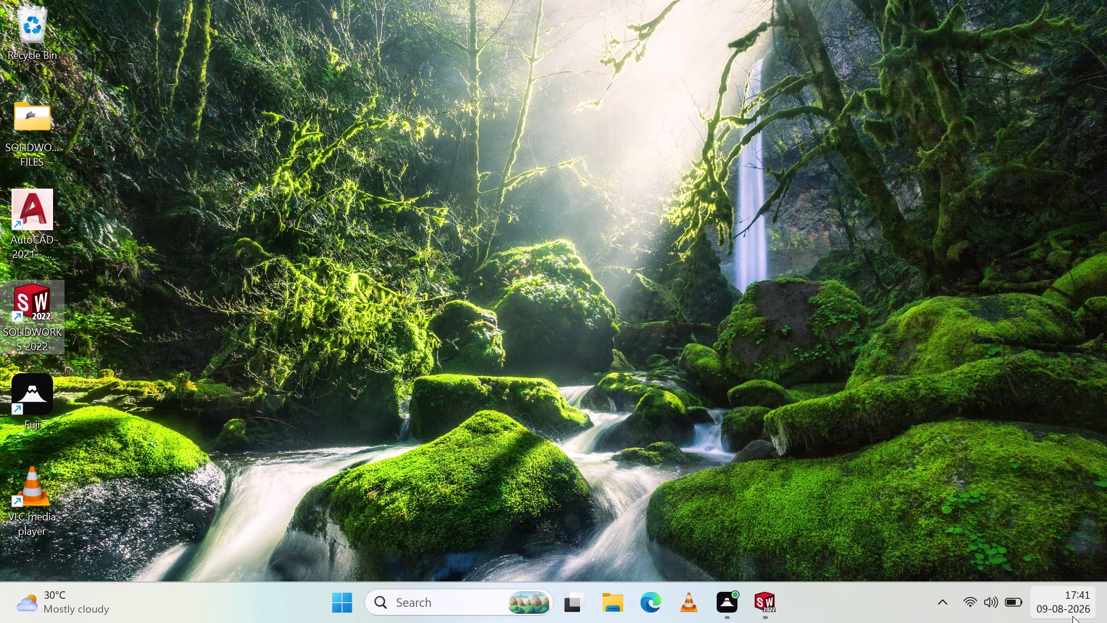
Restore the SOLIDWORKS window, orbit the cradles again, and settle on the Right view.
click(761, 622)
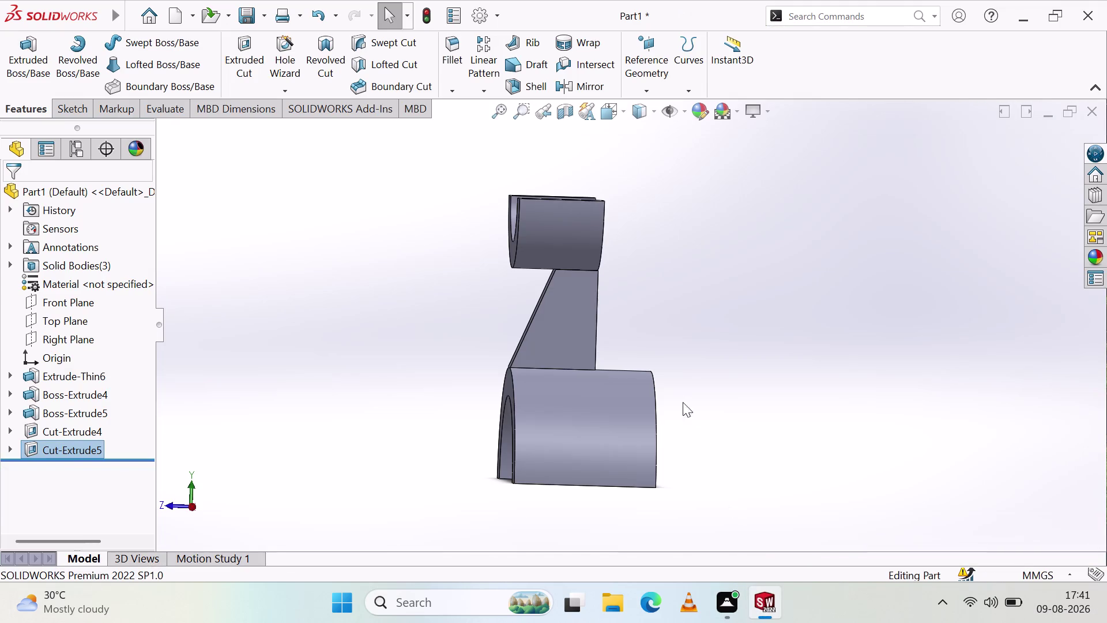
scroll(up, 3)
middle_drag(535, 320, 518, 323)
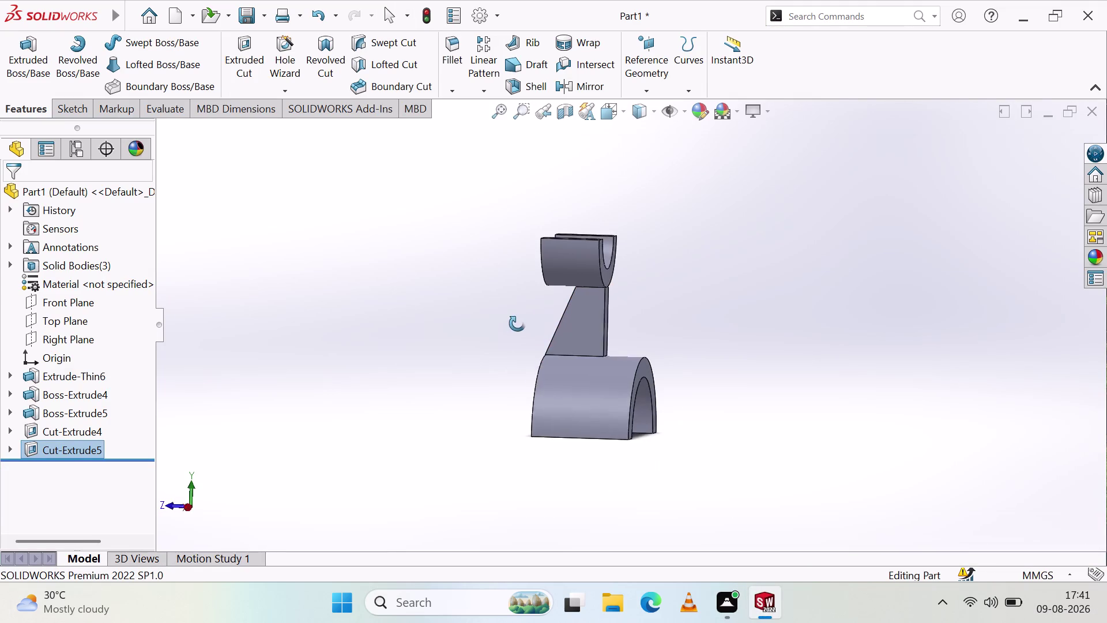
middle_drag(519, 323, 514, 325)
middle_click(513, 326)
middle_drag(513, 325, 520, 334)
scroll(up, 3)
middle_drag(501, 330, 509, 332)
middle_click(509, 332)
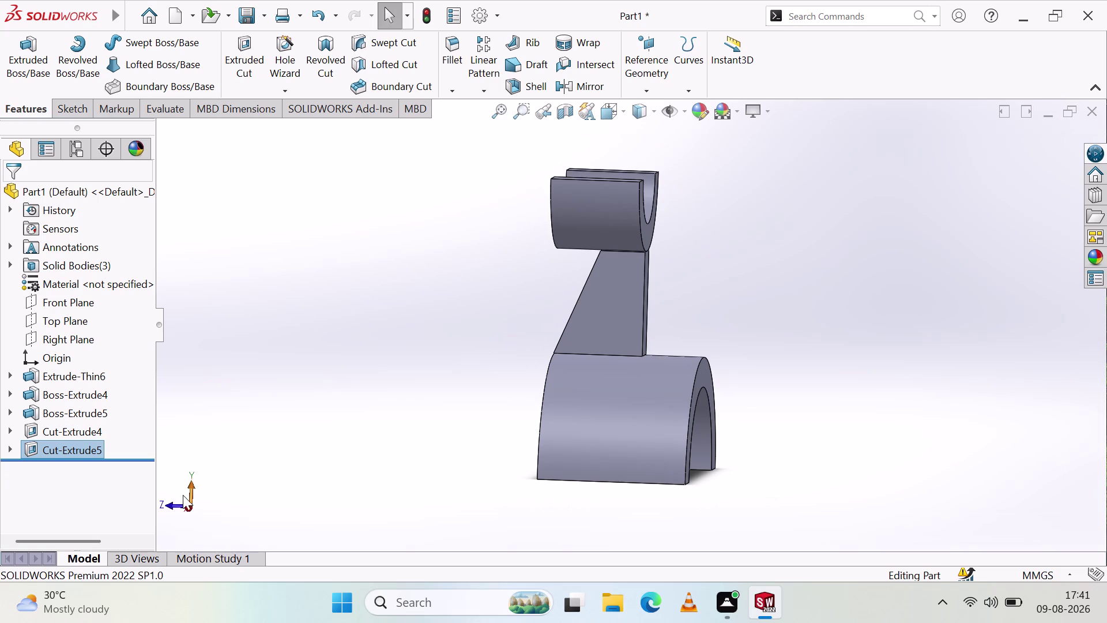
click(168, 506)
click(212, 506)
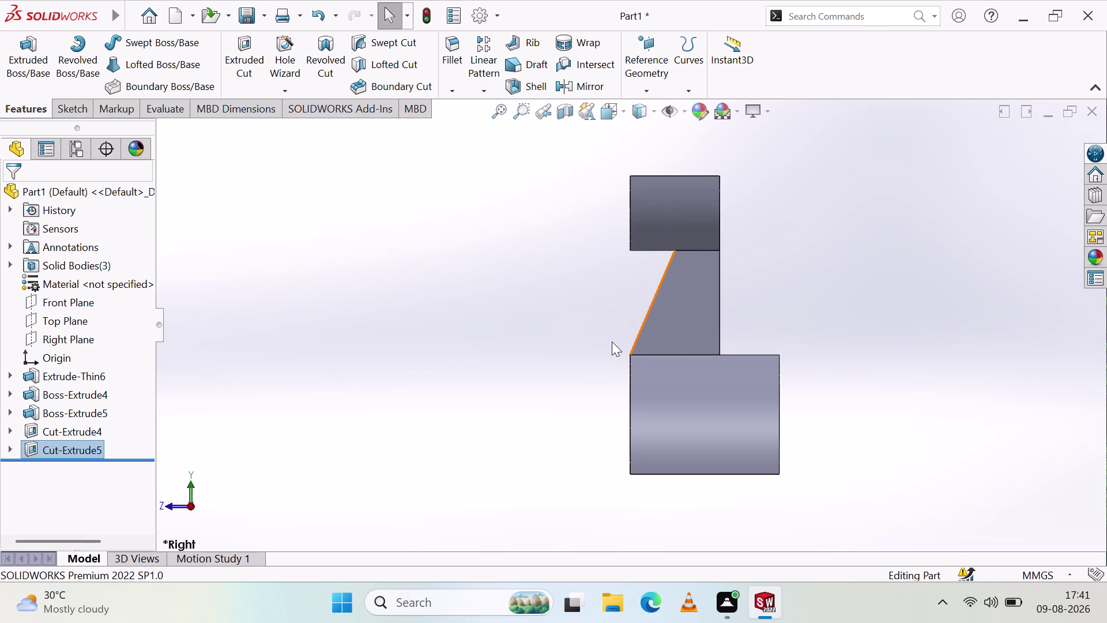
Undo Cut-Extrude5 and Cut-Extrude4 with repeated Ctrl+Z, back to Sketch11 in edit mode.
key(ctrl+z)
key(ctrl+z)
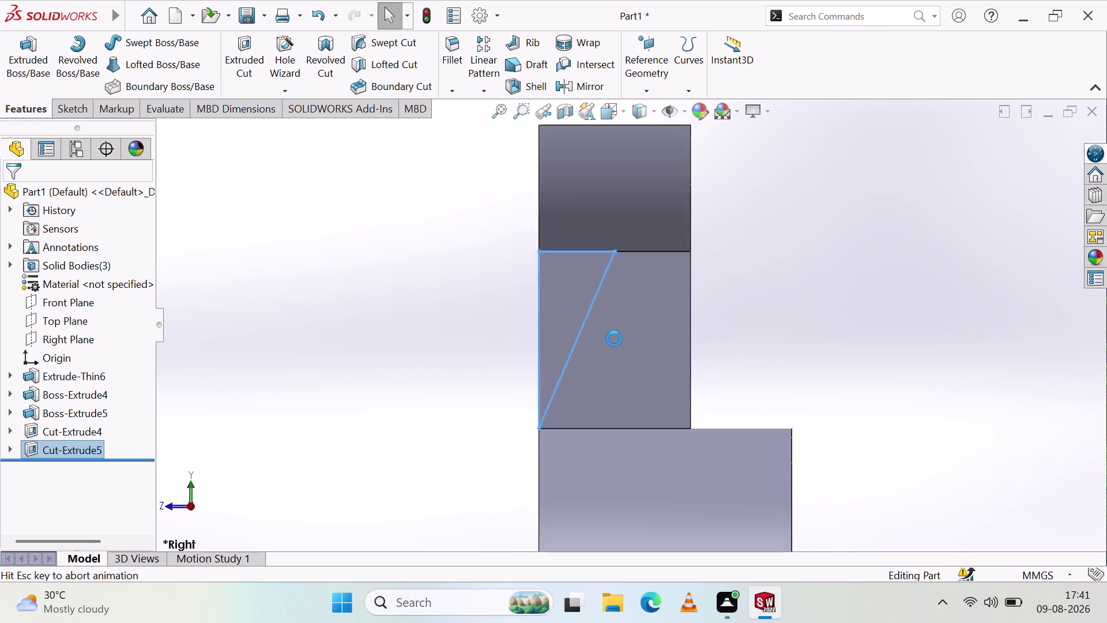
key(ctrl+z)
key(ctrl+z)
key(ctrl+z)
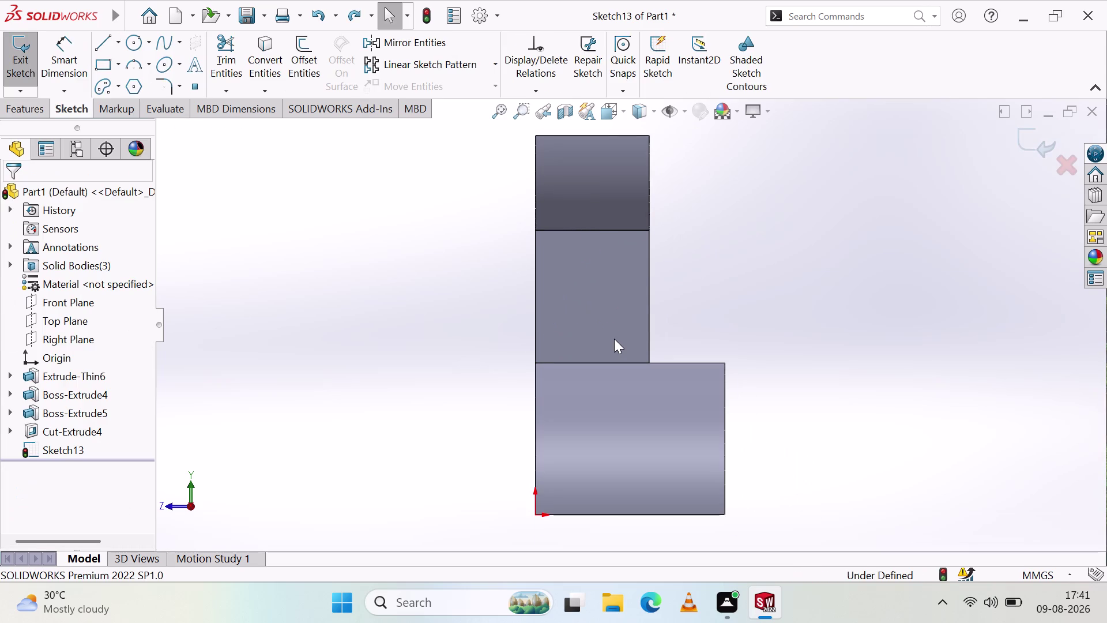
key(ctrl+z)
key(ctrl+z)
key(ctrl+z)
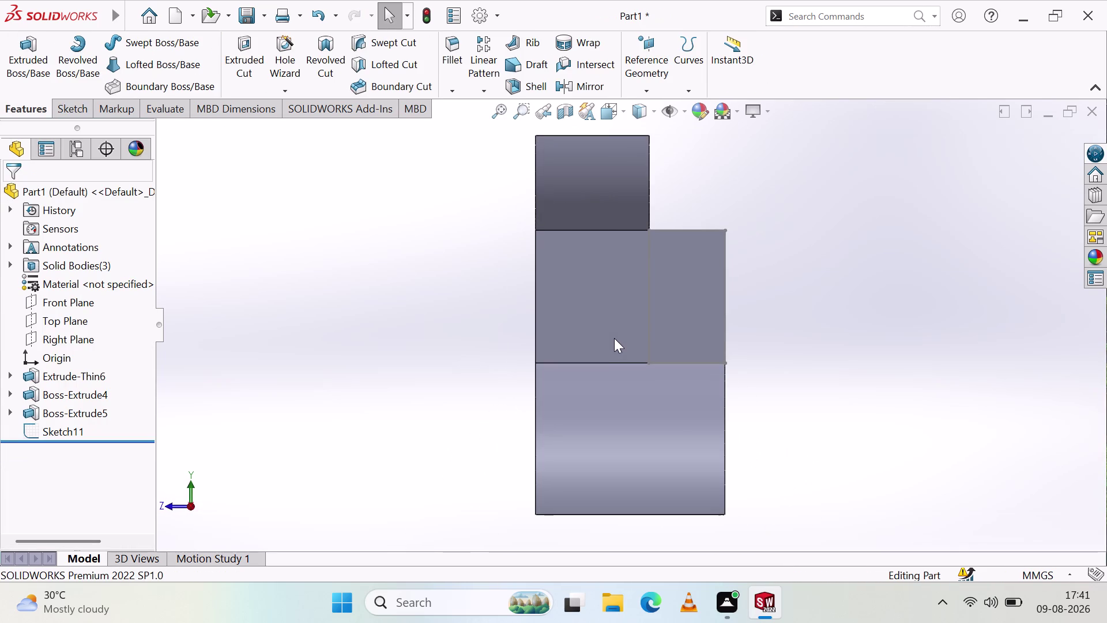
key(ctrl+z)
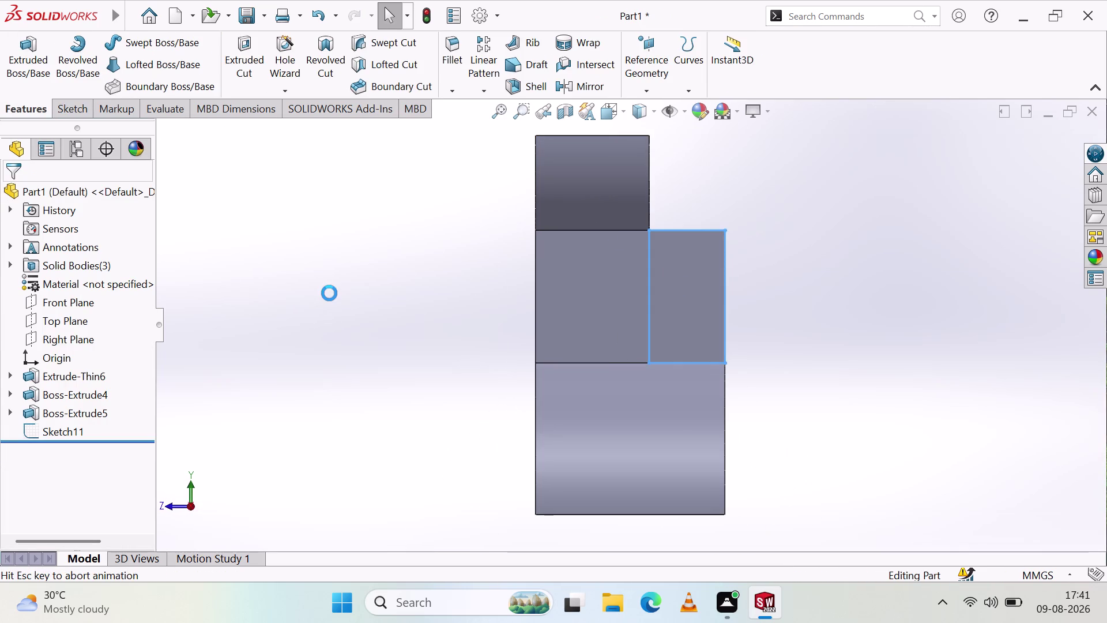
key(ctrl+z)
key(ctrl+z)
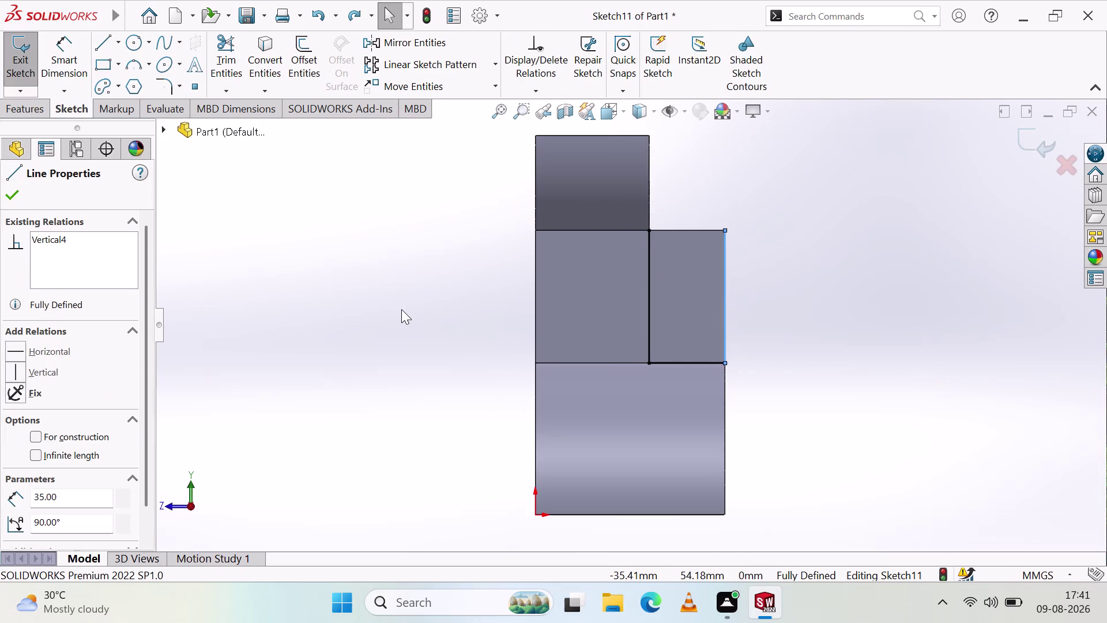
key(ctrl+z)
key(ctrl+z)
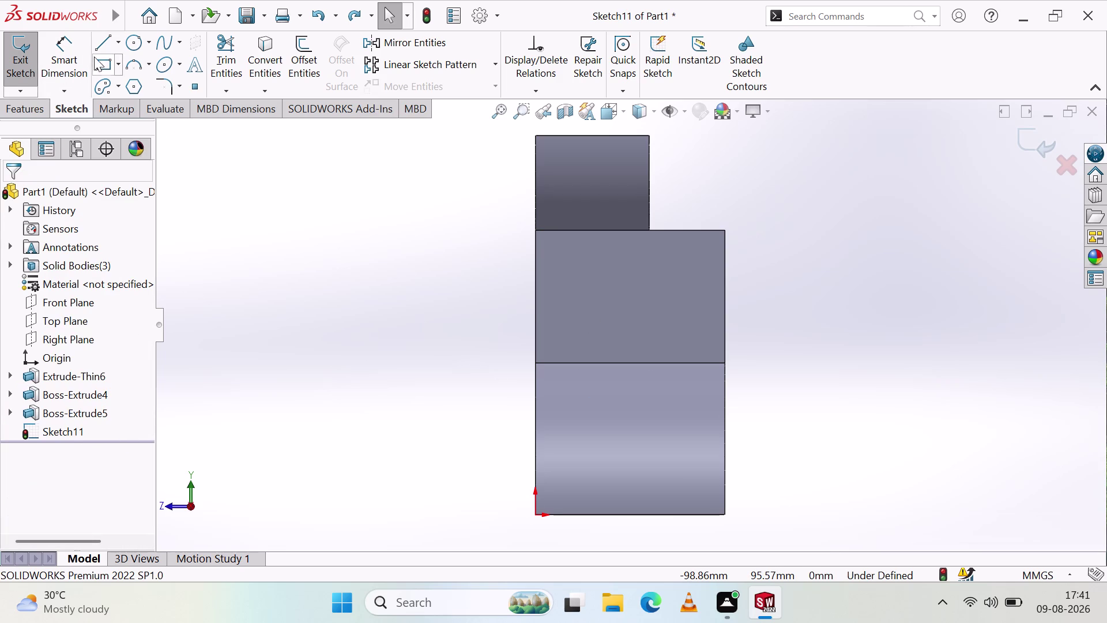
click(104, 42)
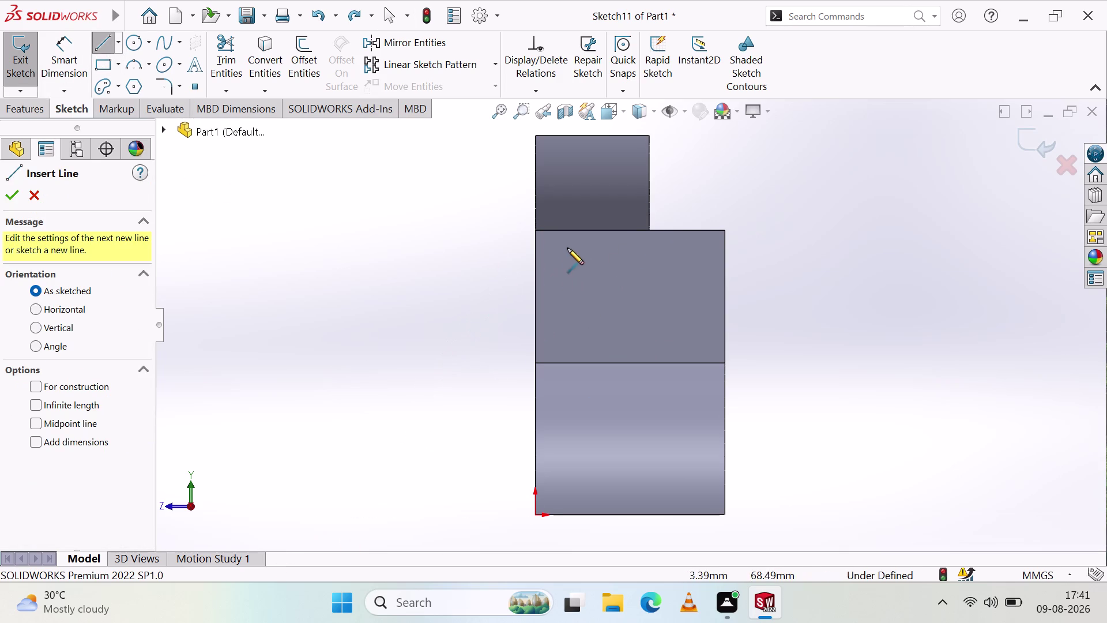
Add the slanted line between the two cradle corners in Sketch11, then exit the sketch.
click(649, 230)
click(724, 364)
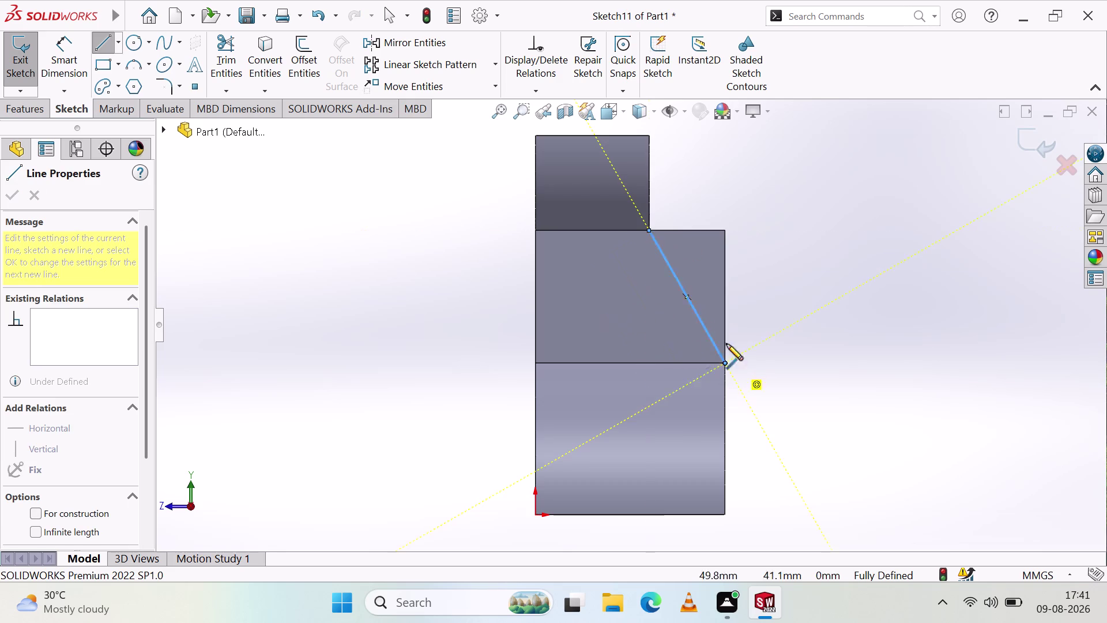
click(725, 229)
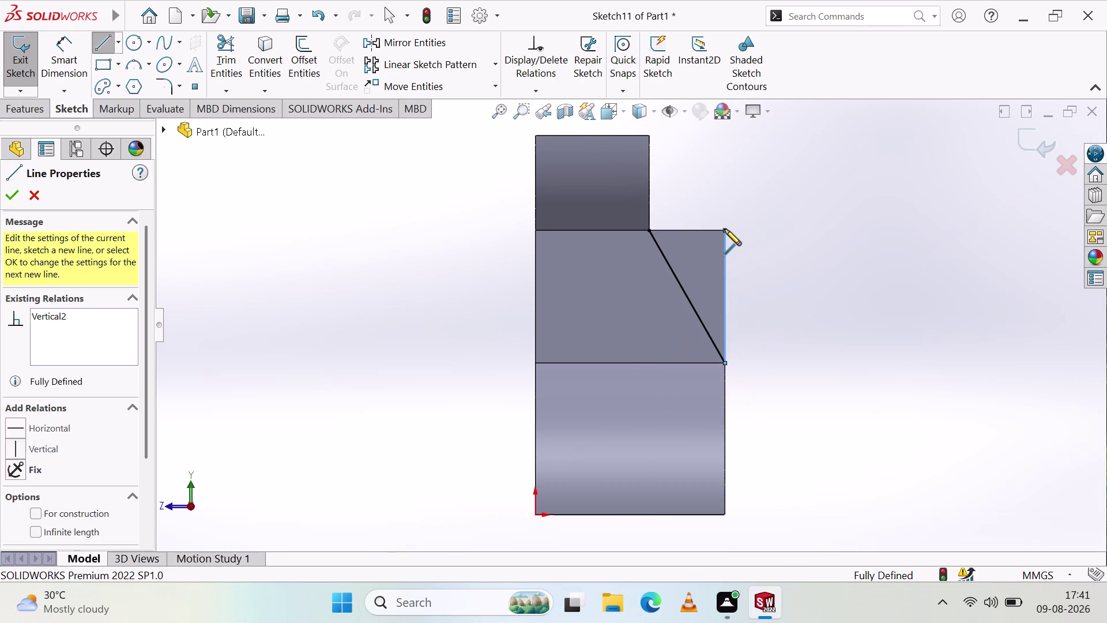
click(649, 230)
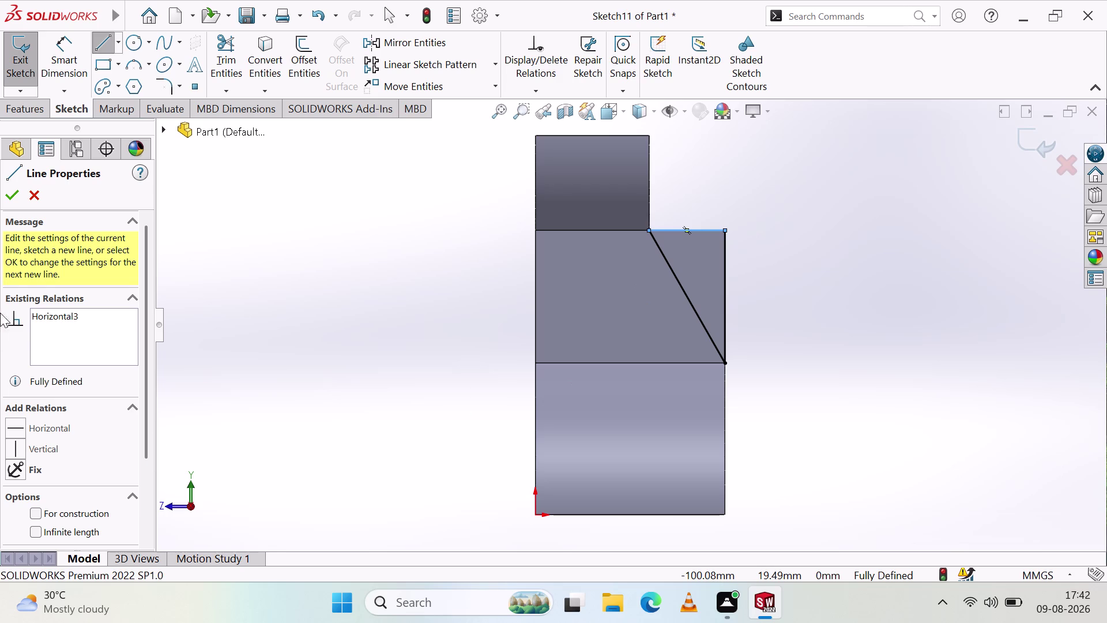
click(12, 199)
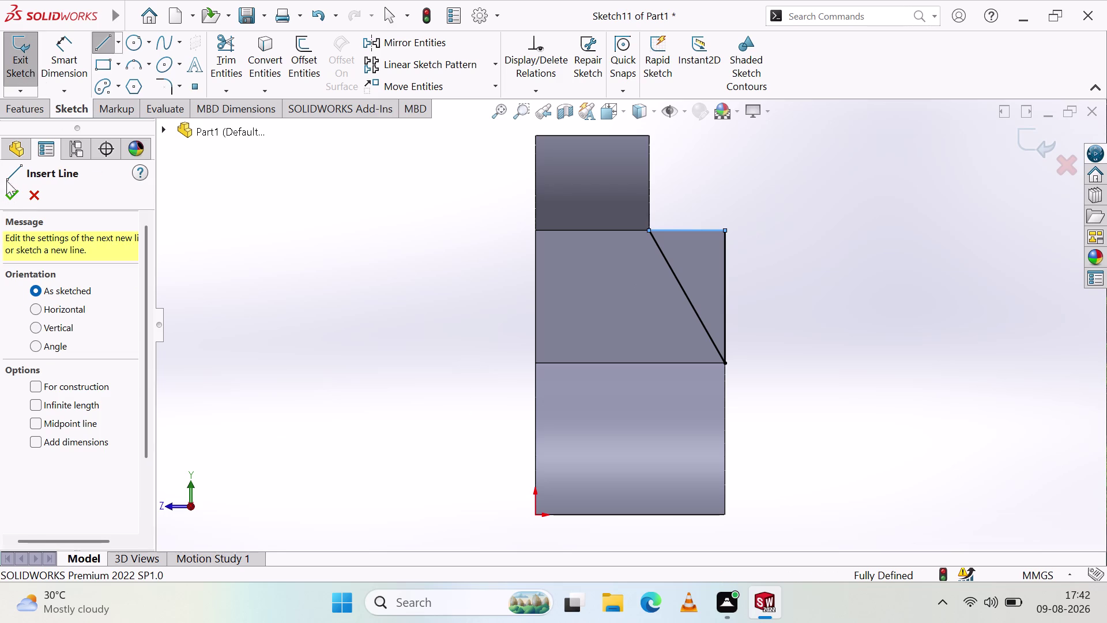
click(14, 196)
click(283, 286)
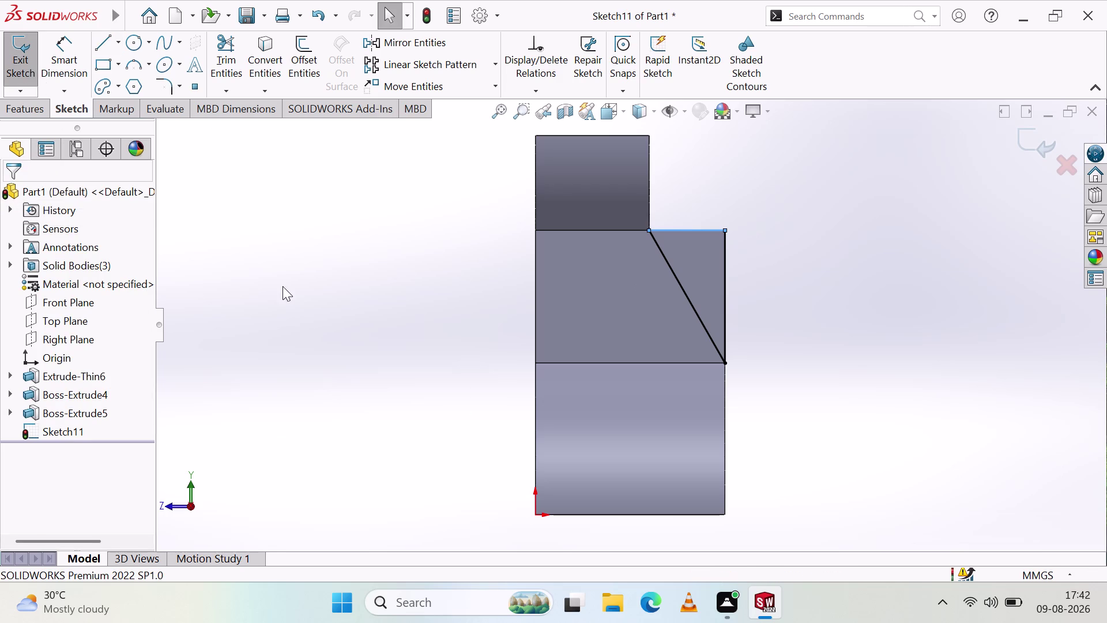
click(26, 65)
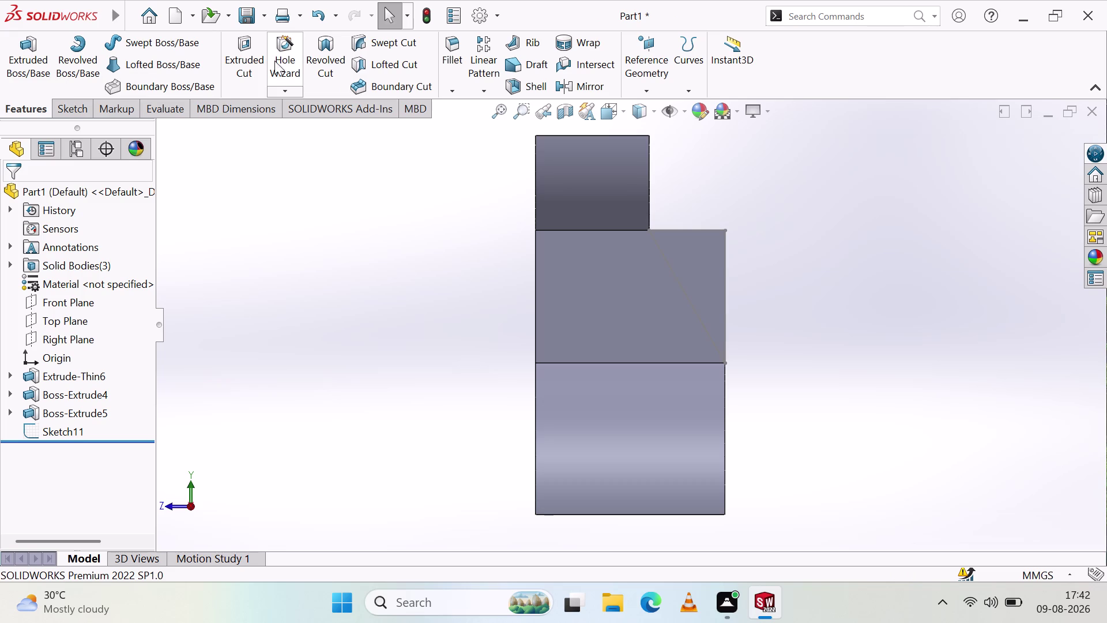
Cancel the stray extrude and discard the empty Sketch14.
click(239, 73)
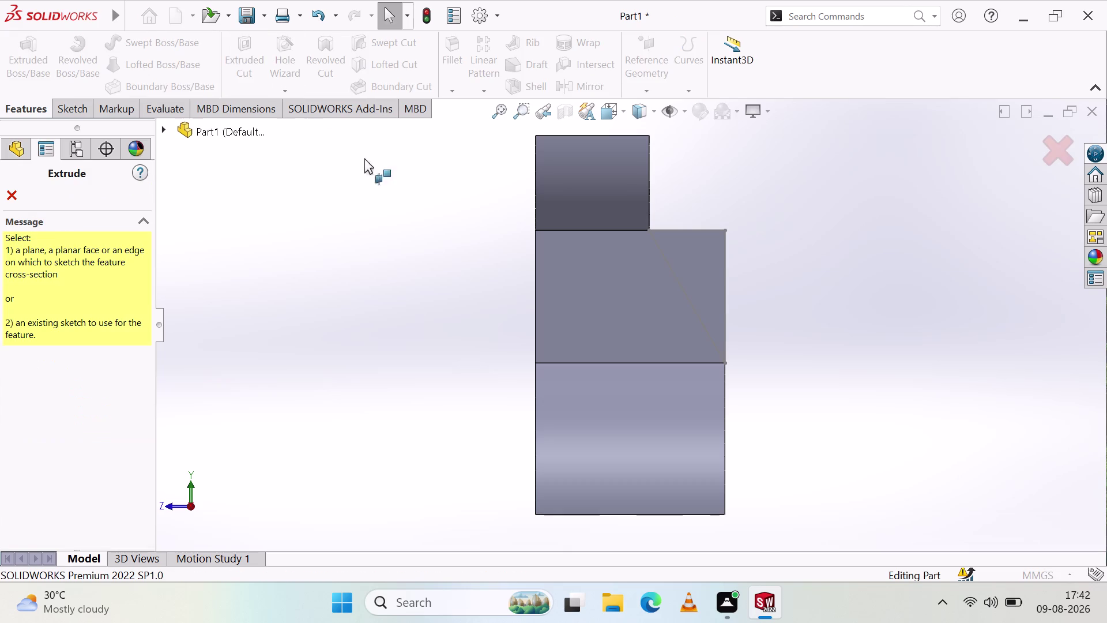
click(686, 256)
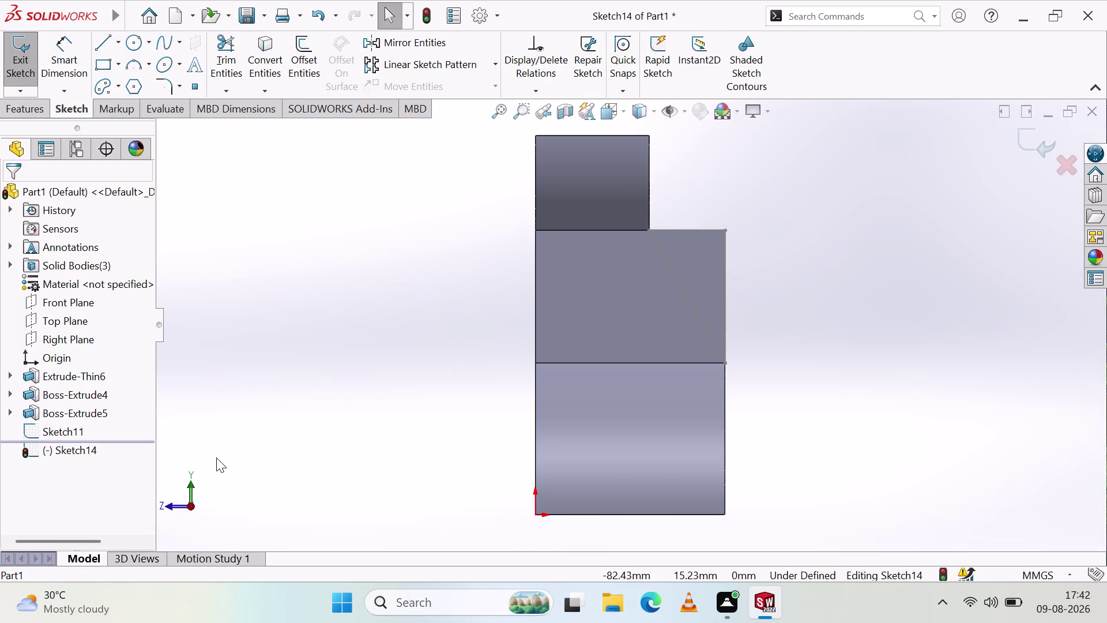
drag(61, 452, 64, 446)
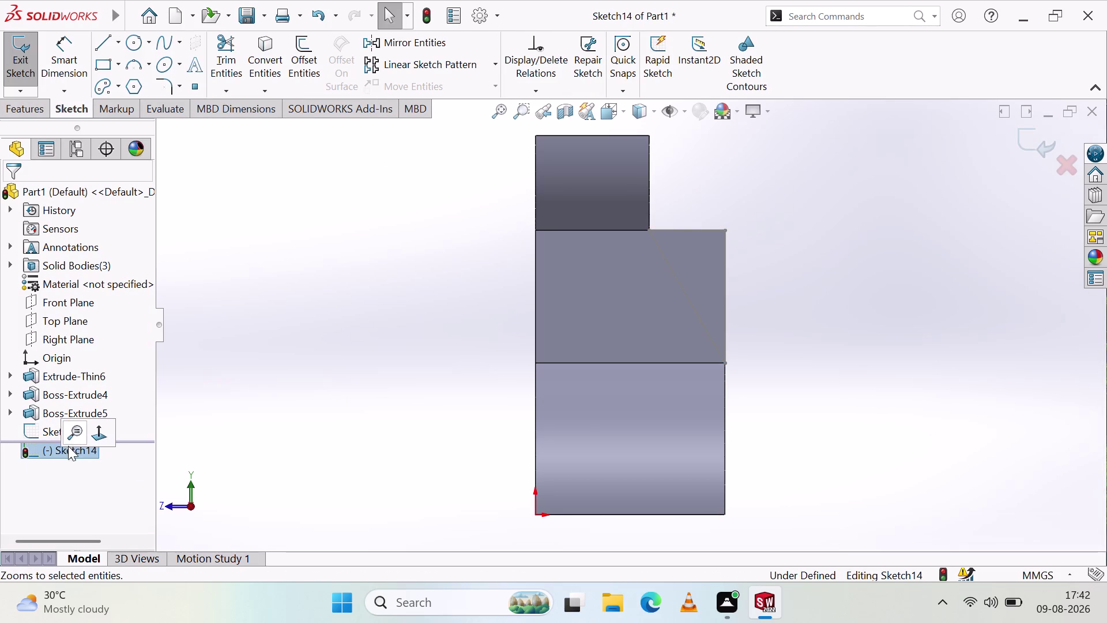
click(26, 440)
click(72, 444)
click(270, 443)
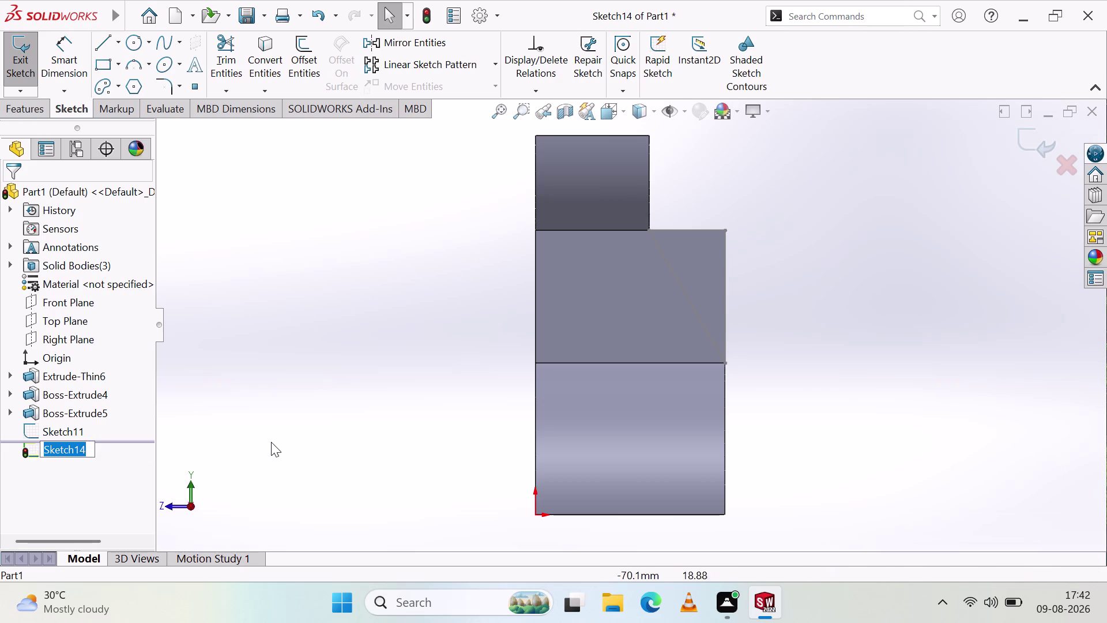
click(10, 74)
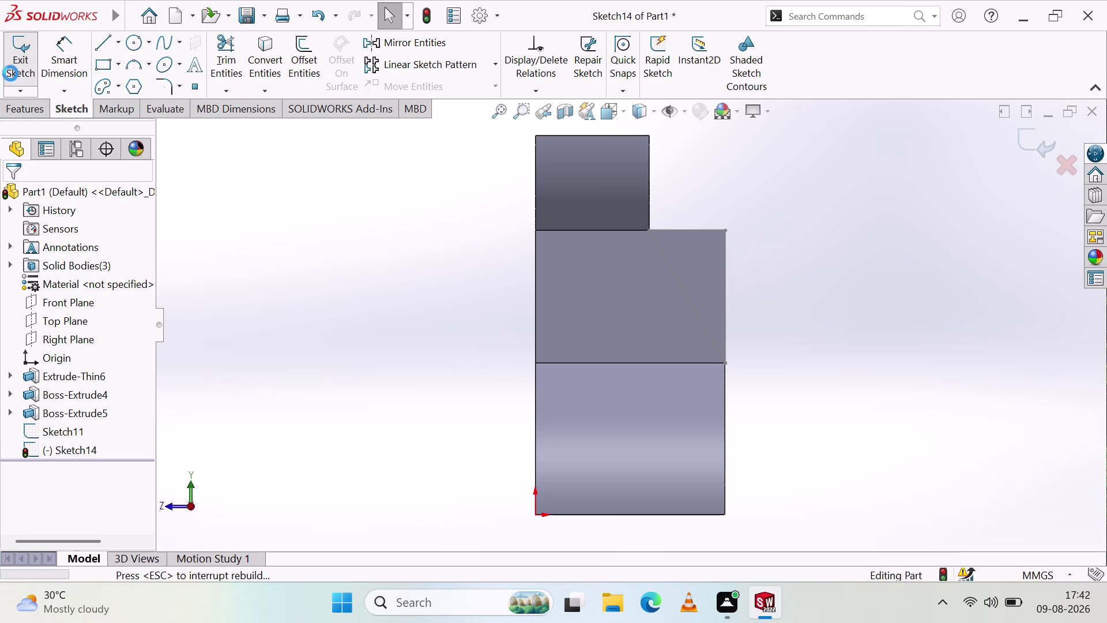
click(246, 66)
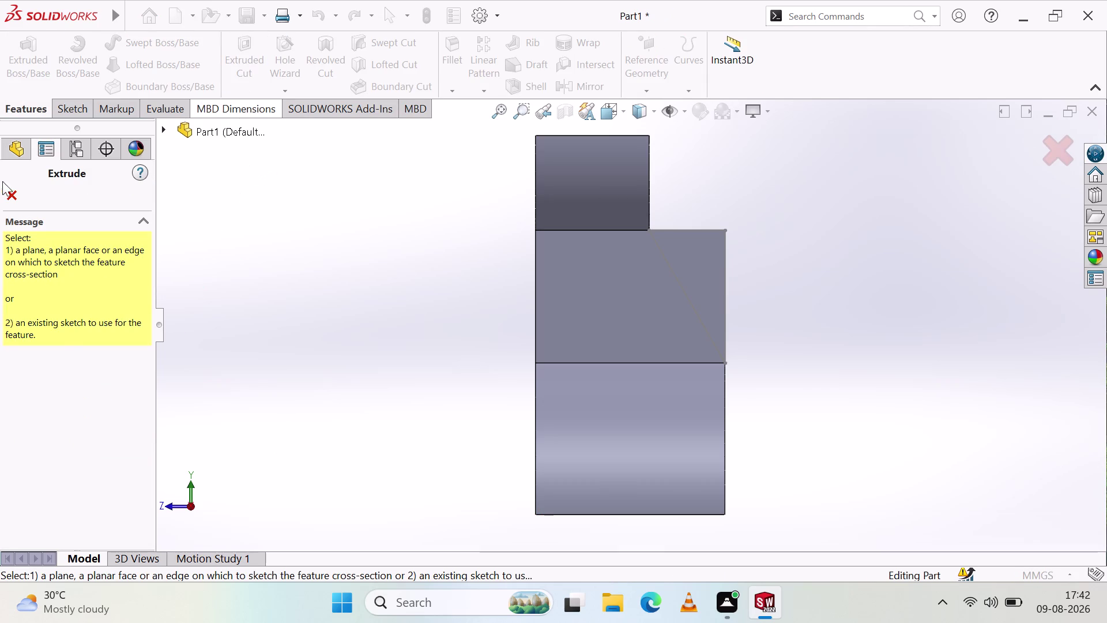
click(17, 196)
Extrude-cut Sketch11's triangle Through All as Cut-Extrude6.
click(38, 433)
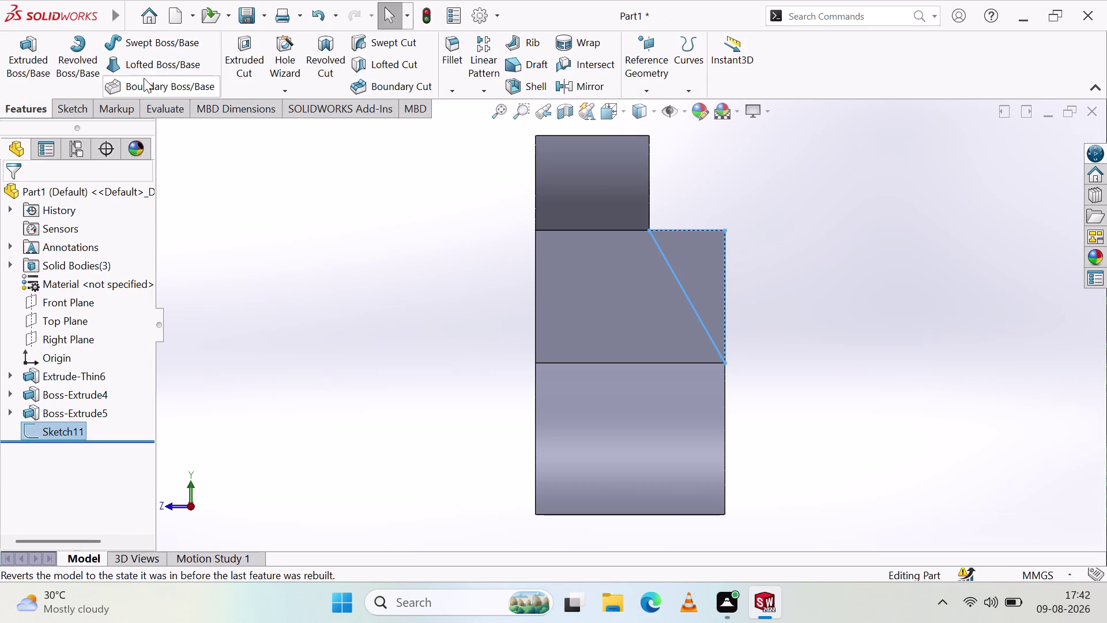
click(234, 59)
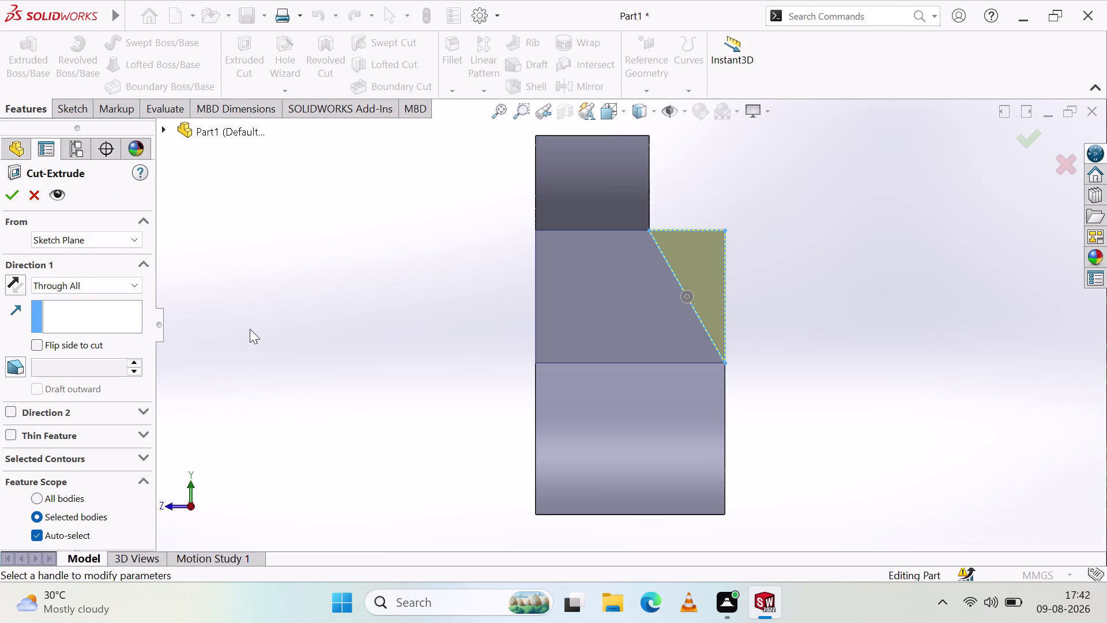
middle_drag(336, 324, 303, 334)
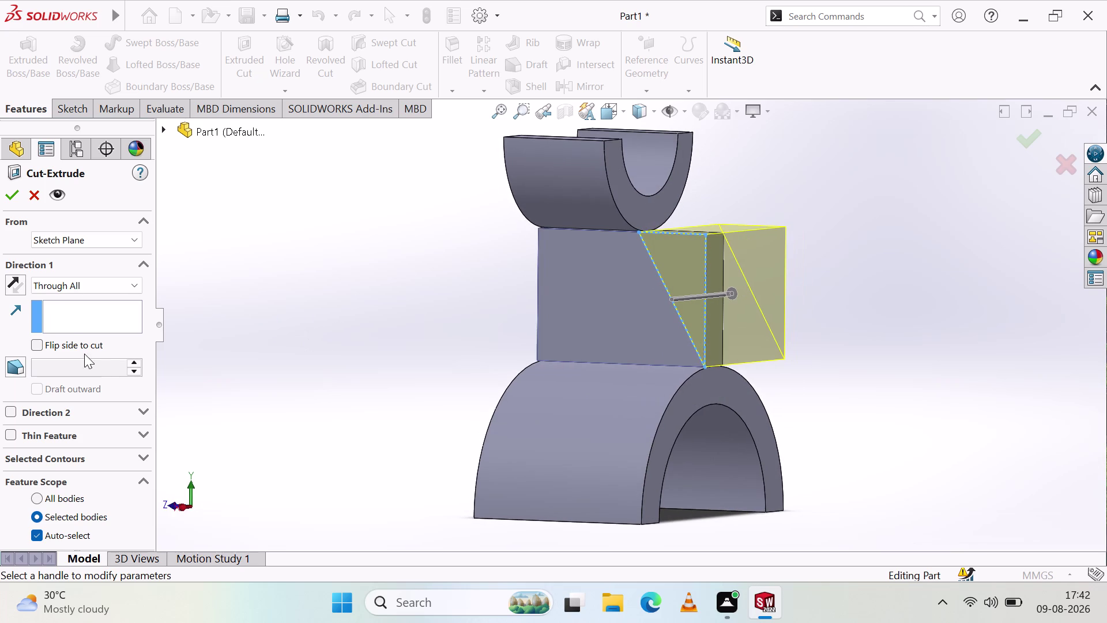
click(7, 186)
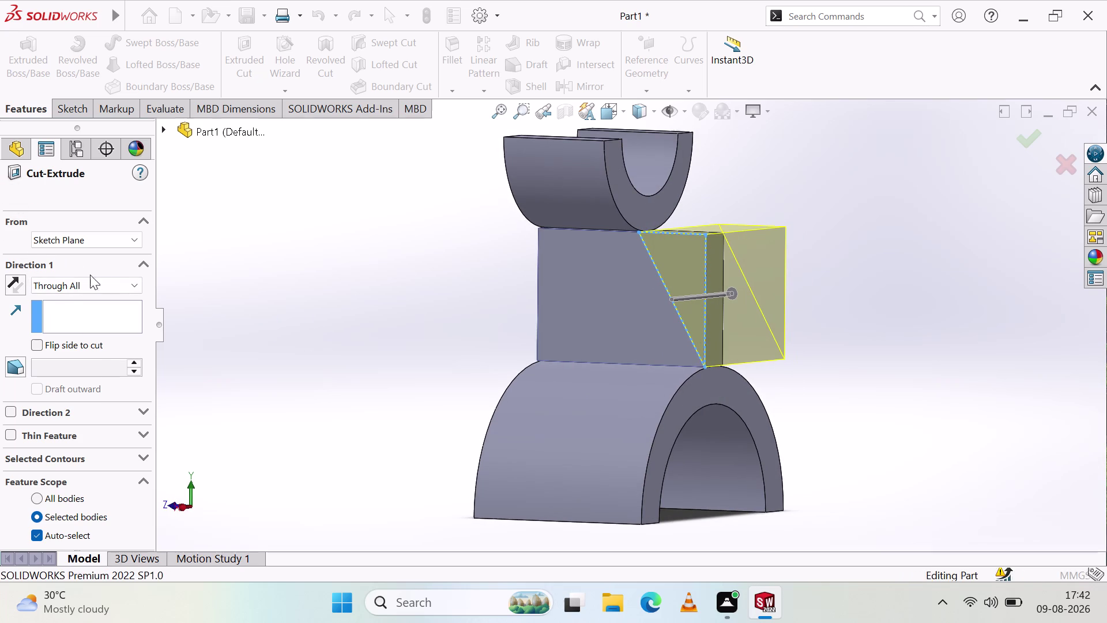
middle_drag(295, 280, 250, 284)
middle_click(250, 284)
Orbit the bracket to inspect the rib and cradles from several sides.
scroll(up, 3)
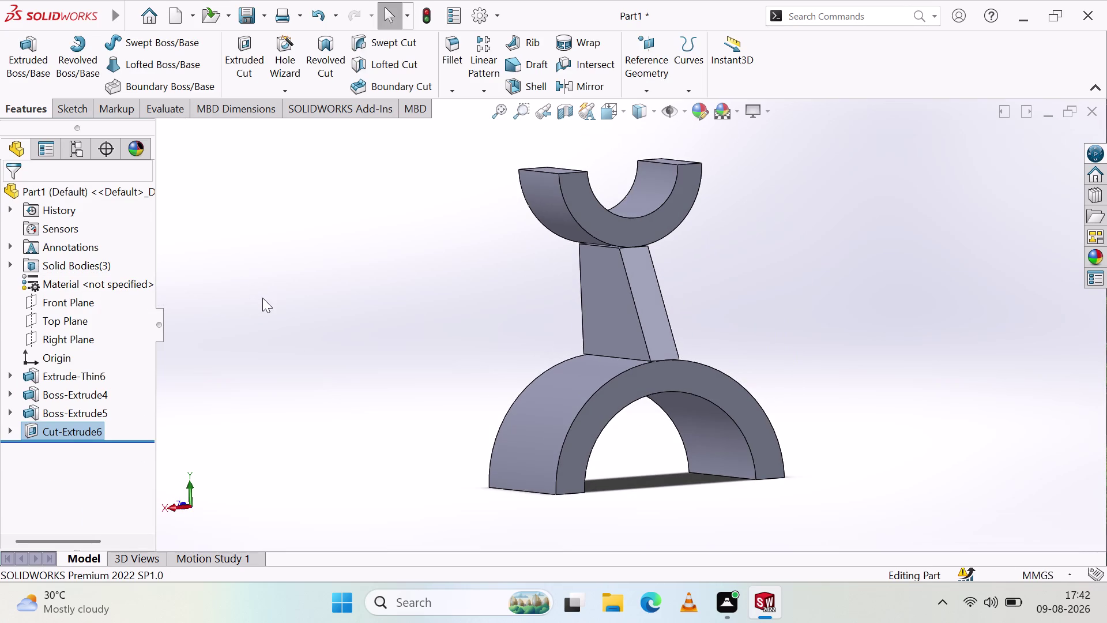
key(Escape)
middle_drag(364, 295, 295, 333)
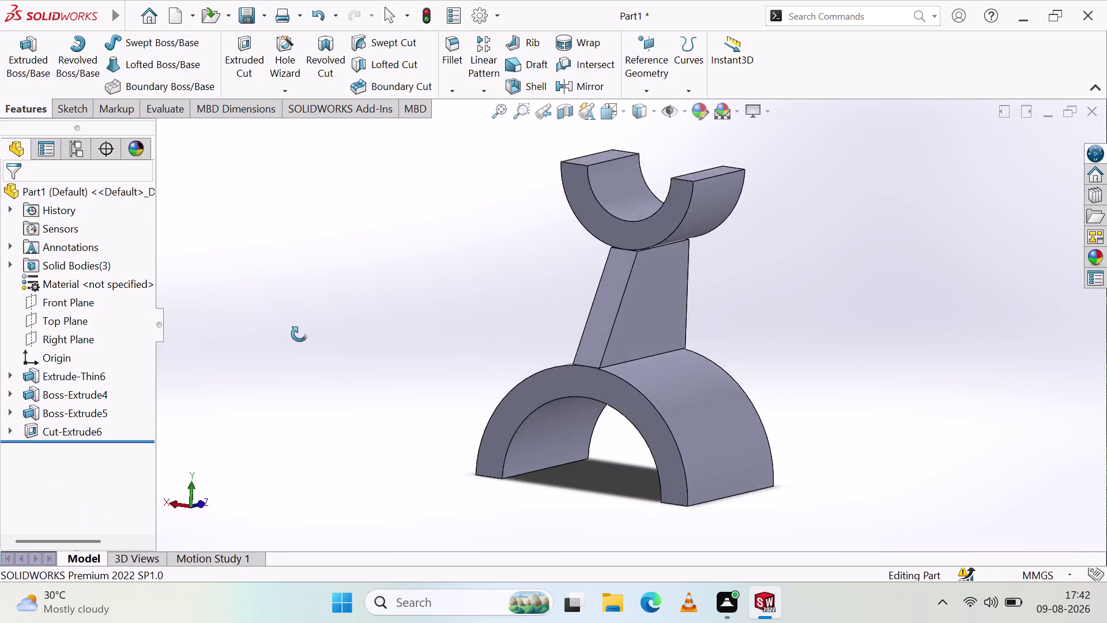
middle_drag(295, 332, 348, 429)
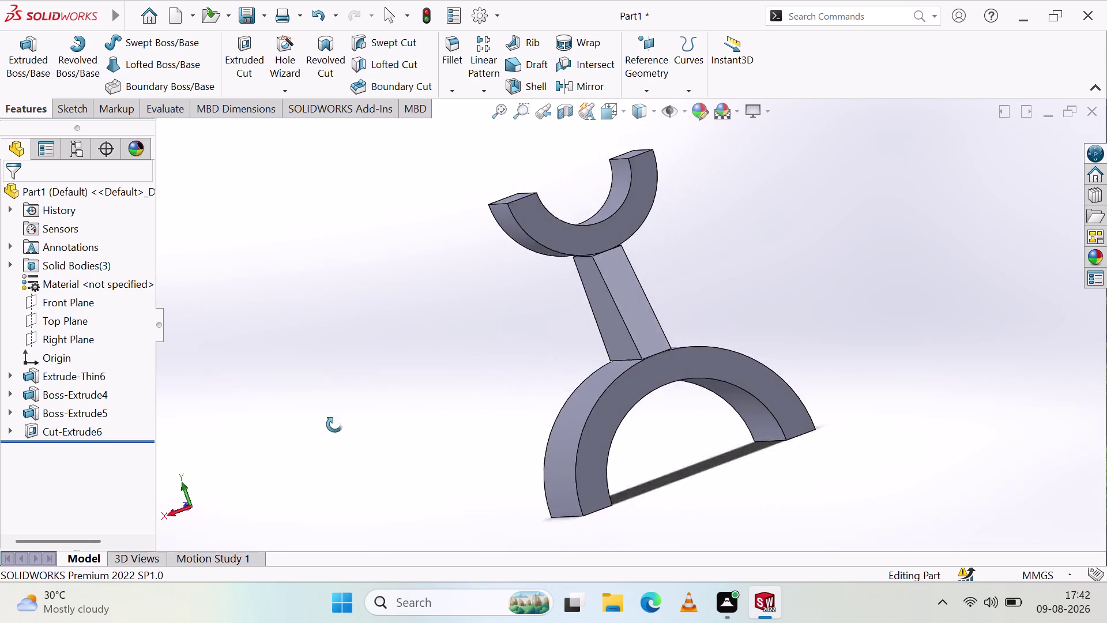
middle_drag(348, 430, 562, 422)
middle_click(561, 423)
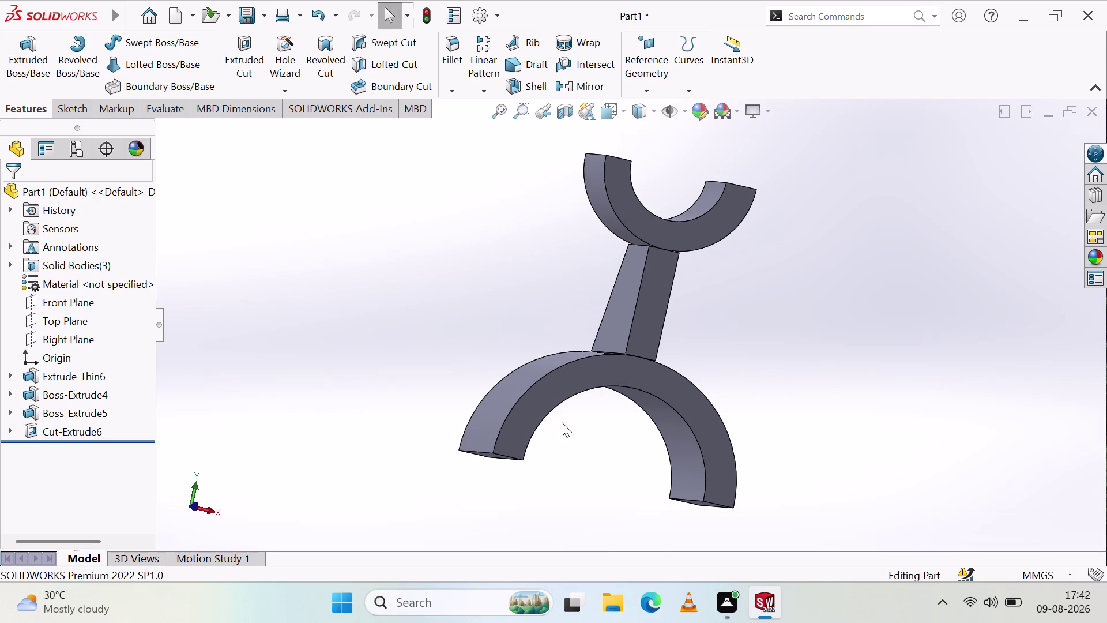
middle_drag(520, 350, 498, 360)
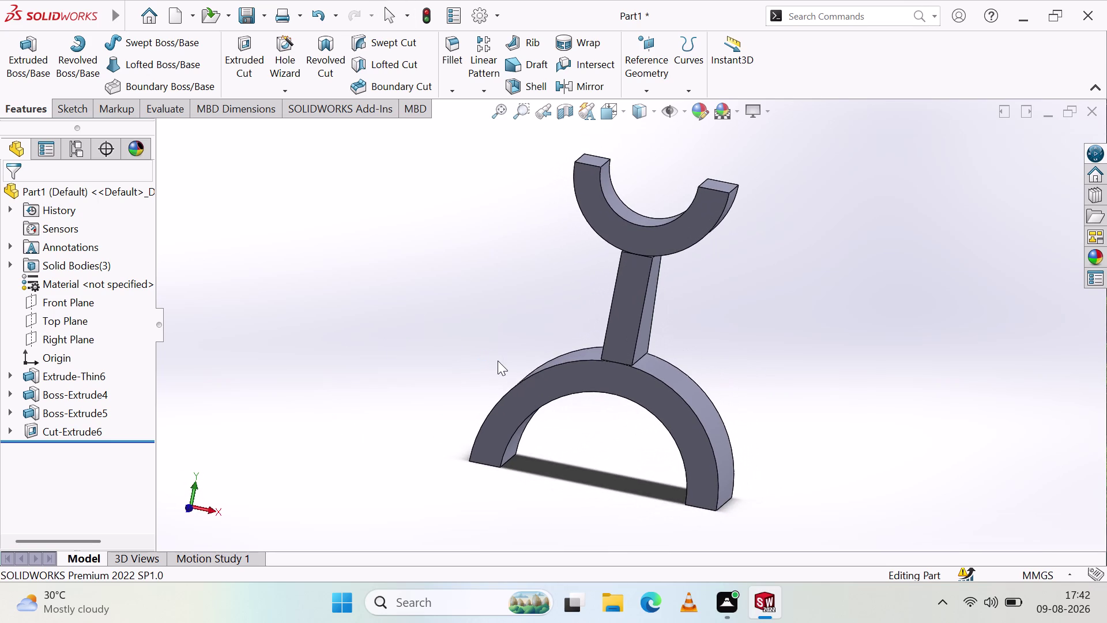
scroll(up, 3)
middle_drag(497, 361, 336, 417)
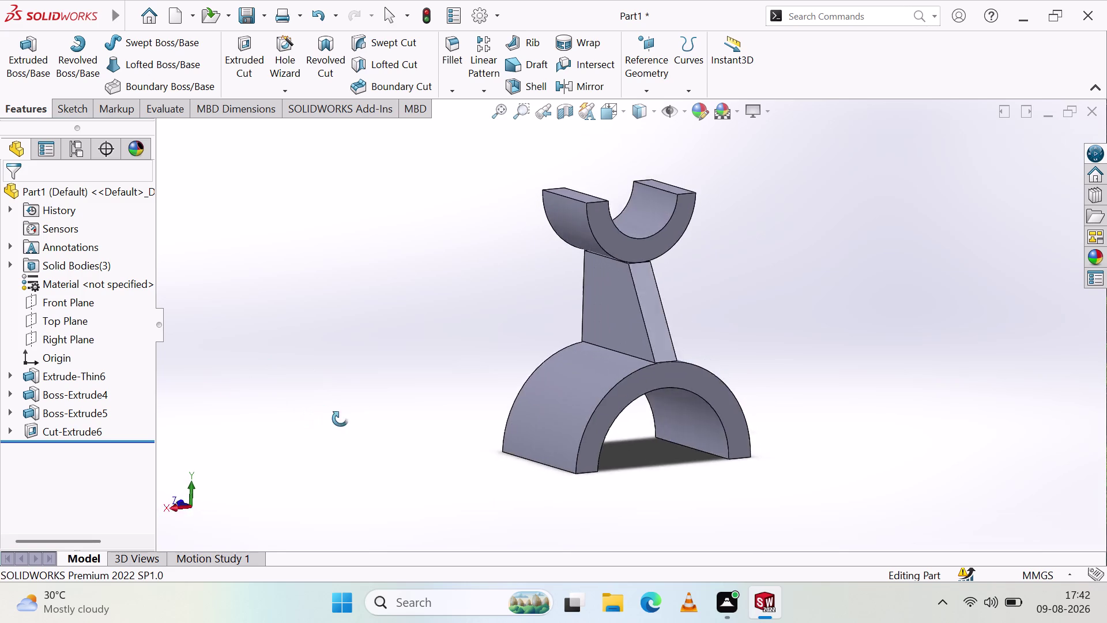
middle_drag(336, 417, 414, 418)
middle_drag(414, 418, 395, 407)
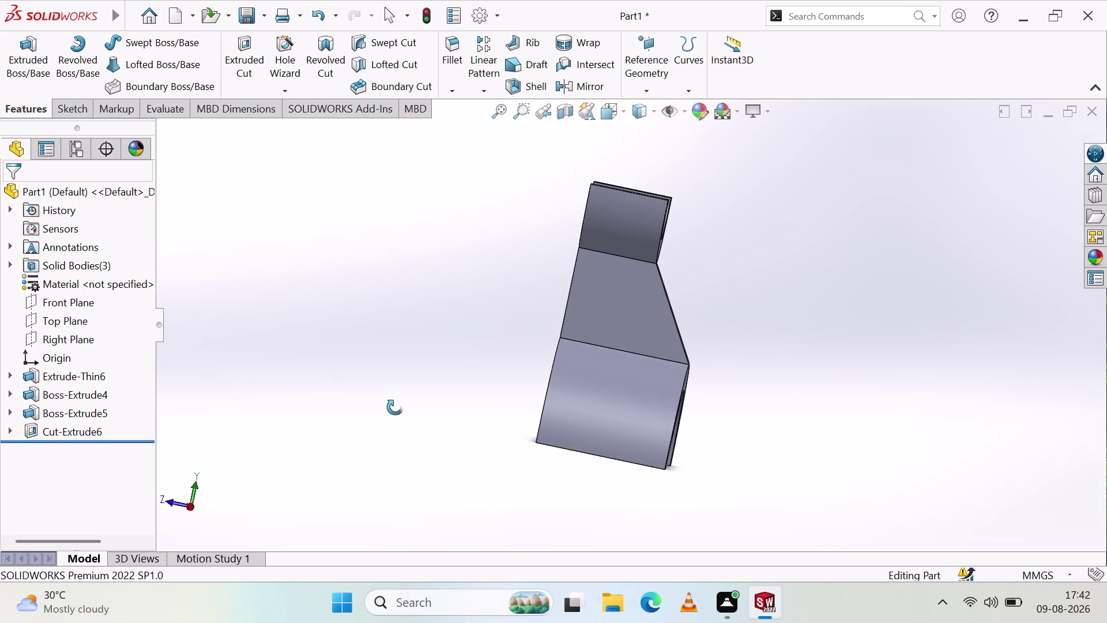
middle_drag(395, 407, 256, 392)
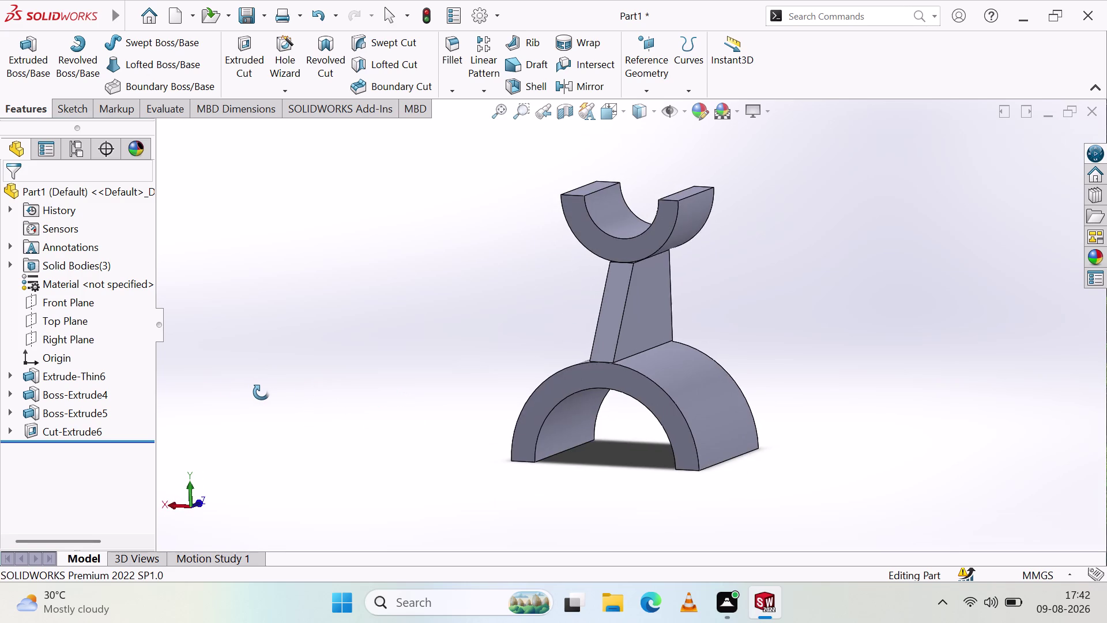
middle_drag(256, 392, 265, 395)
Check the part in the standard side and front views.
click(196, 498)
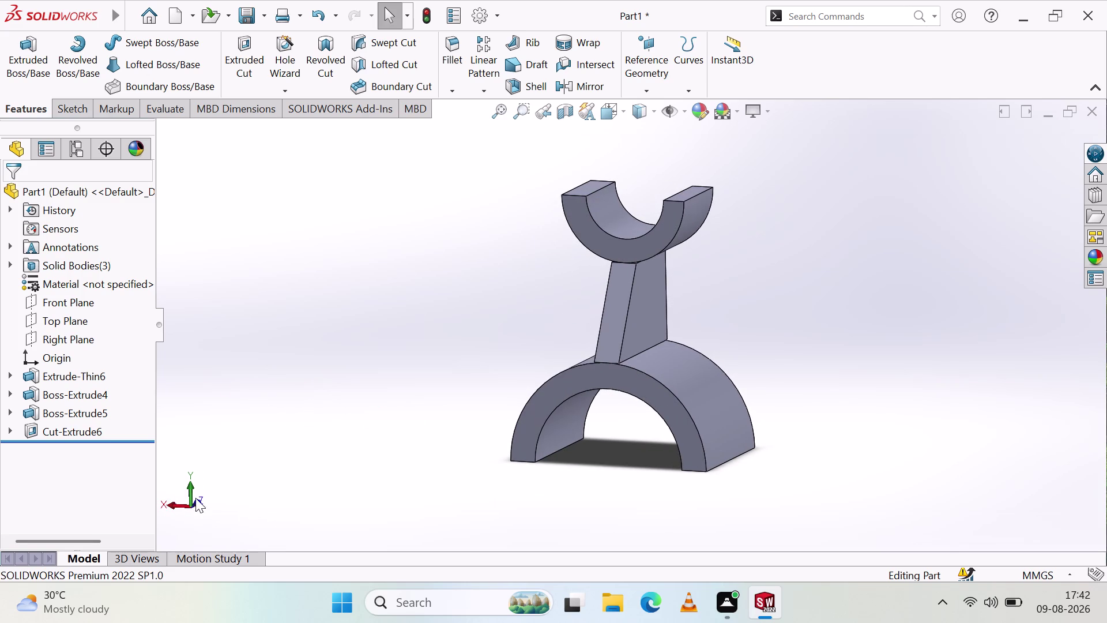
click(168, 506)
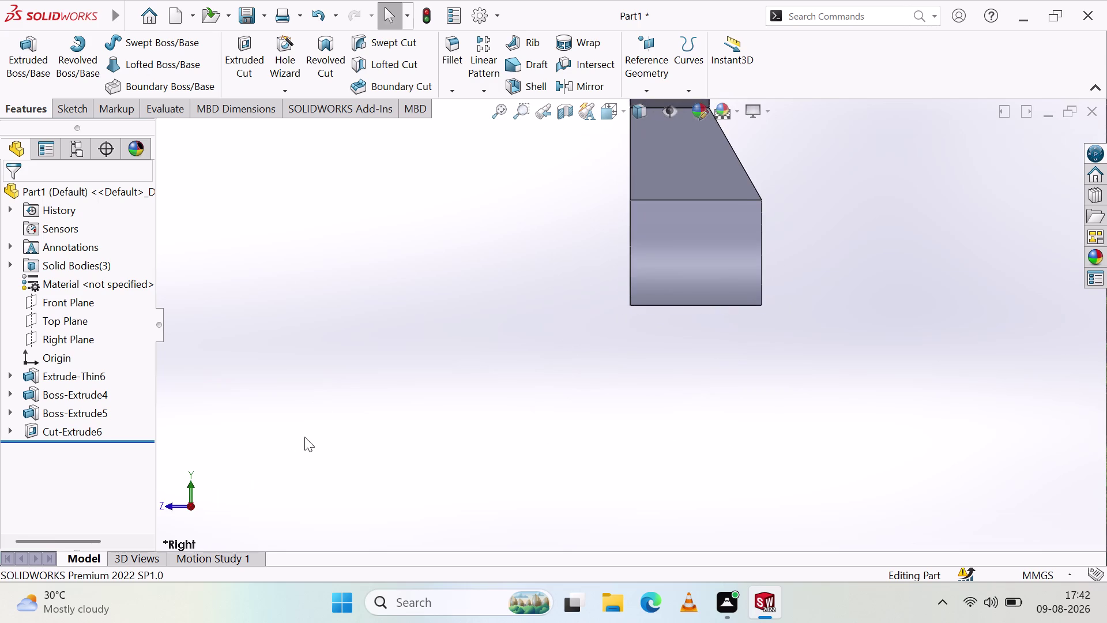
scroll(up, 3)
scroll(down, 3)
scroll(up, 3)
scroll(down, 3)
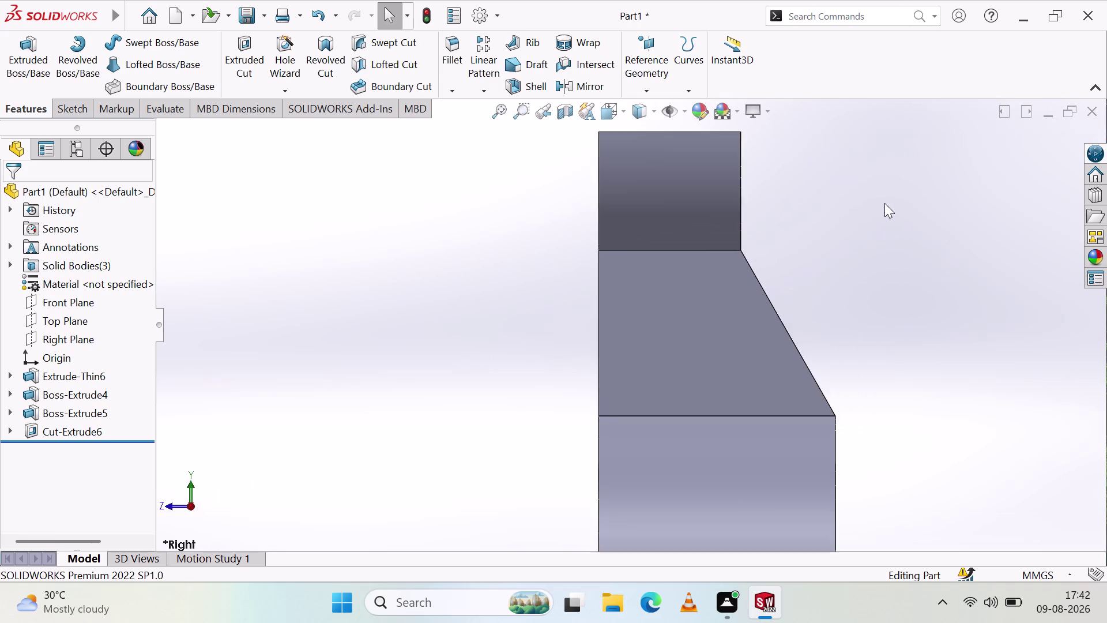
scroll(up, 3)
click(165, 507)
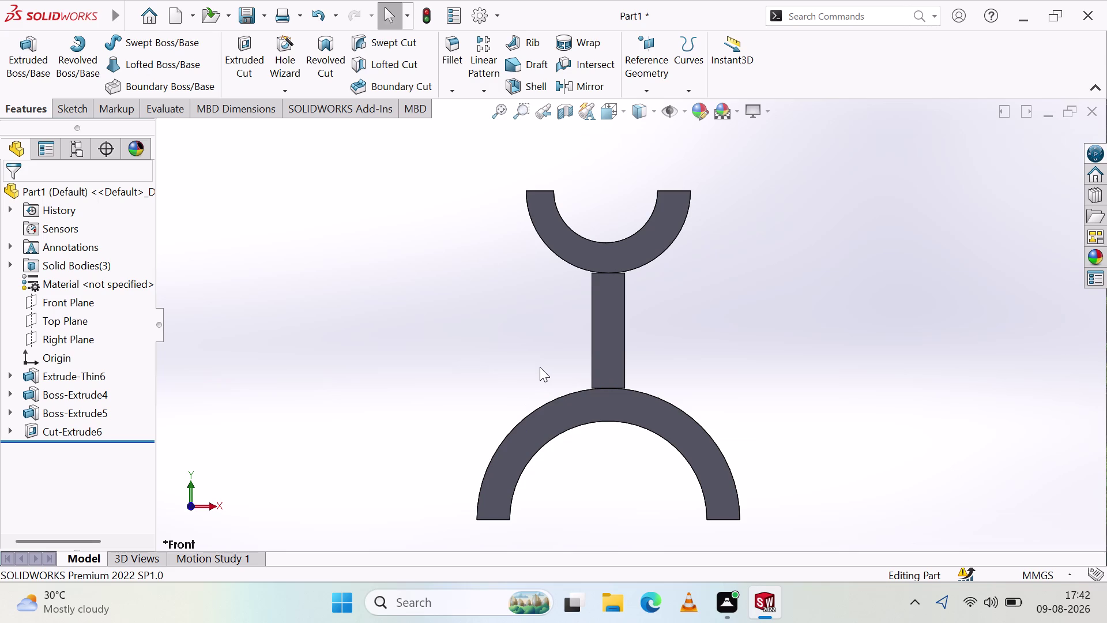
Examine the tapered side once more, then undo Cut-Extrude6, leaving Sketch11 in the tree.
middle_drag(630, 350, 485, 350)
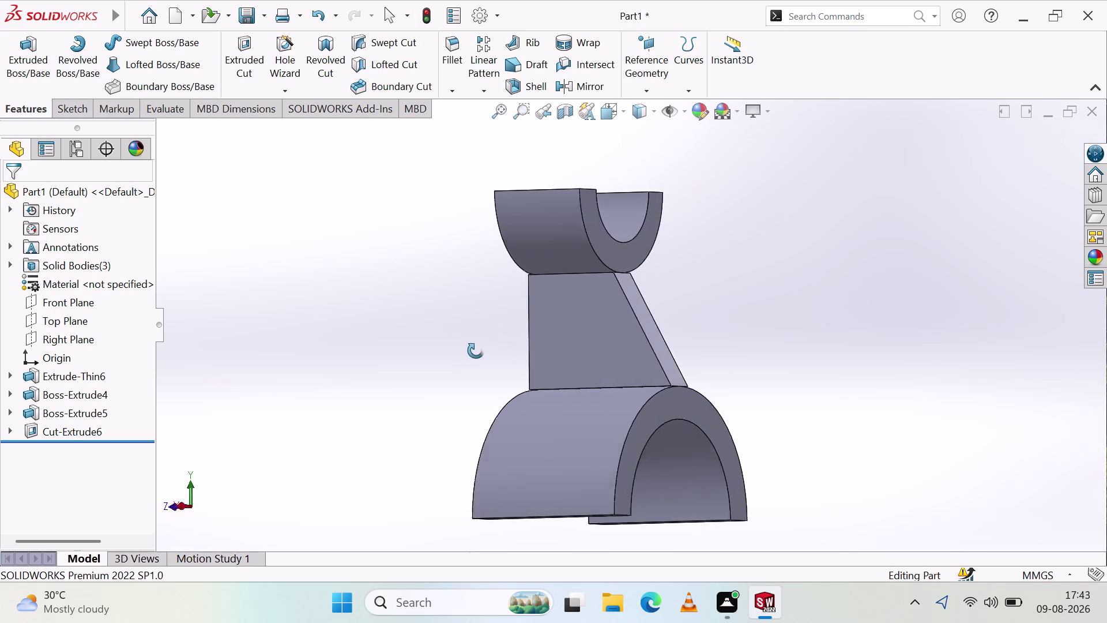
middle_drag(485, 351, 641, 367)
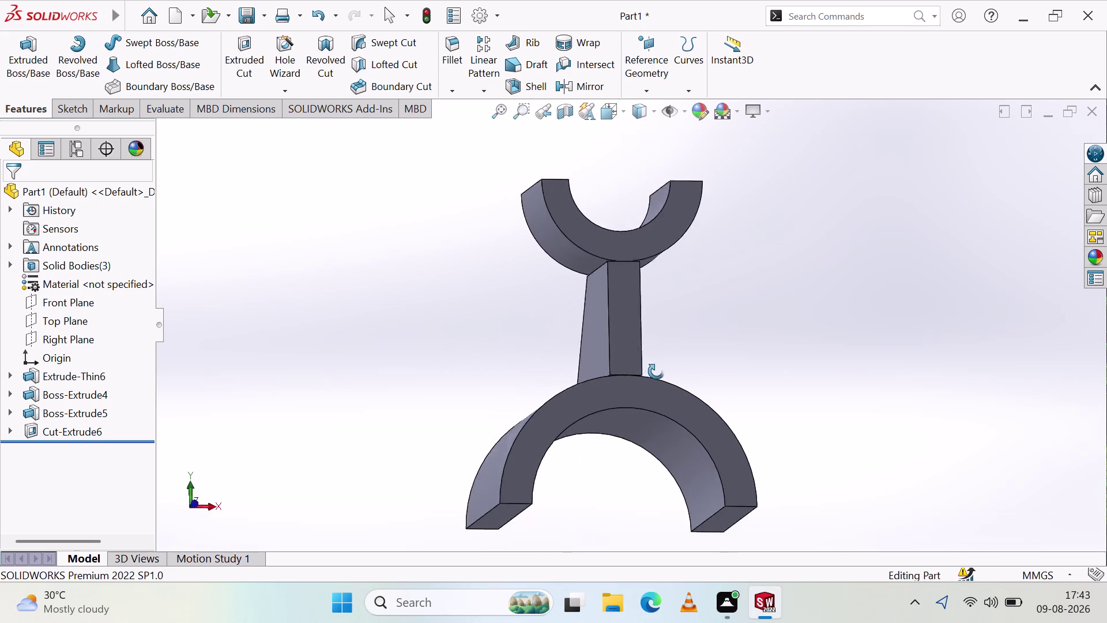
middle_drag(641, 367, 621, 393)
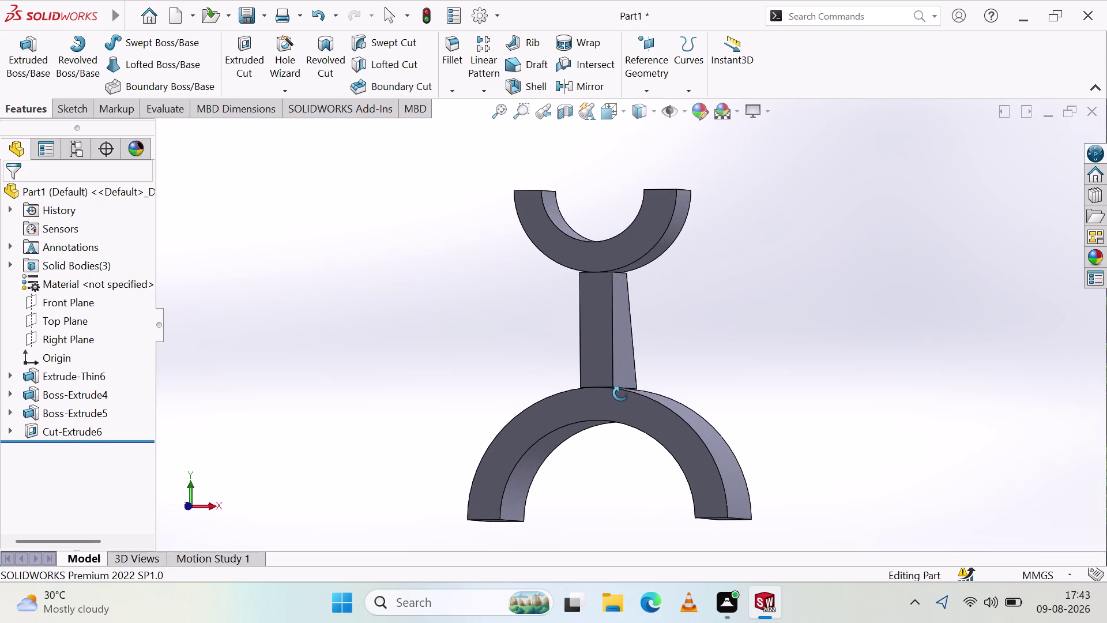
middle_drag(621, 393, 627, 396)
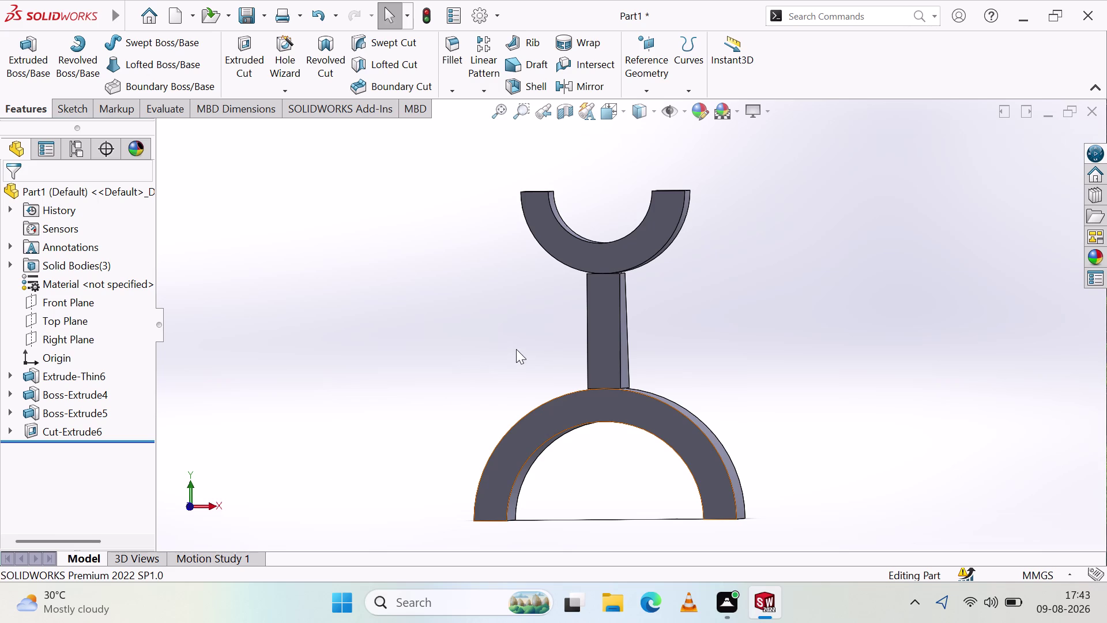
middle_drag(598, 354, 591, 357)
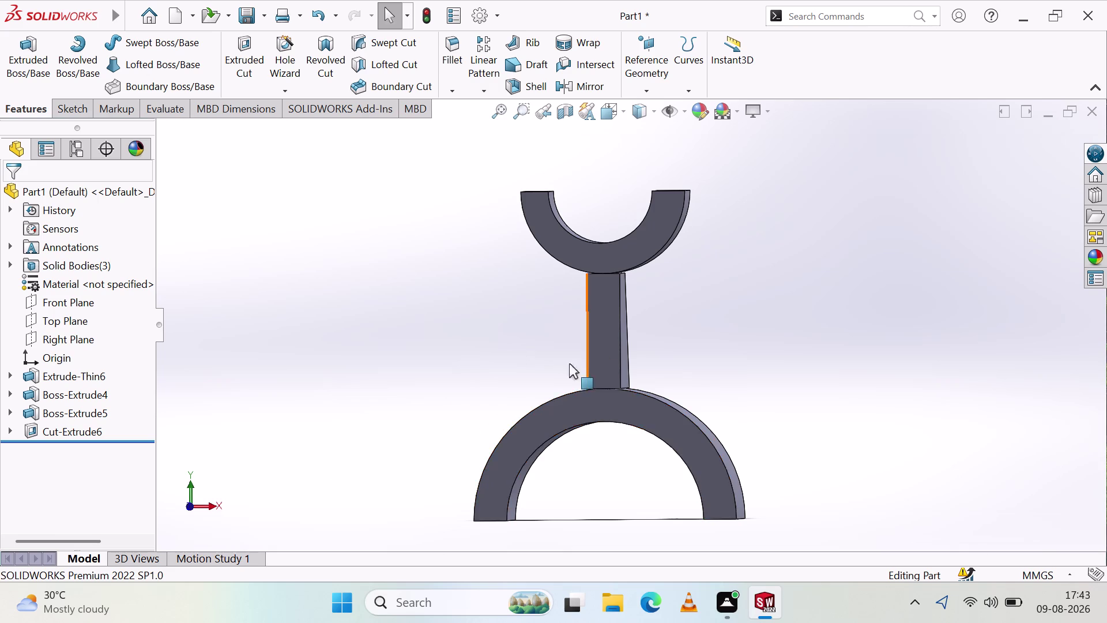
middle_drag(591, 357, 468, 402)
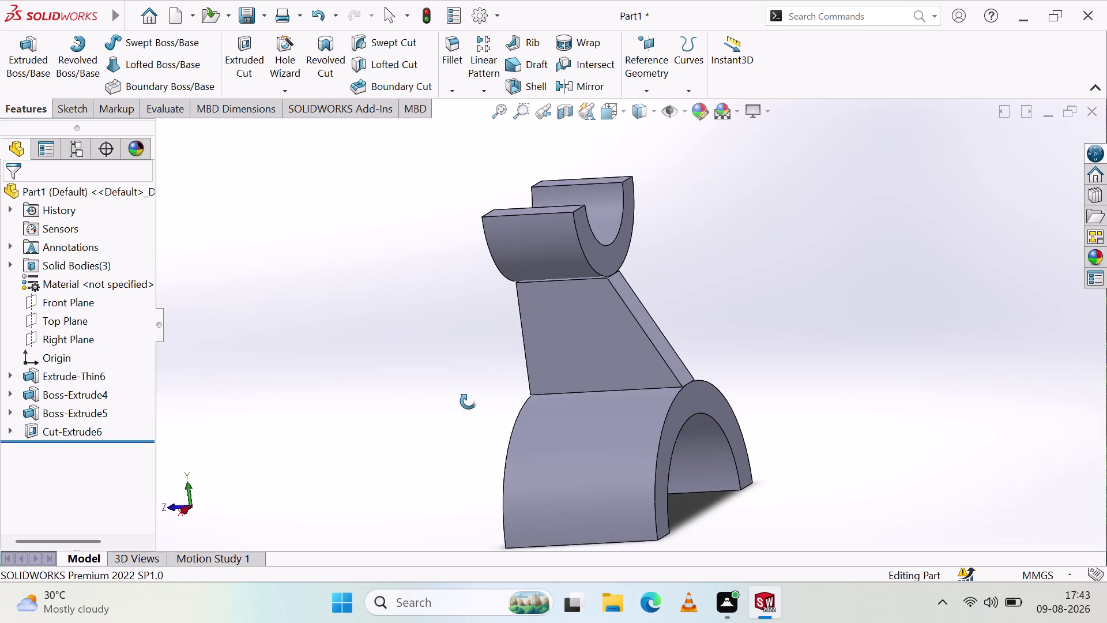
middle_drag(468, 401, 479, 394)
middle_click(479, 394)
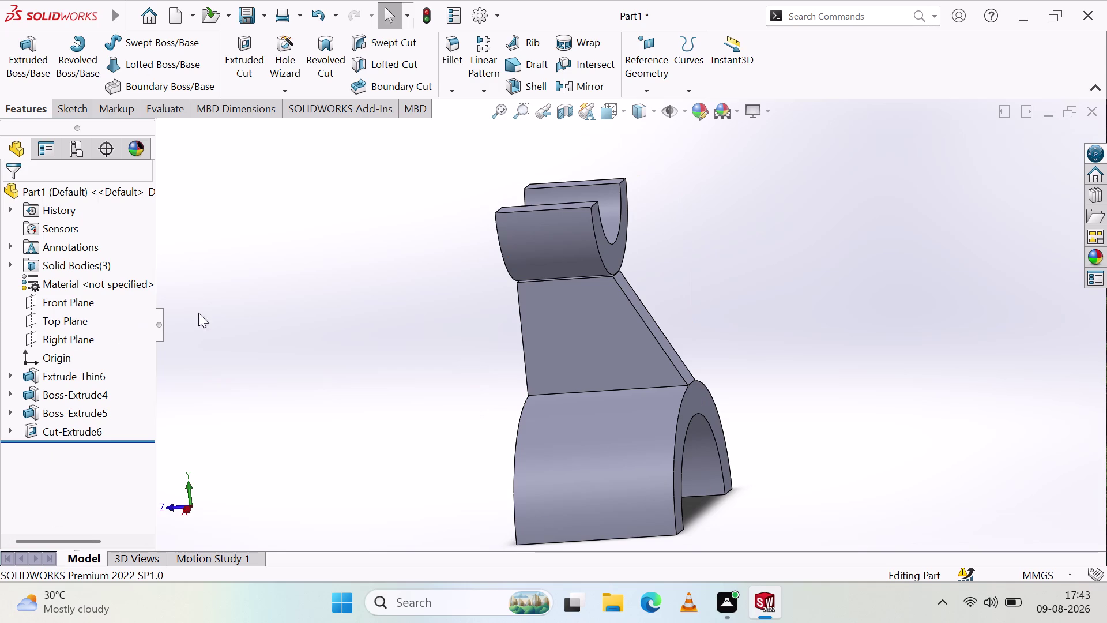
key(Escape)
key(ctrl+z)
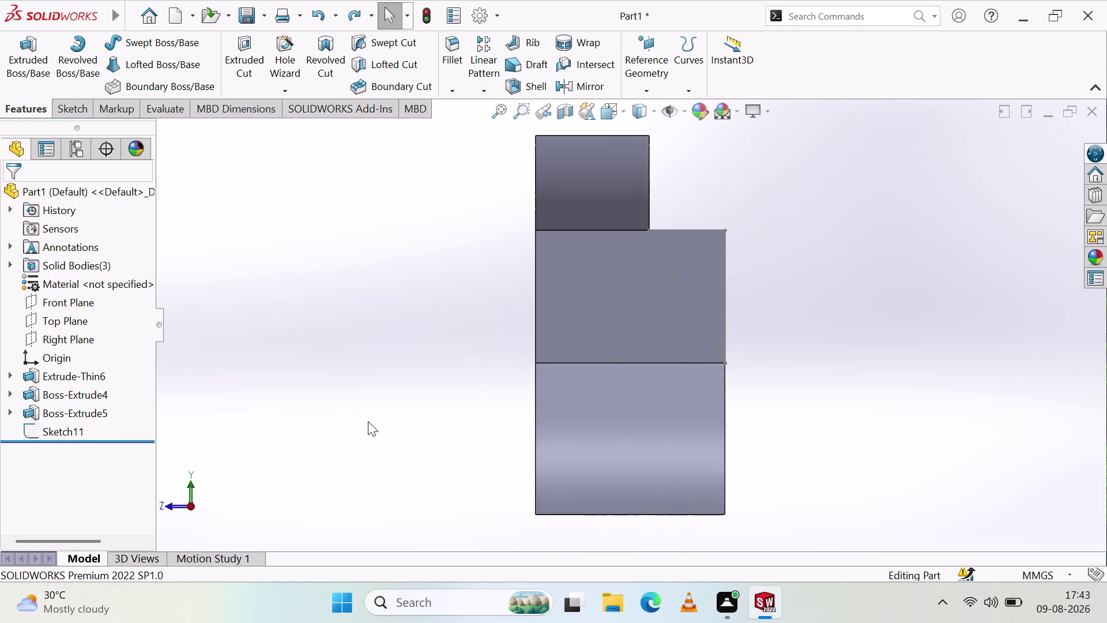
Reopen Sketch11 for editing and orbit the model to view the rib's side face.
key(ctrl+z)
key(ctrl+z)
key(ctrl+z)
key(ctrl+z)
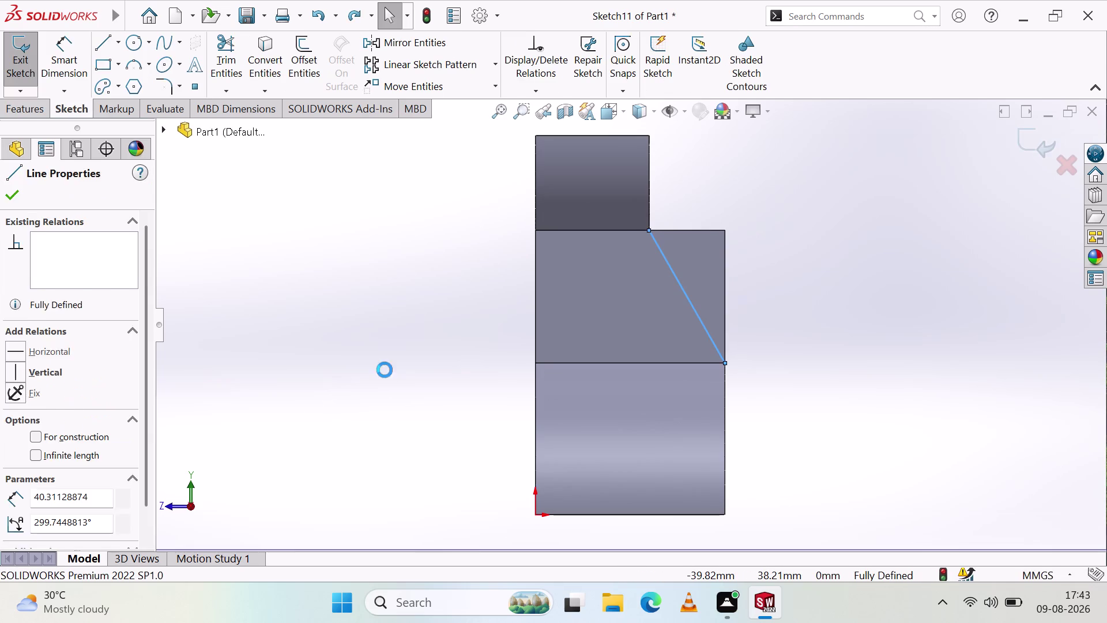
key(ctrl+z)
middle_drag(423, 280, 428, 277)
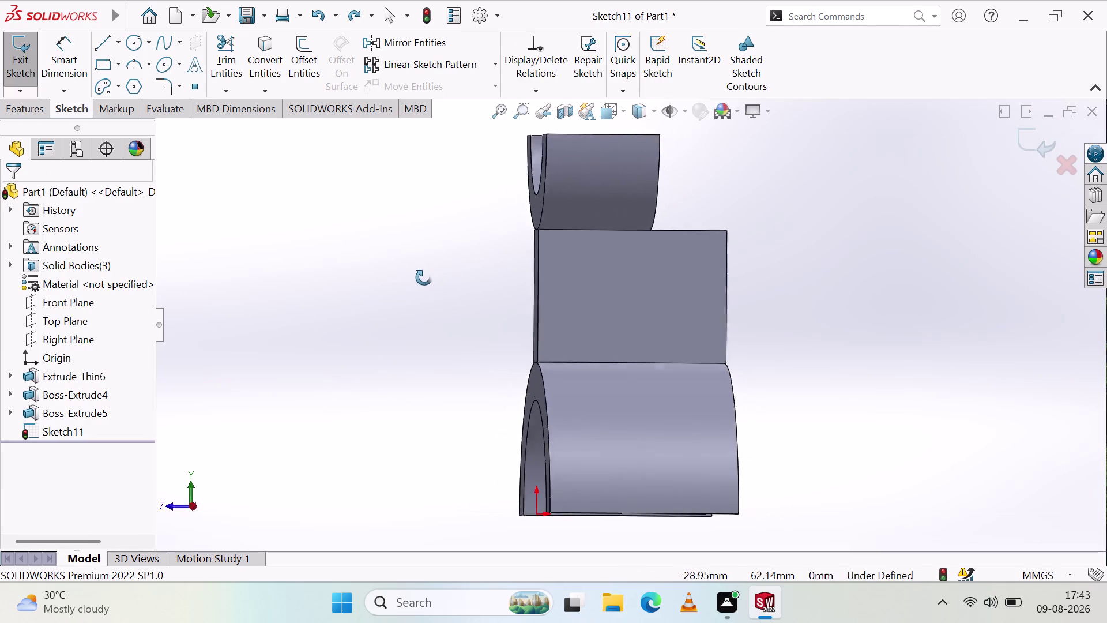
middle_drag(428, 278, 428, 301)
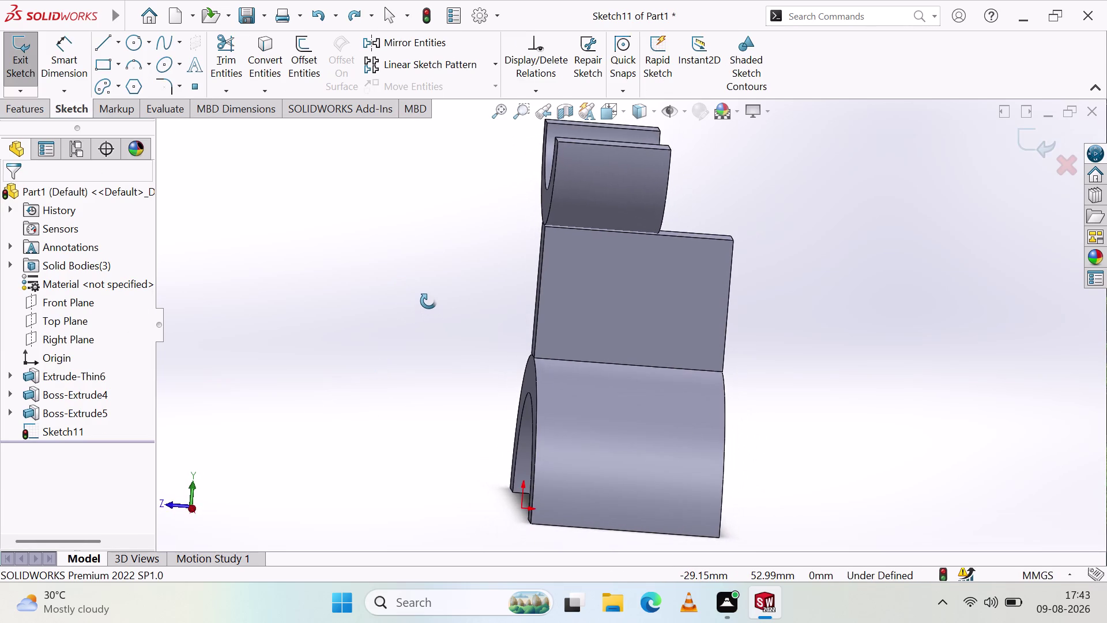
middle_drag(428, 301, 482, 296)
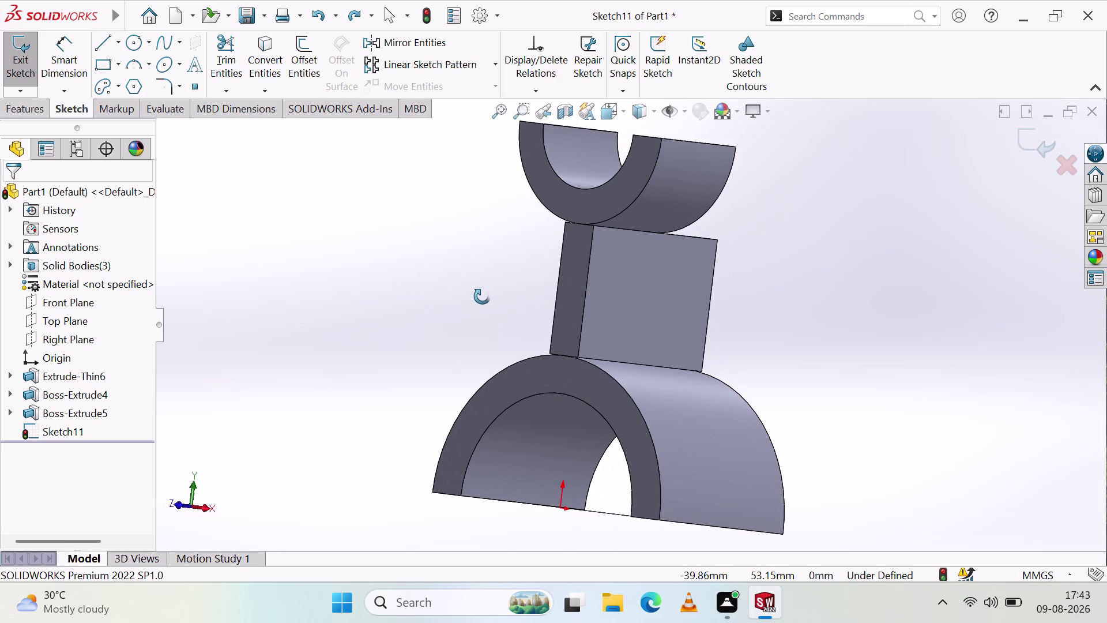
middle_drag(483, 297, 493, 285)
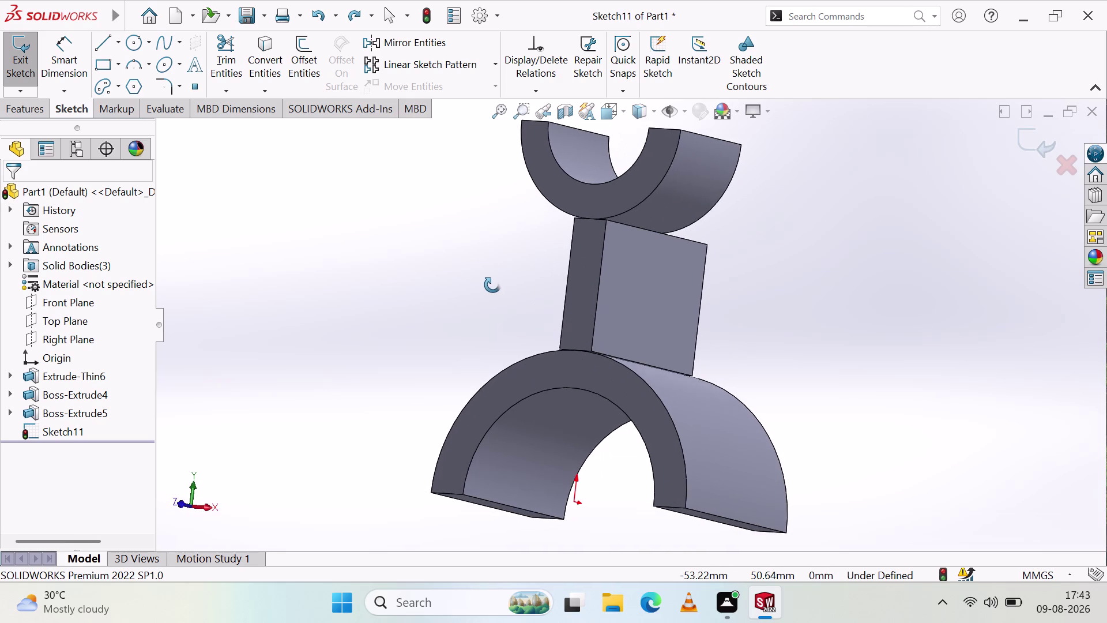
middle_drag(492, 285, 403, 284)
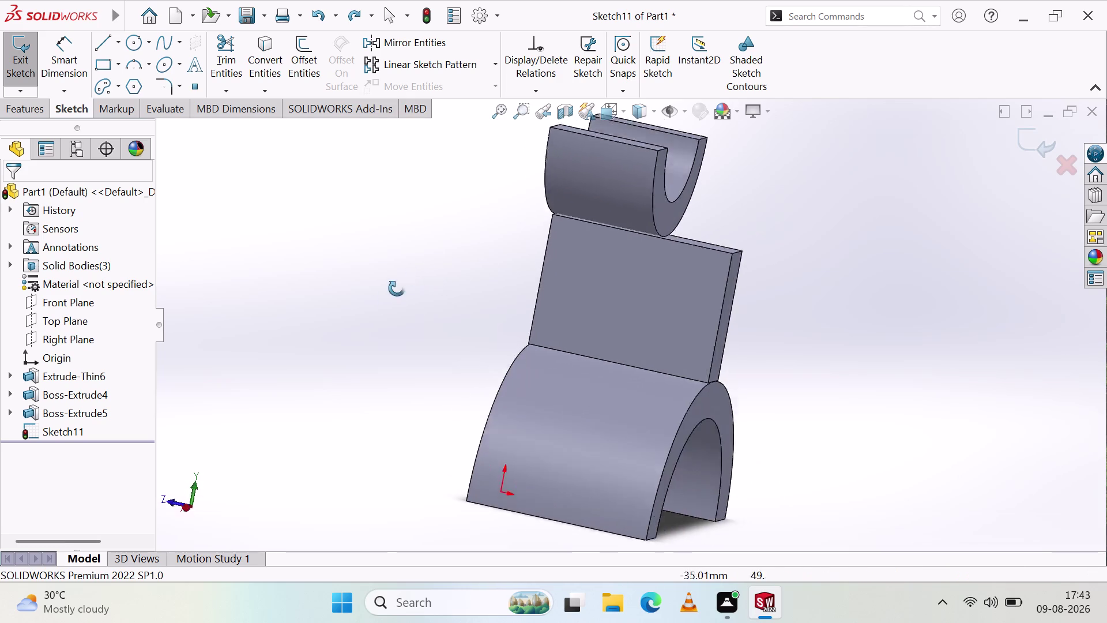
middle_drag(403, 284, 414, 367)
middle_click(414, 367)
middle_click(415, 367)
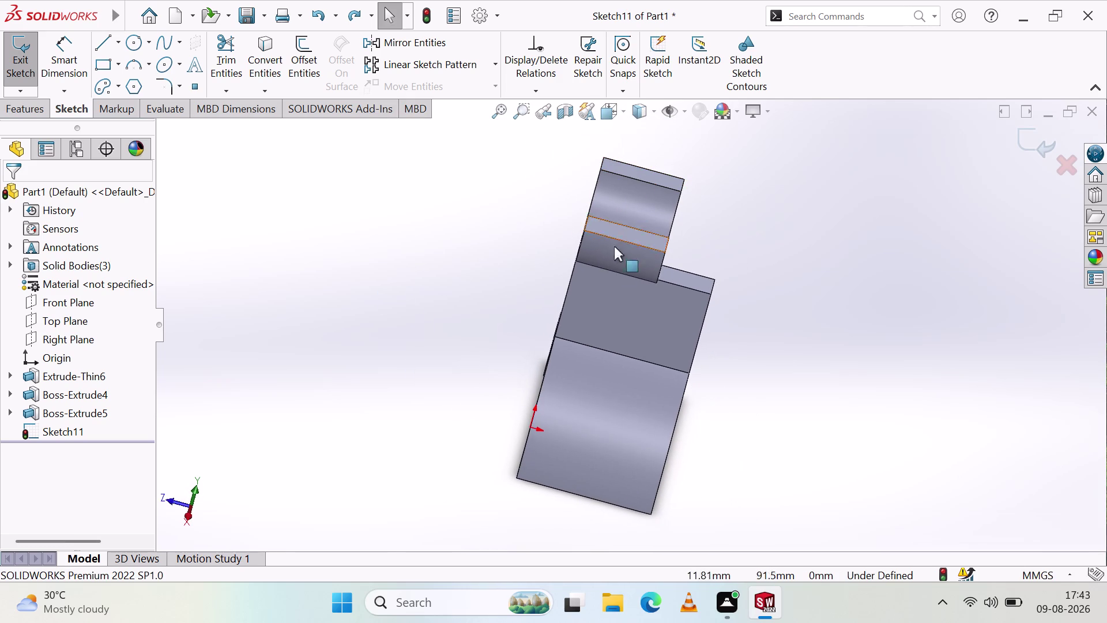
Draw a slanted line from the upper cradle corner diagonally down to the rib's lower edge.
key(ctrl+z)
key(ctrl+z)
key(ctrl+z)
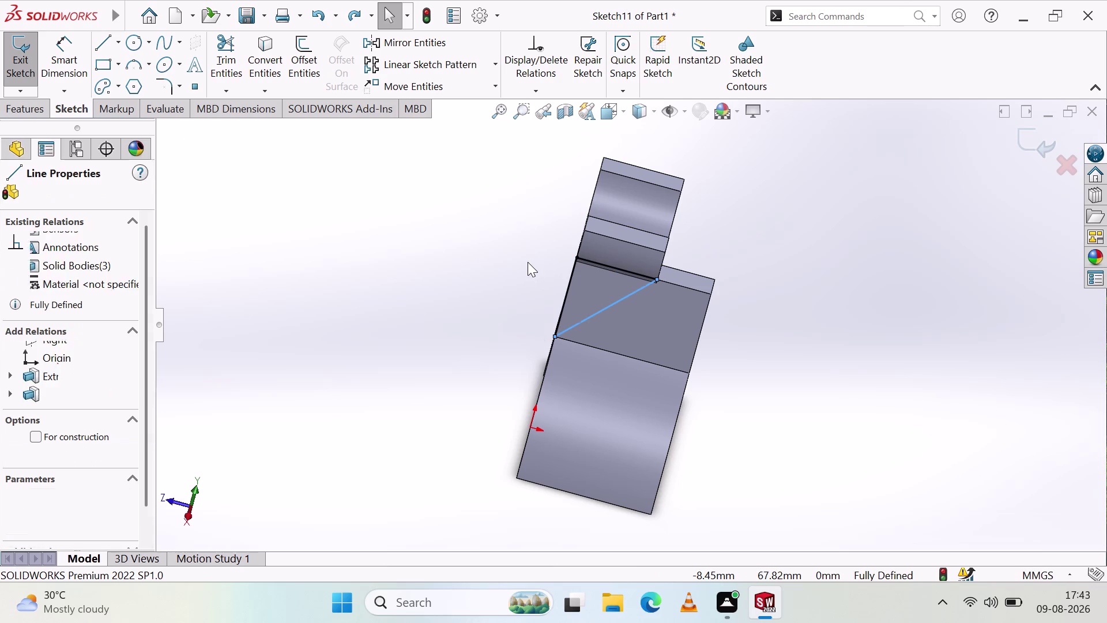
key(ctrl+z)
key(ctrl+z)
key(ctrl+z)
key(ctrl+z)
key(ctrl+z)
key(ctrl+z)
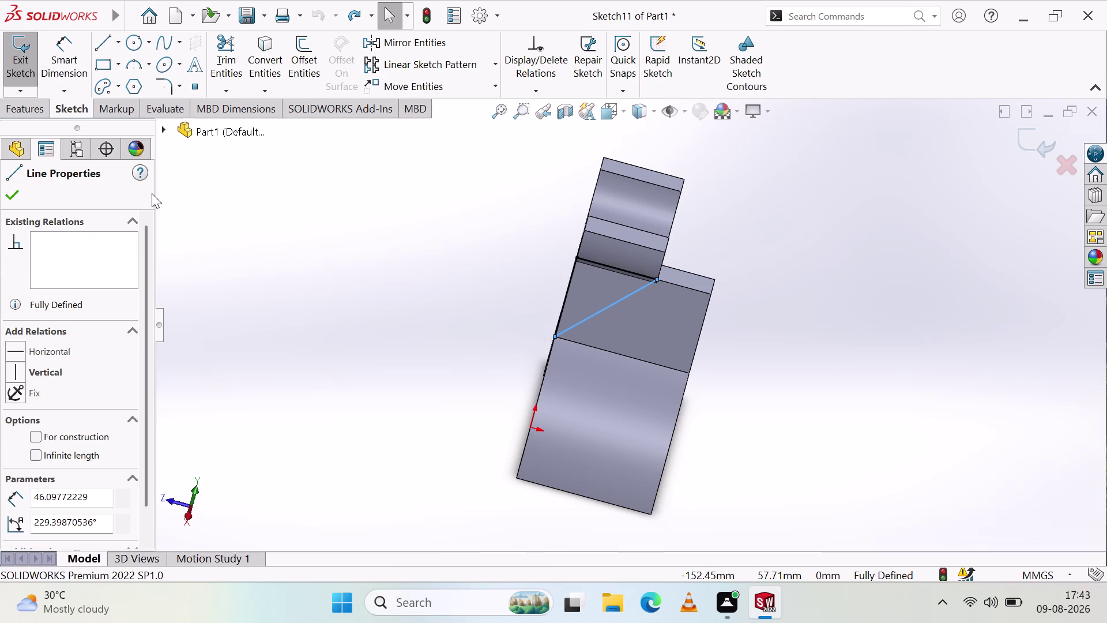
key(Escape)
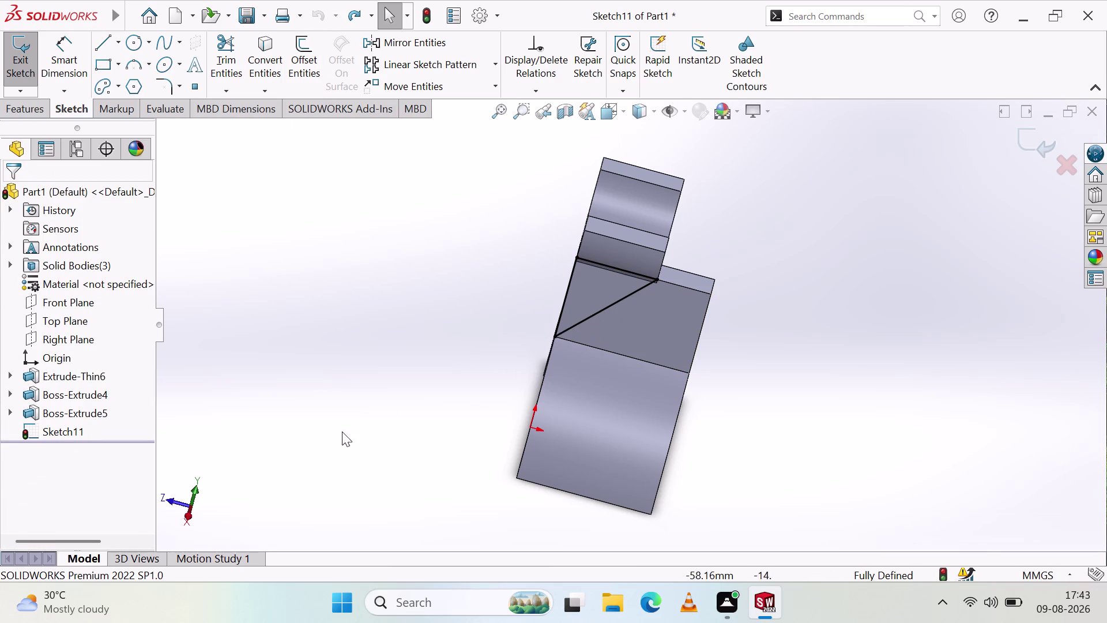
click(52, 378)
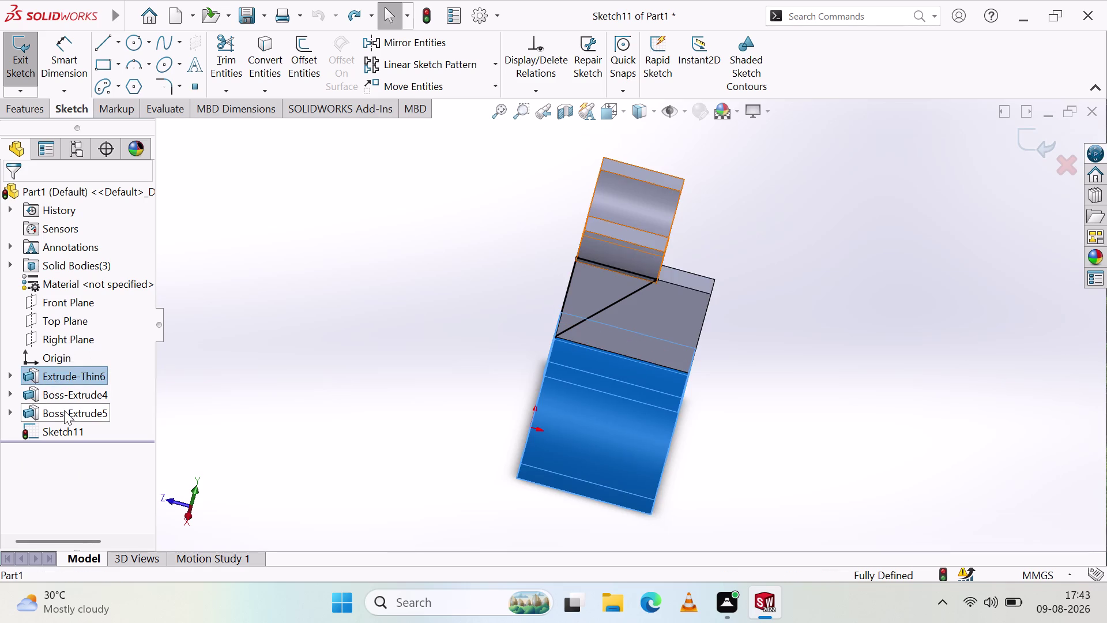
Select the cradle and rib features in the tree and hide the rib body to reveal Sketch11.
click(64, 394)
click(67, 412)
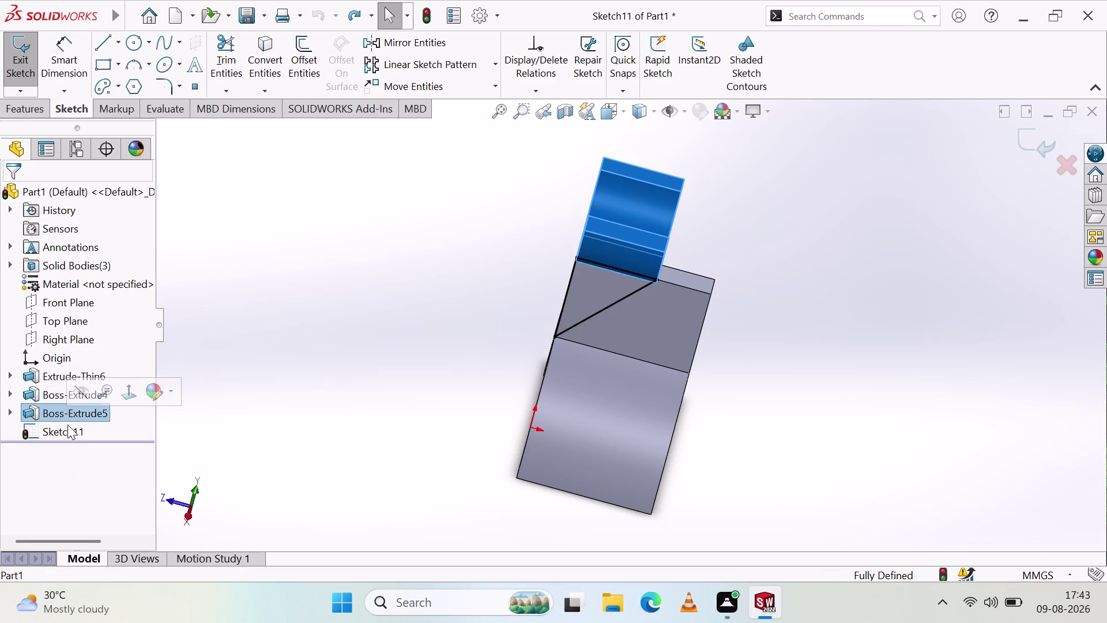
click(66, 435)
click(55, 392)
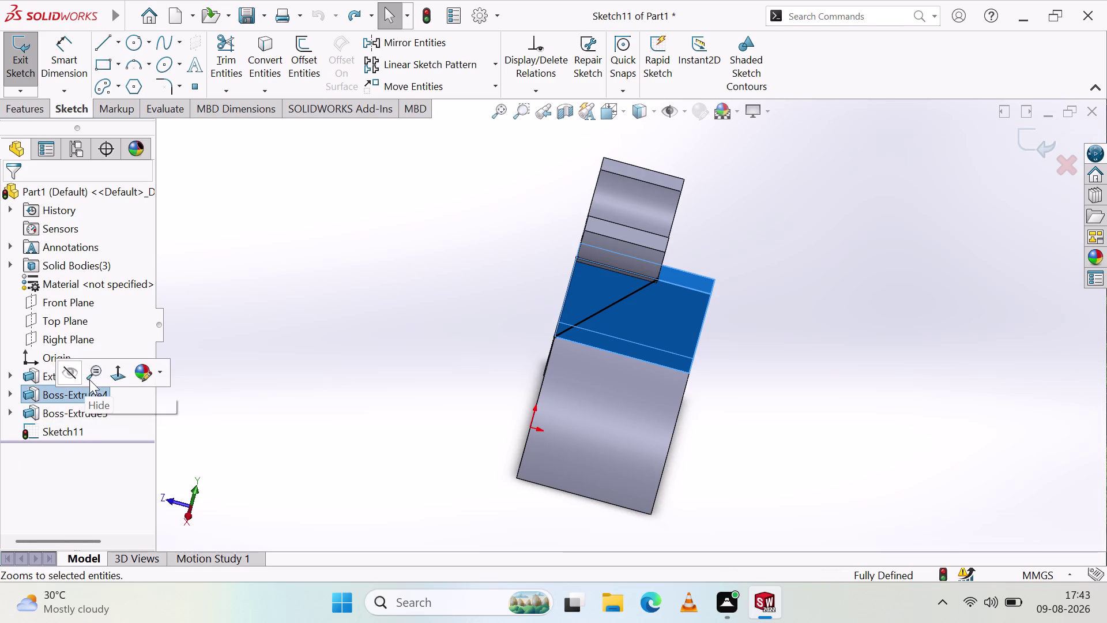
click(148, 376)
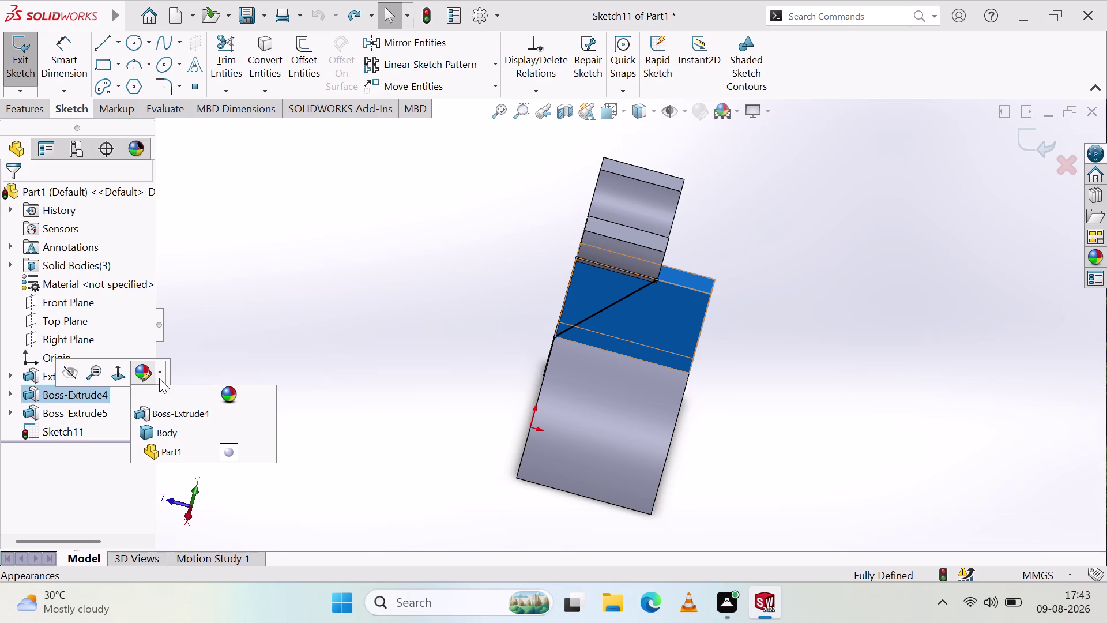
click(156, 374)
click(159, 373)
key(Escape)
key(Escape)
key(Escape)
key(Escape)
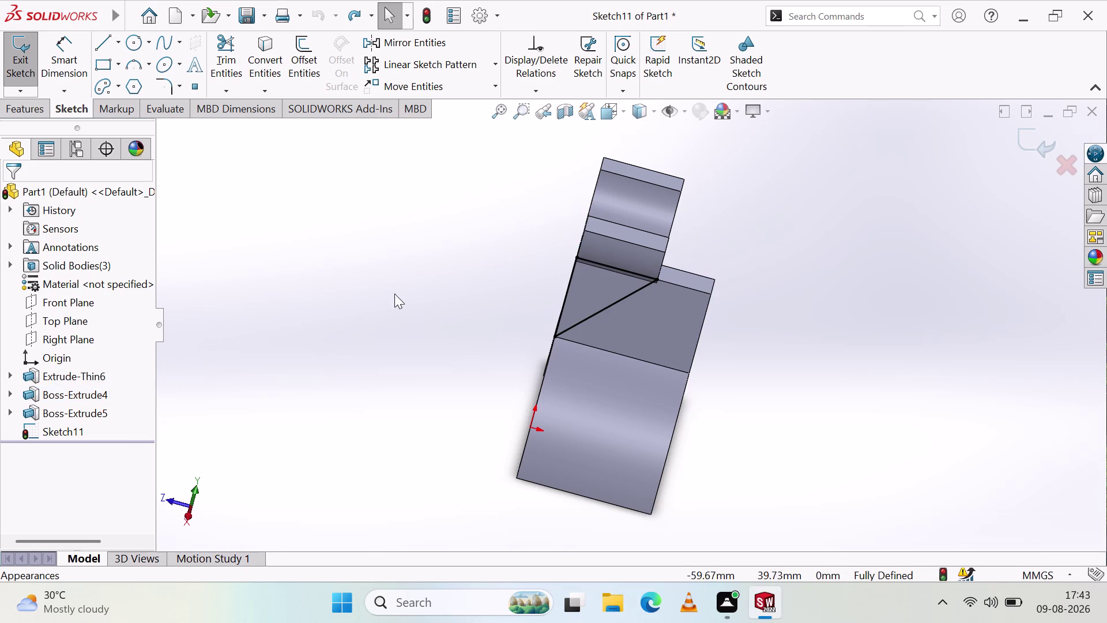
Orbit around the rib in 3D and step back the recent sketch line edits.
middle_drag(341, 287, 309, 346)
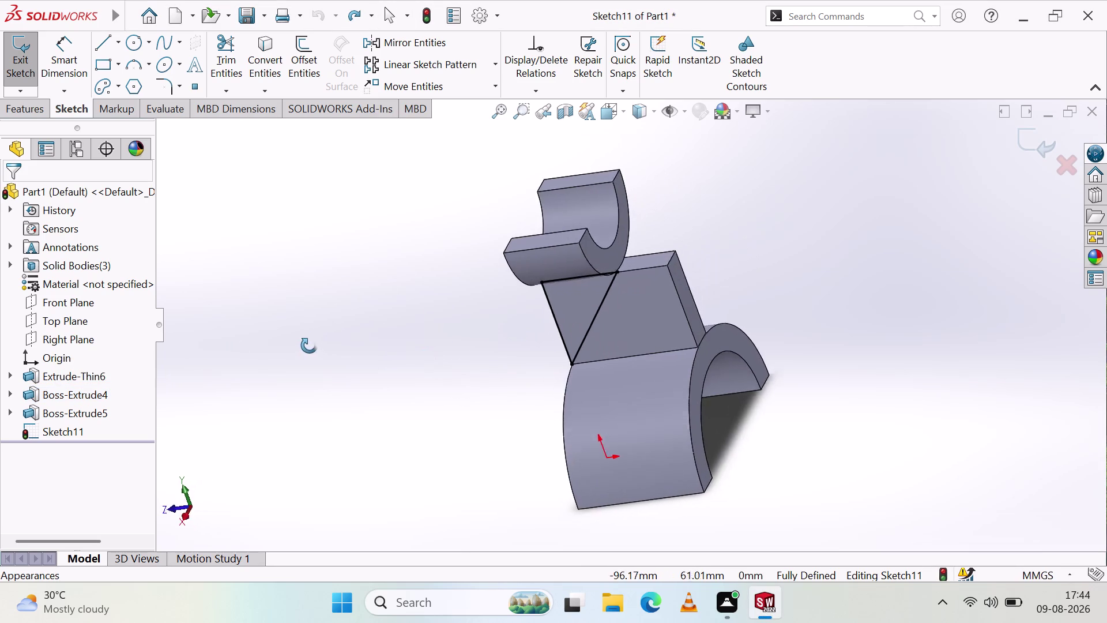
middle_drag(309, 345, 322, 305)
key(ctrl+z)
key(ctrl+z)
key(ctrl+z)
key(ctrl+z)
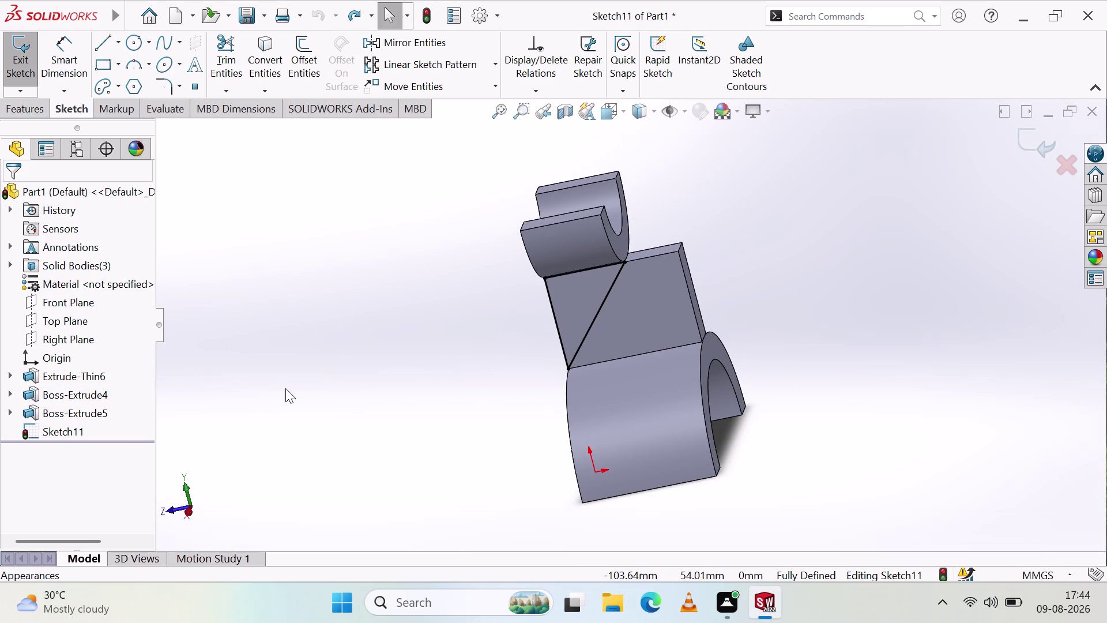
key(Escape)
key(Escape)
key(Escape)
key(Escape)
key(Escape)
key(Escape)
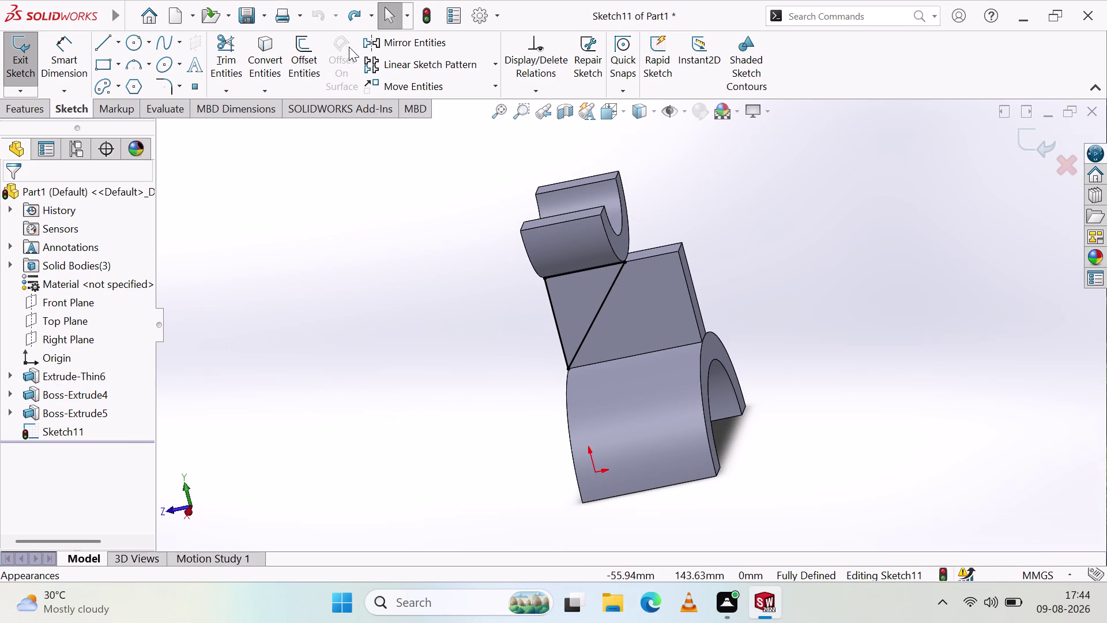
Undo and redo until the diagonal line reaches the rib's other lower corner, then exit the sketch.
triple_click(357, 18)
triple_click(357, 18)
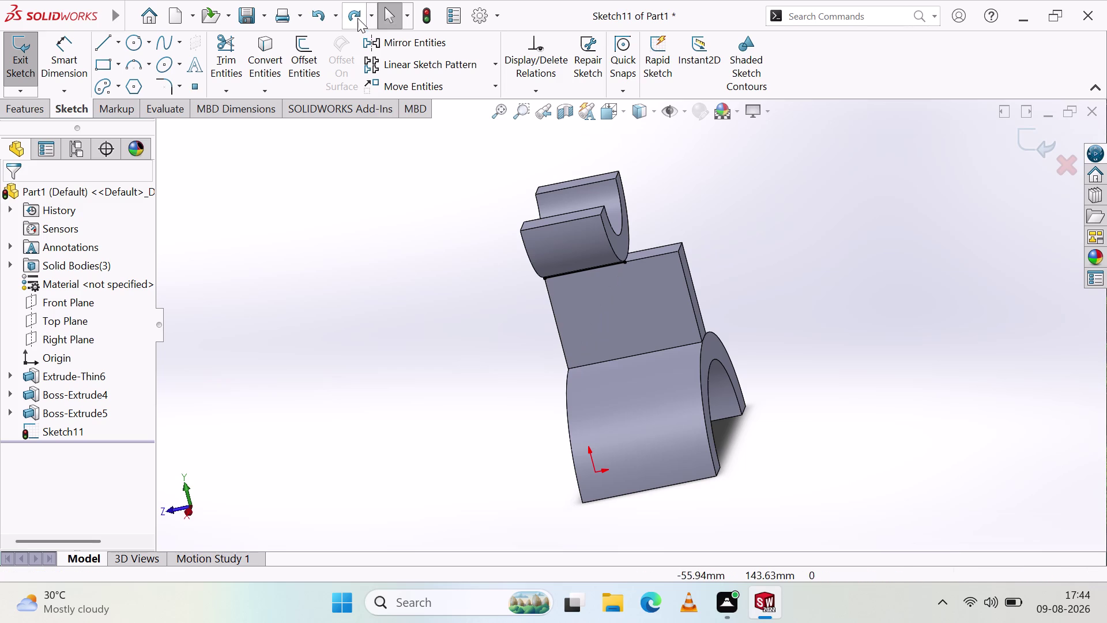
double_click(357, 17)
click(357, 18)
triple_click(357, 18)
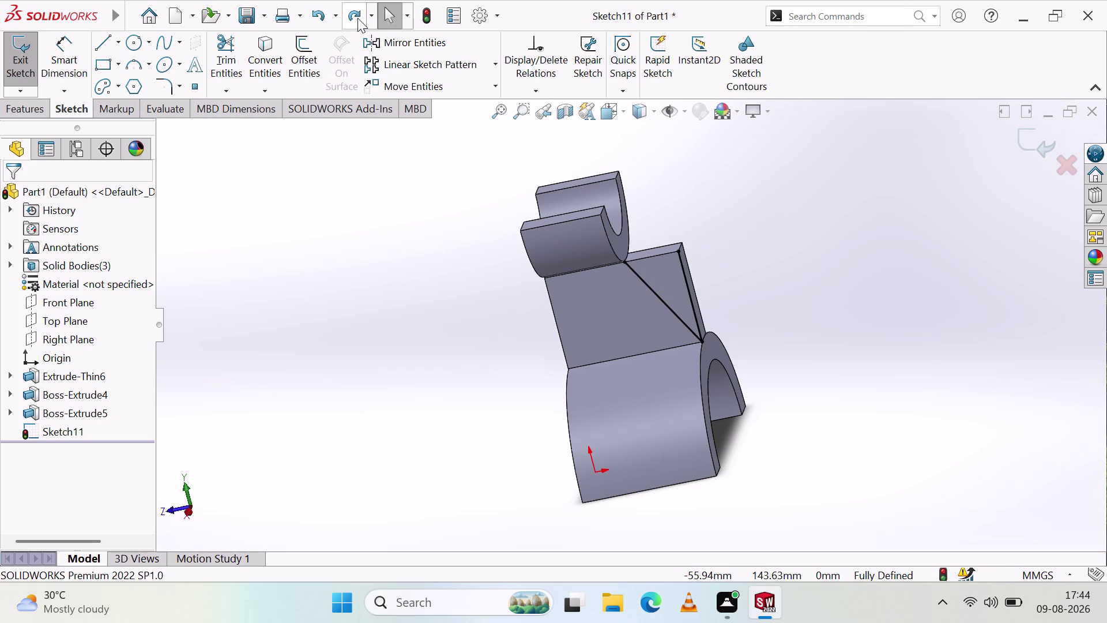
click(350, 15)
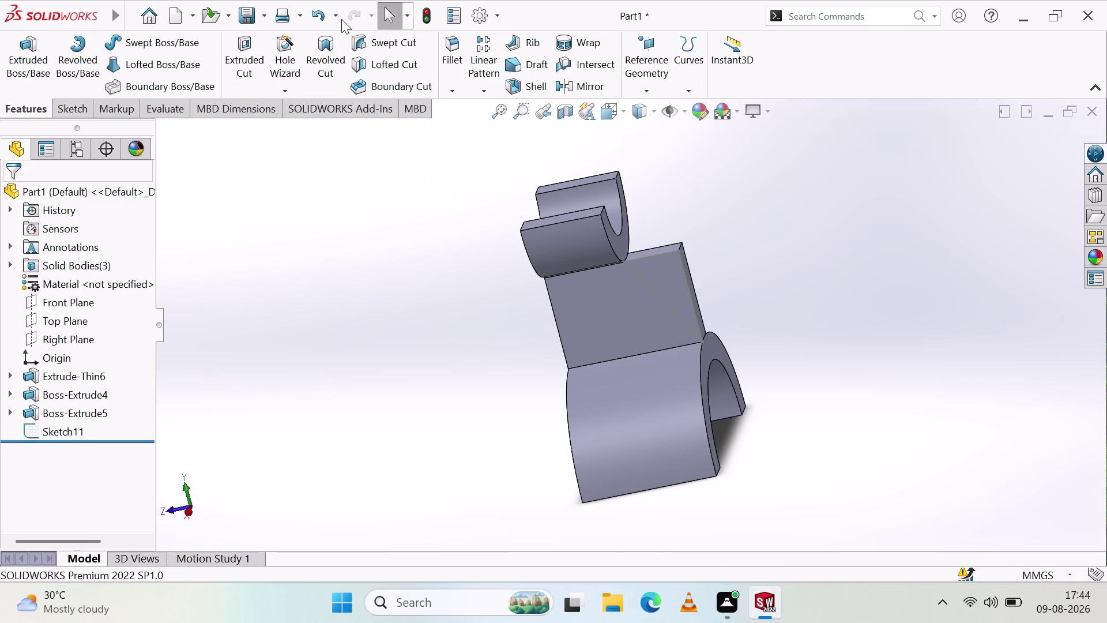
Extrude-cut Sketch11's triangle Through All as Cut-Extrude7, giving the rib a slanted side.
click(316, 16)
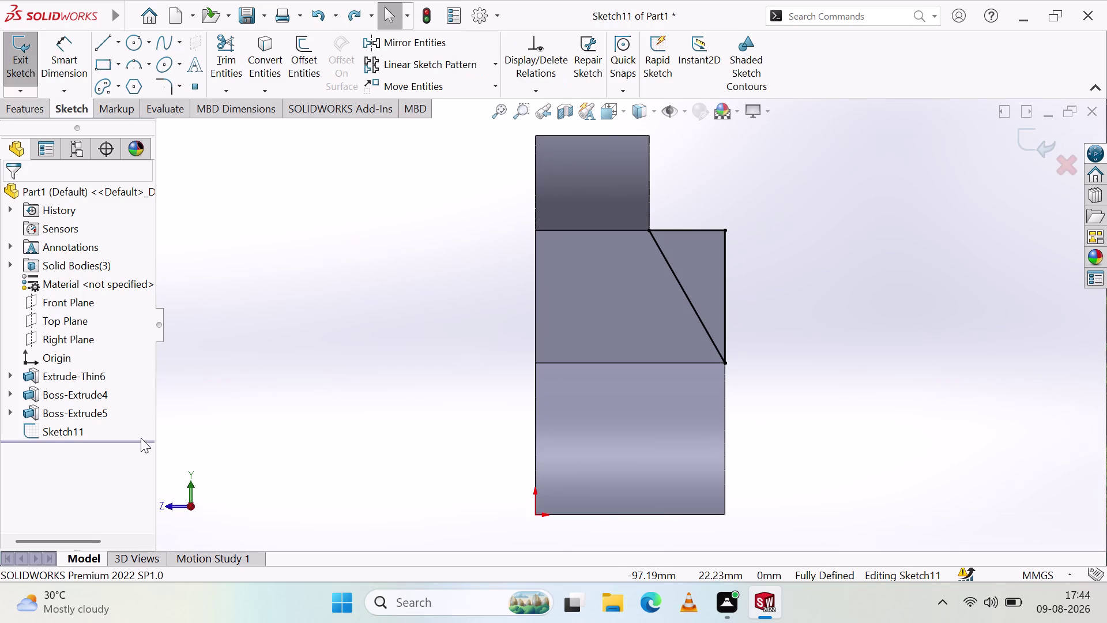
click(20, 59)
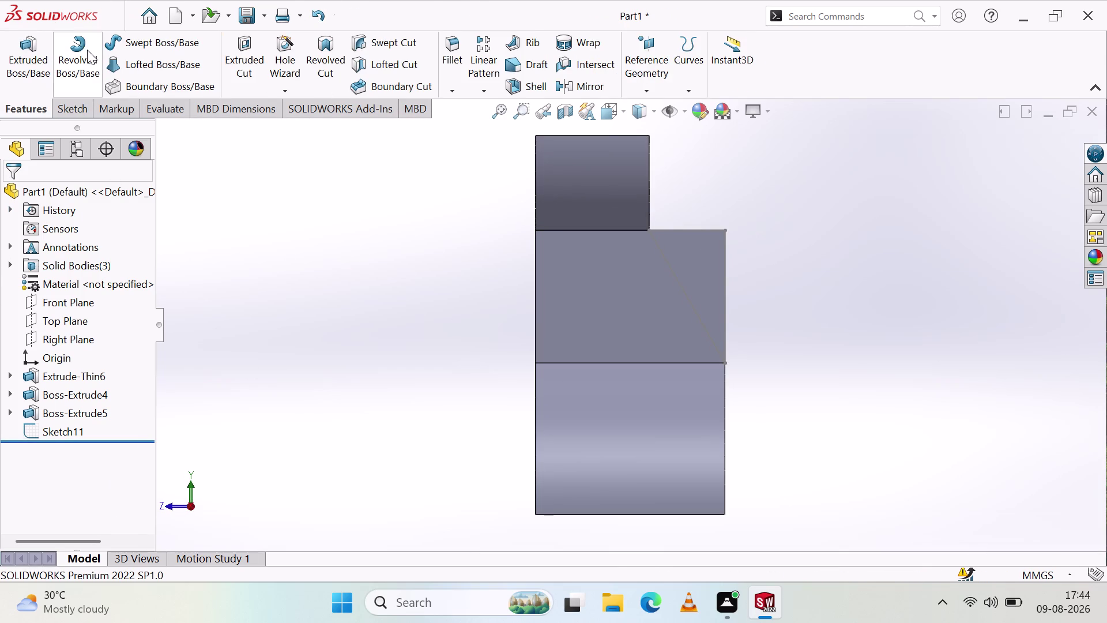
click(233, 64)
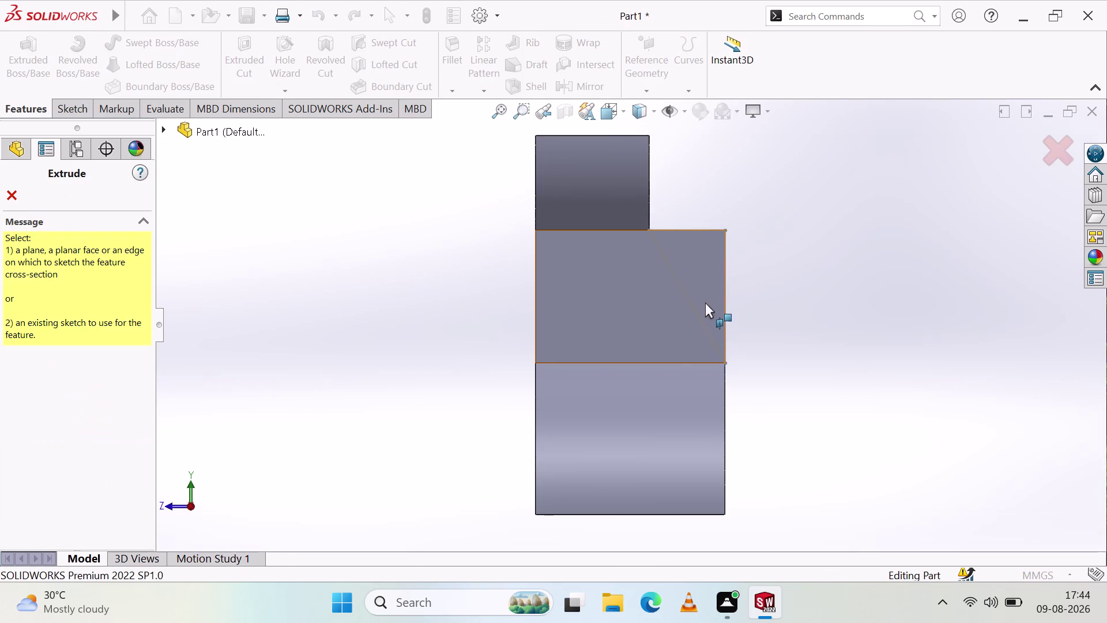
click(692, 303)
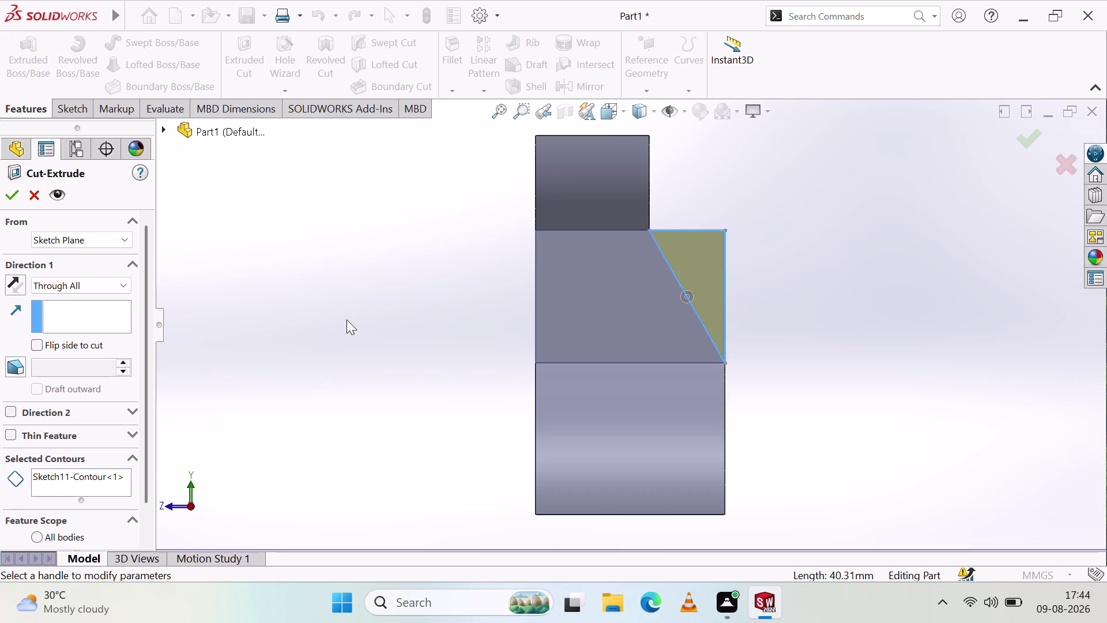
middle_drag(349, 314, 306, 330)
middle_click(307, 328)
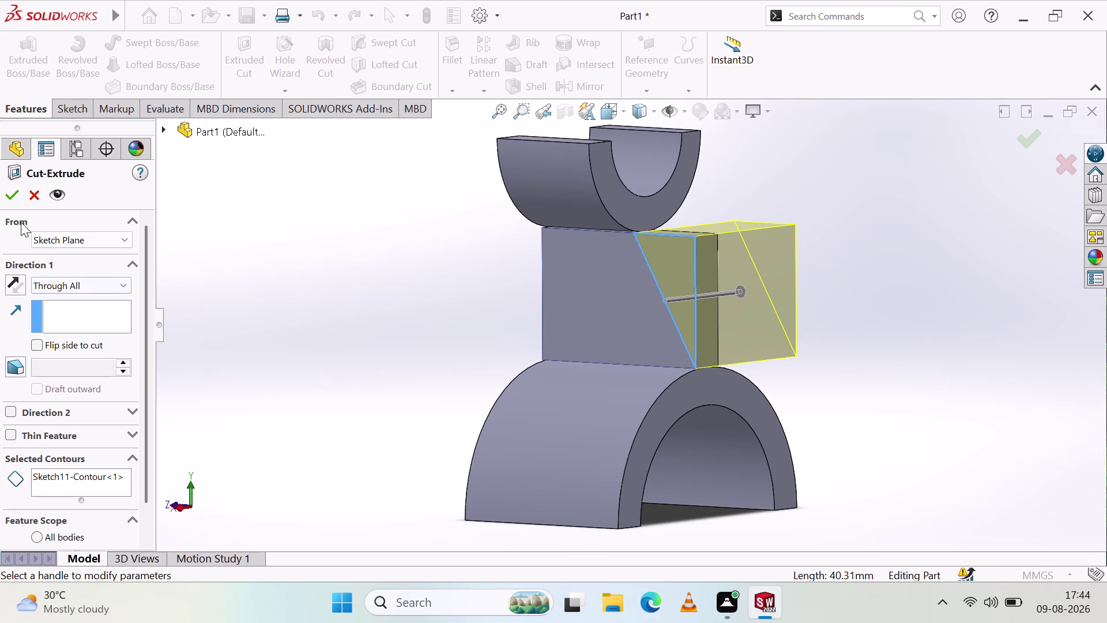
click(9, 200)
click(280, 275)
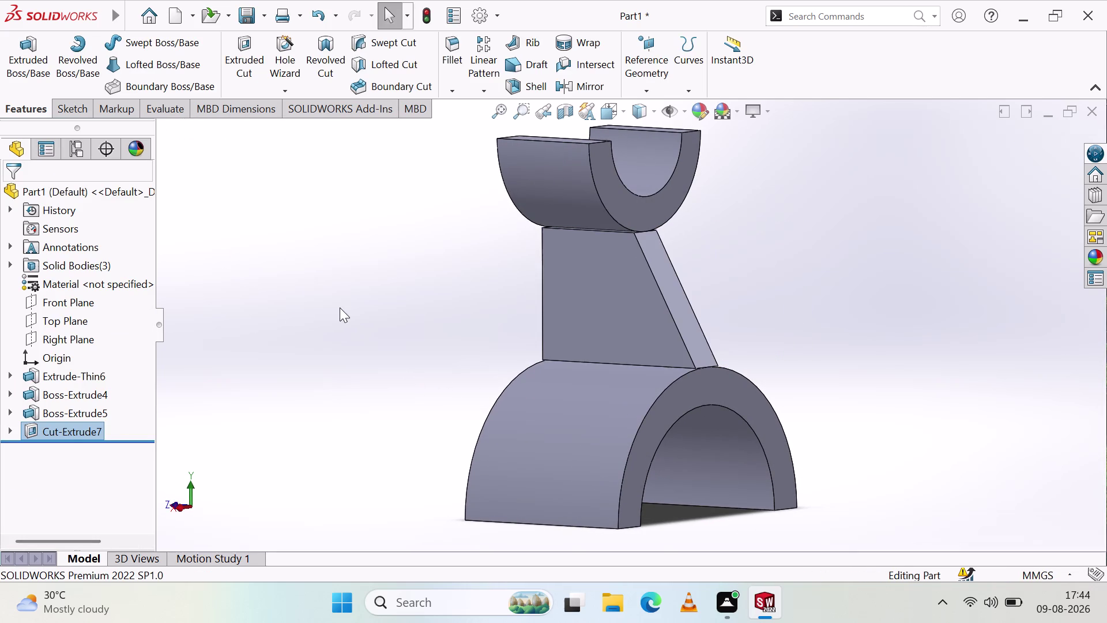
middle_drag(340, 308, 275, 310)
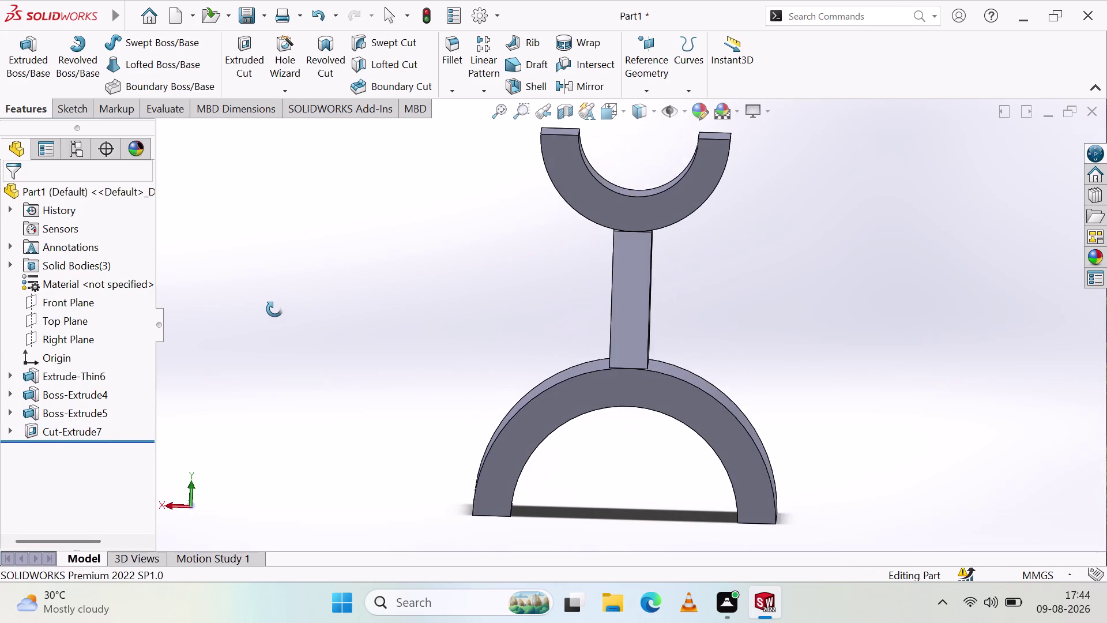
middle_drag(274, 309, 277, 297)
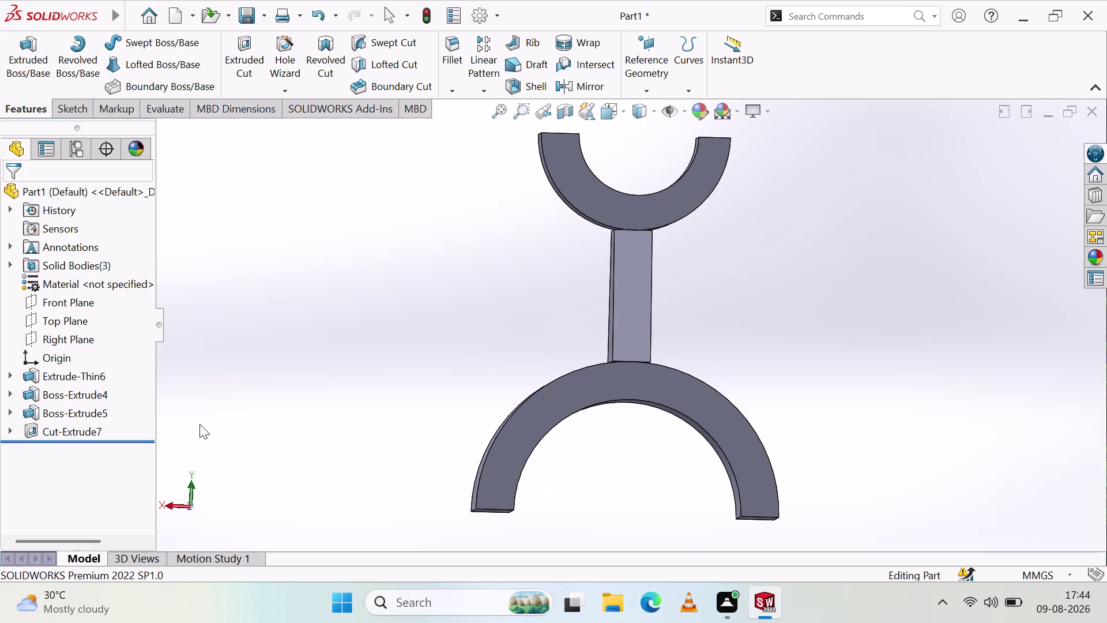
click(168, 506)
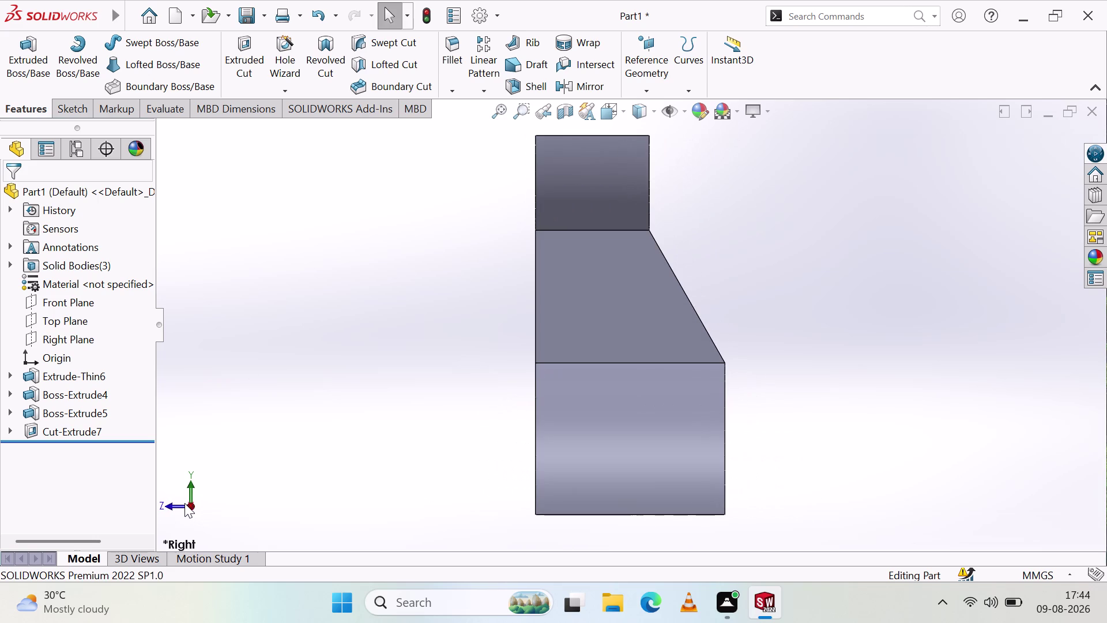
click(174, 507)
click(211, 509)
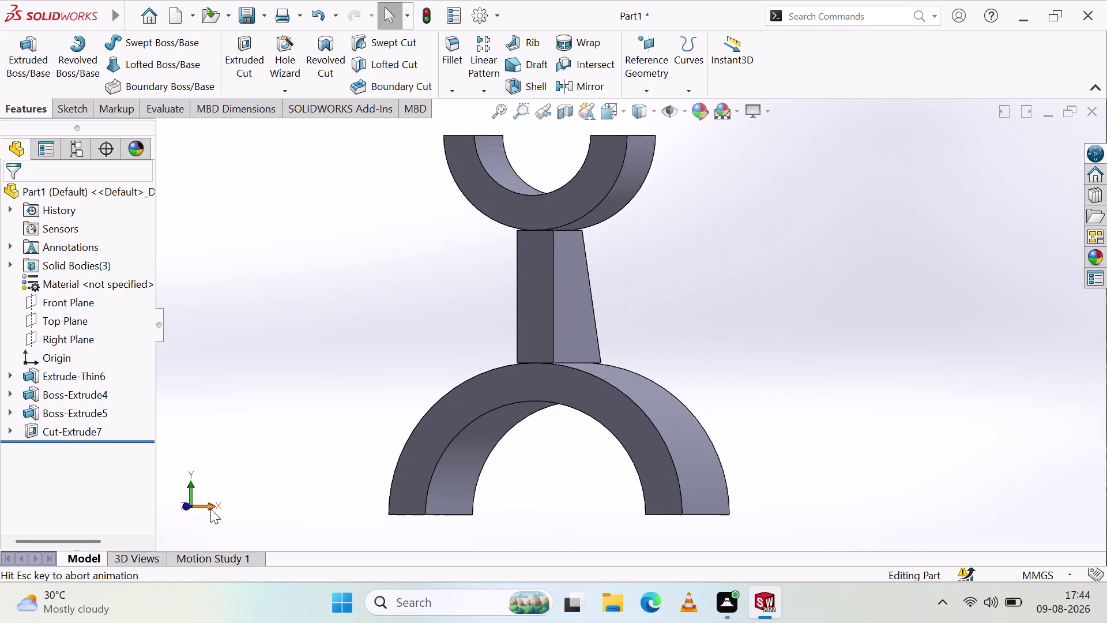
click(191, 504)
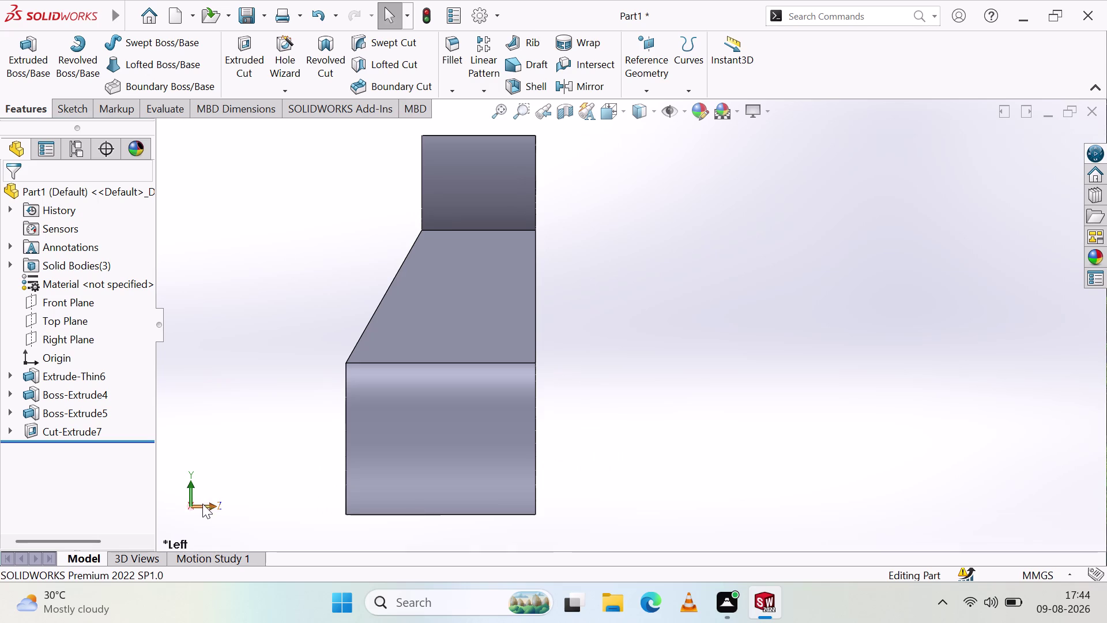
click(209, 504)
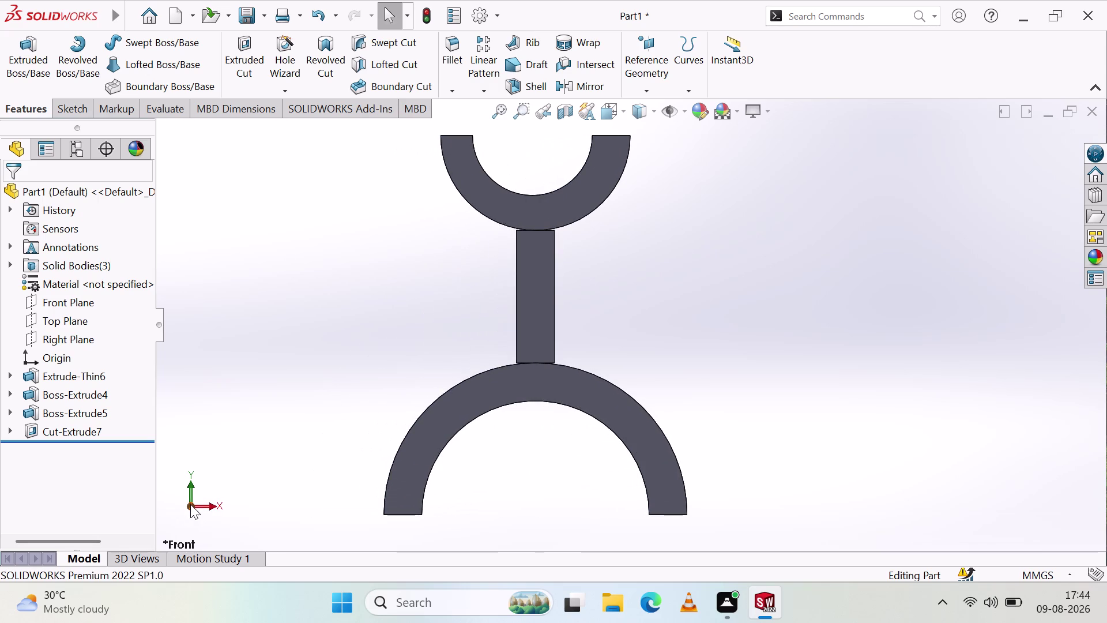
click(191, 484)
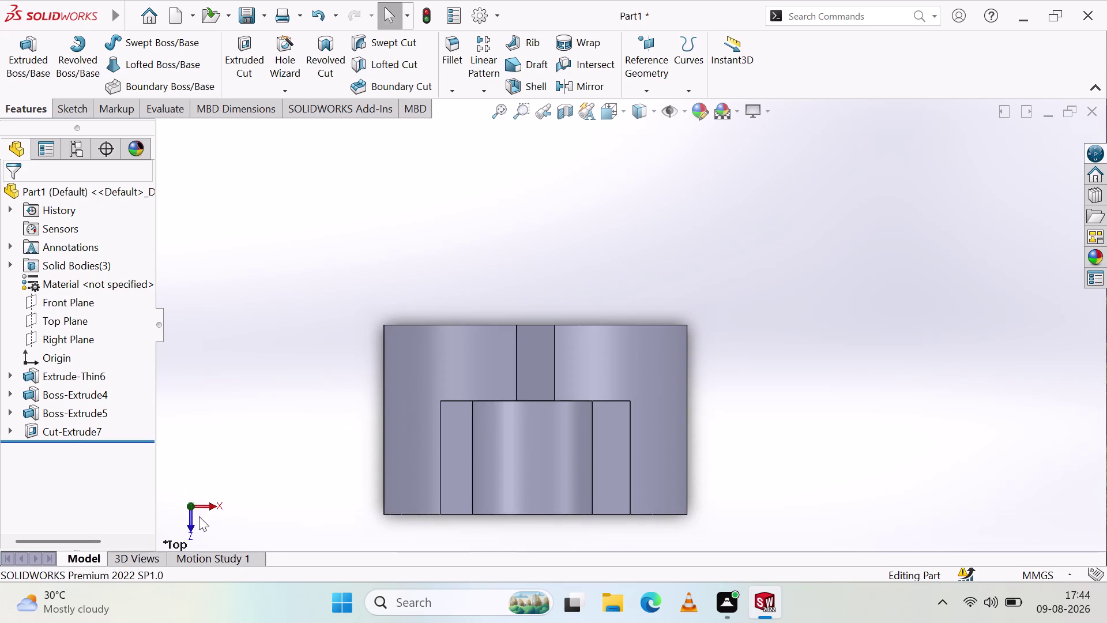
click(190, 529)
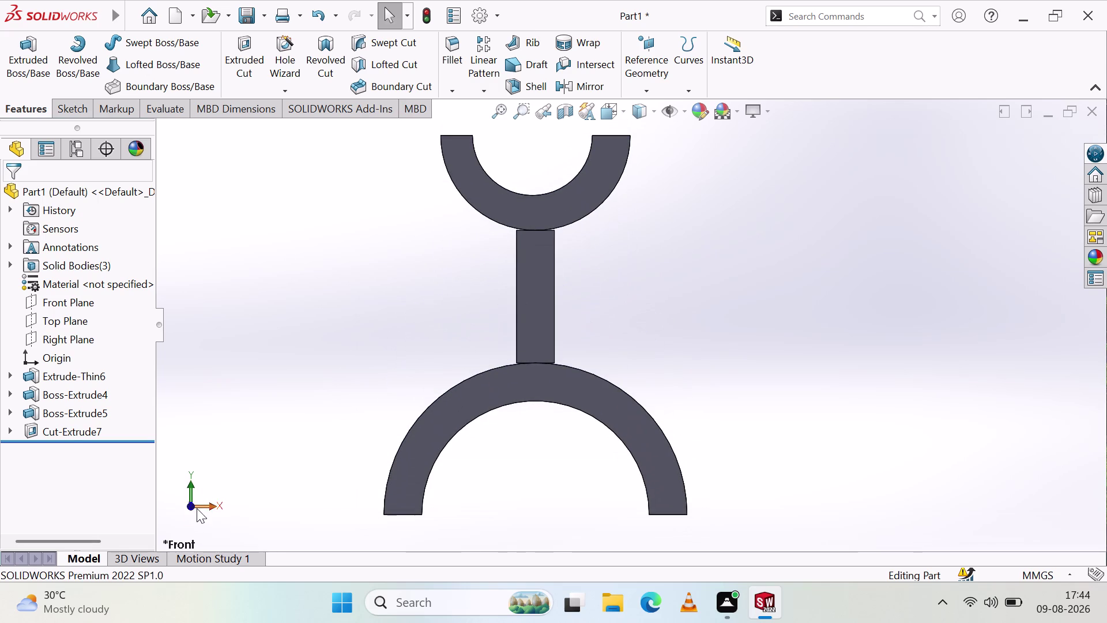
click(207, 507)
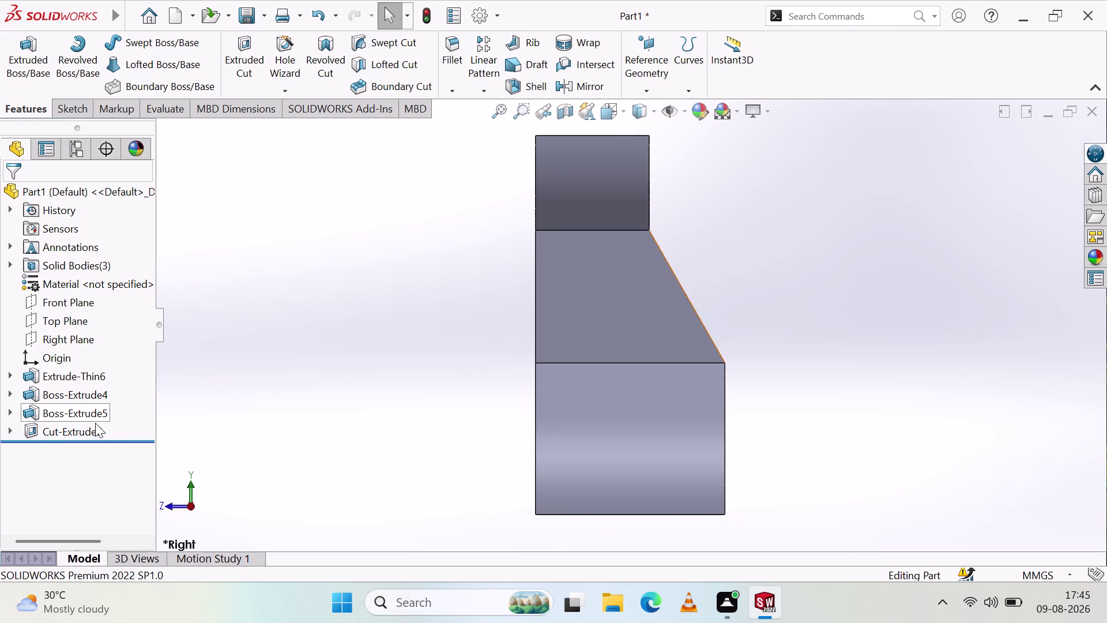
middle_drag(469, 309, 401, 316)
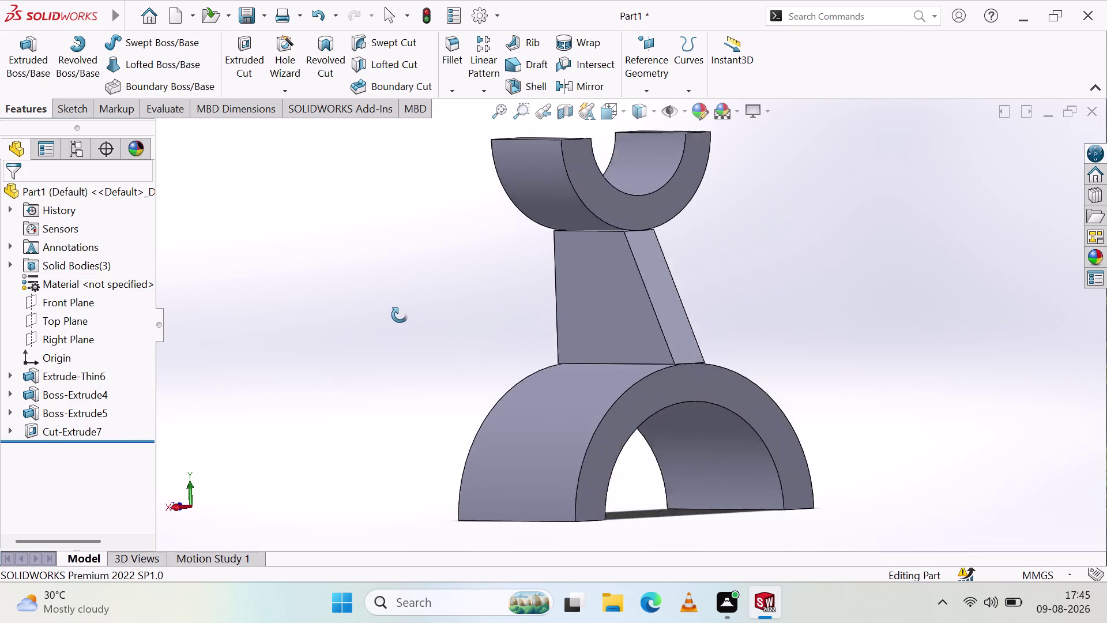
middle_drag(401, 316, 366, 319)
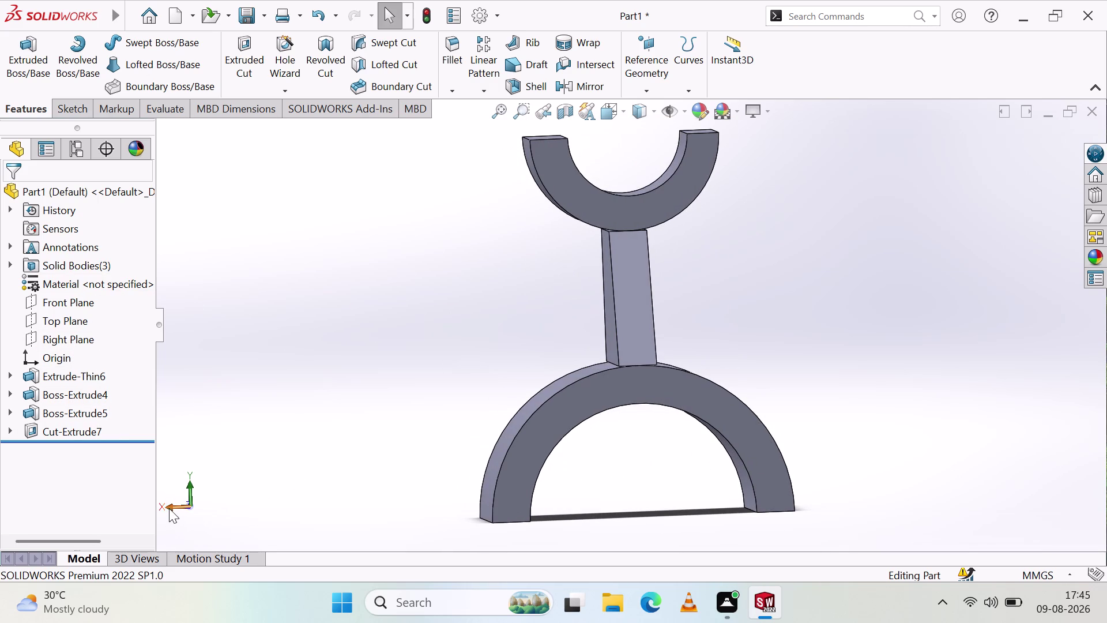
click(169, 506)
click(168, 505)
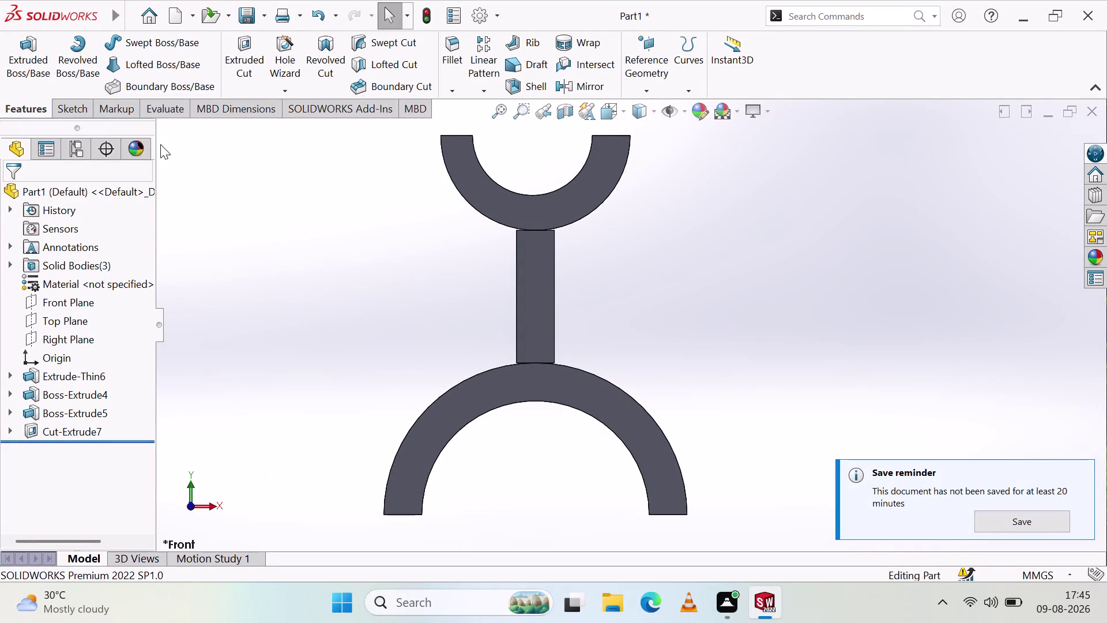
click(61, 108)
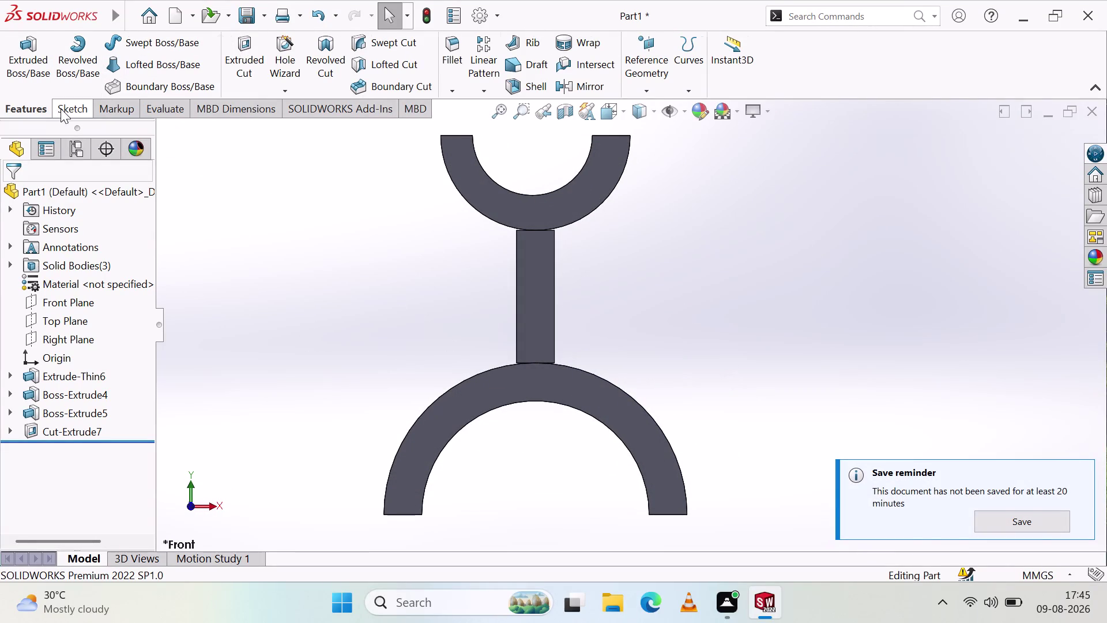
Start a new sketch on the front plane and draw the left strut line between cradle corners.
click(25, 64)
click(109, 45)
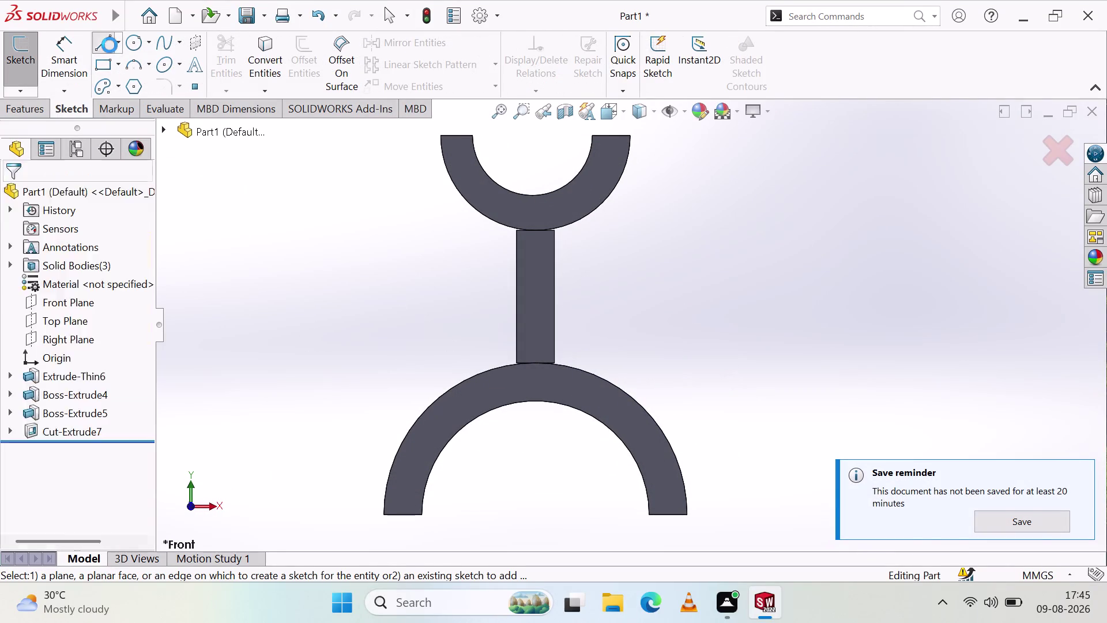
click(537, 265)
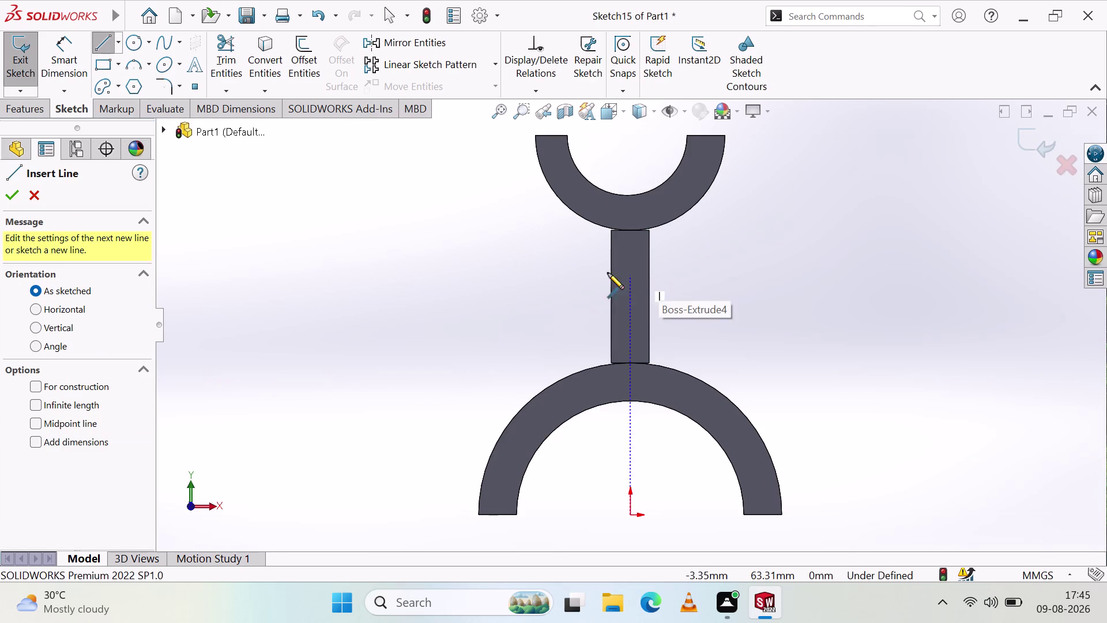
click(535, 137)
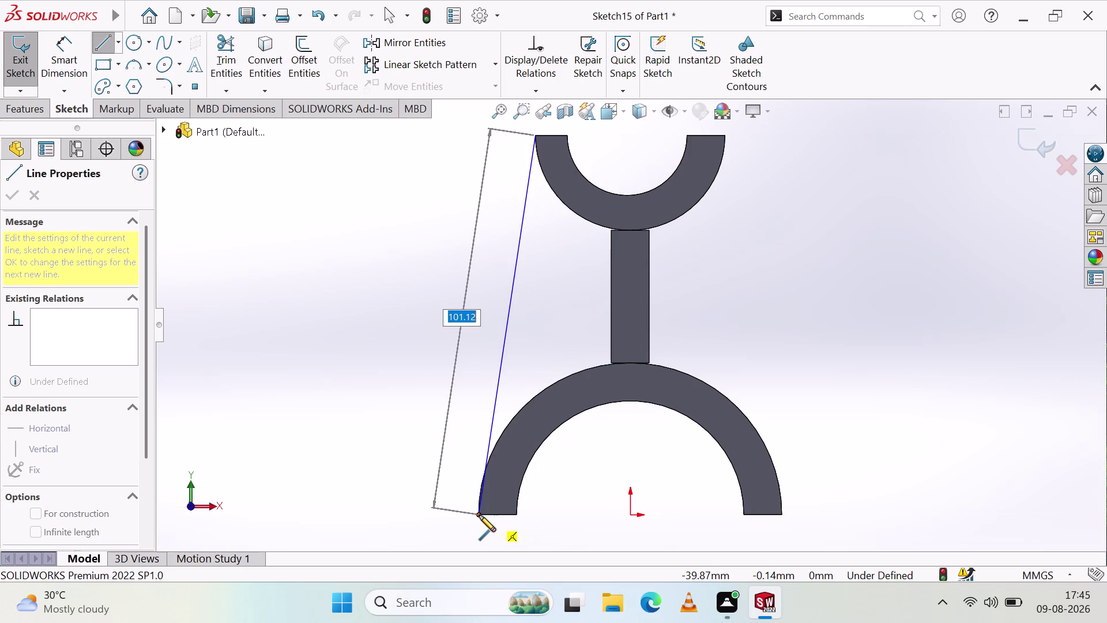
click(479, 515)
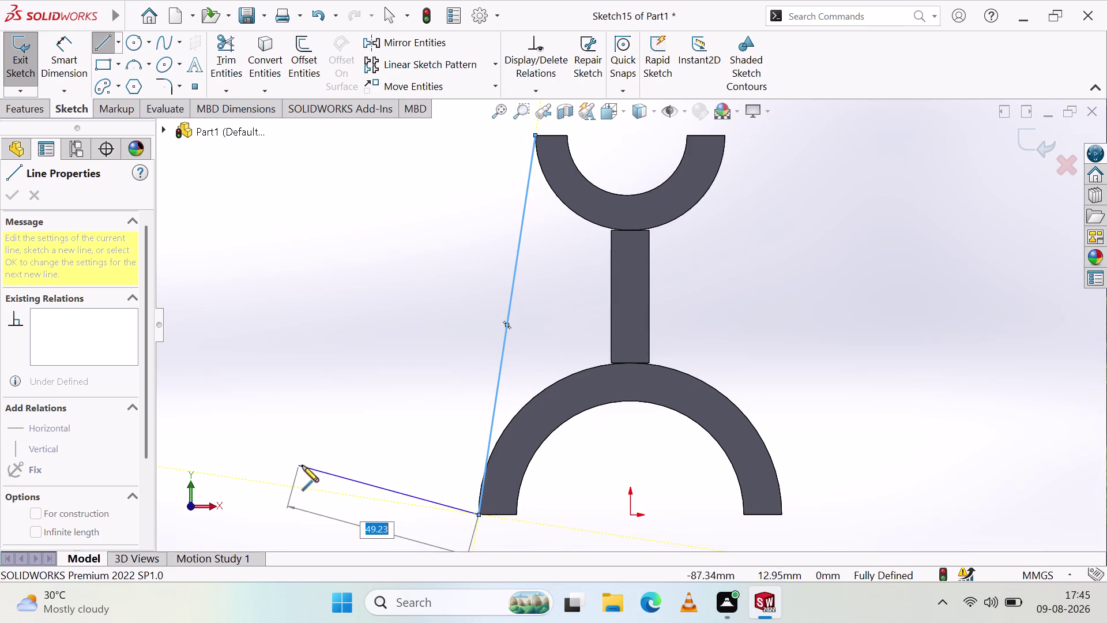
key(Escape)
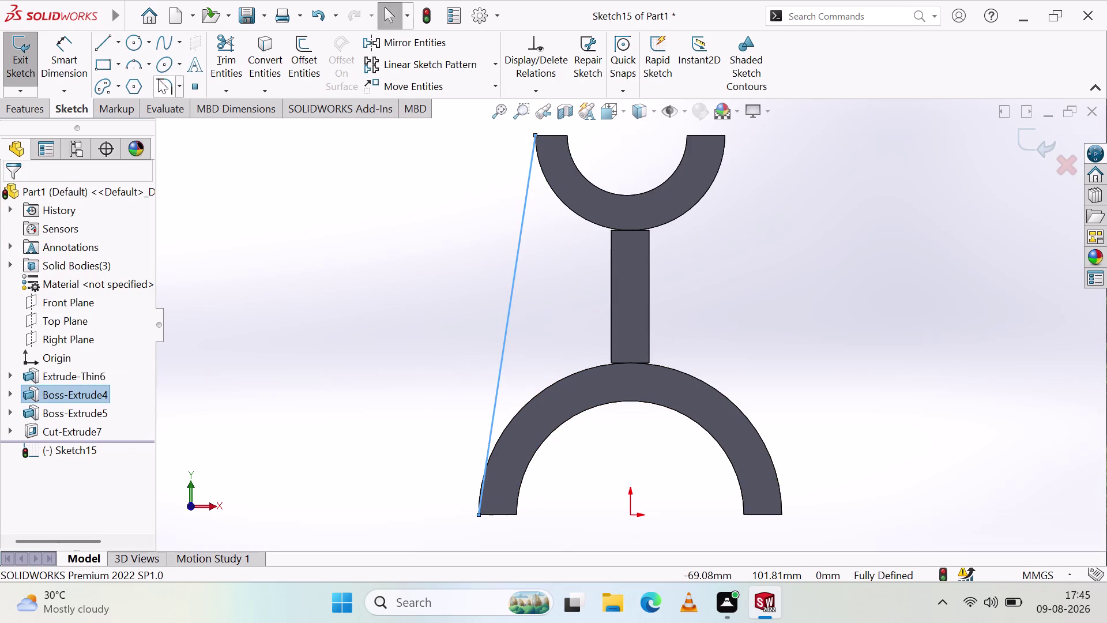
Draw the right strut from the top-right to bottom-right cradle corner, check it, and close Sketch15.
click(112, 43)
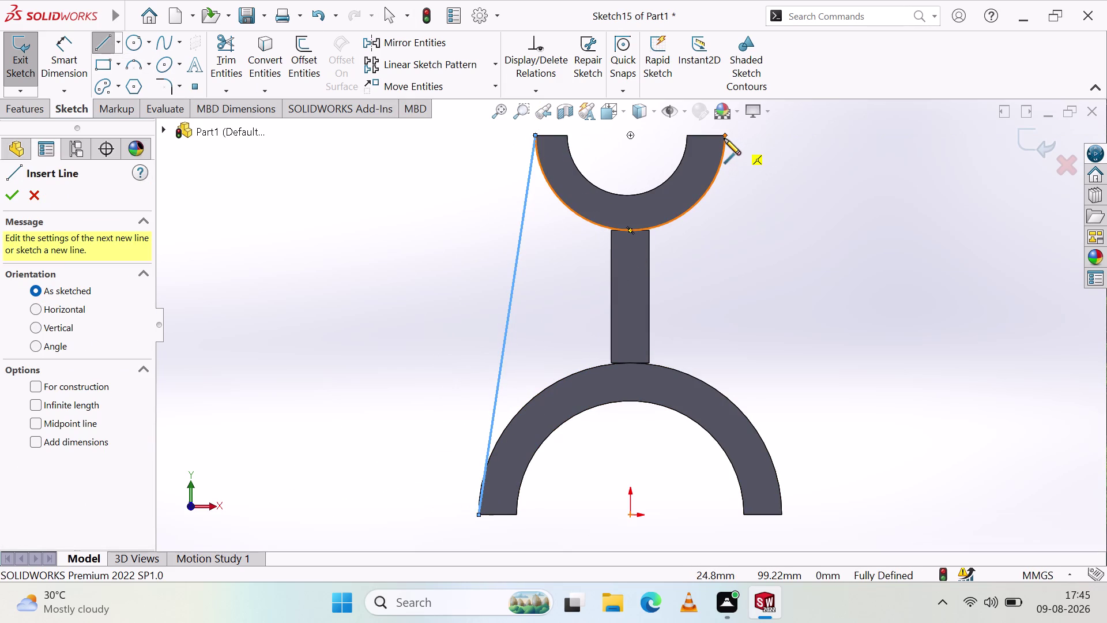
click(725, 133)
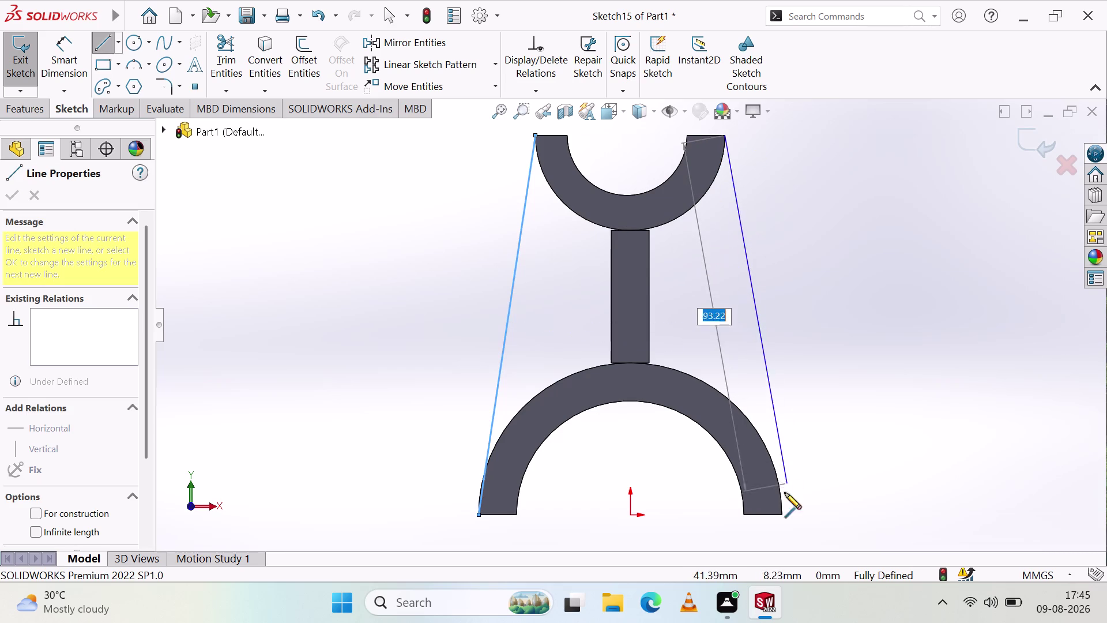
click(781, 514)
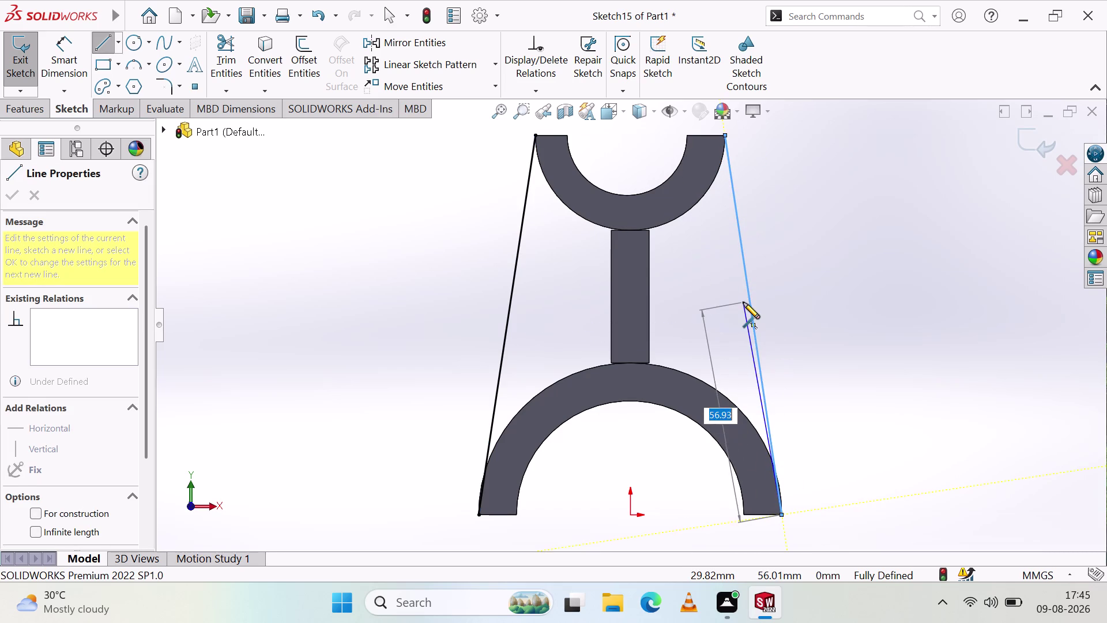
key(Escape)
middle_drag(436, 300, 525, 316)
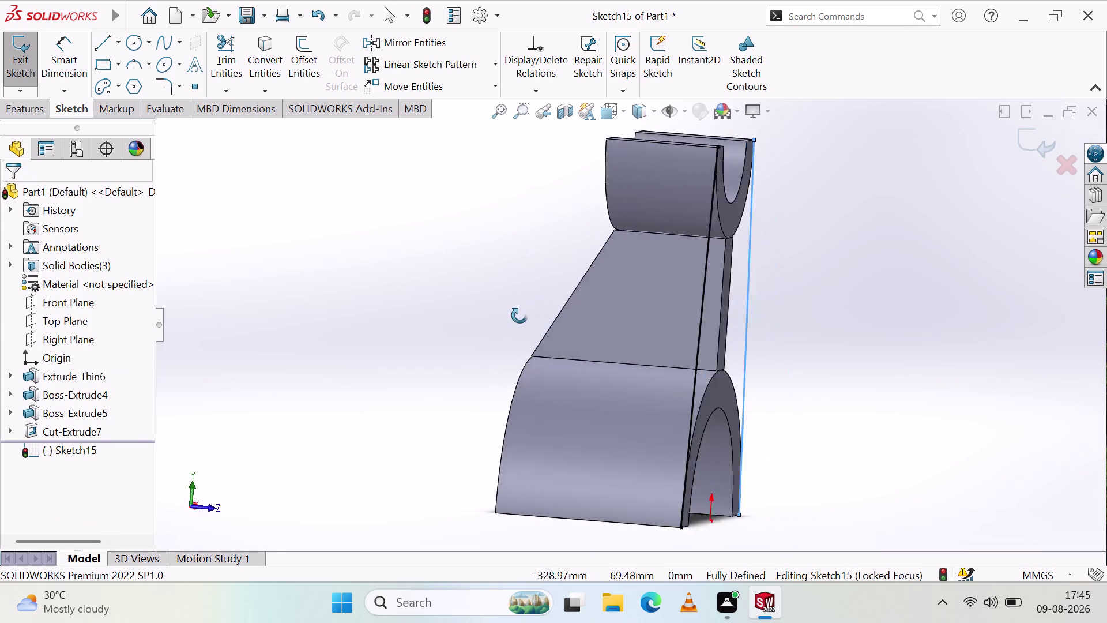
middle_drag(525, 315, 438, 286)
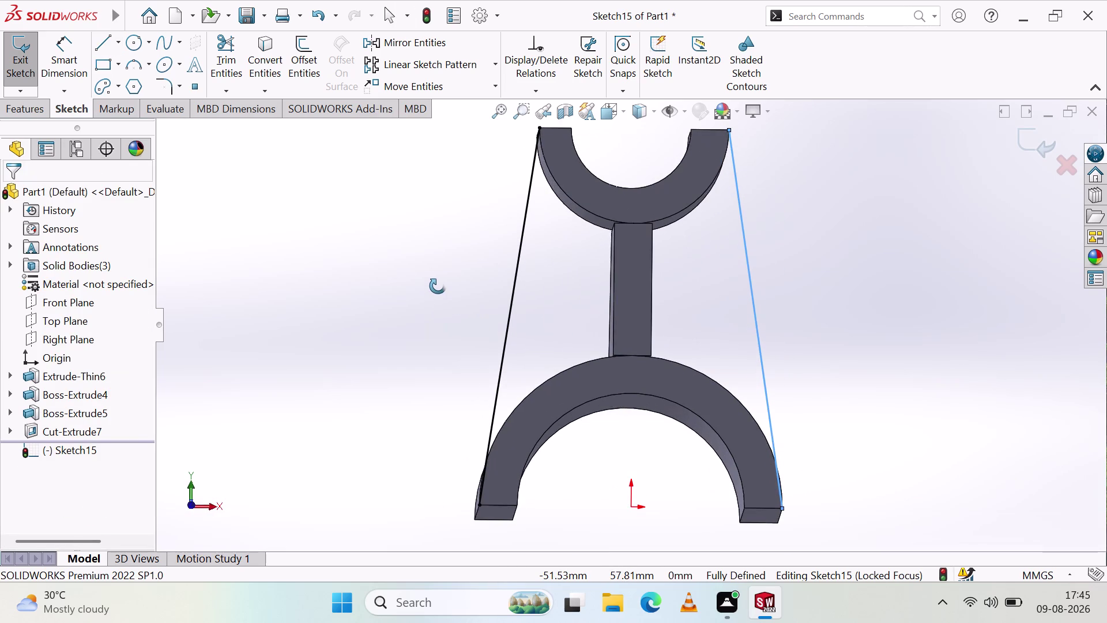
middle_drag(437, 286, 435, 293)
middle_click(435, 292)
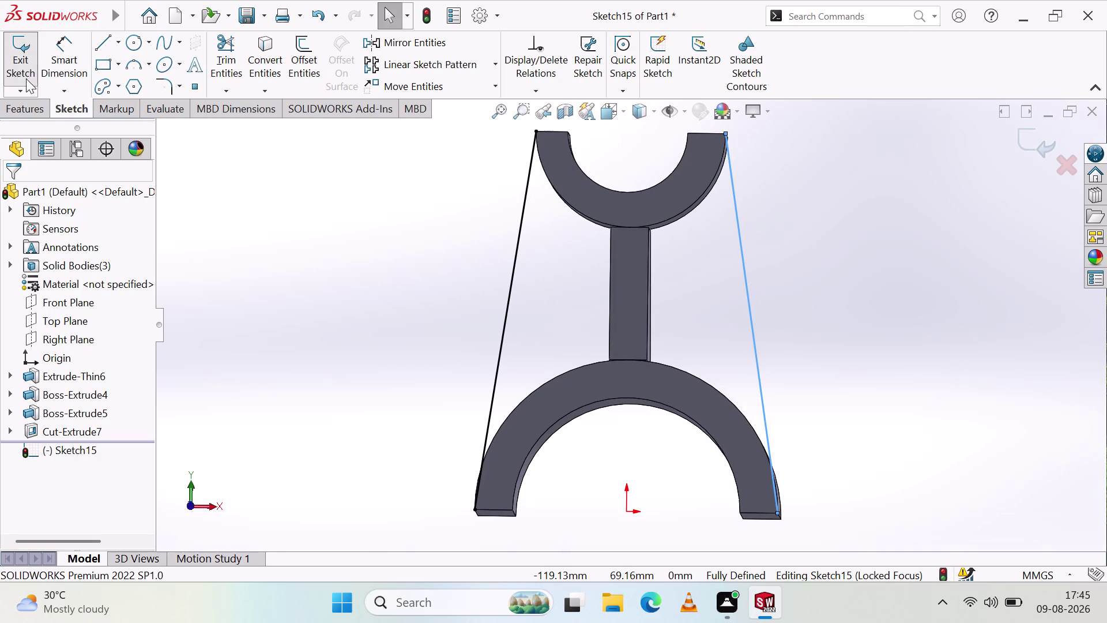
click(21, 74)
click(24, 110)
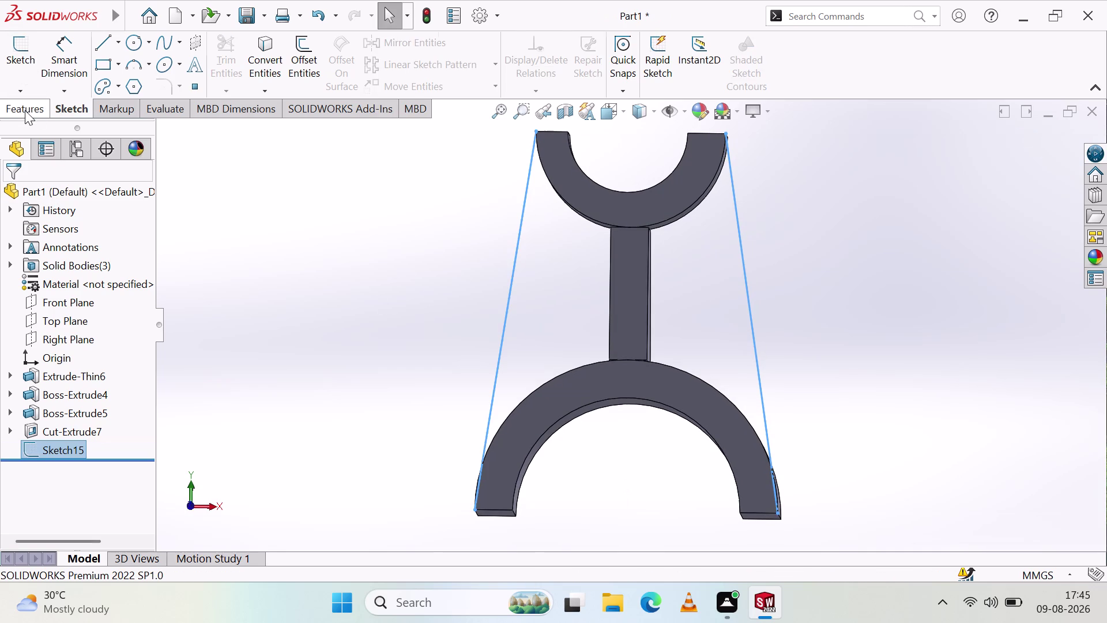
click(39, 61)
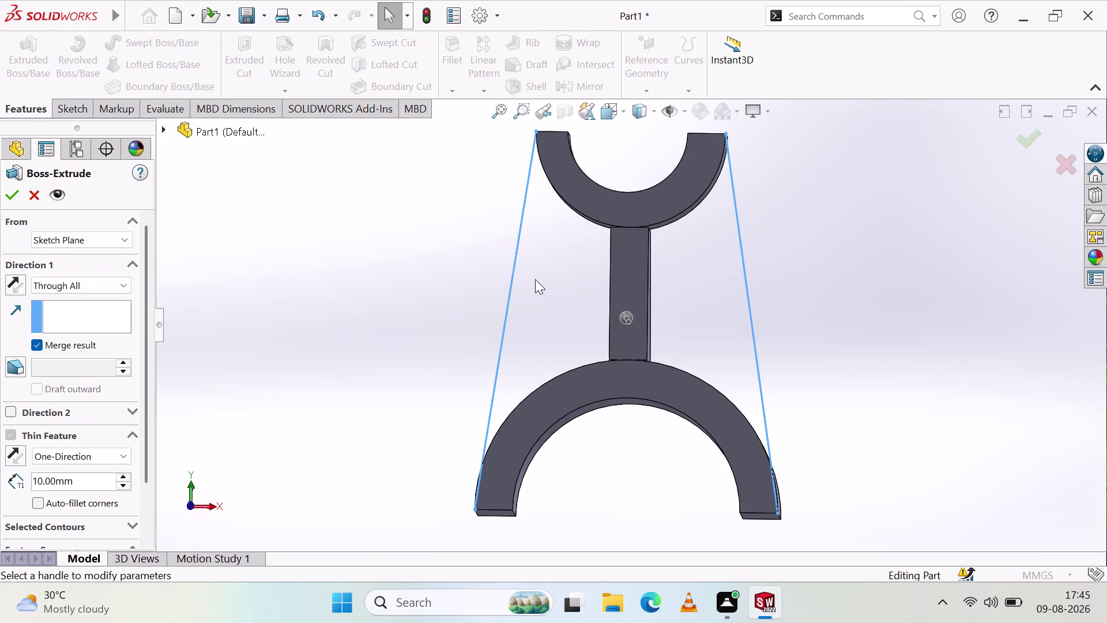
click(501, 343)
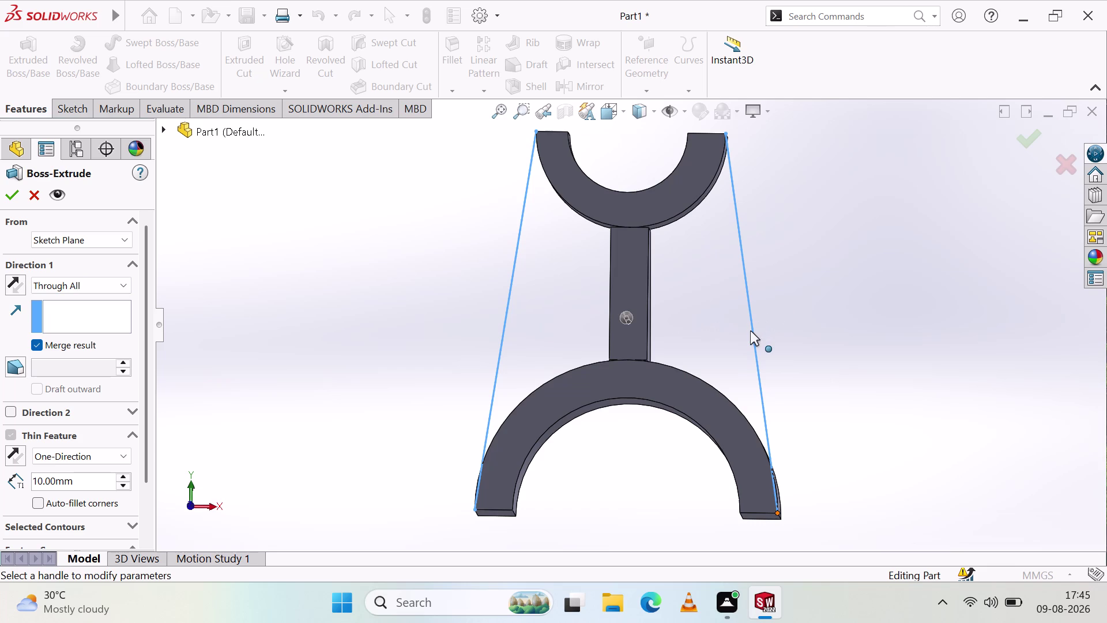
click(751, 331)
scroll(down, 3)
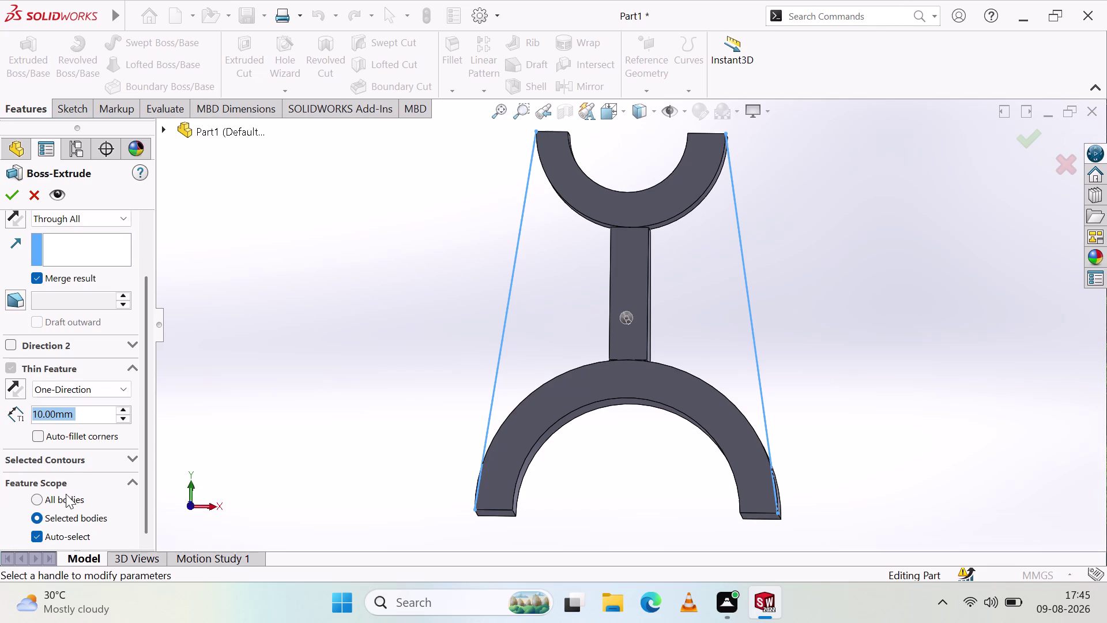
key(Escape)
key(Escape)
key(Escape)
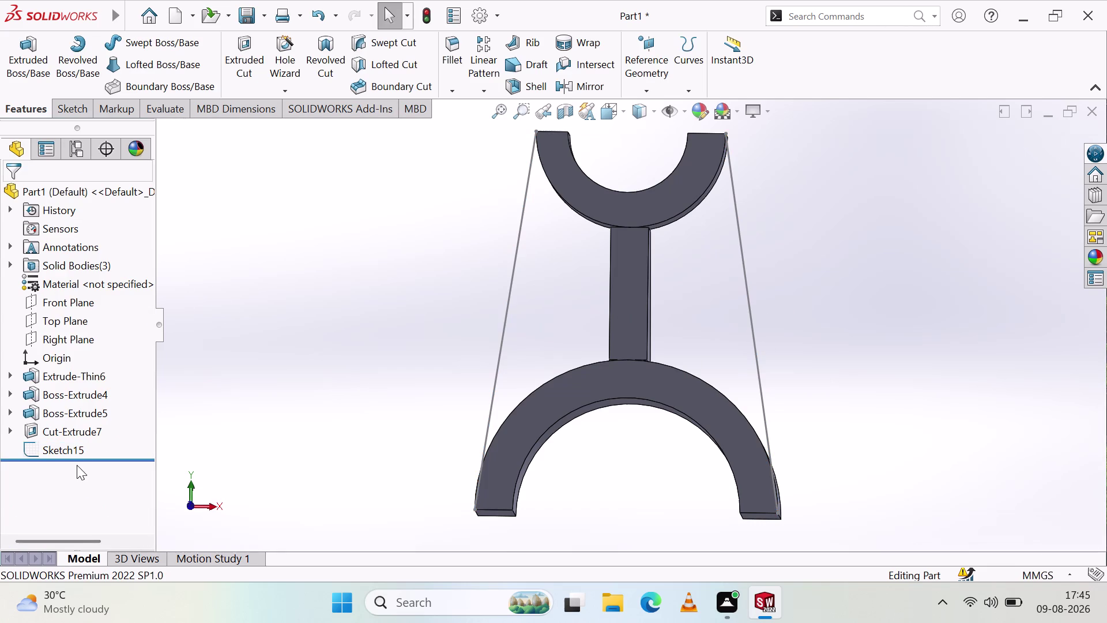
click(62, 452)
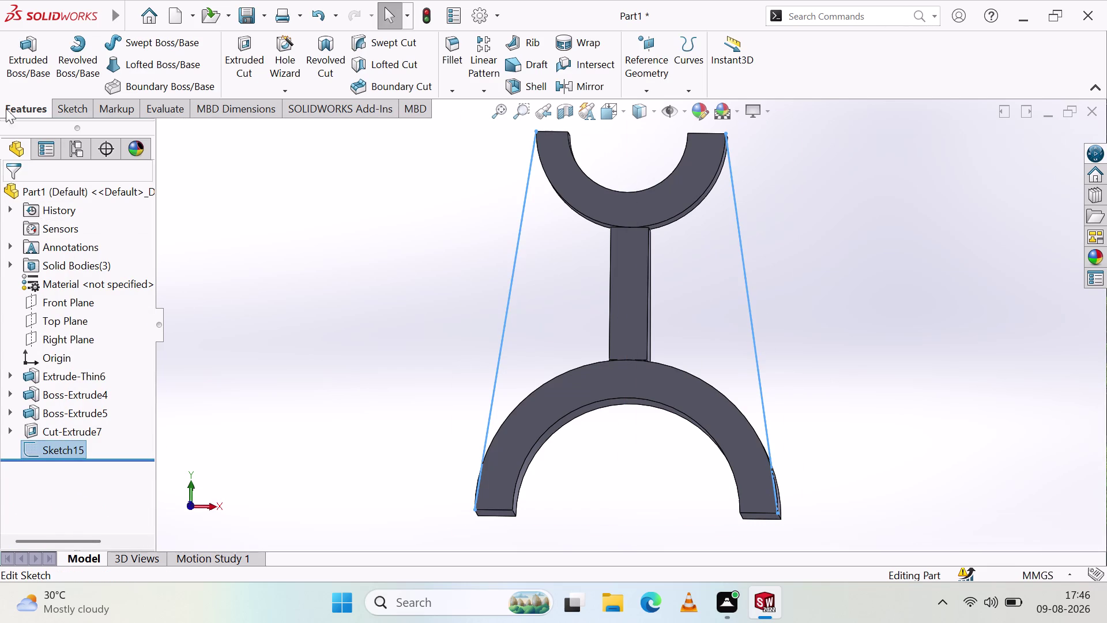
click(20, 72)
middle_drag(435, 234, 446, 249)
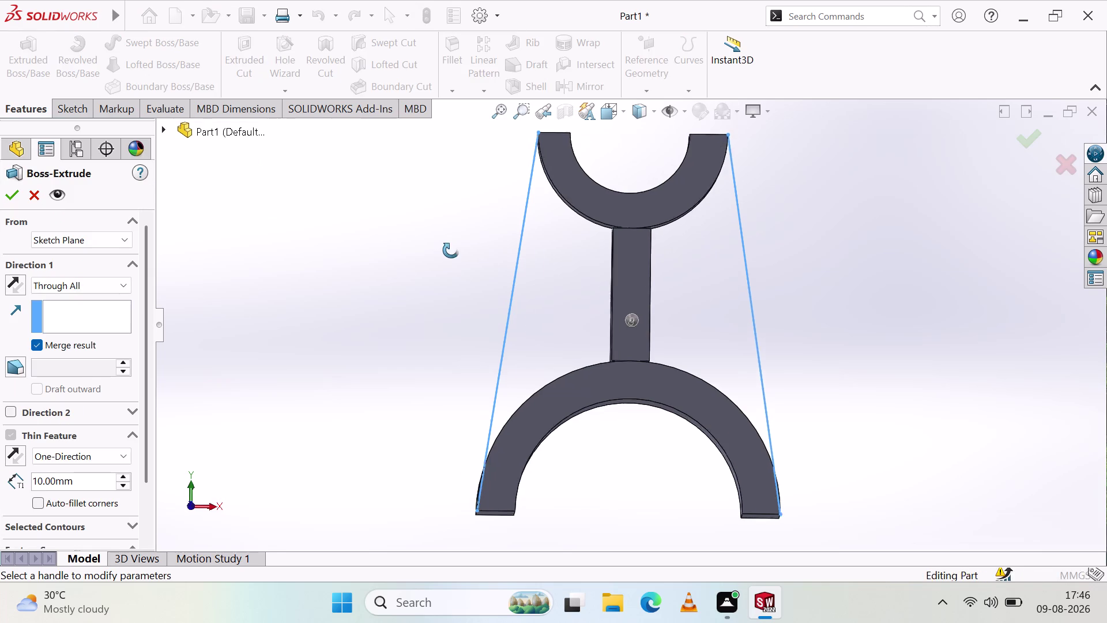
middle_drag(447, 249, 467, 263)
drag(726, 354, 608, 324)
middle_drag(408, 290, 587, 371)
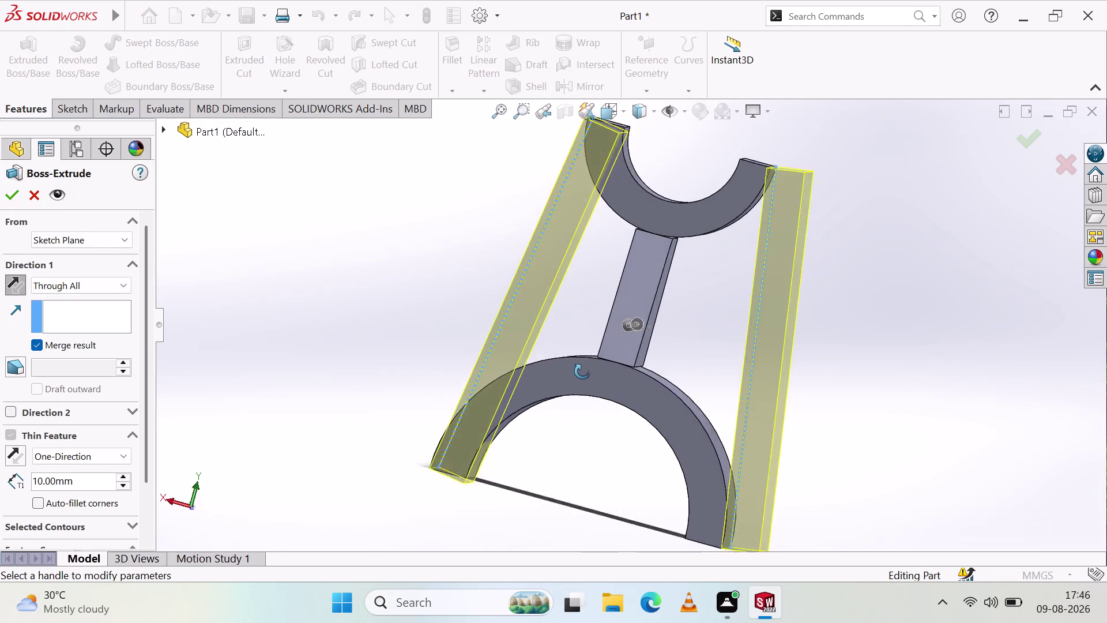
middle_drag(587, 370, 367, 368)
middle_click(367, 368)
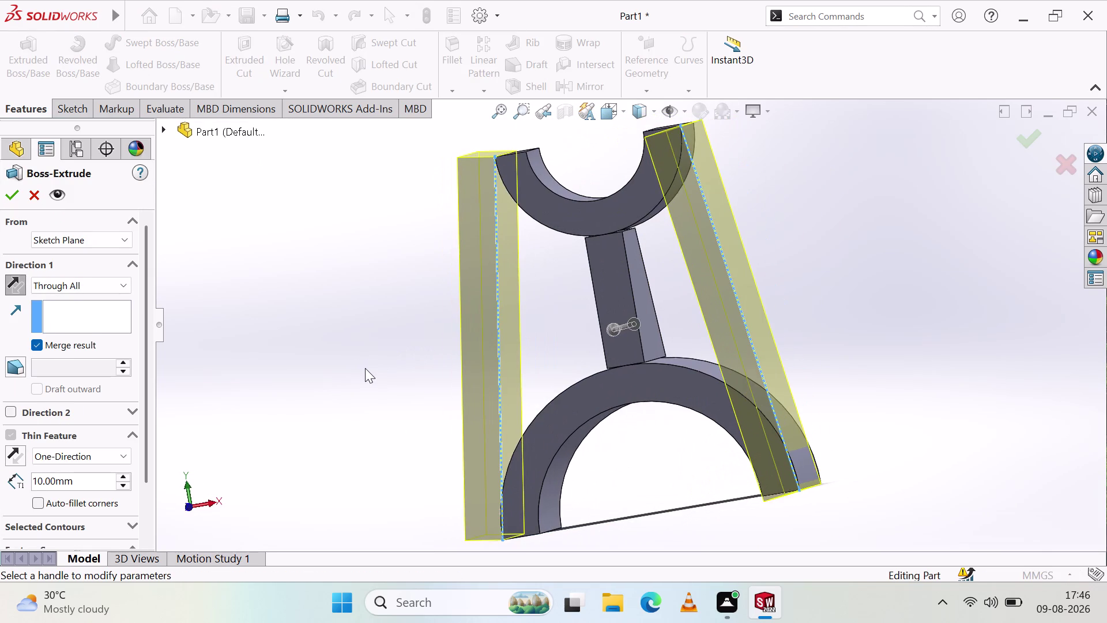
key(Escape)
key(Escape)
key(Escape)
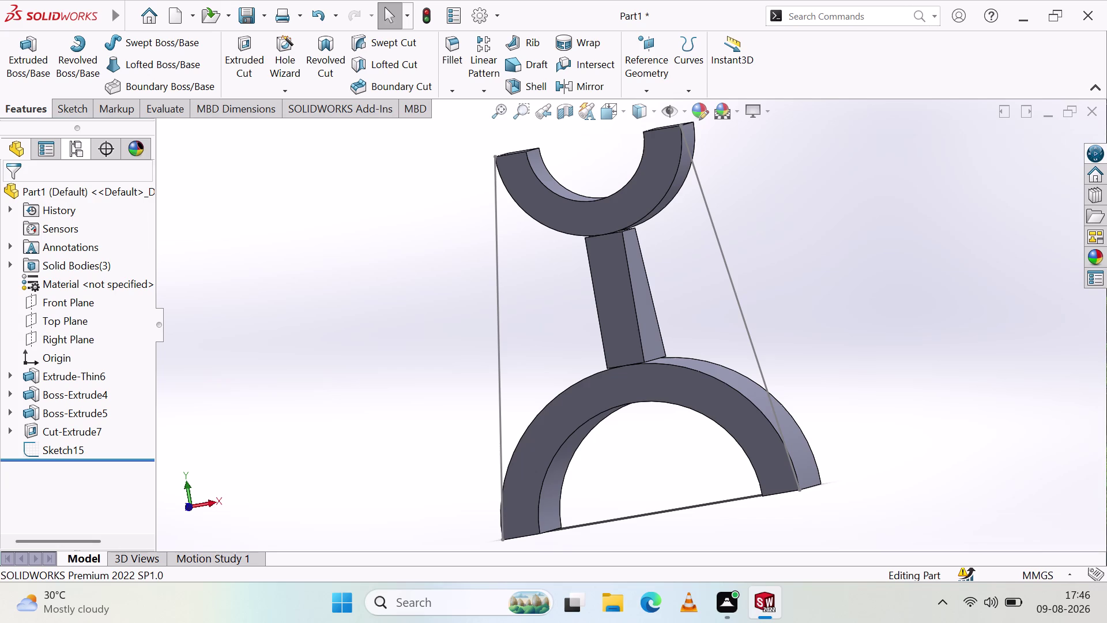
click(70, 117)
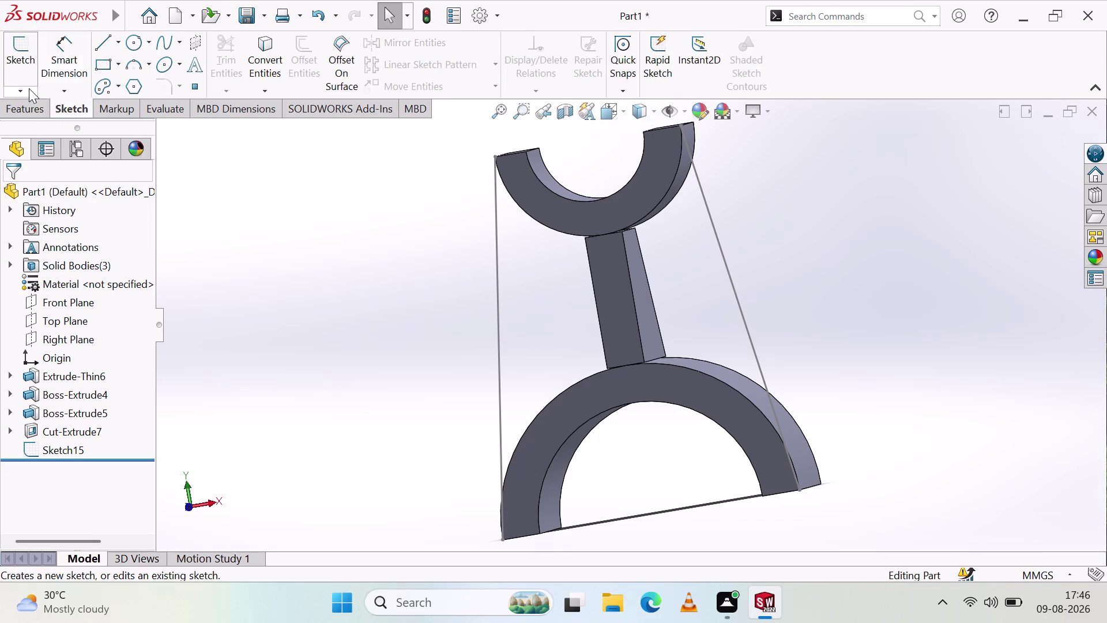